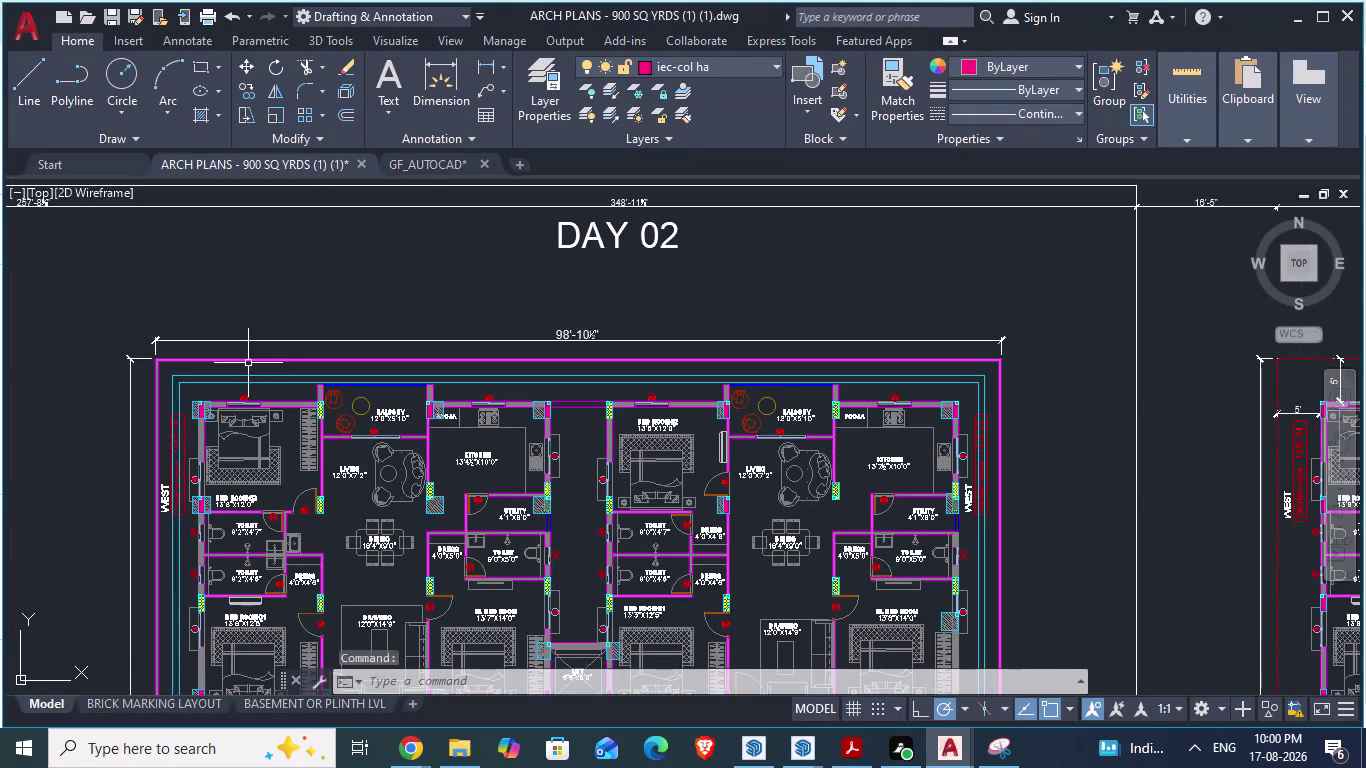
Zoom in and out to frame the floor plan's top-left outer corner.
scroll(up, 3)
scroll(down, 3)
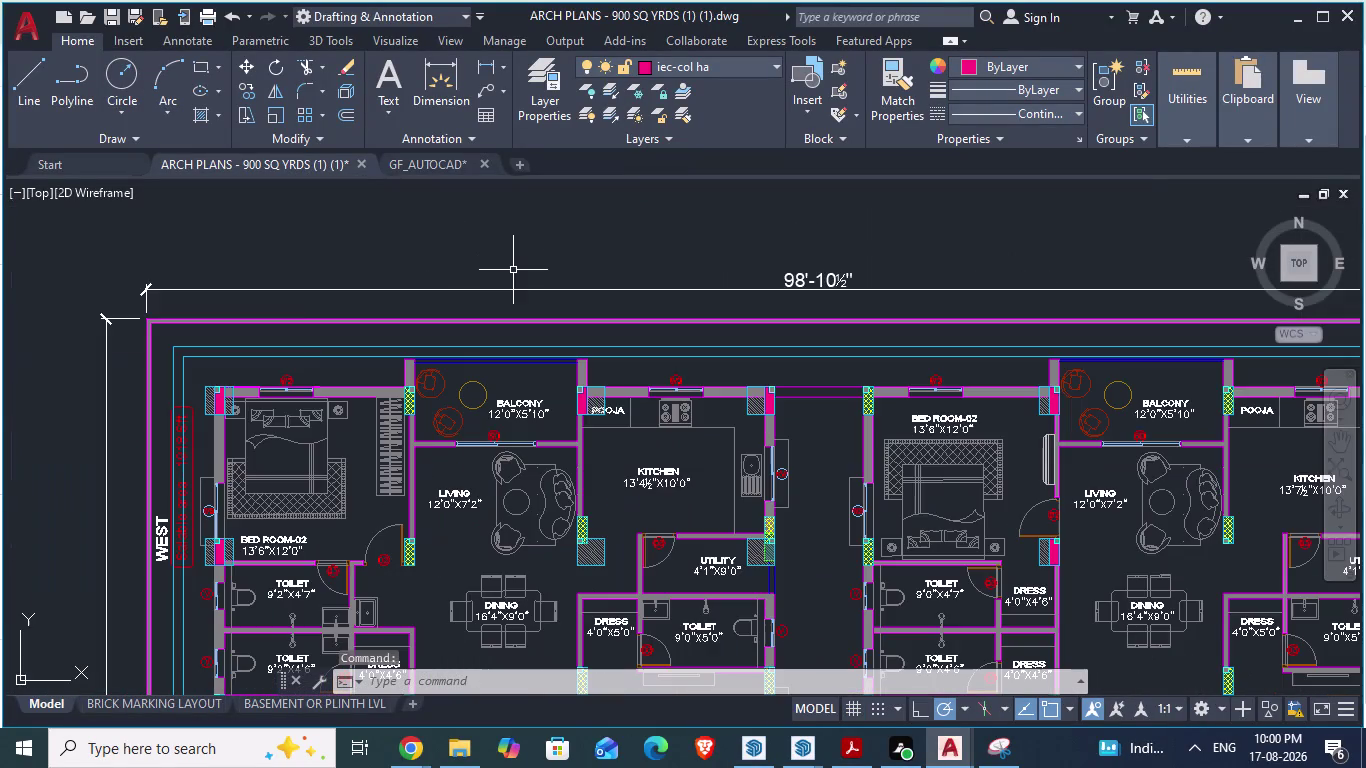
scroll(down, 3)
scroll(up, 3)
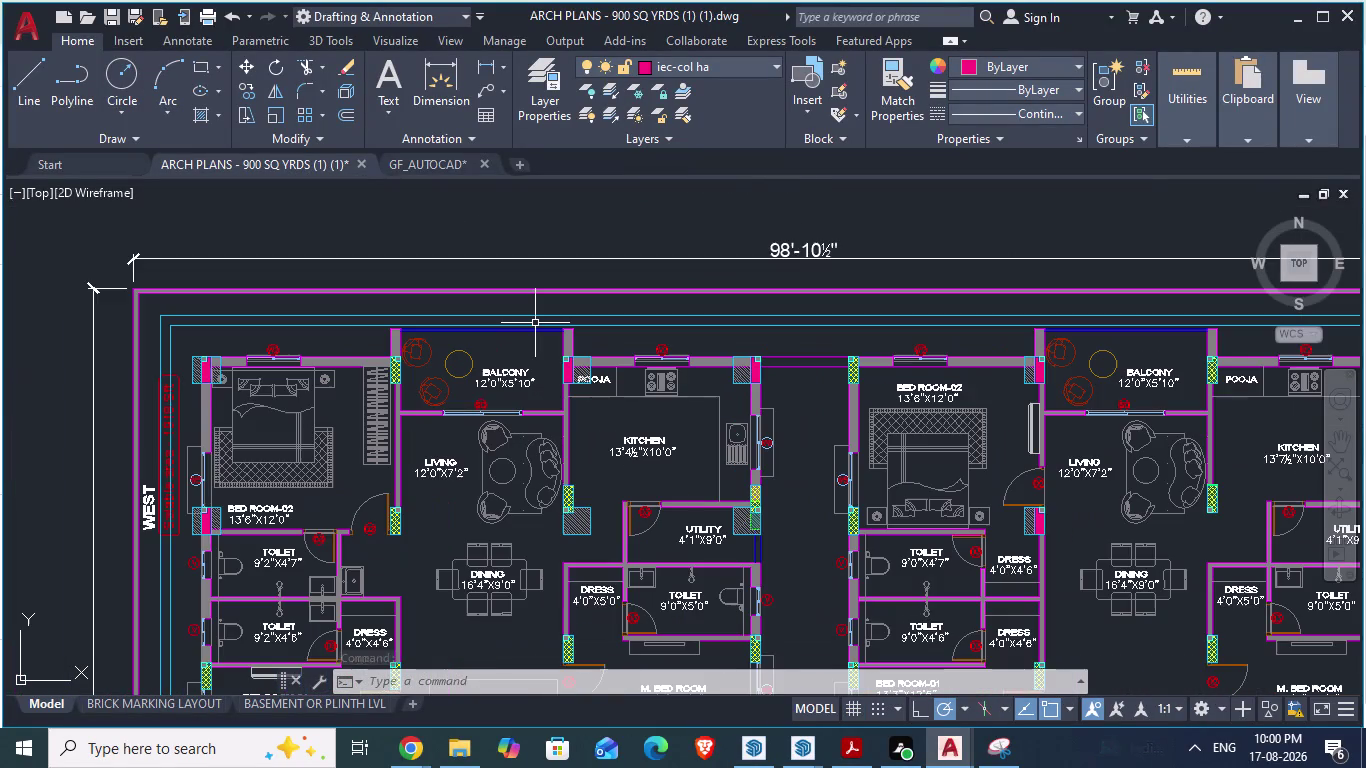
scroll(up, 3)
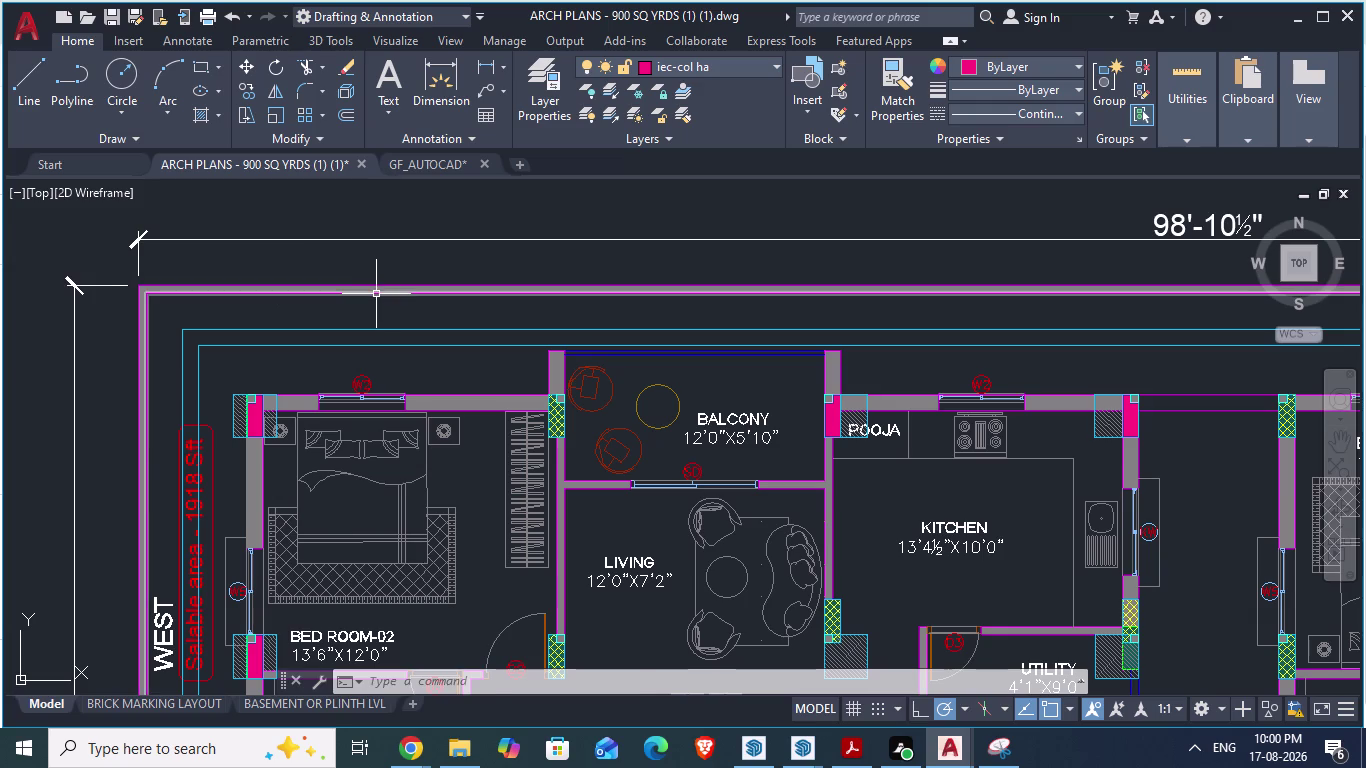
scroll(up, 3)
scroll(down, 3)
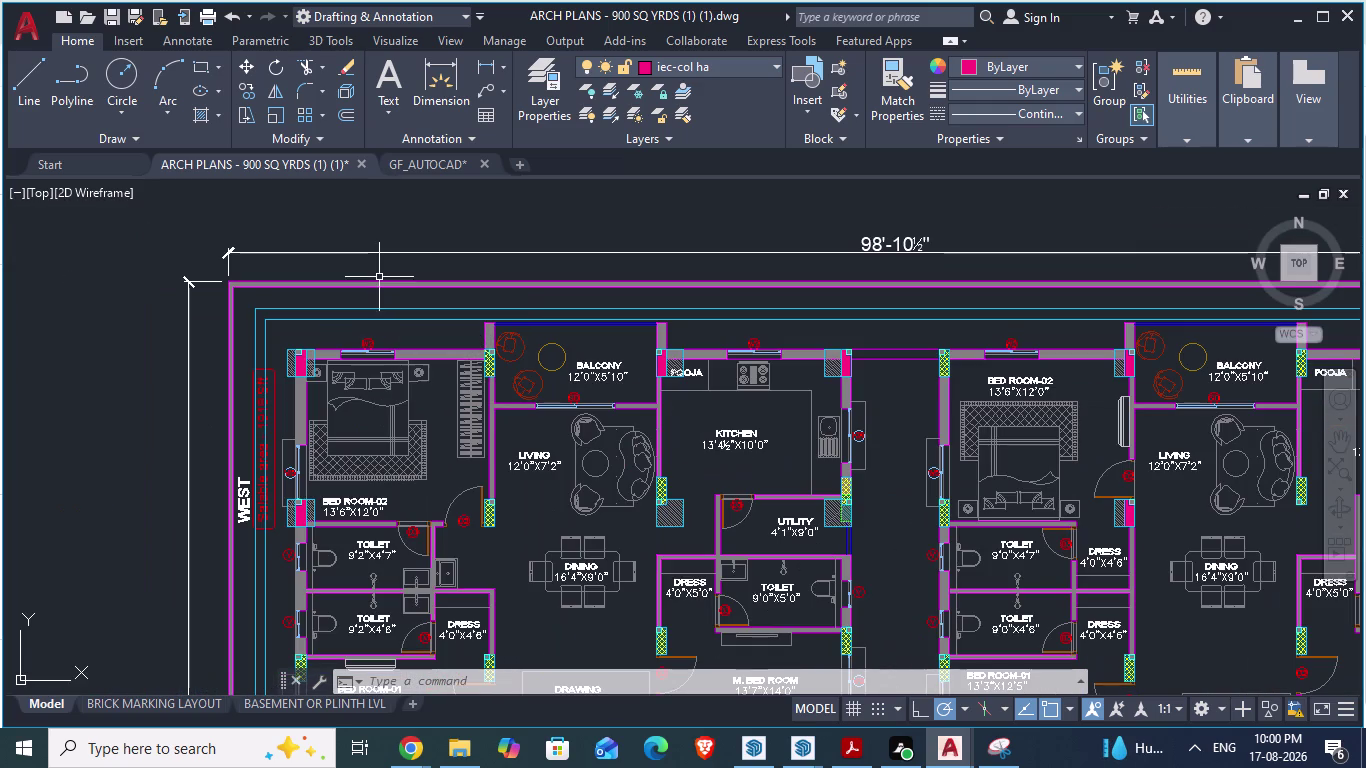
scroll(up, 3)
Start a DA aligned dimension from the plan's top-left corner, then cancel it.
text(d)
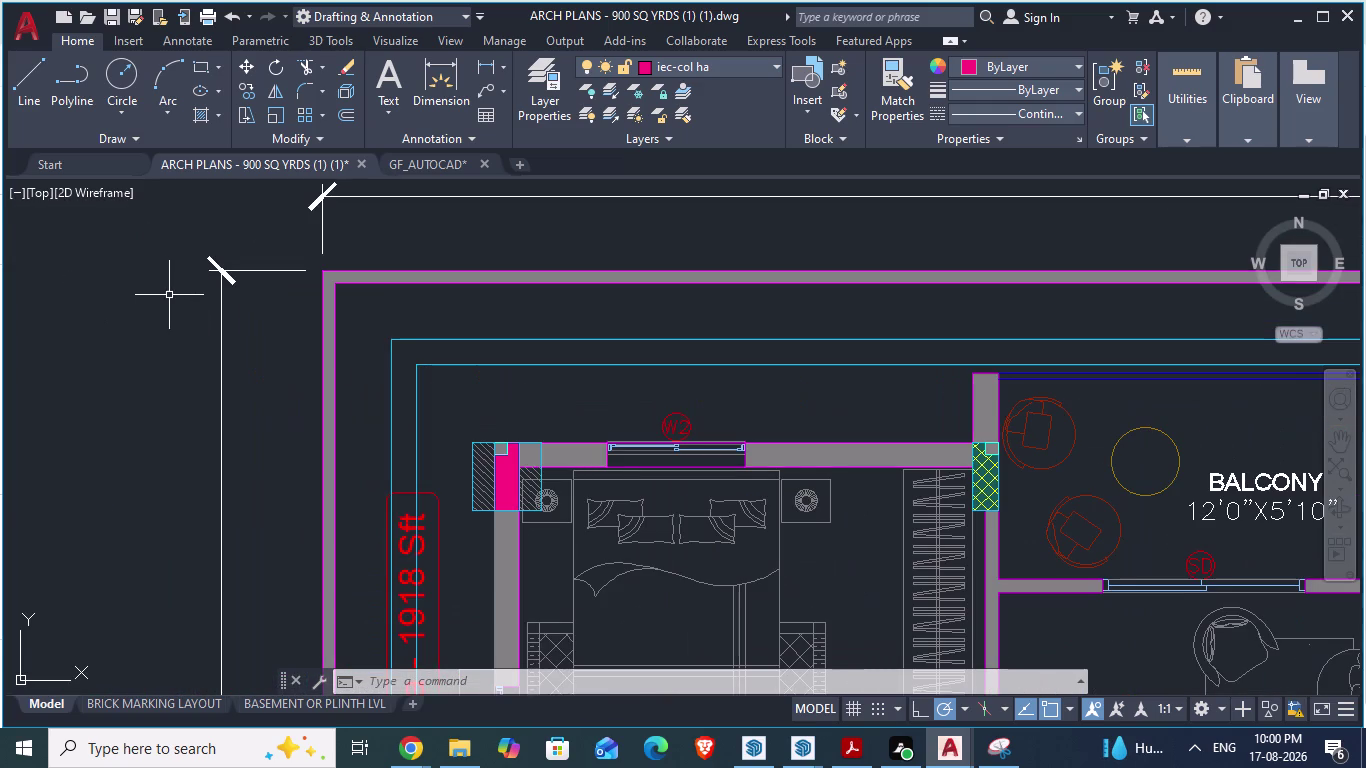
text(a)
key(Return)
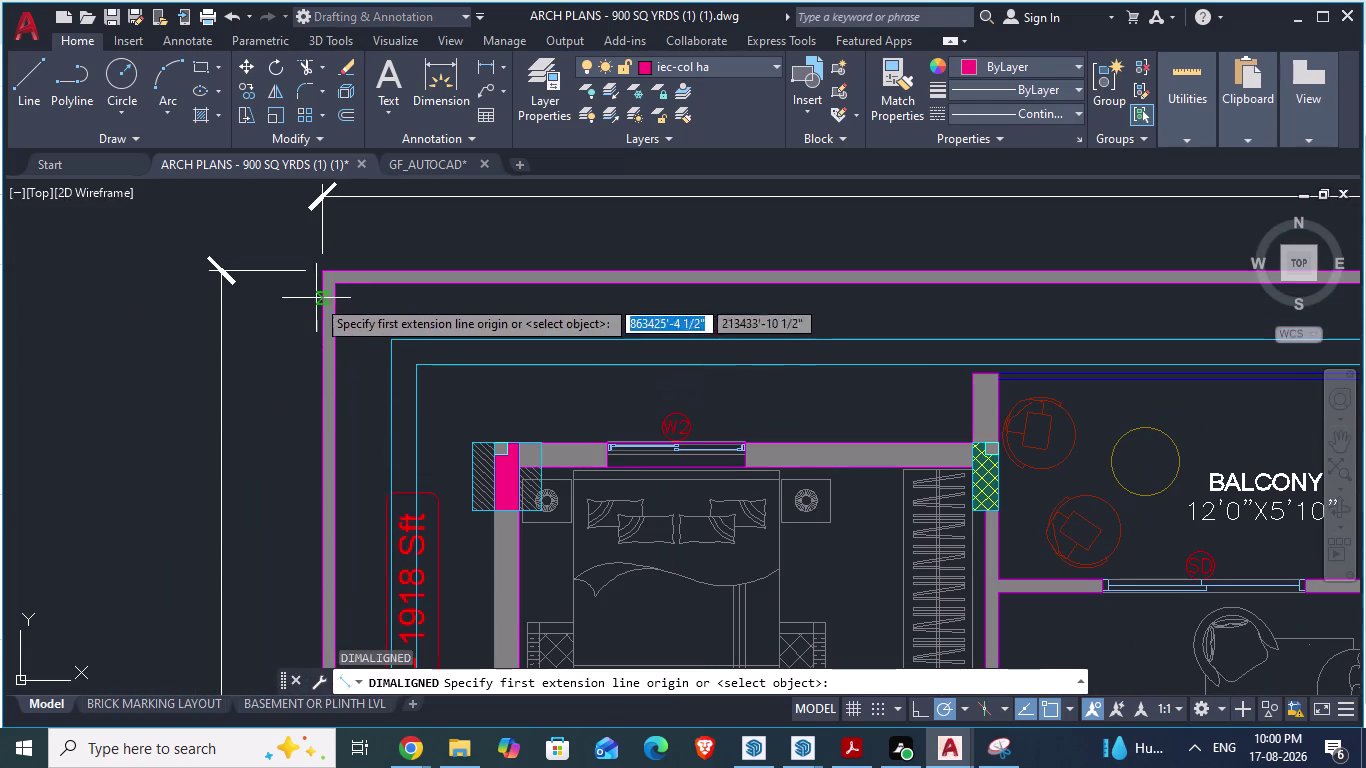
click(320, 275)
scroll(down, 3)
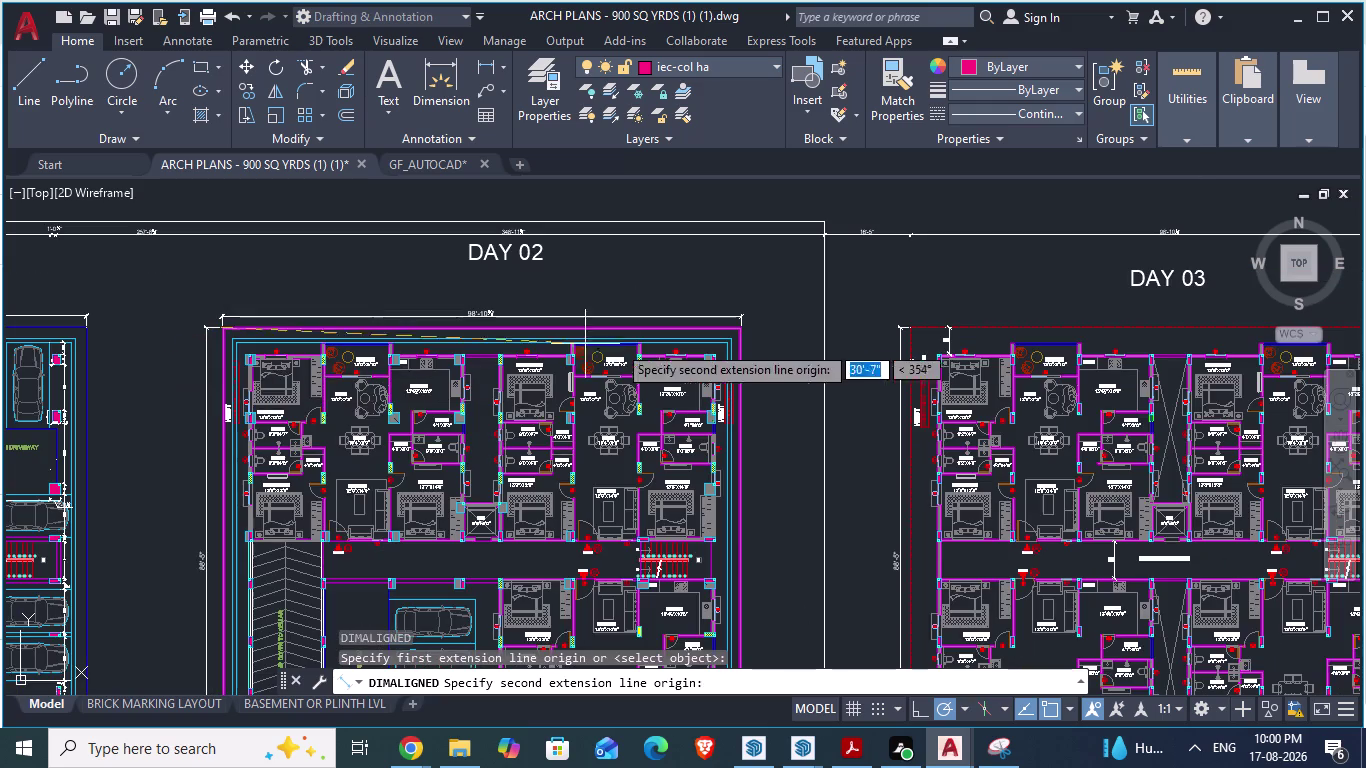
scroll(up, 3)
scroll(up, 3)
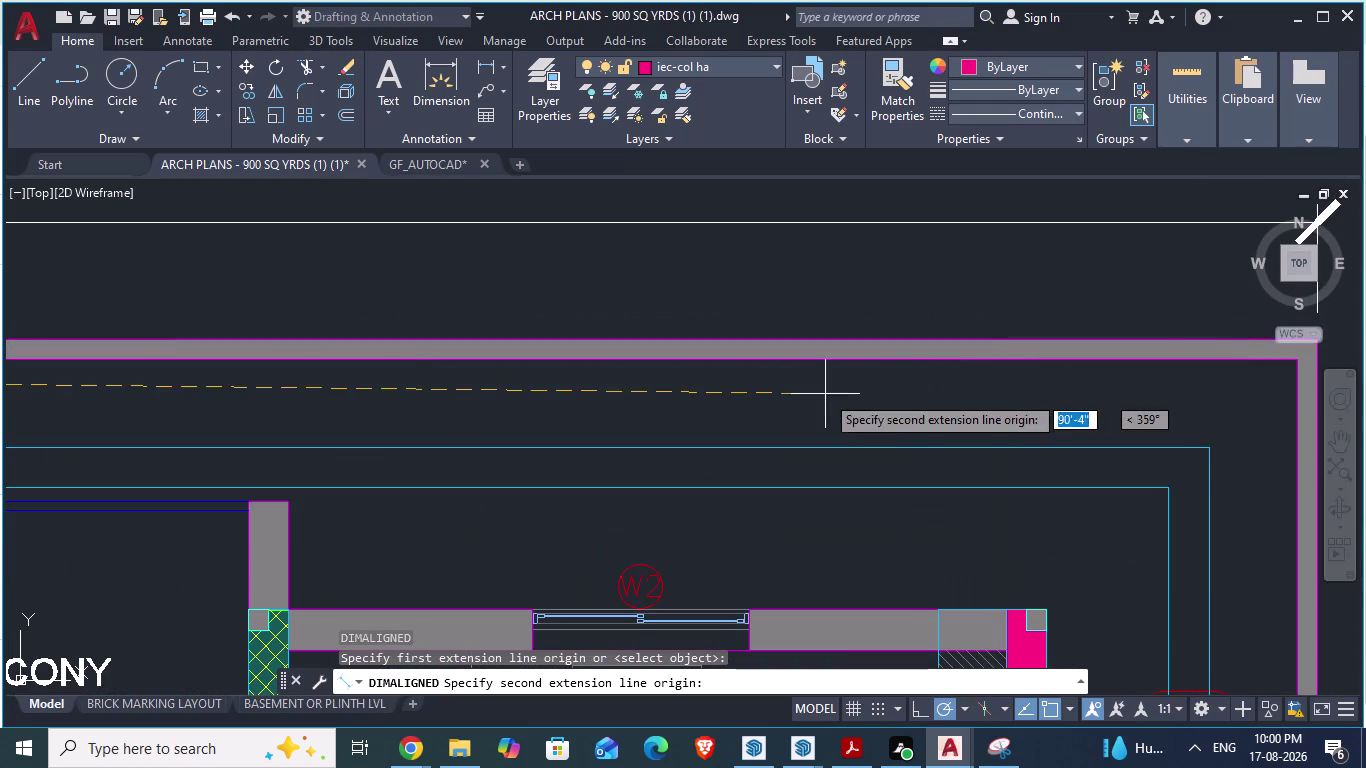
scroll(down, 3)
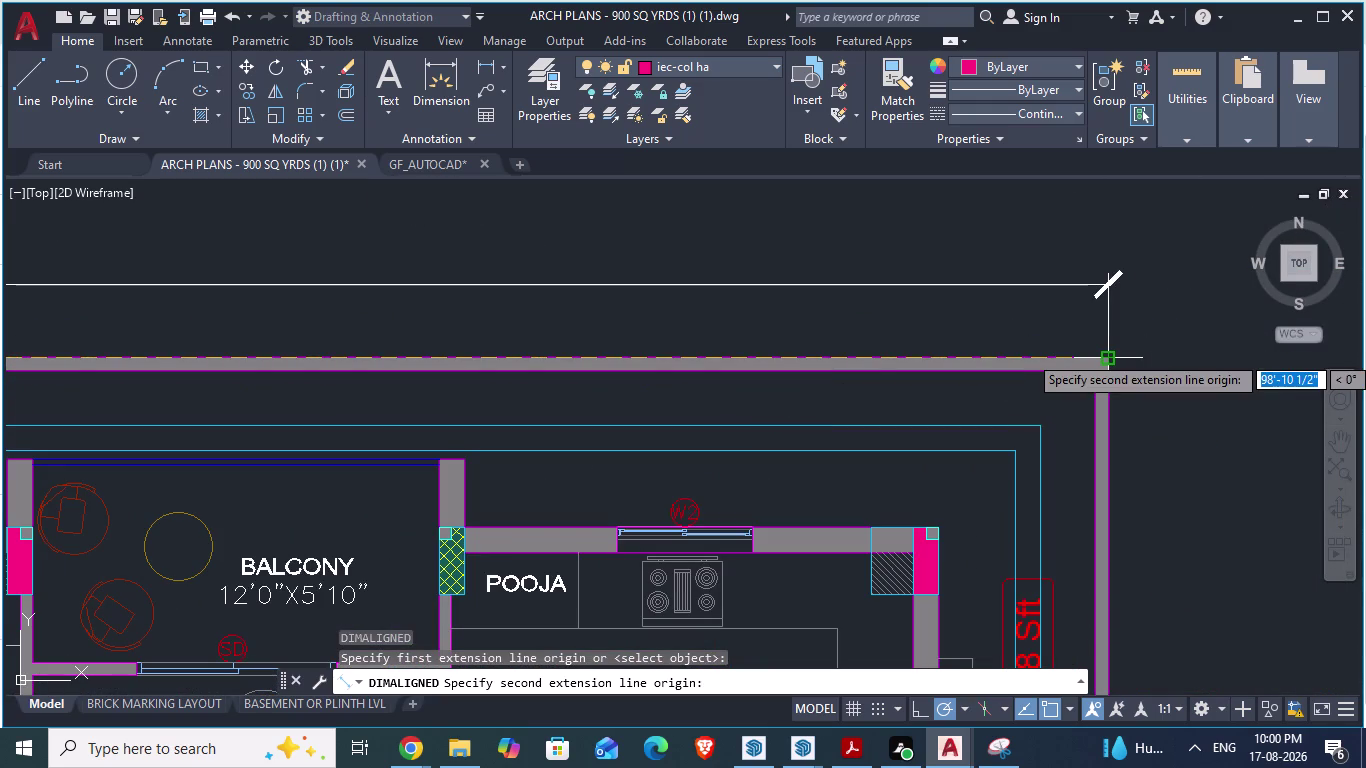
key(Escape)
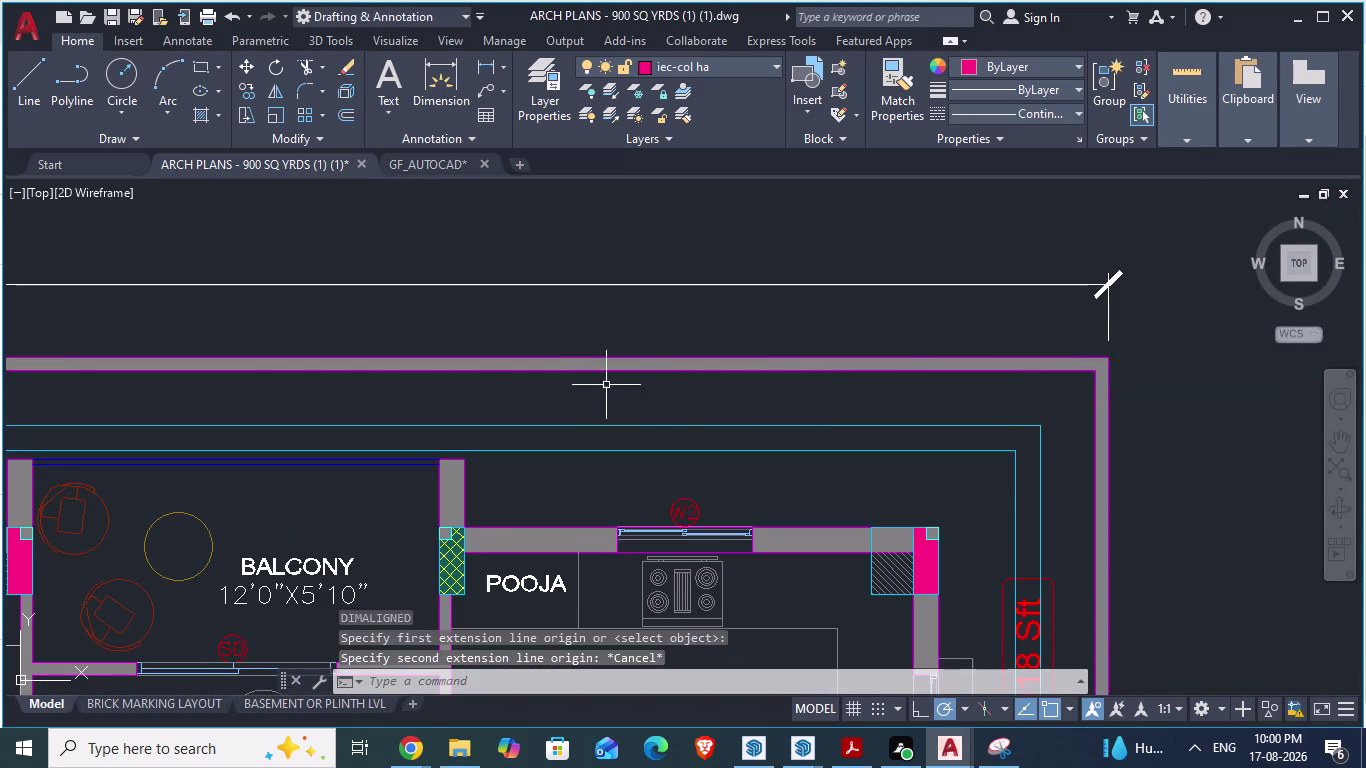
Retry the aligned dimension on the top edge, cancel again, and begin the D dimension style command.
key(space)
click(578, 354)
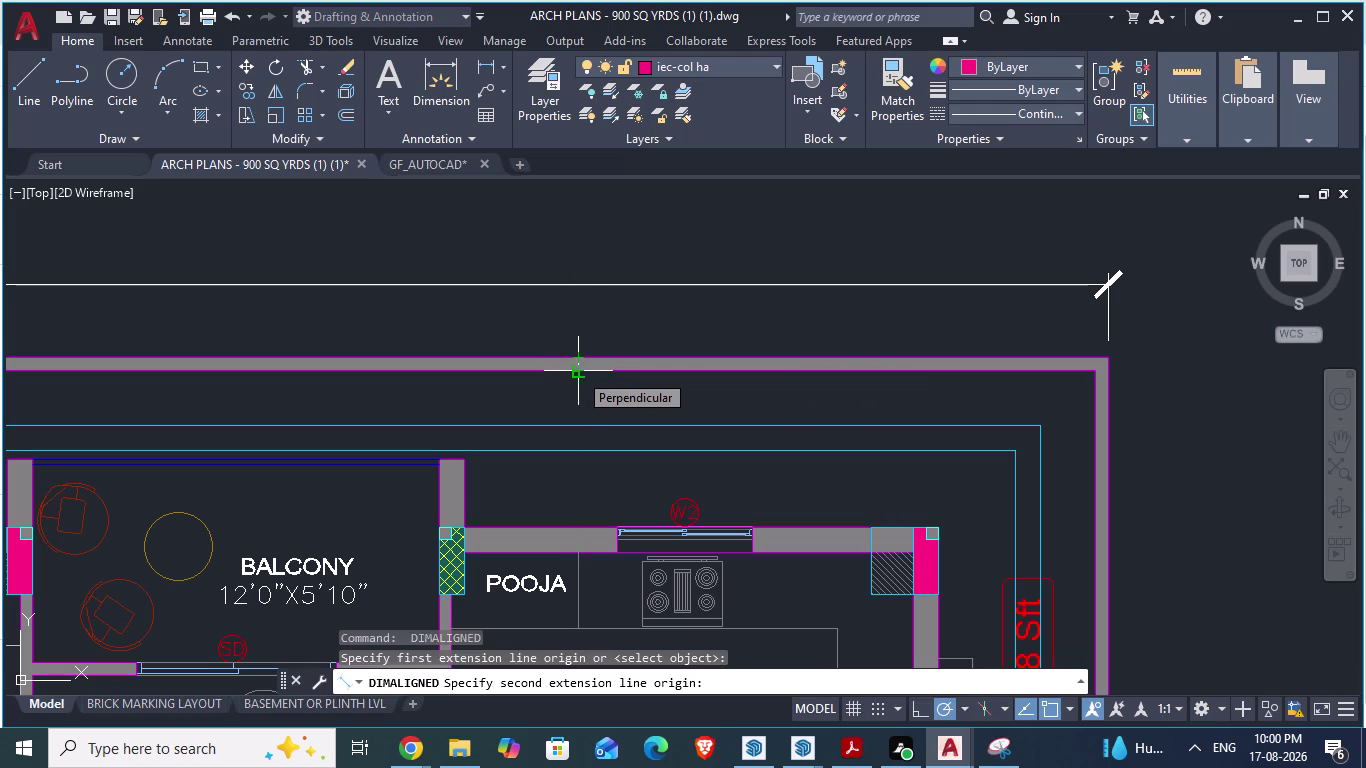
key(Escape)
scroll(down, 3)
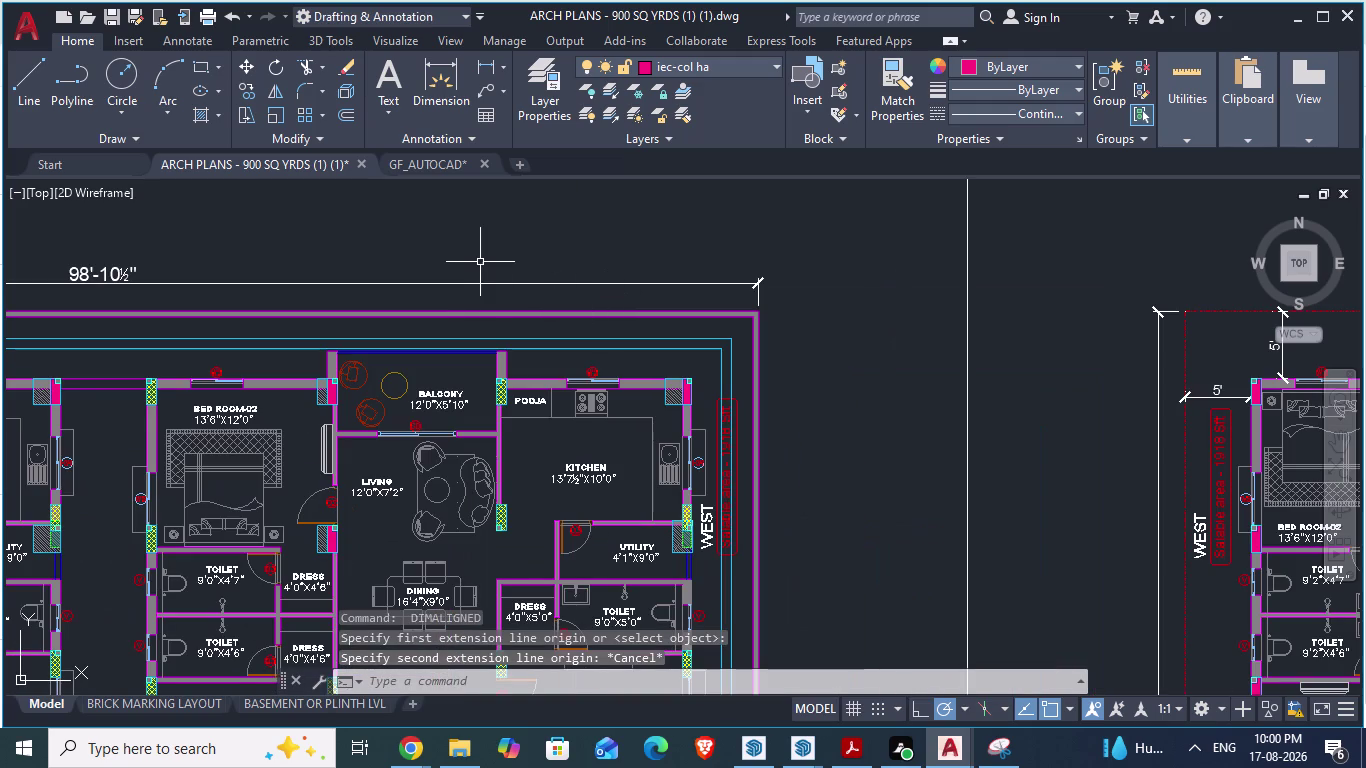
key(d)
key(Return)
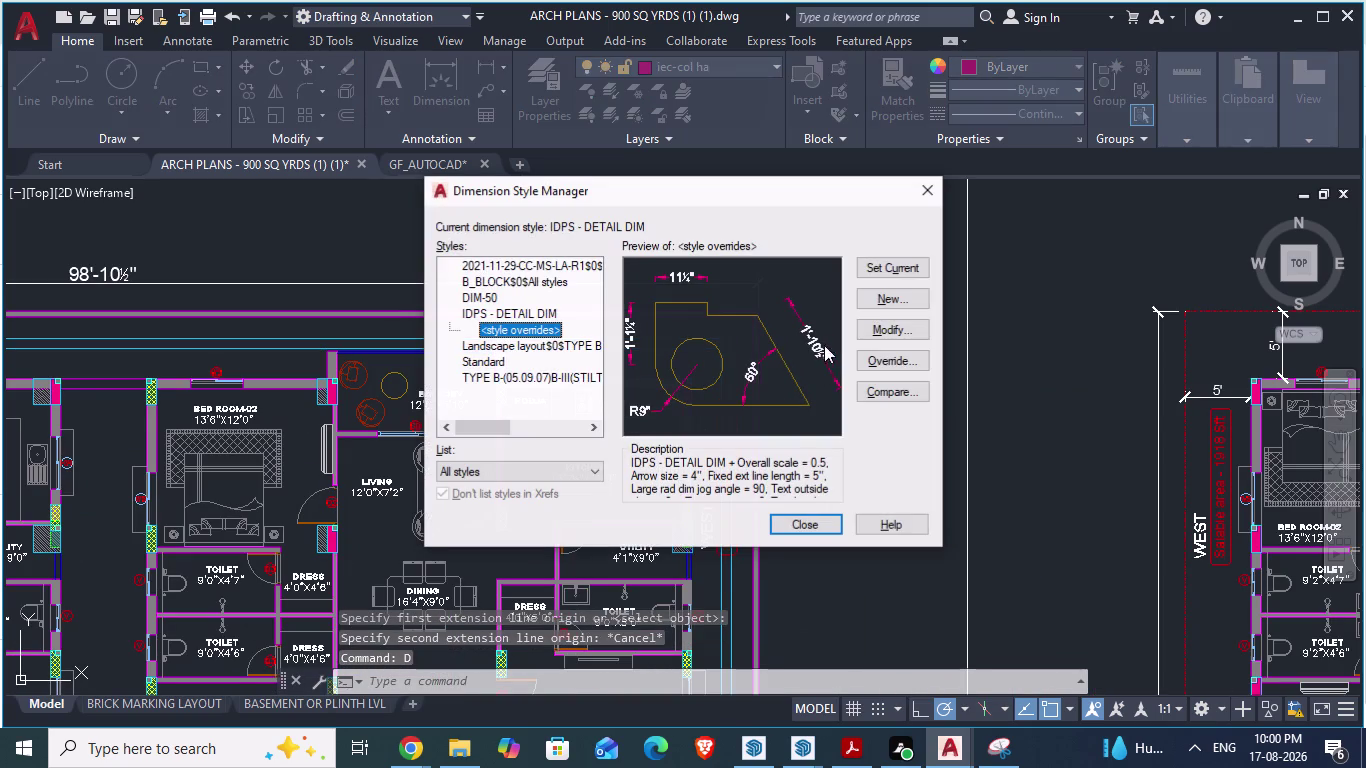
click(879, 331)
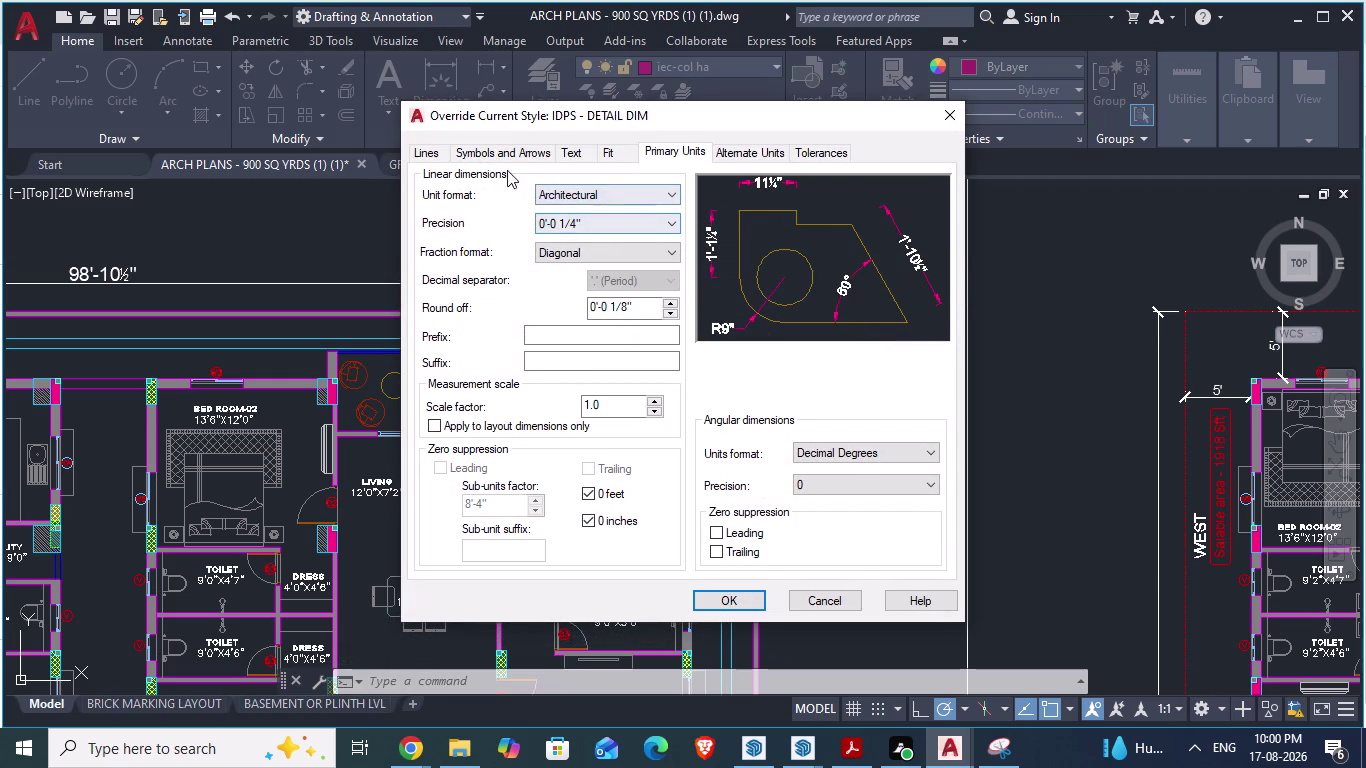
click(498, 151)
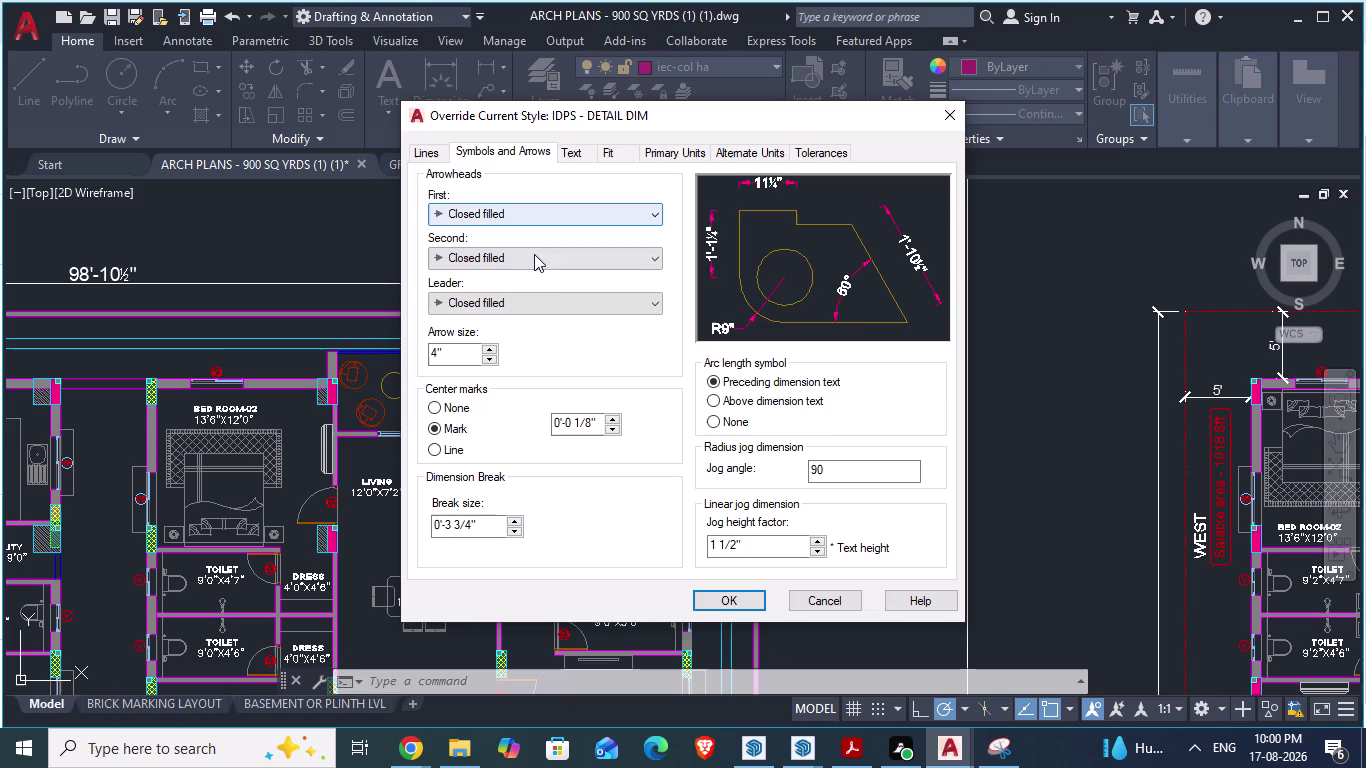
click(534, 219)
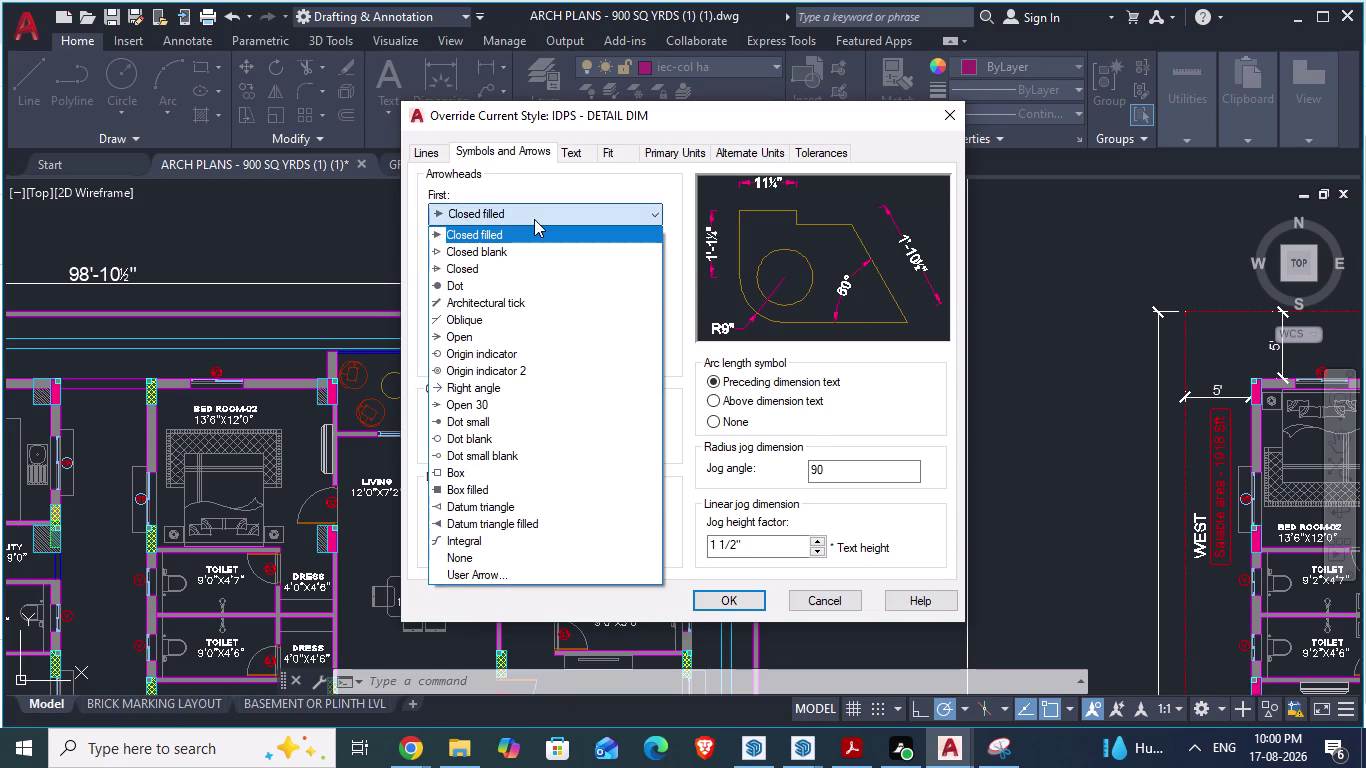
click(534, 219)
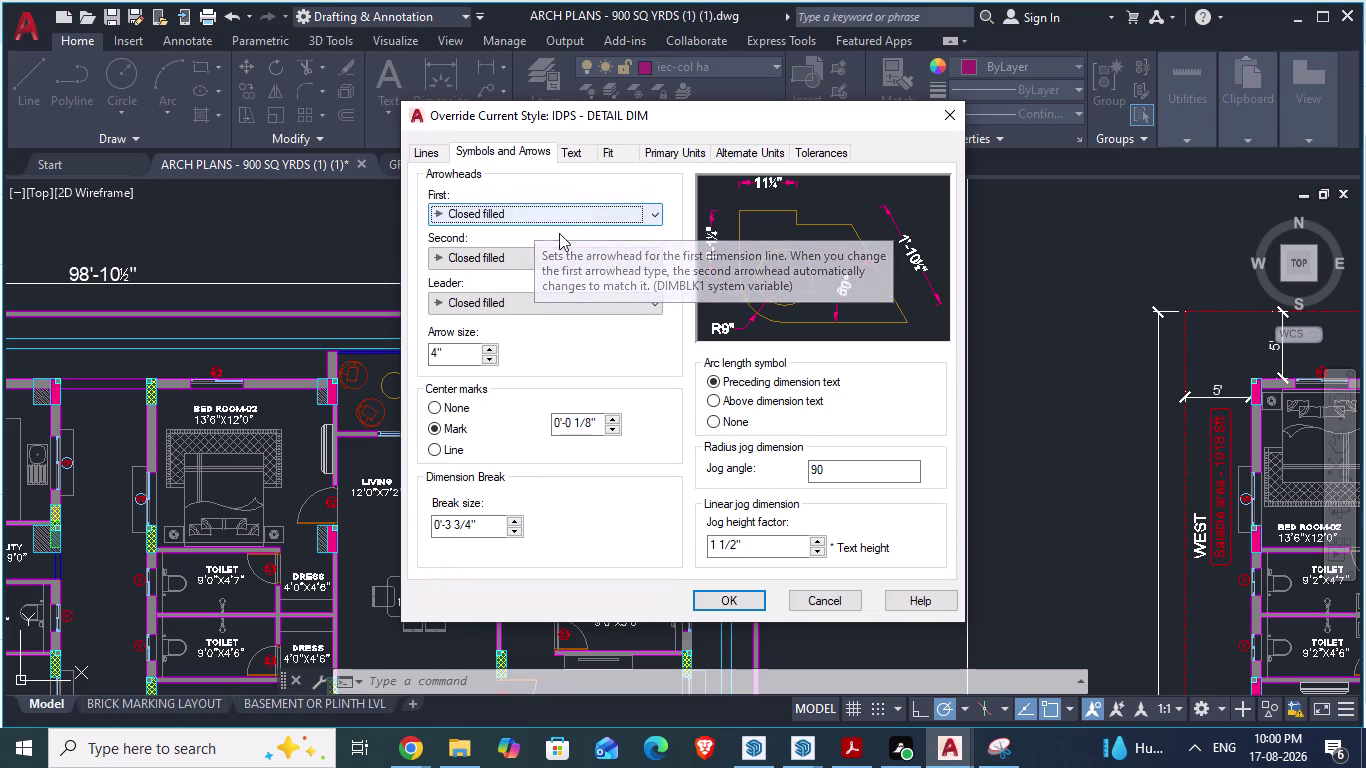
click(730, 597)
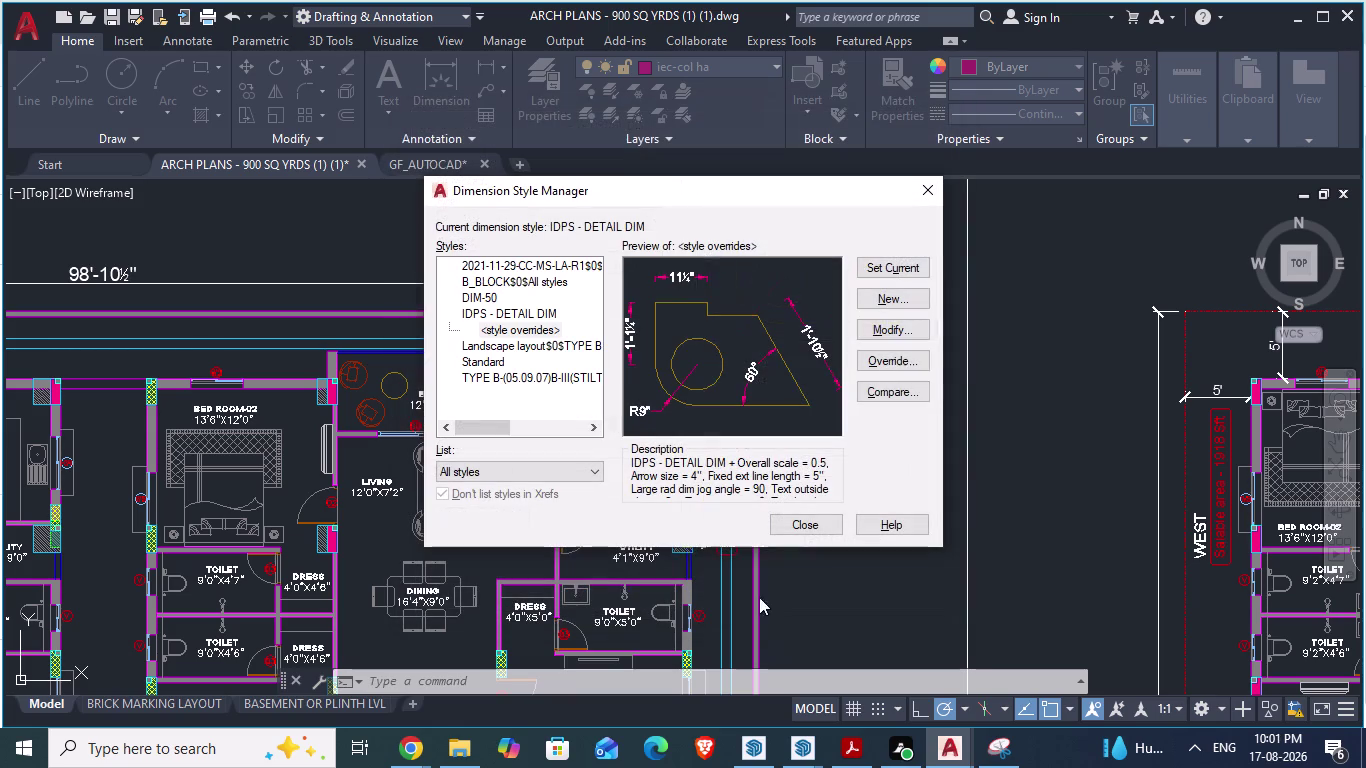
click(800, 524)
click(517, 285)
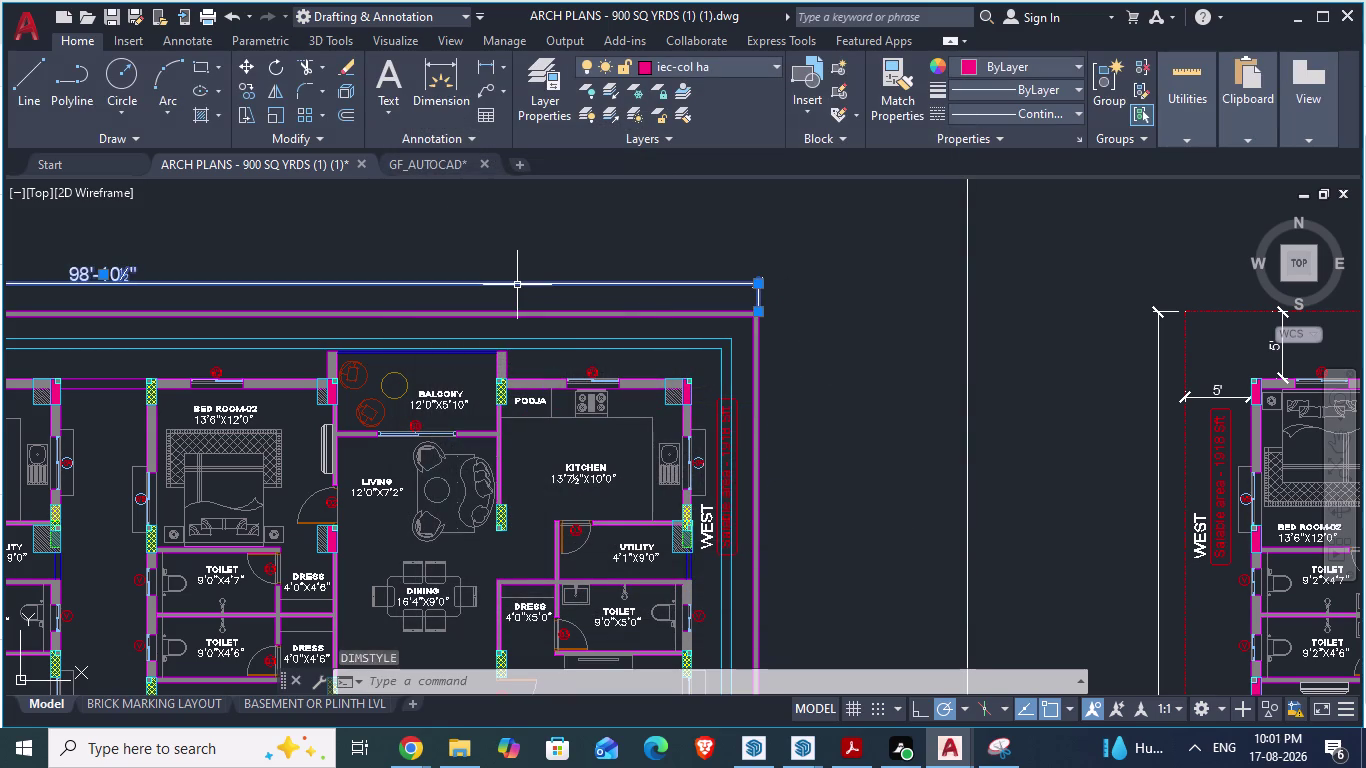
key(Escape)
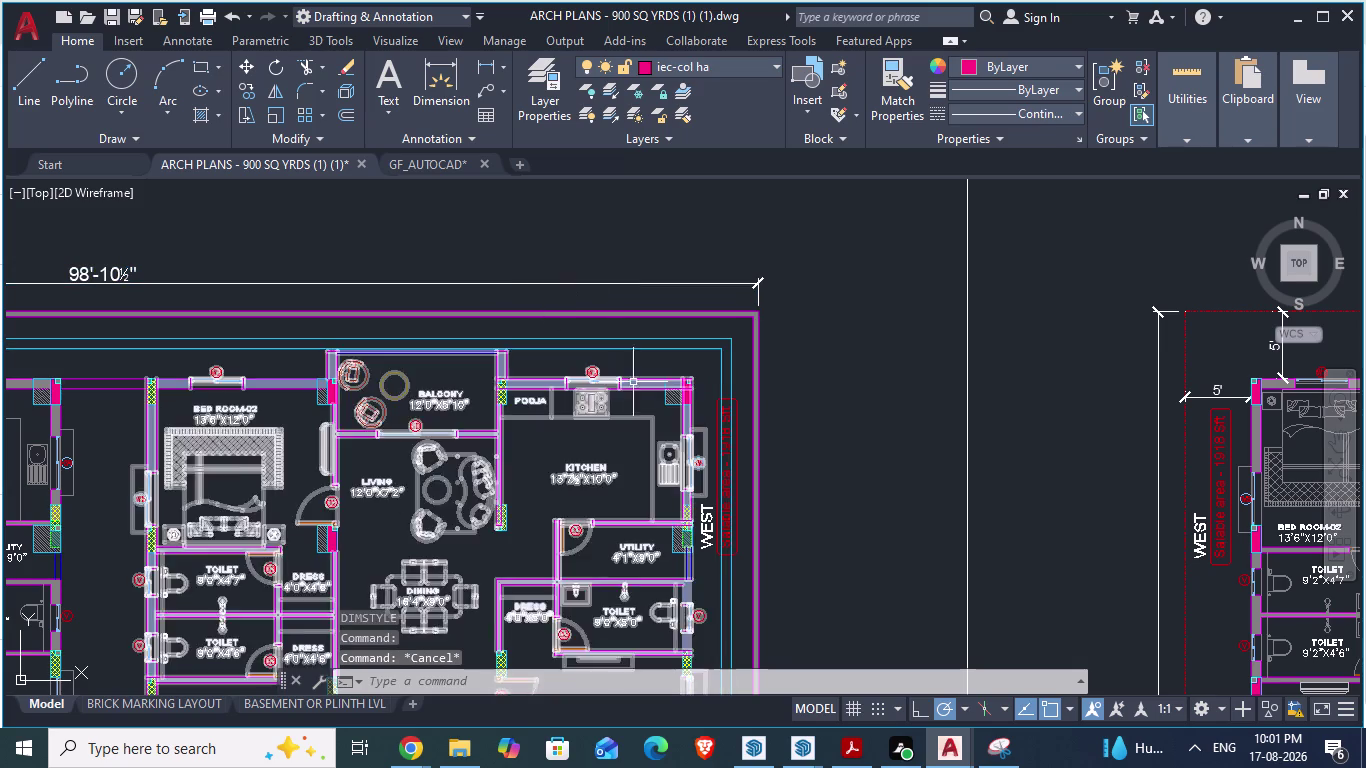
key(space)
scroll(up, 3)
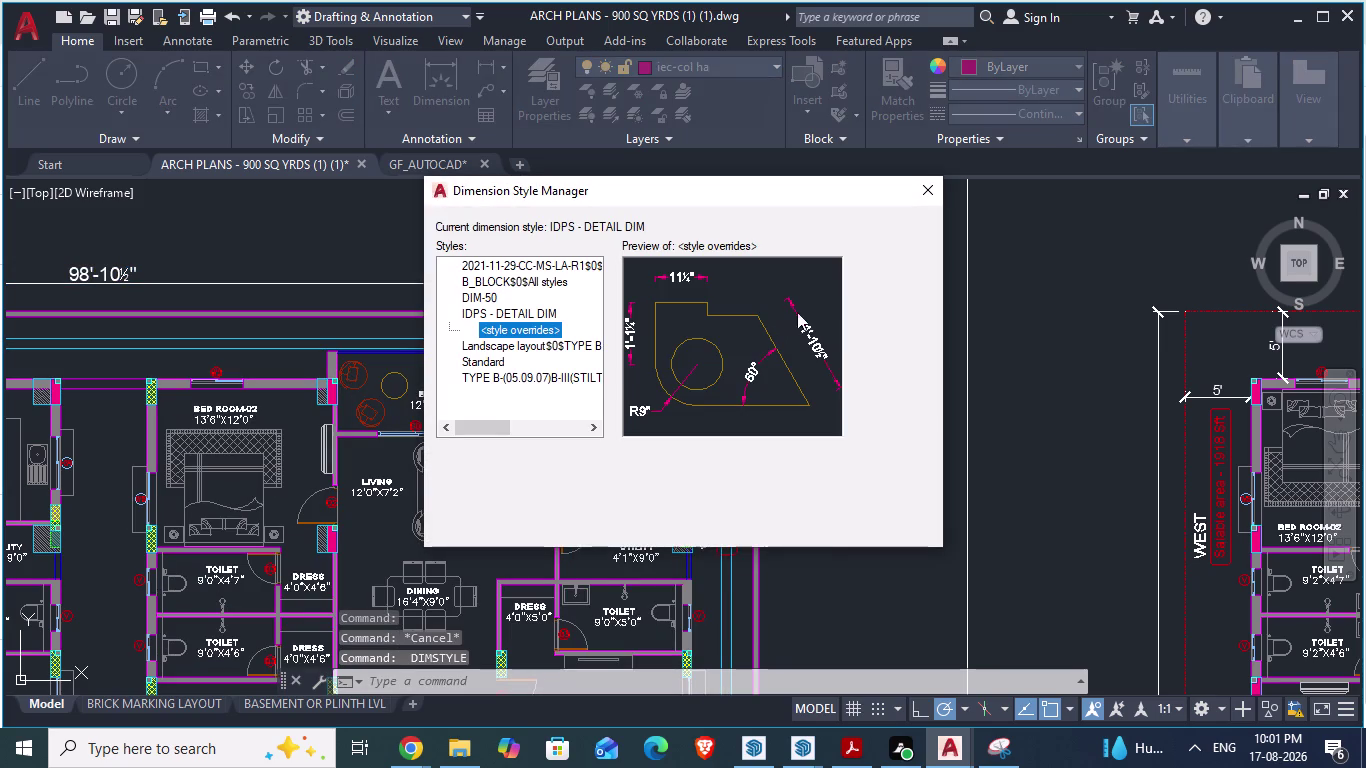
click(818, 519)
scroll(up, 3)
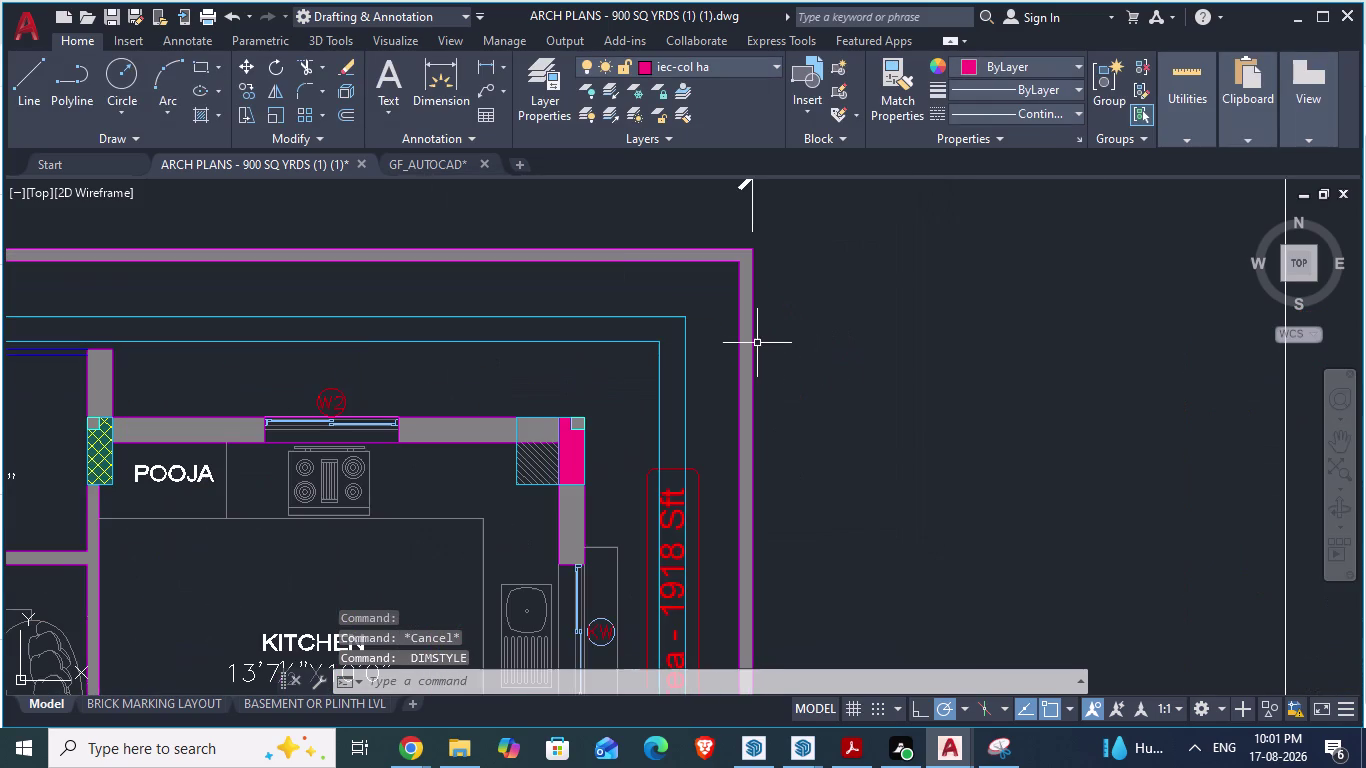
Dimension the top wall's 4½" thickness at the plan's top-right corner with DA.
text(da)
key(Return)
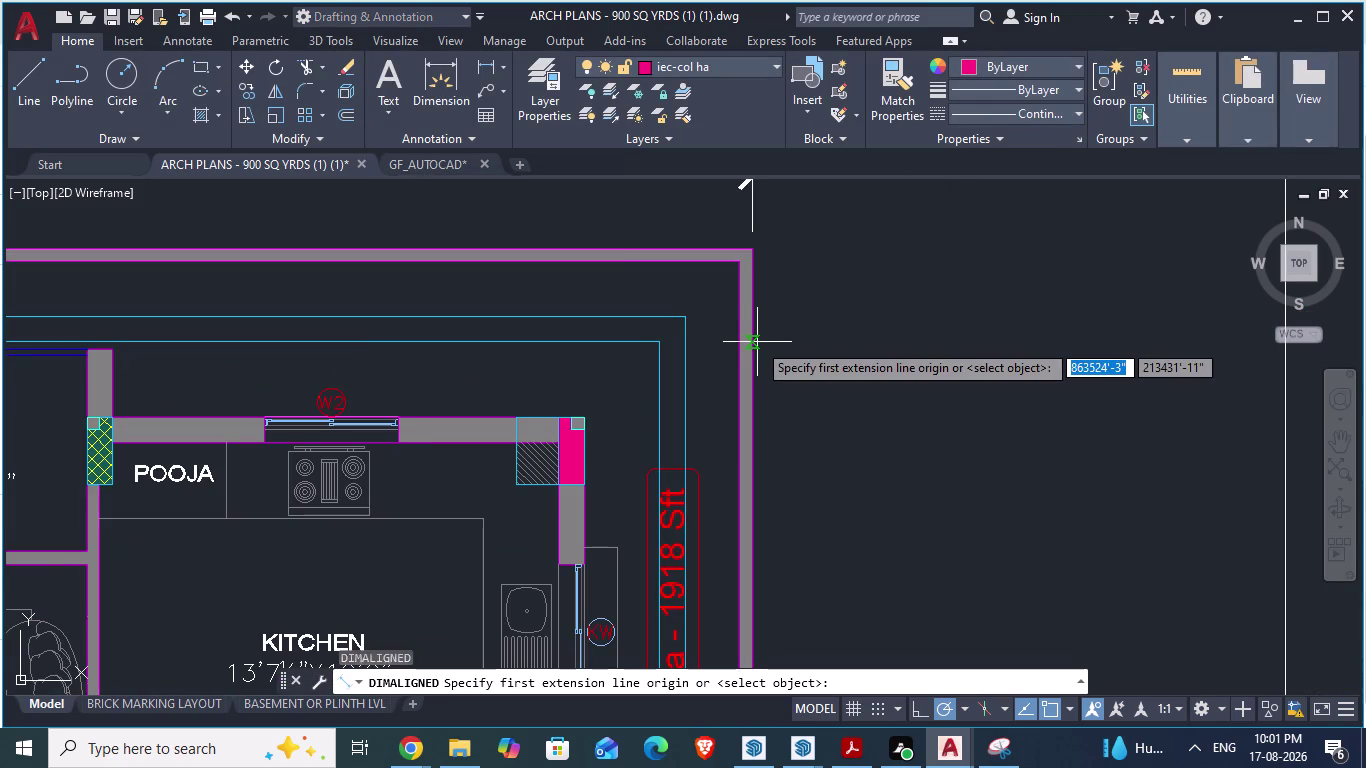
click(713, 250)
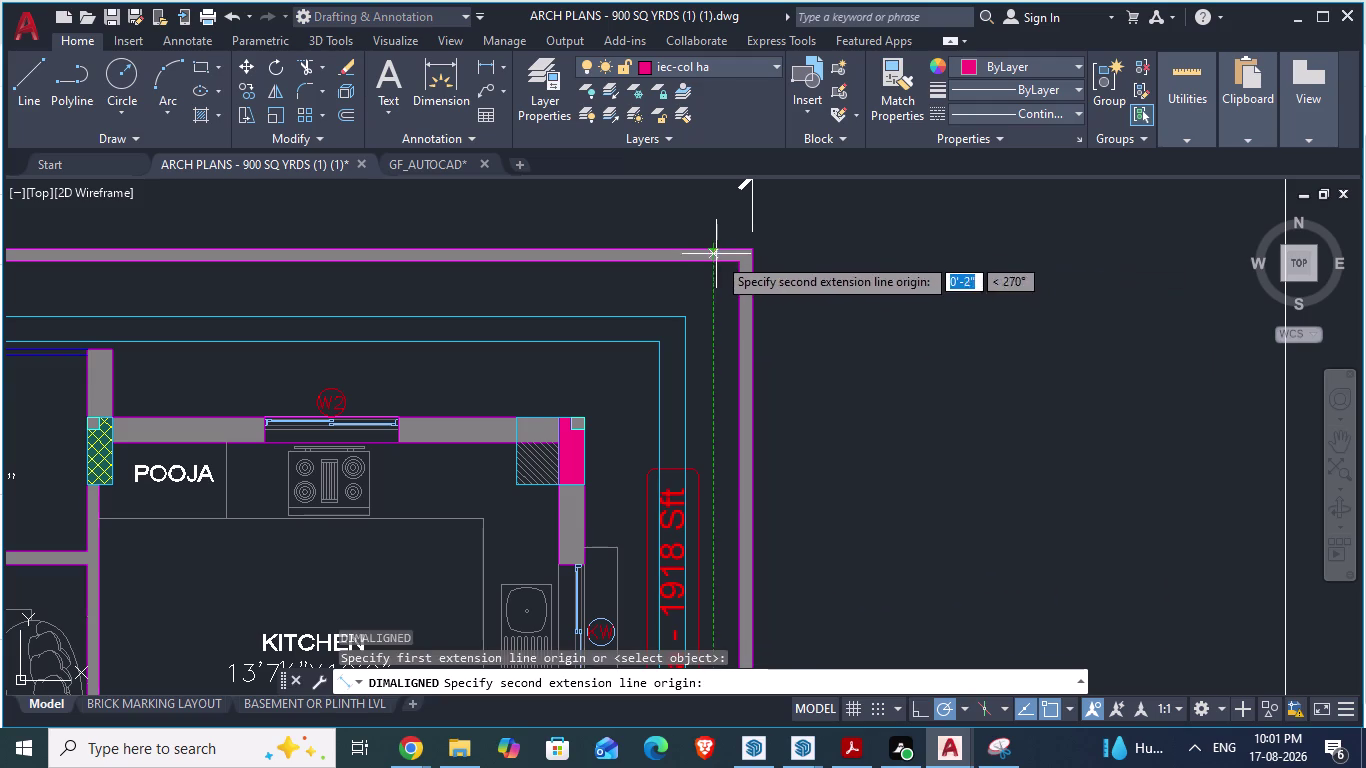
click(717, 260)
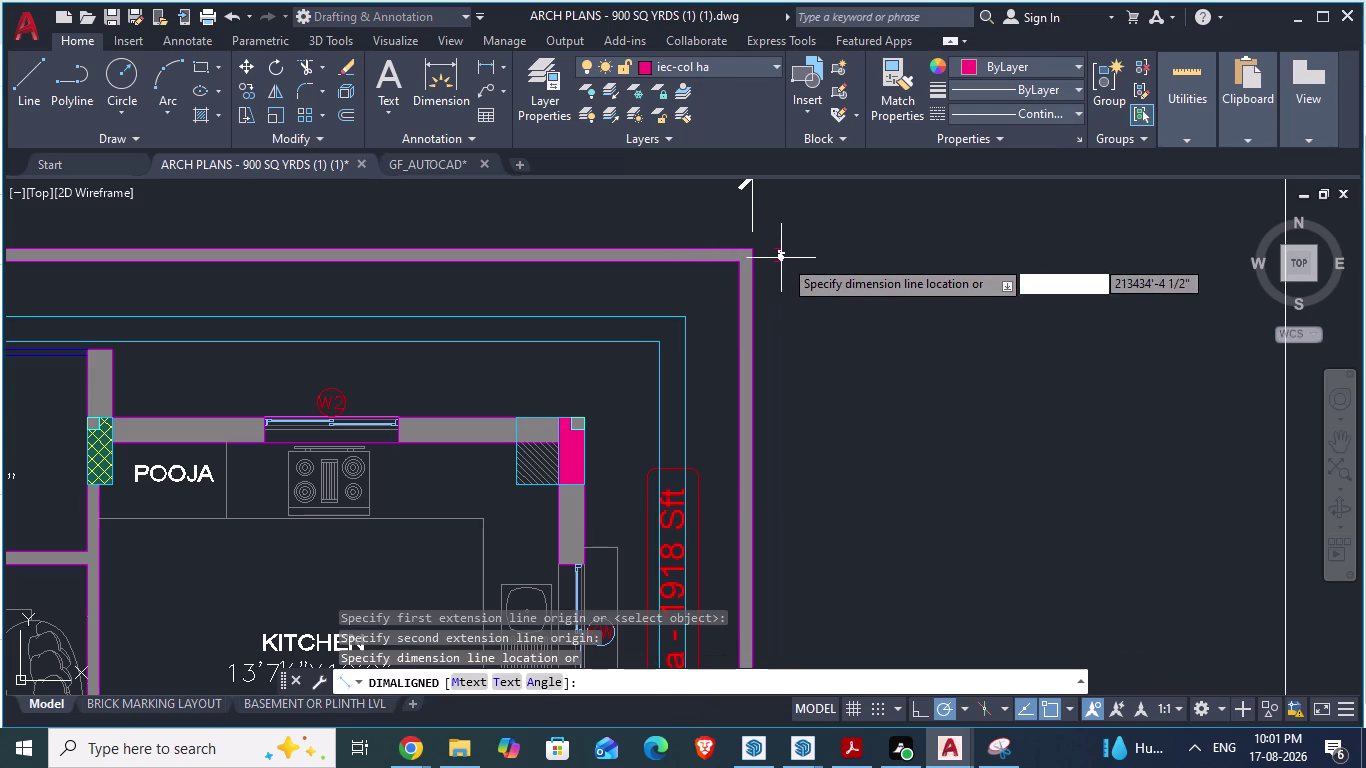
click(786, 258)
scroll(up, 3)
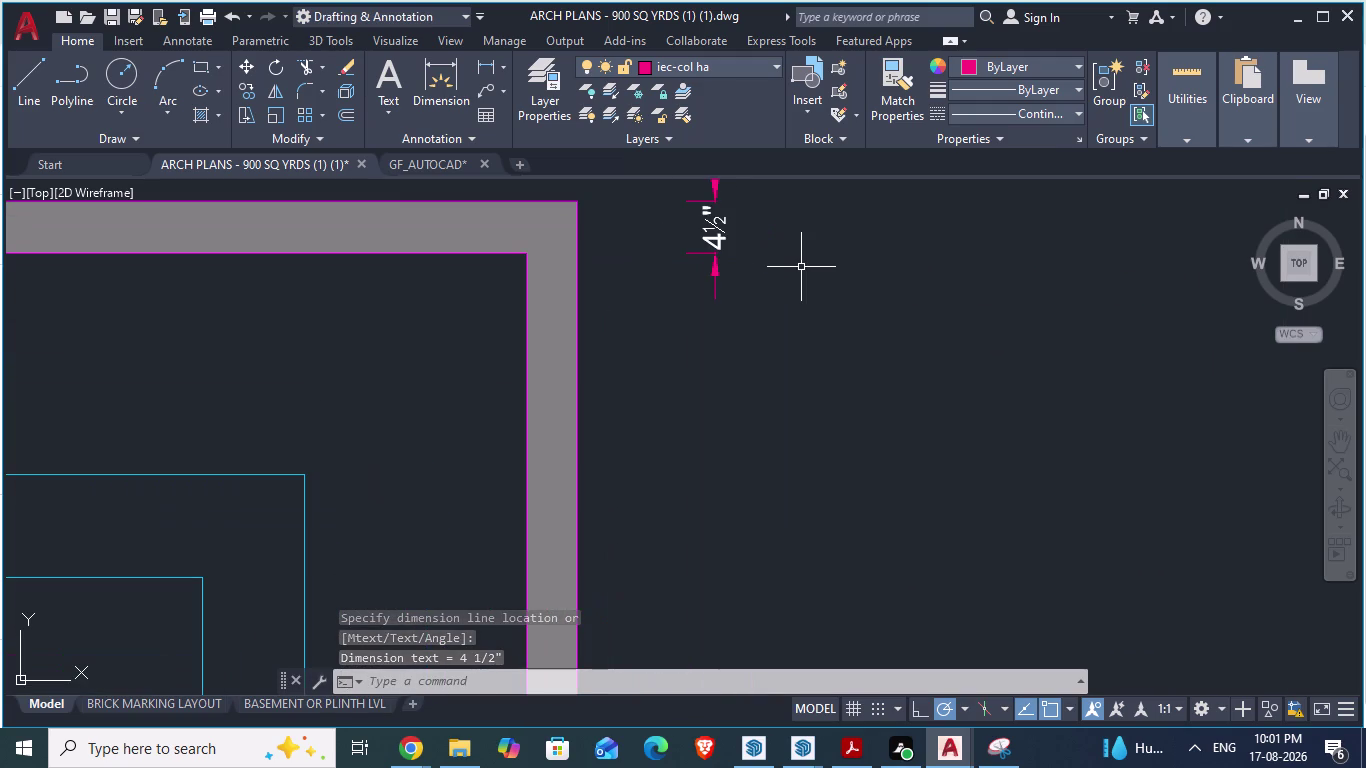
scroll(down, 3)
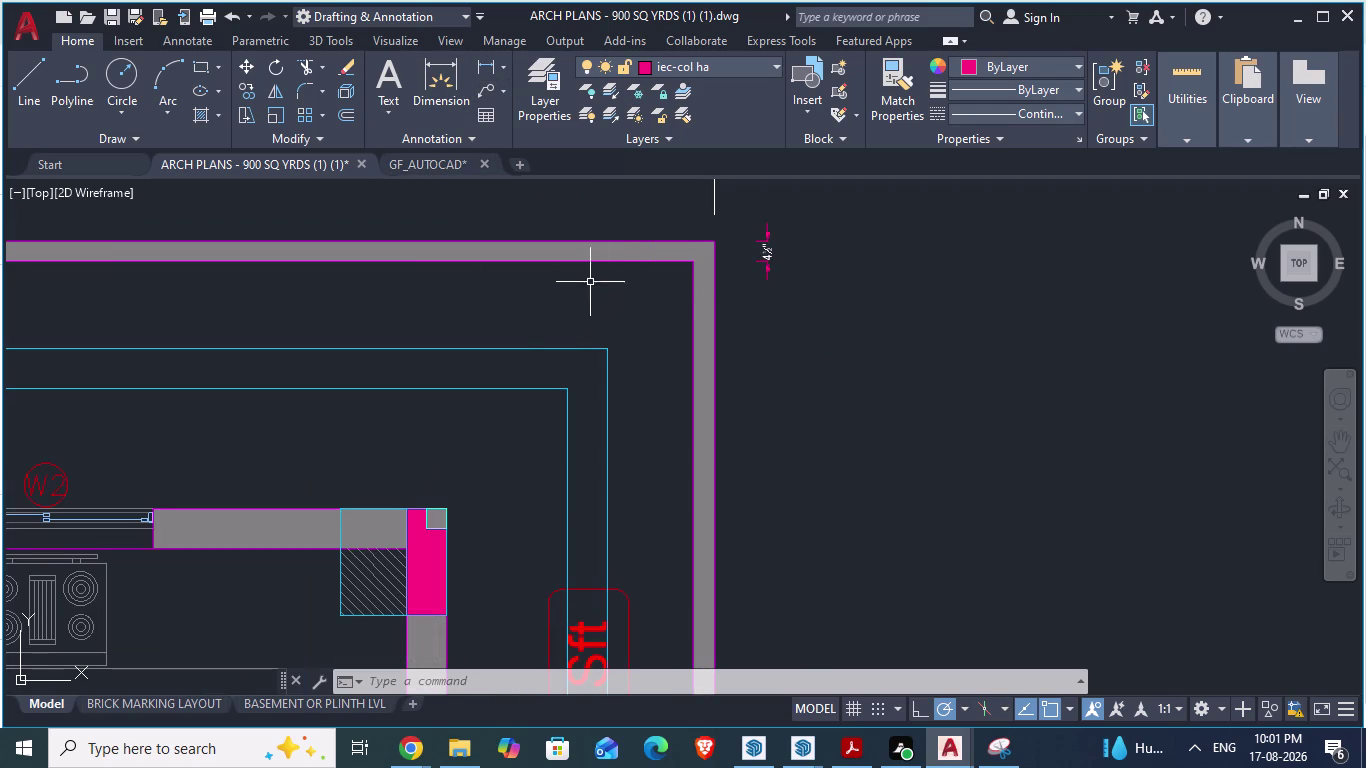
click(469, 144)
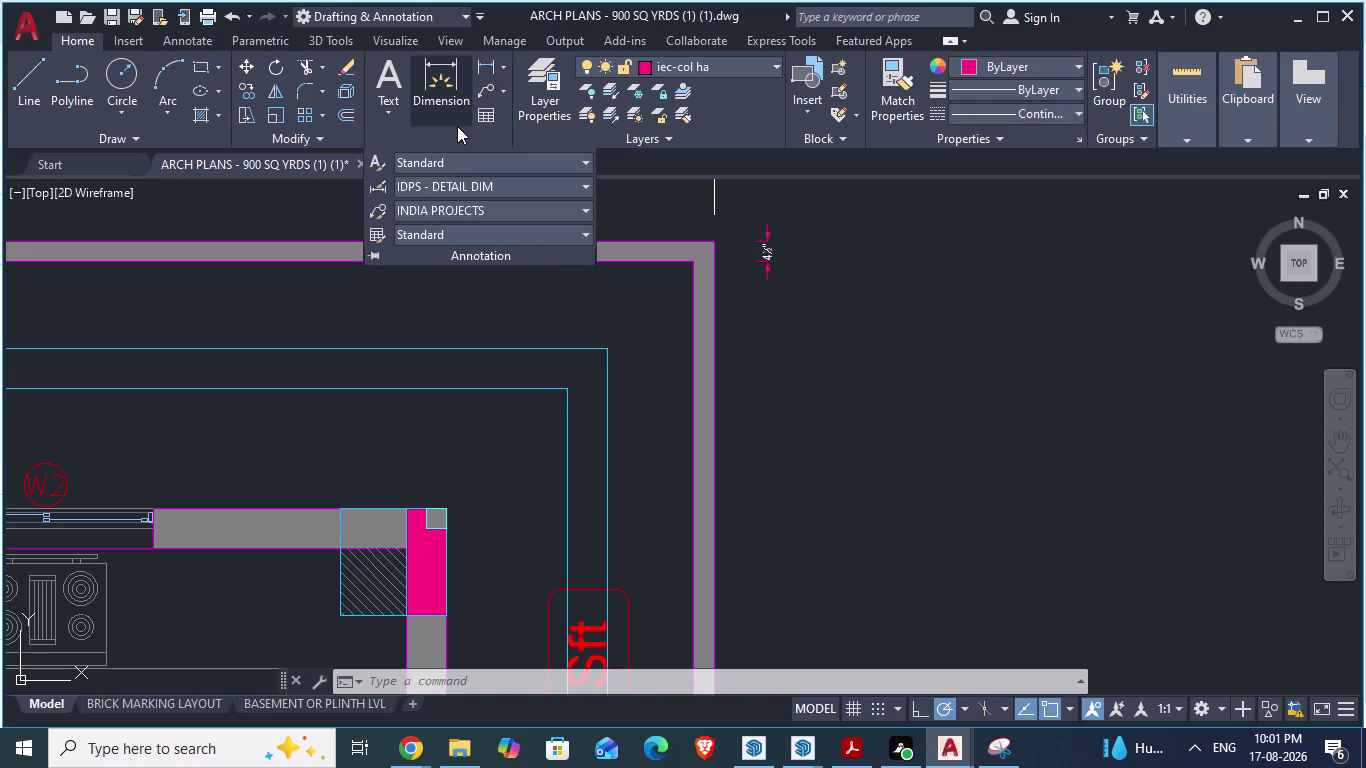
Chain a continued dimension from the 4½" dimension at the wall corner, then end it.
click(451, 126)
click(184, 50)
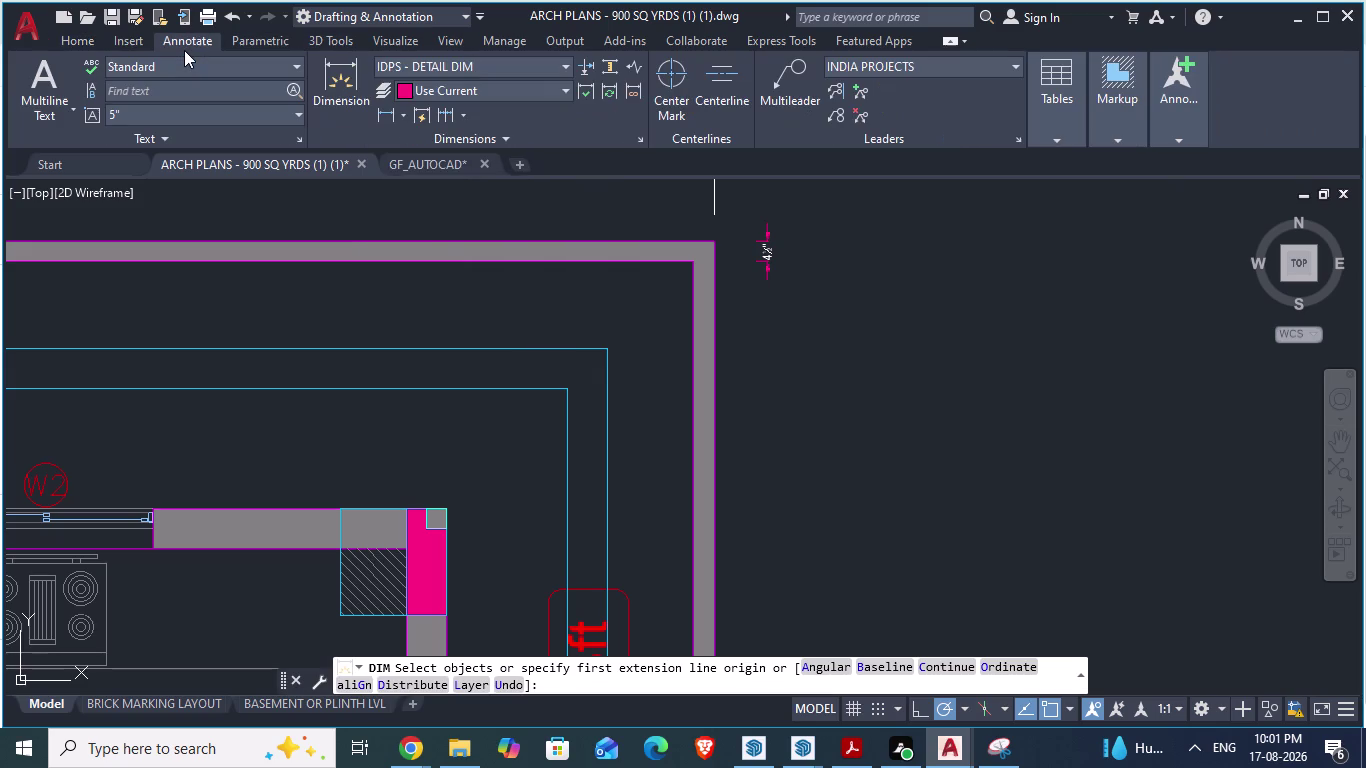
click(457, 118)
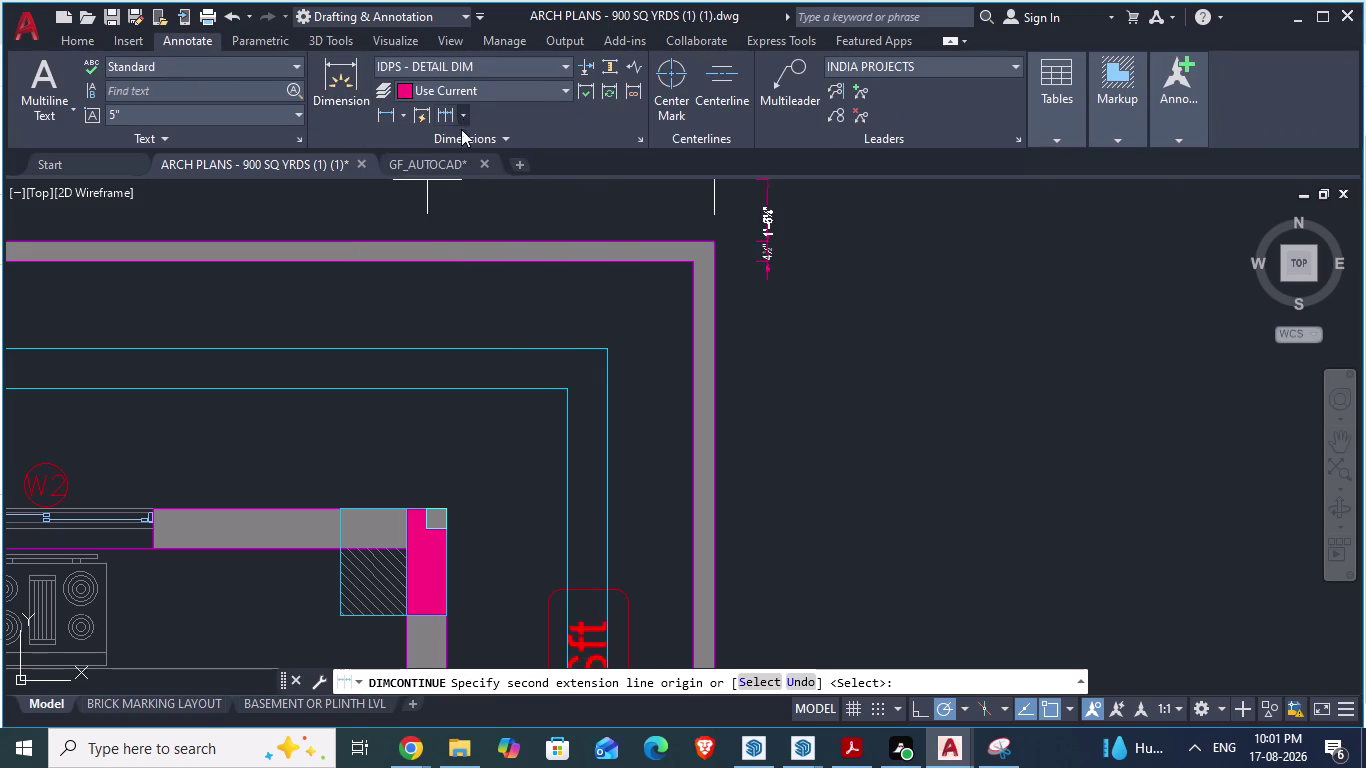
click(466, 113)
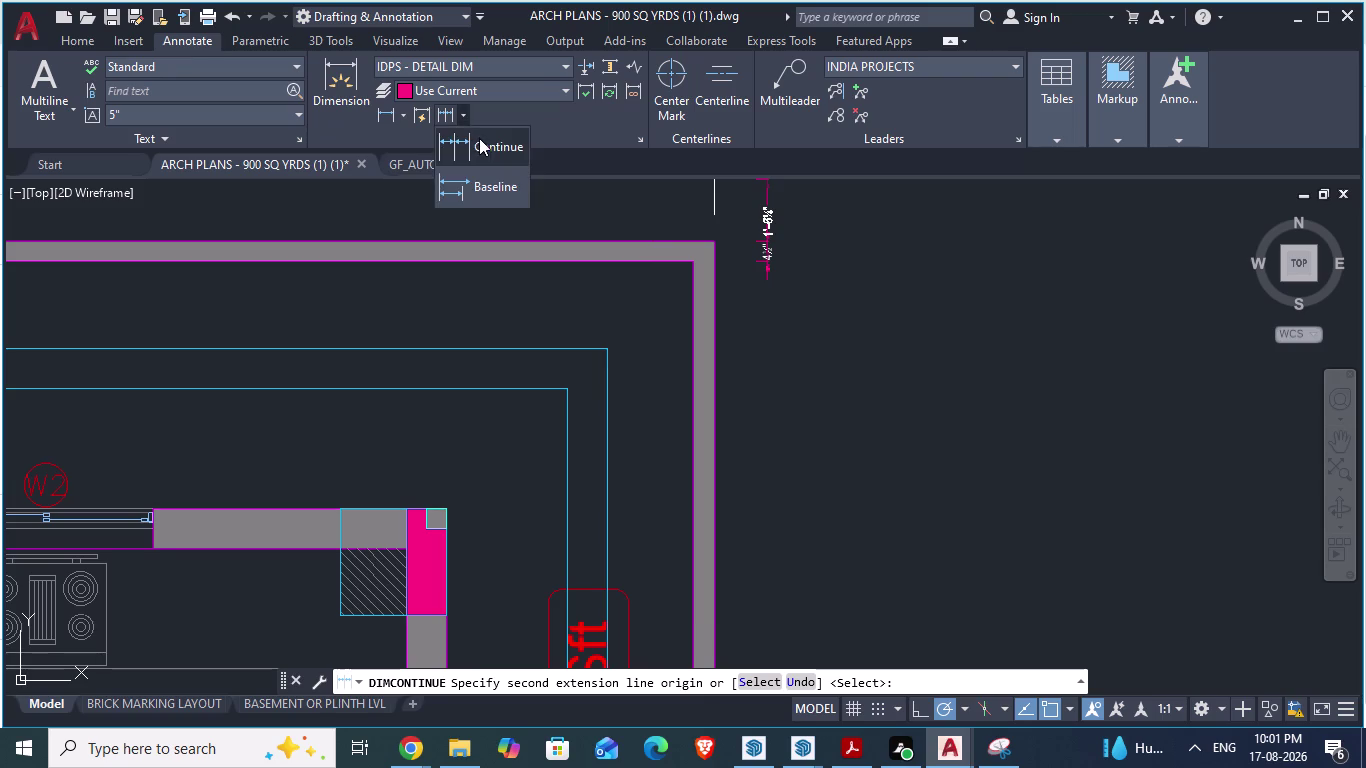
click(479, 138)
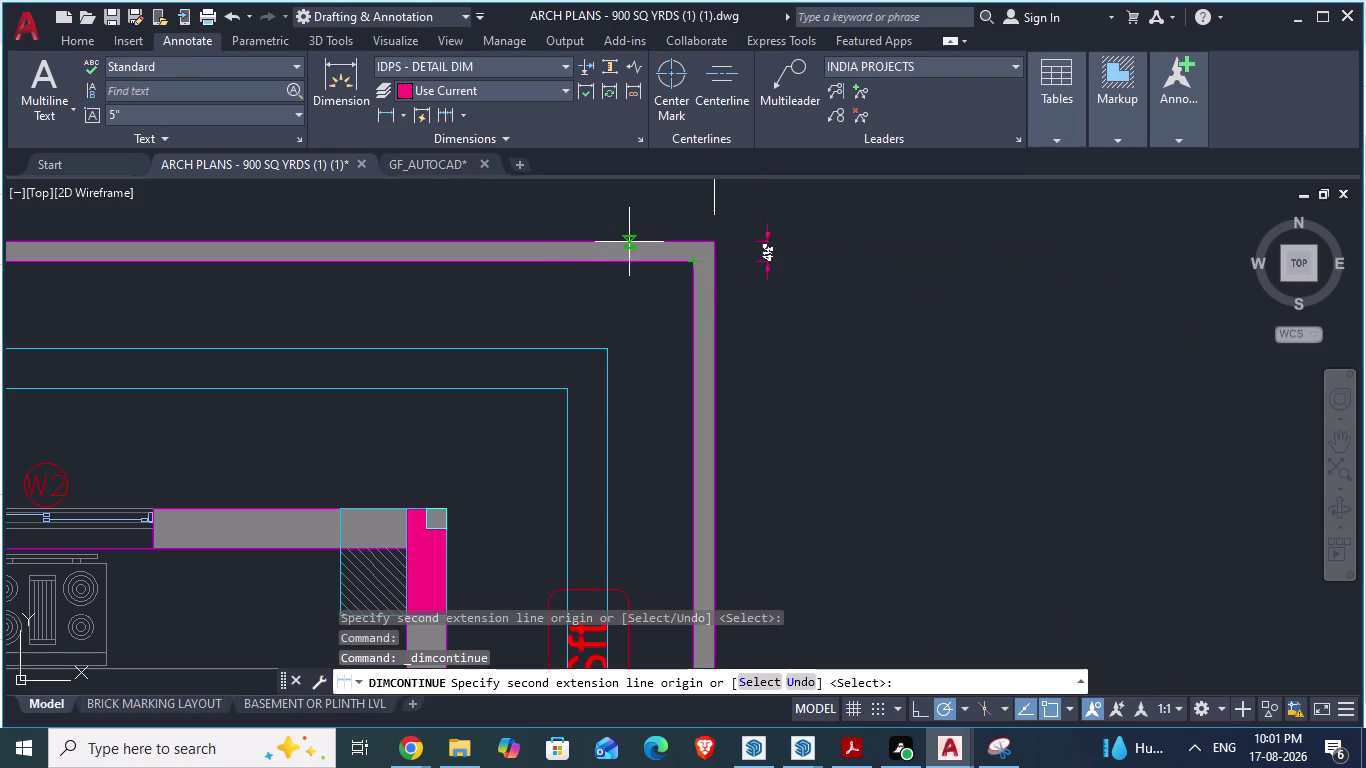
click(629, 242)
click(631, 265)
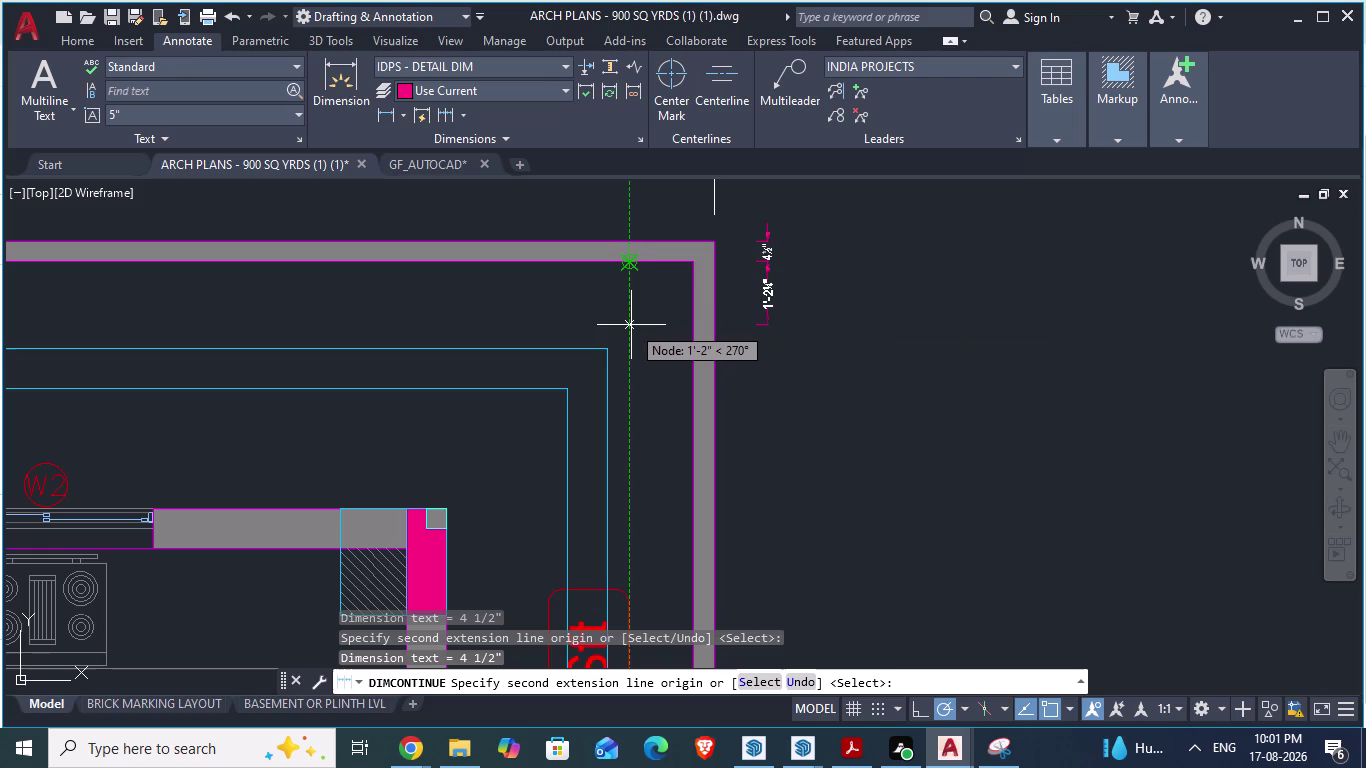
key(Escape)
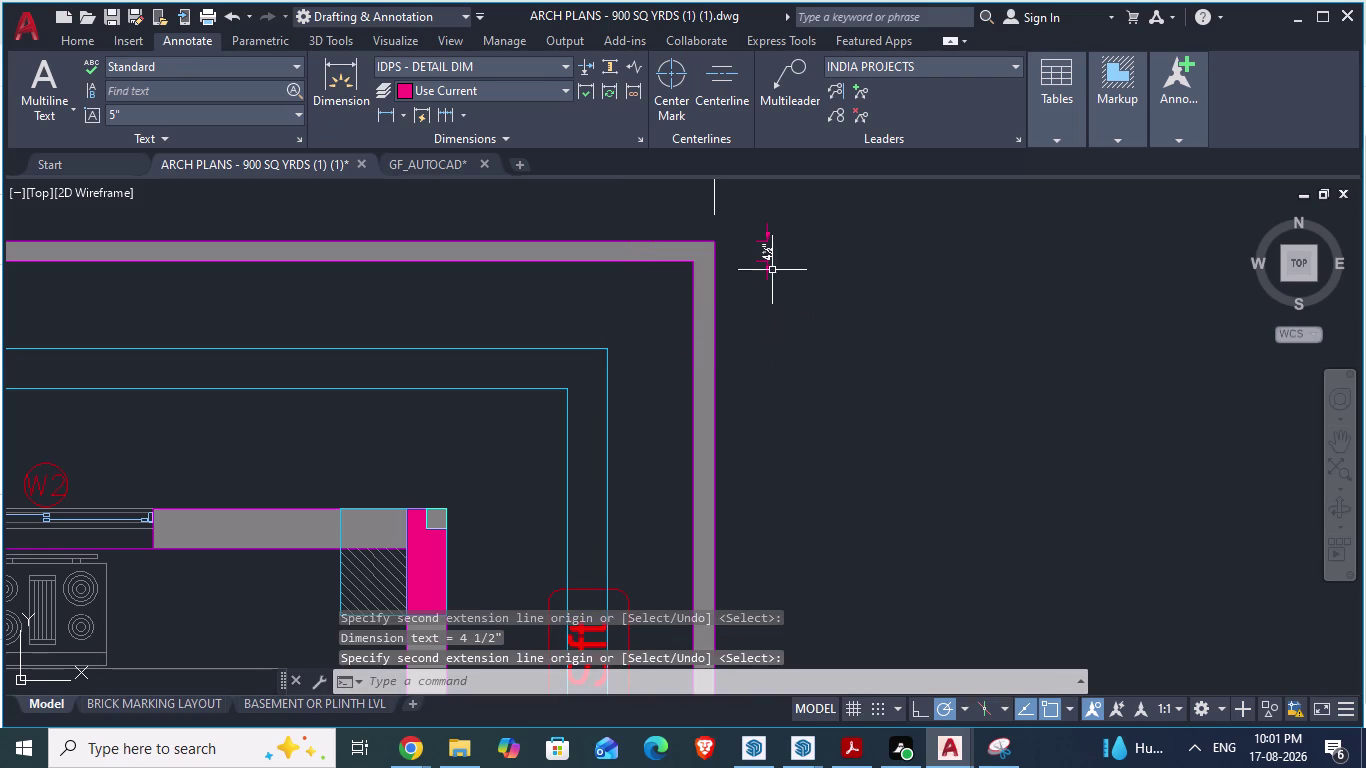
Erase the short leftover dimensions beside the upper-right wall corner.
click(767, 264)
key(Delete)
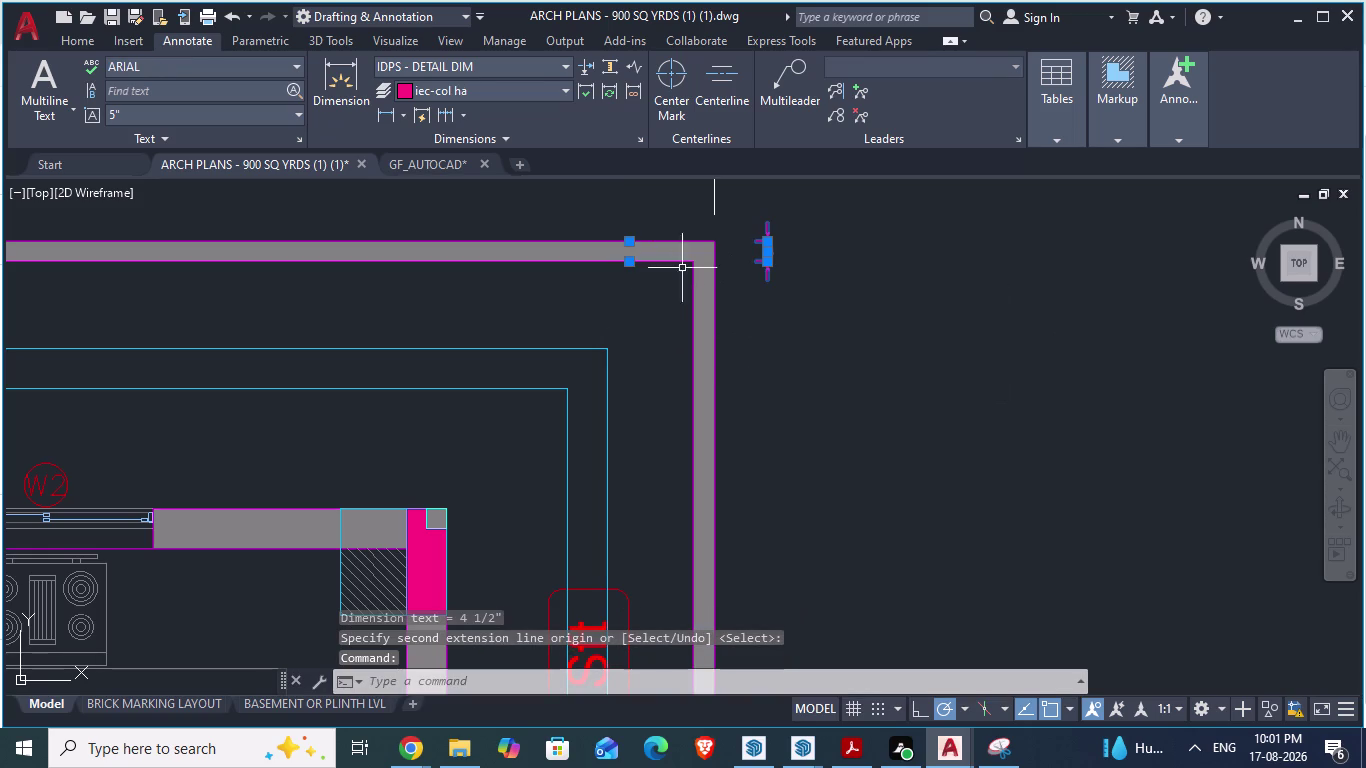
key(Delete)
click(764, 257)
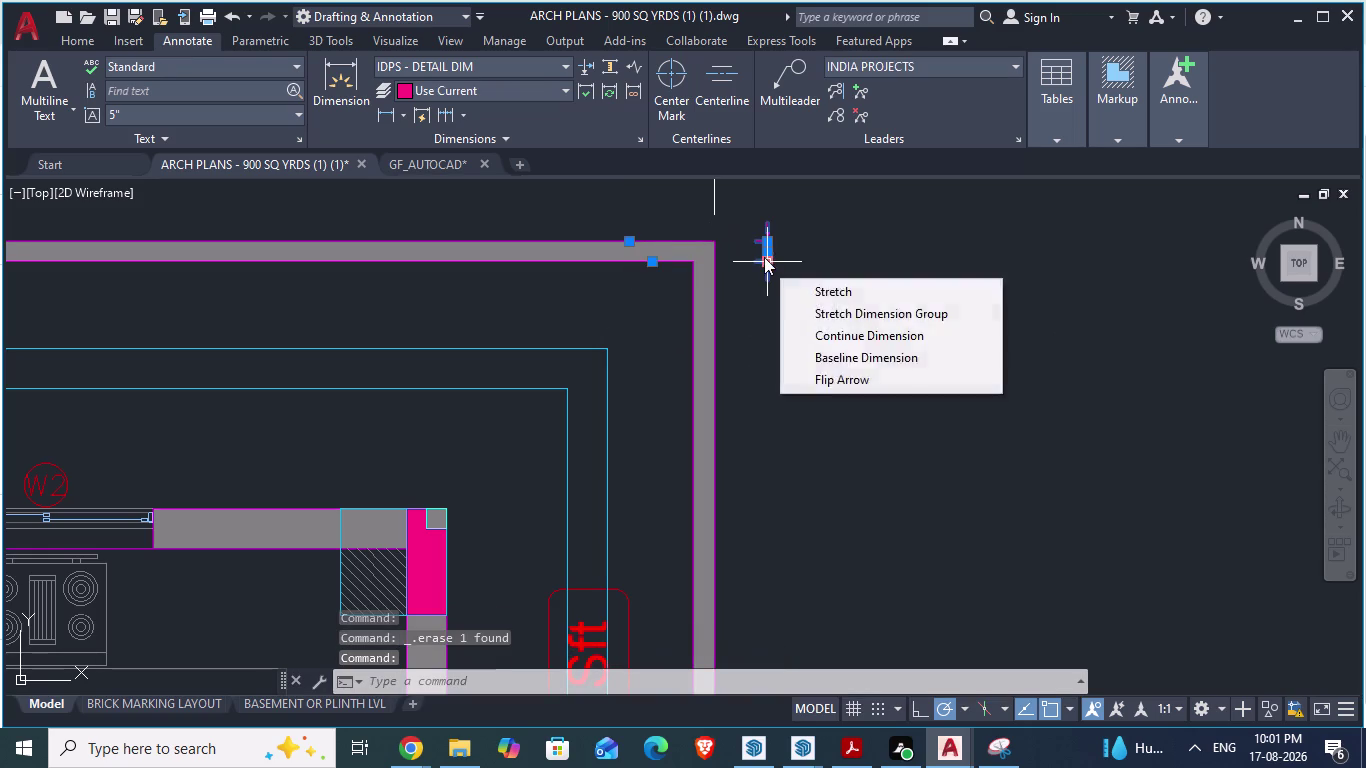
key(Delete)
scroll(down, 3)
click(698, 254)
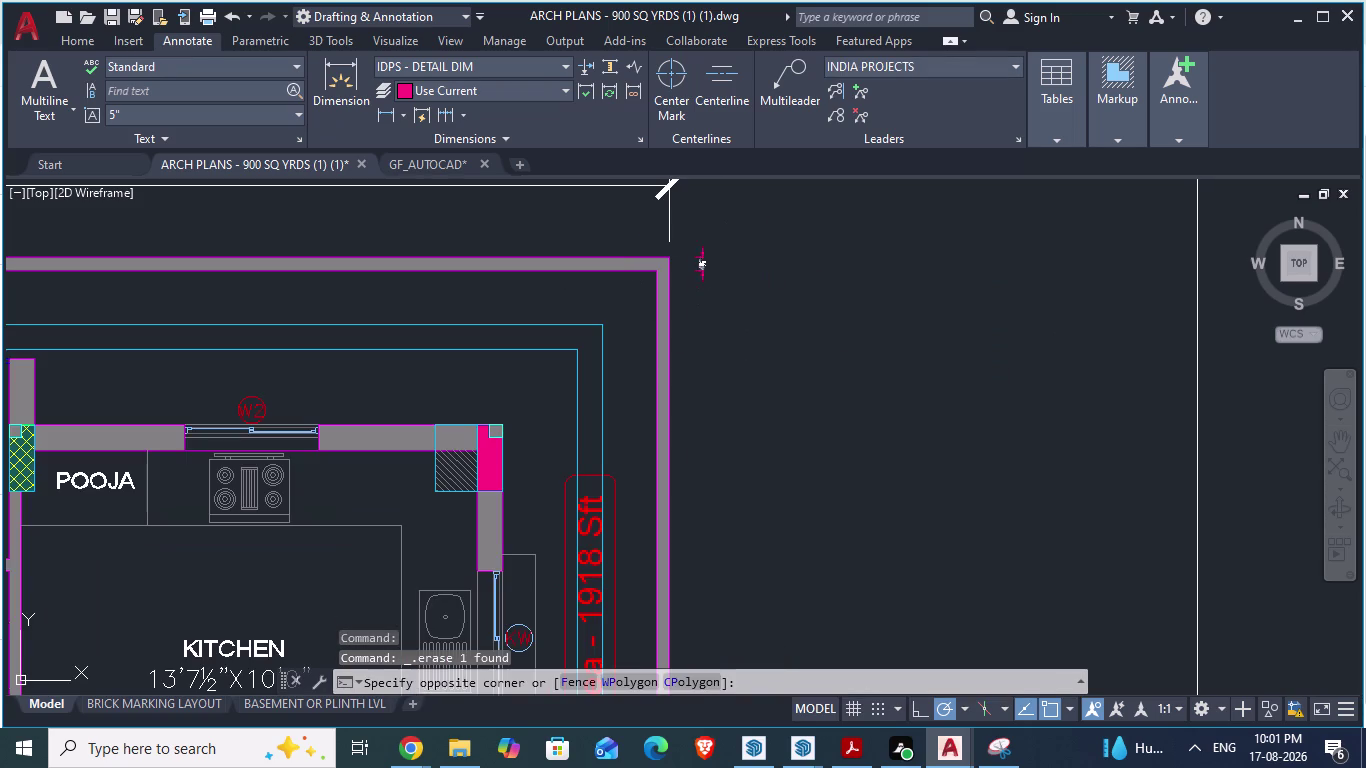
click(696, 268)
key(Delete)
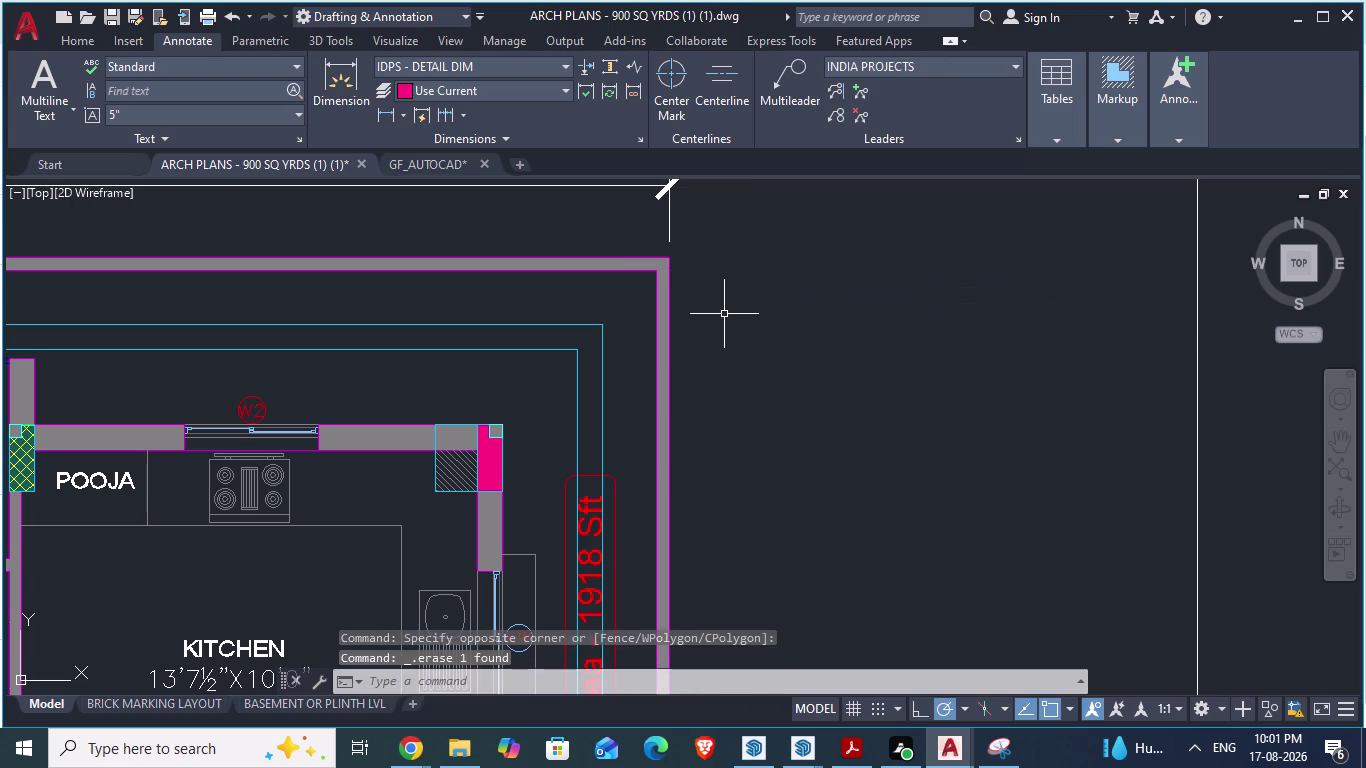
scroll(up, 3)
scroll(down, 3)
Navigate to the outer wall's top edge and start an erase.
scroll(down, 3)
scroll(down, 3)
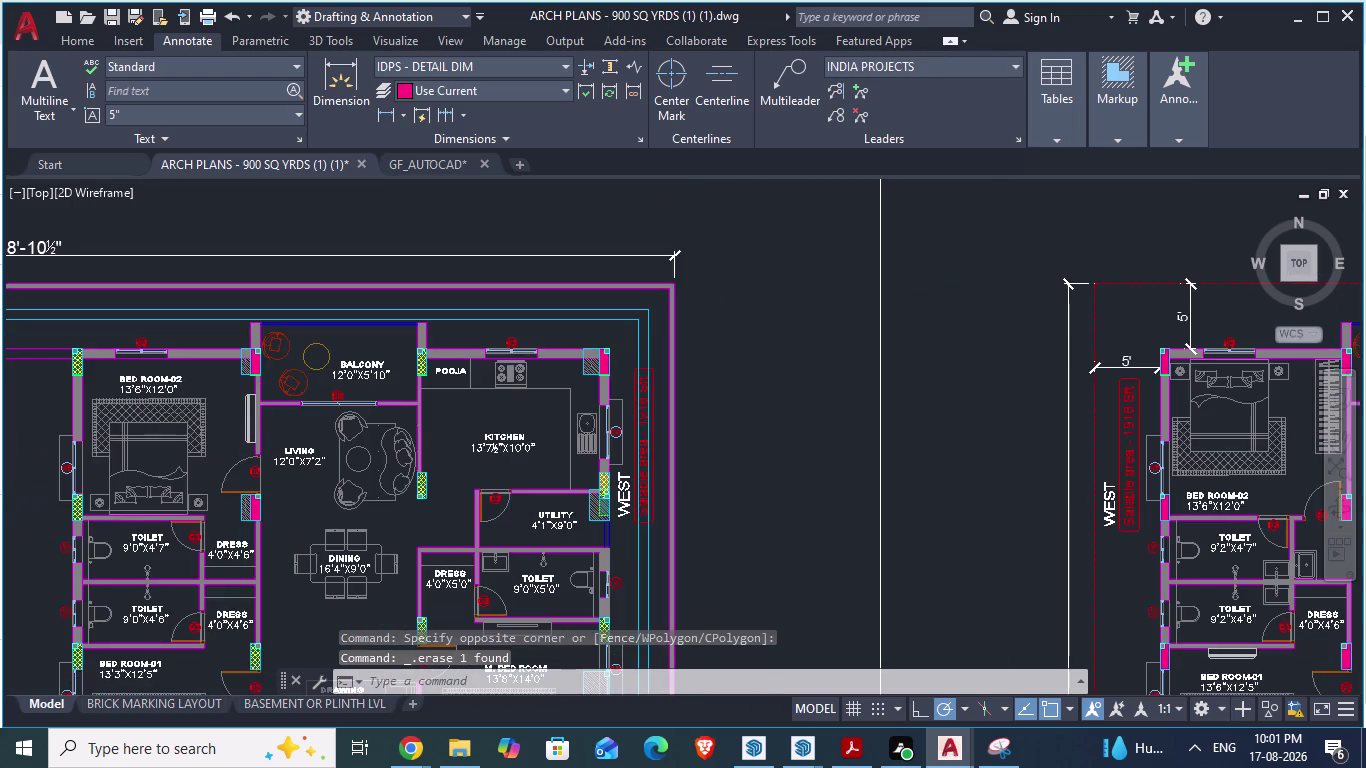
scroll(up, 3)
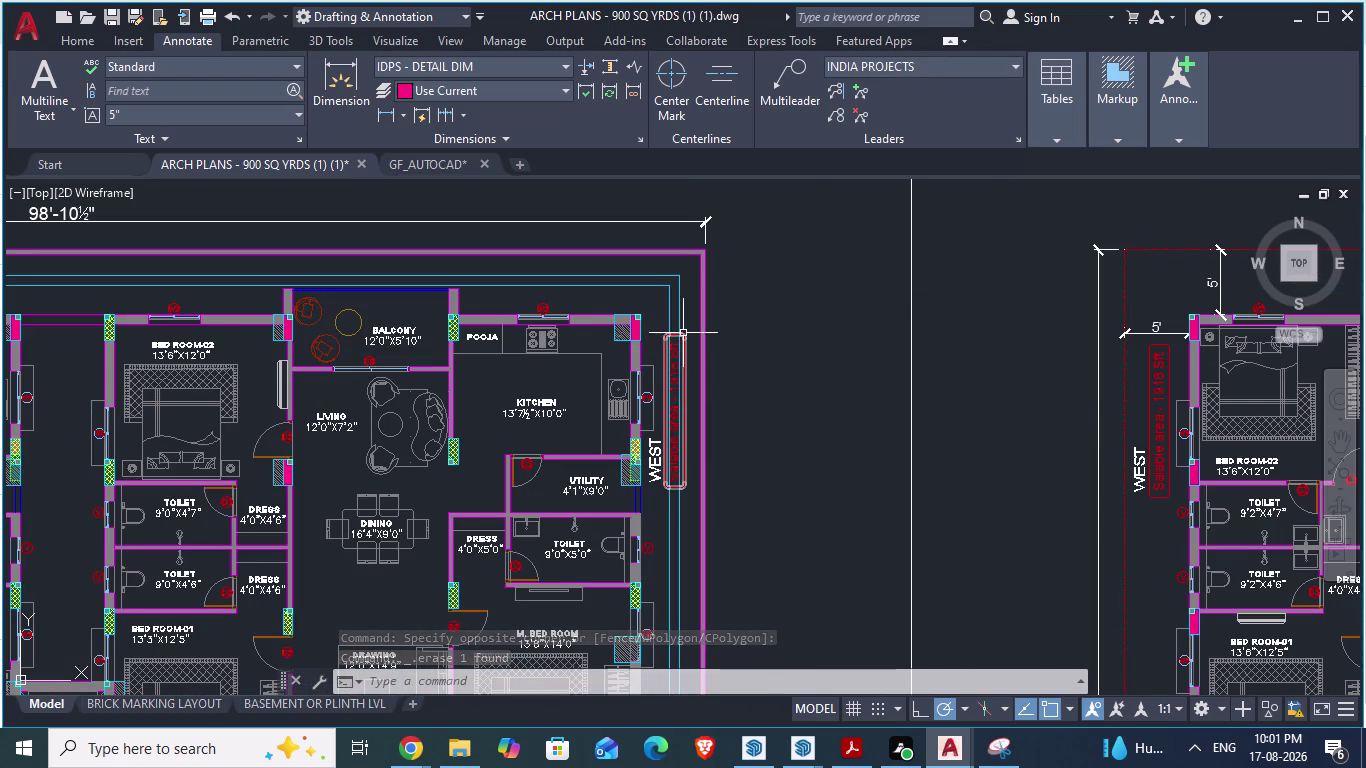
scroll(up, 3)
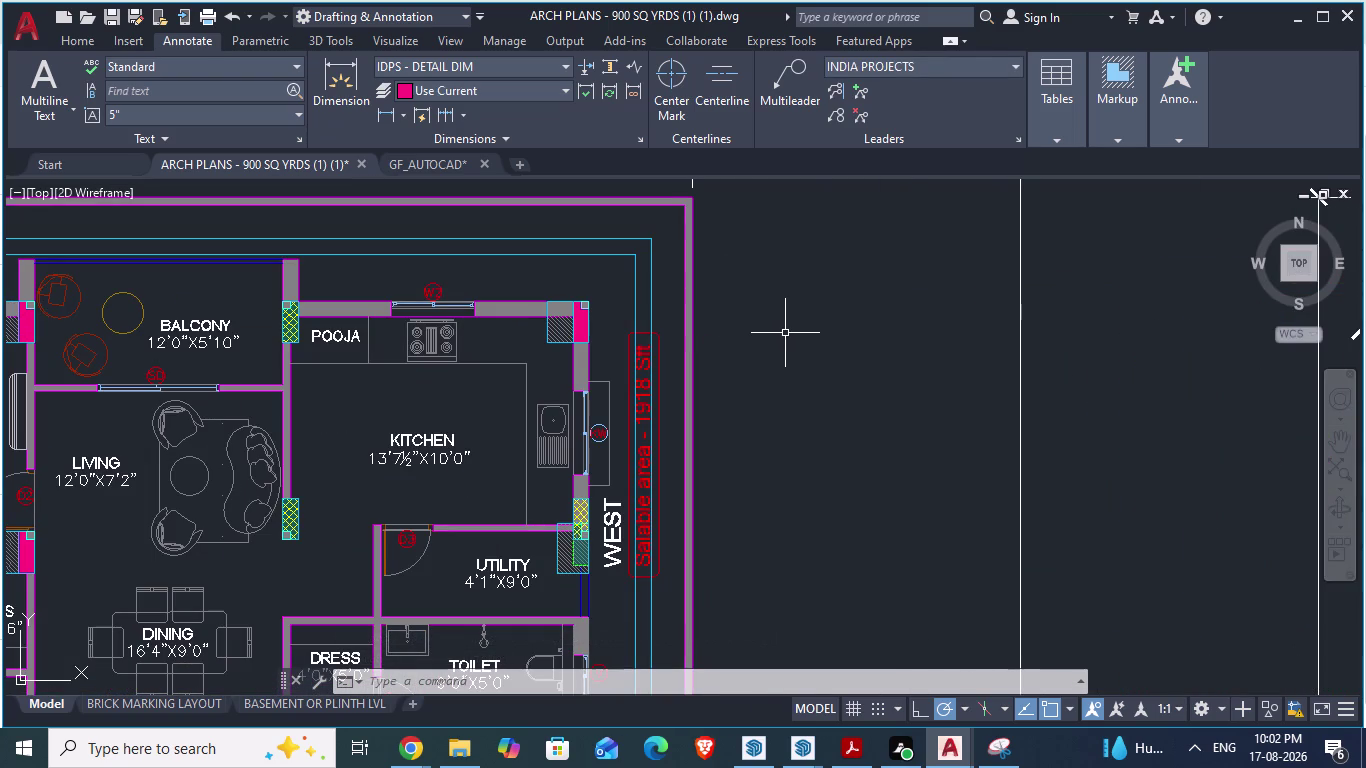
scroll(up, 3)
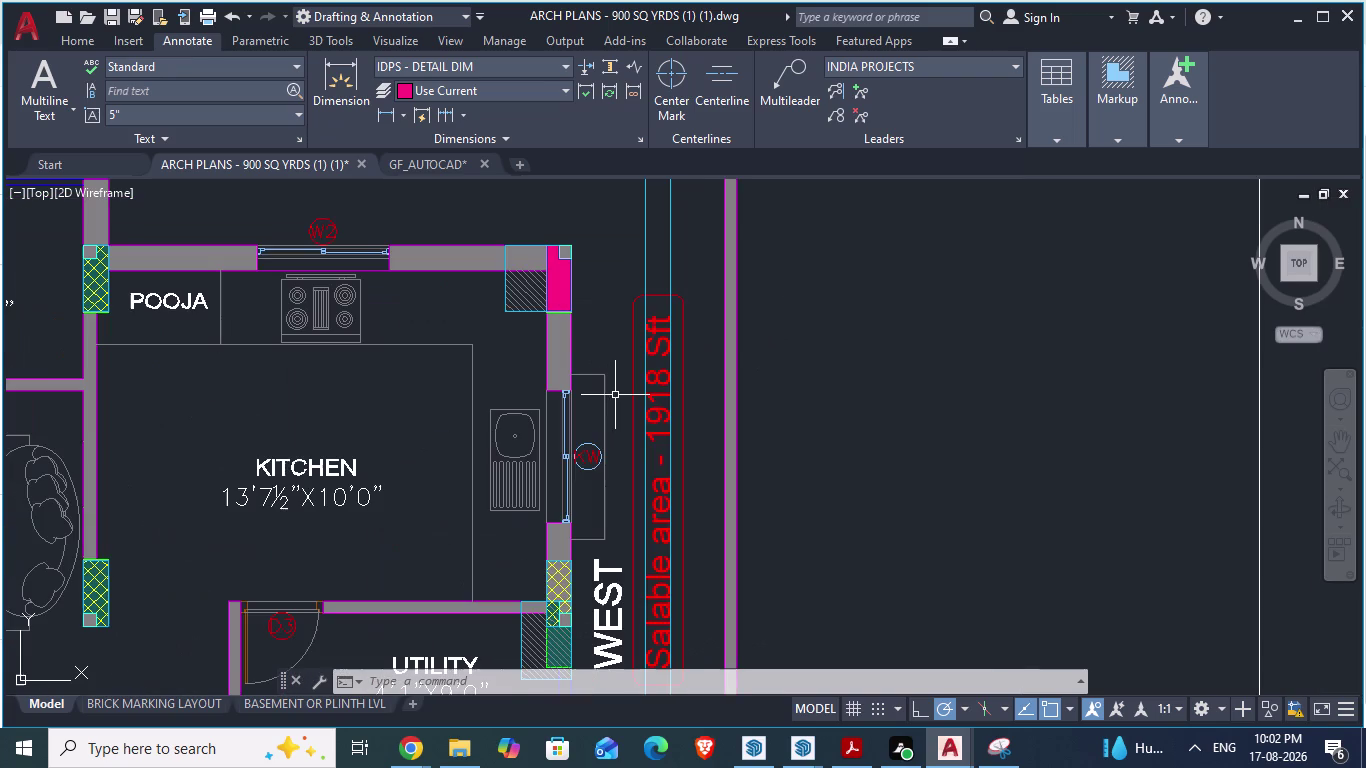
scroll(down, 3)
scroll(down, 3)
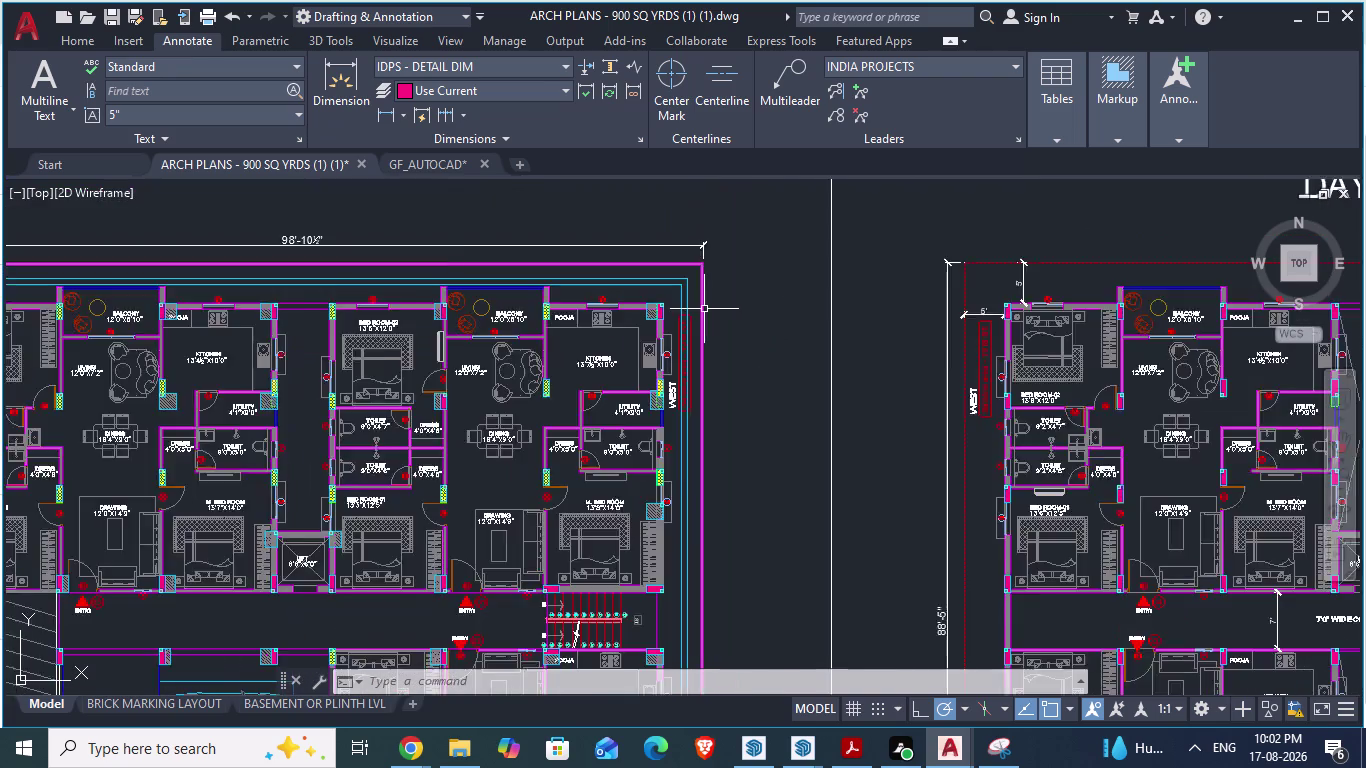
scroll(down, 3)
scroll(up, 3)
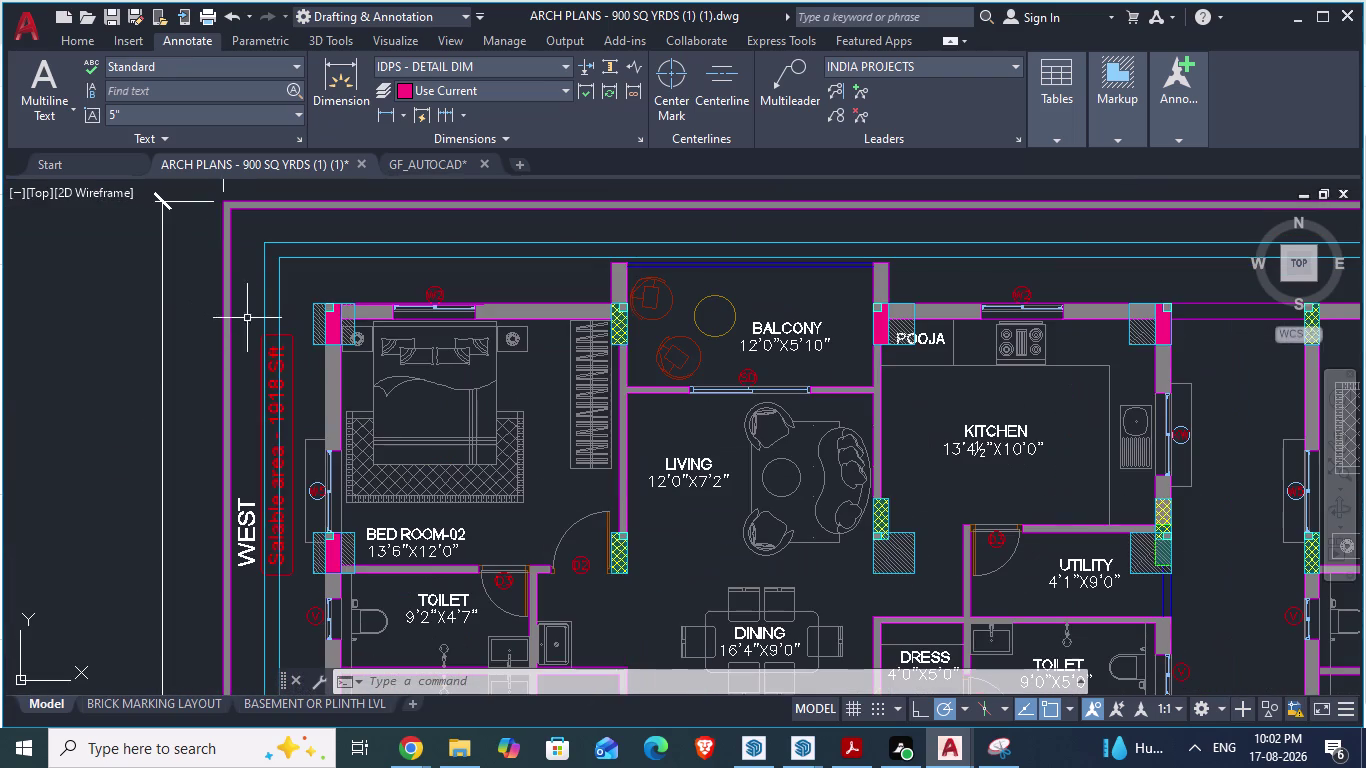
scroll(up, 3)
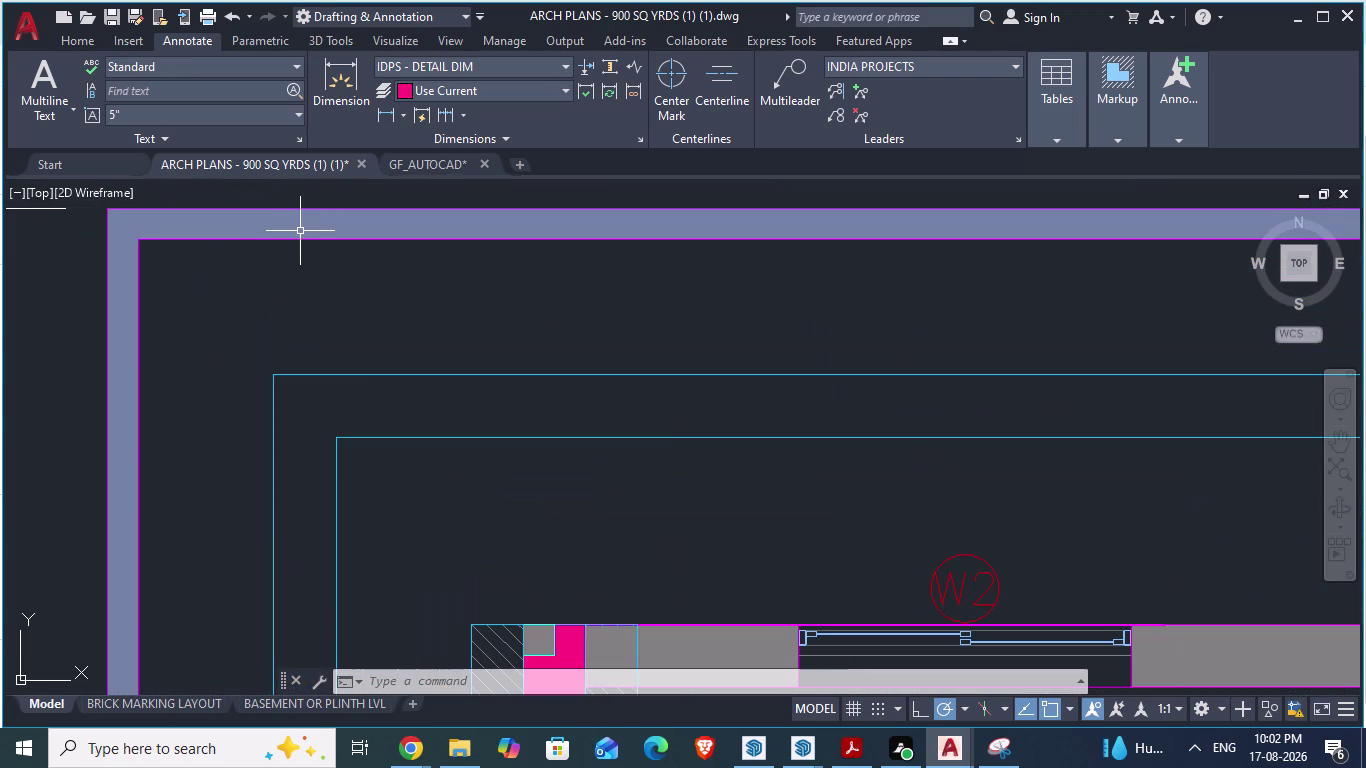
key(space)
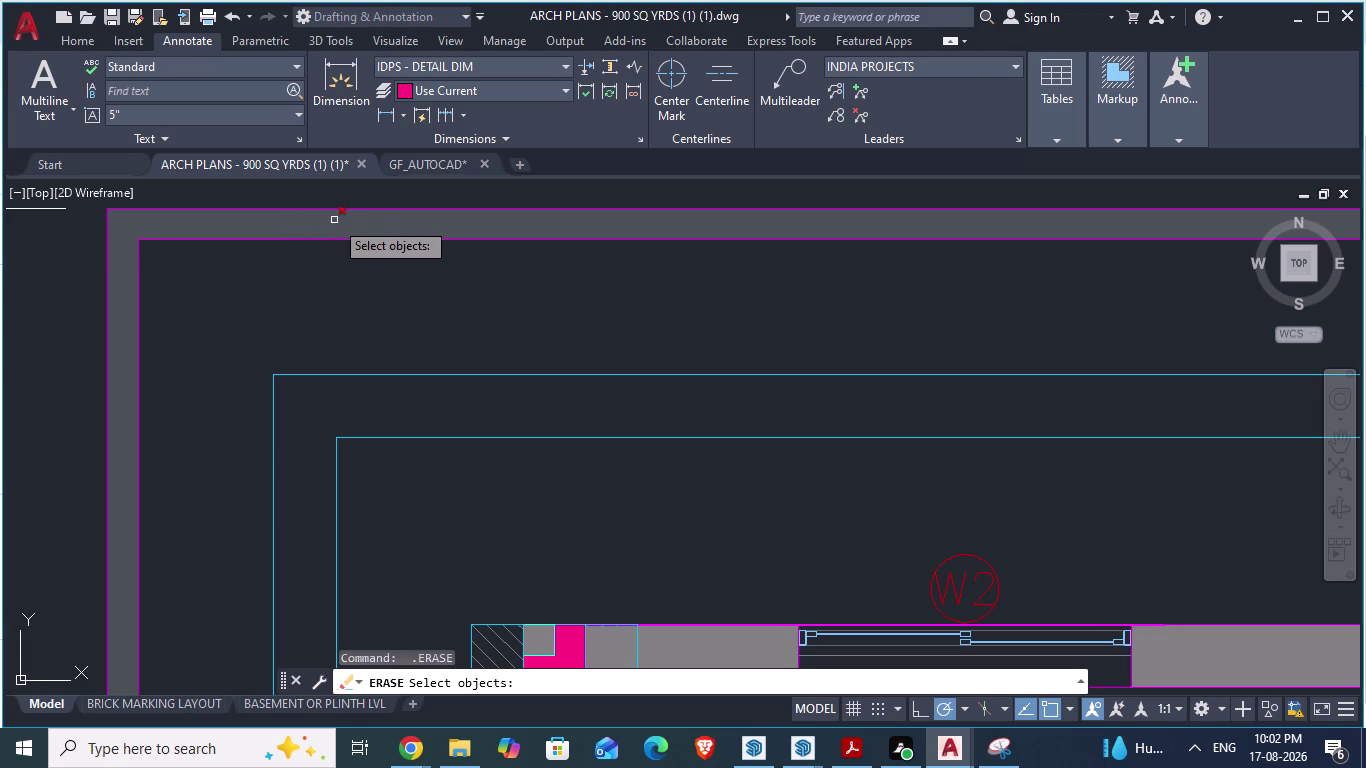
Cancel the erase and start an aligned dimension with DA.
key(Escape)
text(da)
key(Return)
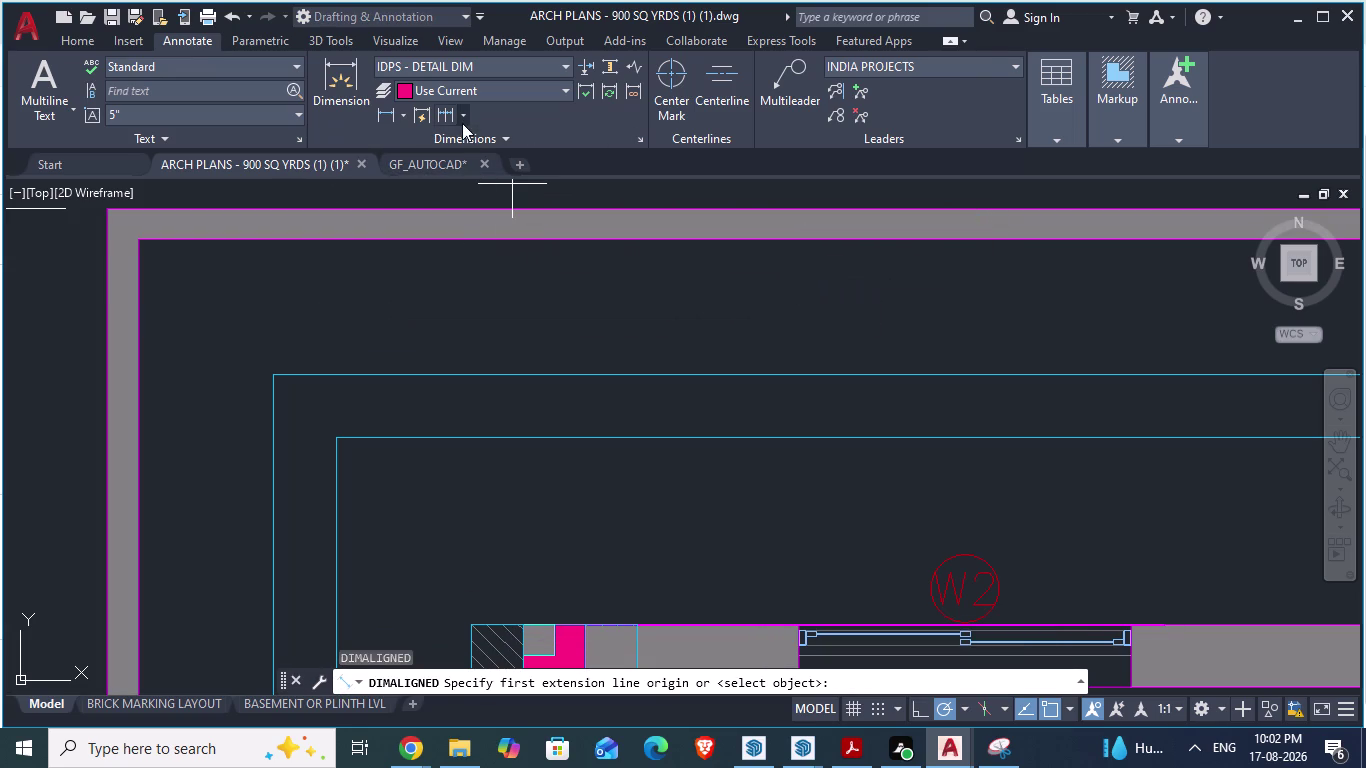
text(da)
key(Return)
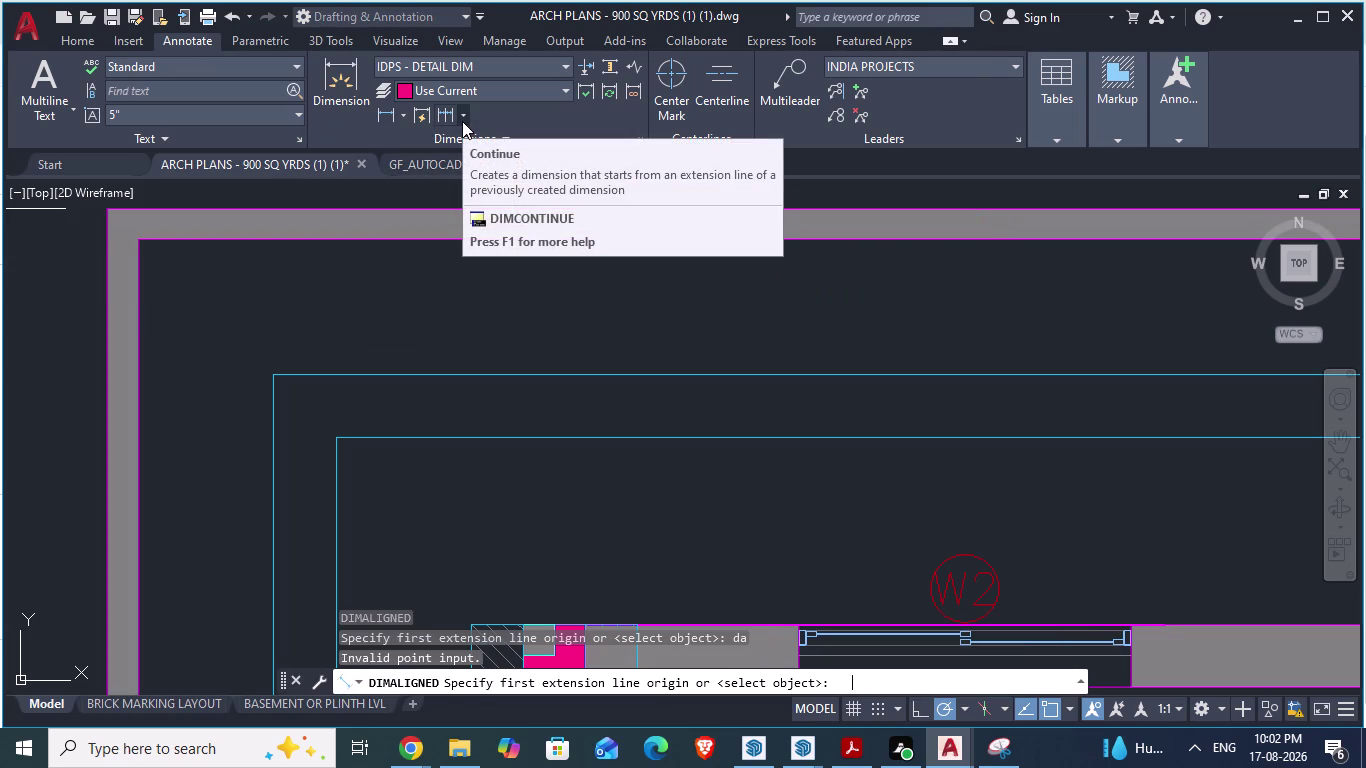
Try Continue from the Dimensions panel, cancel it, and restart DA.
click(464, 109)
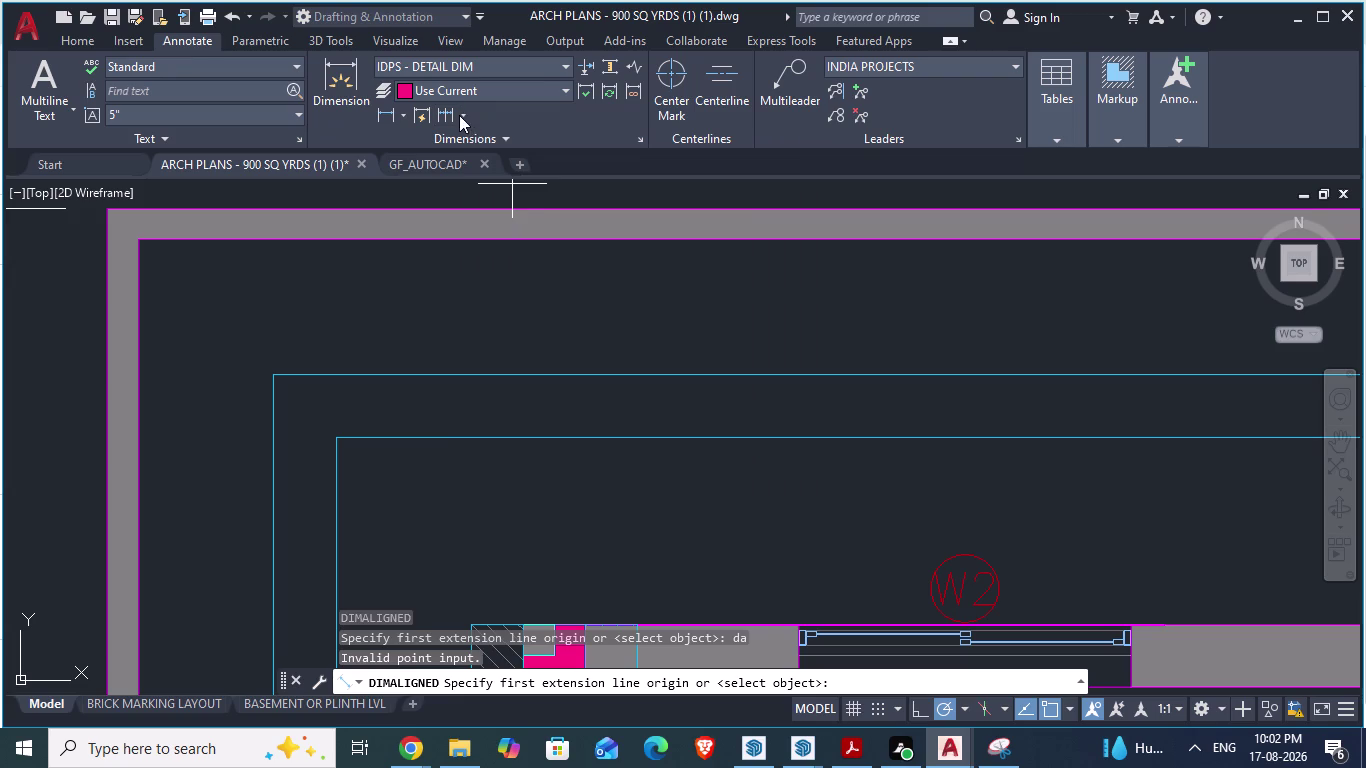
click(459, 115)
click(469, 145)
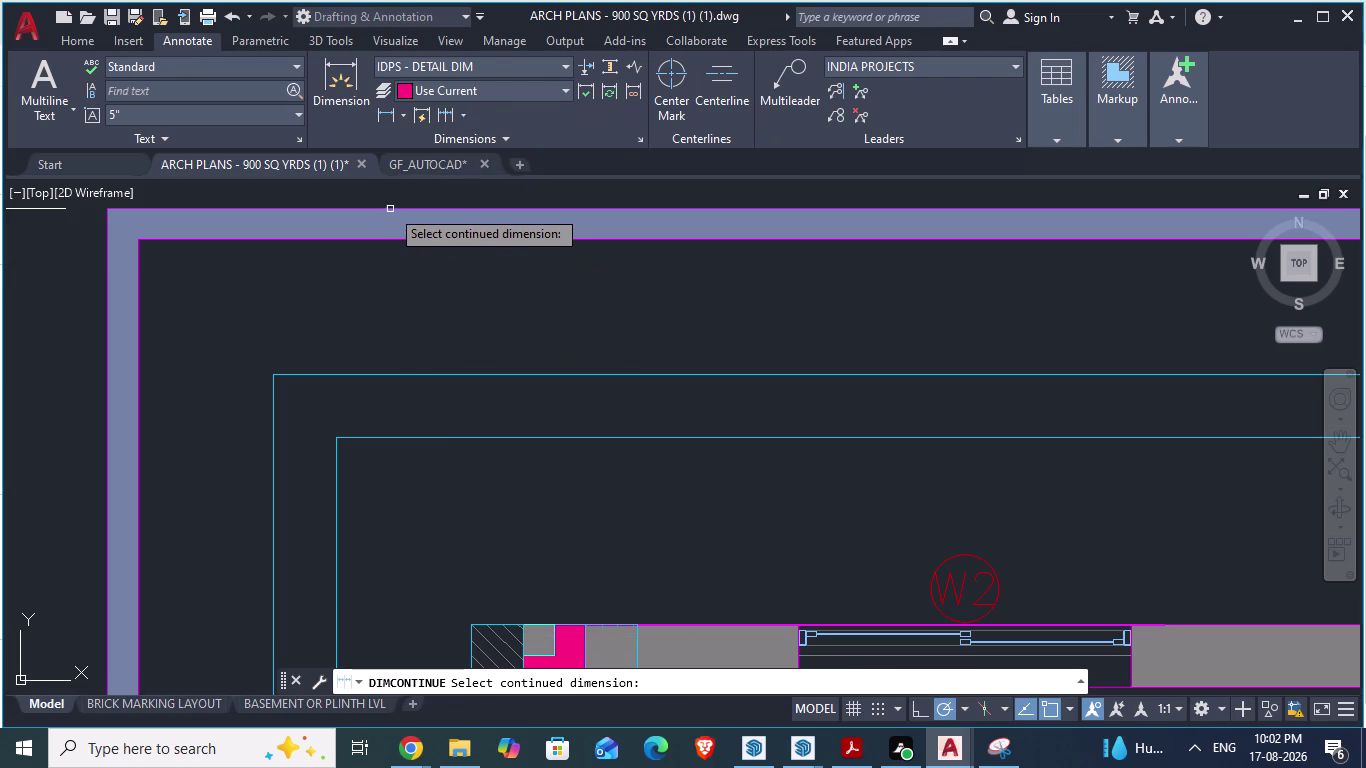
key(Escape)
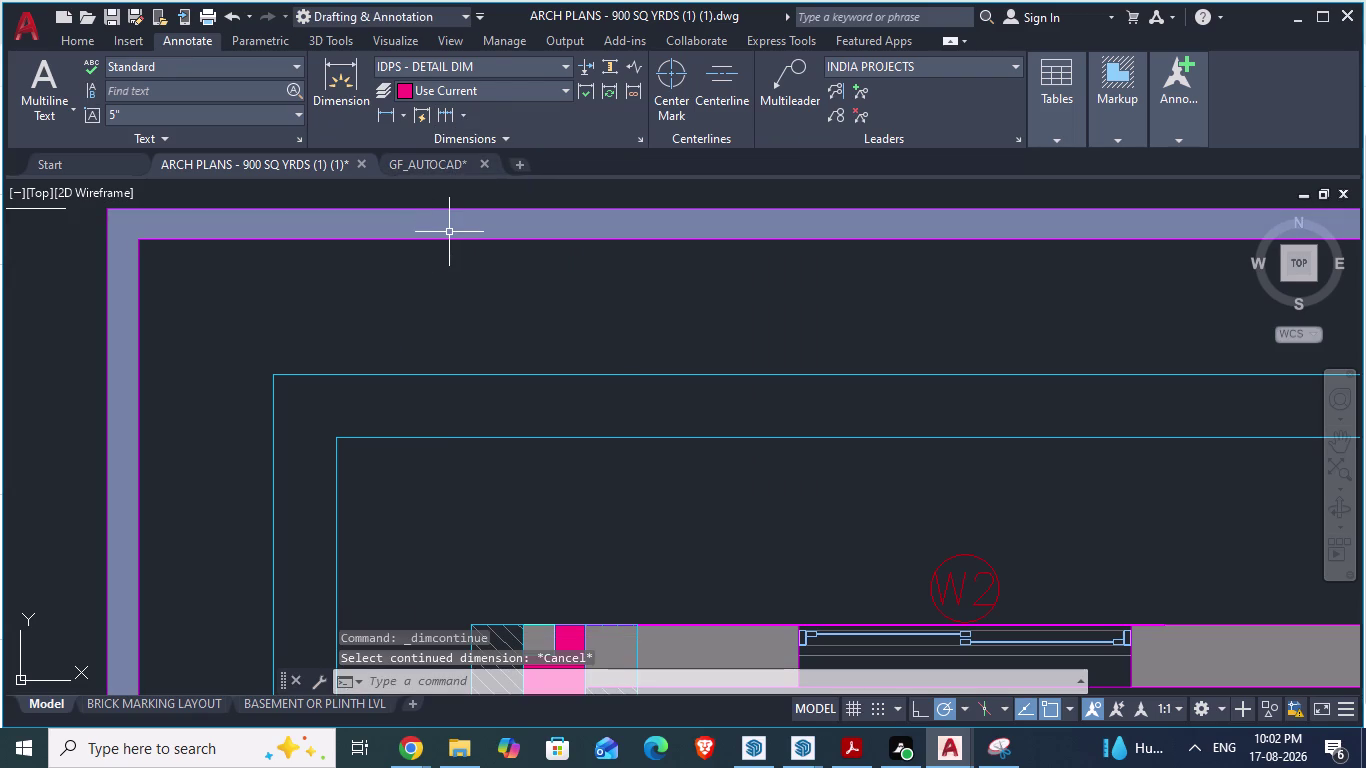
text(da)
key(Return)
Dimension the top wall's 4½" thickness between its outer and inner edges near the left corner.
scroll(down, 3)
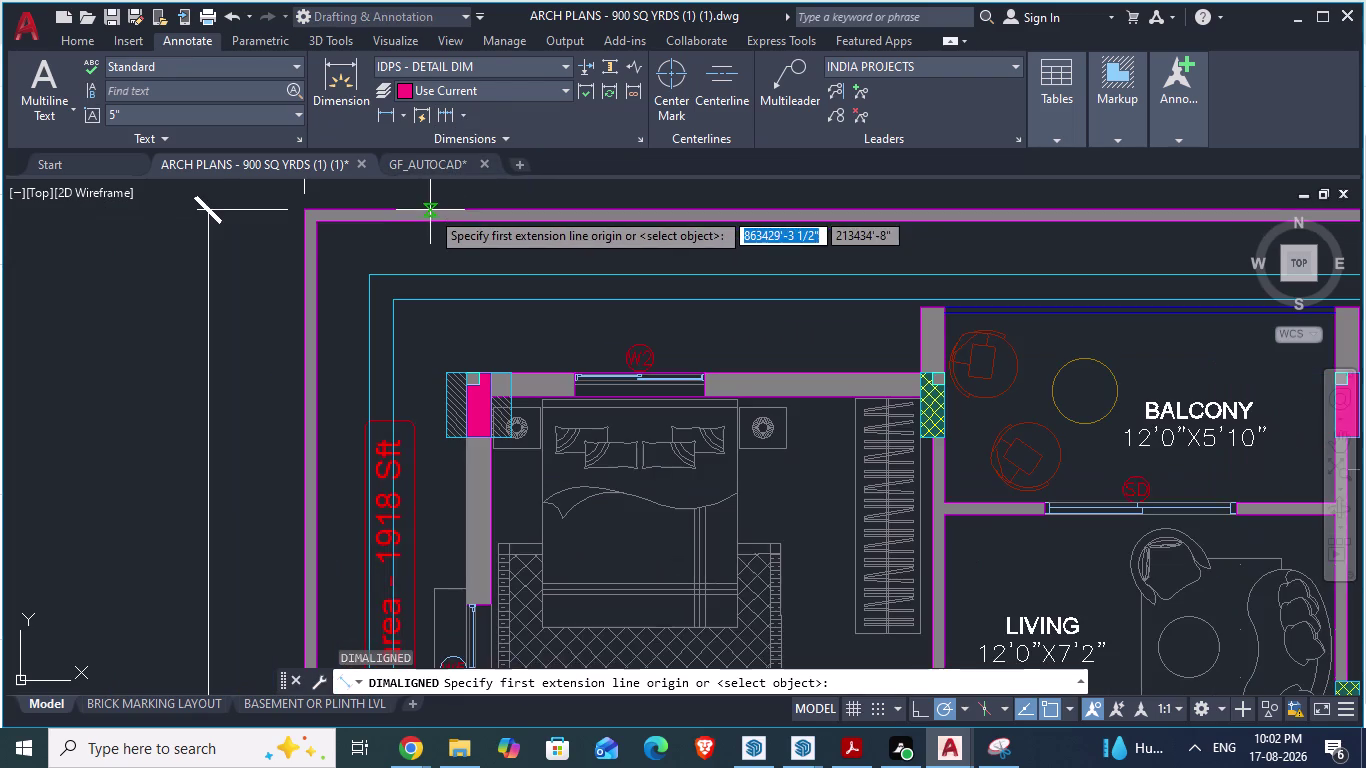
scroll(up, 3)
scroll(down, 3)
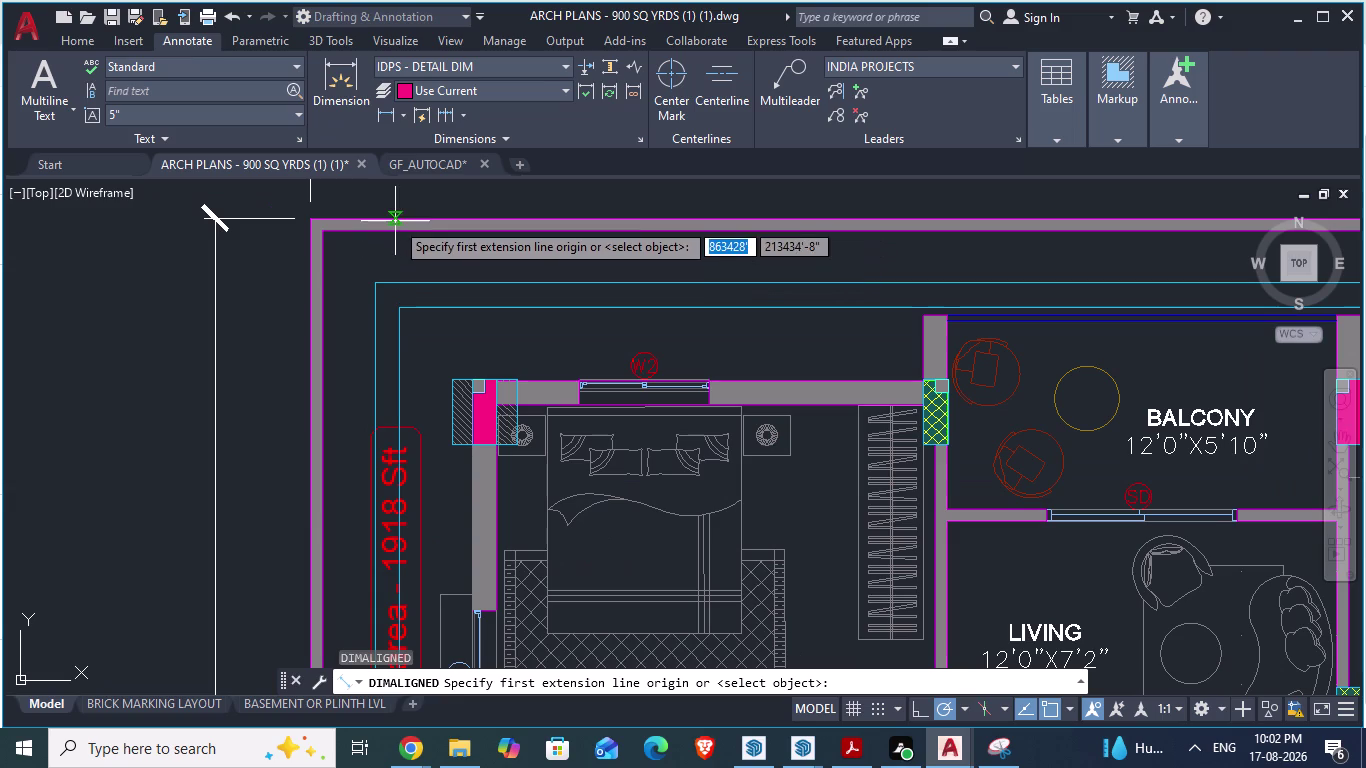
click(395, 221)
click(391, 233)
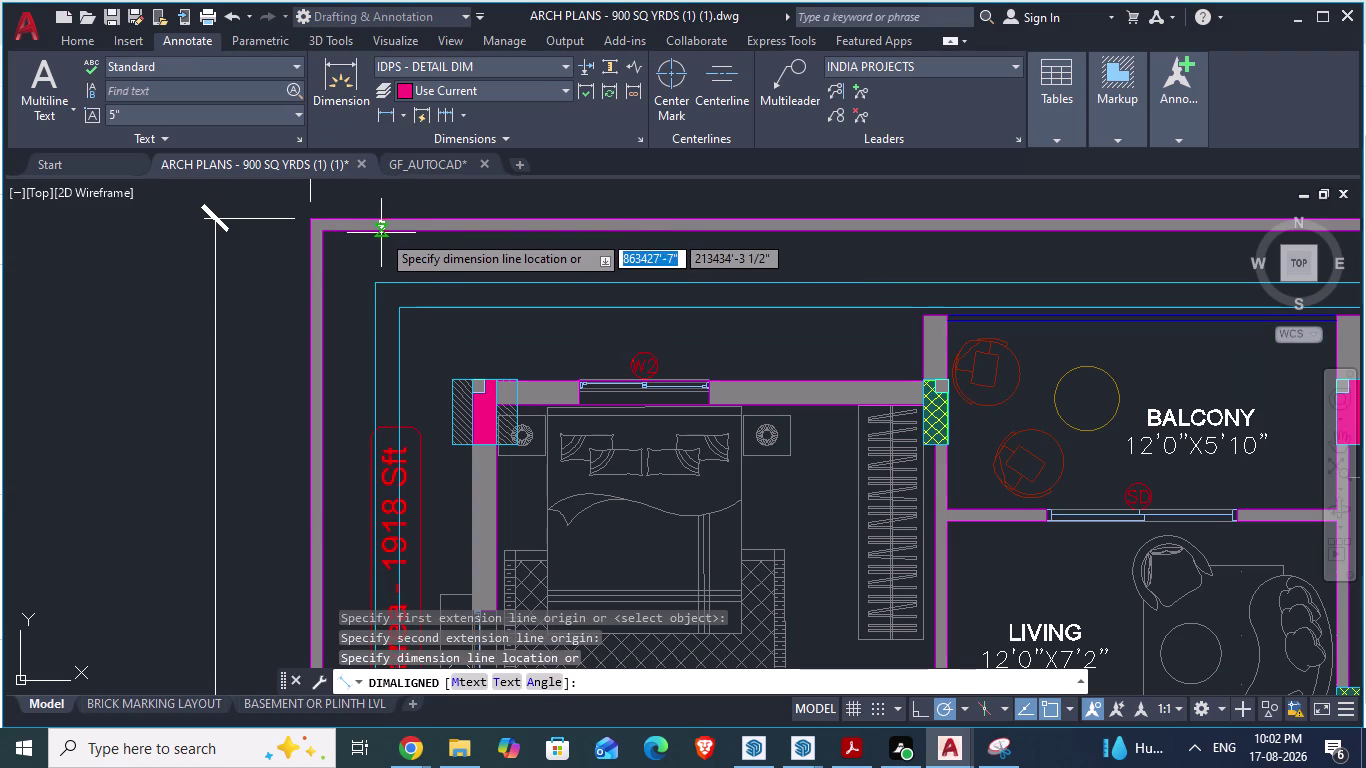
click(381, 233)
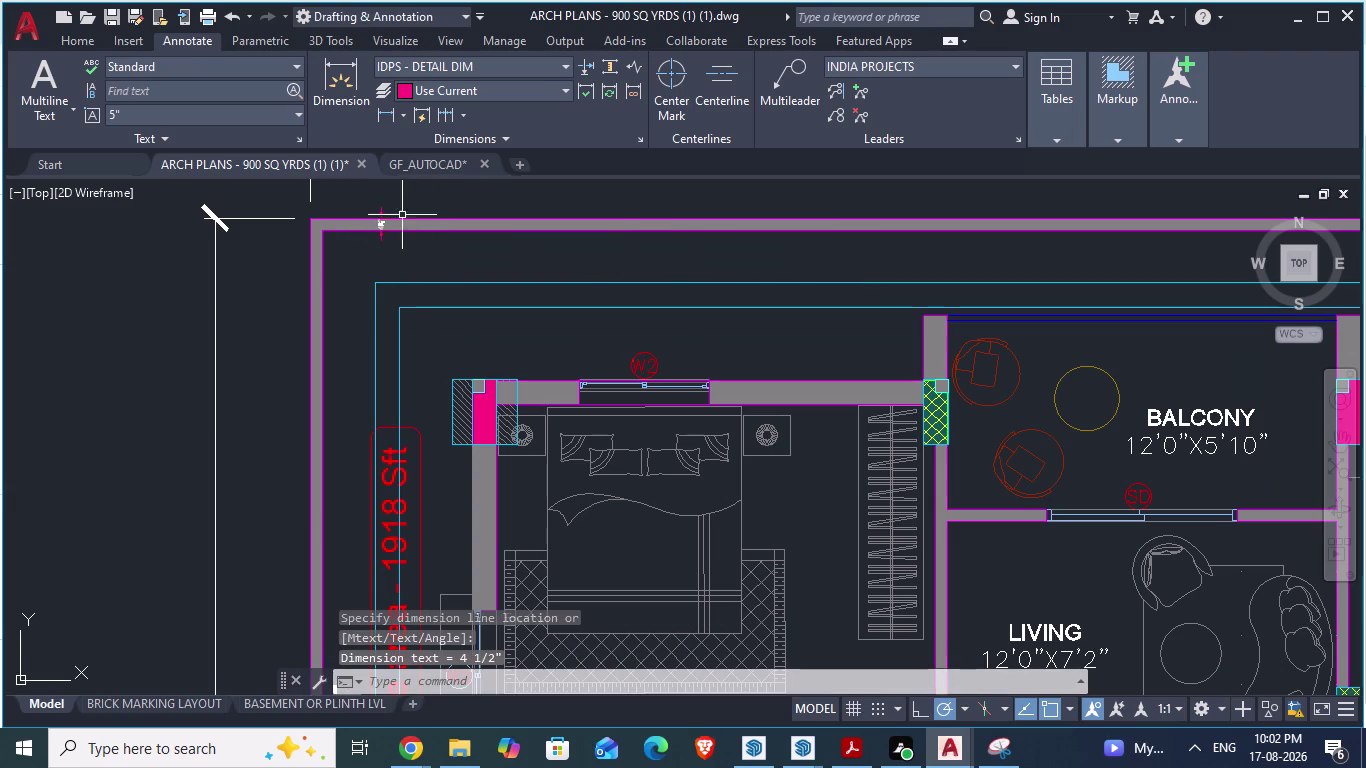
click(458, 116)
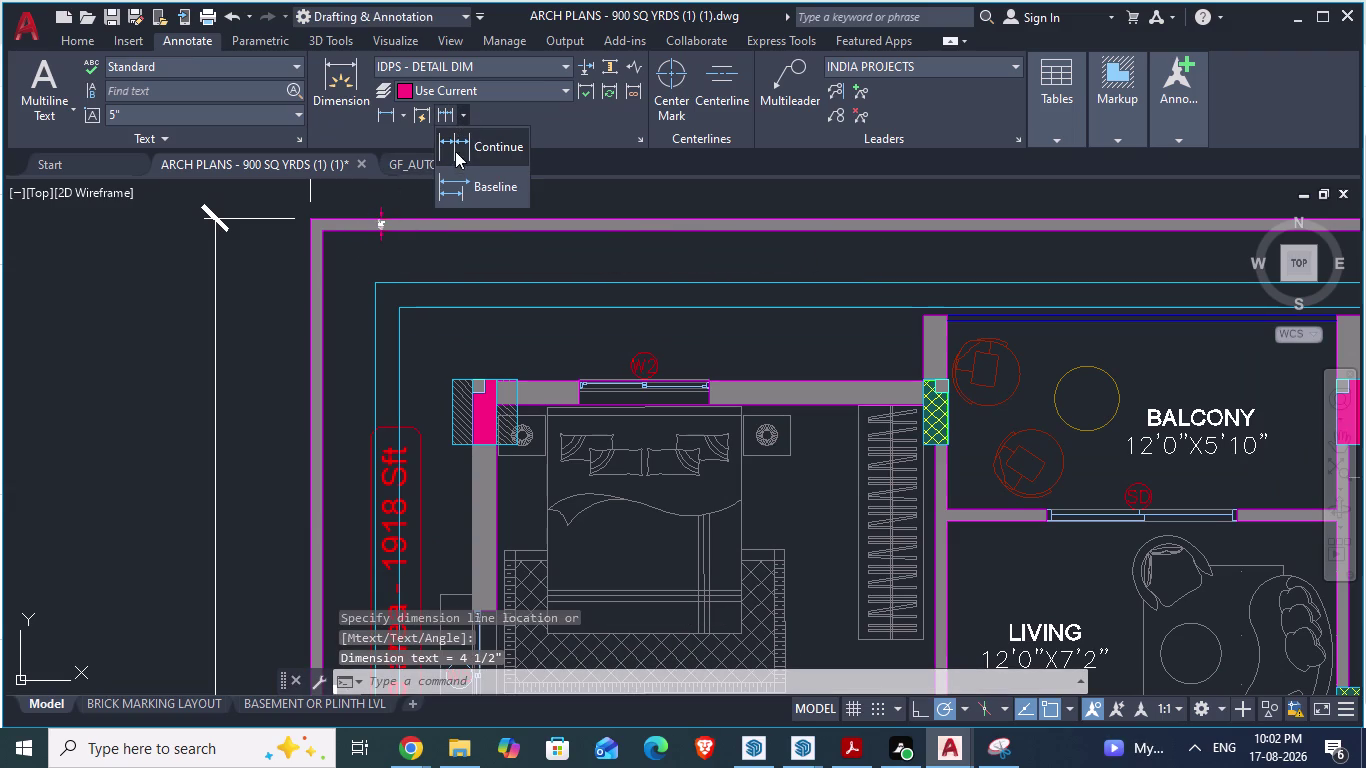
Continue the chain down the west wall with 1'-7½", 9", 2'-3" and 2" segments.
click(495, 143)
scroll(up, 3)
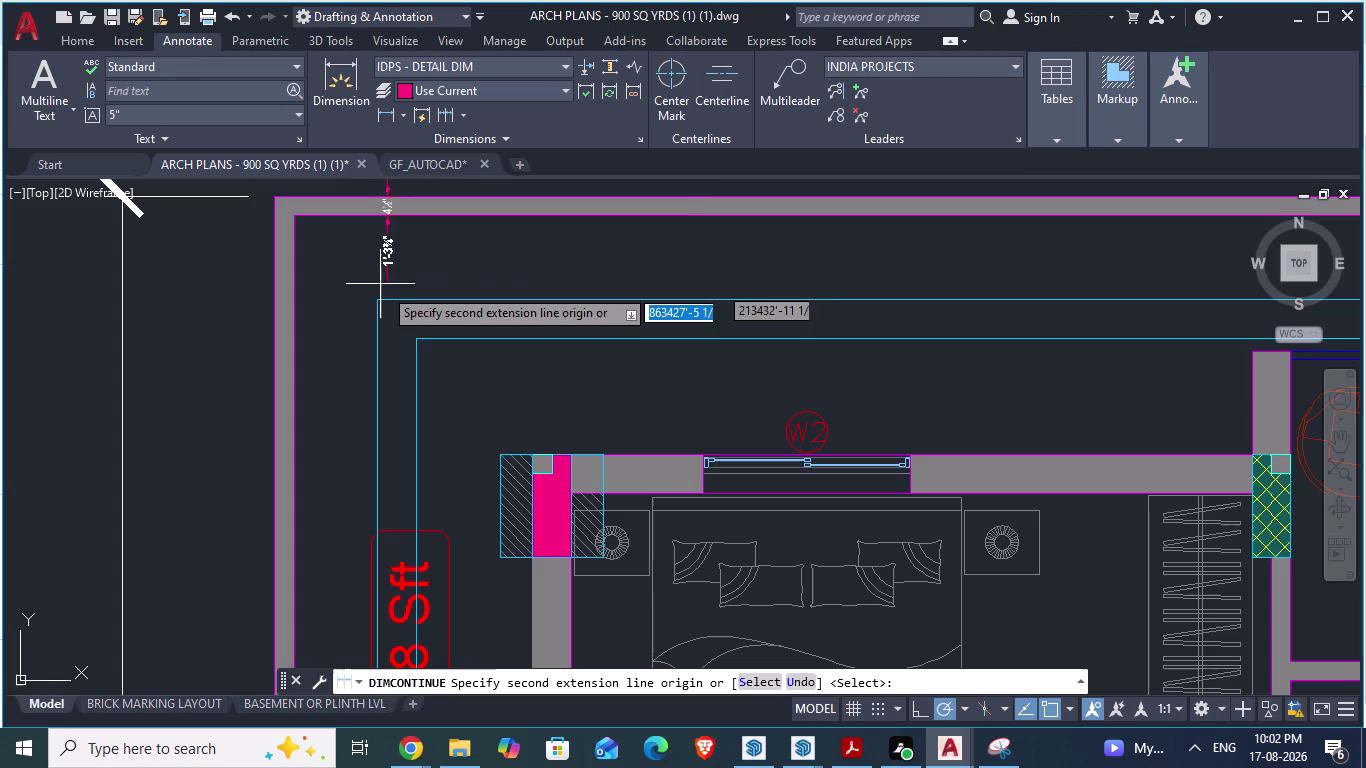
click(389, 298)
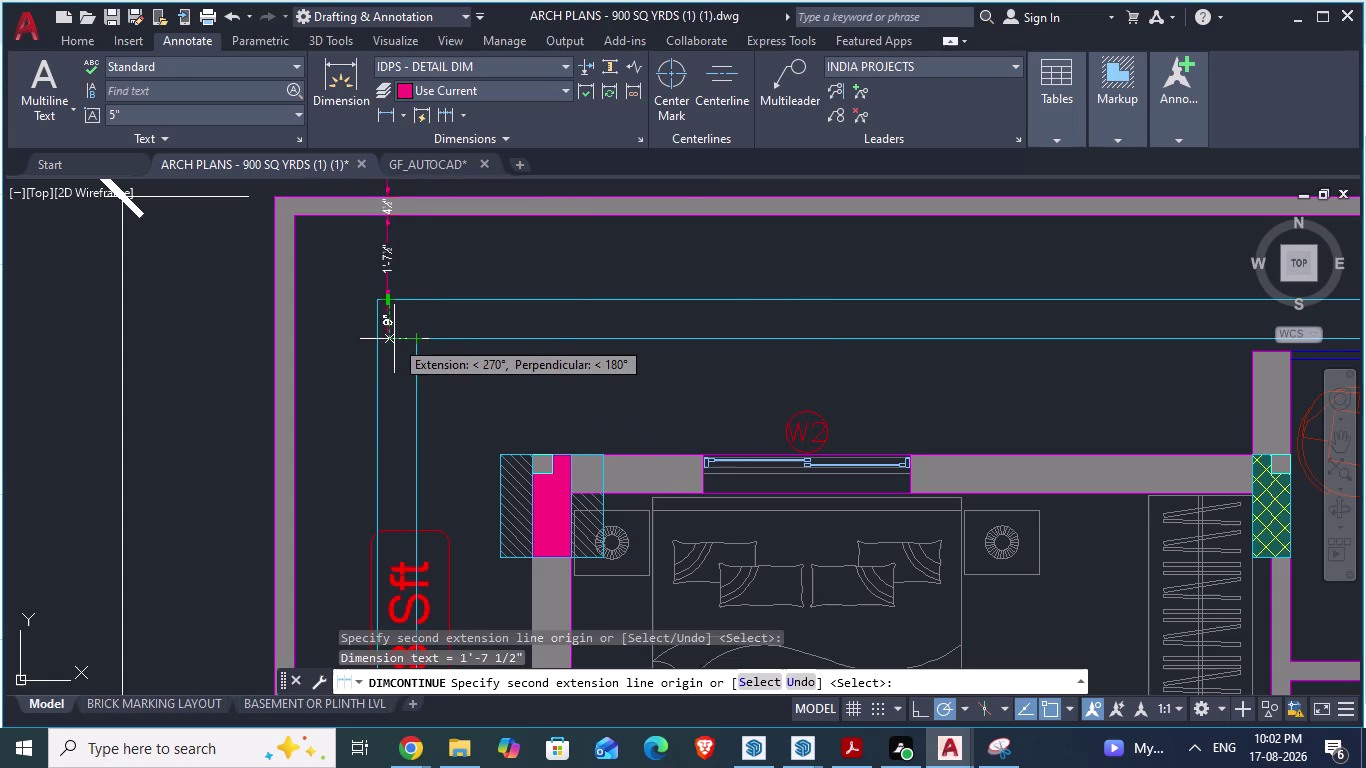
click(394, 339)
scroll(down, 3)
scroll(down, 3)
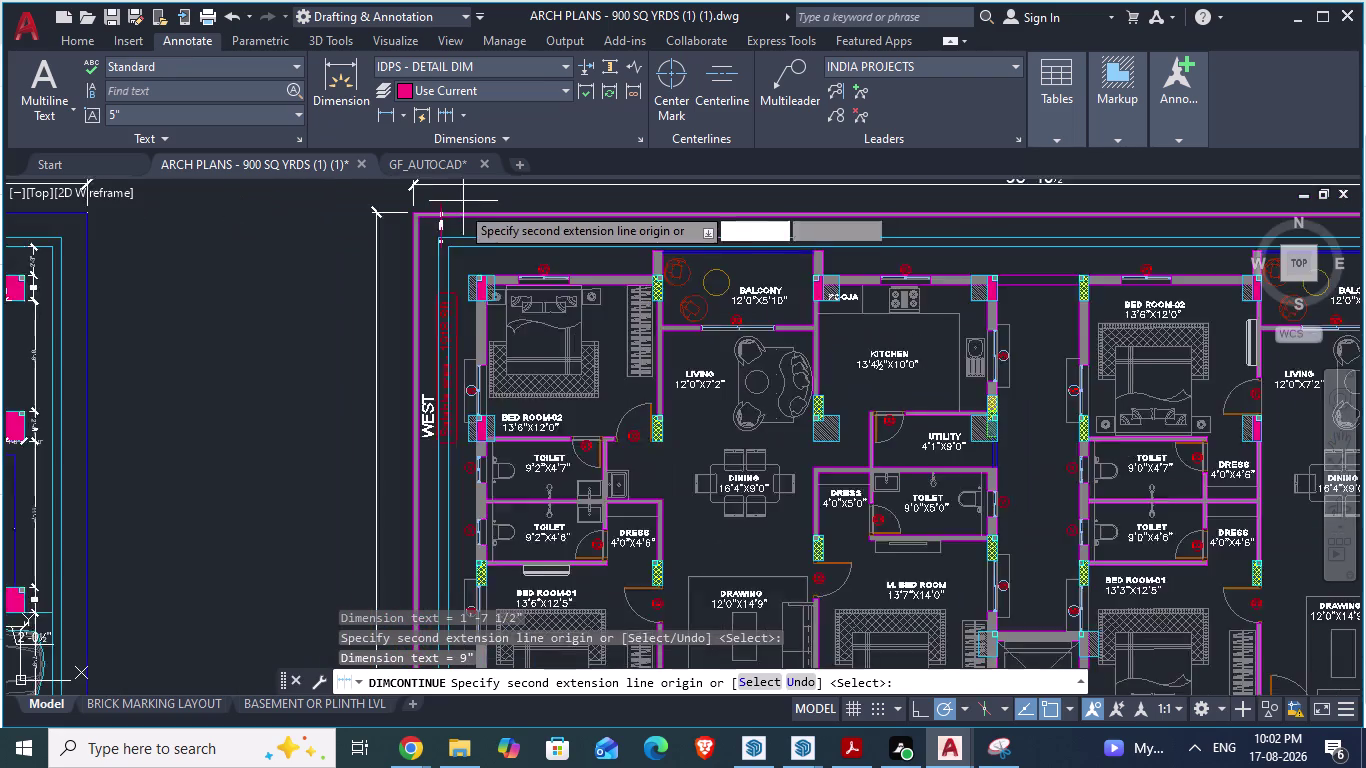
scroll(up, 3)
scroll(up, 3)
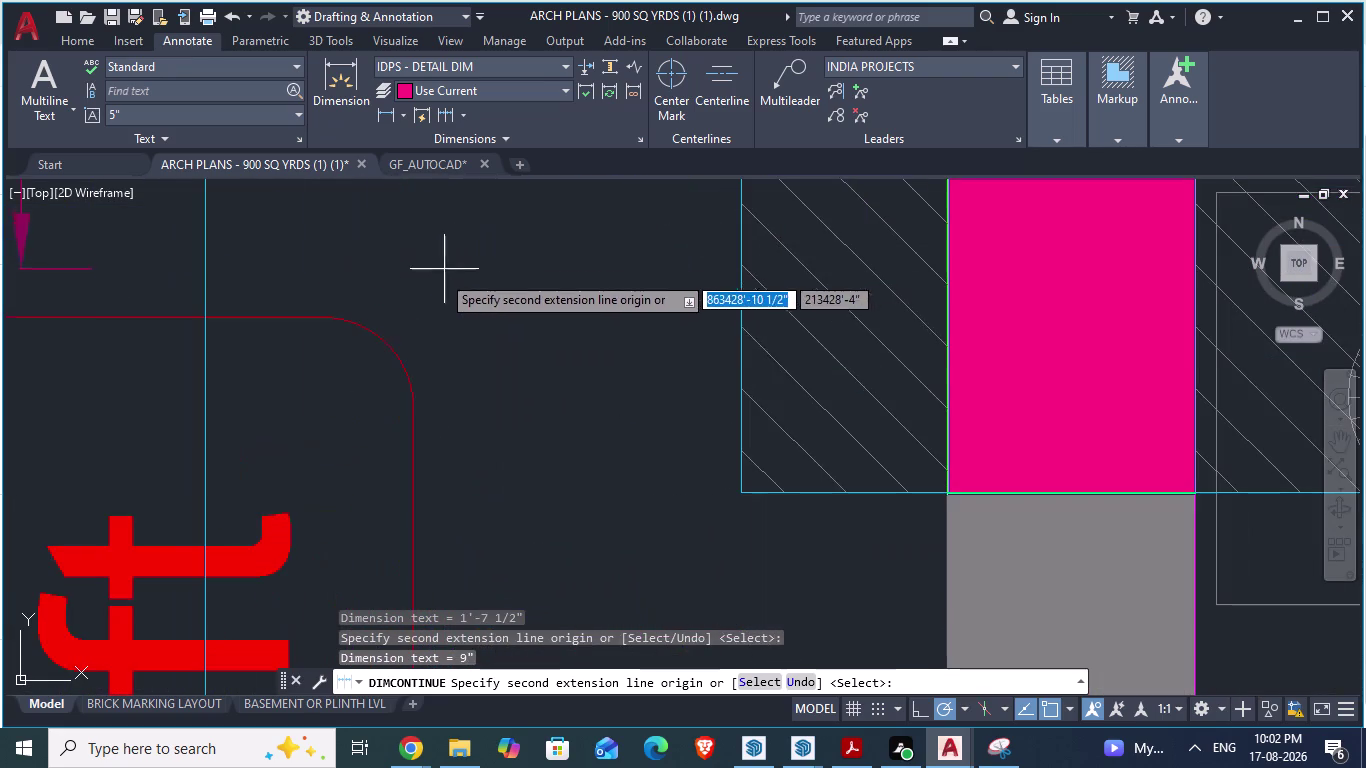
scroll(down, 3)
scroll(down, 3)
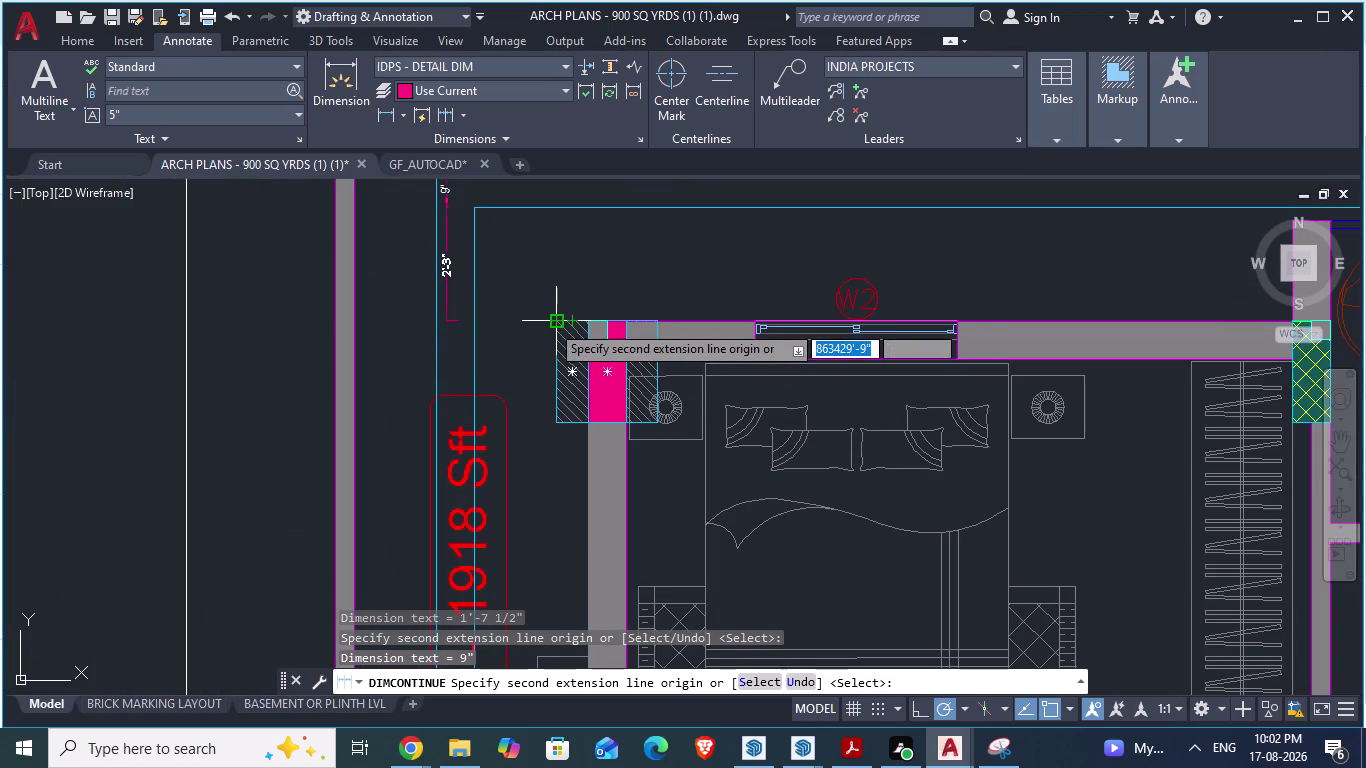
click(550, 323)
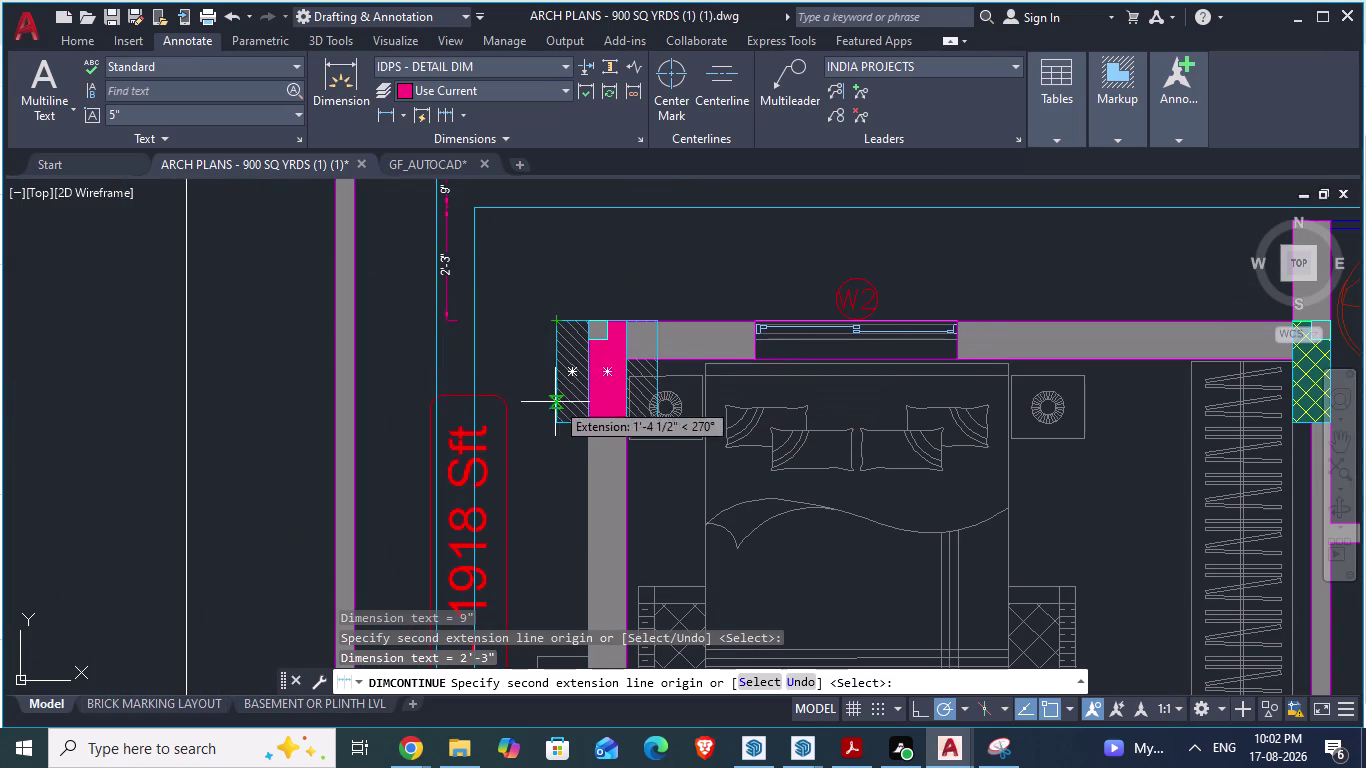
click(557, 420)
Pick the last west-wall points, ending with a 4'-6" segment, and cancel dimensioning.
scroll(down, 3)
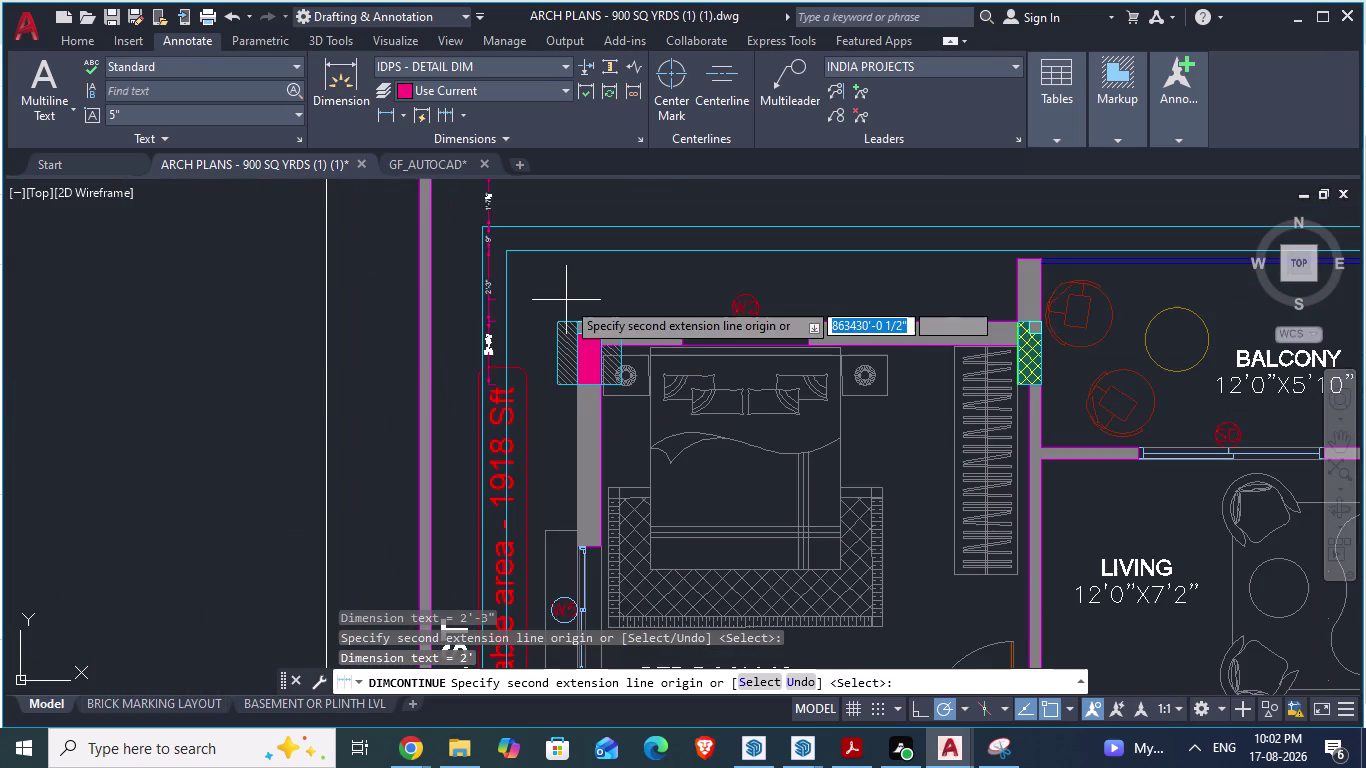
scroll(down, 3)
scroll(up, 3)
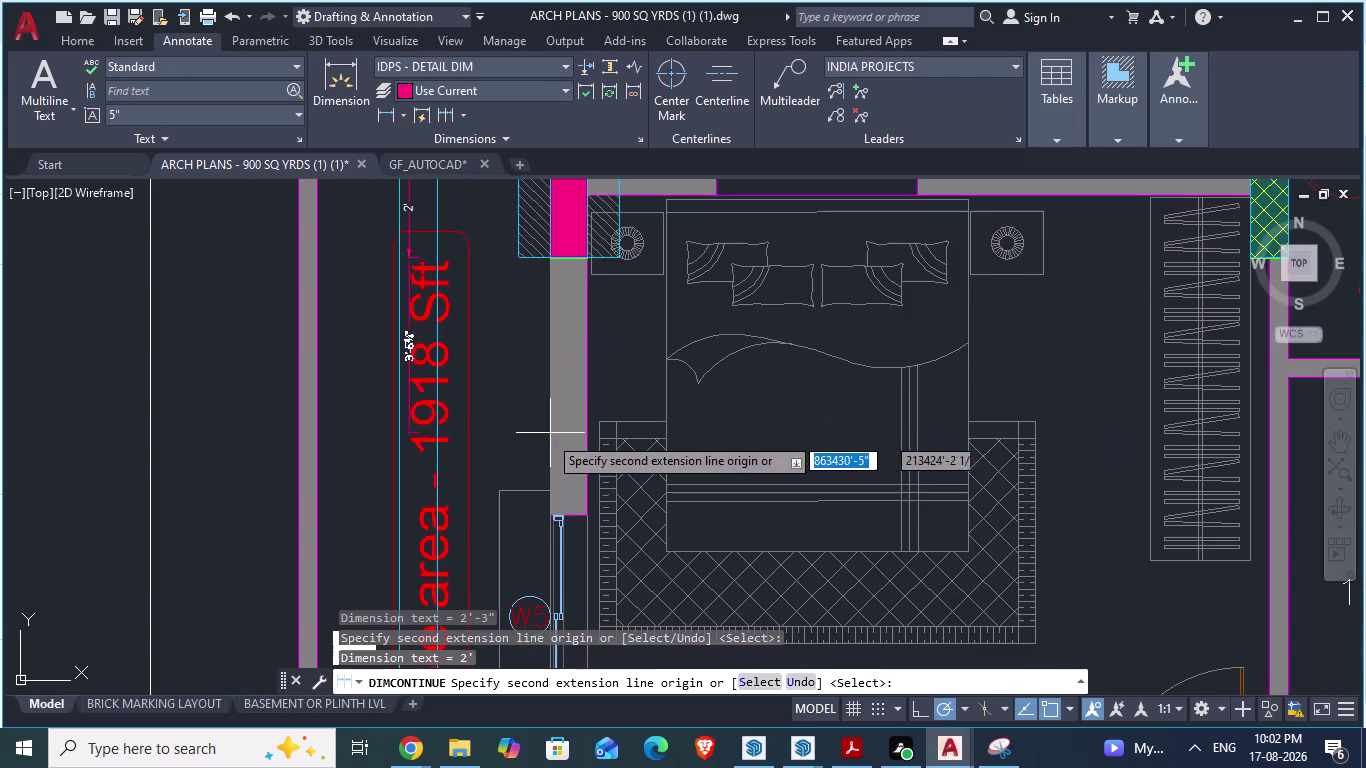
click(525, 489)
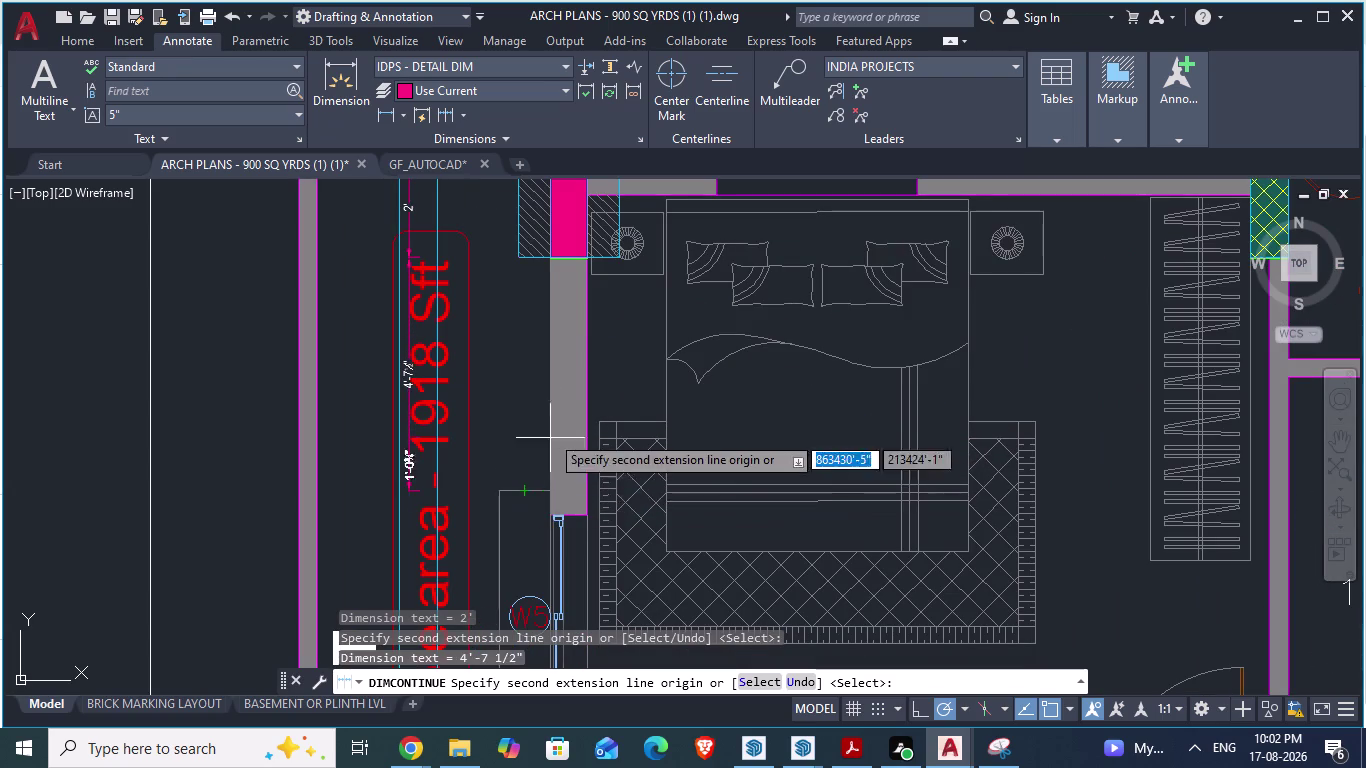
scroll(down, 3)
scroll(up, 3)
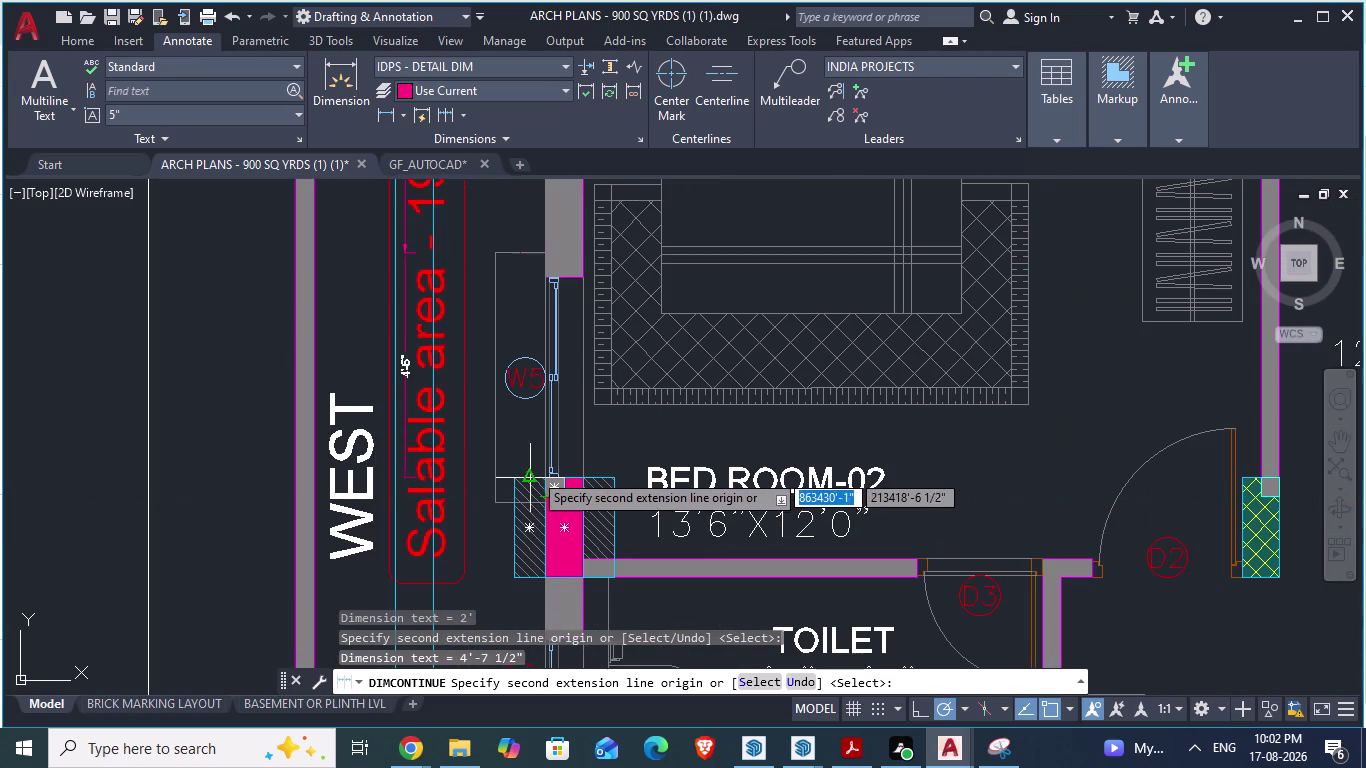
click(533, 470)
key(Escape)
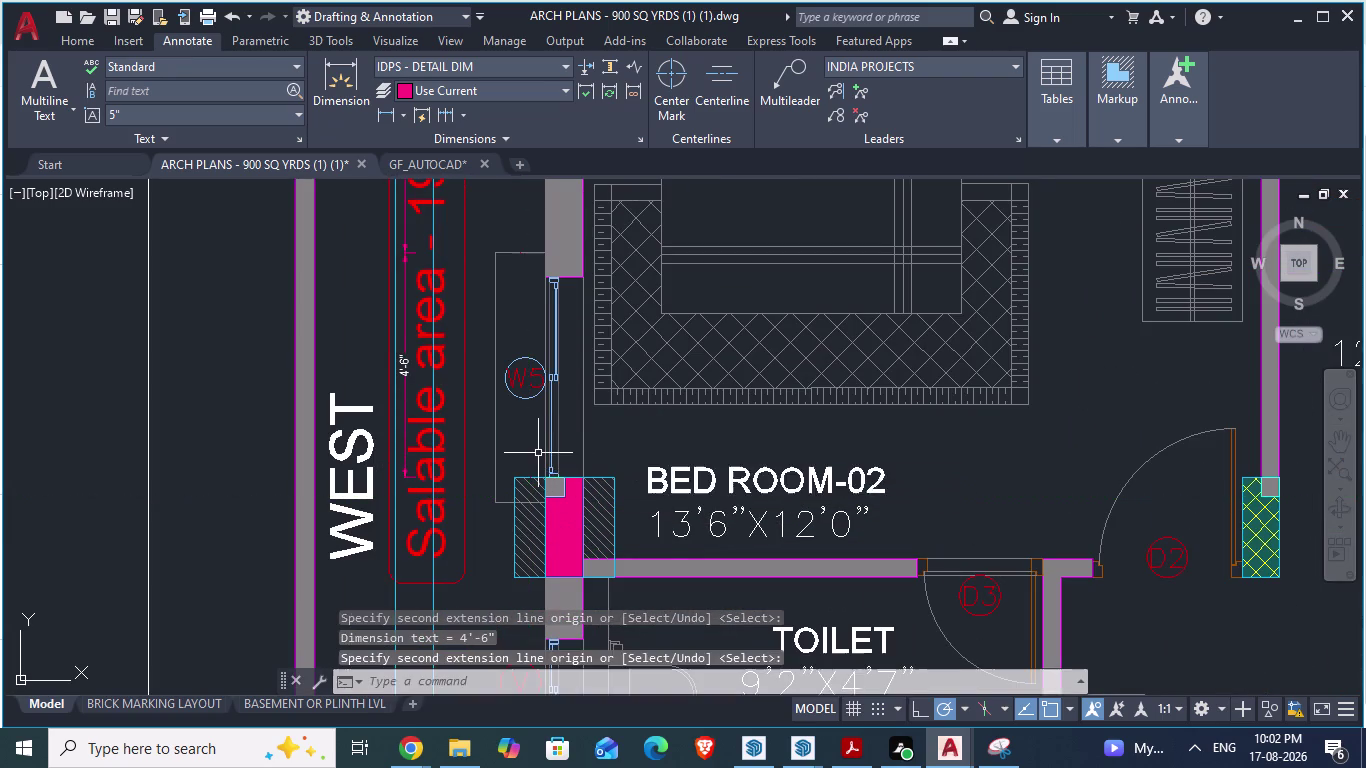
key(space)
key(Escape)
key(Escape)
Review the dimensioned west wall and switch to the PDF viewer.
scroll(down, 3)
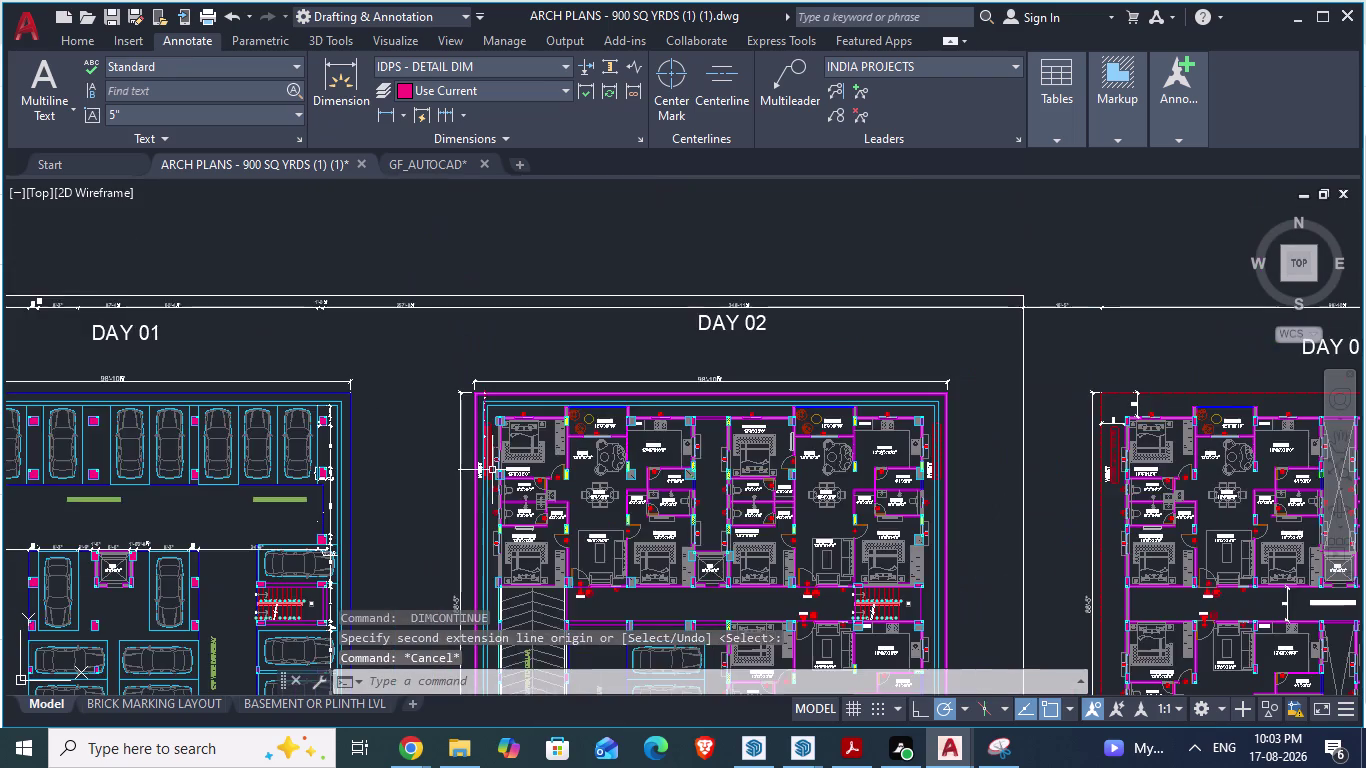
scroll(up, 3)
scroll(up, 3)
scroll(down, 3)
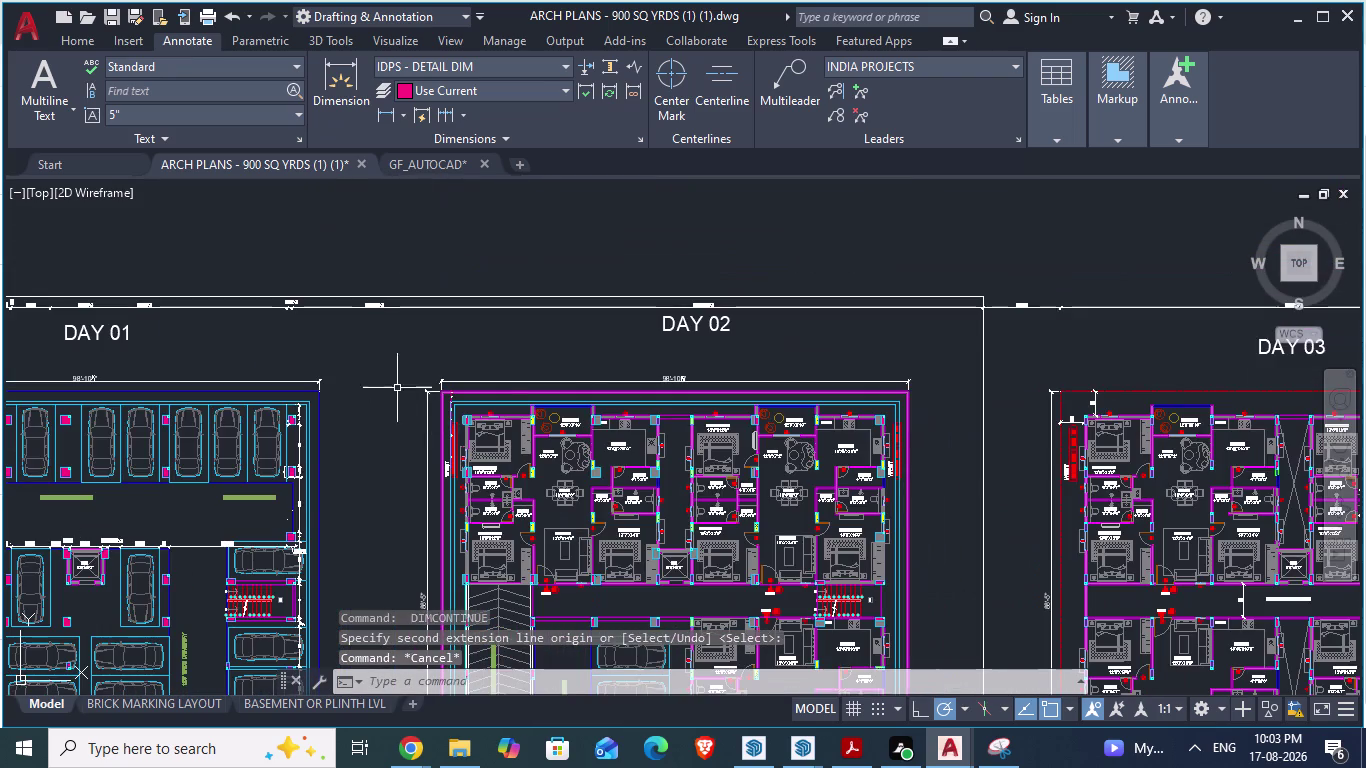
scroll(down, 3)
scroll(up, 3)
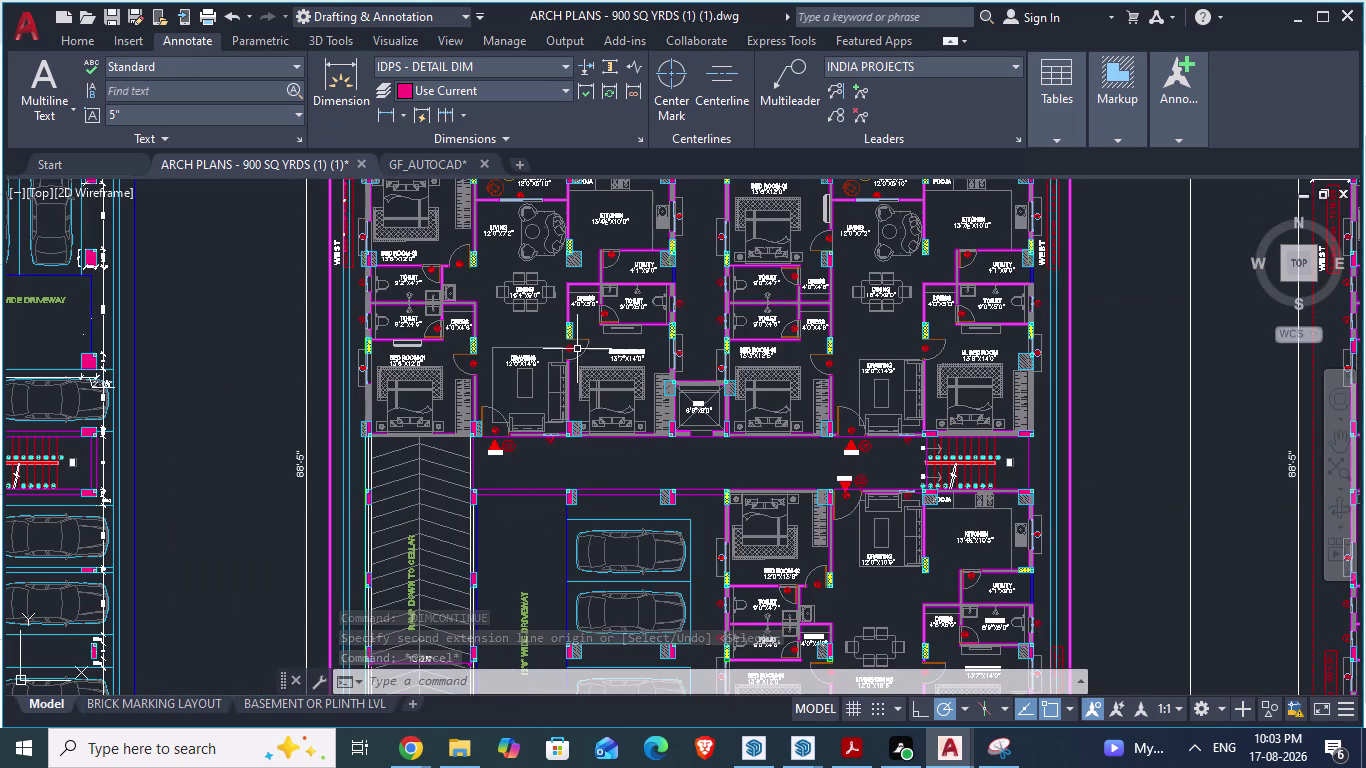
click(858, 743)
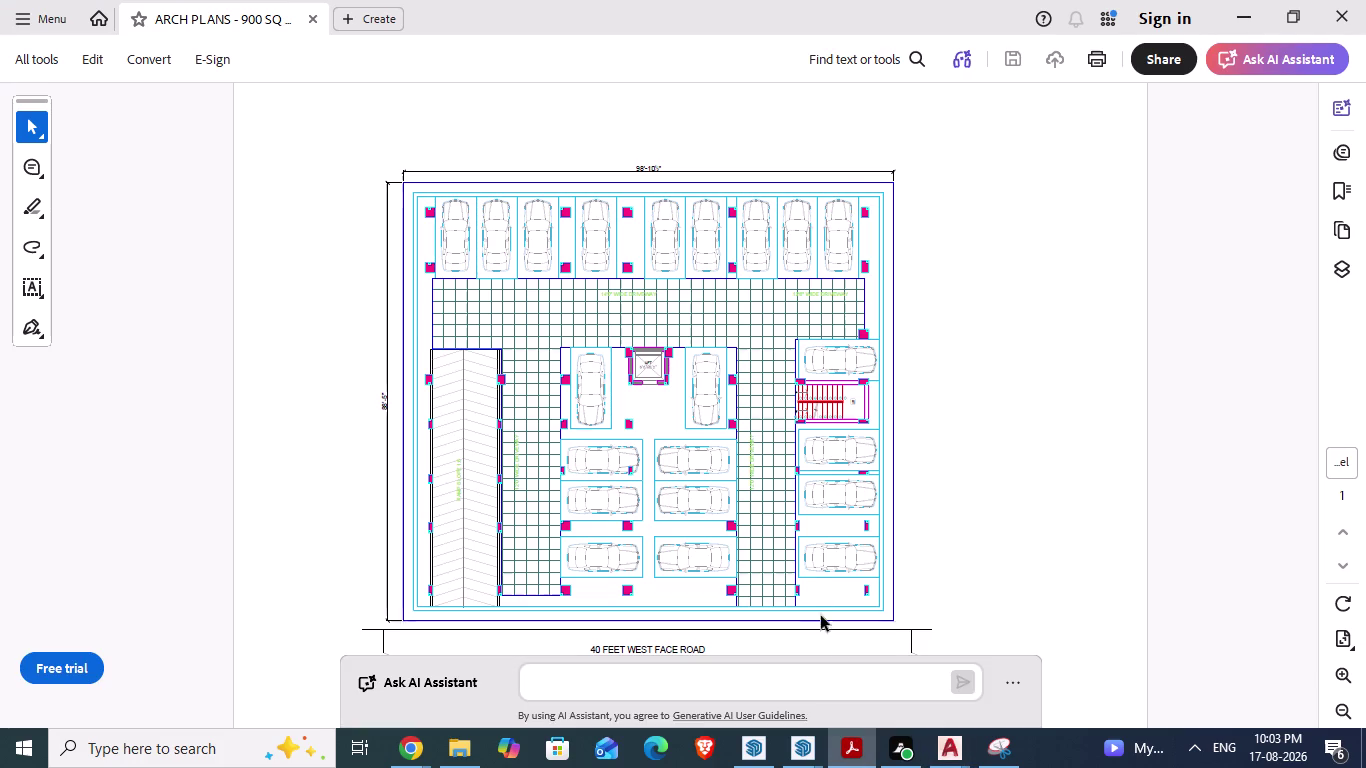
Add two Create a PDF tabs in Acrobat and browse Downloads for the plan PDFs.
click(384, 7)
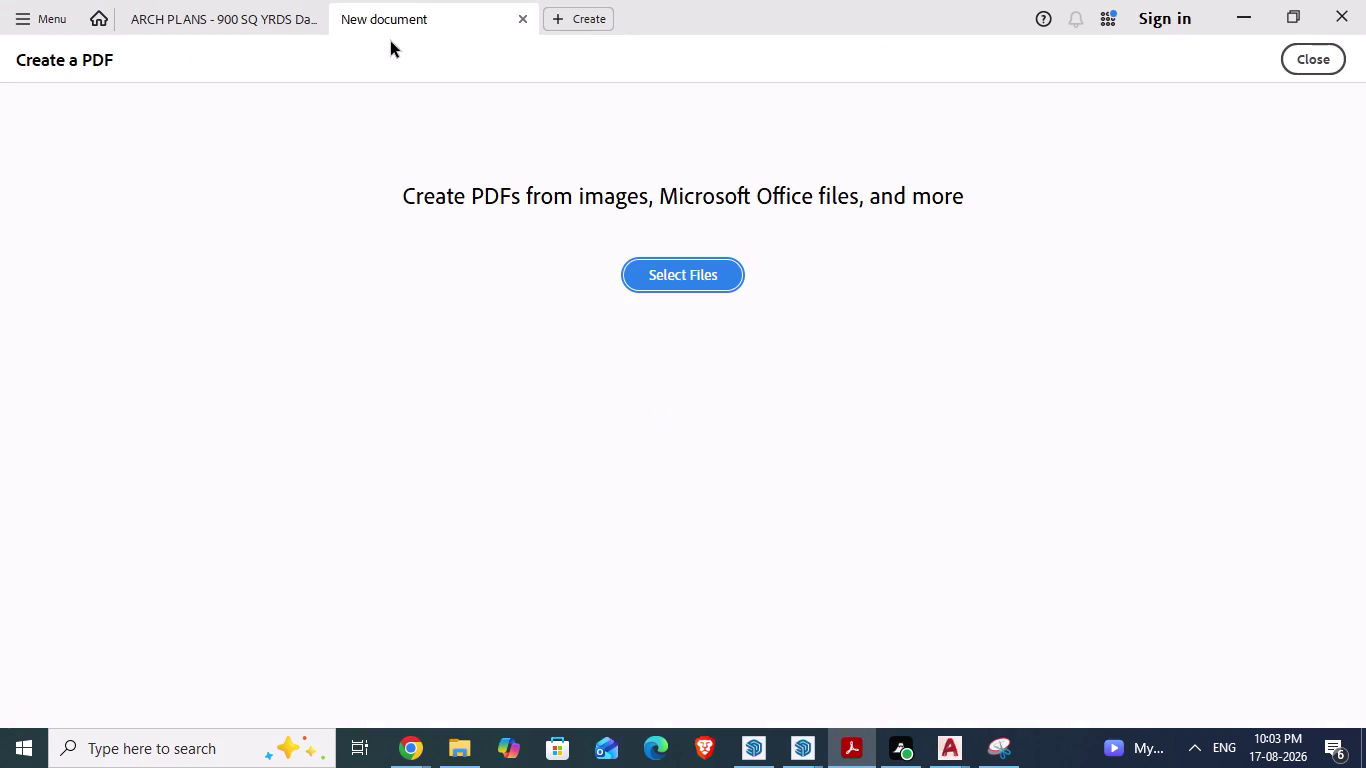
click(279, 29)
click(392, 25)
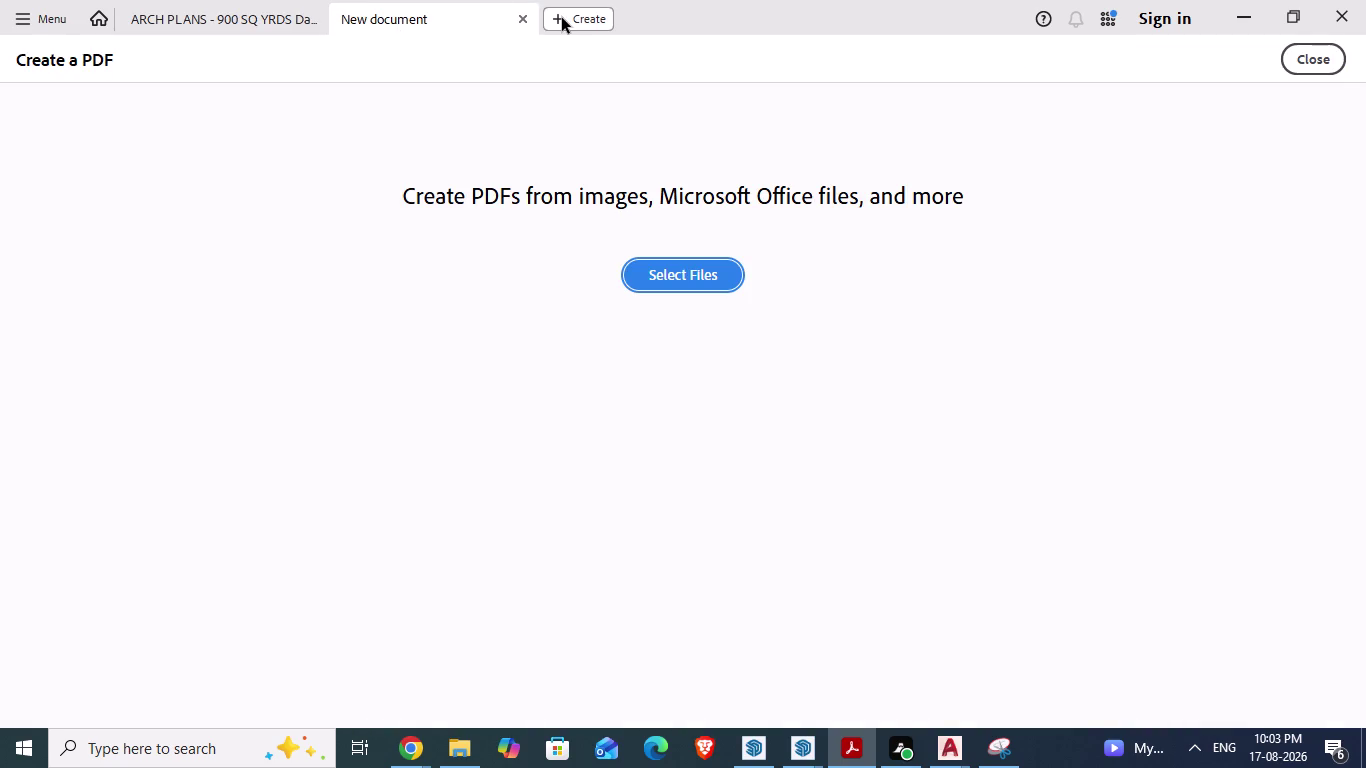
click(566, 18)
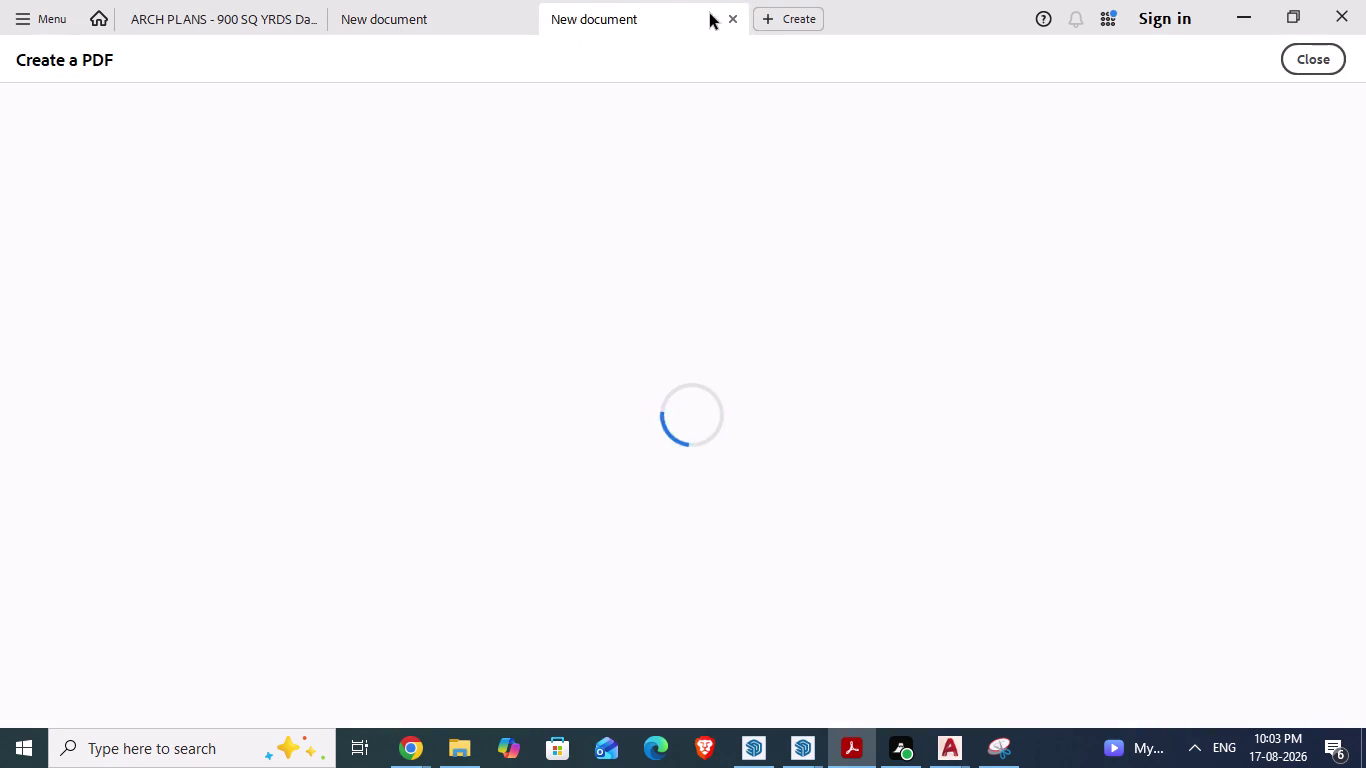
click(727, 18)
click(584, 19)
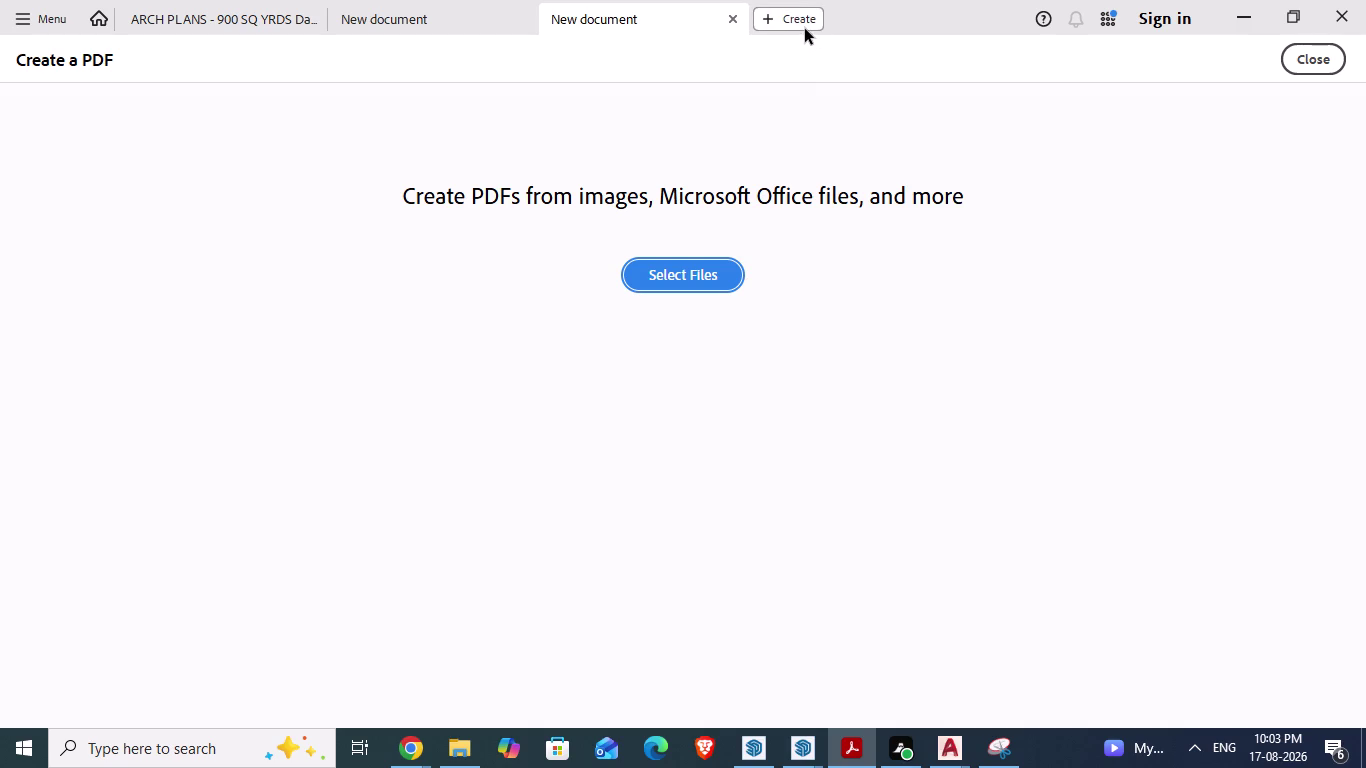
click(807, 75)
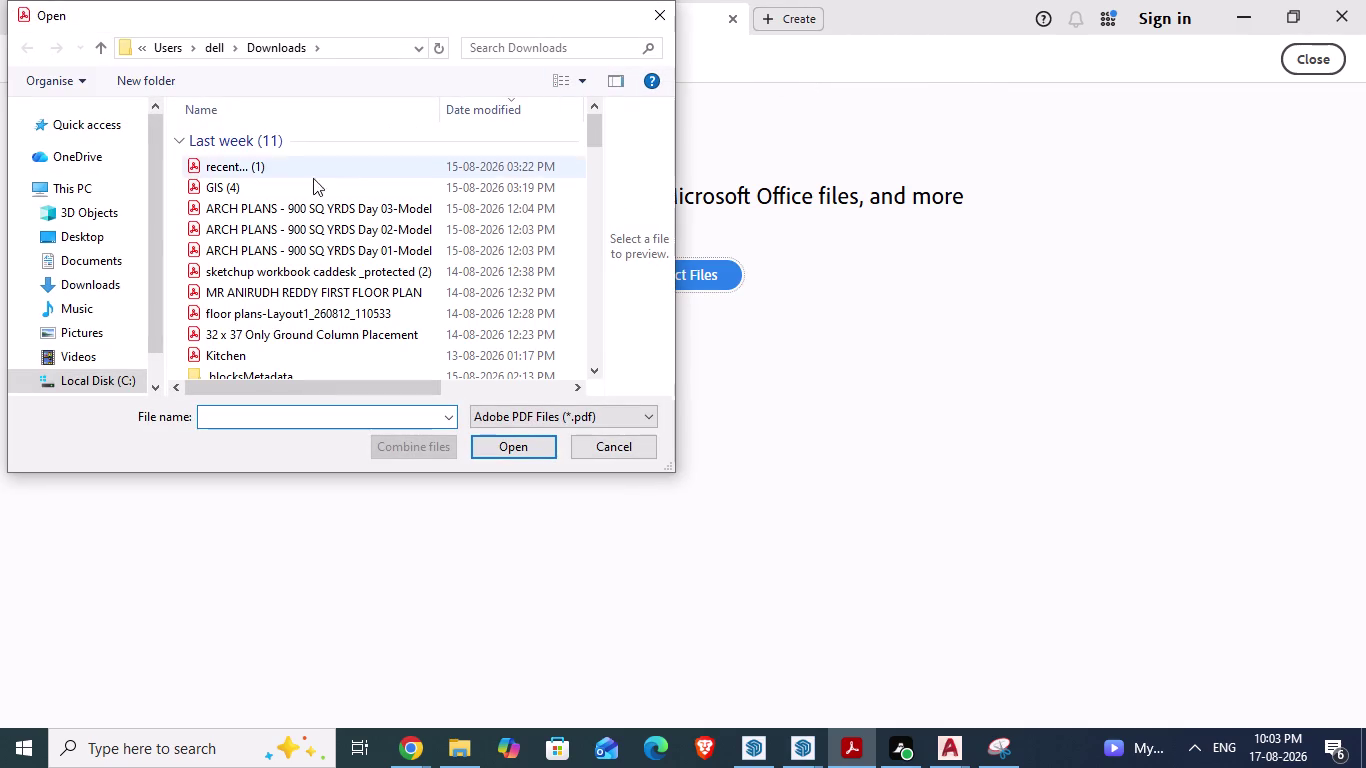
Open the ARCH PLANS 900 SQ YRDS ground floor PDF, hiding the tools and comments panels.
double_click(394, 231)
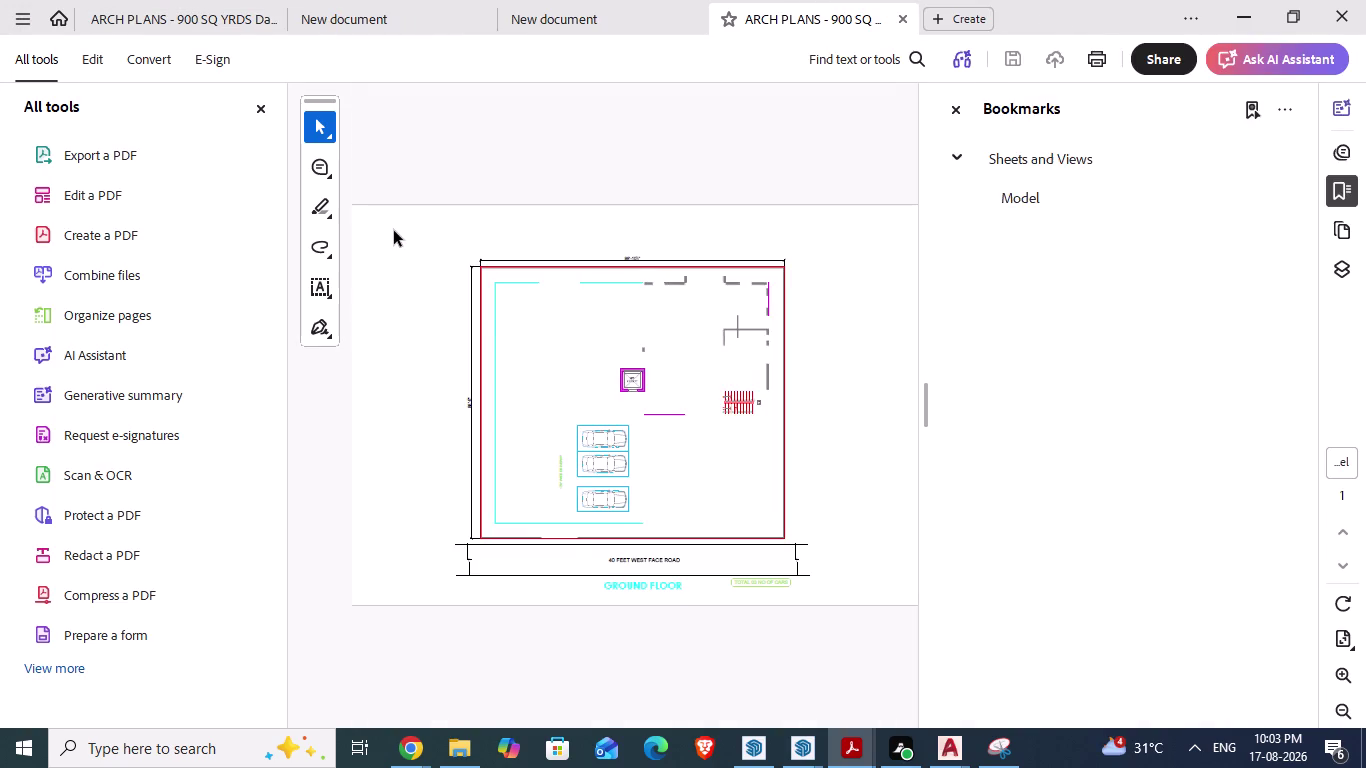
scroll(up, 3)
click(488, 287)
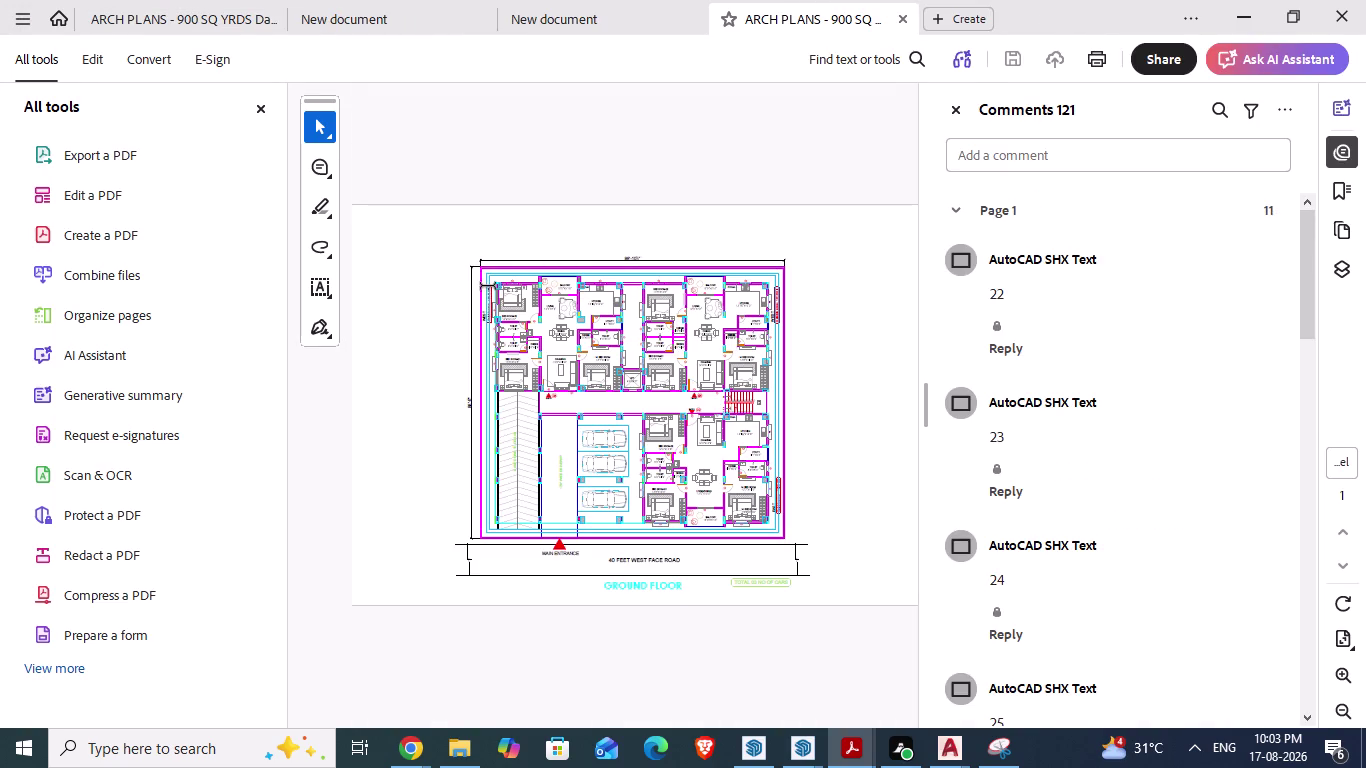
click(269, 106)
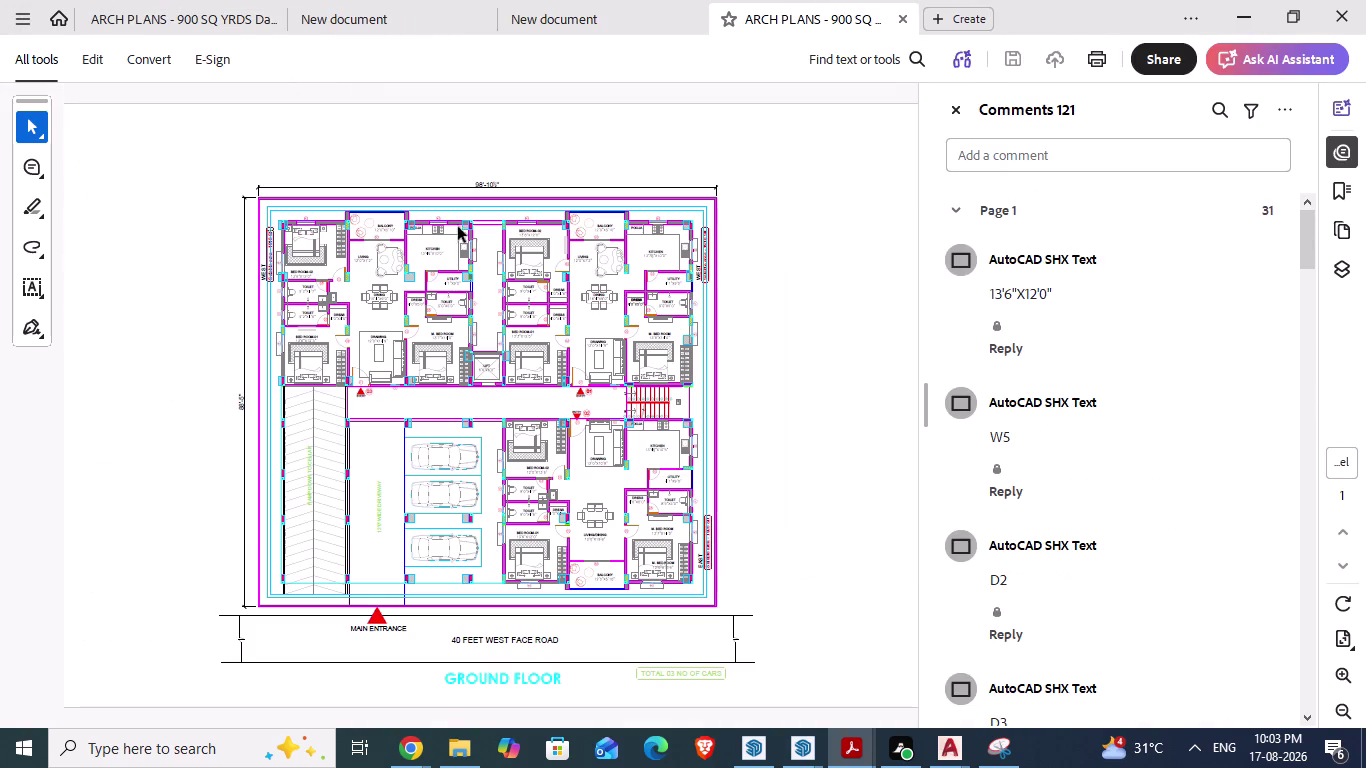
click(962, 106)
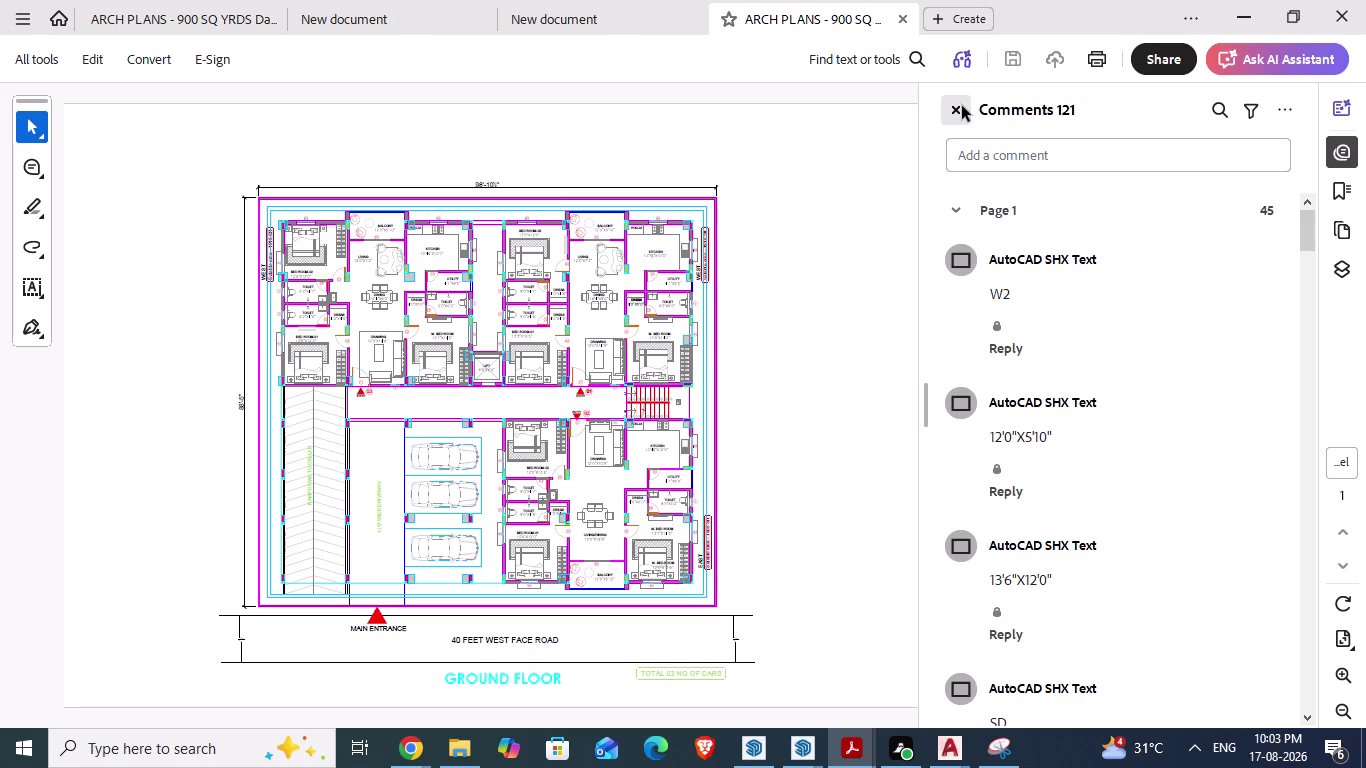
Zoom into the ground floor plan around Bed Room-02, the living room and the balcony.
scroll(up, 3)
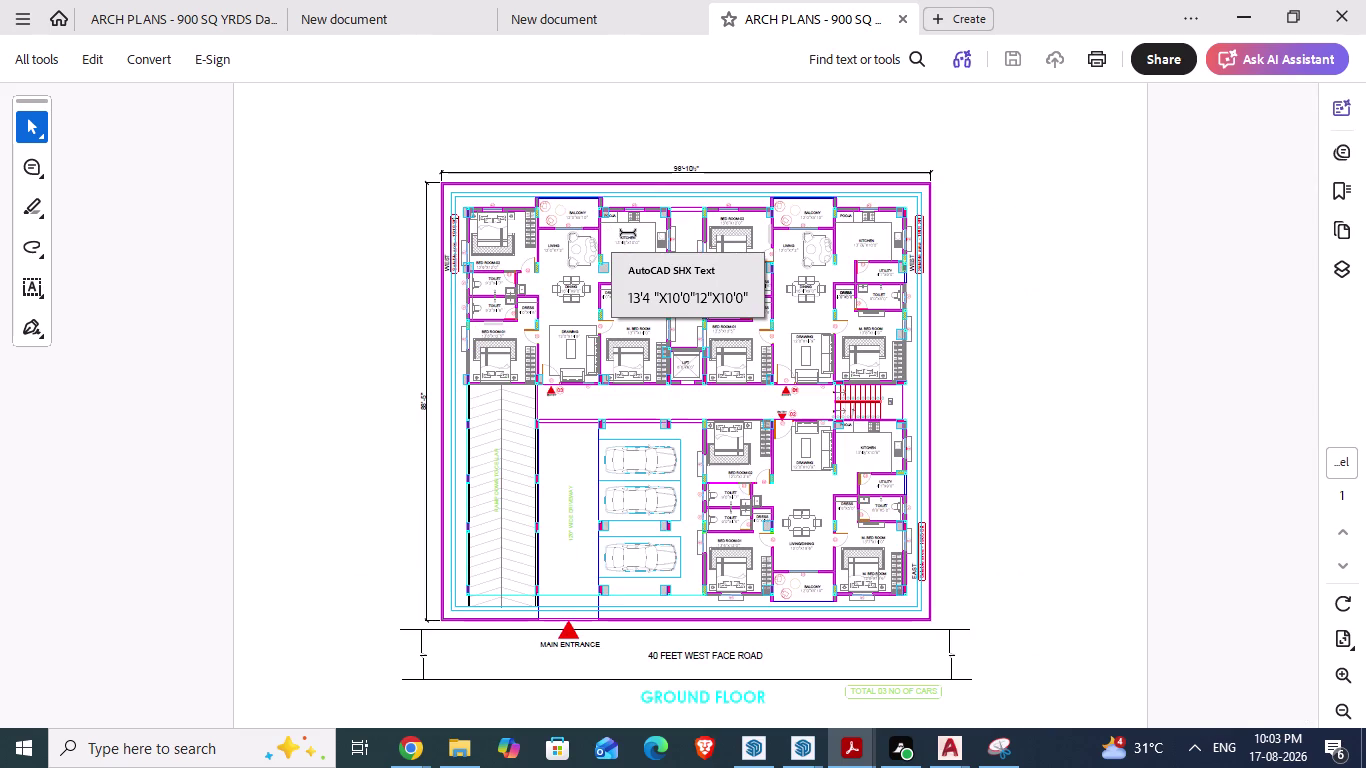
scroll(up, 3)
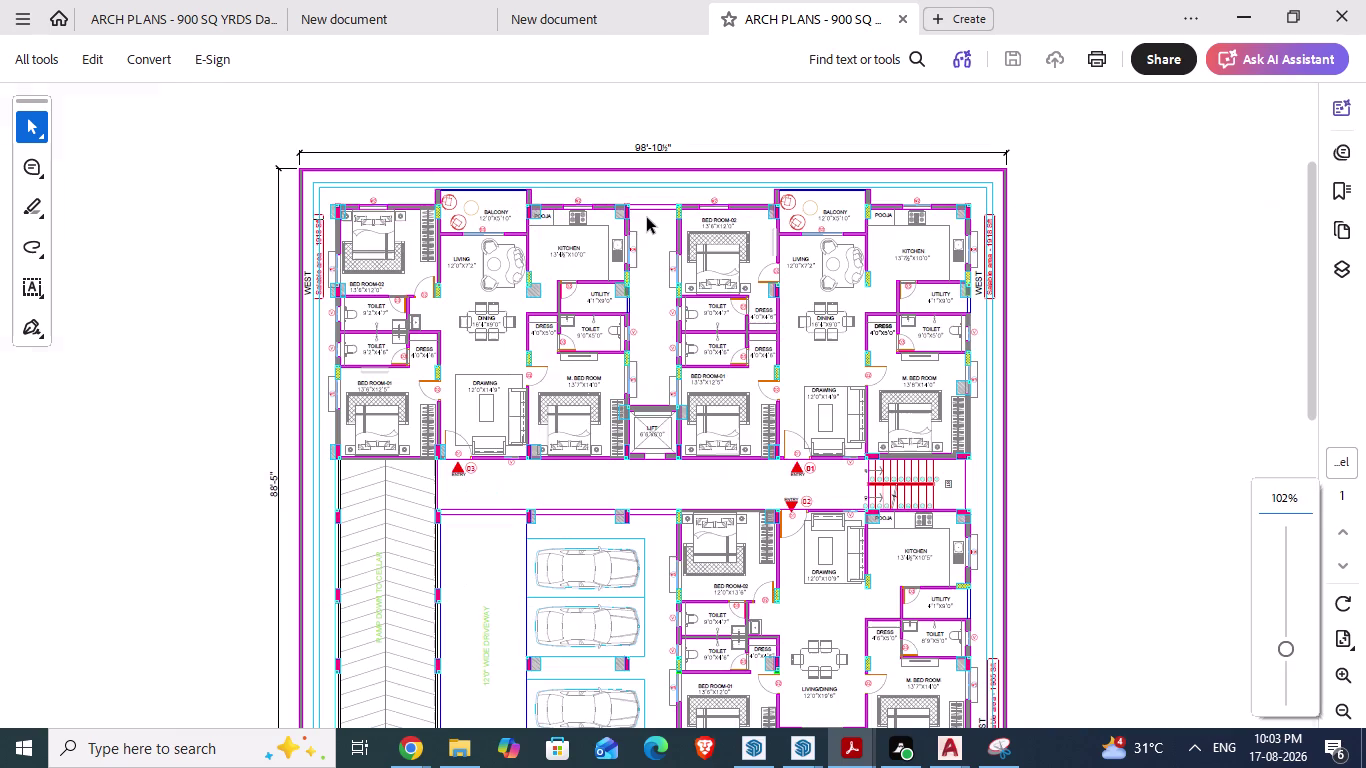
scroll(up, 3)
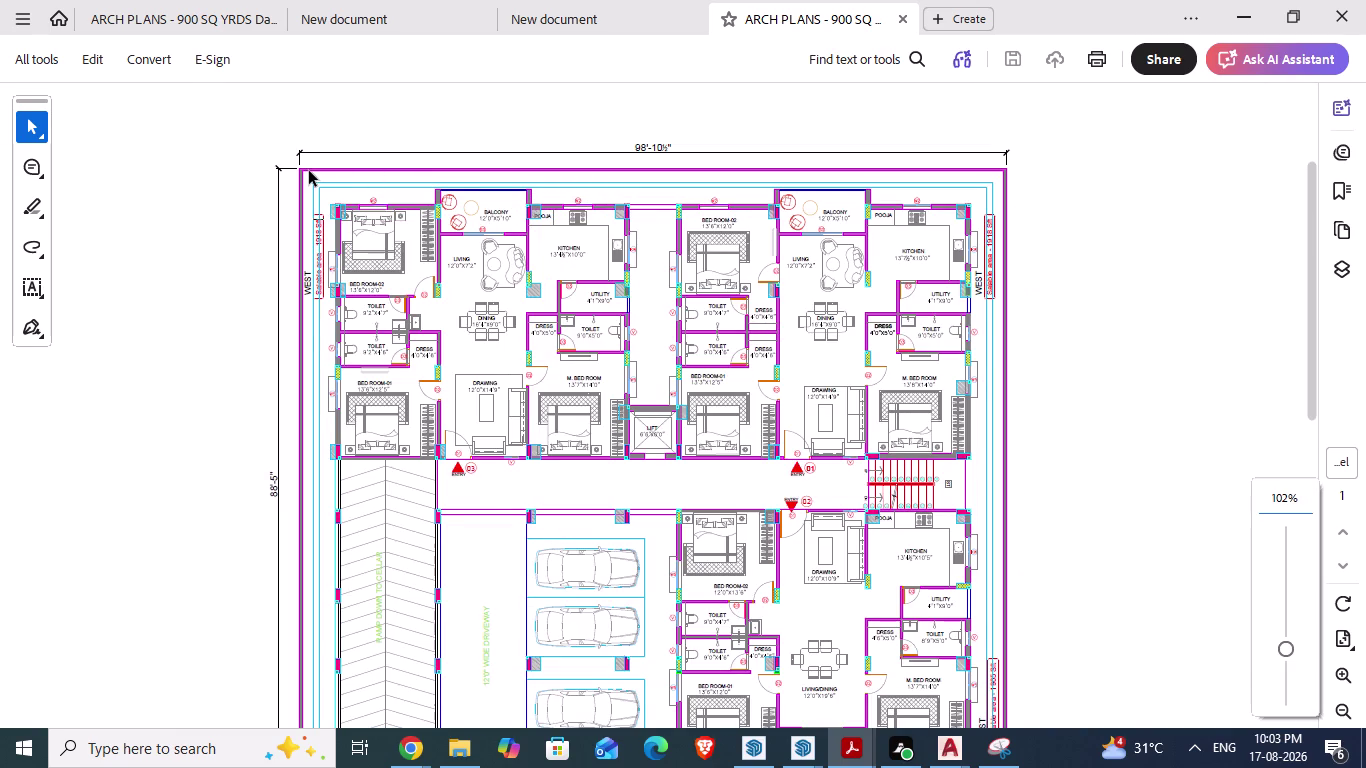
scroll(up, 3)
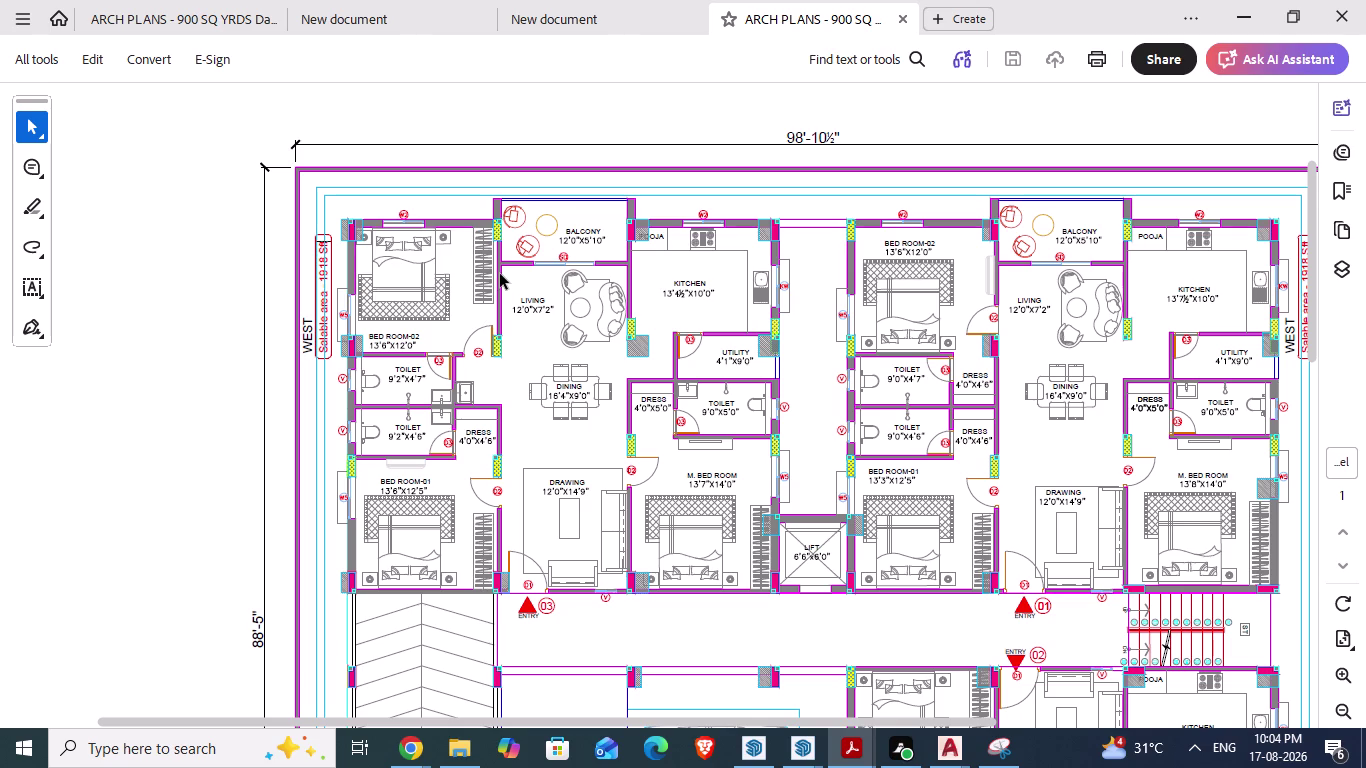
Zoom out toward the west-face road, back in on Bed Room-02, then bring up AutoCAD.
scroll(down, 3)
scroll(down, 3)
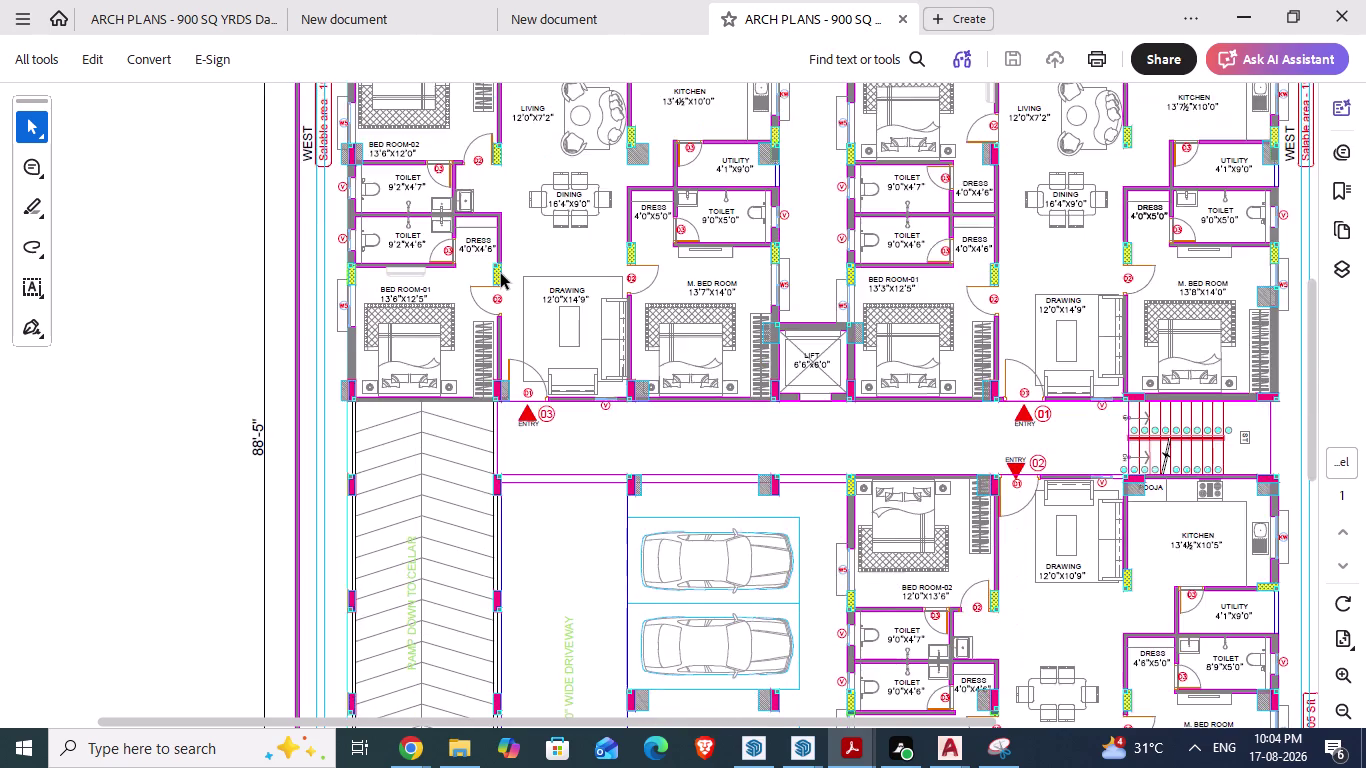
scroll(down, 3)
scroll(down, 3)
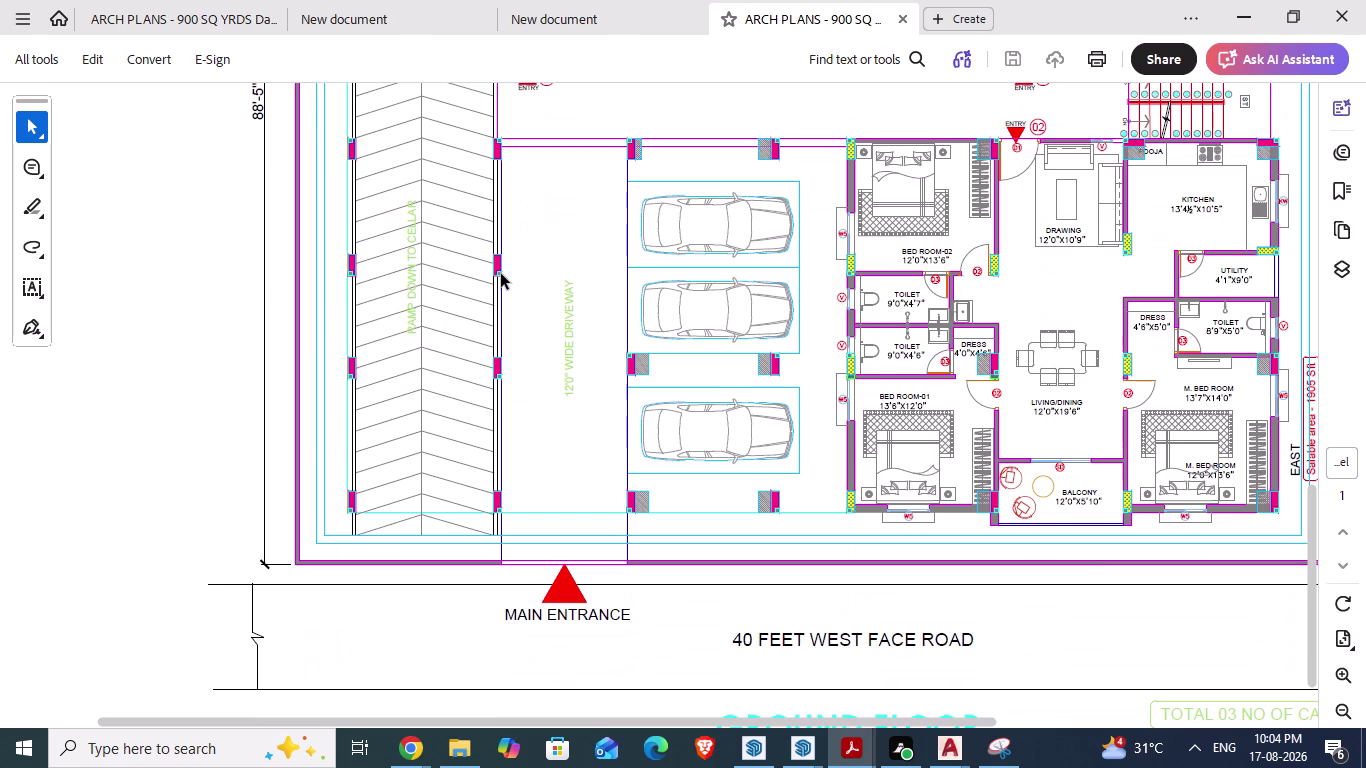
scroll(down, 3)
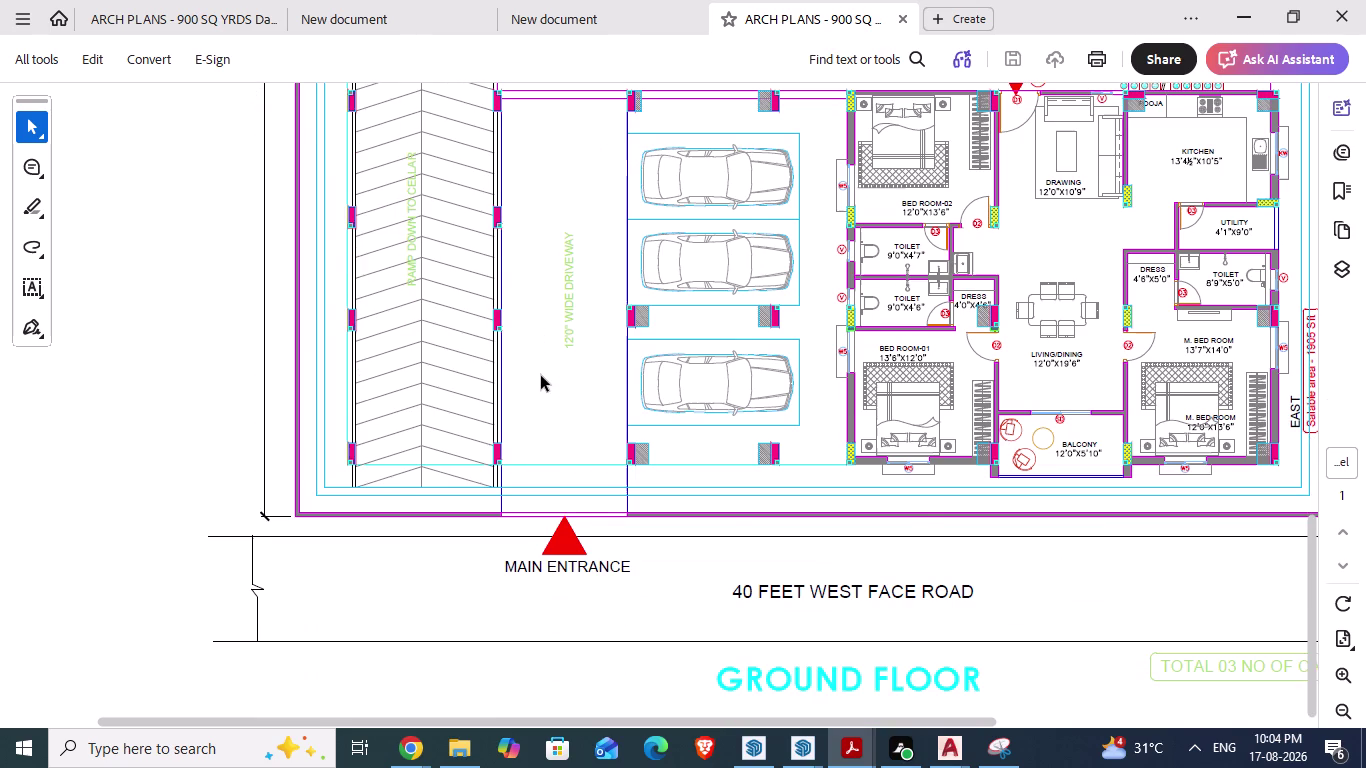
scroll(down, 3)
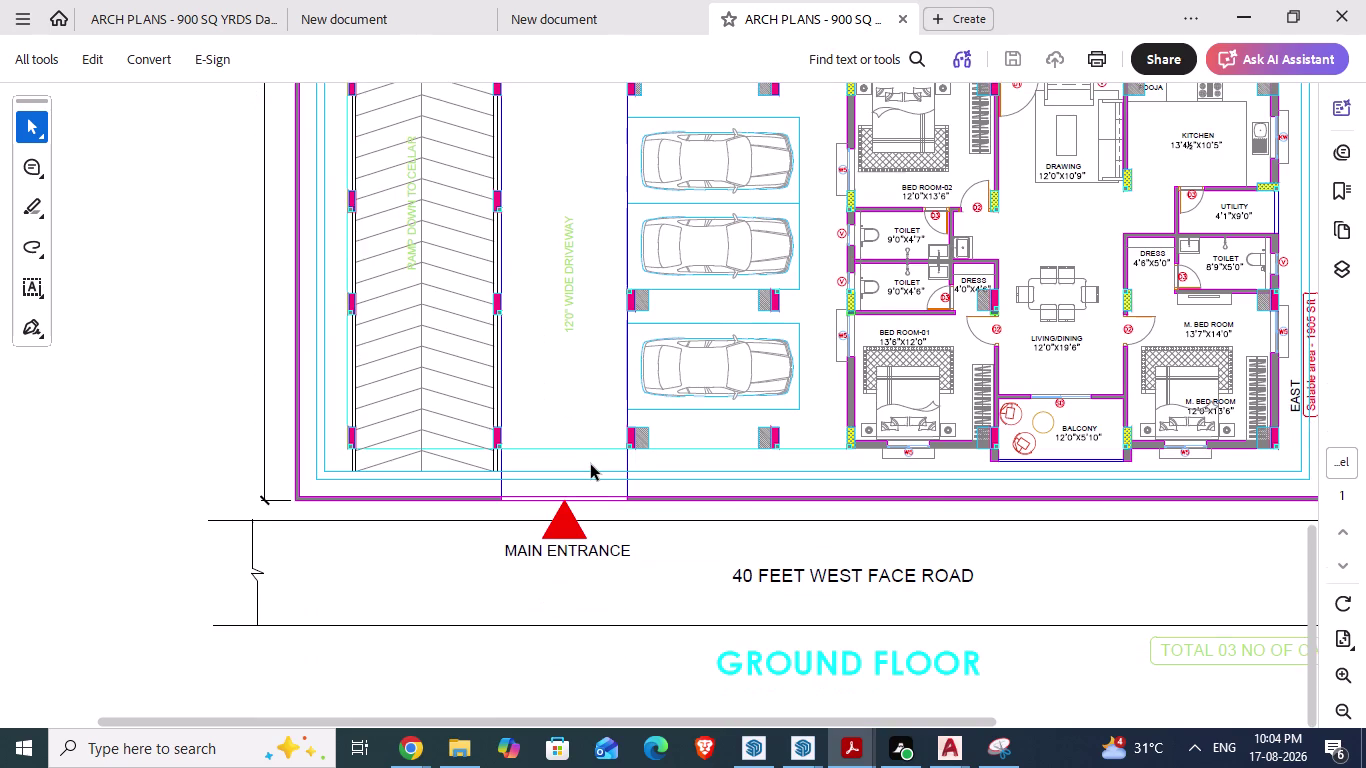
scroll(up, 3)
scroll(up, 3)
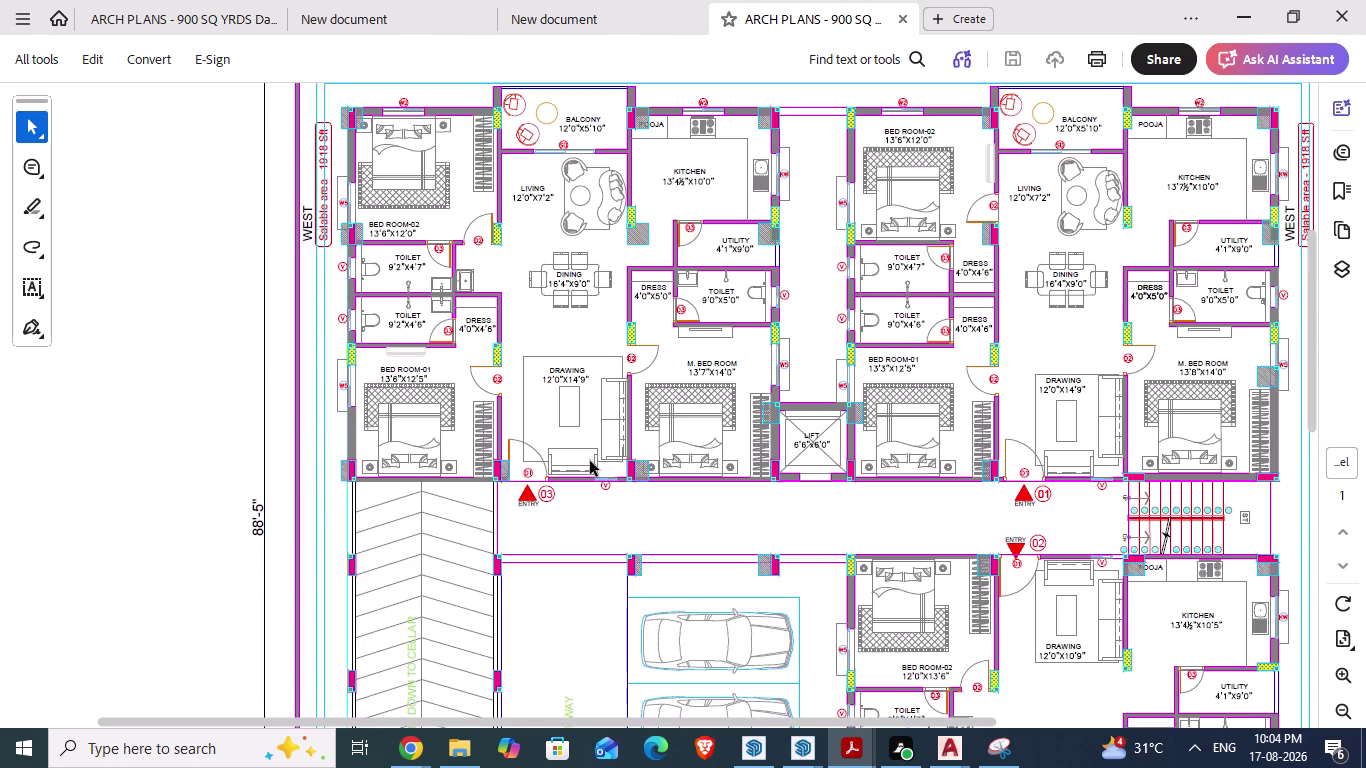
scroll(up, 3)
scroll(up, 3)
scroll(up, 3)
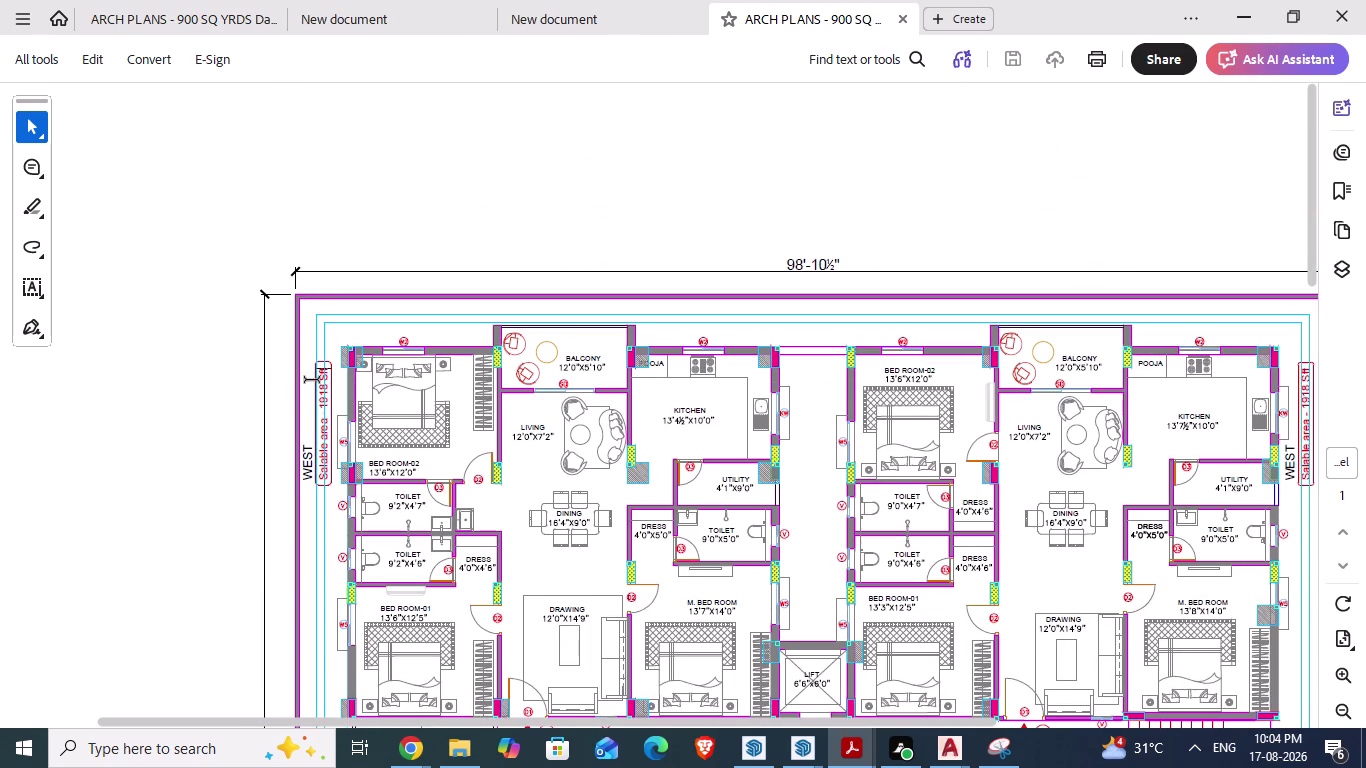
scroll(up, 3)
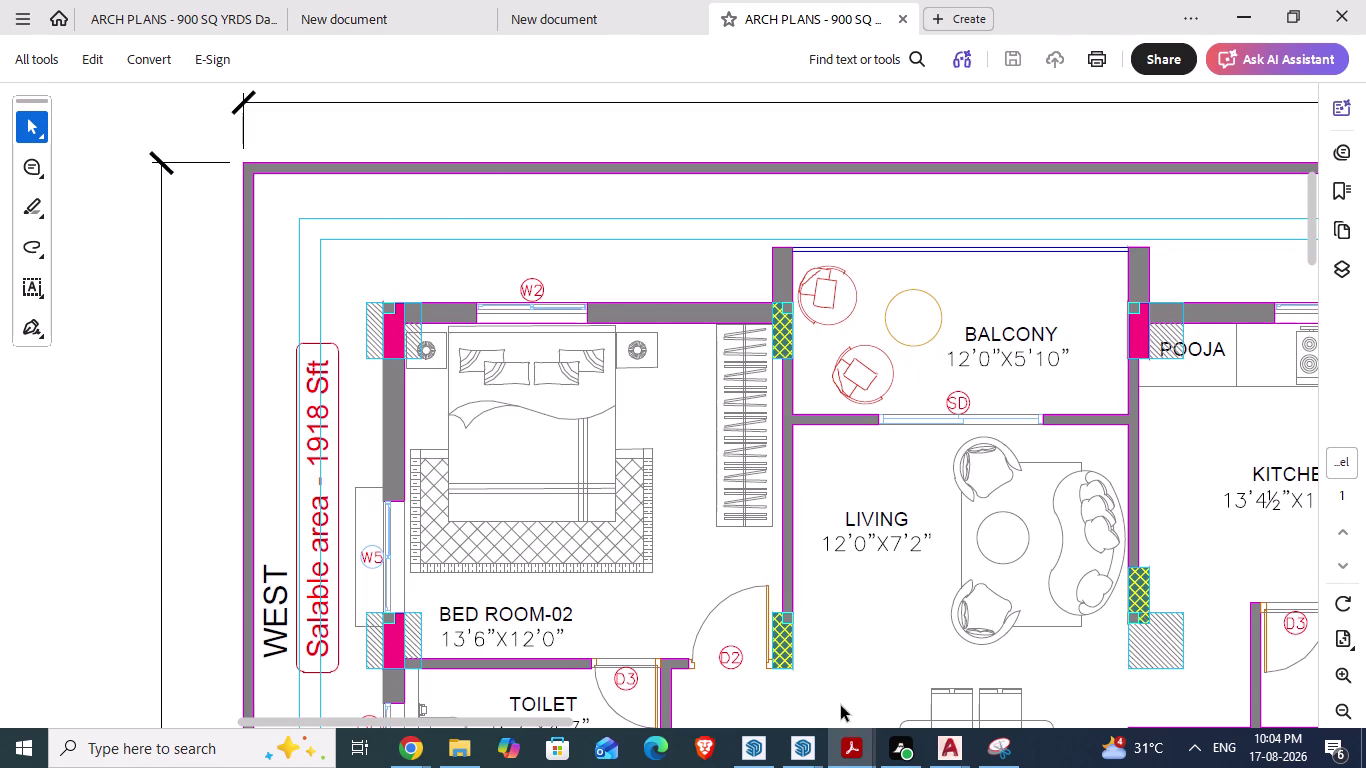
click(940, 742)
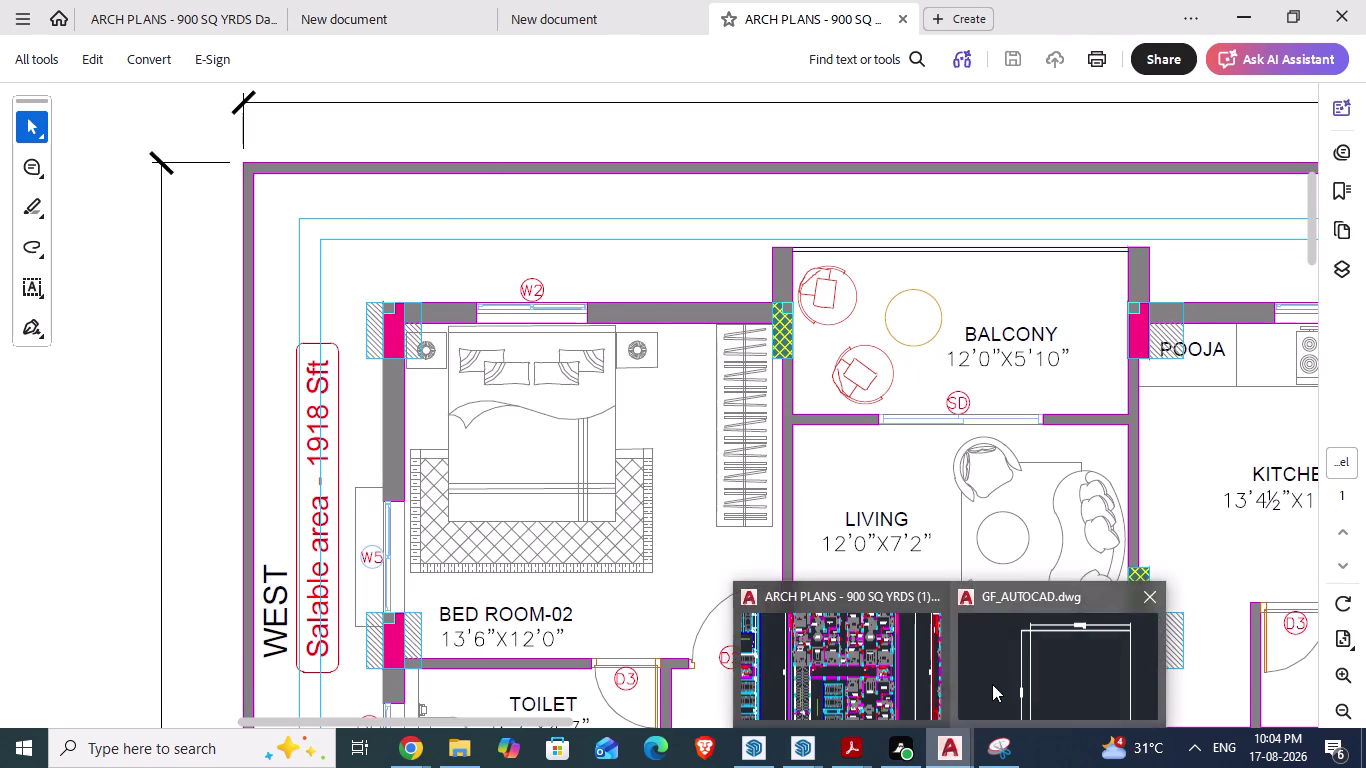
Glance over ARCH PLANS, then switch to GF_AUTOCAD with its 98'-10½" × 88'-5" outline.
click(992, 684)
click(262, 157)
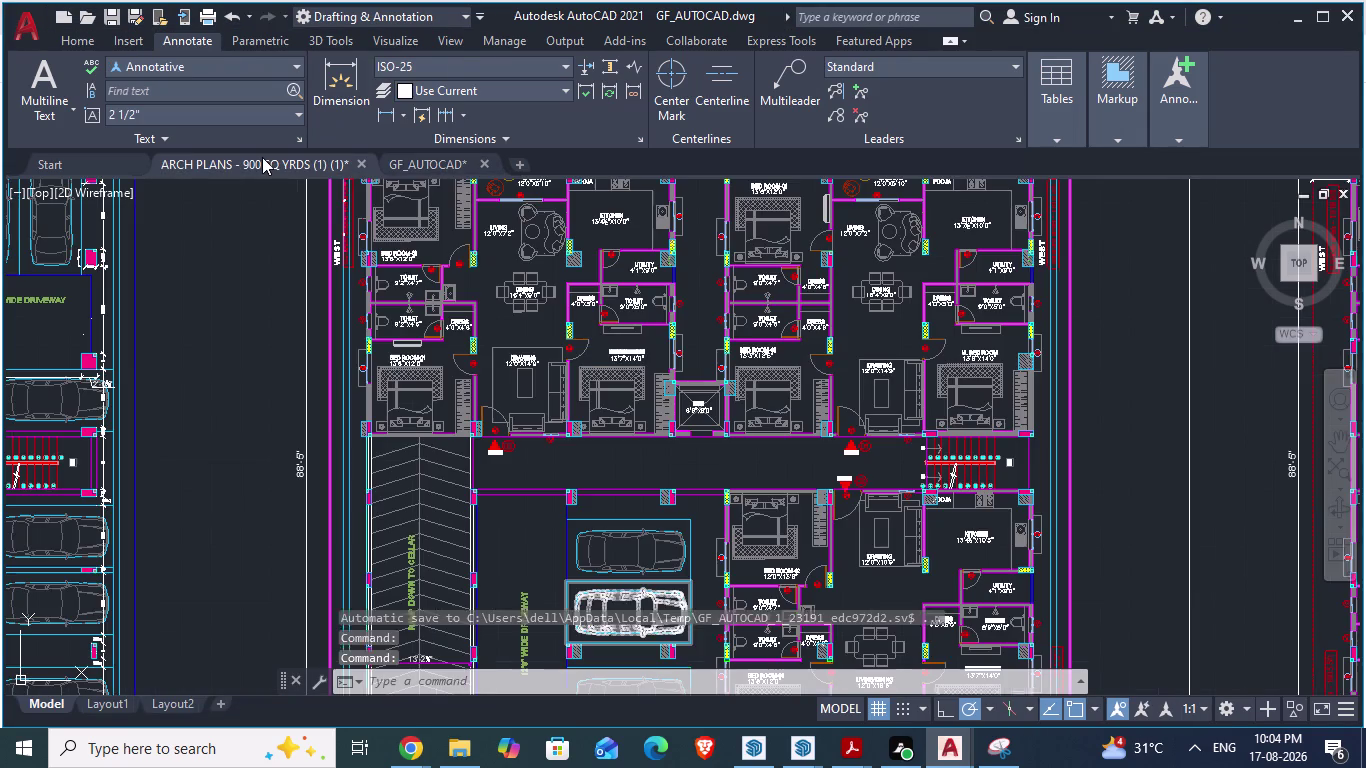
scroll(up, 3)
scroll(down, 3)
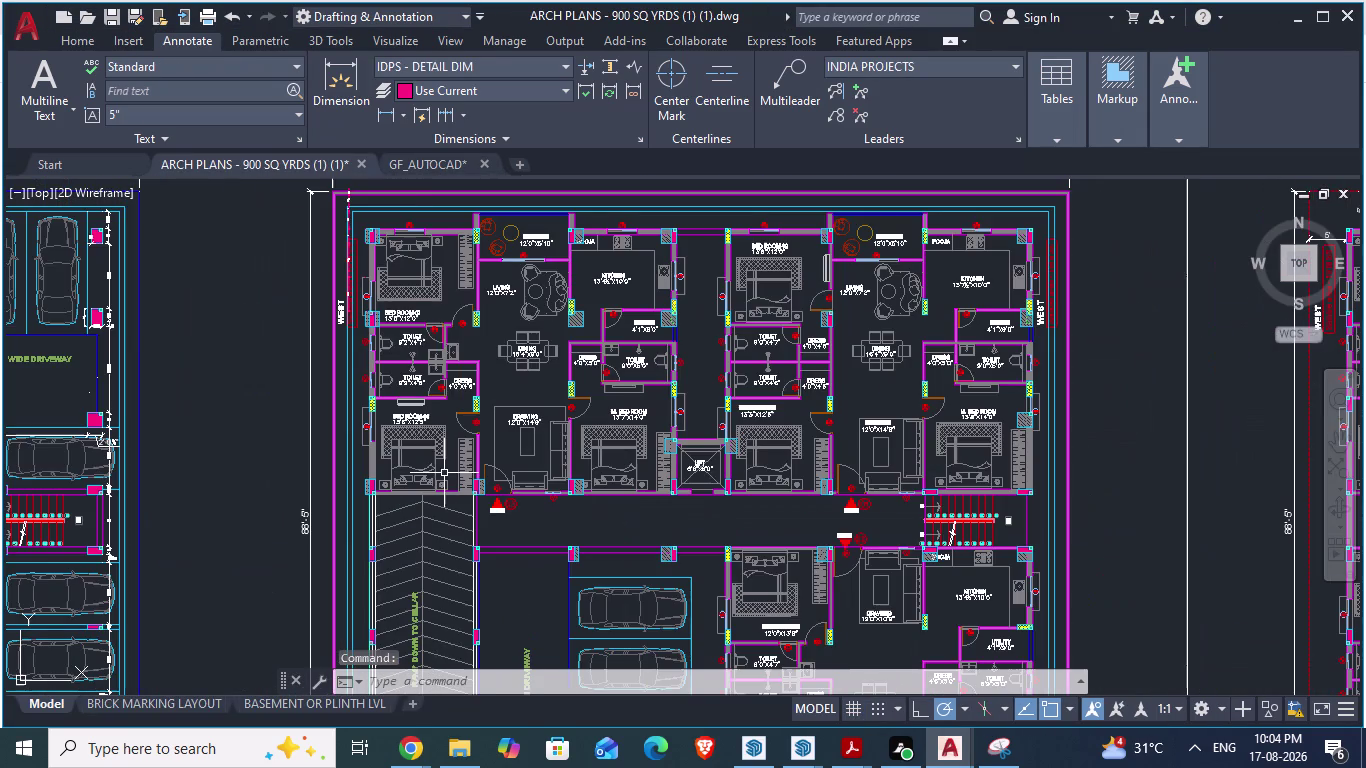
scroll(up, 3)
scroll(up, 3)
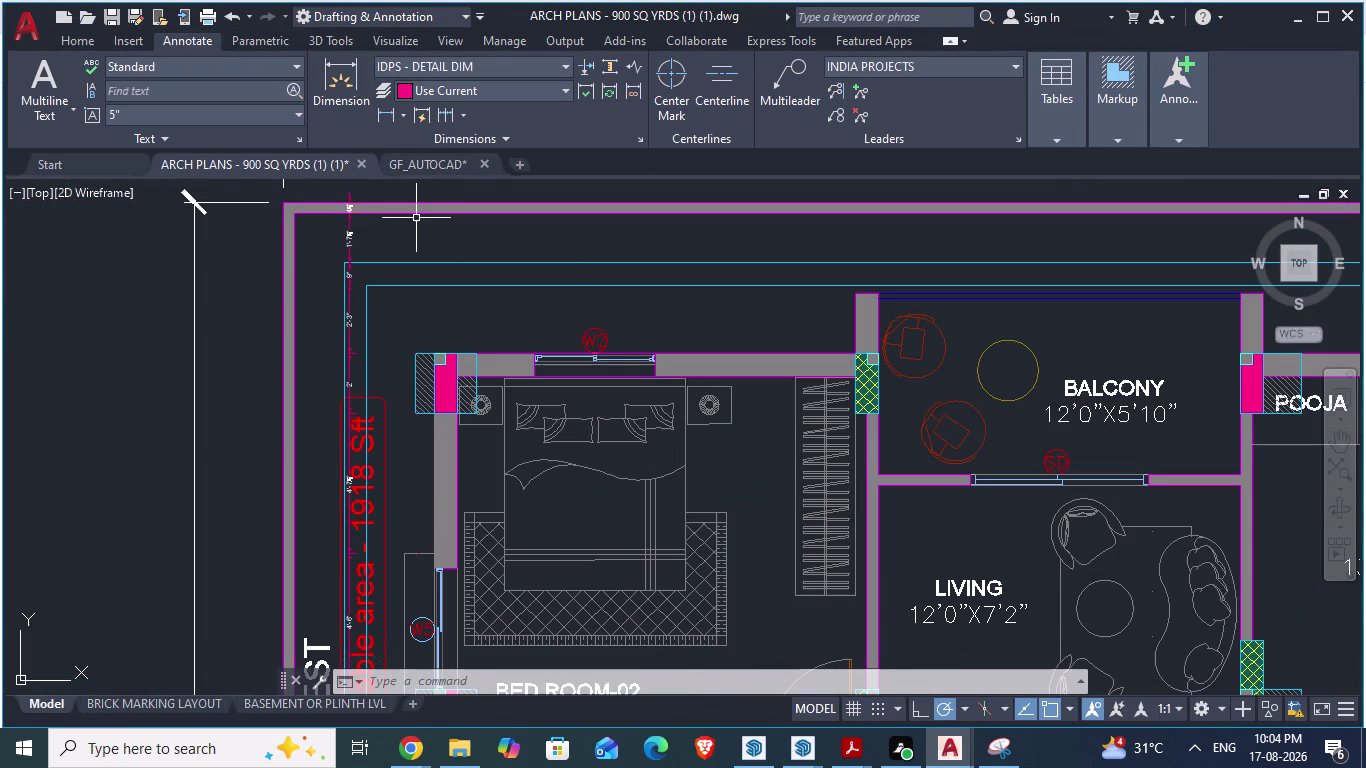
scroll(down, 3)
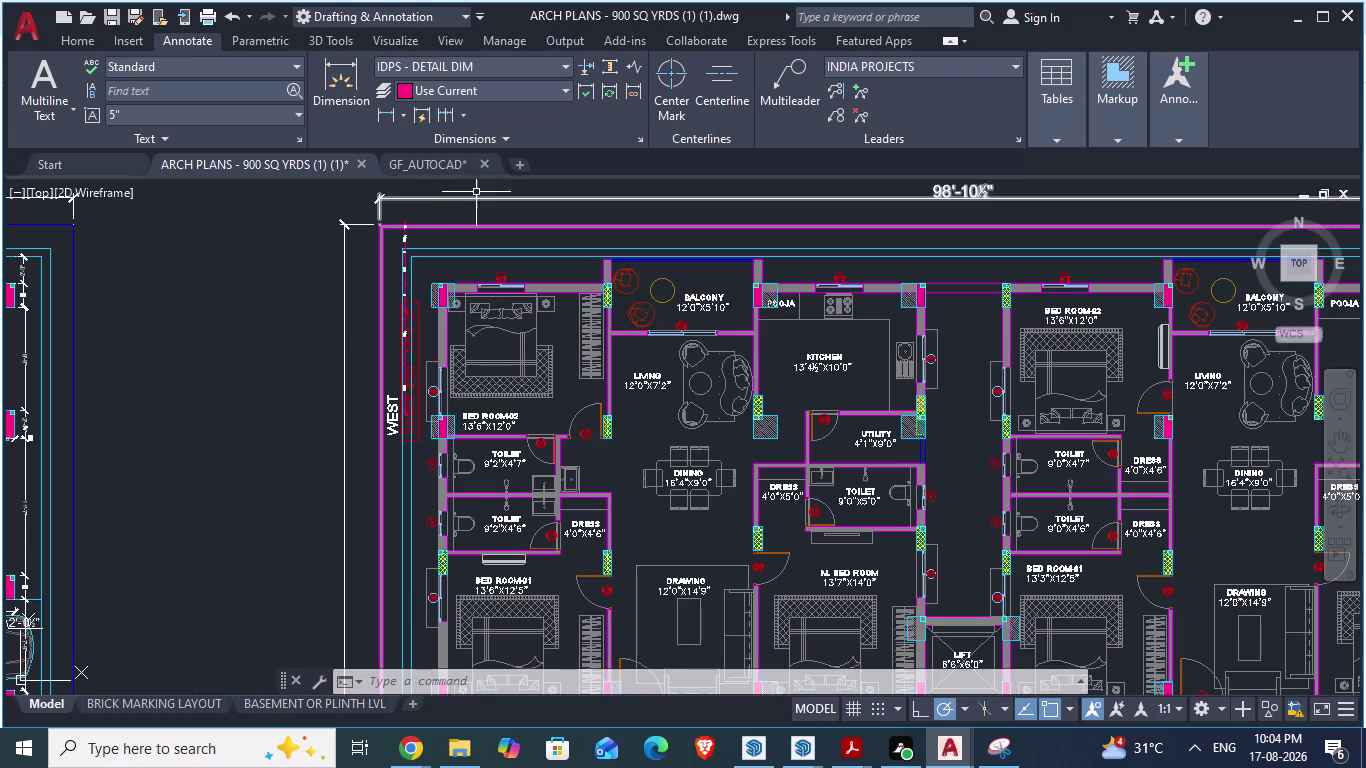
scroll(up, 3)
scroll(up, 3)
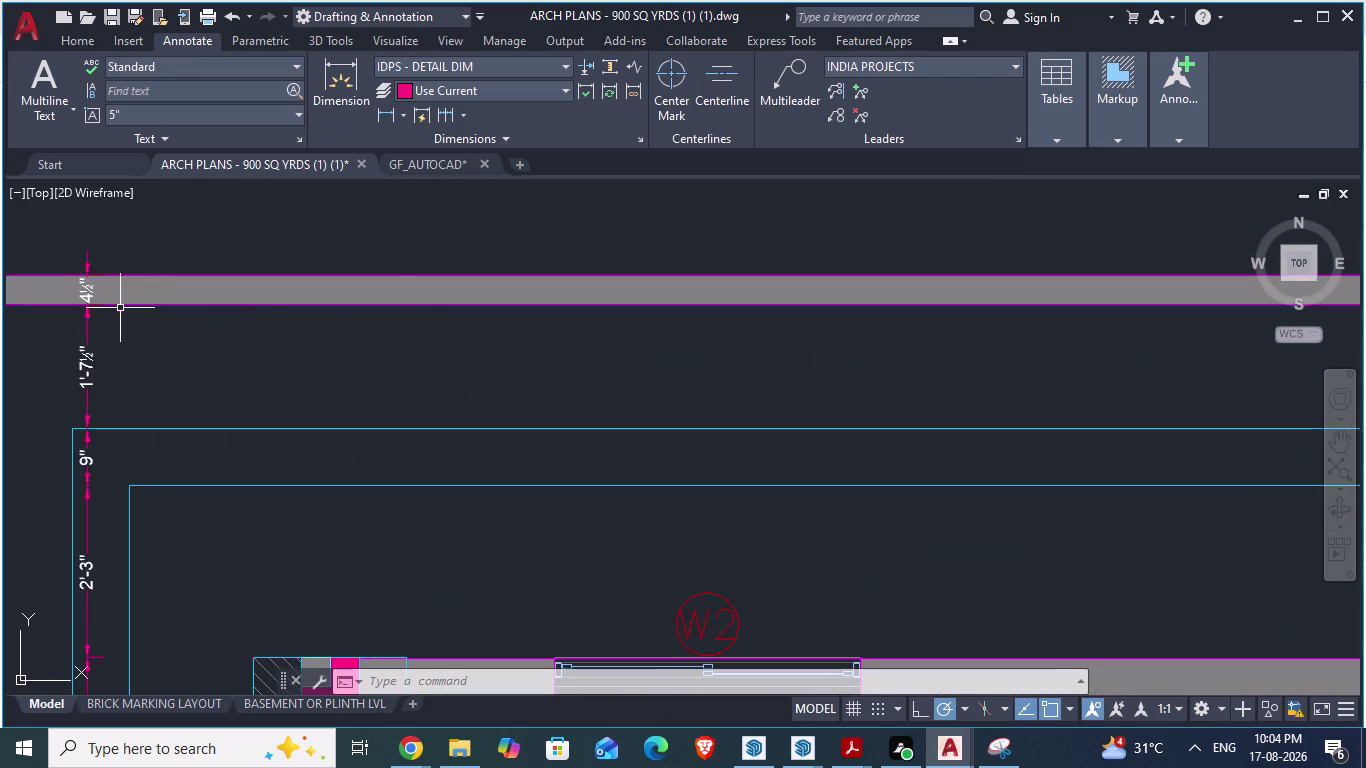
scroll(down, 3)
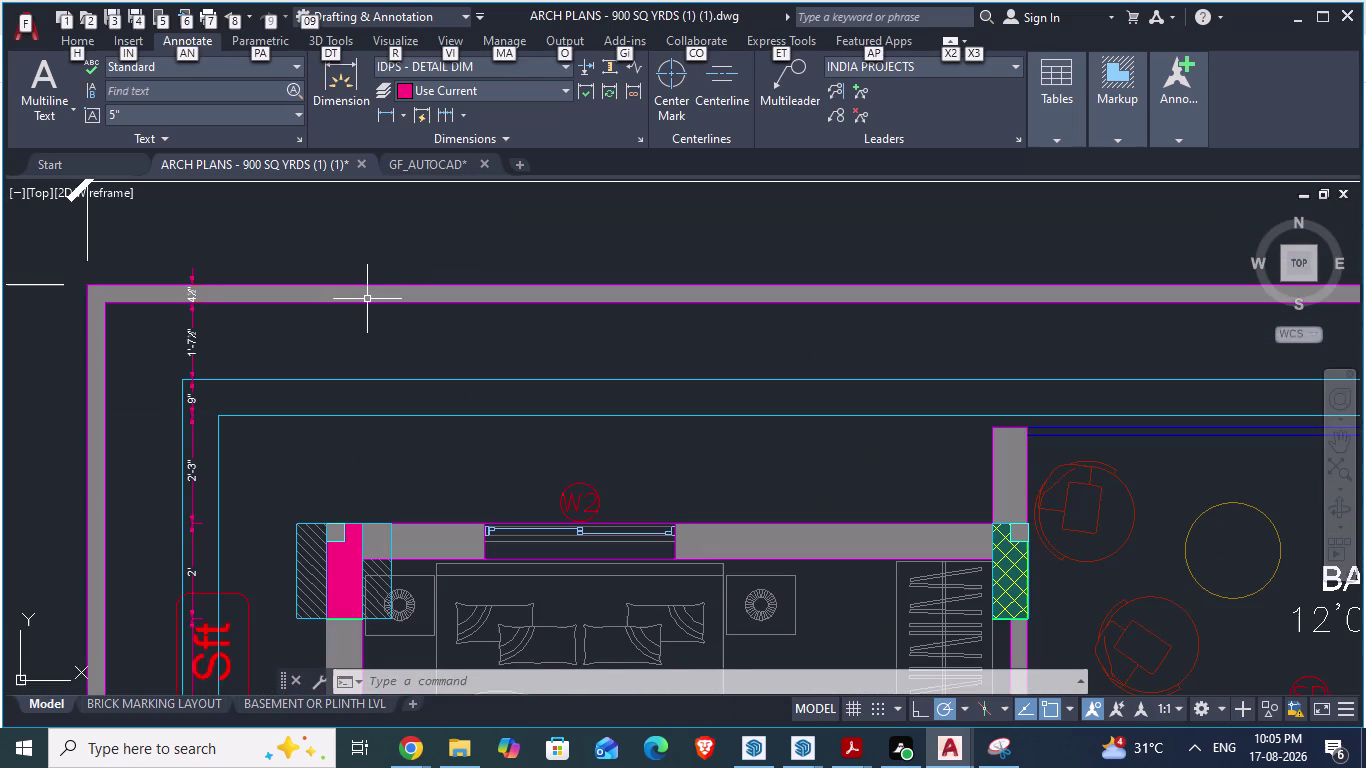
click(419, 164)
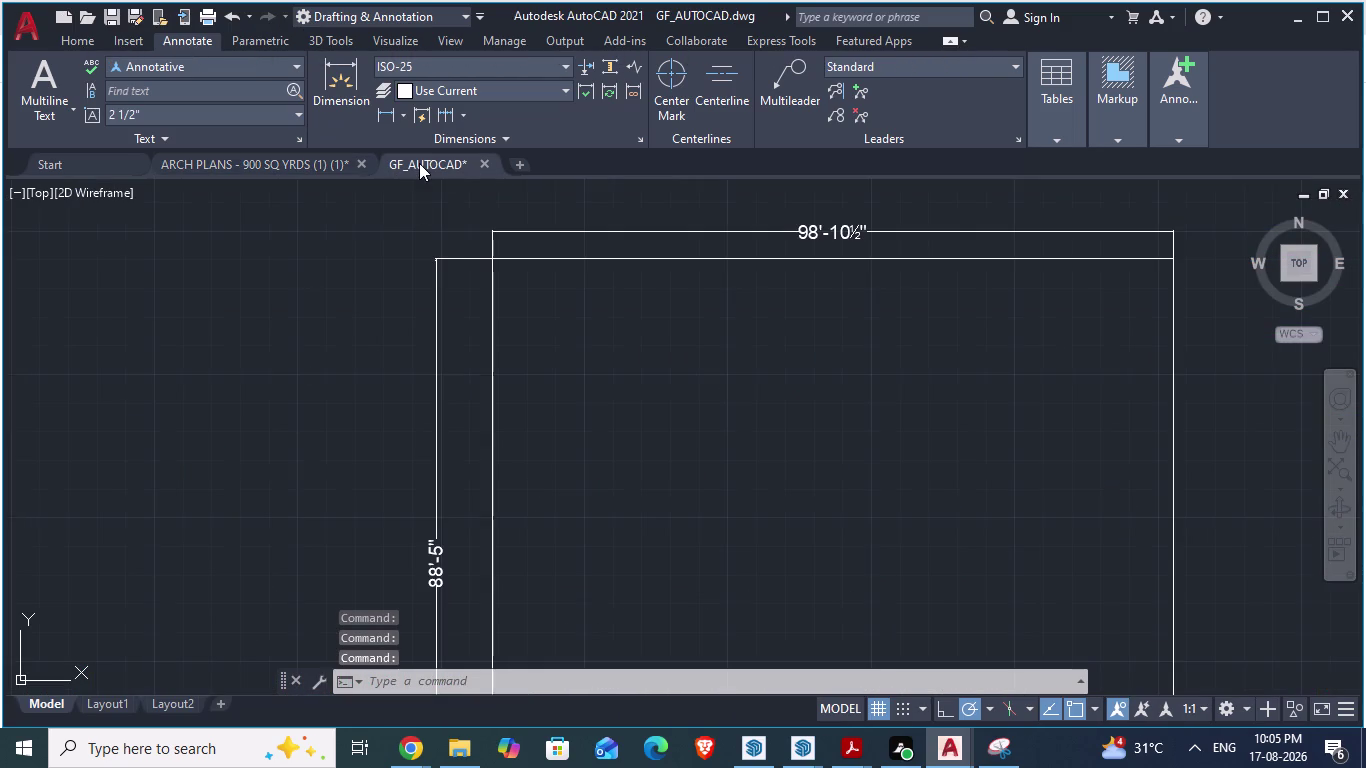
Offset the plot outline 4.5" inward with the O command.
scroll(up, 3)
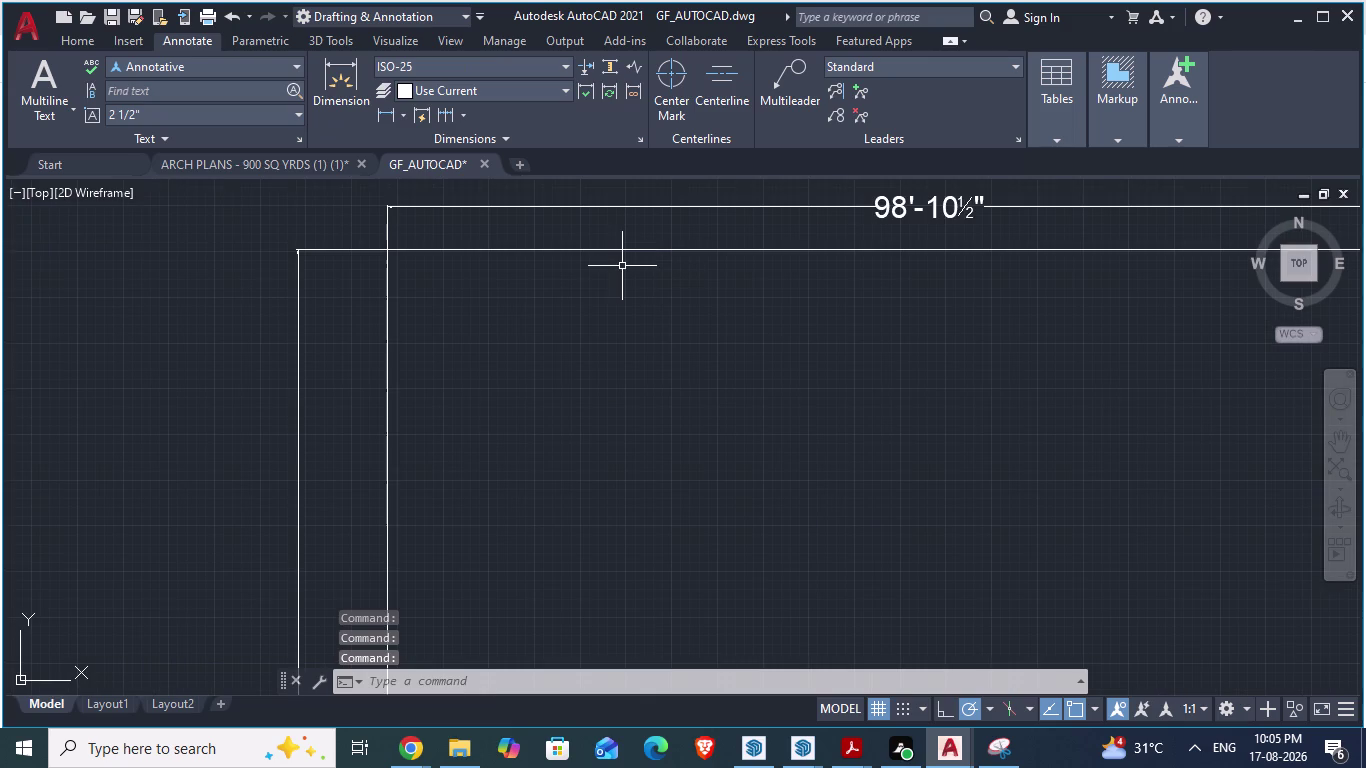
key(o)
key(Return)
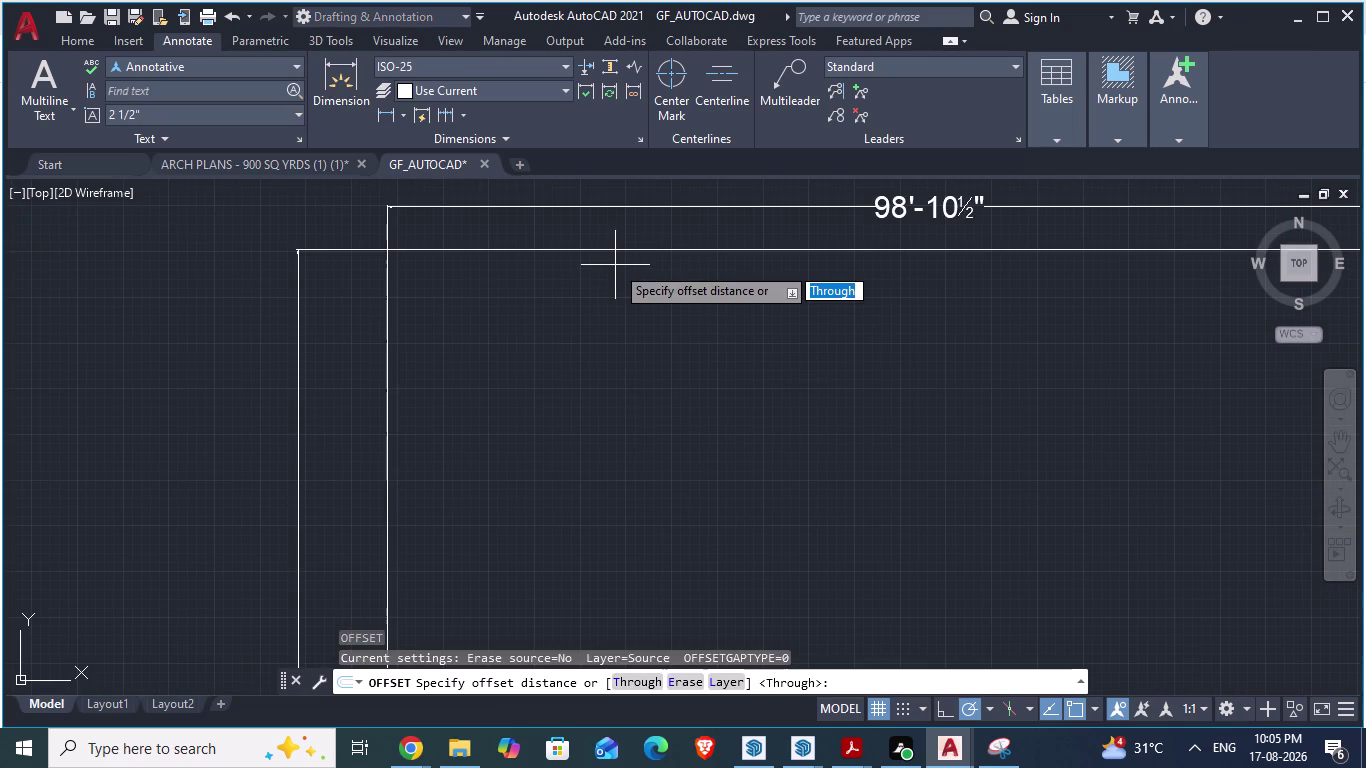
text(4.)
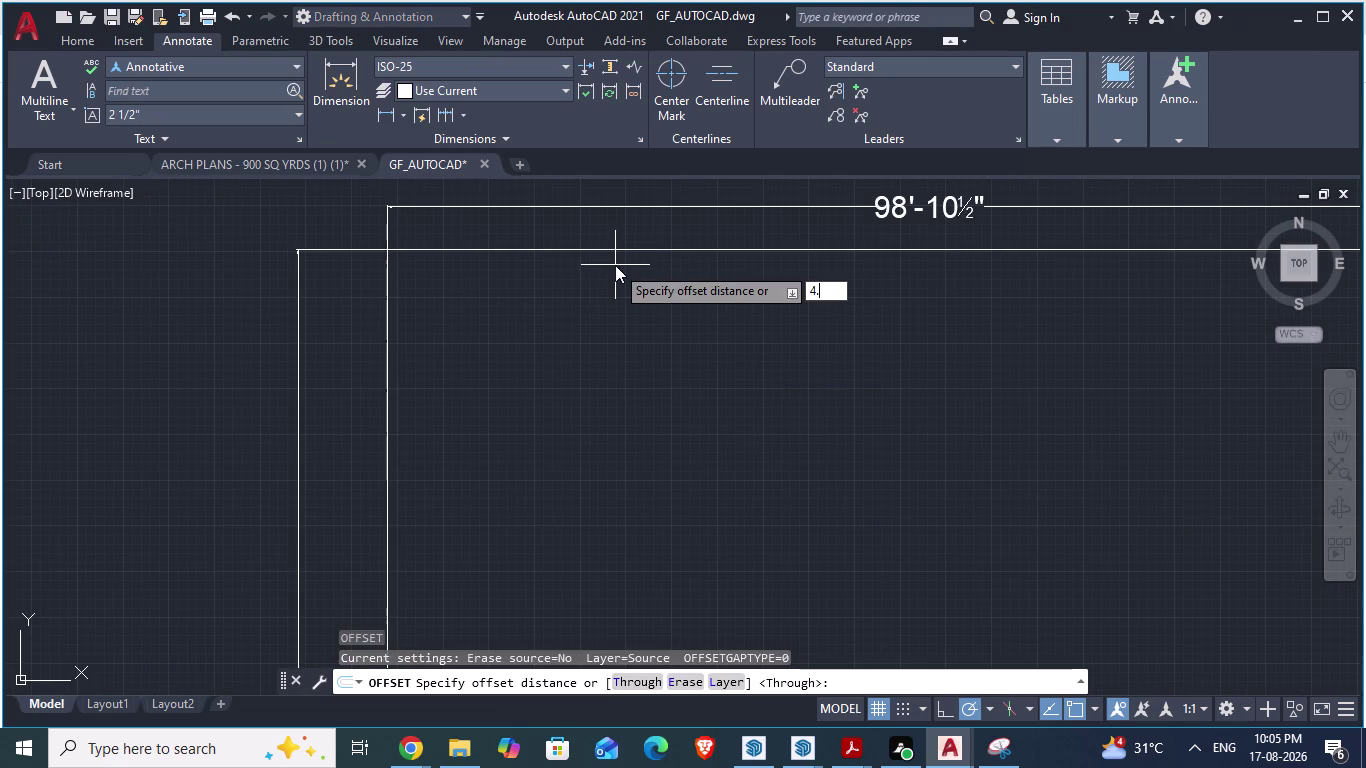
text(5")
key(Return)
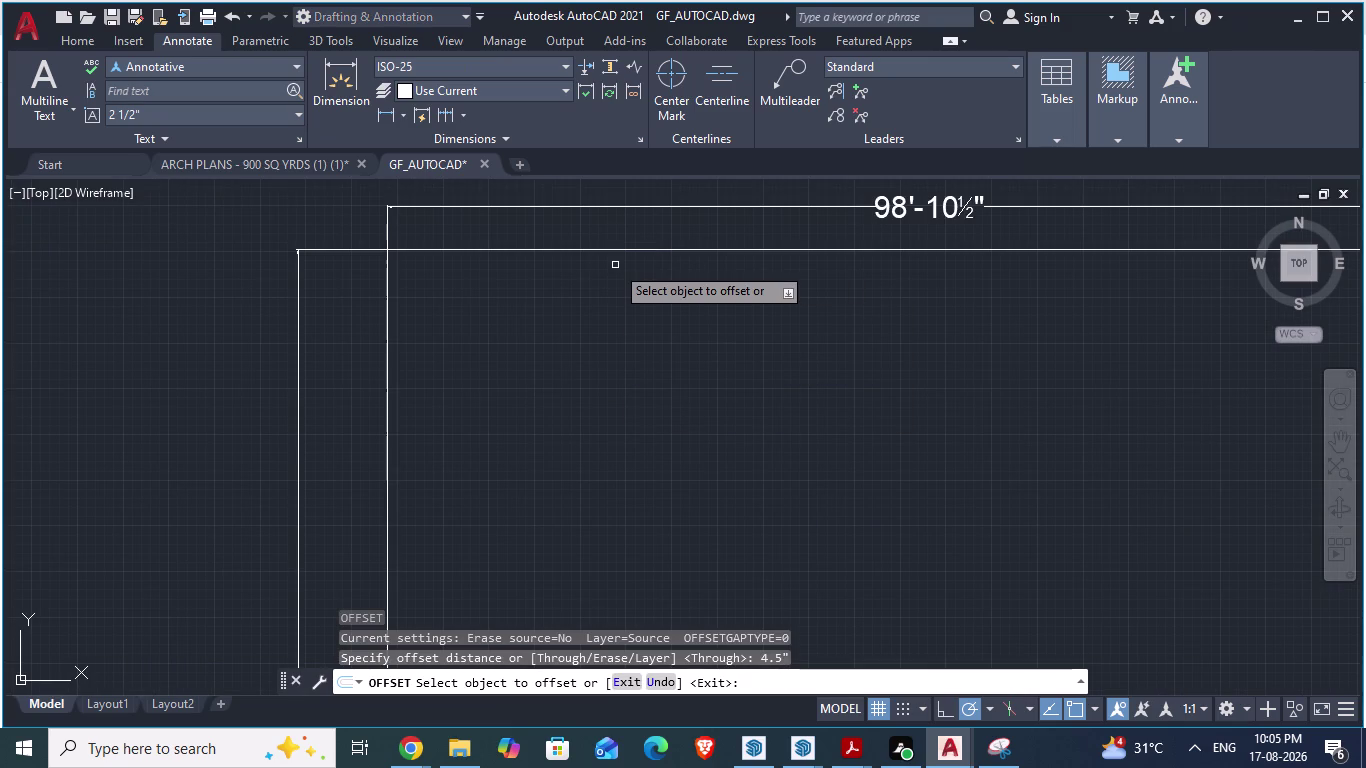
click(614, 253)
click(604, 284)
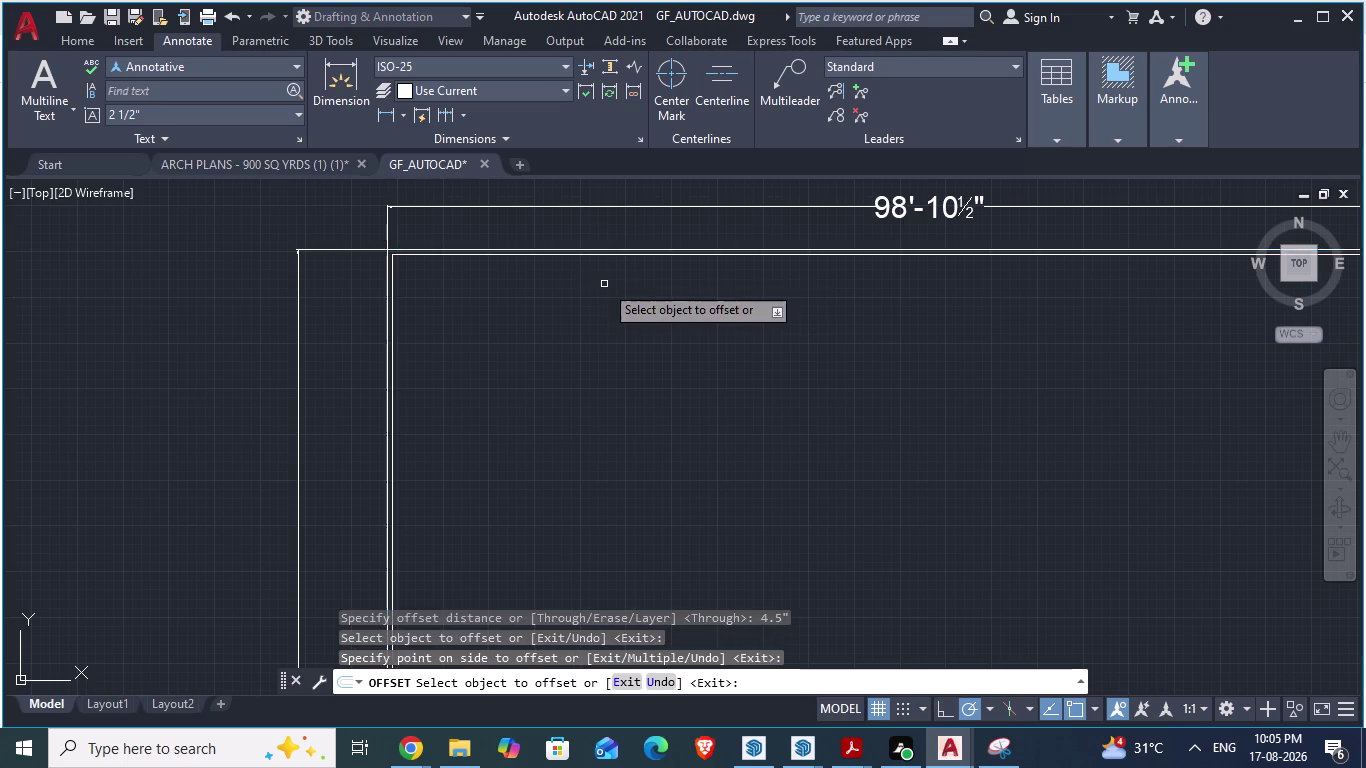
End the offset command and switch to the ARCH PLANS drawing.
scroll(down, 3)
scroll(up, 3)
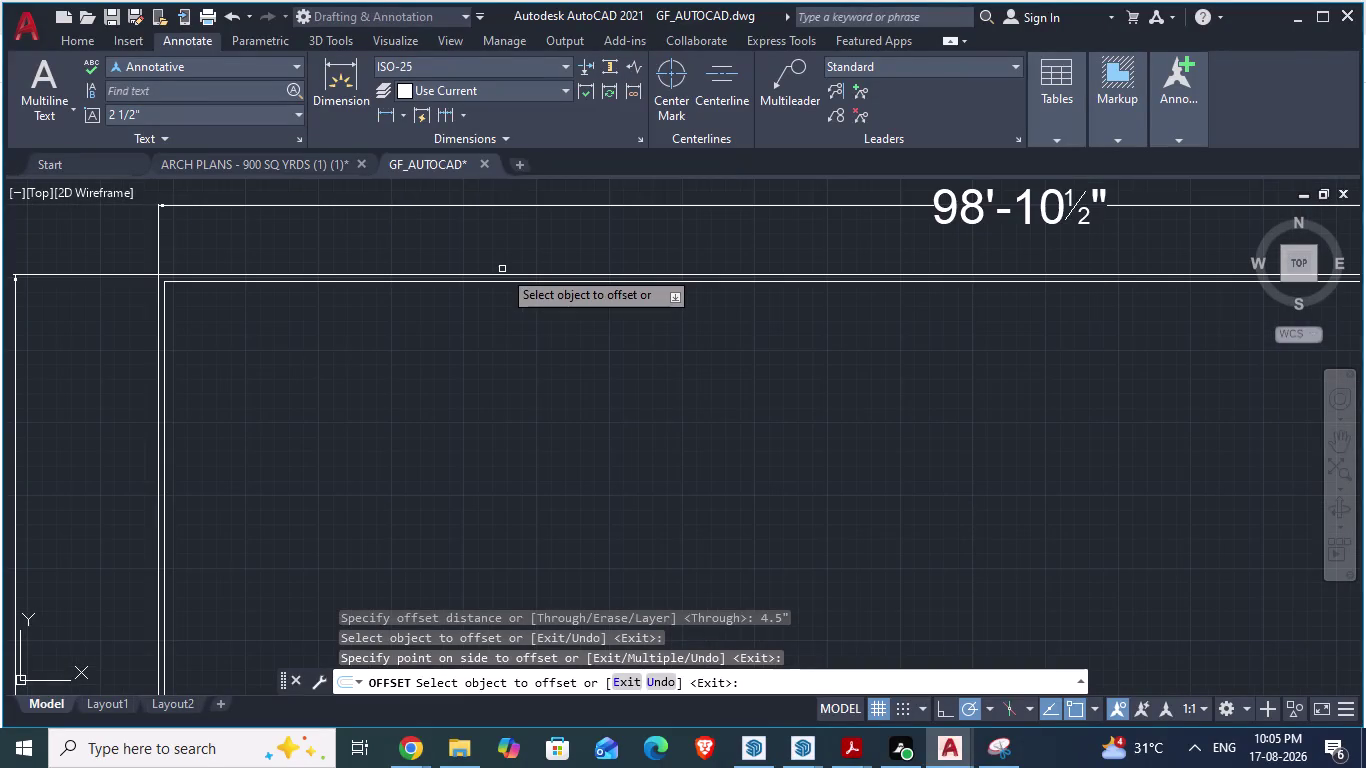
key(Escape)
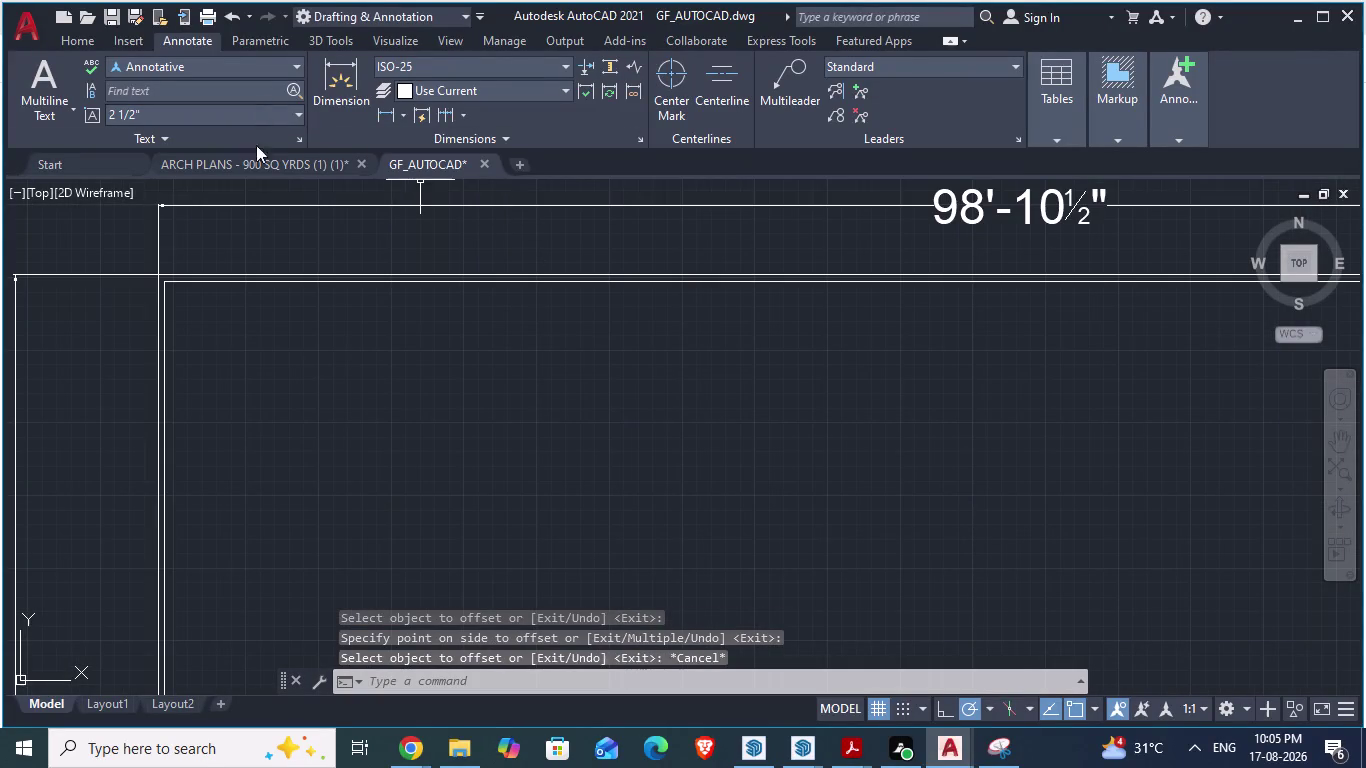
click(274, 173)
Erase the boundary-wall hatch in ARCH PLANS, then restore it with undo.
scroll(up, 3)
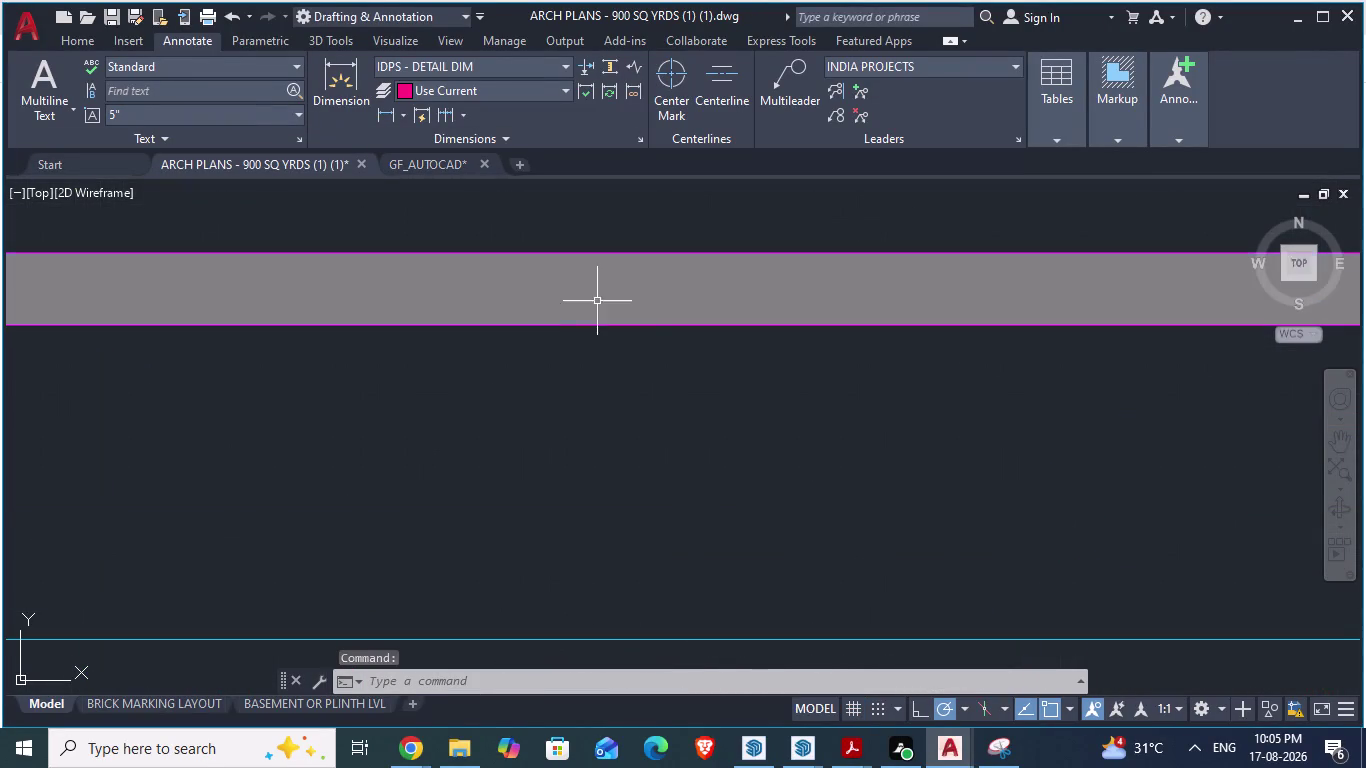
click(704, 299)
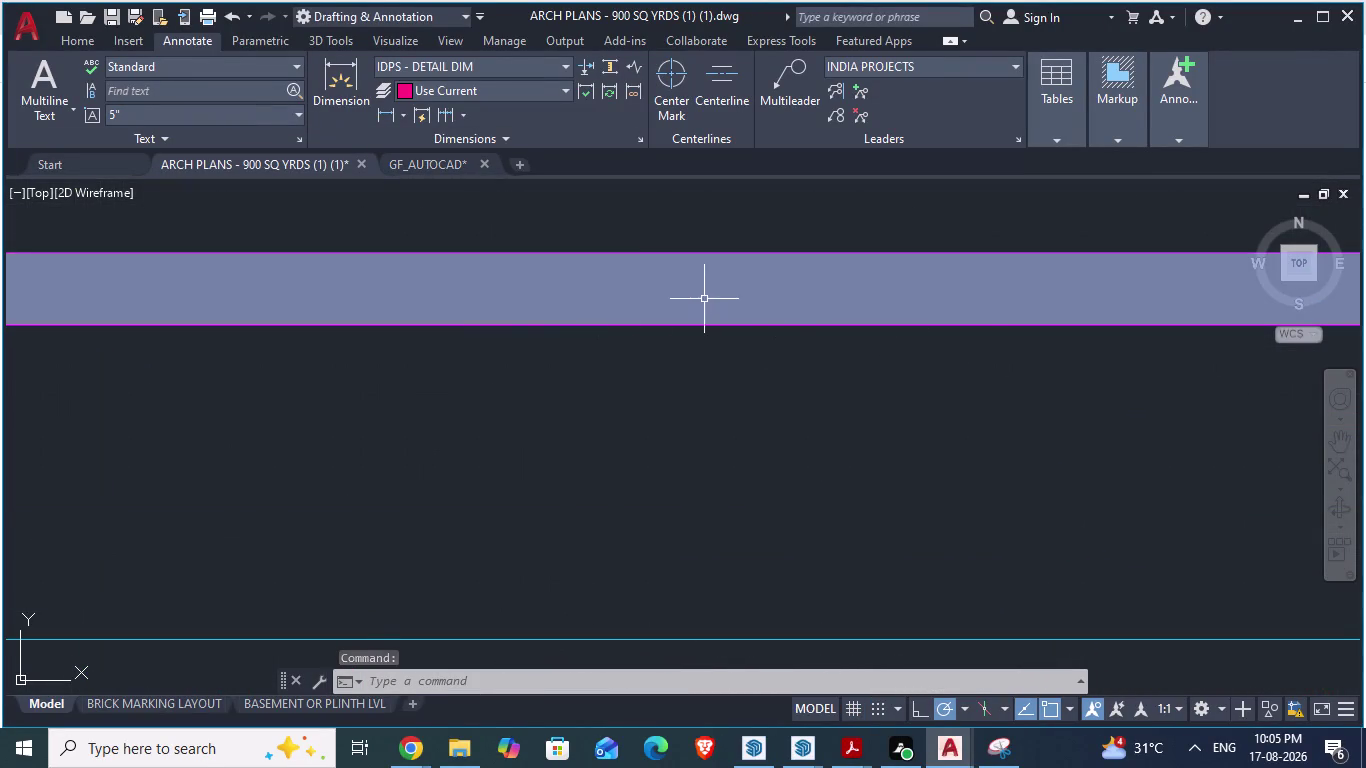
scroll(down, 3)
scroll(down, 3)
scroll(down, 3)
scroll(up, 3)
scroll(up, 3)
scroll(up, 3)
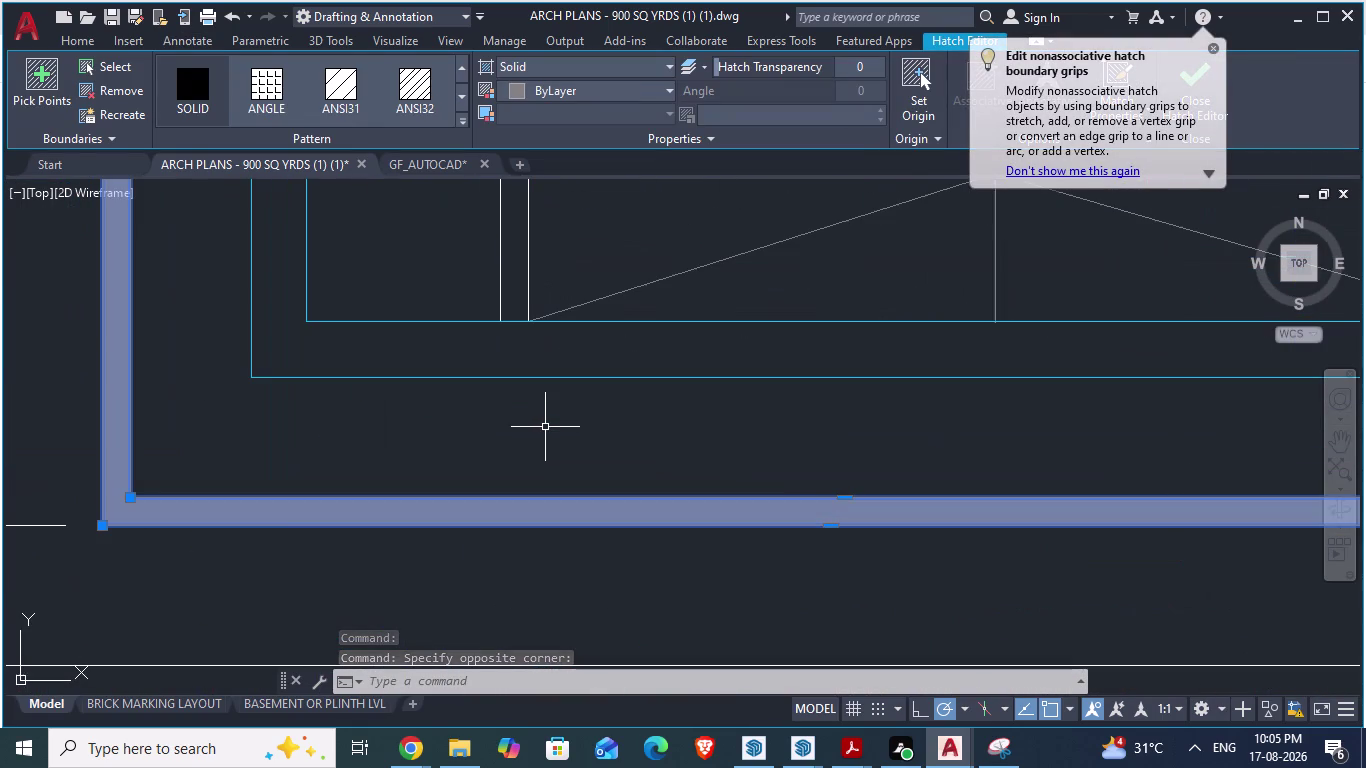
click(497, 515)
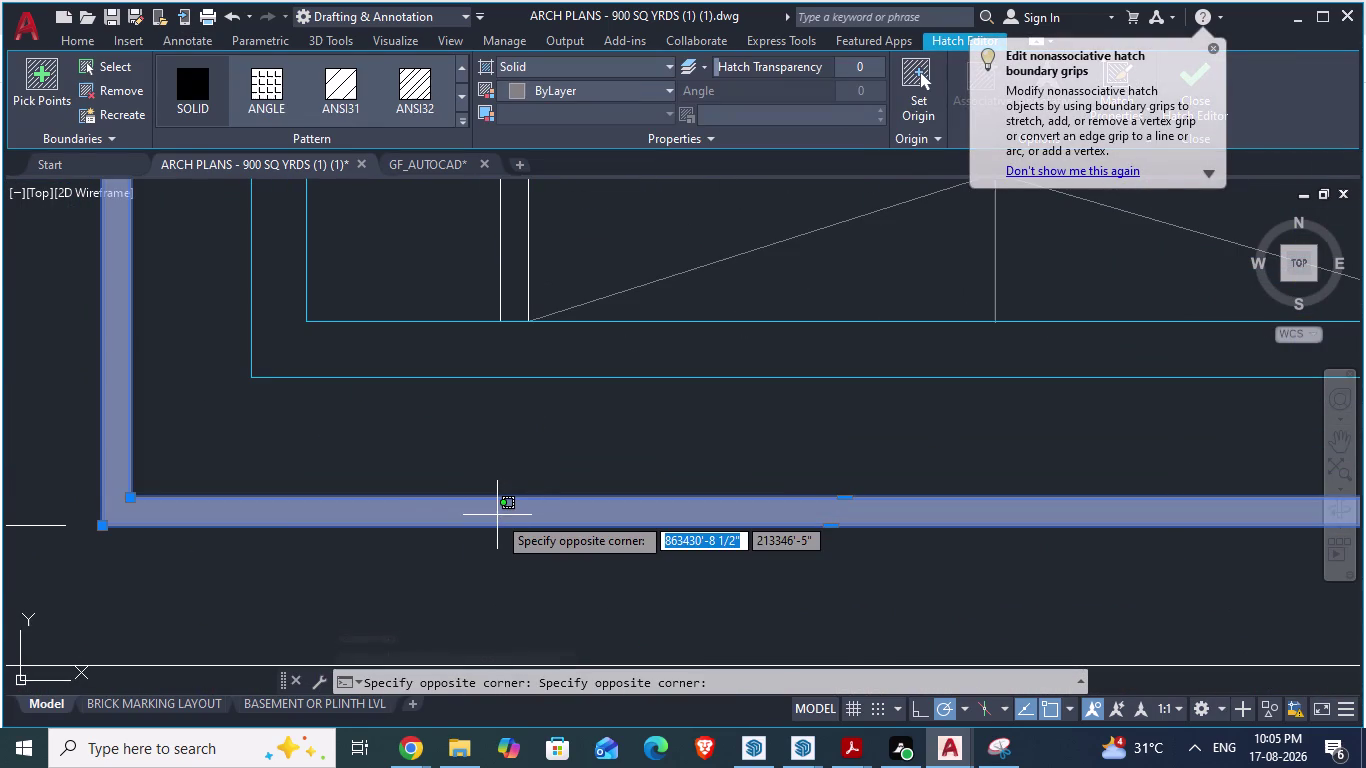
key(Delete)
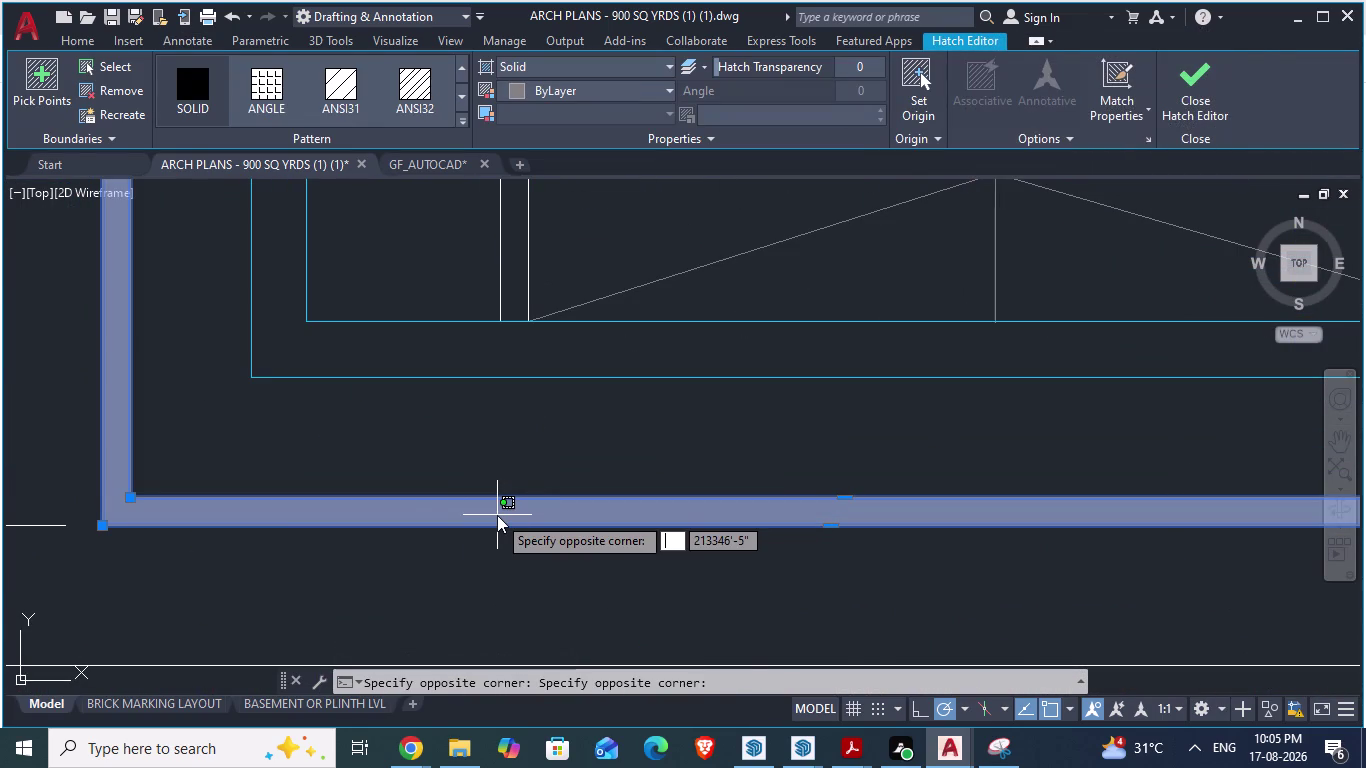
click(497, 515)
key(Delete)
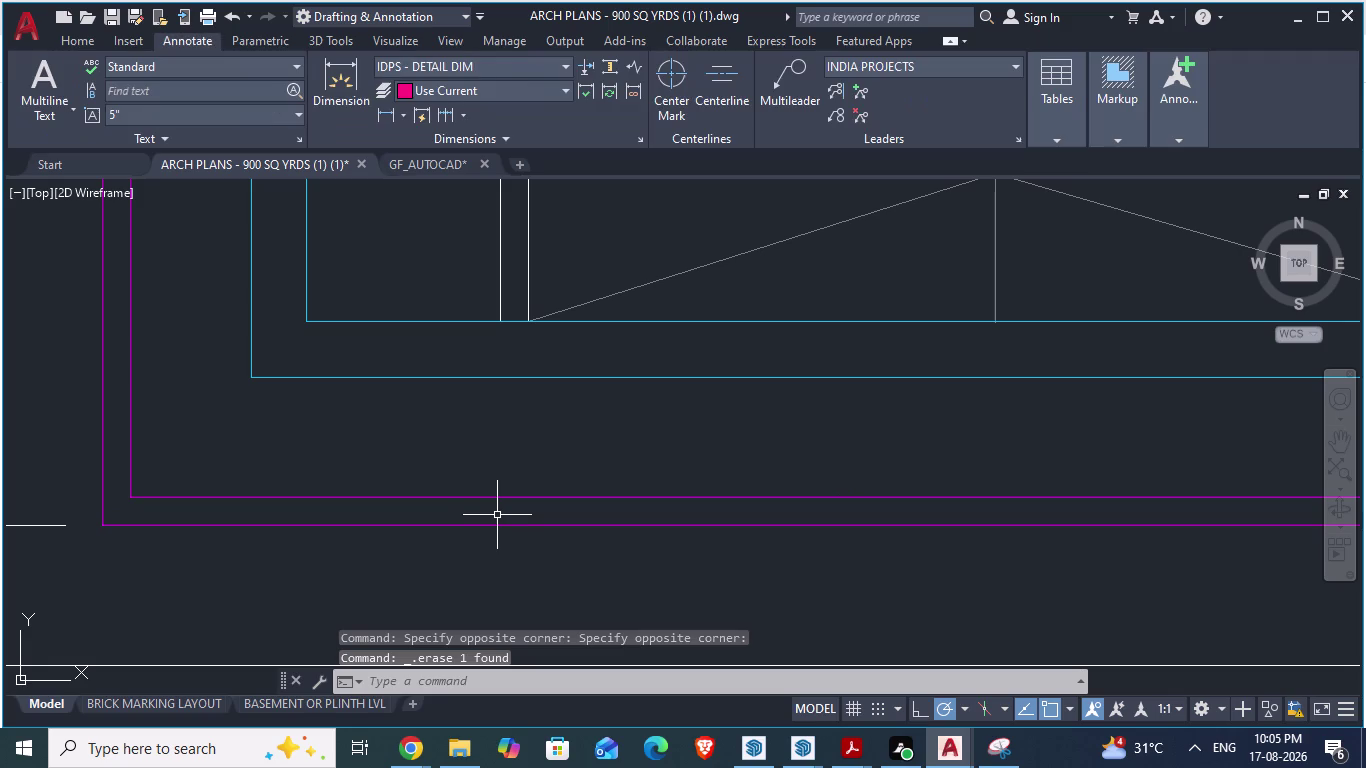
key(ctrl+z)
Return to the GF_AUTOCAD drawing.
key(alt+Tab)
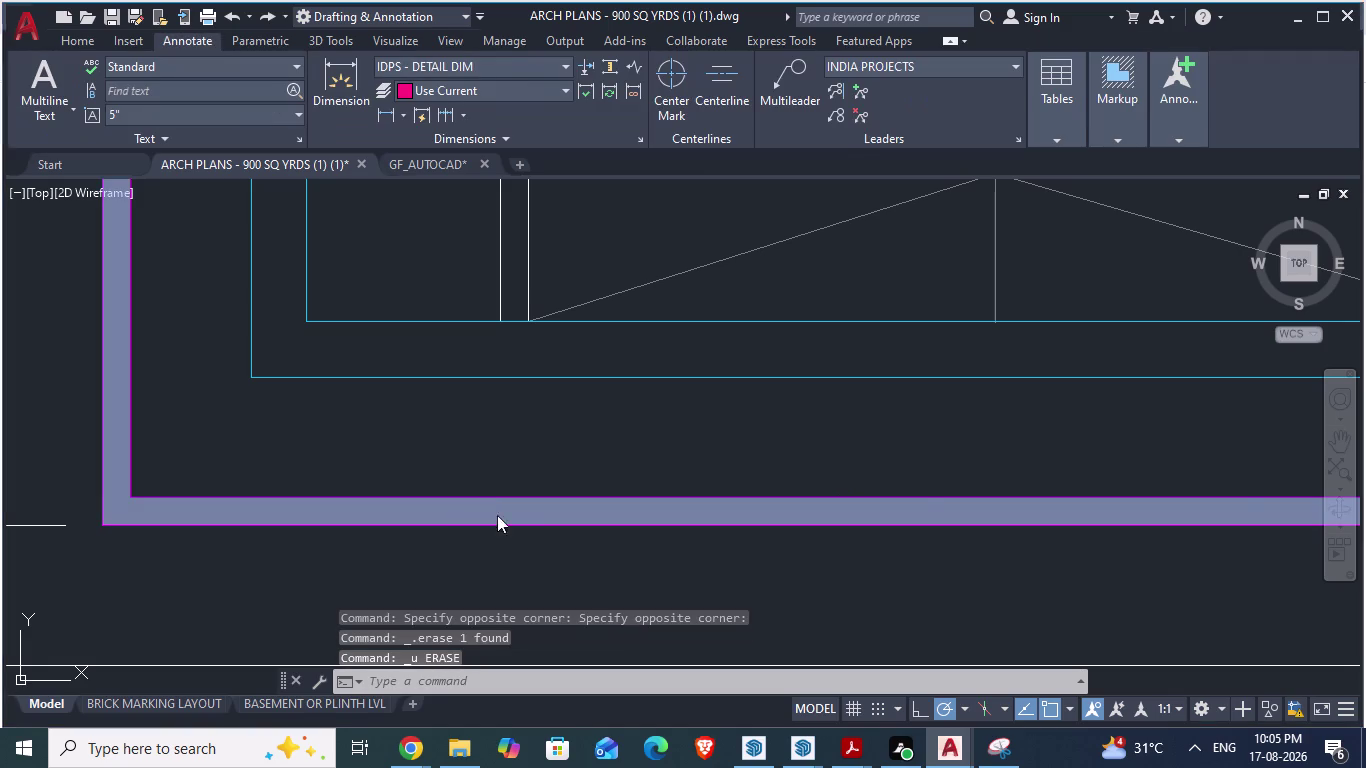
scroll(down, 3)
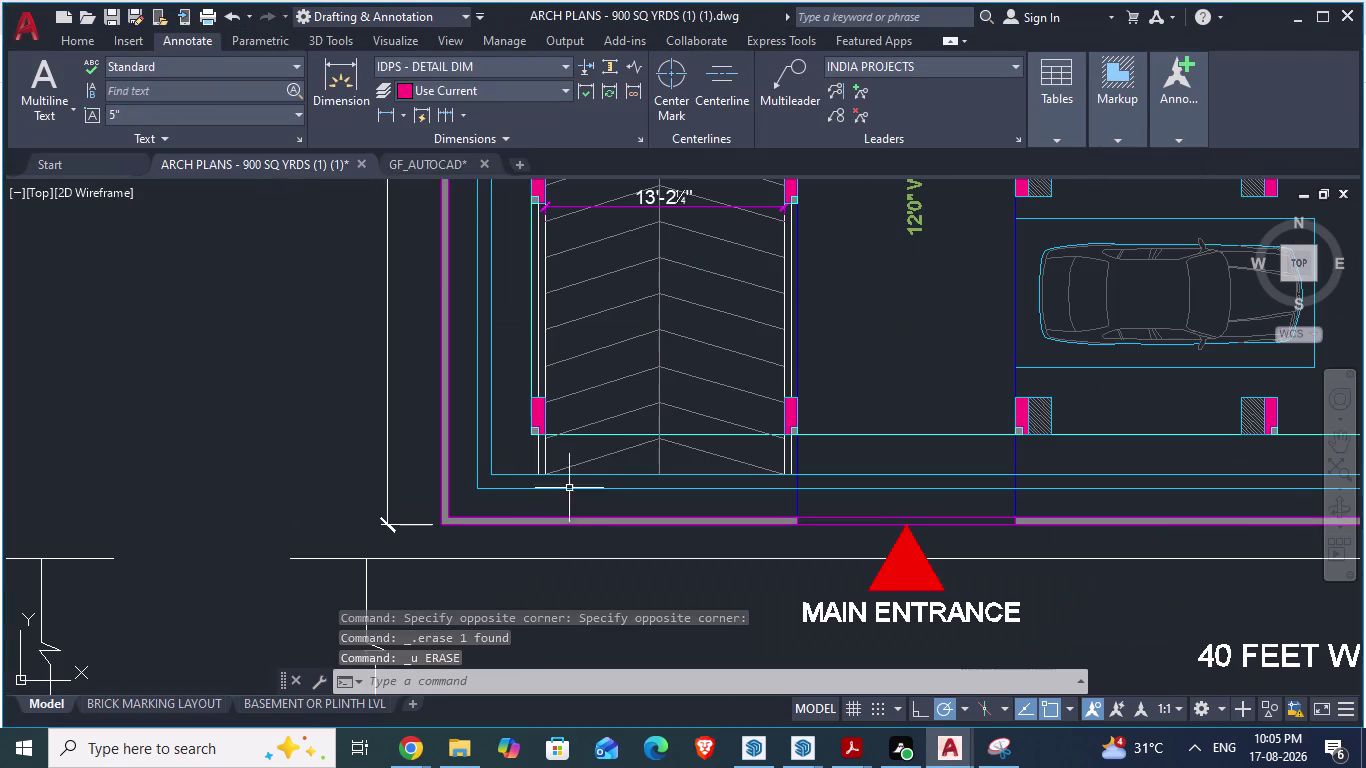
click(433, 167)
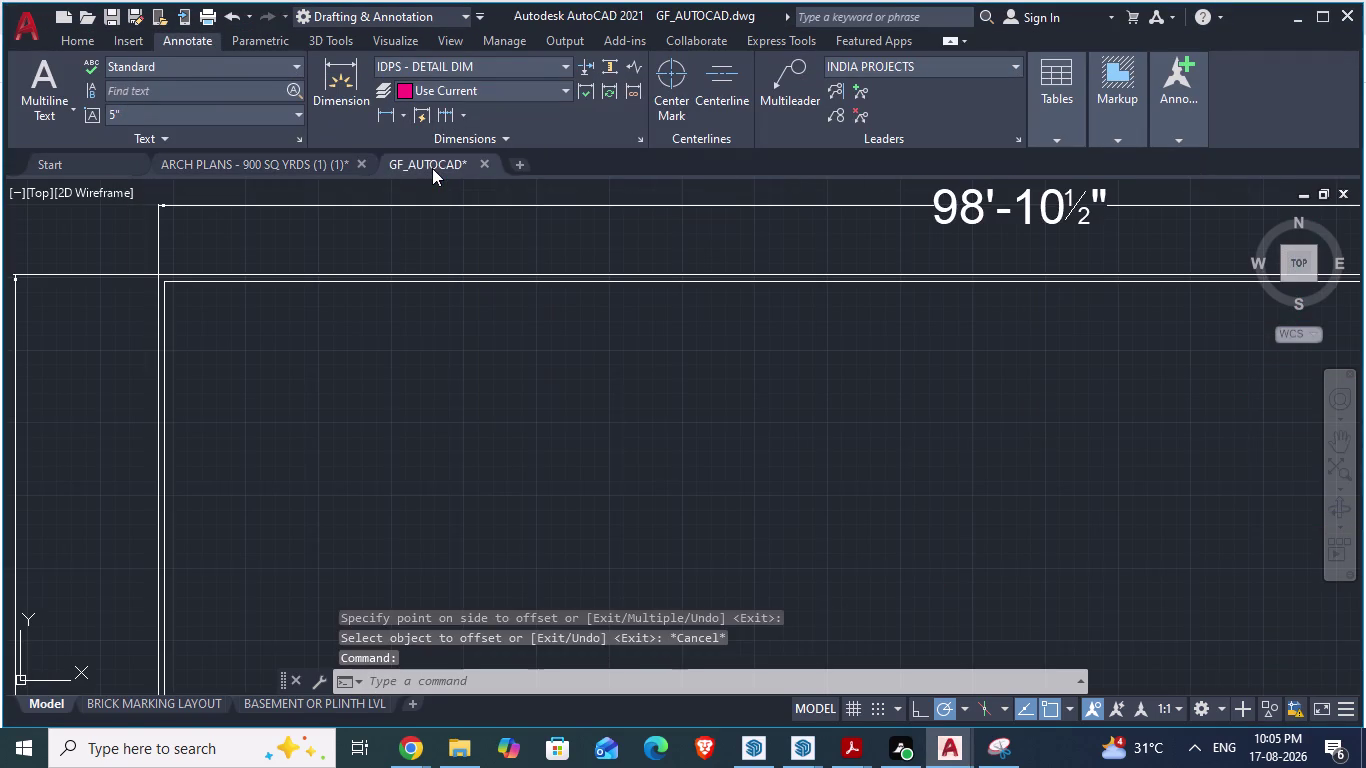
Select both outline polylines and view their properties, closing the palette unchanged.
scroll(up, 3)
scroll(up, 3)
scroll(down, 3)
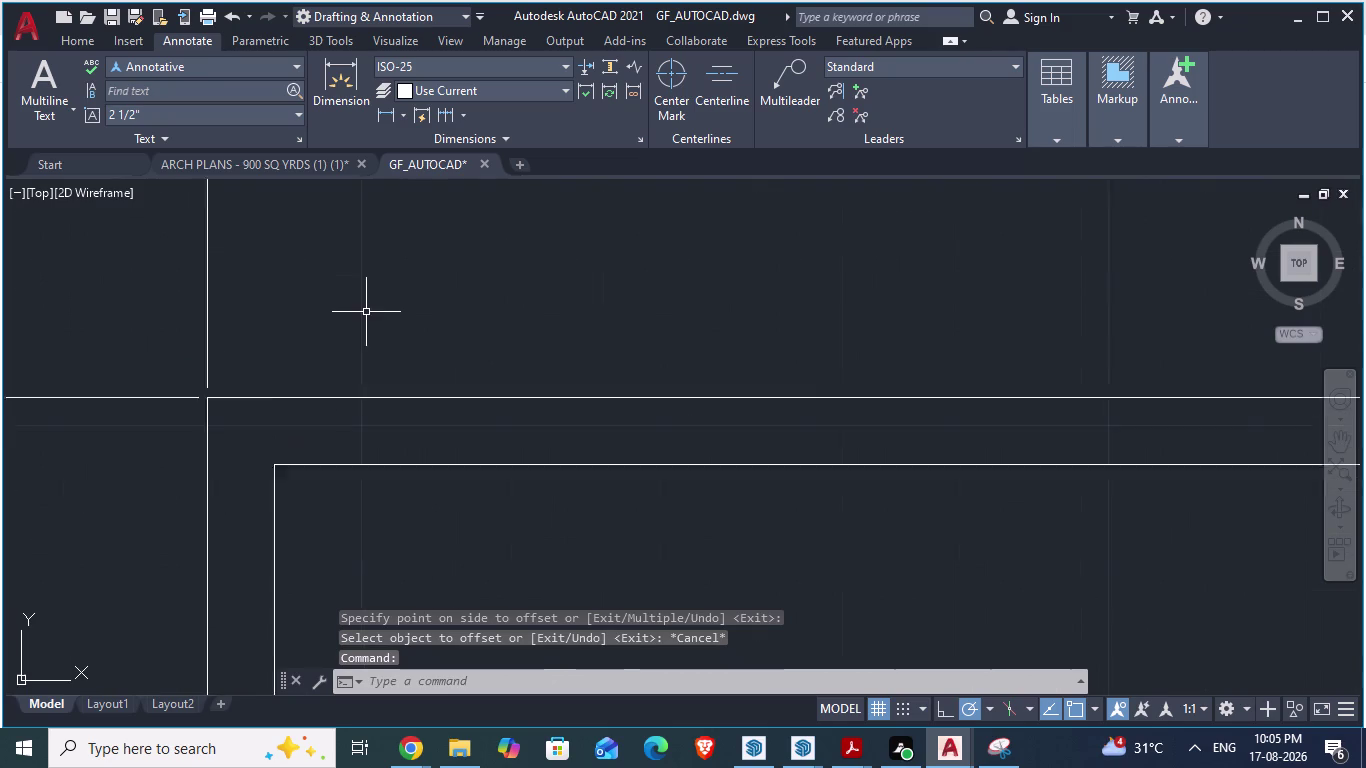
scroll(down, 3)
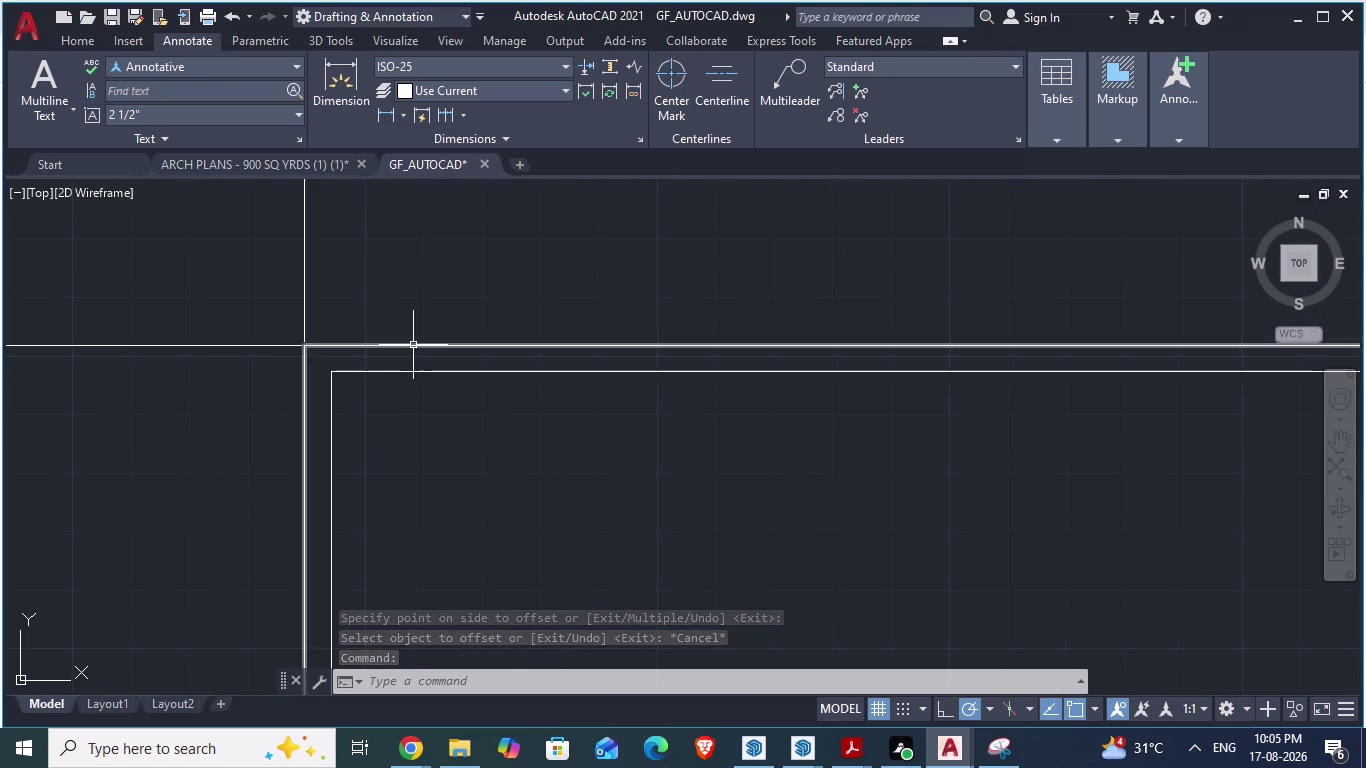
click(413, 345)
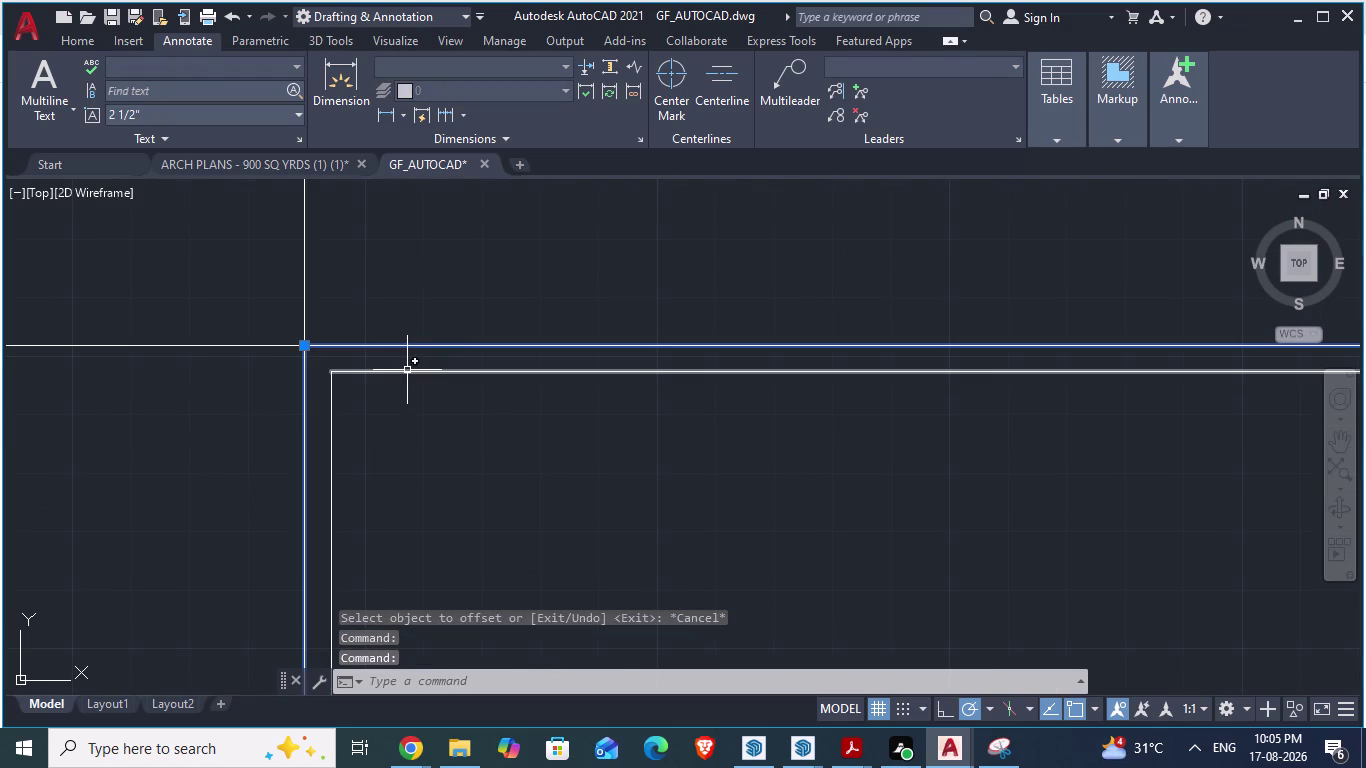
click(407, 374)
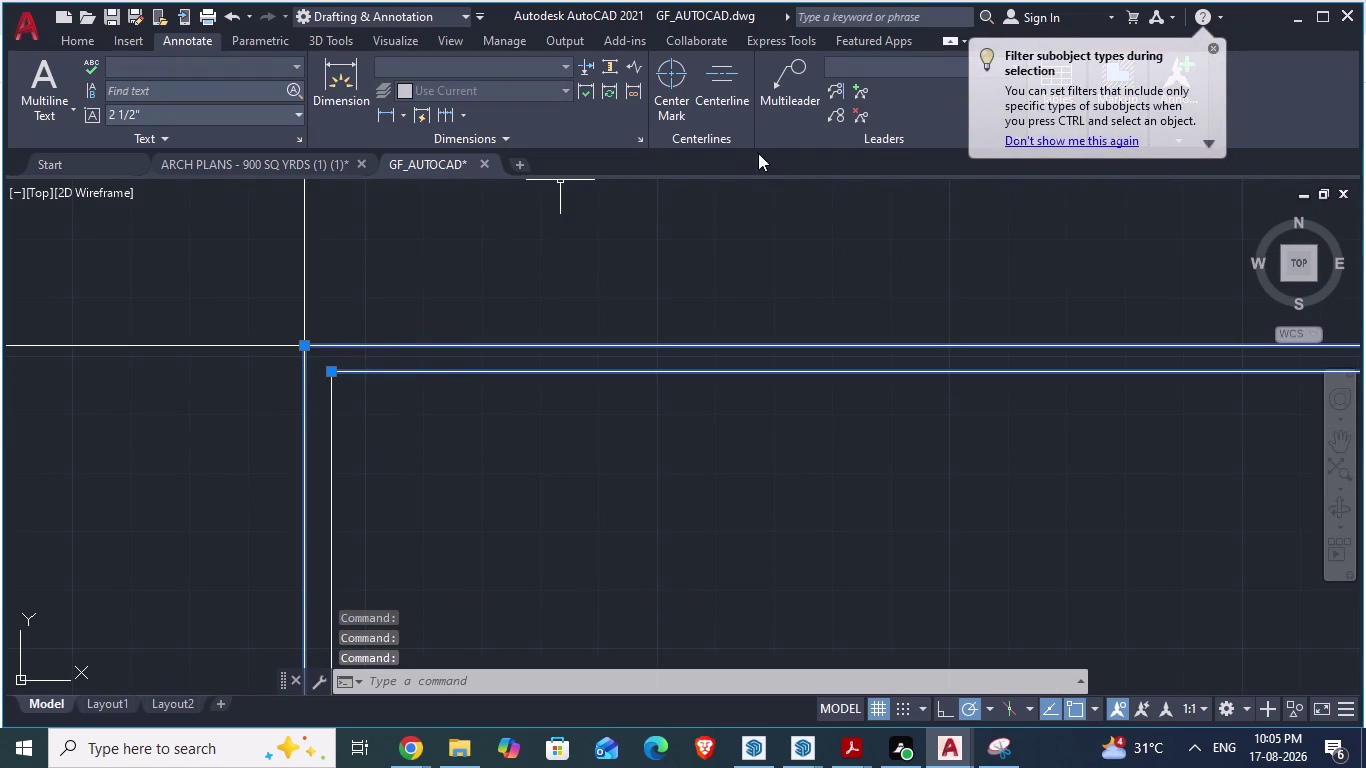
right_click(573, 345)
click(623, 690)
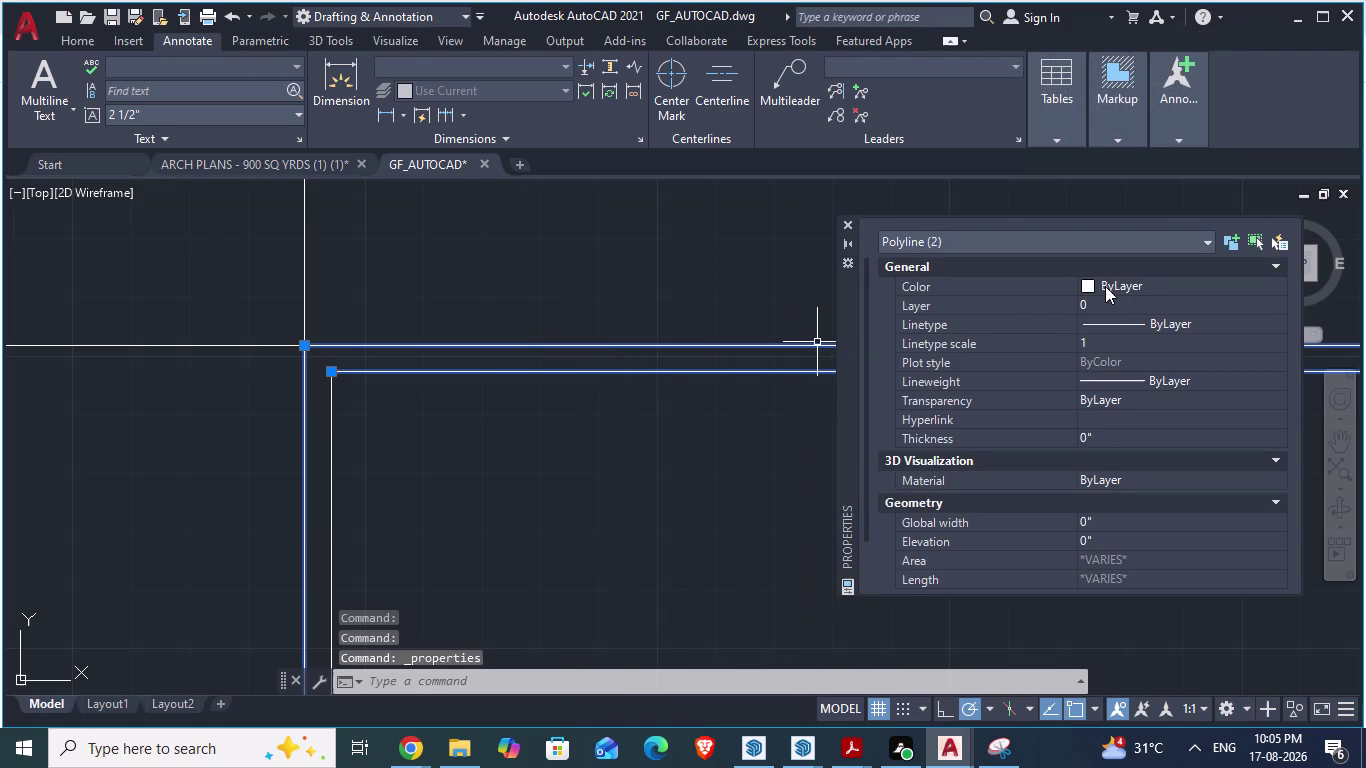
key(Escape)
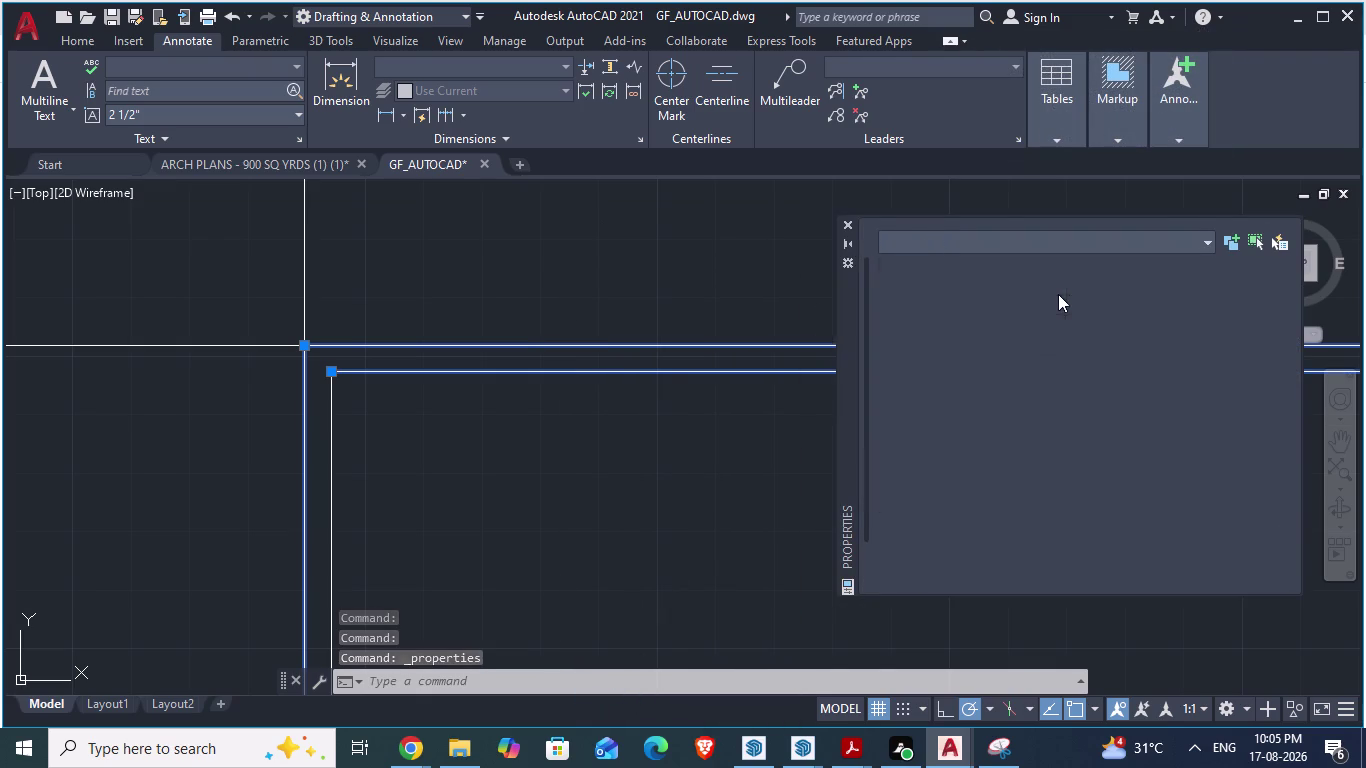
click(854, 225)
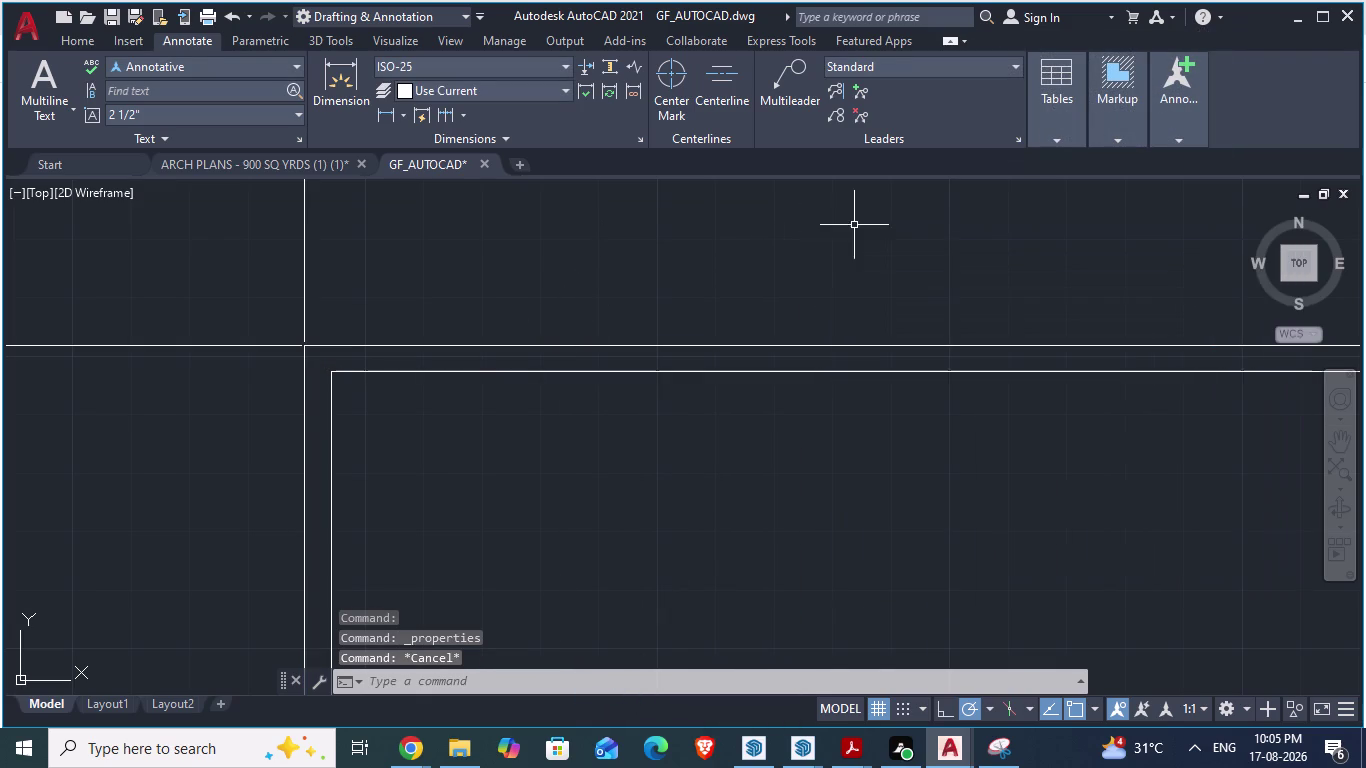
Reselect the outer and inner outlines and set their Color to Magenta in Properties.
scroll(down, 3)
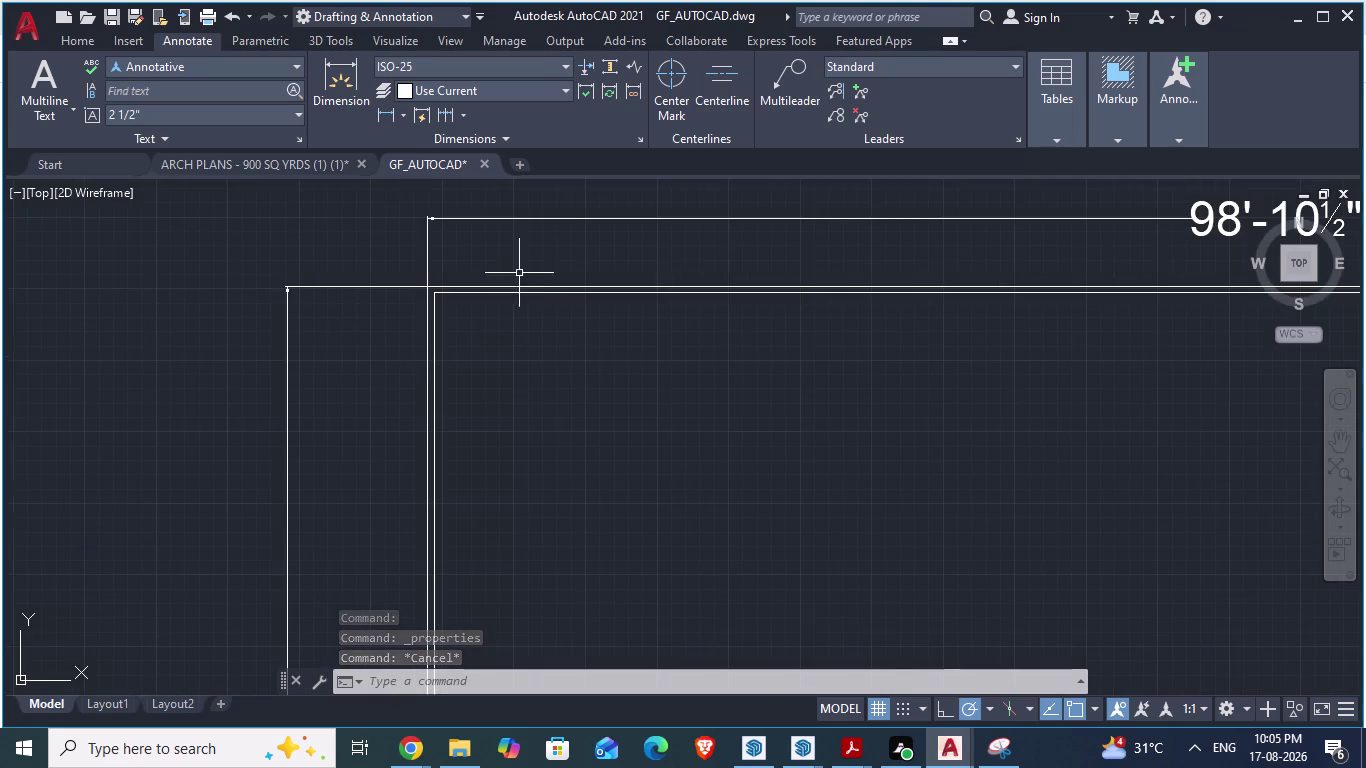
scroll(up, 3)
click(454, 311)
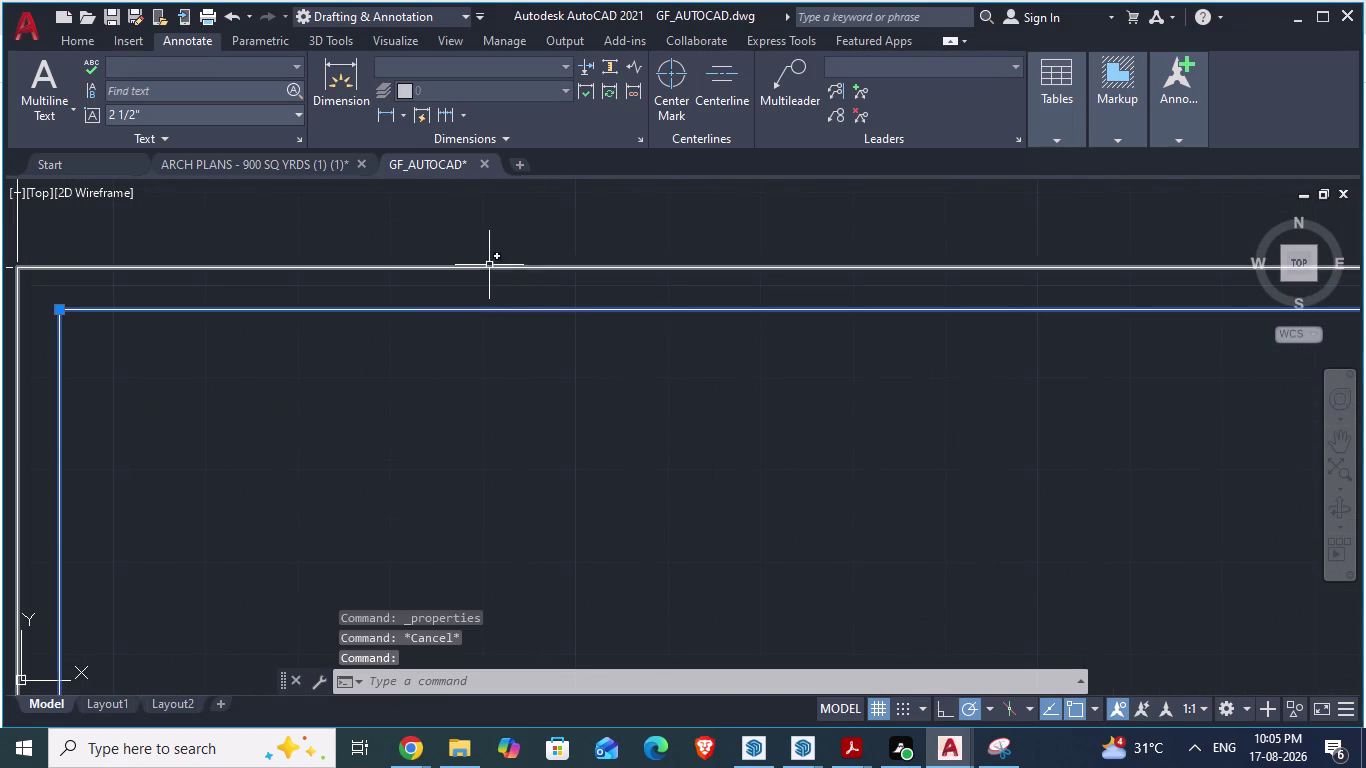
click(489, 267)
scroll(down, 3)
scroll(down, 3)
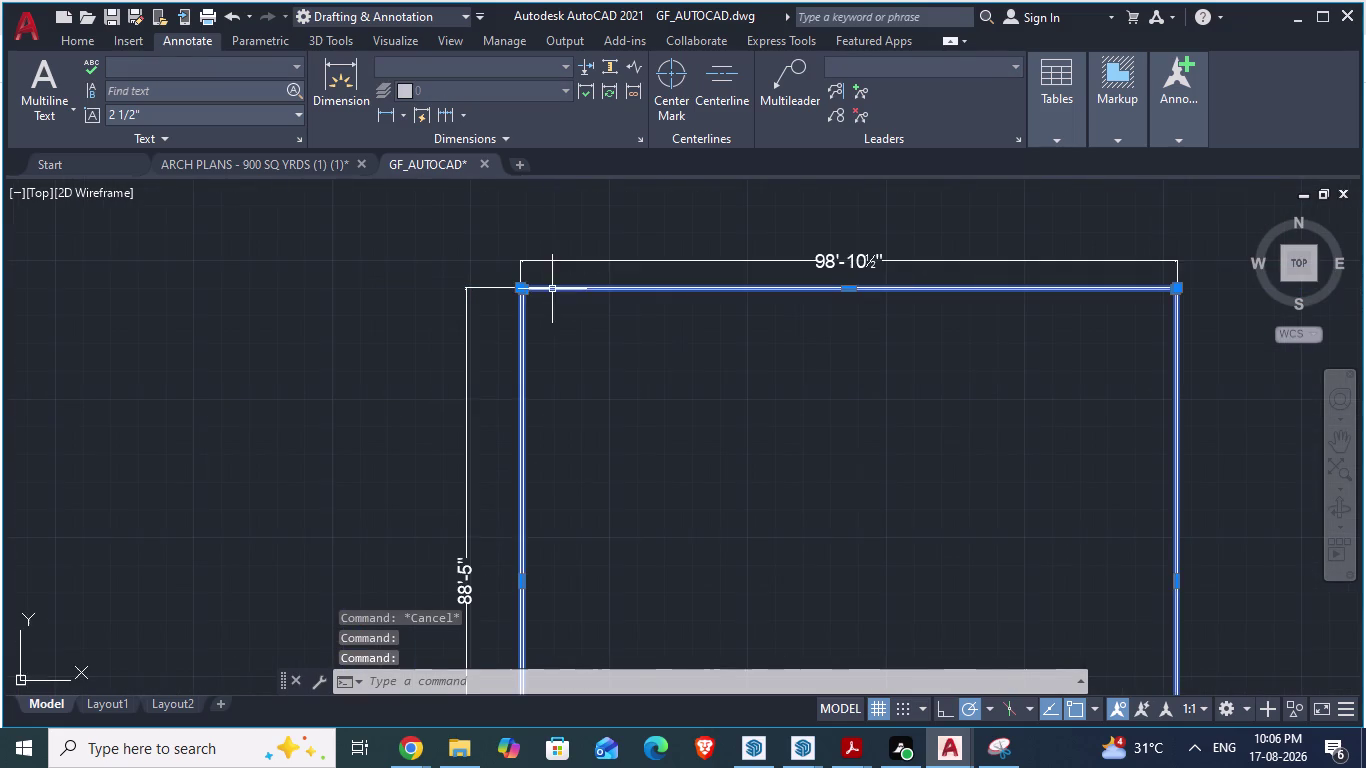
scroll(down, 3)
right_click(573, 289)
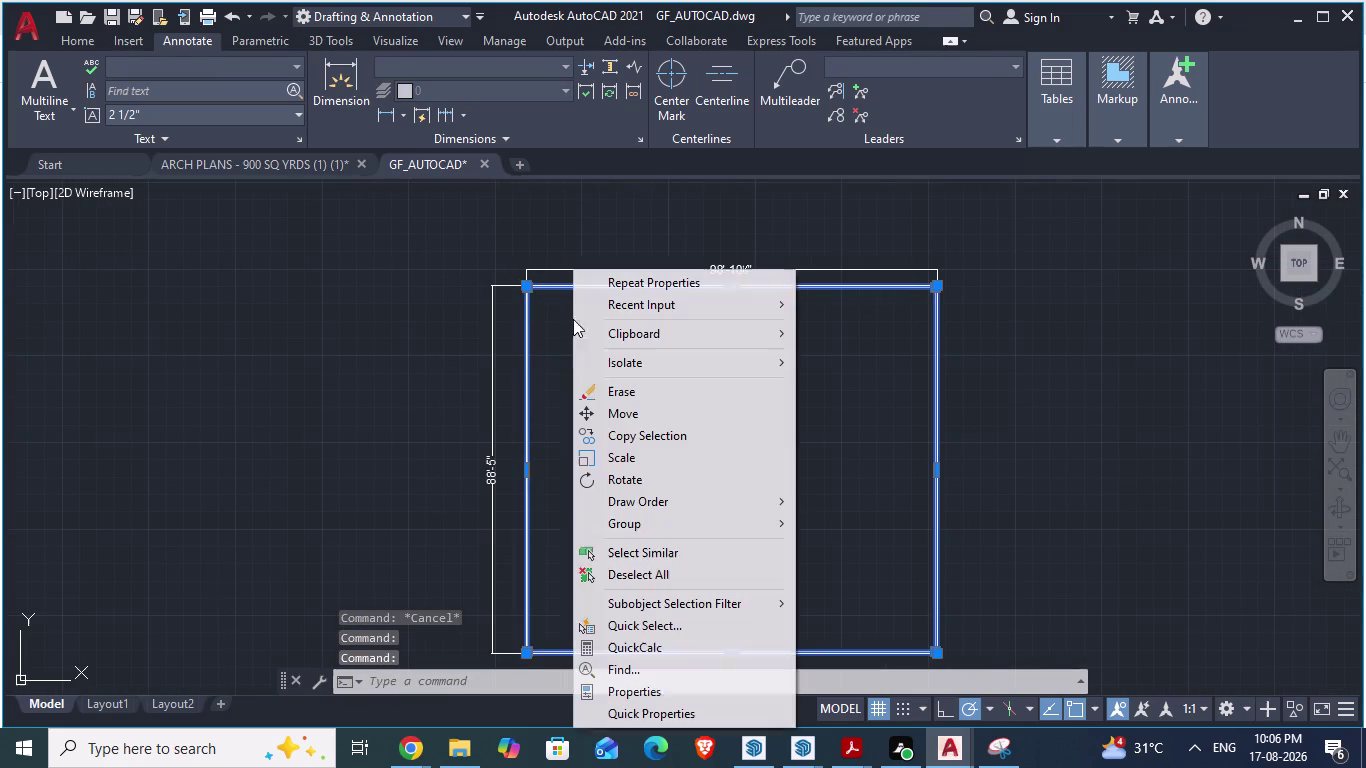
click(632, 689)
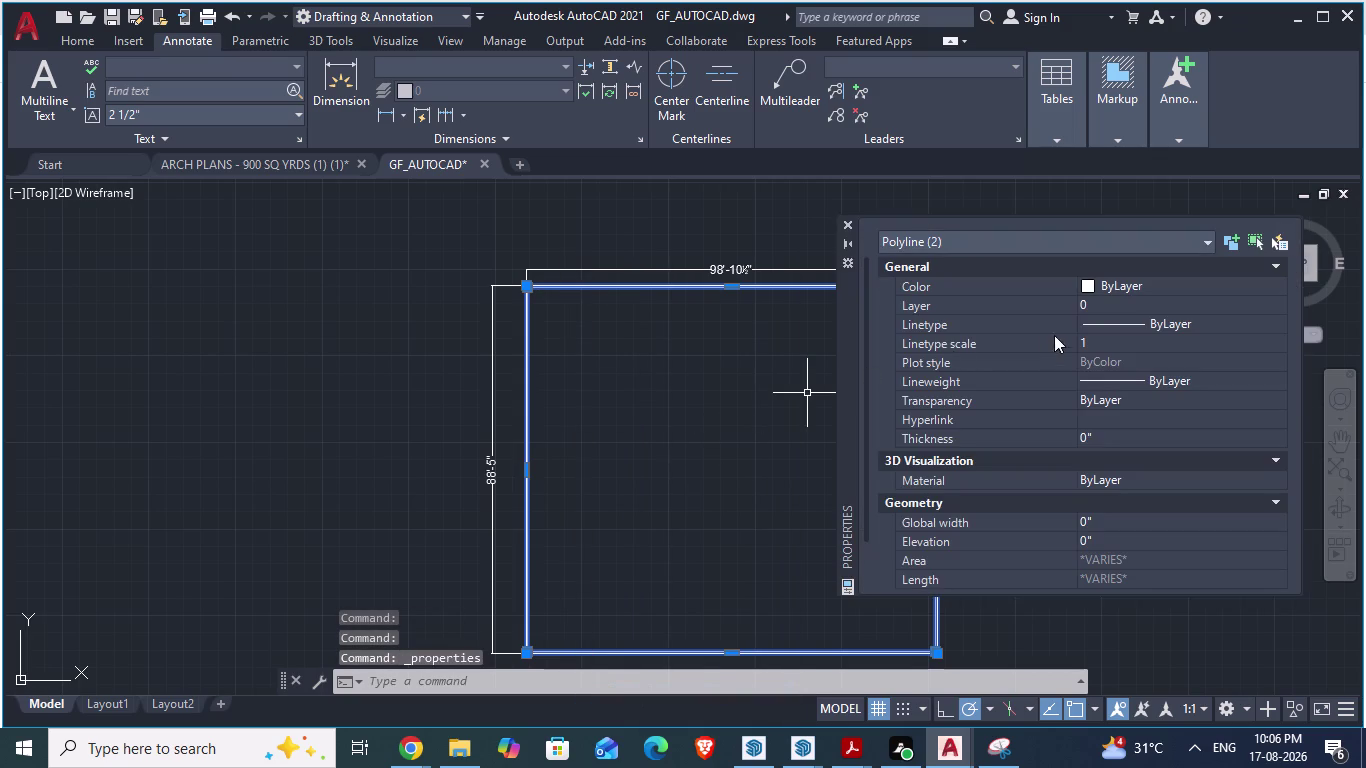
click(1085, 290)
click(1091, 284)
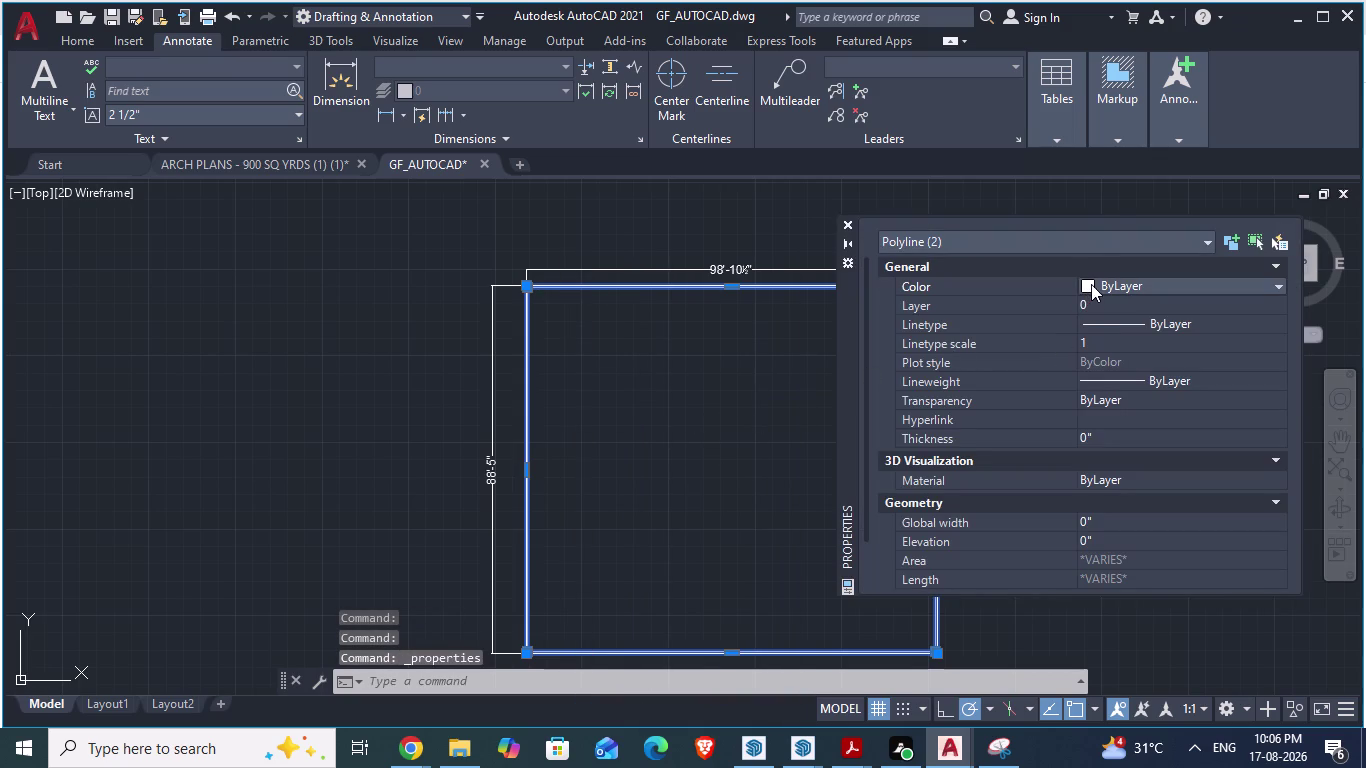
click(1120, 430)
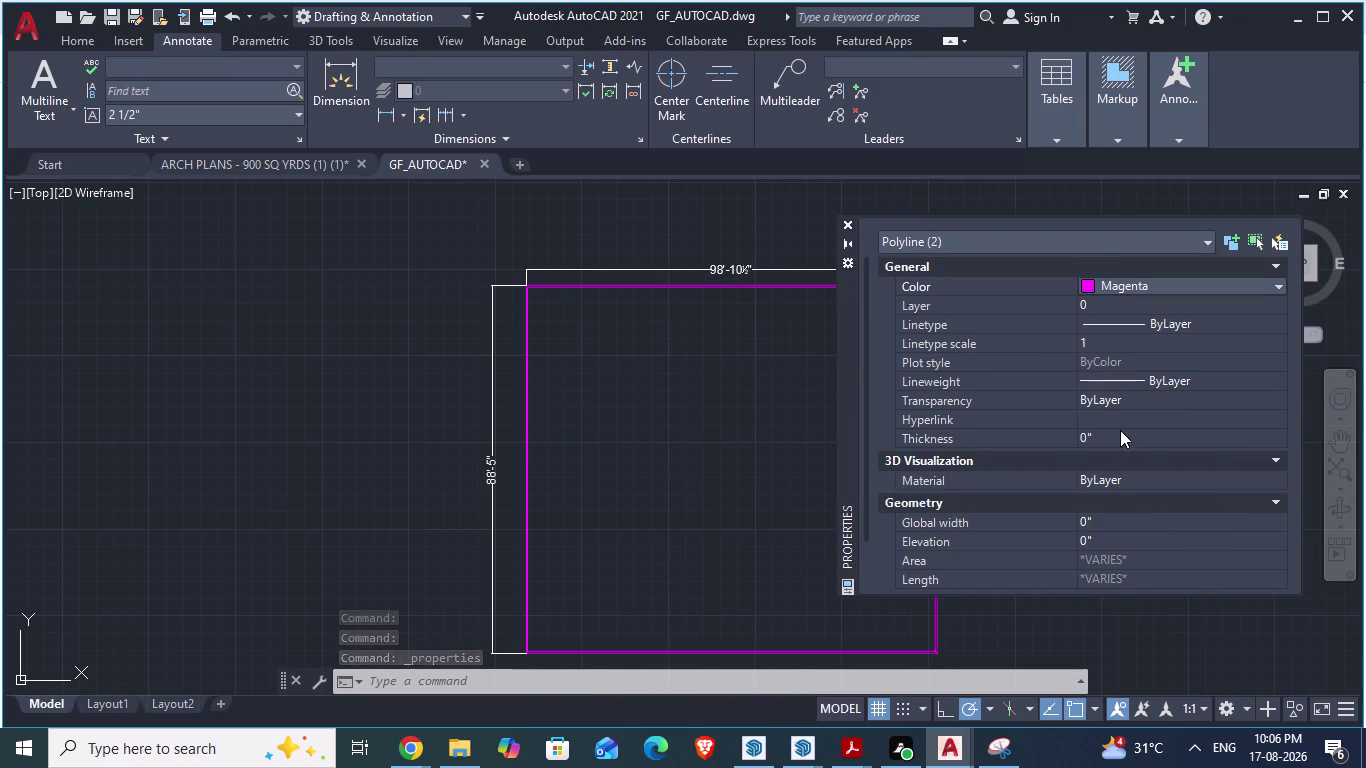
click(844, 222)
scroll(up, 3)
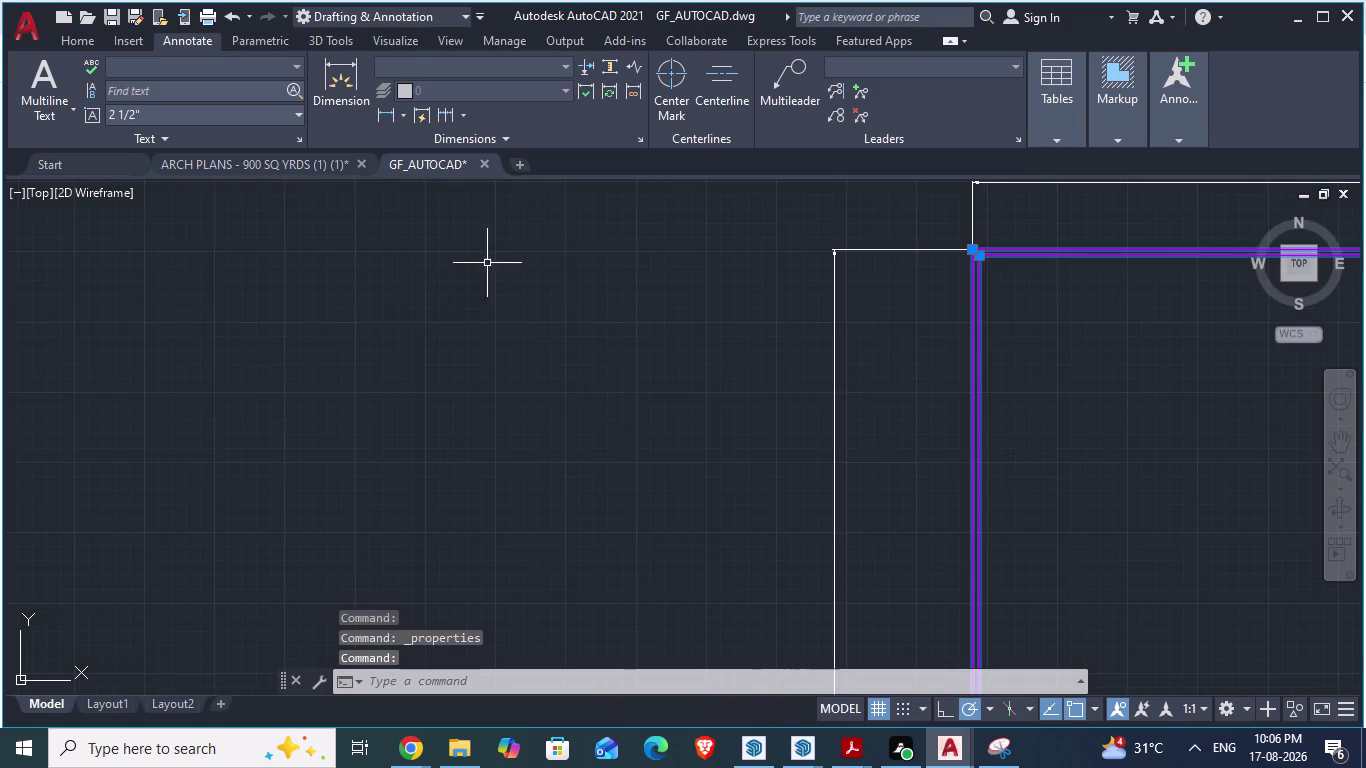
Start a SOLID hatch via H and pick inside the 4½-inch gap between outlines.
scroll(down, 3)
scroll(up, 3)
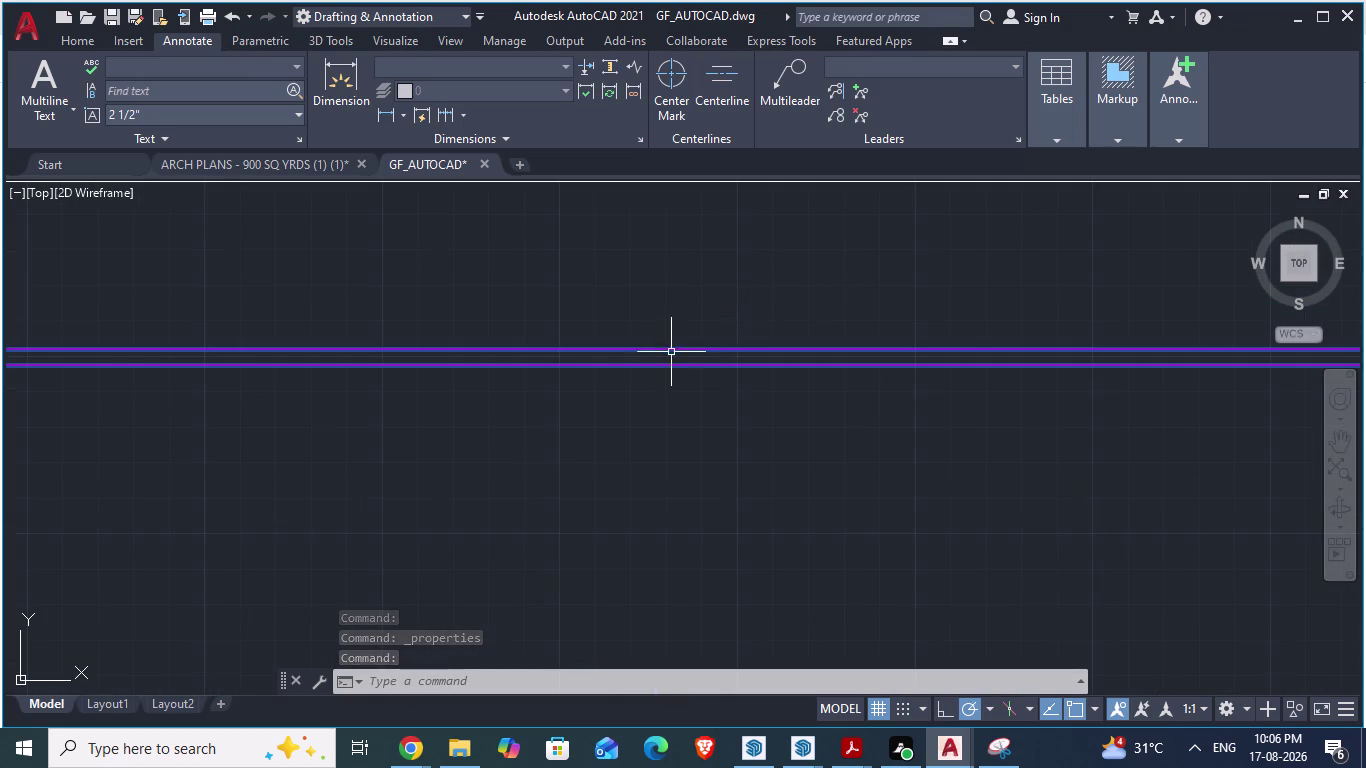
key(Escape)
scroll(up, 3)
click(600, 318)
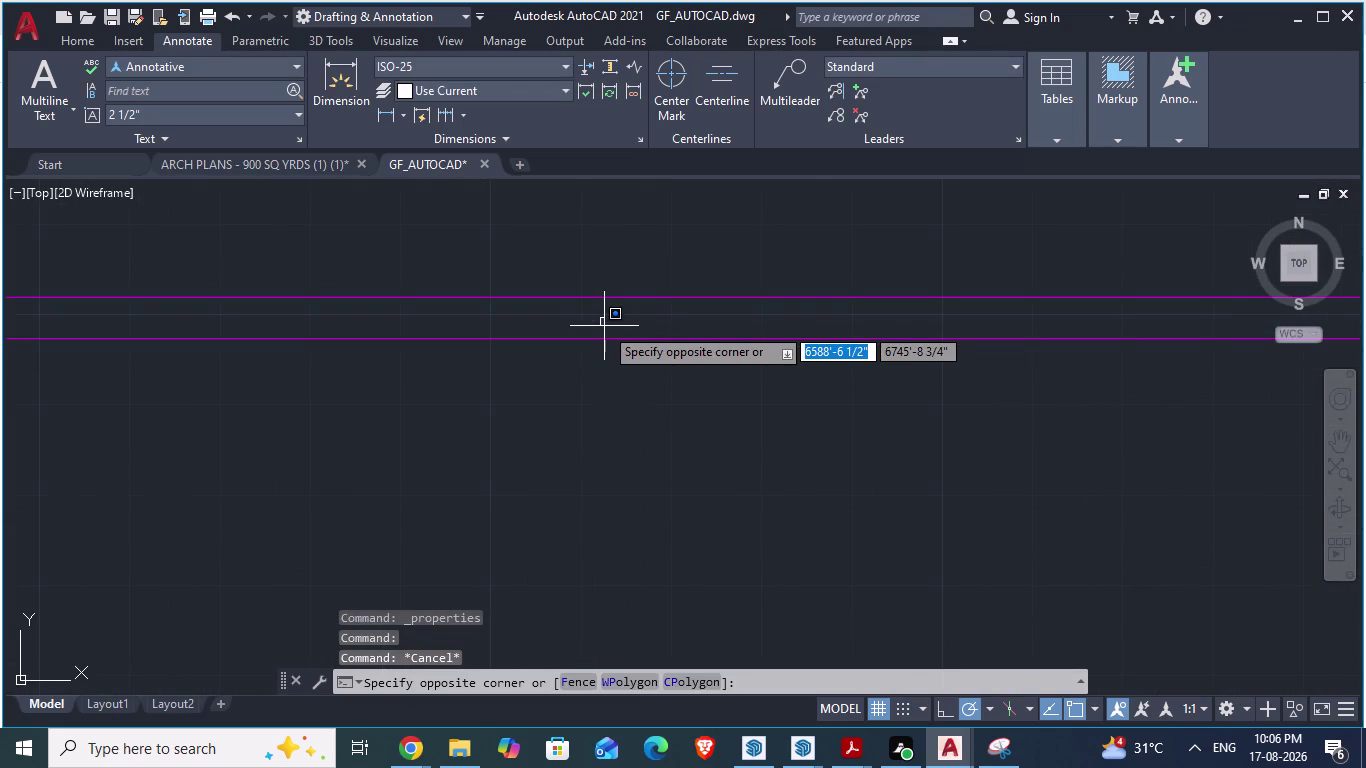
key(h)
key(Return)
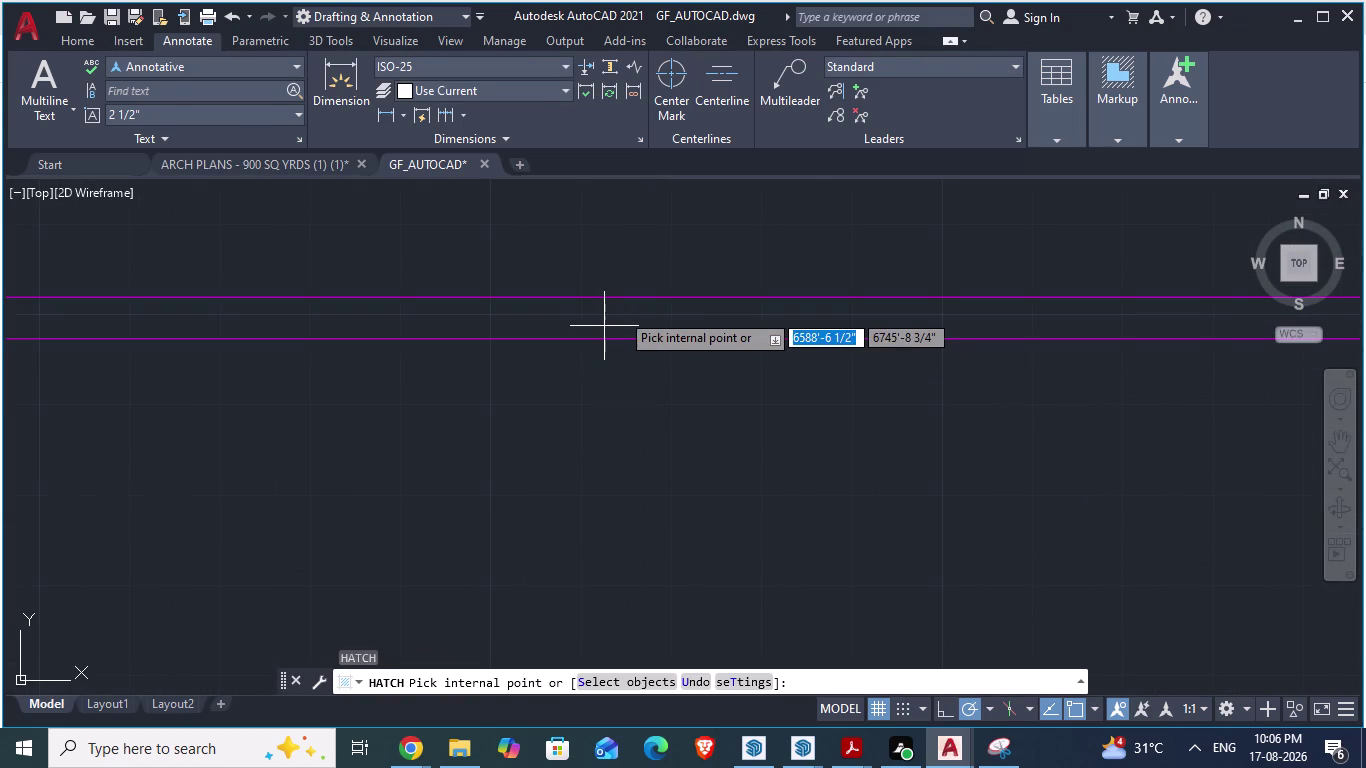
click(180, 94)
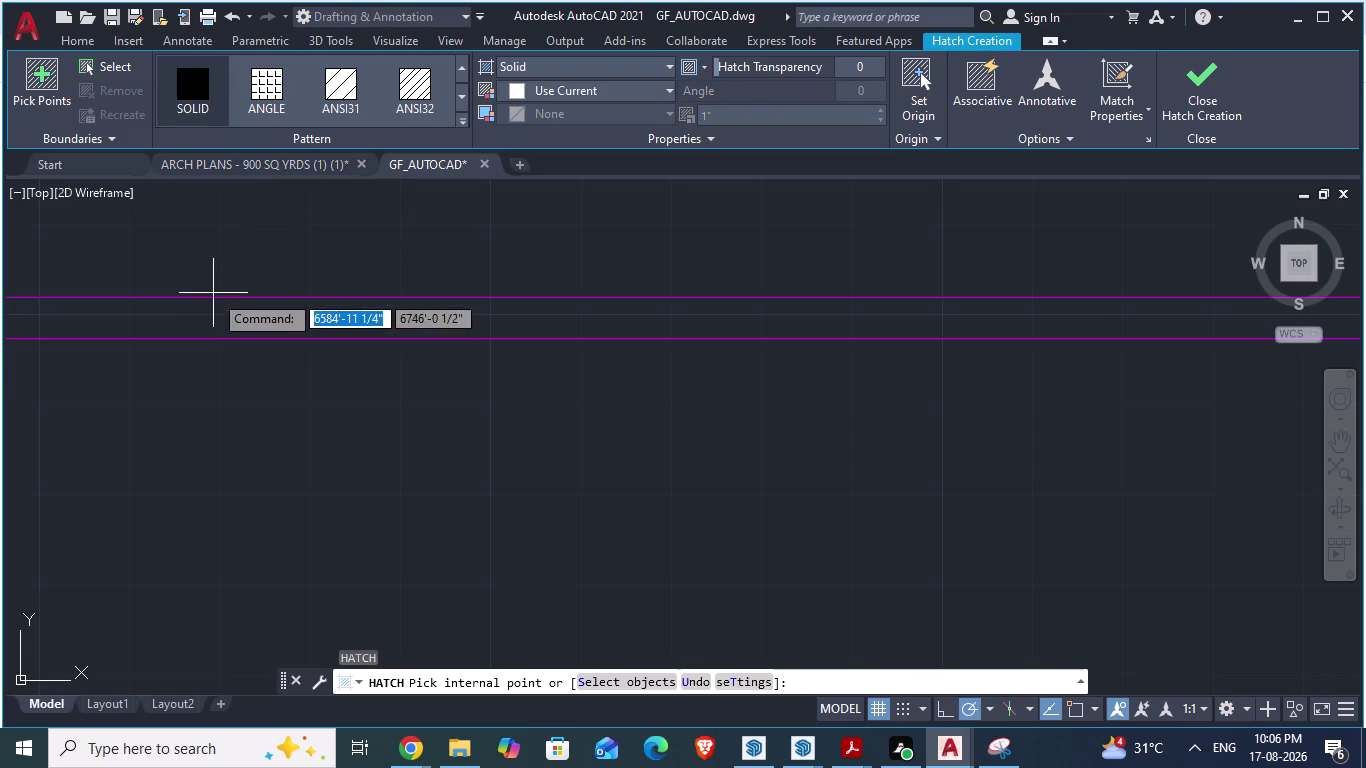
click(223, 325)
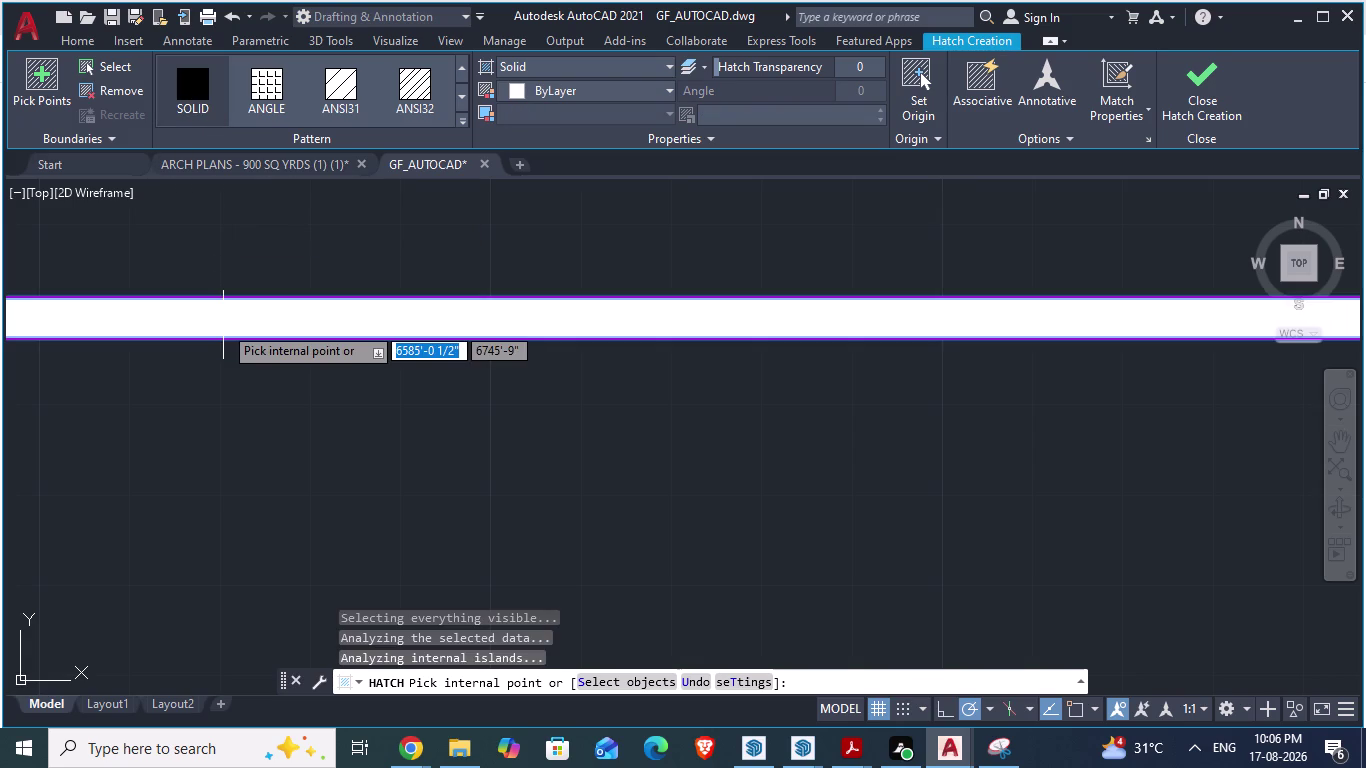
right_click(223, 325)
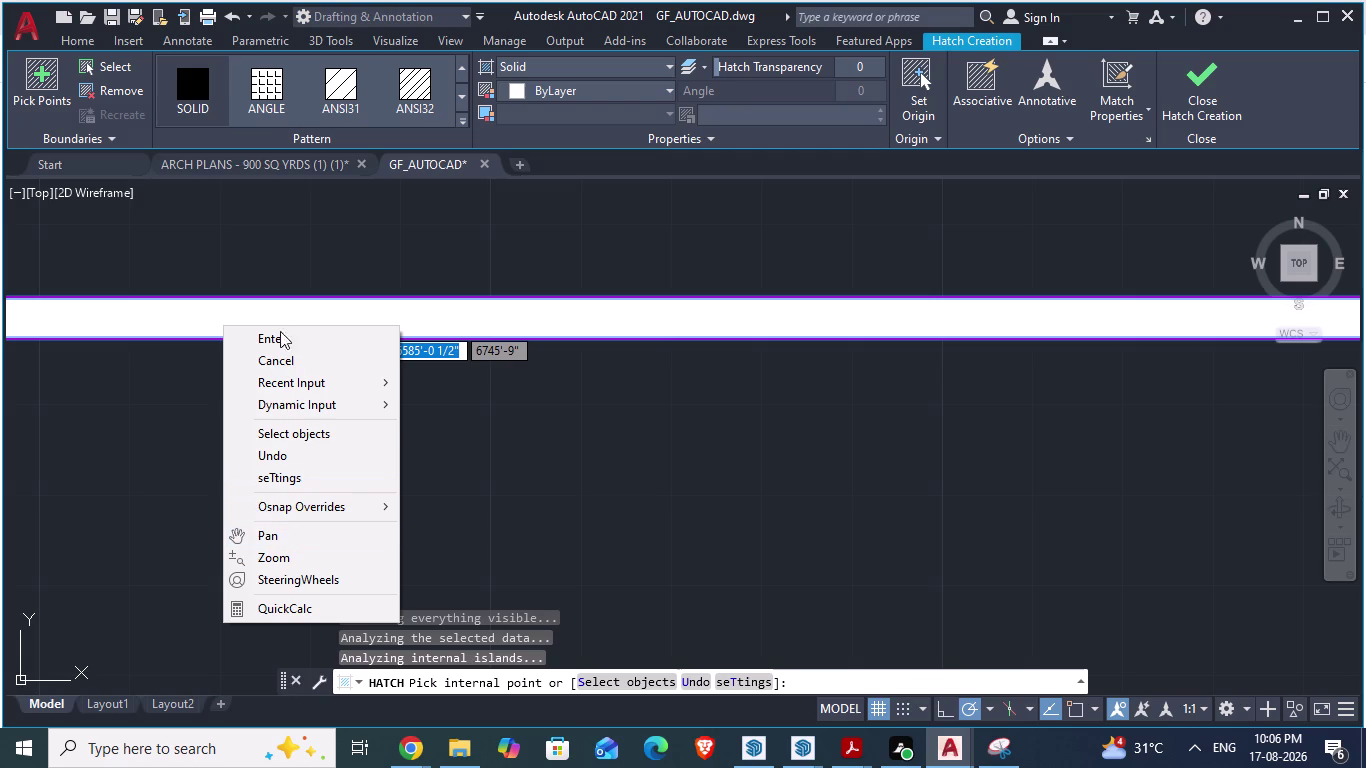
click(198, 319)
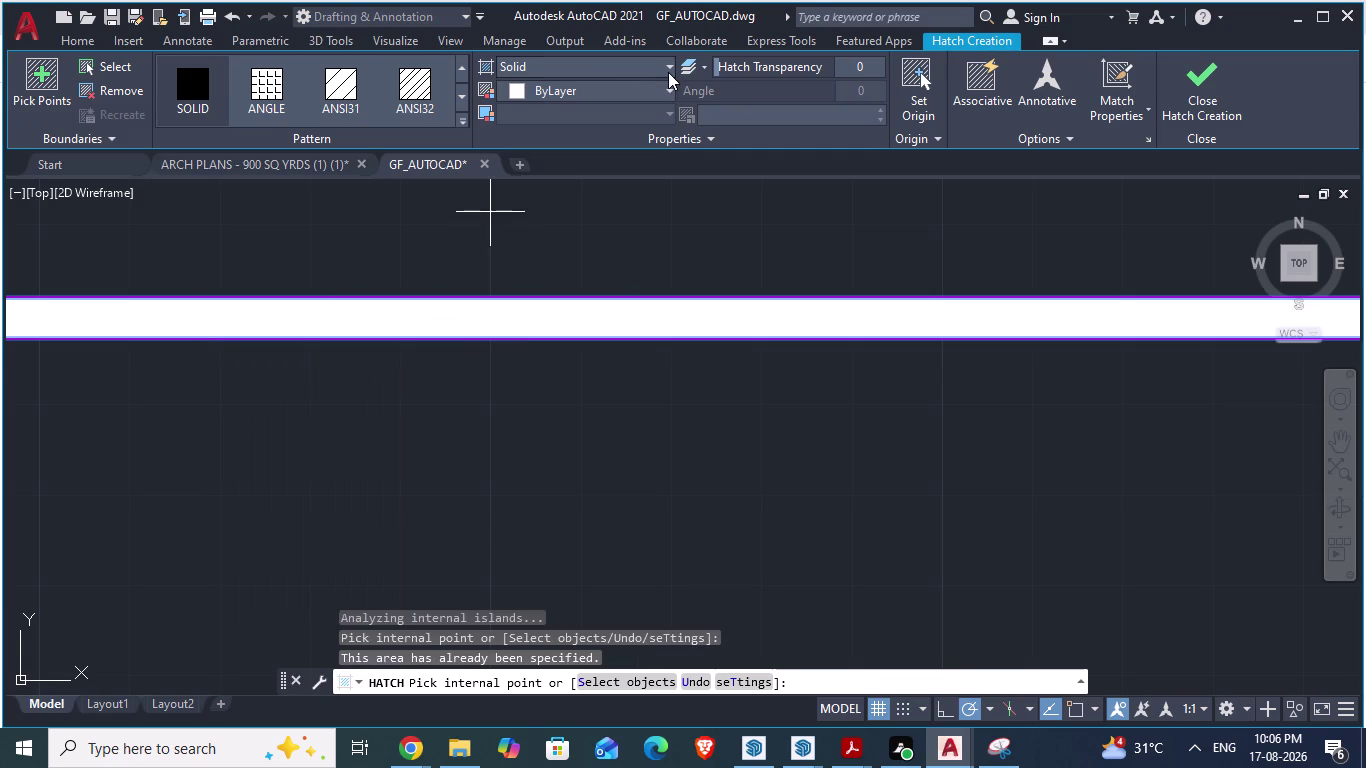
click(668, 72)
click(668, 72)
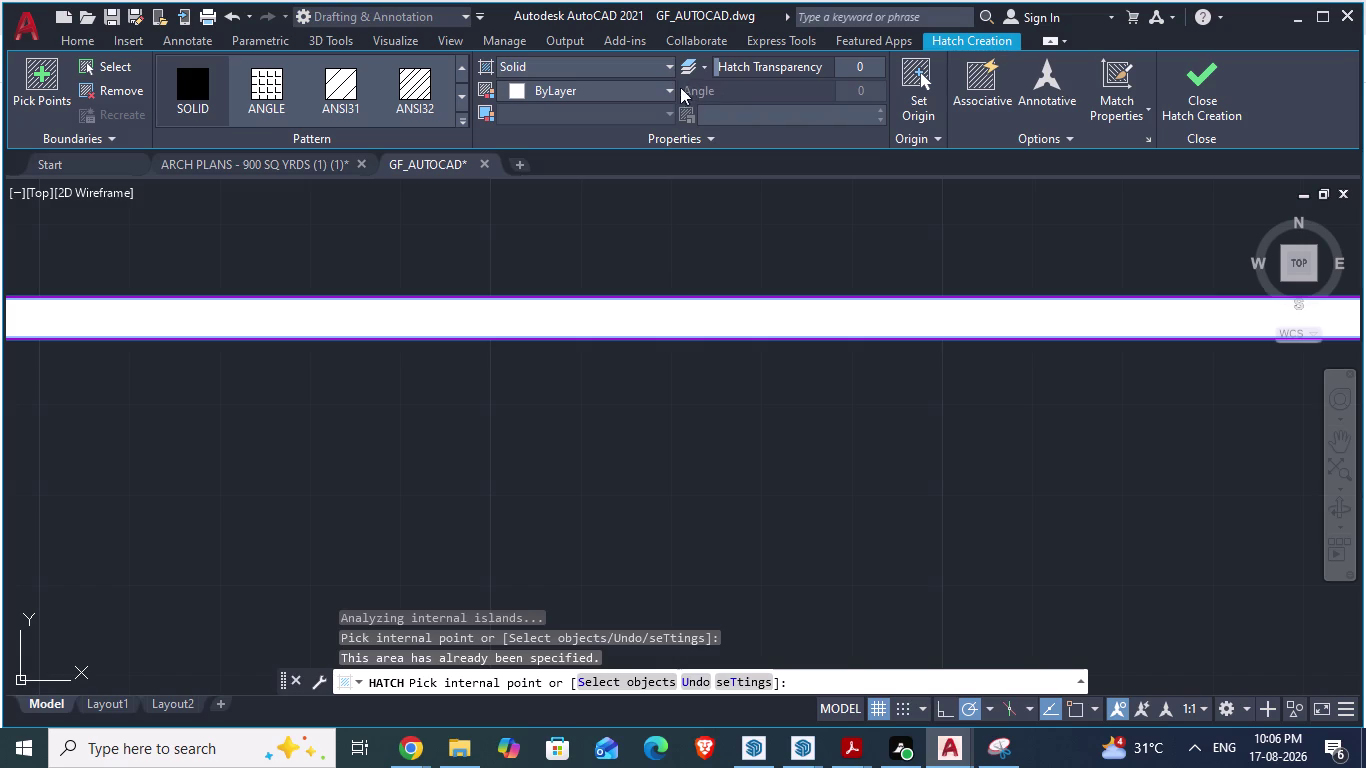
Change the hatch fill color to gray, finish the hatch, and save the drawing.
click(672, 91)
click(613, 300)
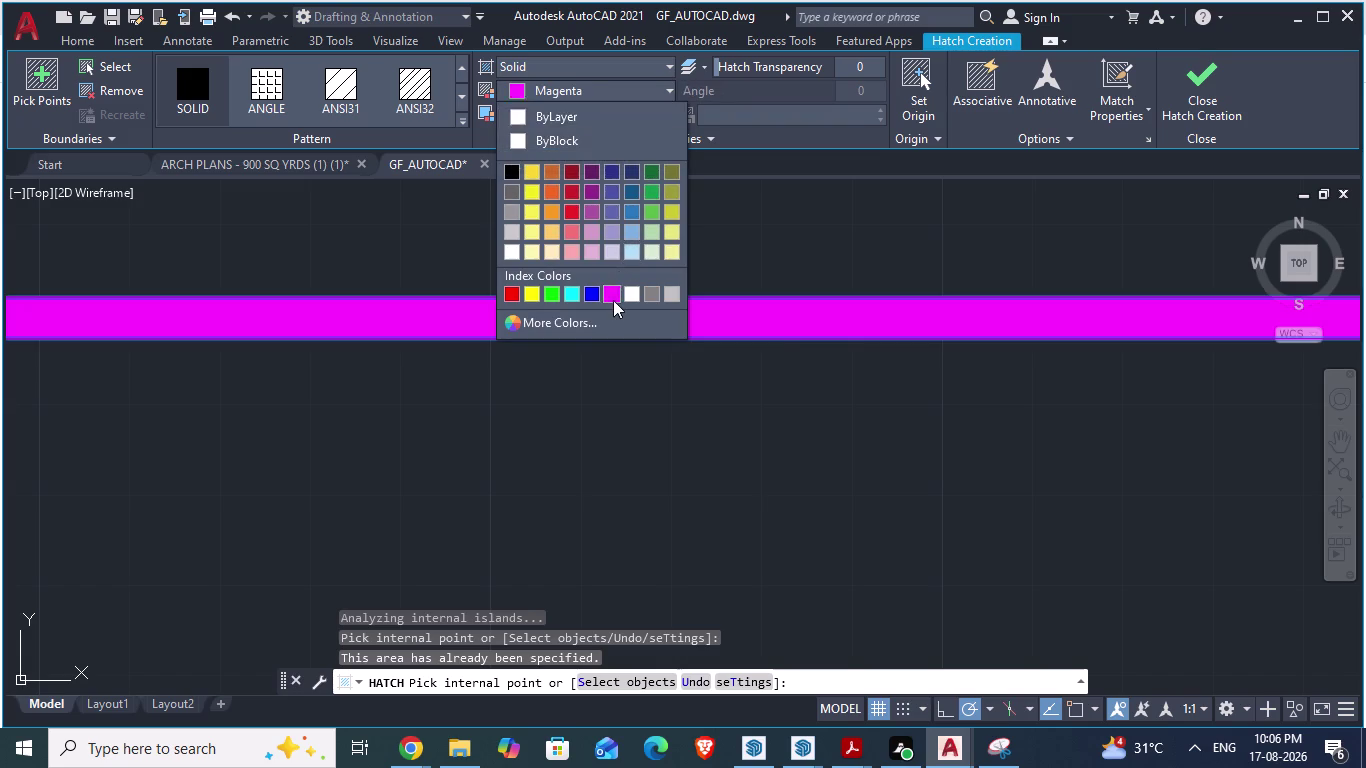
click(670, 90)
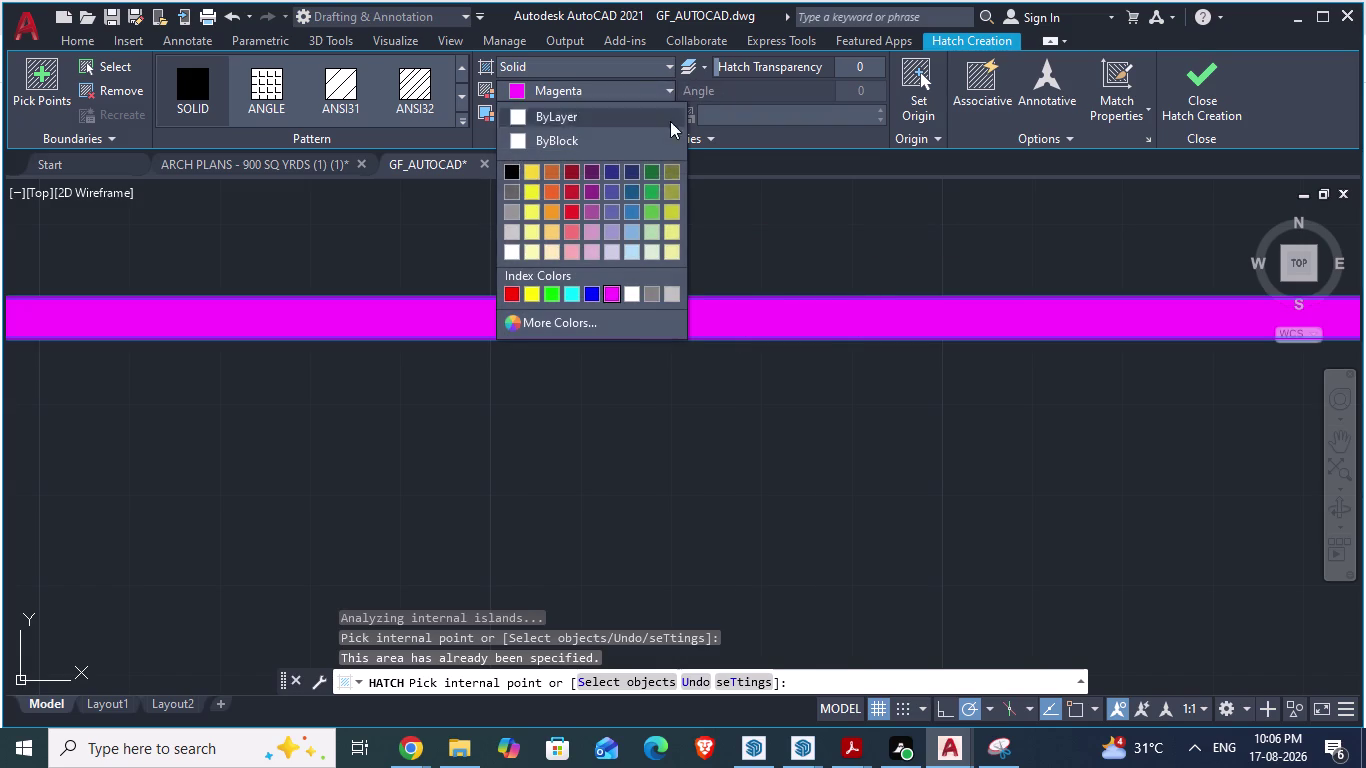
click(651, 299)
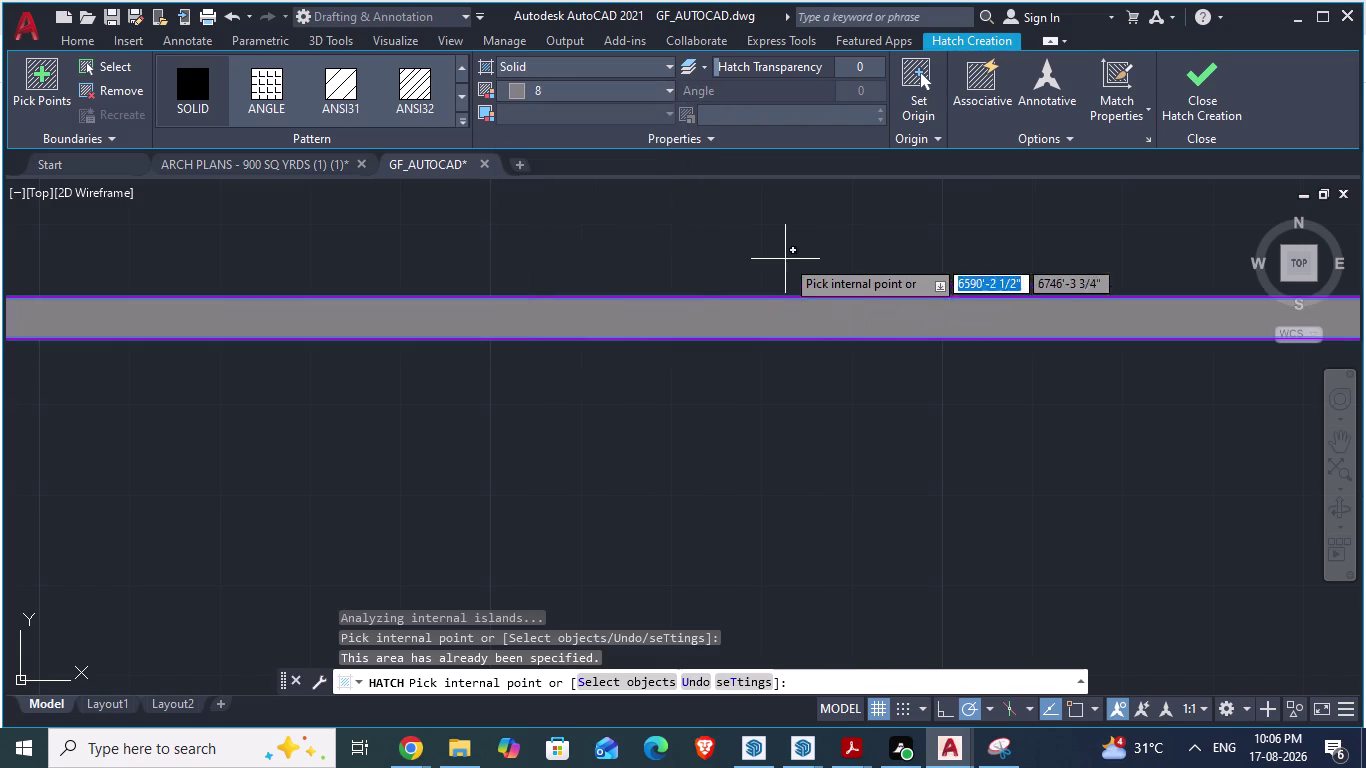
key(Escape)
key(ctrl+s)
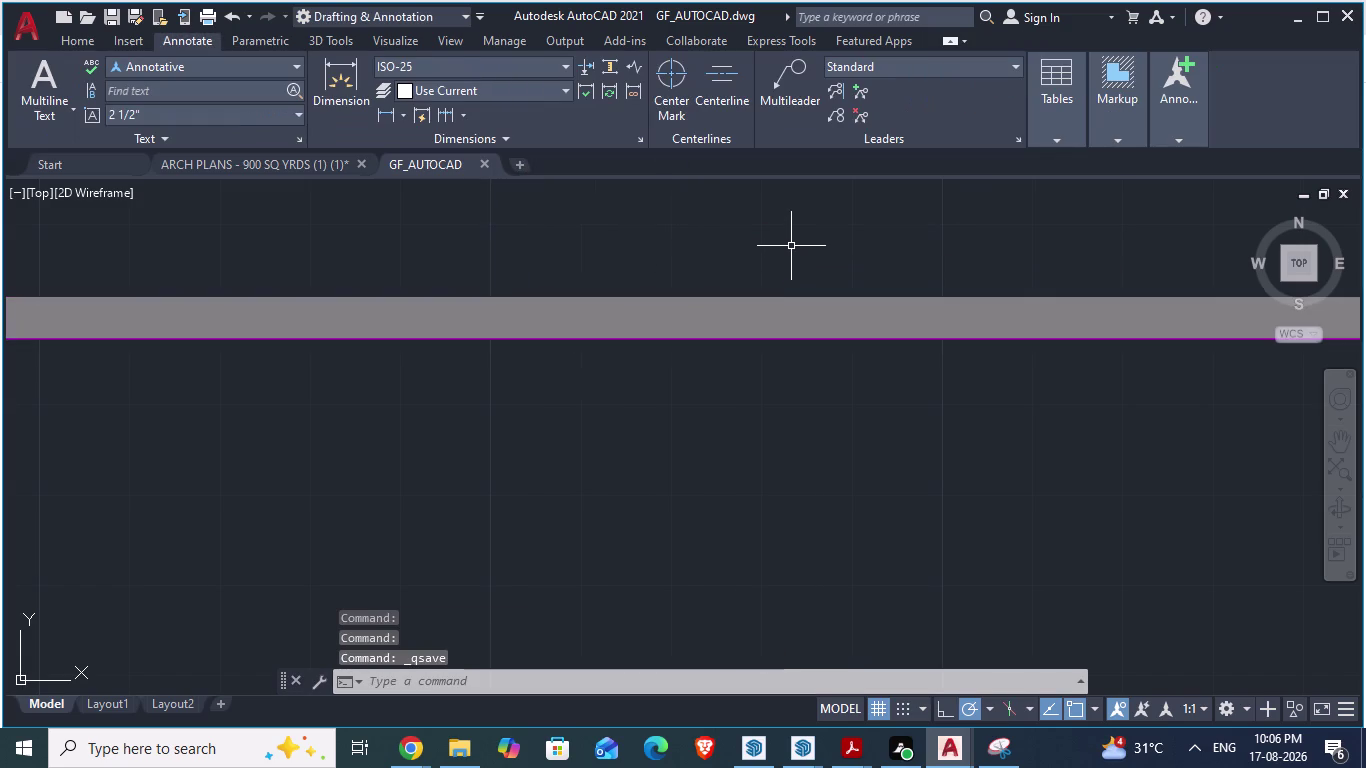
Inspect the band and select the gray solid fill.
scroll(down, 3)
scroll(down, 3)
scroll(up, 3)
scroll(down, 3)
scroll(up, 3)
scroll(down, 3)
scroll(up, 3)
scroll(up, 3)
scroll(down, 3)
scroll(down, 3)
scroll(up, 3)
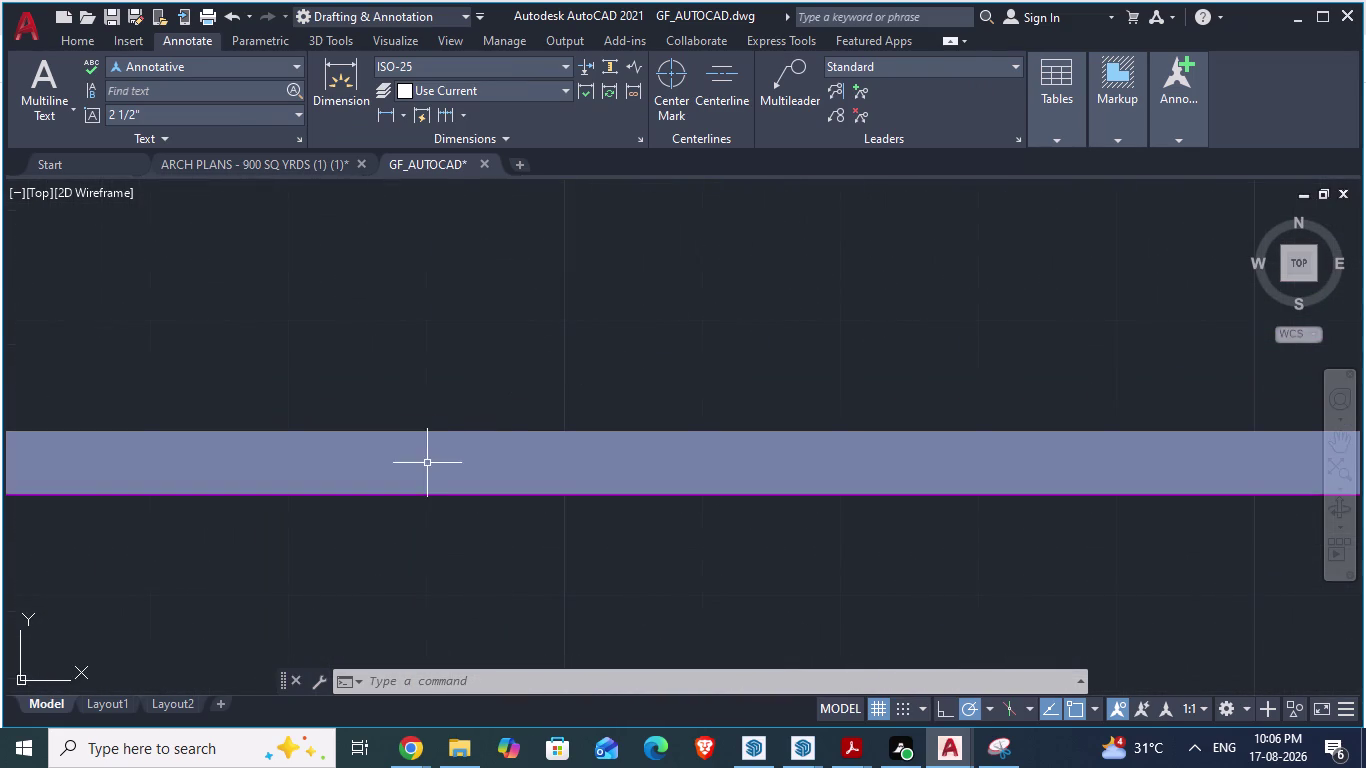
scroll(up, 3)
click(465, 471)
scroll(down, 3)
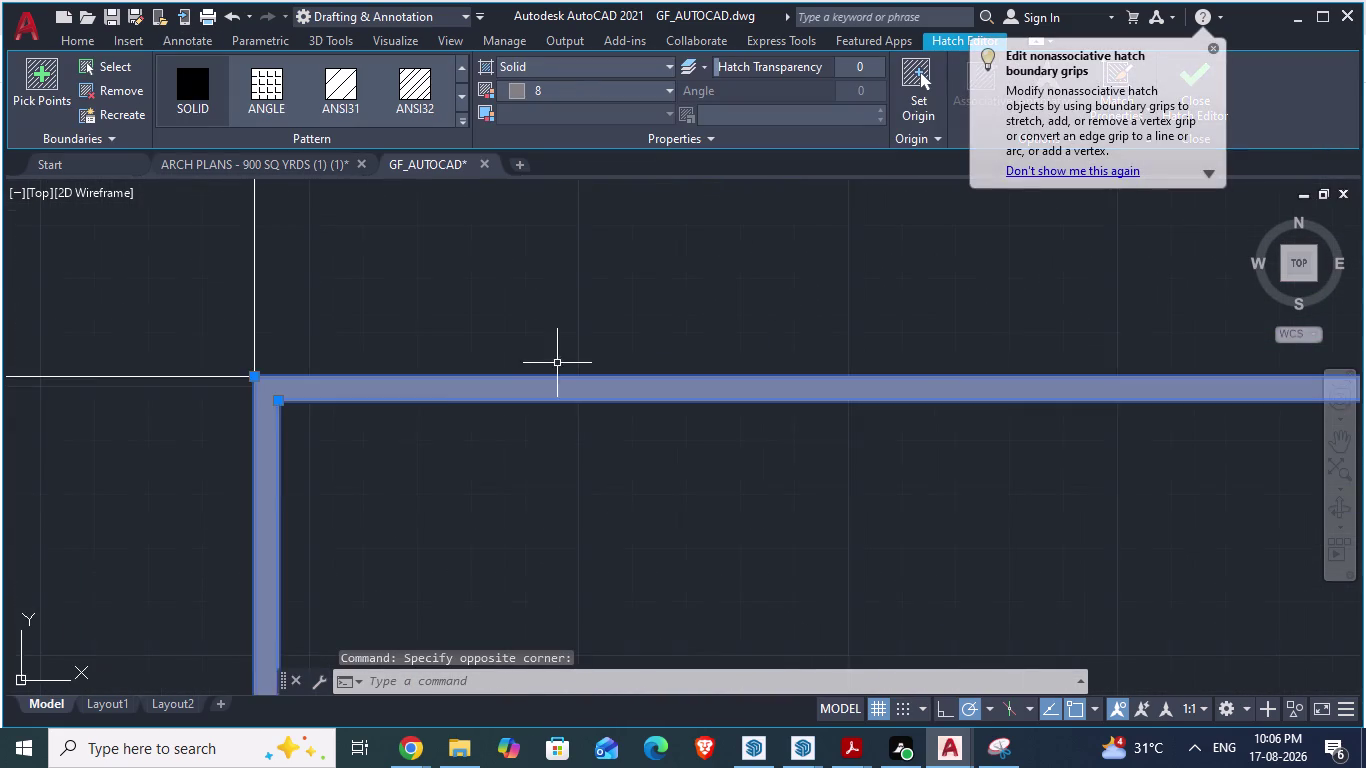
scroll(down, 3)
key(alt+Tab)
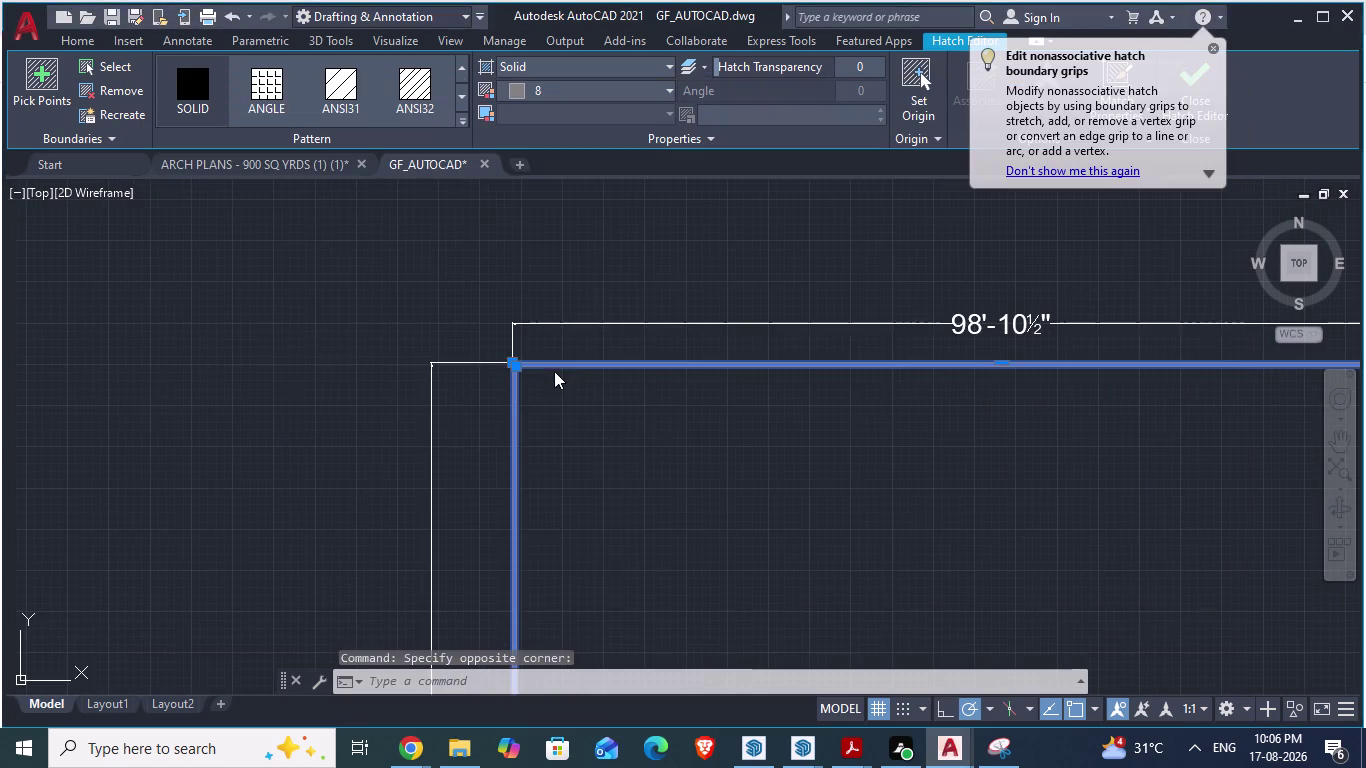
key(alt+Tab)
Check the ARCH PLANS drawing, return to GF_AUTOCAD, and reselect the gray fill.
click(295, 164)
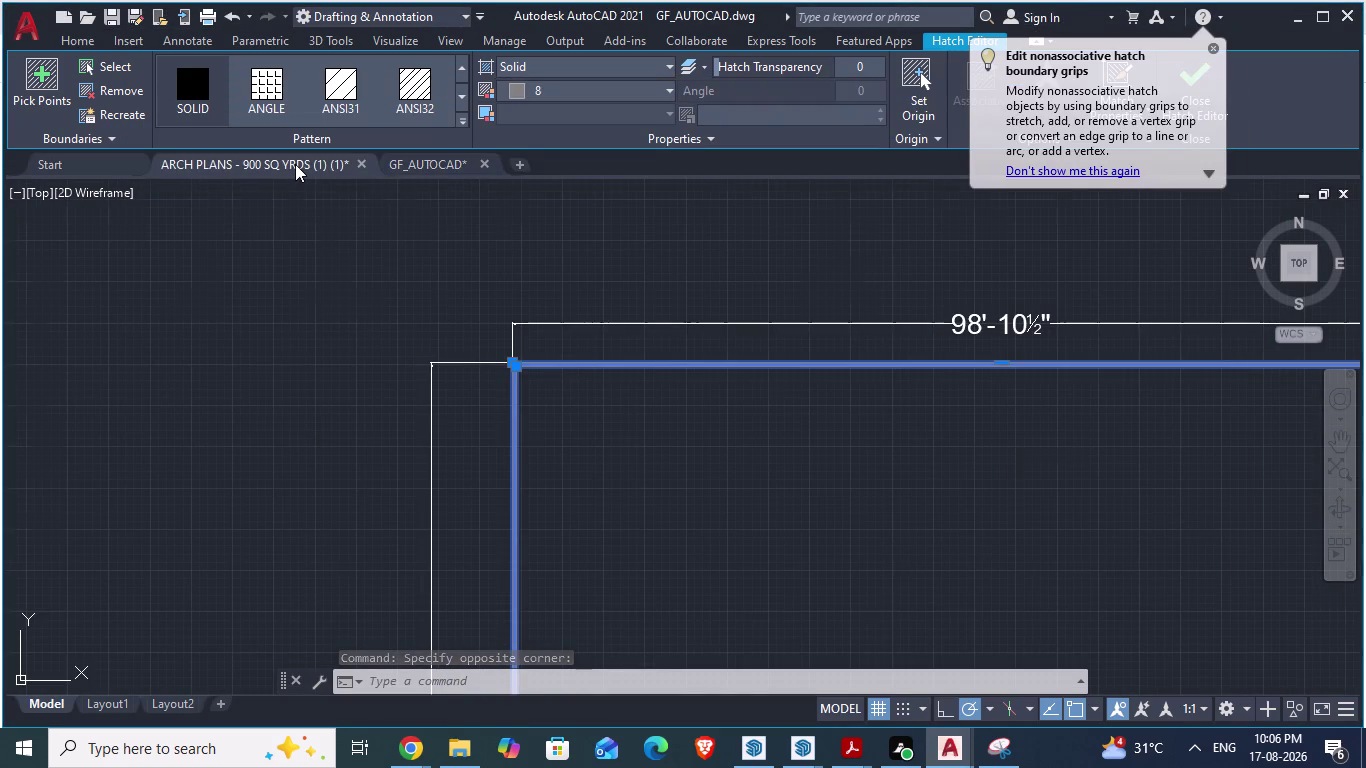
scroll(up, 3)
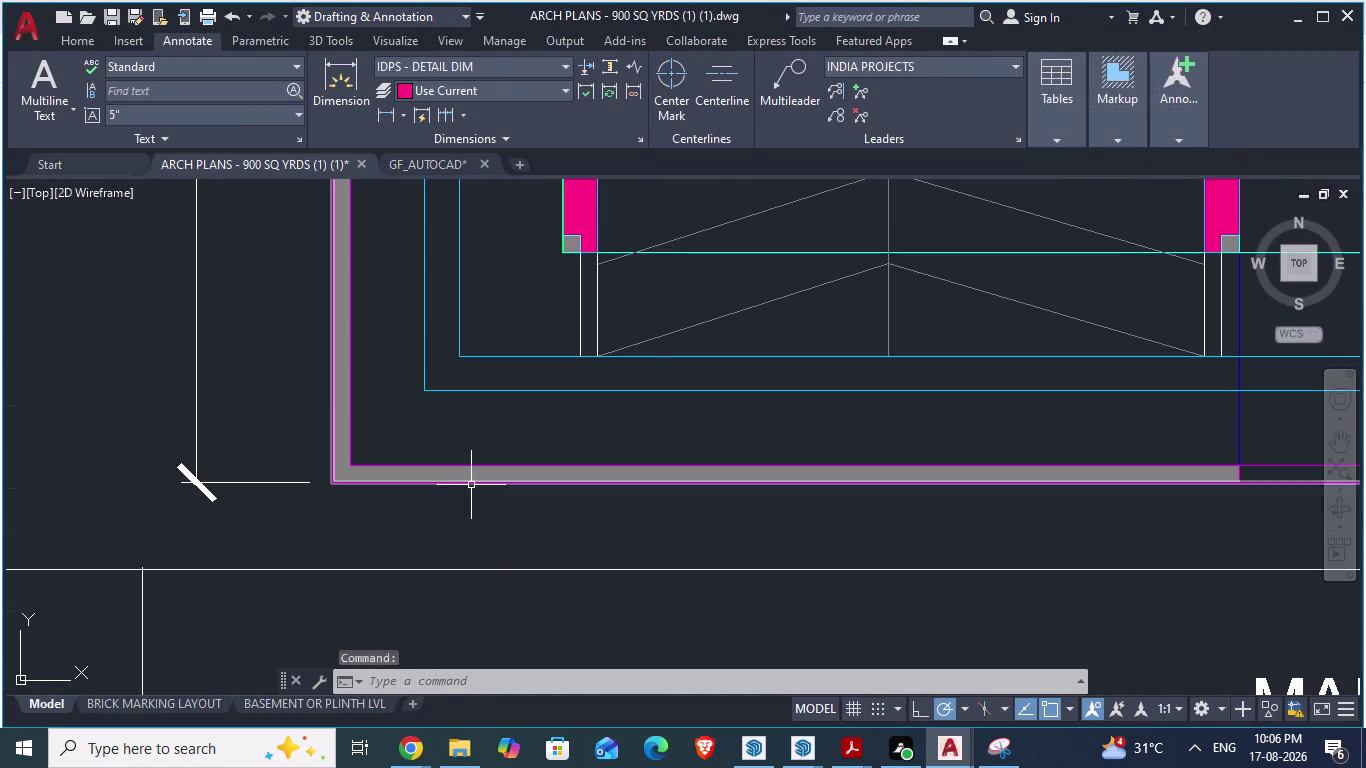
scroll(down, 3)
scroll(up, 3)
scroll(down, 3)
scroll(down, 3)
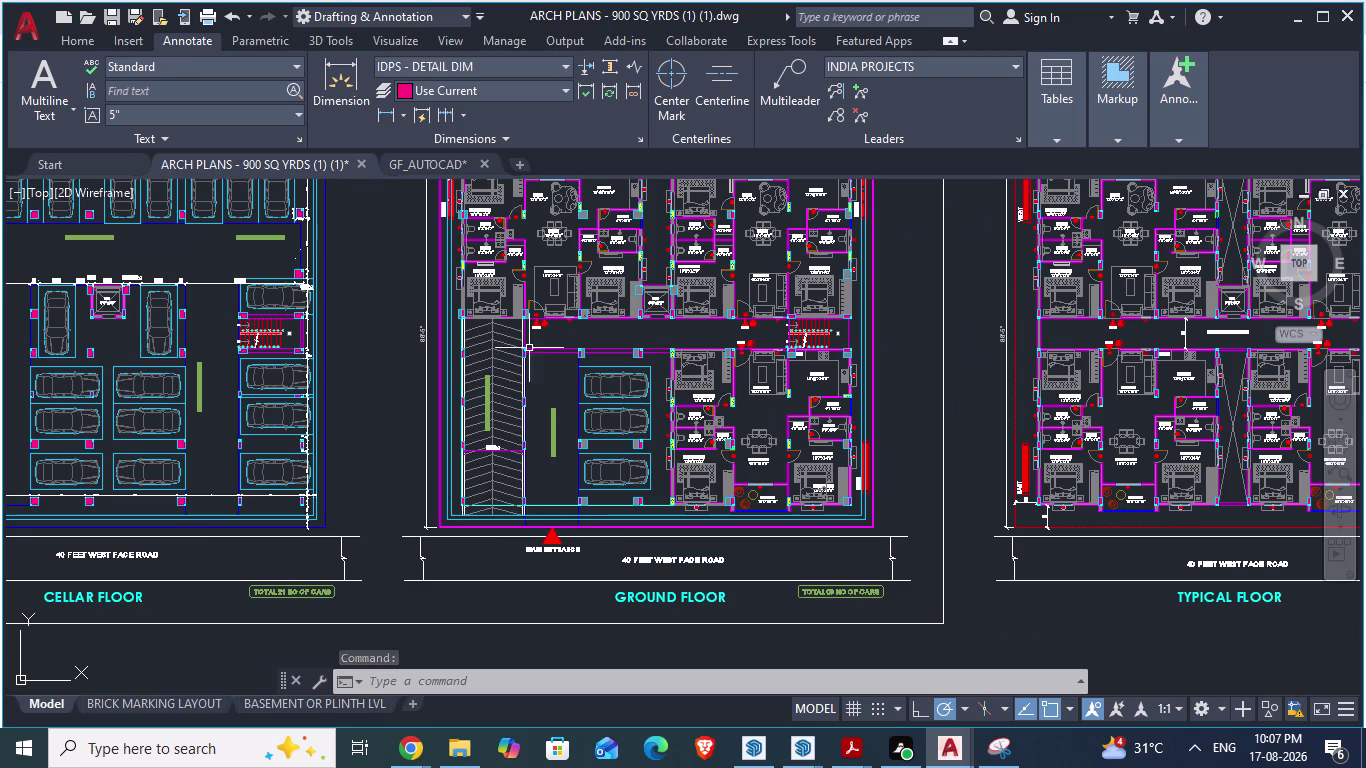
click(419, 161)
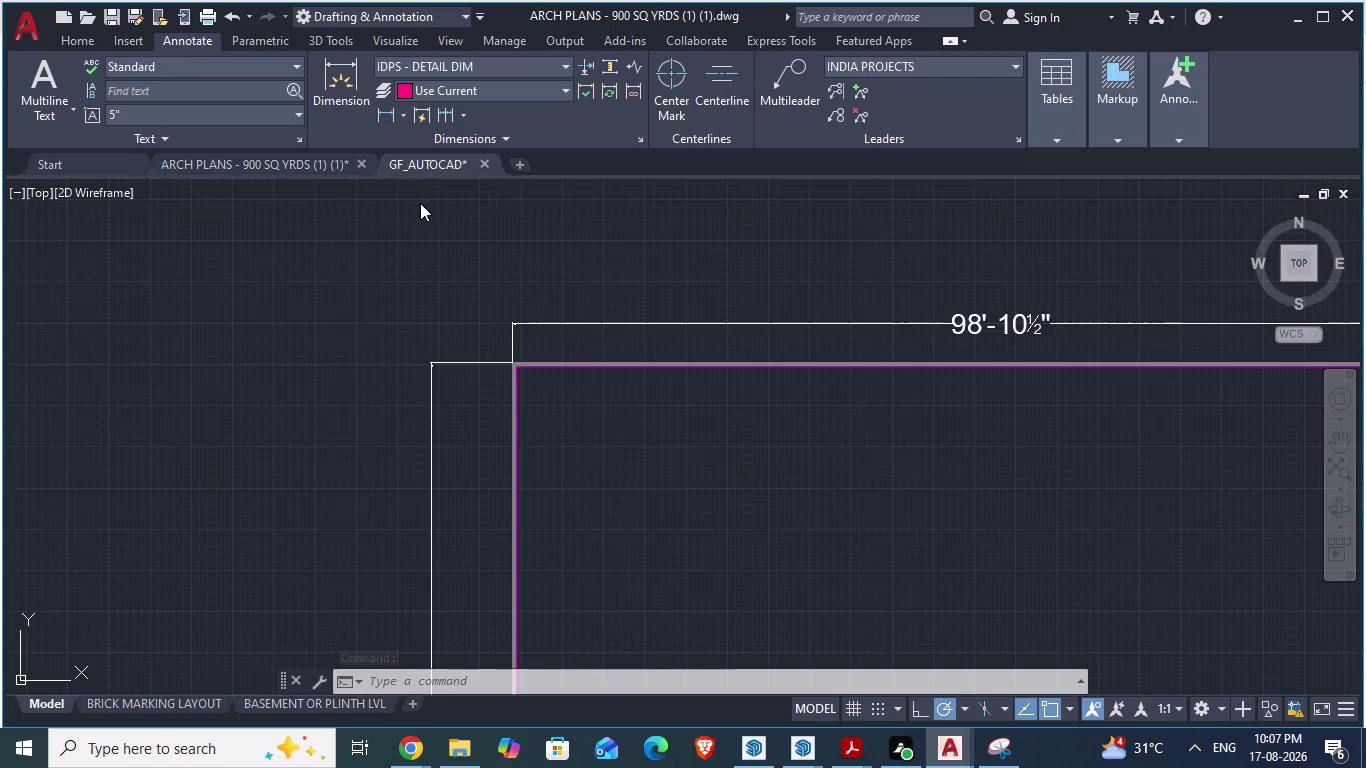
scroll(up, 3)
scroll(up, 3)
click(555, 344)
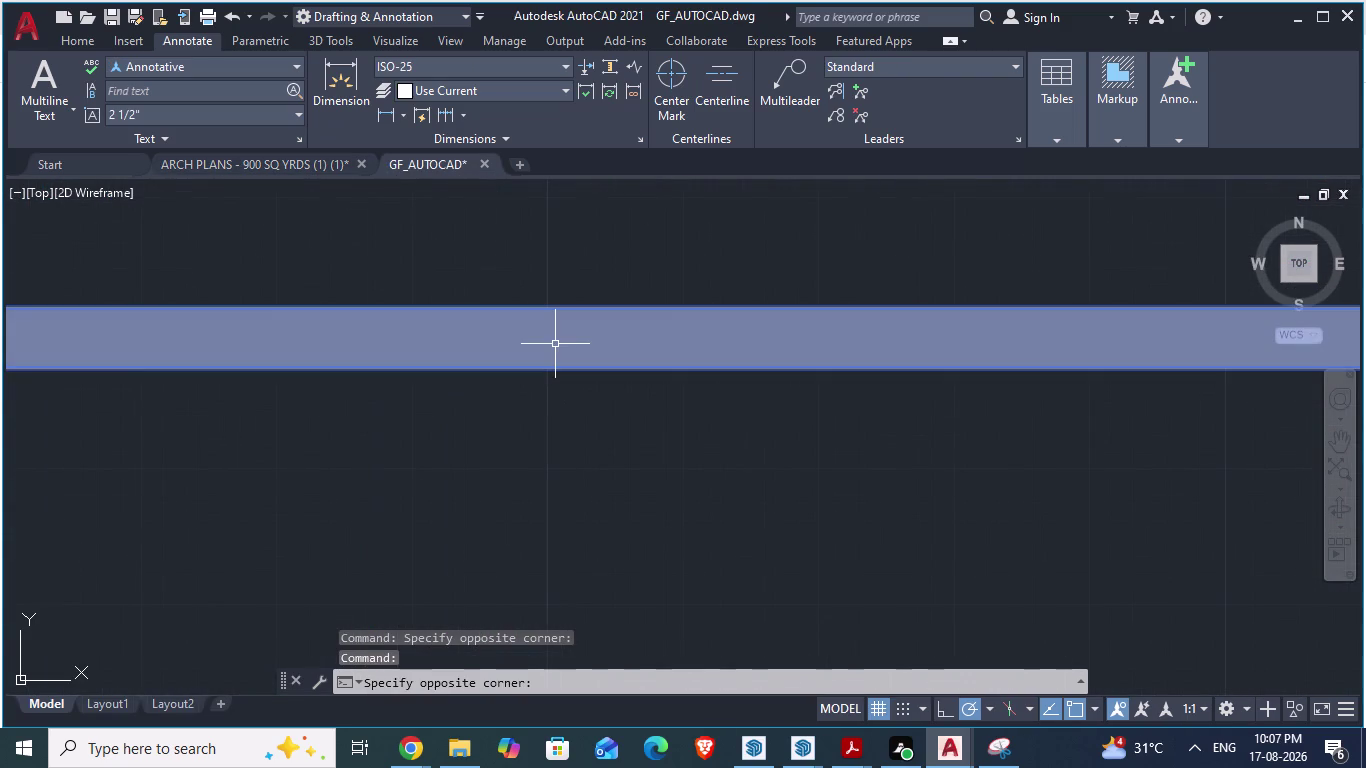
Erase the existing gray fill from the outline band.
key(Delete)
scroll(down, 3)
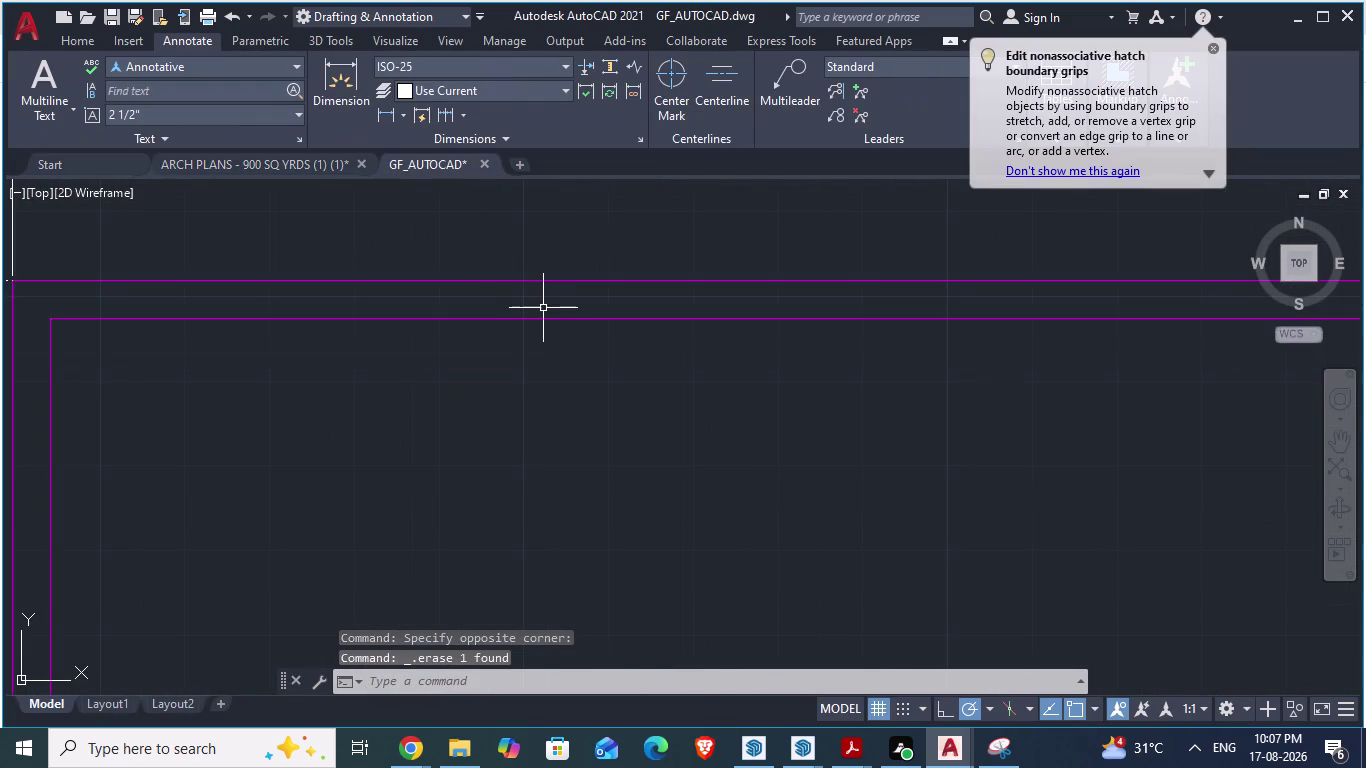
click(543, 308)
key(Escape)
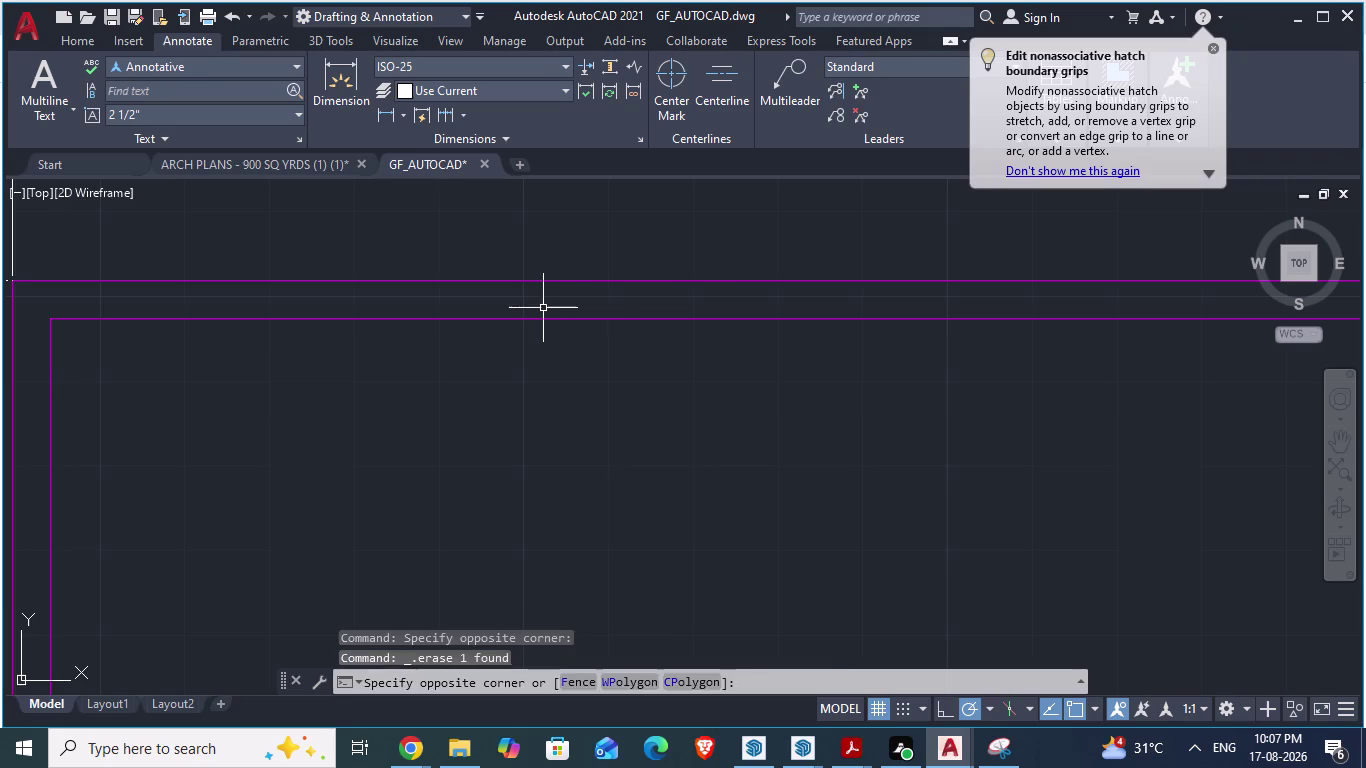
Re-hatch the strip between the outlines around its corner and save with Ctrl+S.
key(h)
key(Return)
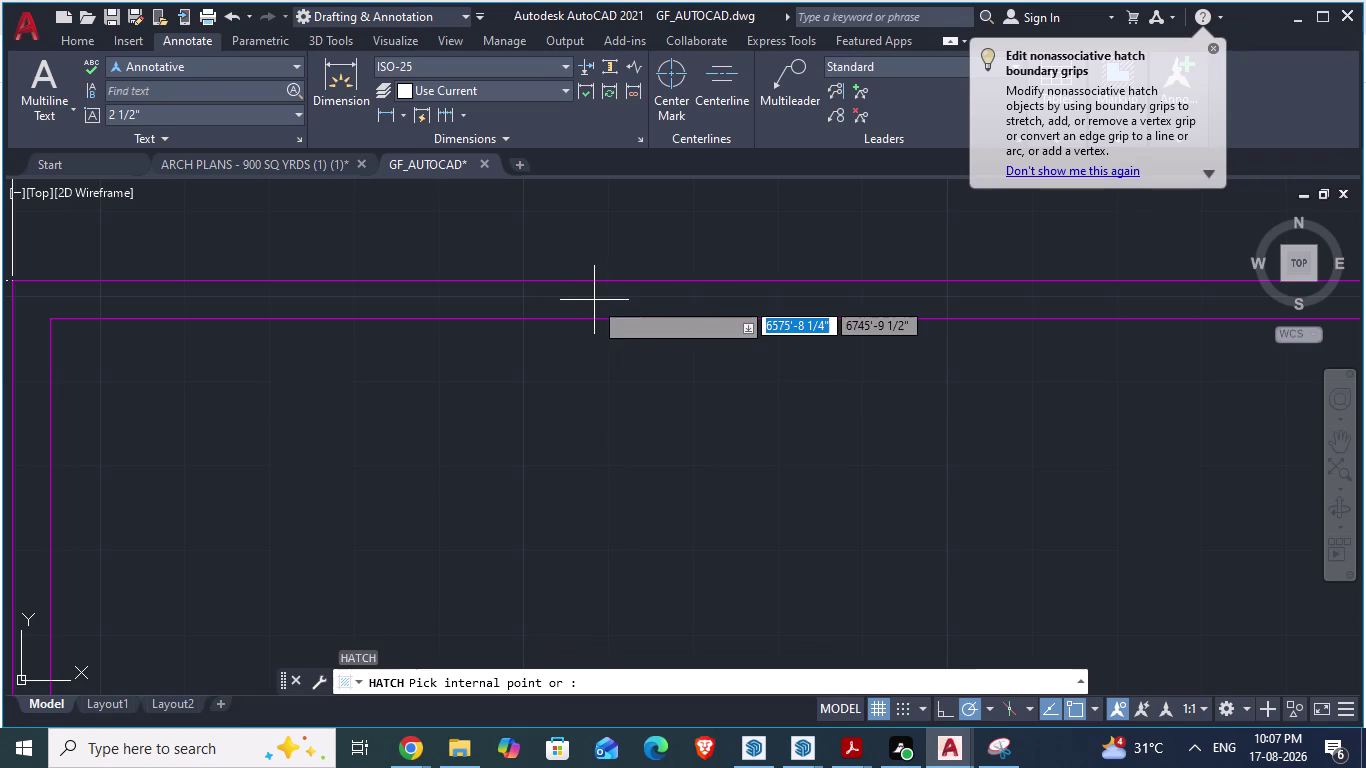
click(592, 310)
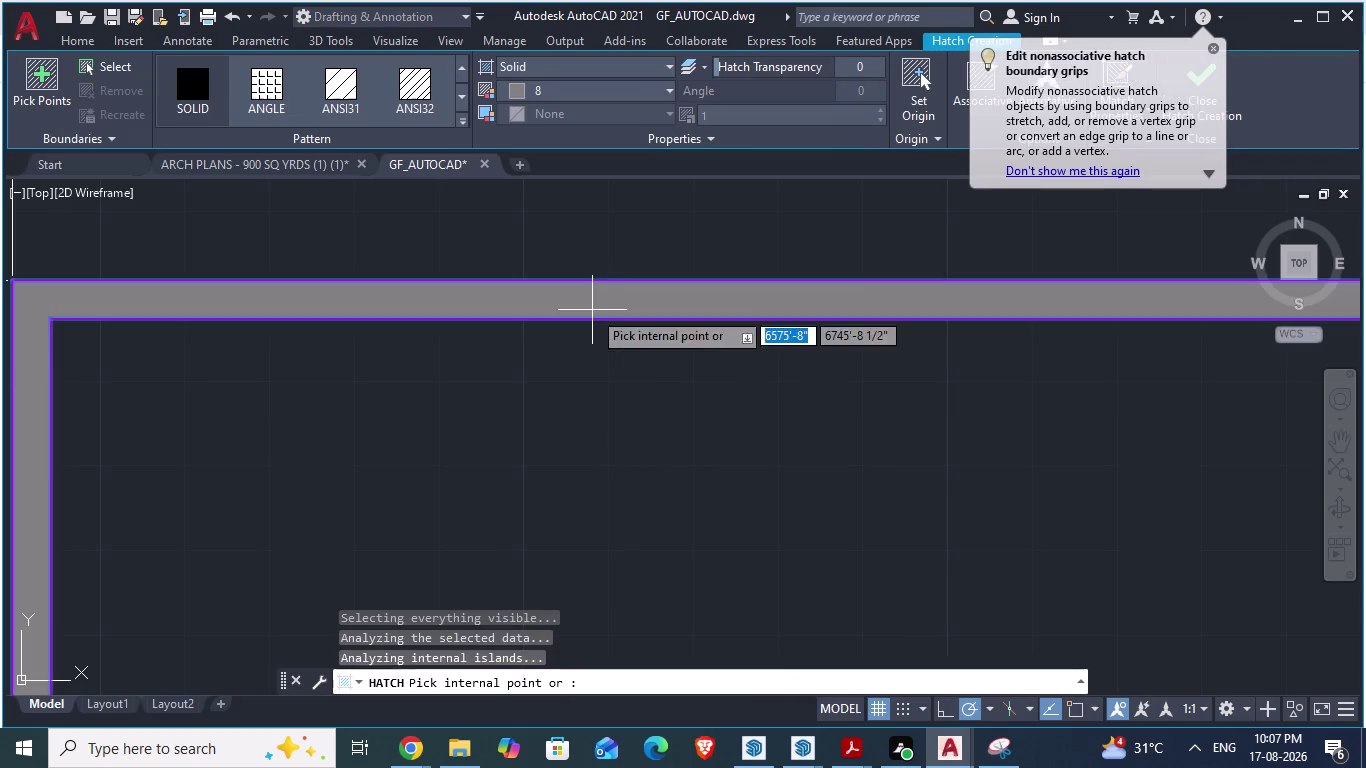
scroll(down, 3)
scroll(up, 3)
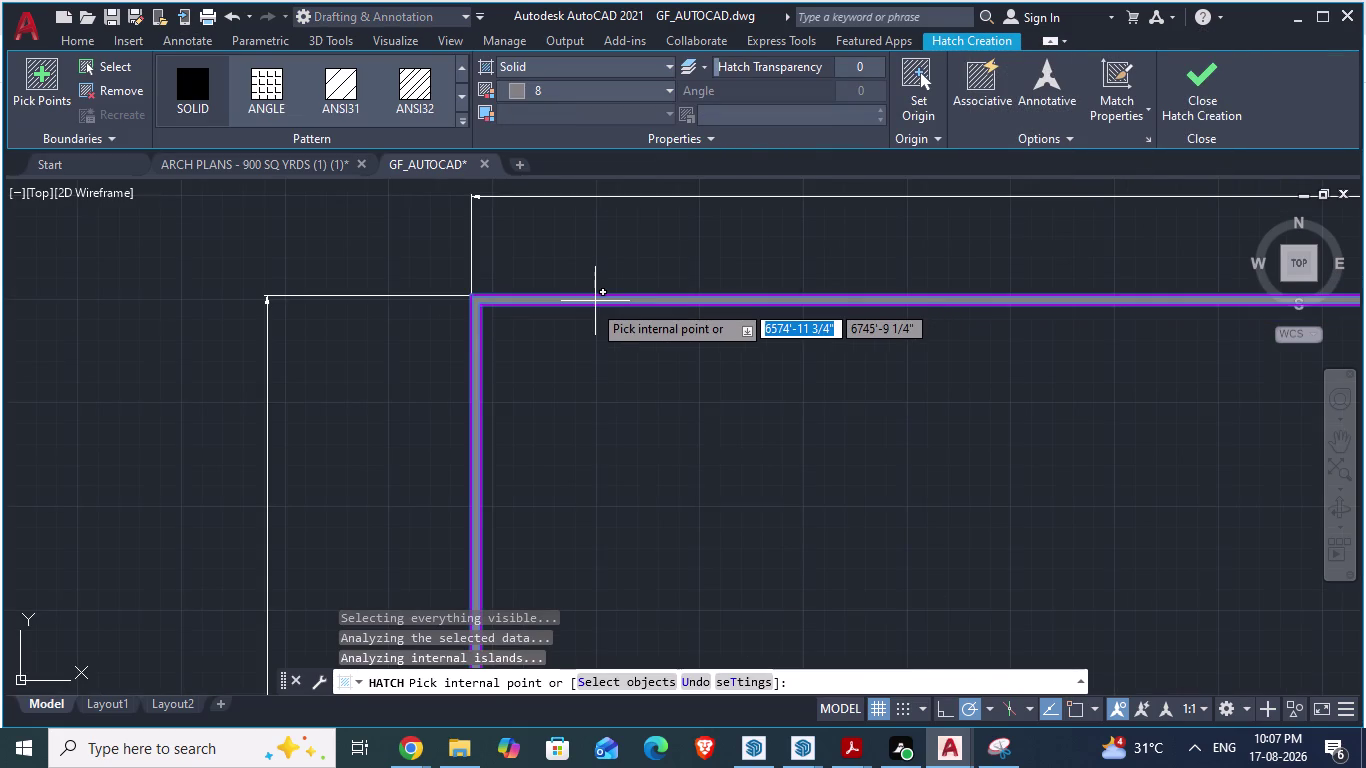
scroll(up, 3)
scroll(up, 3)
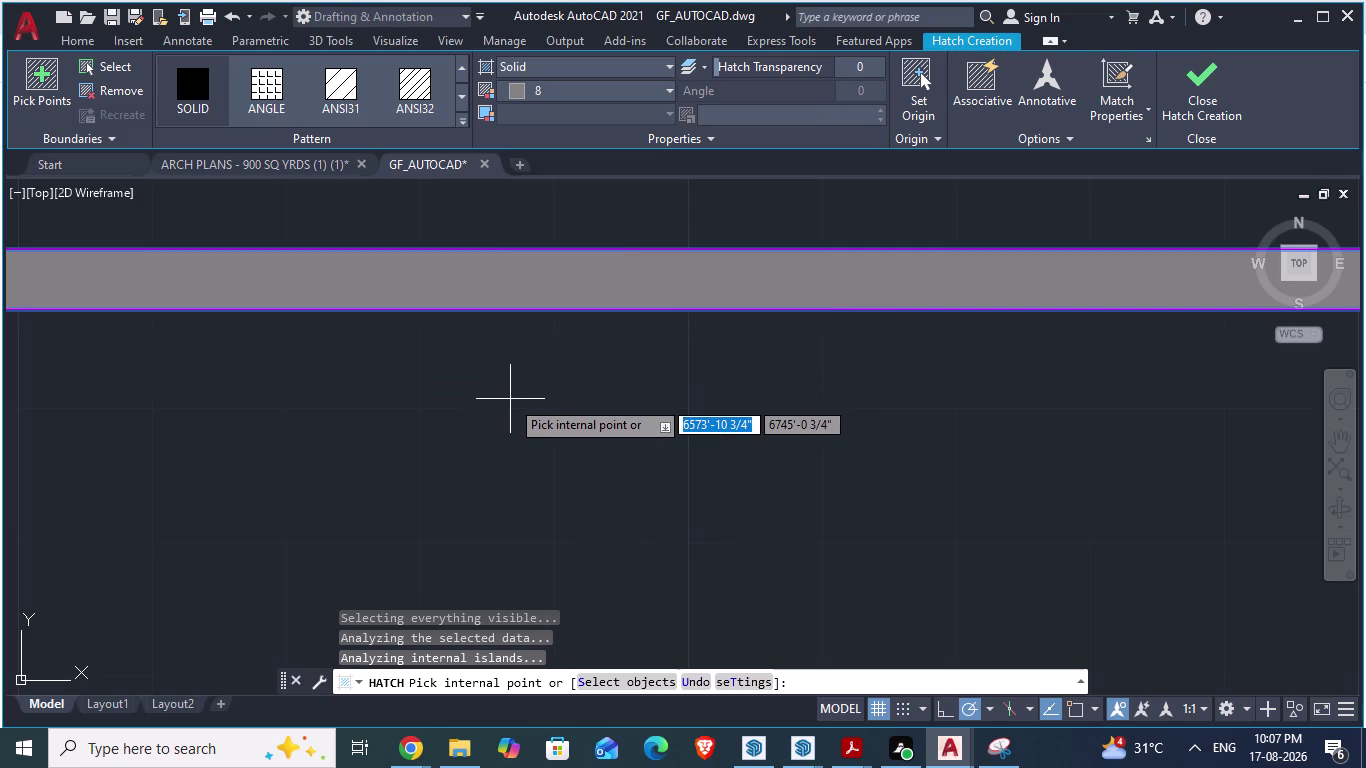
key(ctrl+s)
scroll(down, 3)
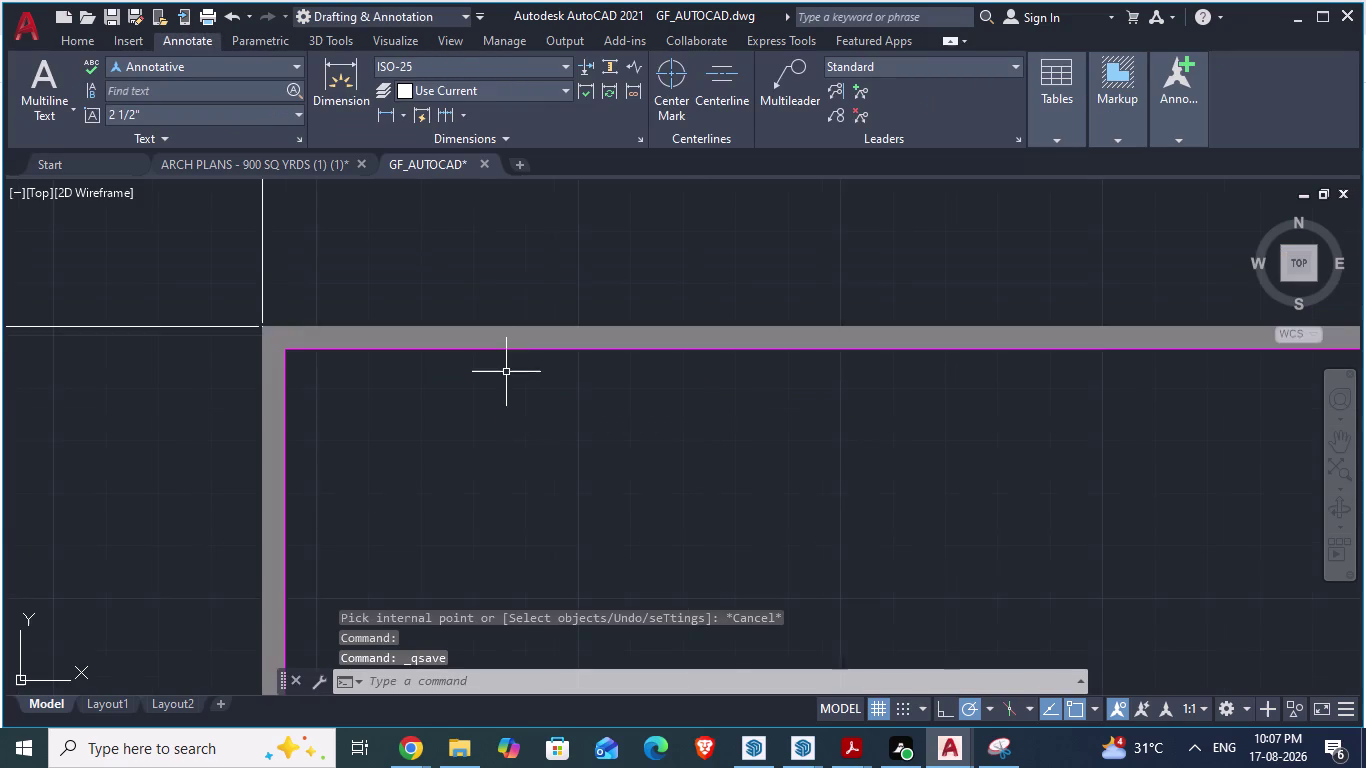
scroll(up, 3)
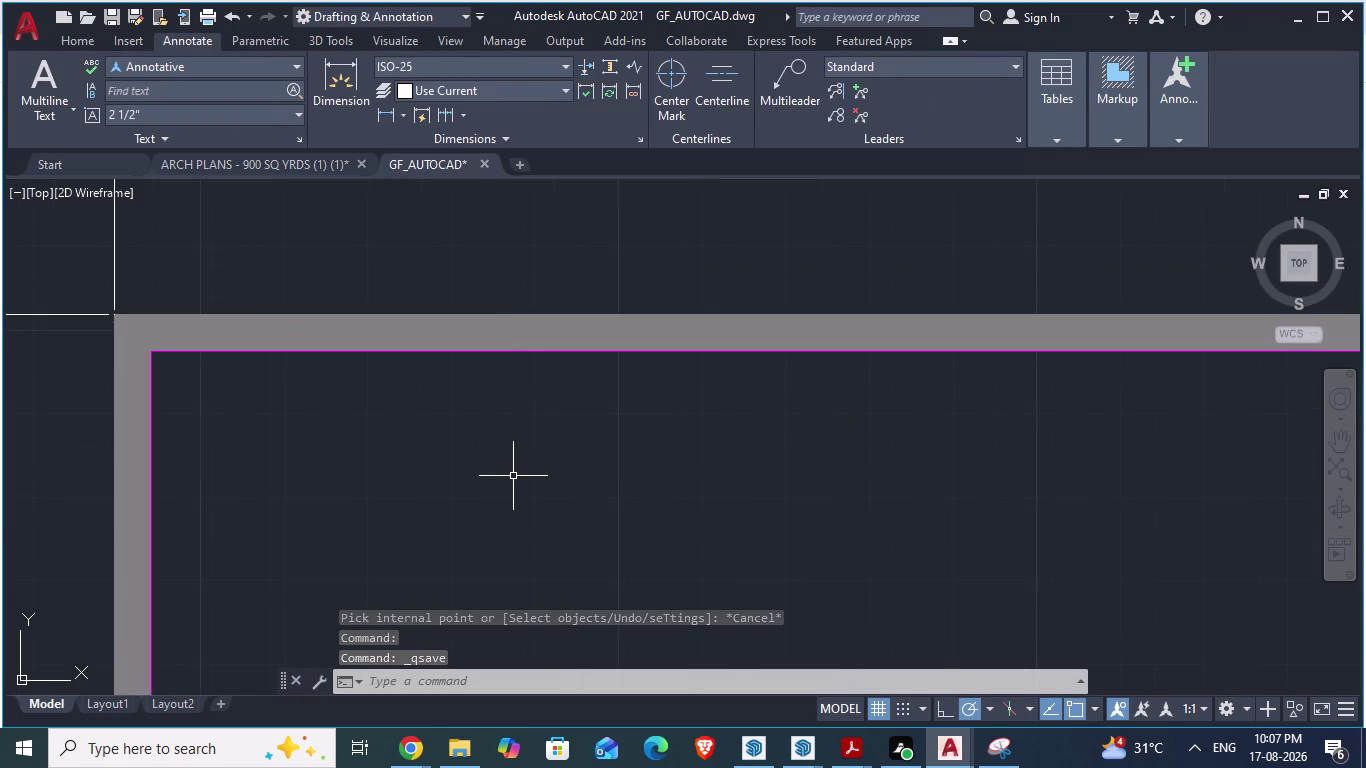
Cancel the active command and clear any selection in GF_AUTOCAD.
key(Escape)
click(513, 476)
key(Escape)
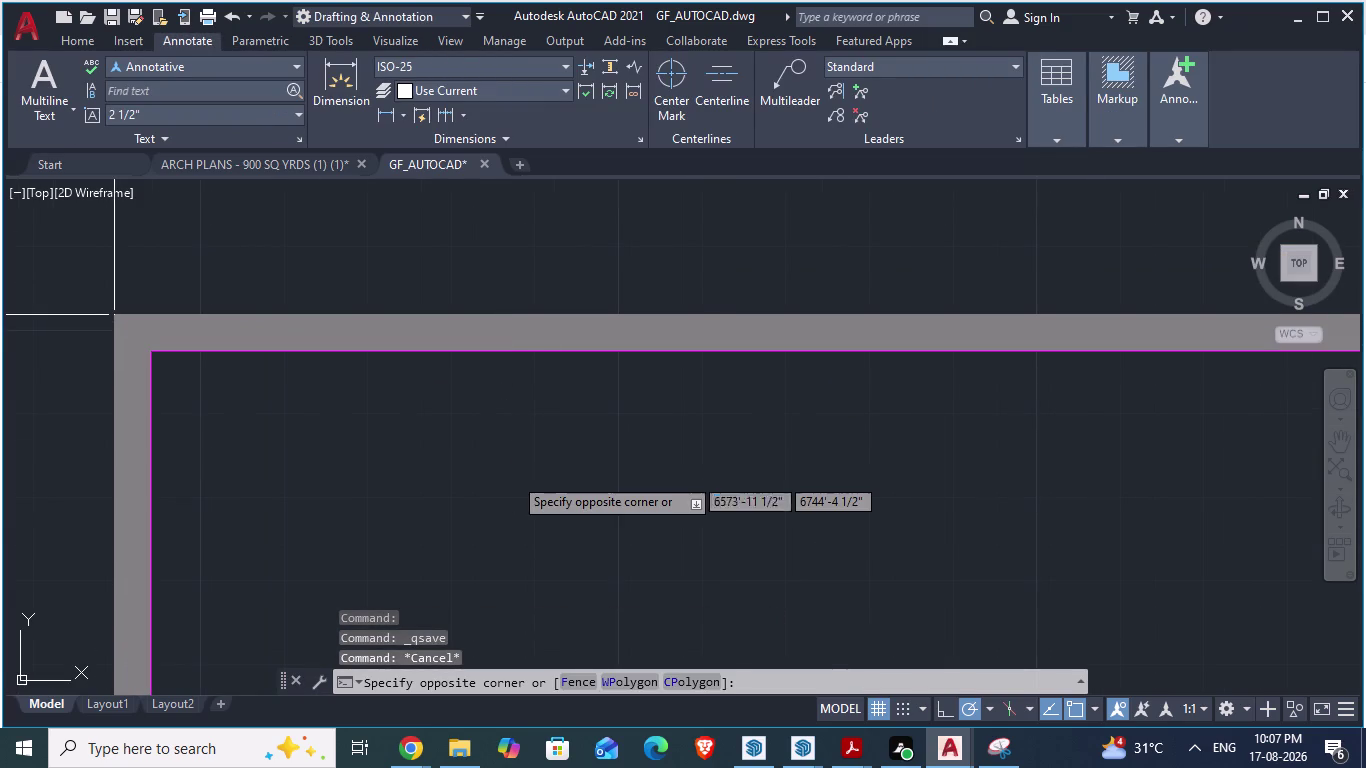
key(space)
click(513, 476)
scroll(down, 3)
scroll(up, 3)
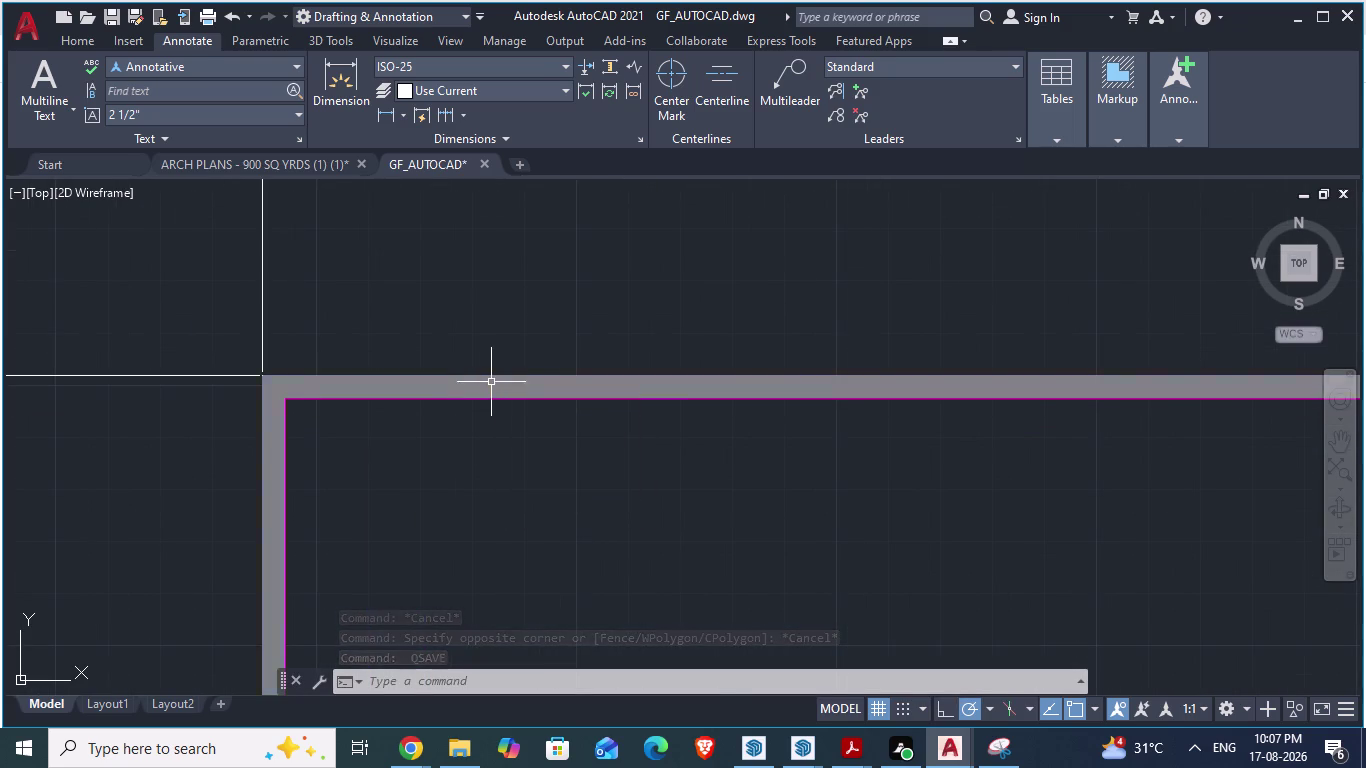
Select the grey wall hatch and check its colour list, keeping colour 8.
click(494, 387)
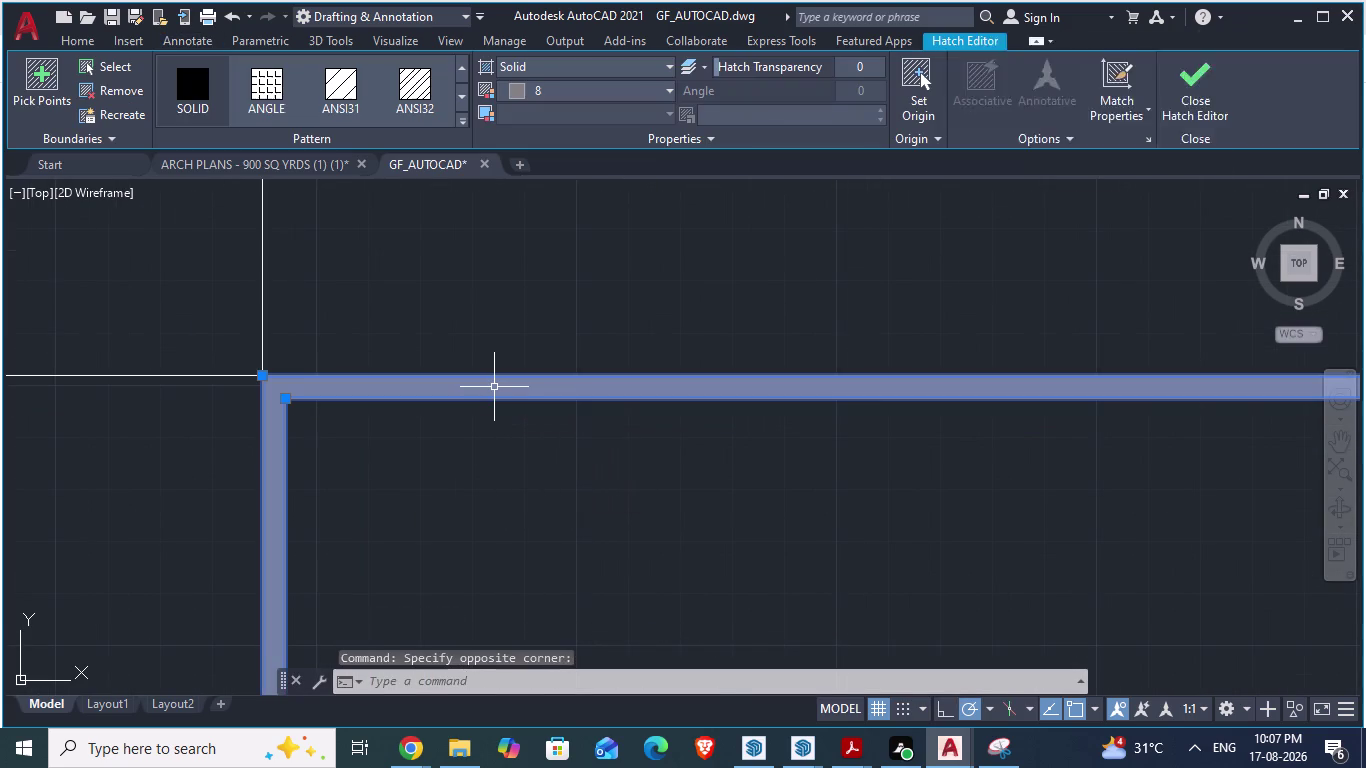
click(666, 86)
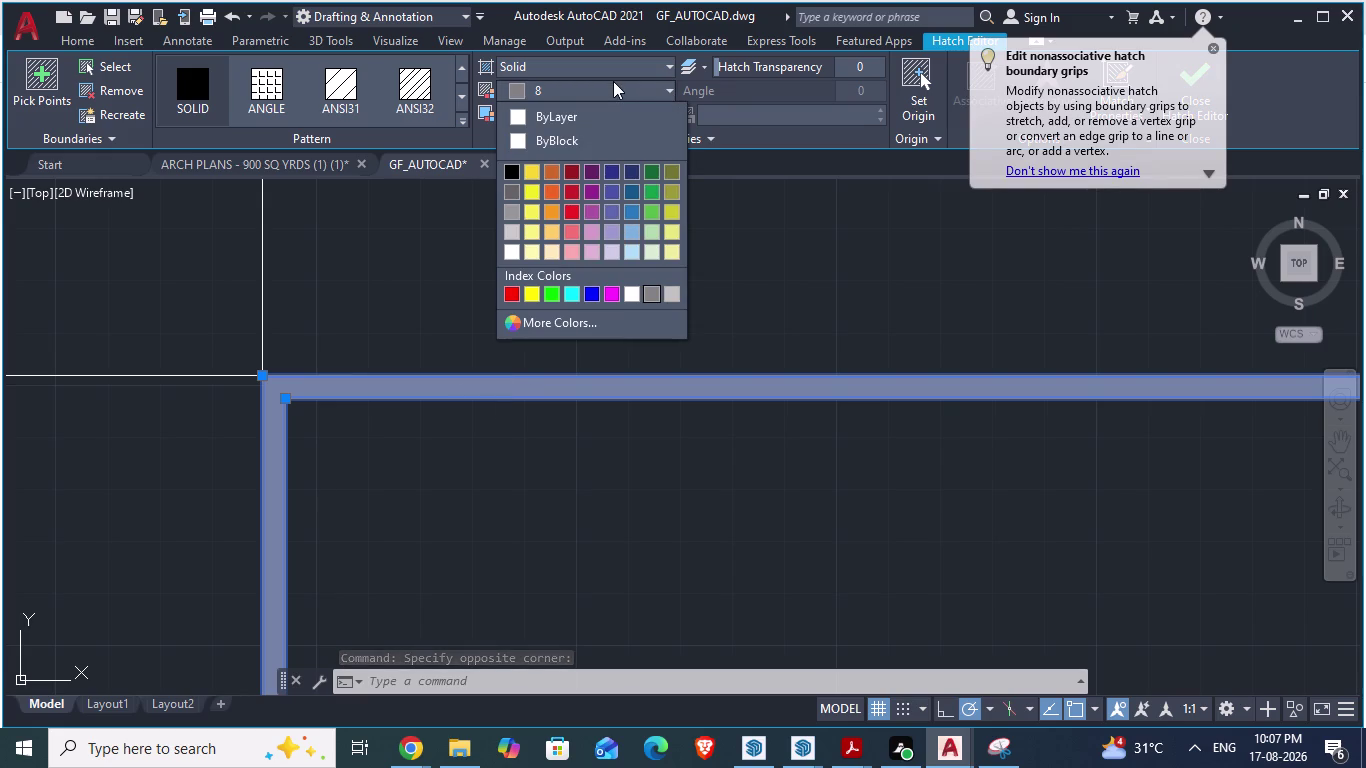
click(613, 81)
click(602, 90)
click(569, 87)
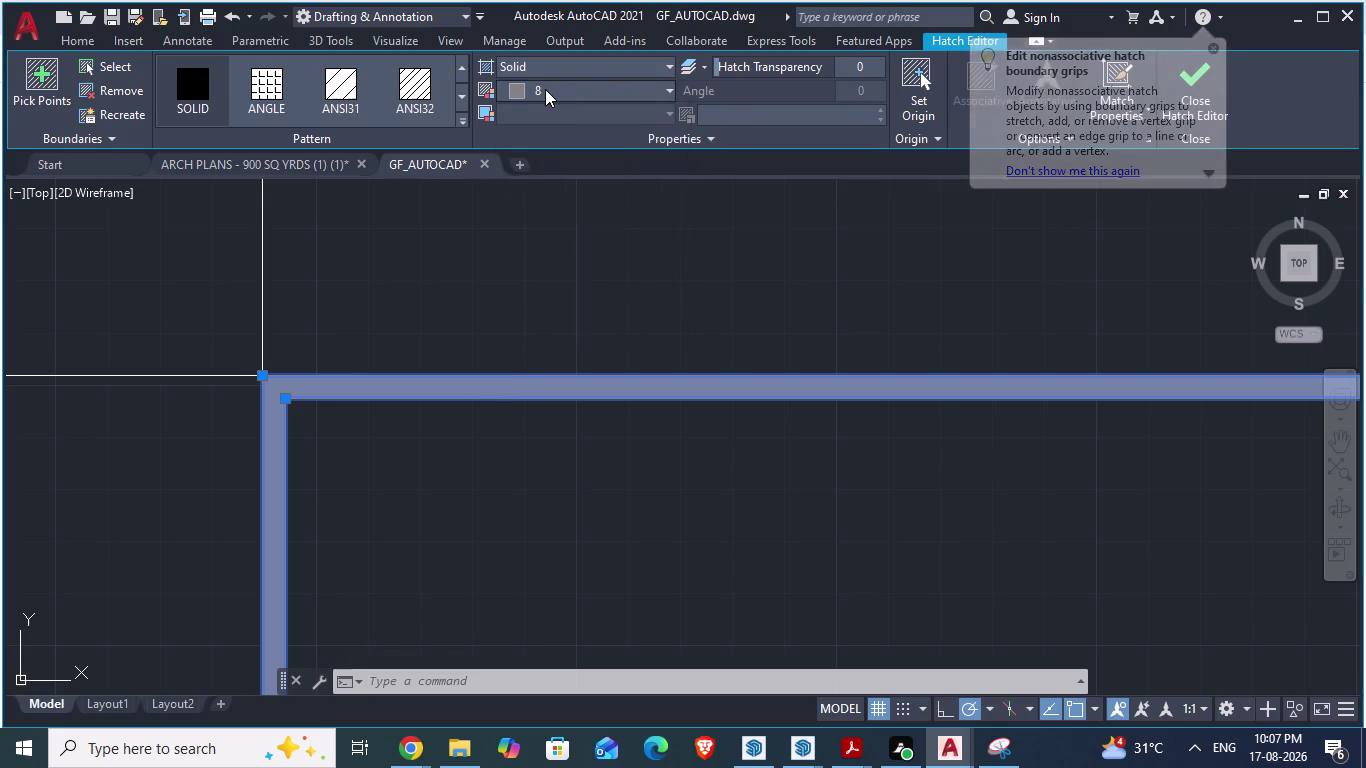
triple_click(543, 89)
click(539, 89)
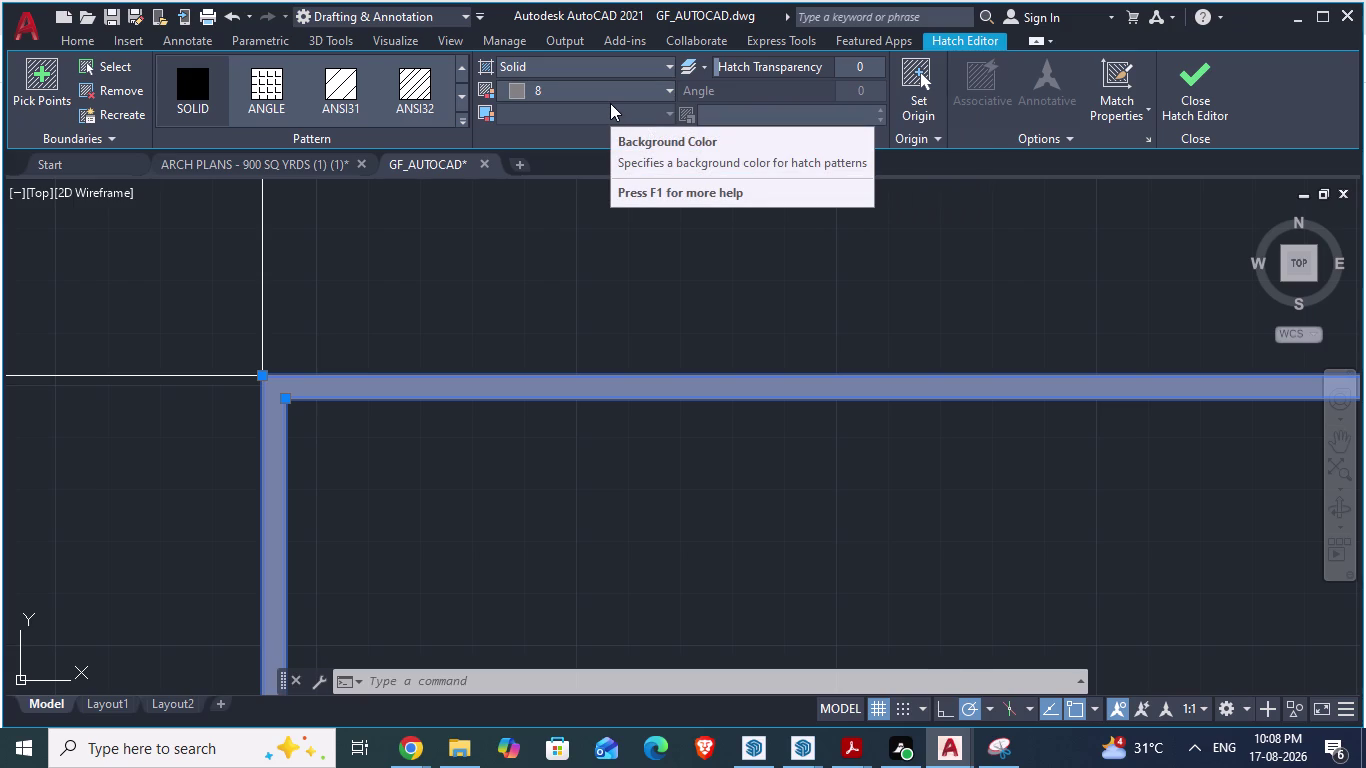
scroll(down, 3)
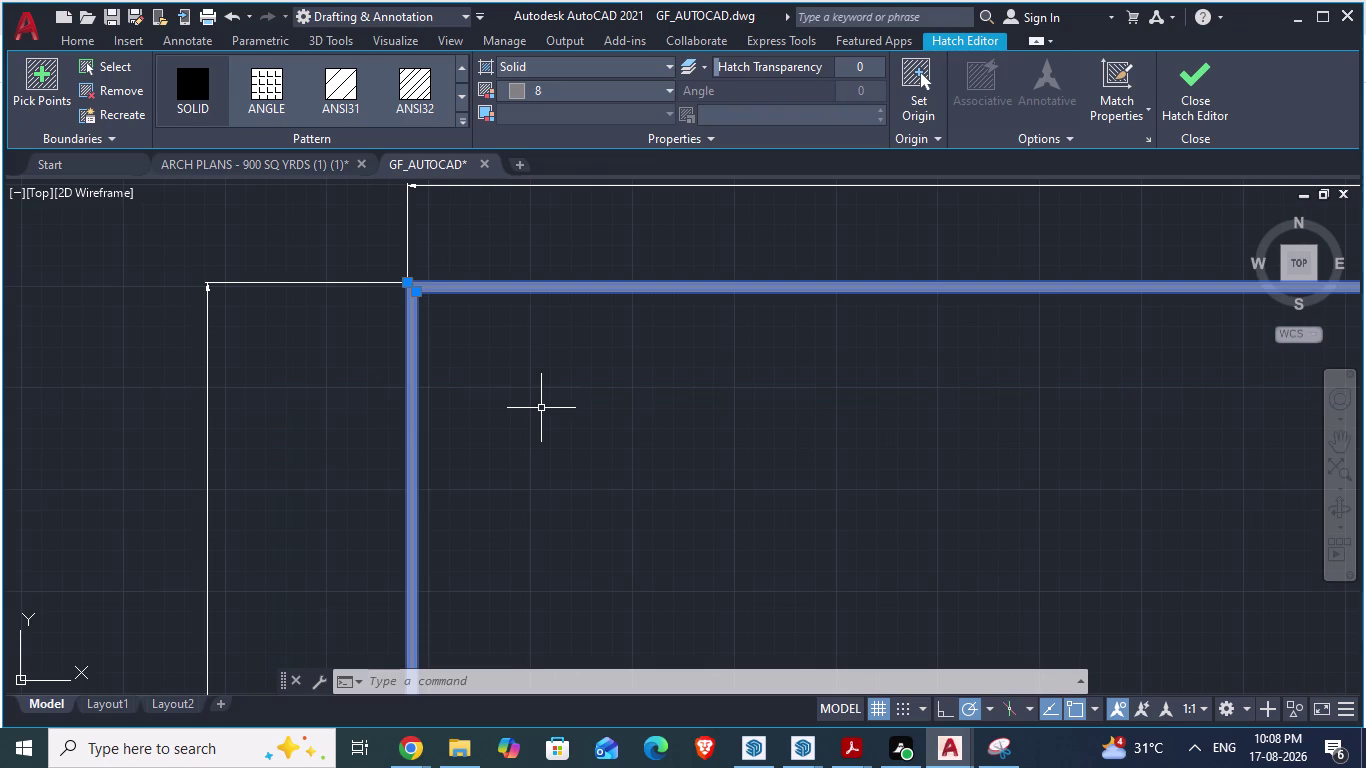
Deselect the wall hatch to finish editing it.
key(Escape)
key(space)
scroll(down, 3)
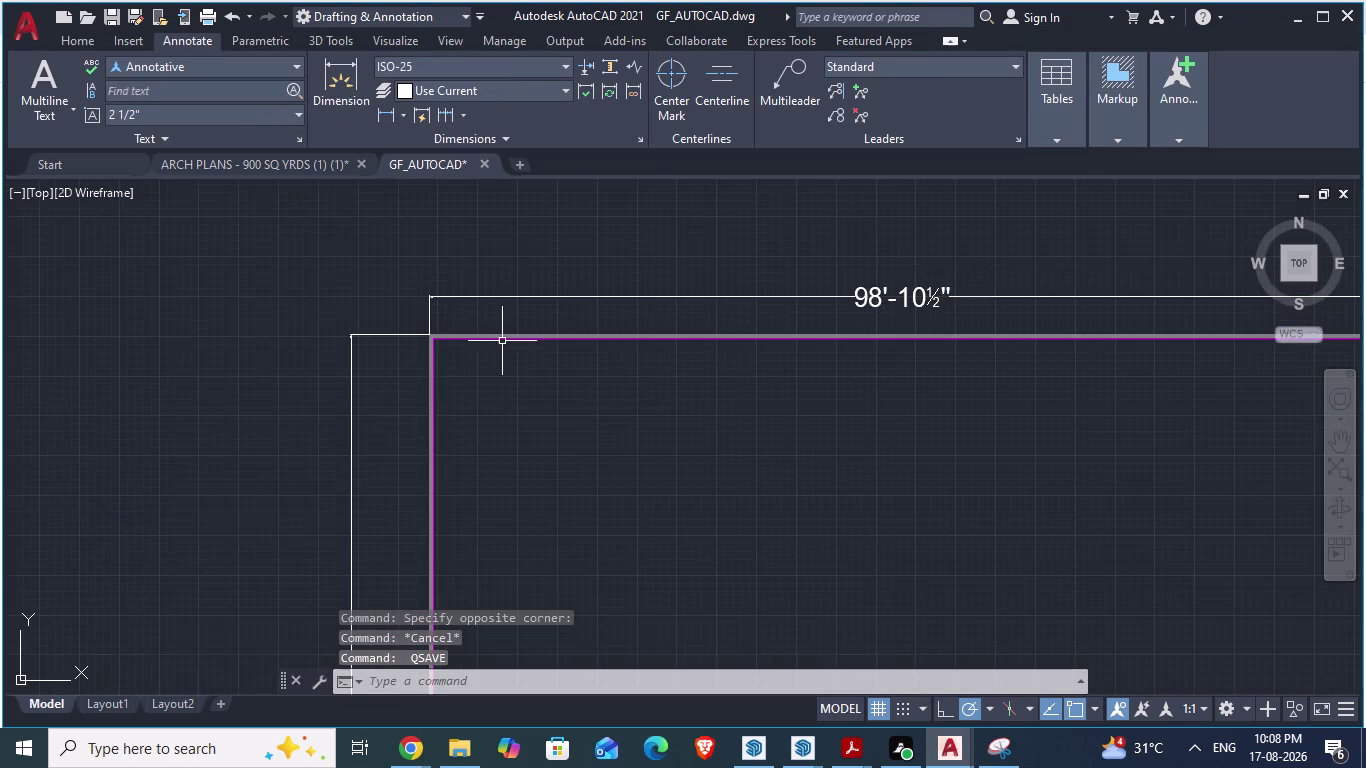
scroll(down, 3)
scroll(up, 3)
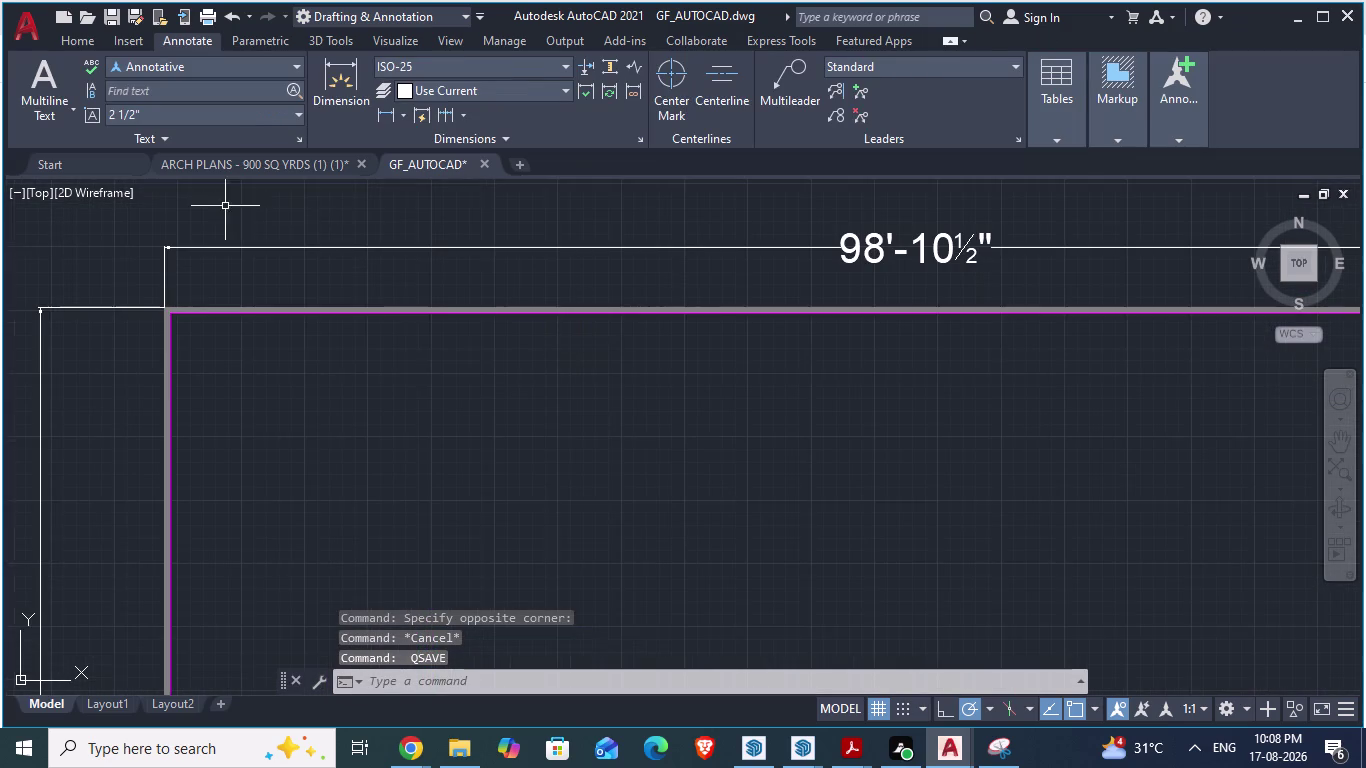
Switch to ARCH PLANS and zoom in on the west-wall dimension chain.
click(243, 157)
scroll(down, 3)
scroll(up, 3)
scroll(up, 3)
scroll(up, 3)
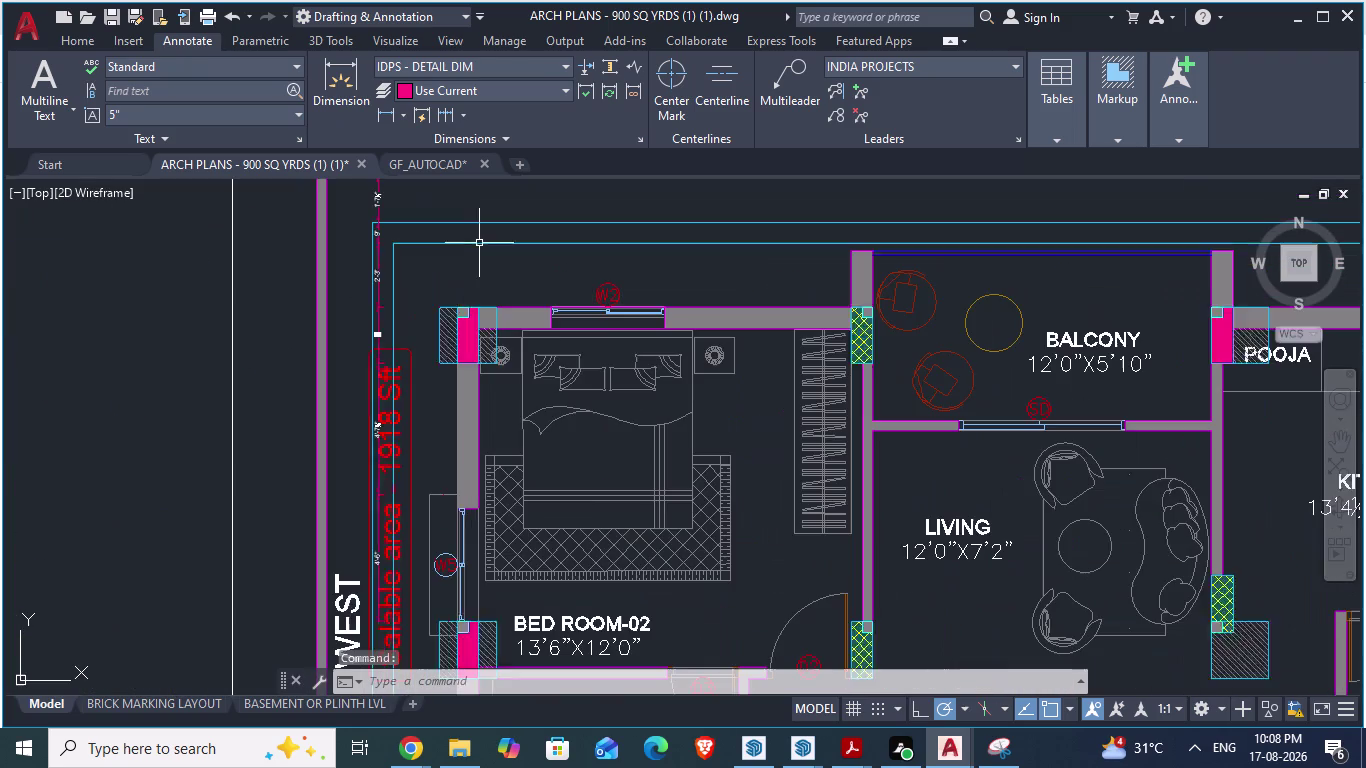
scroll(down, 3)
scroll(up, 3)
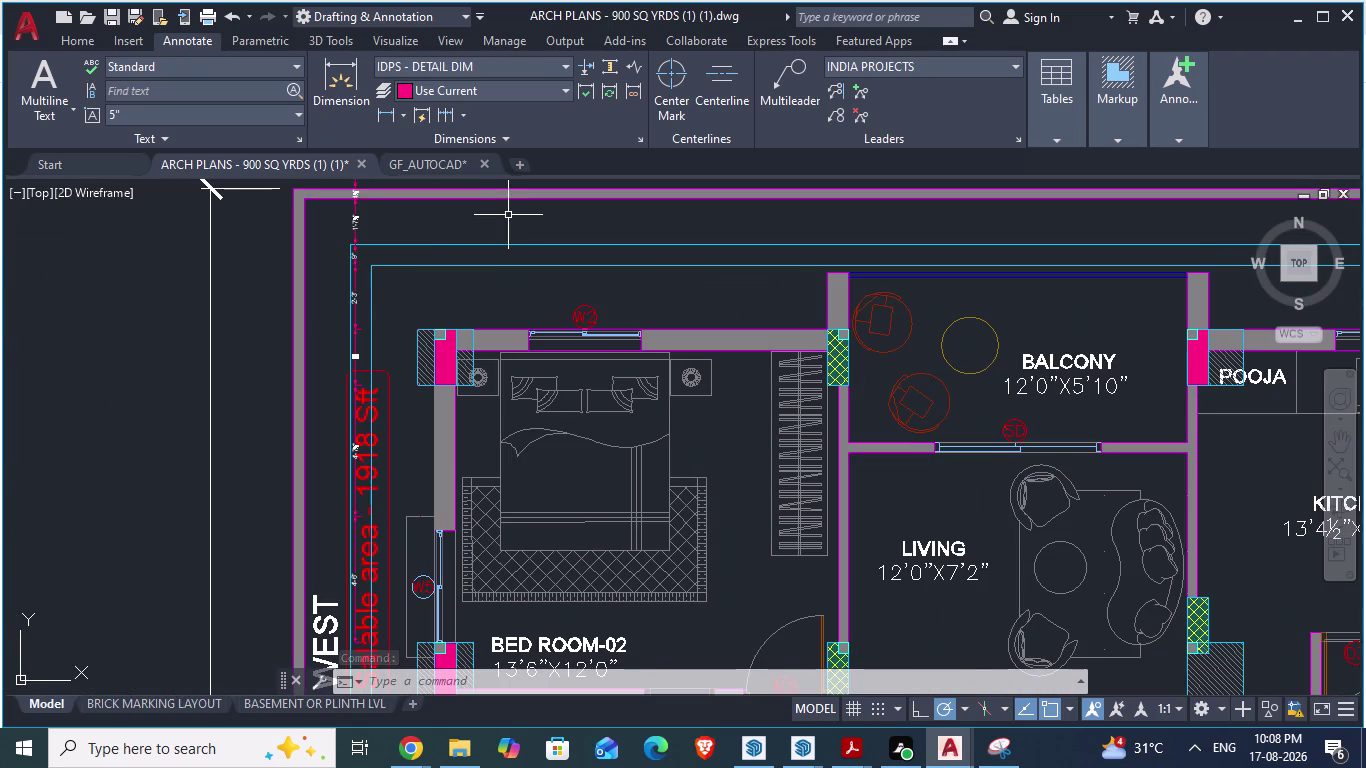
scroll(up, 3)
scroll(down, 3)
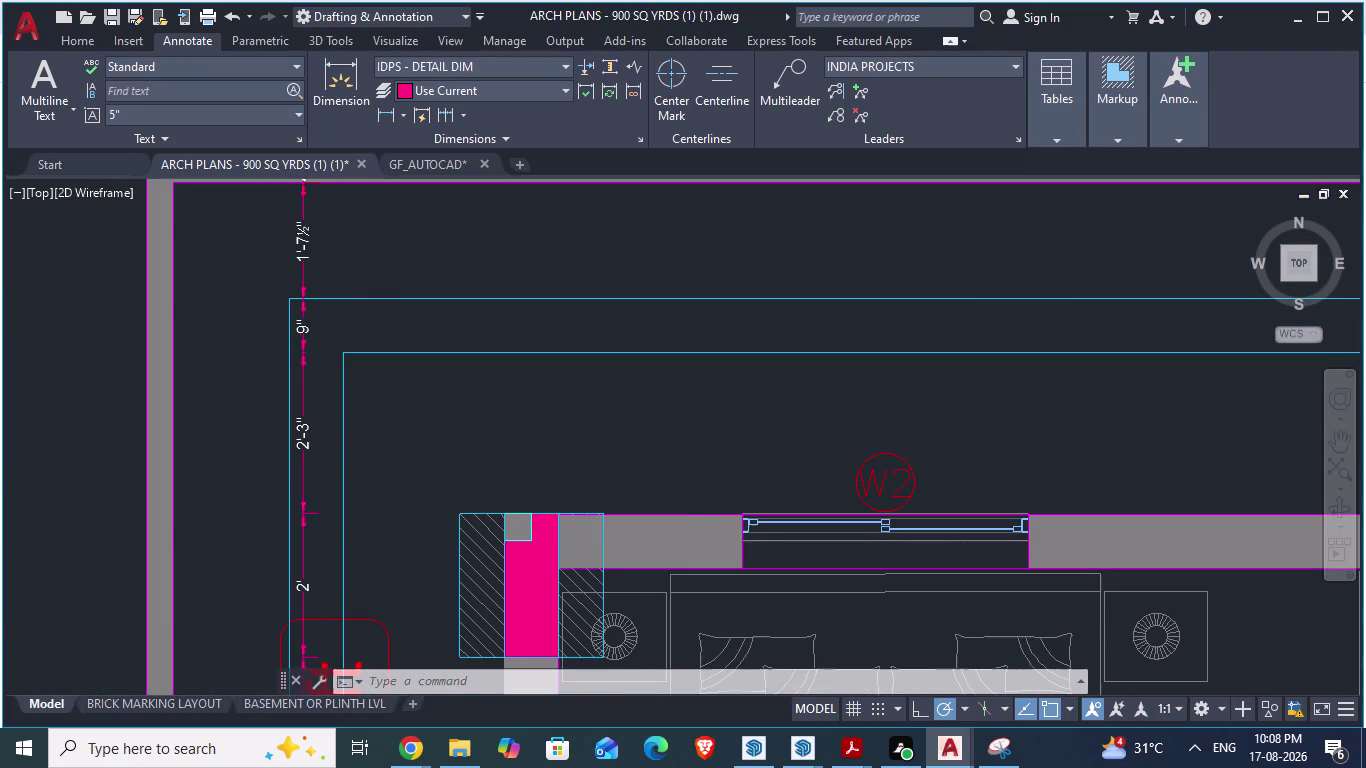
scroll(up, 3)
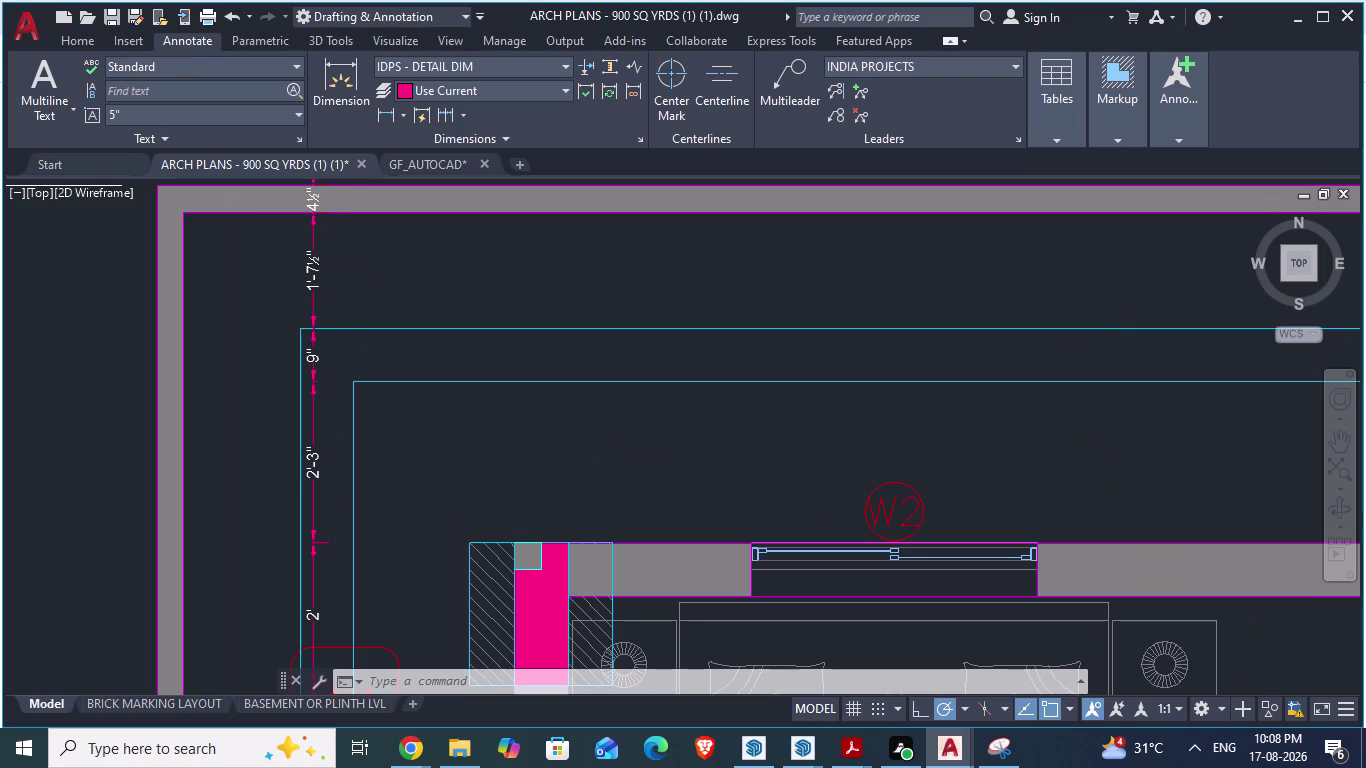
Return to the GF_AUTOCAD drawing.
key(alt+Tab)
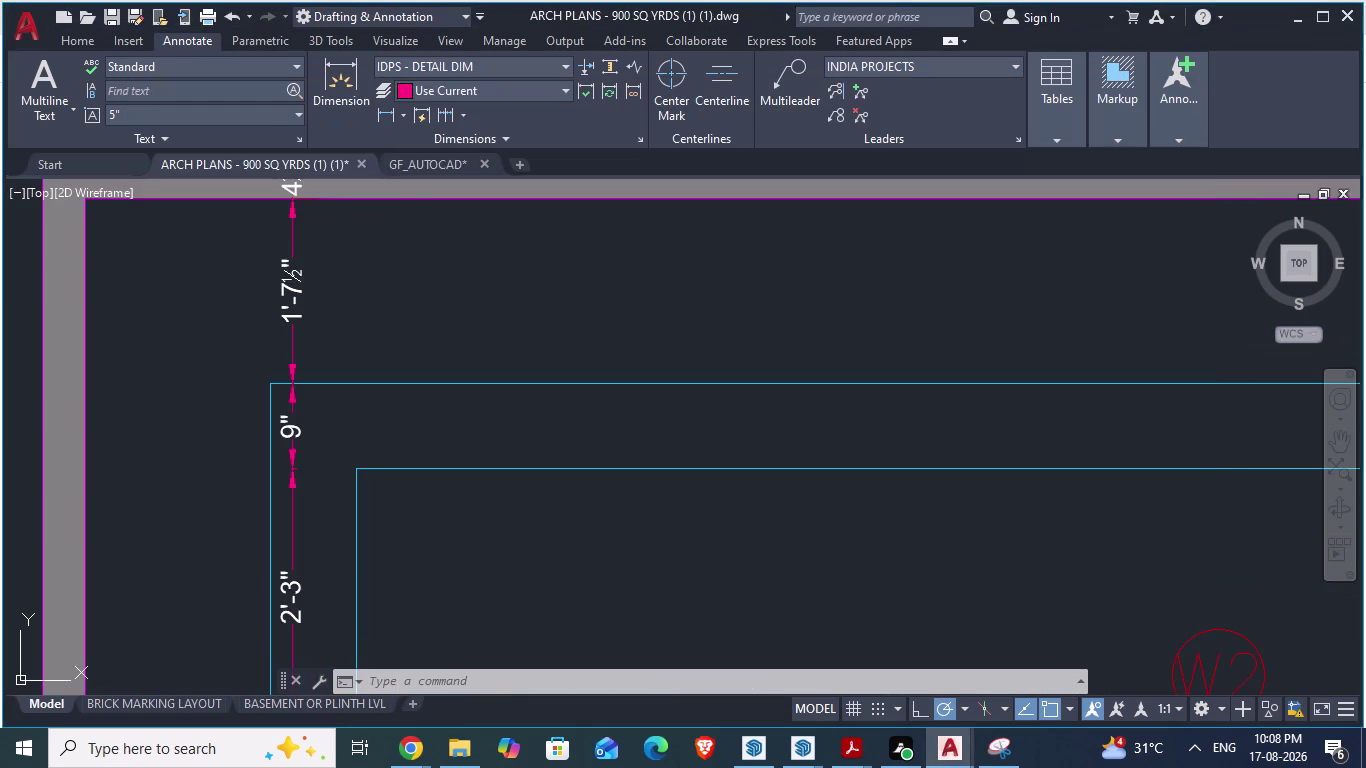
key(alt+Tab)
click(457, 159)
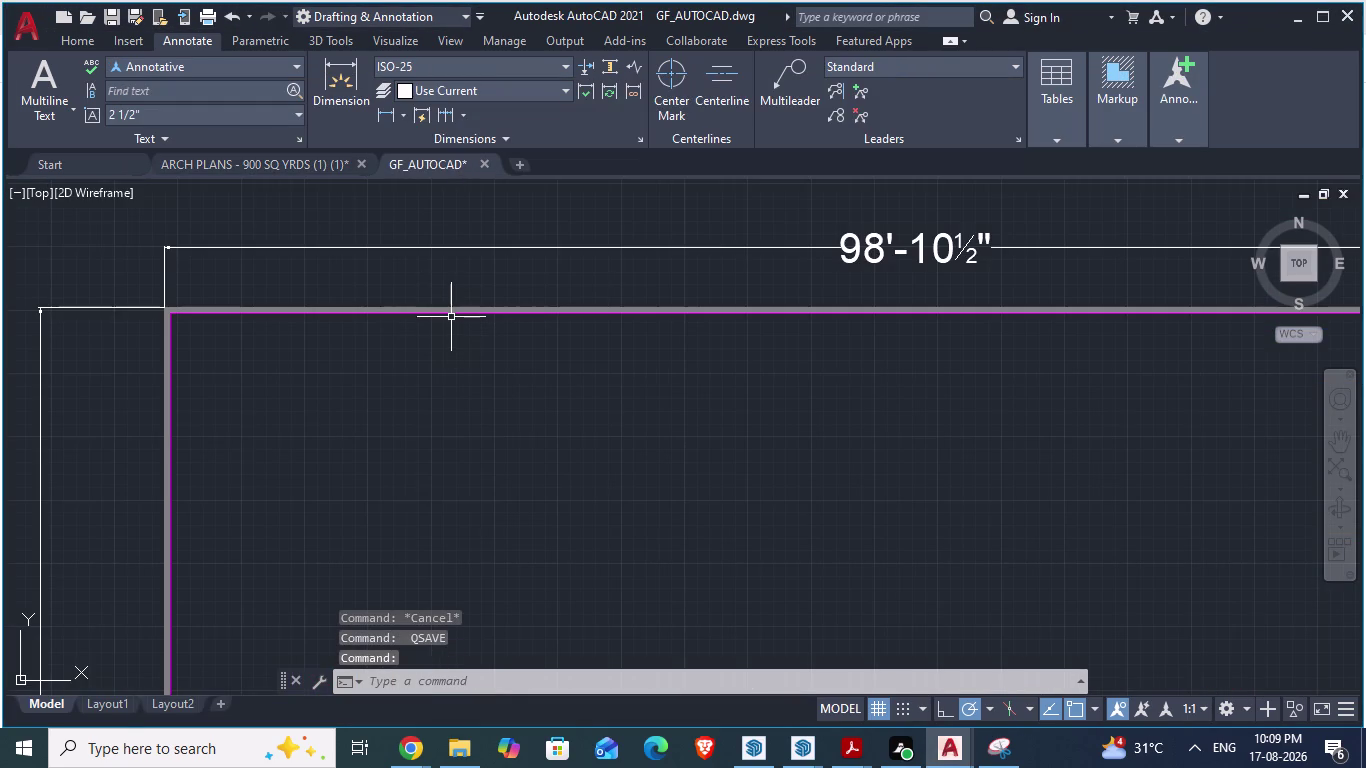
scroll(up, 3)
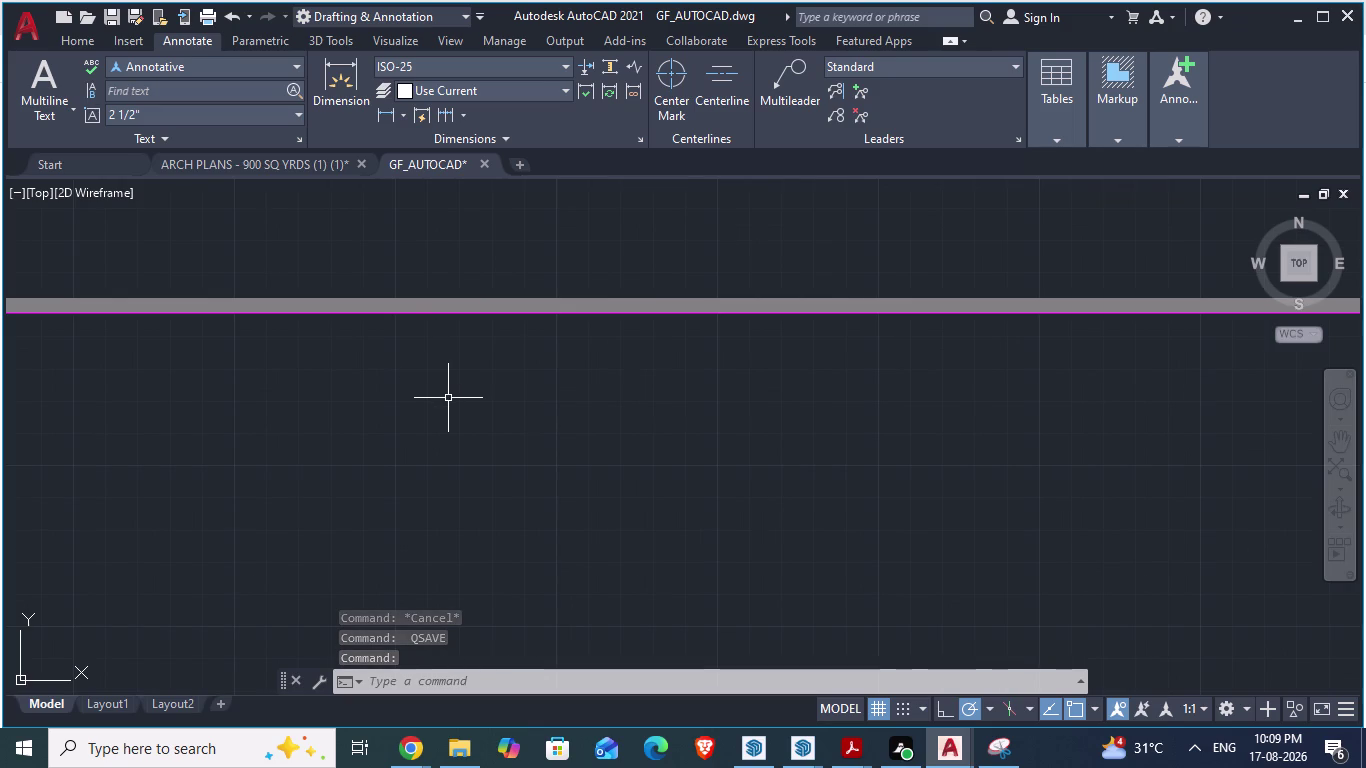
Offset the plan outline 1'-7½" inward.
key(o)
key(Return)
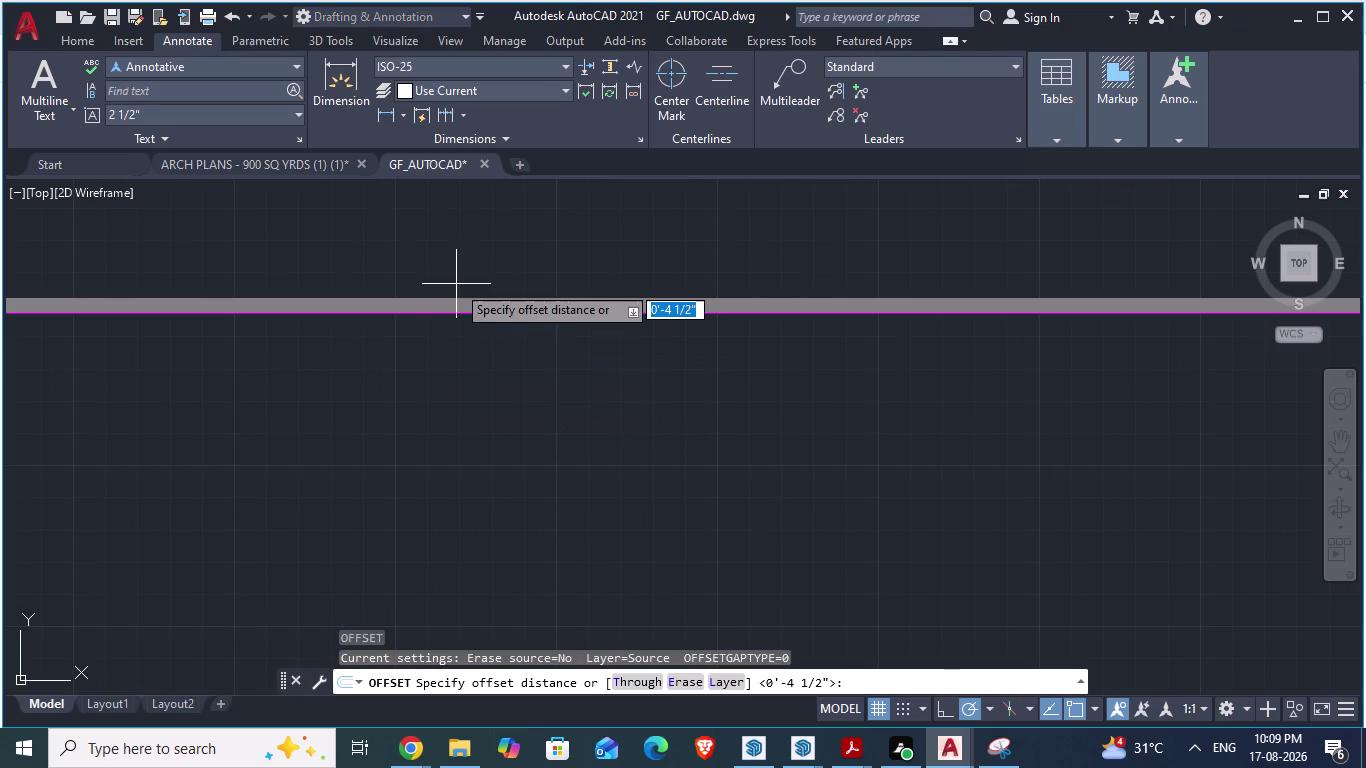
click(451, 317)
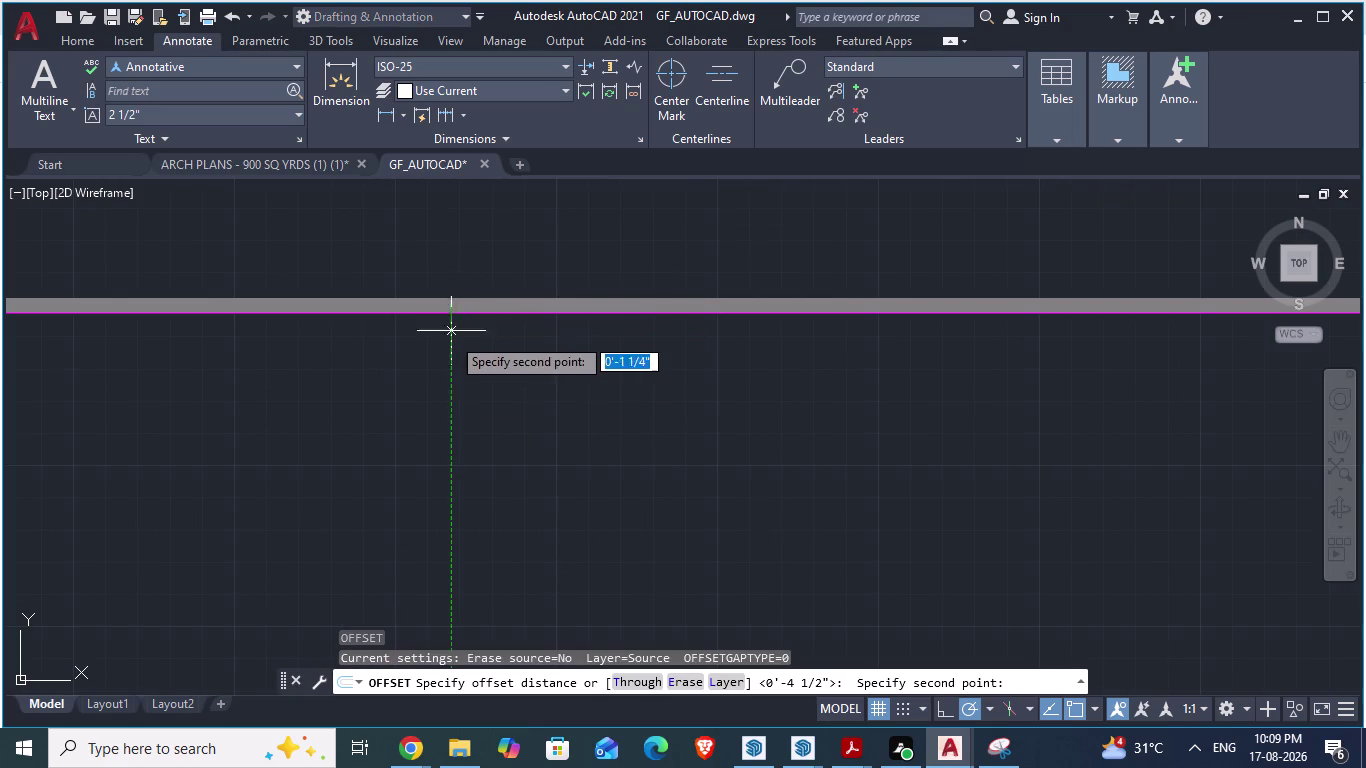
text(1)
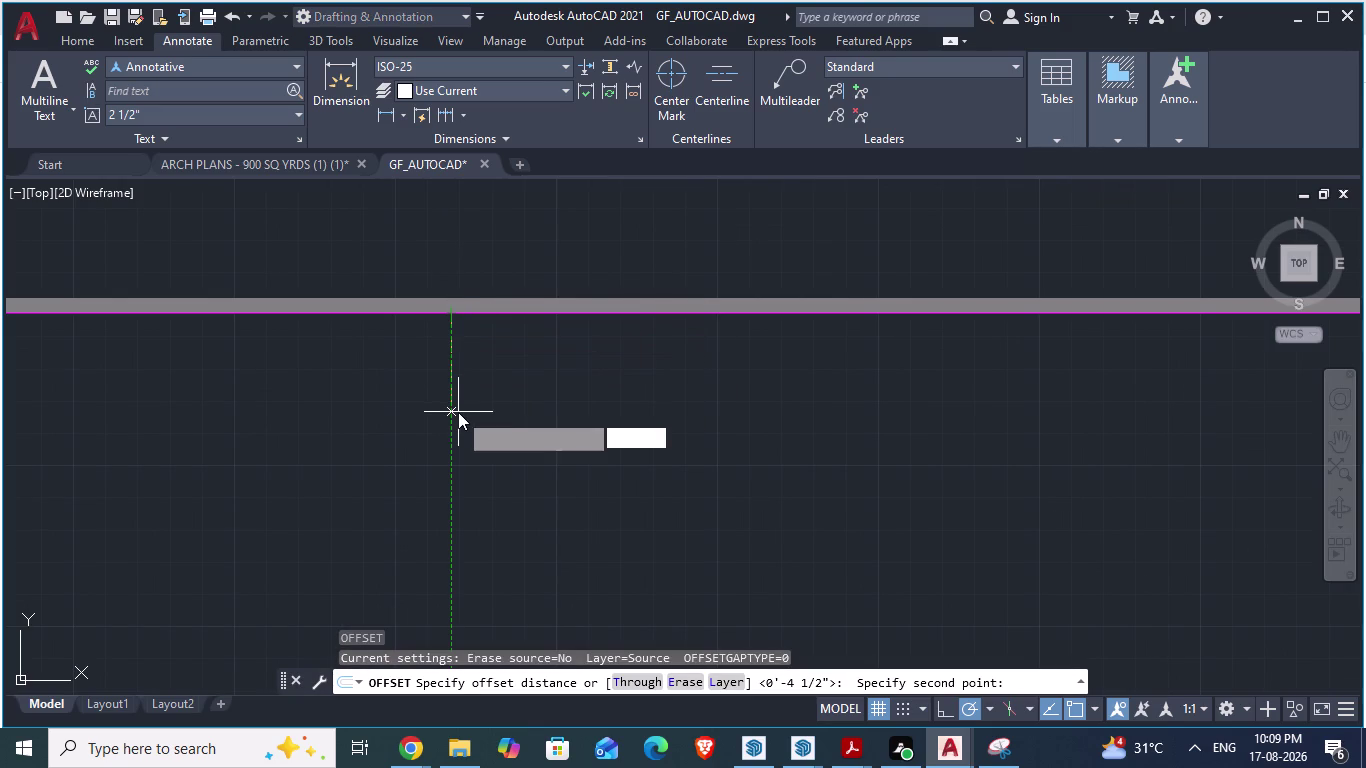
text('7.)
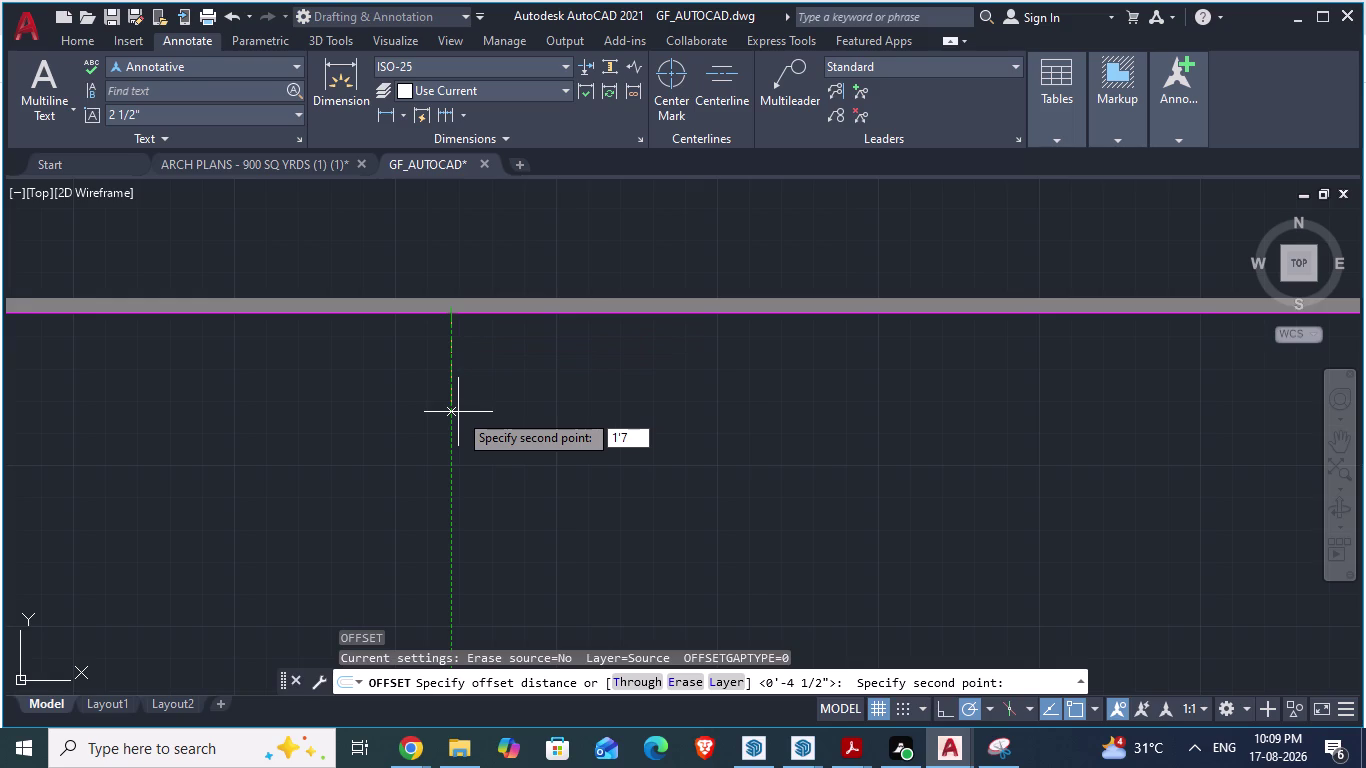
text(5")
key(Return)
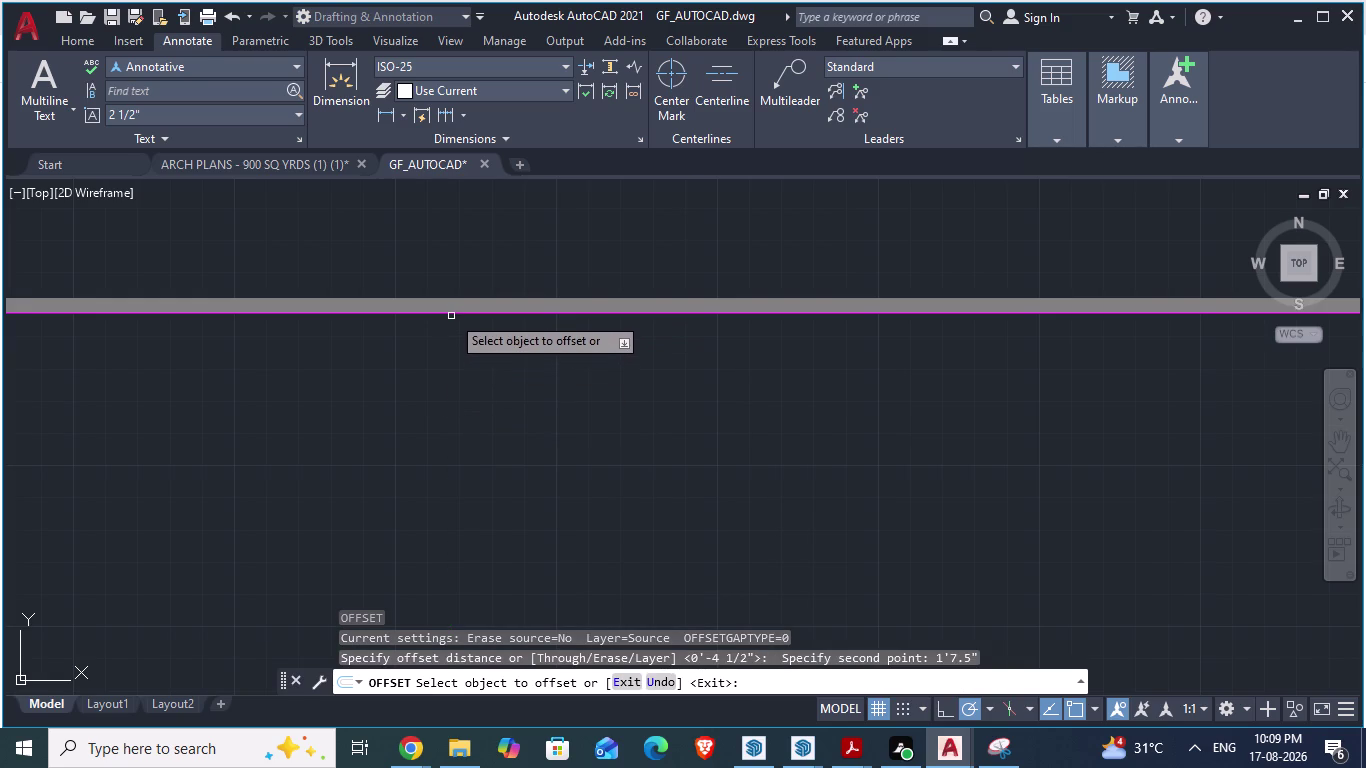
click(446, 313)
click(436, 364)
scroll(down, 3)
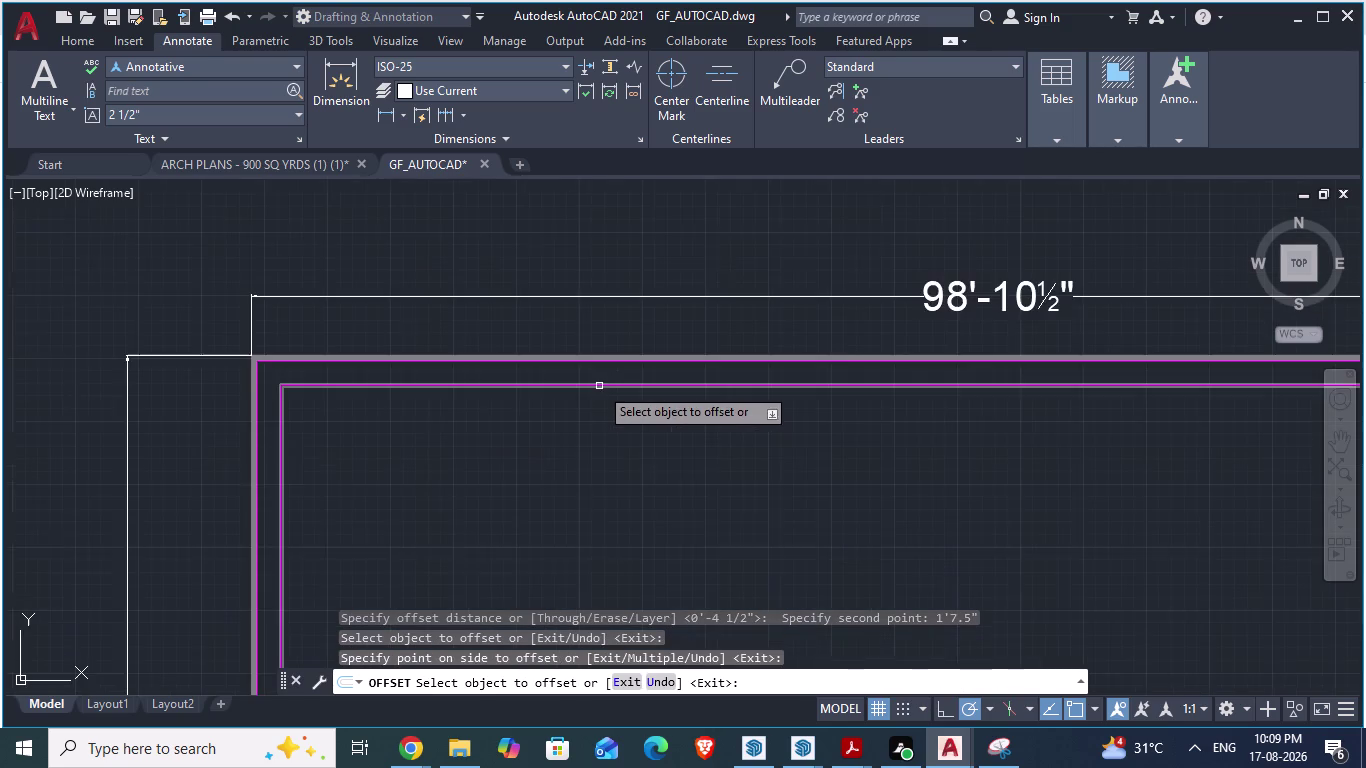
scroll(down, 3)
key(Escape)
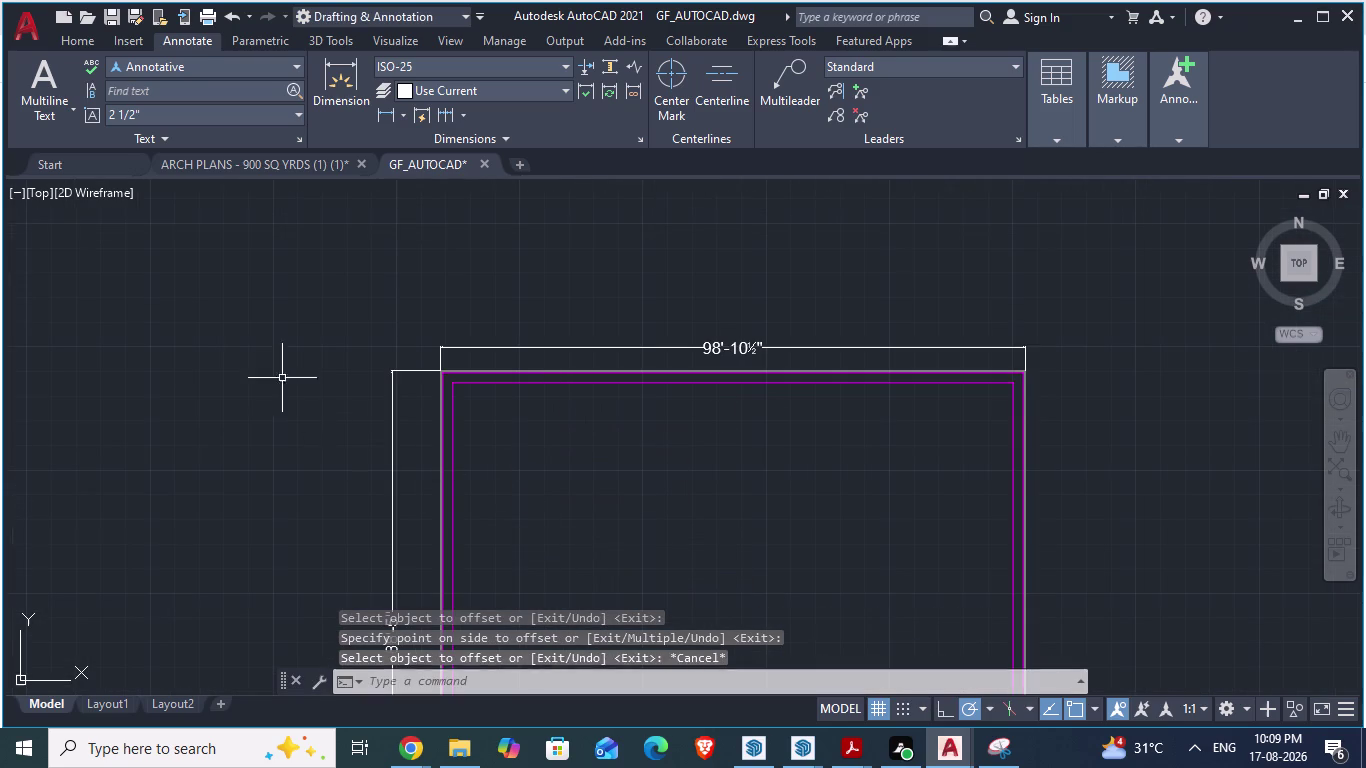
Switch to ARCH PLANS to view the west-wall dimensions.
click(294, 161)
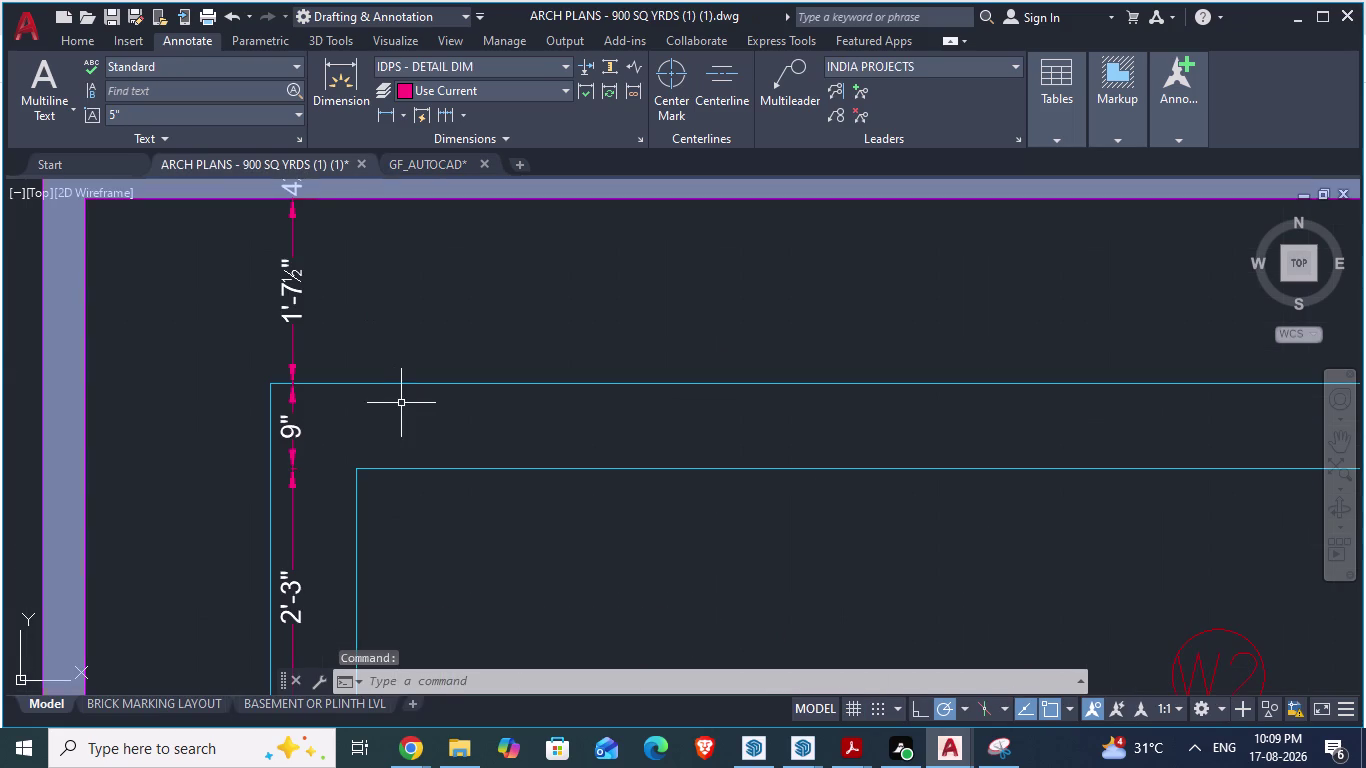
scroll(down, 3)
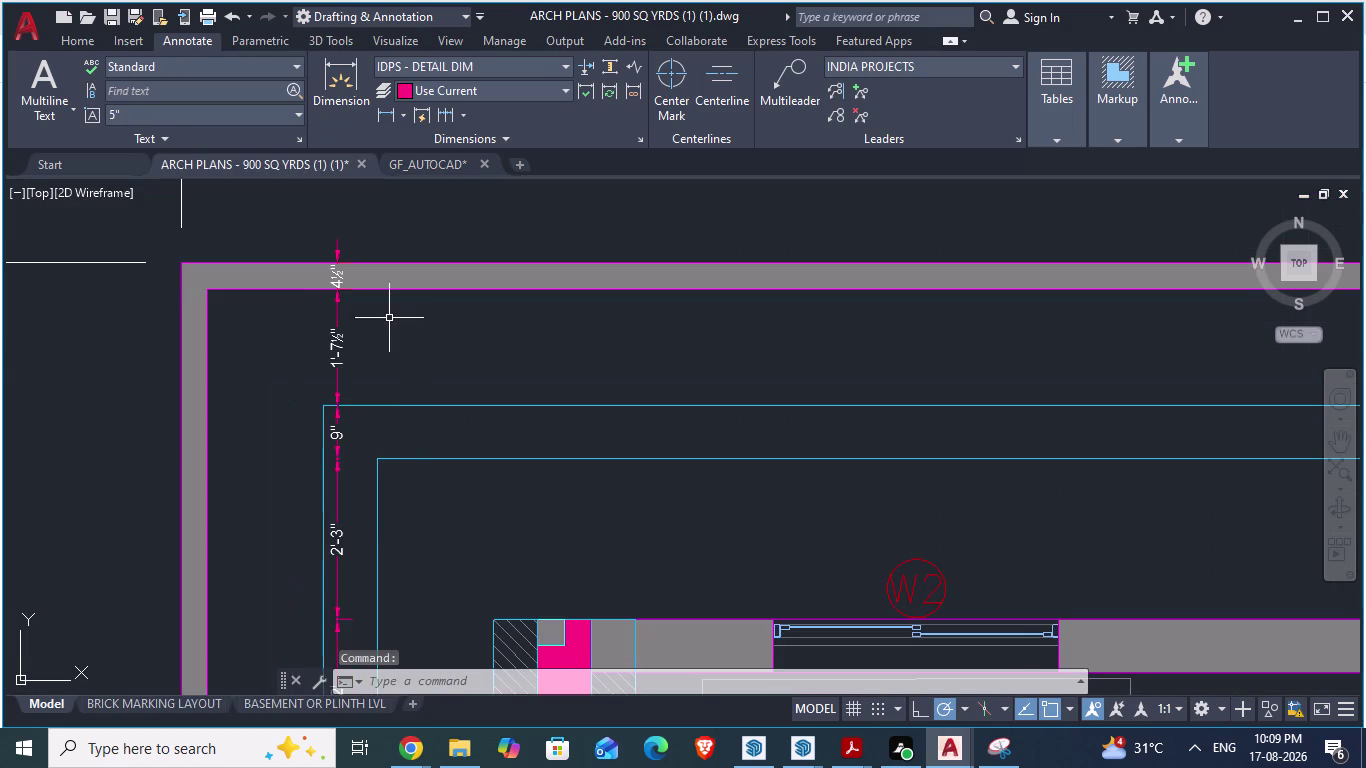
scroll(up, 3)
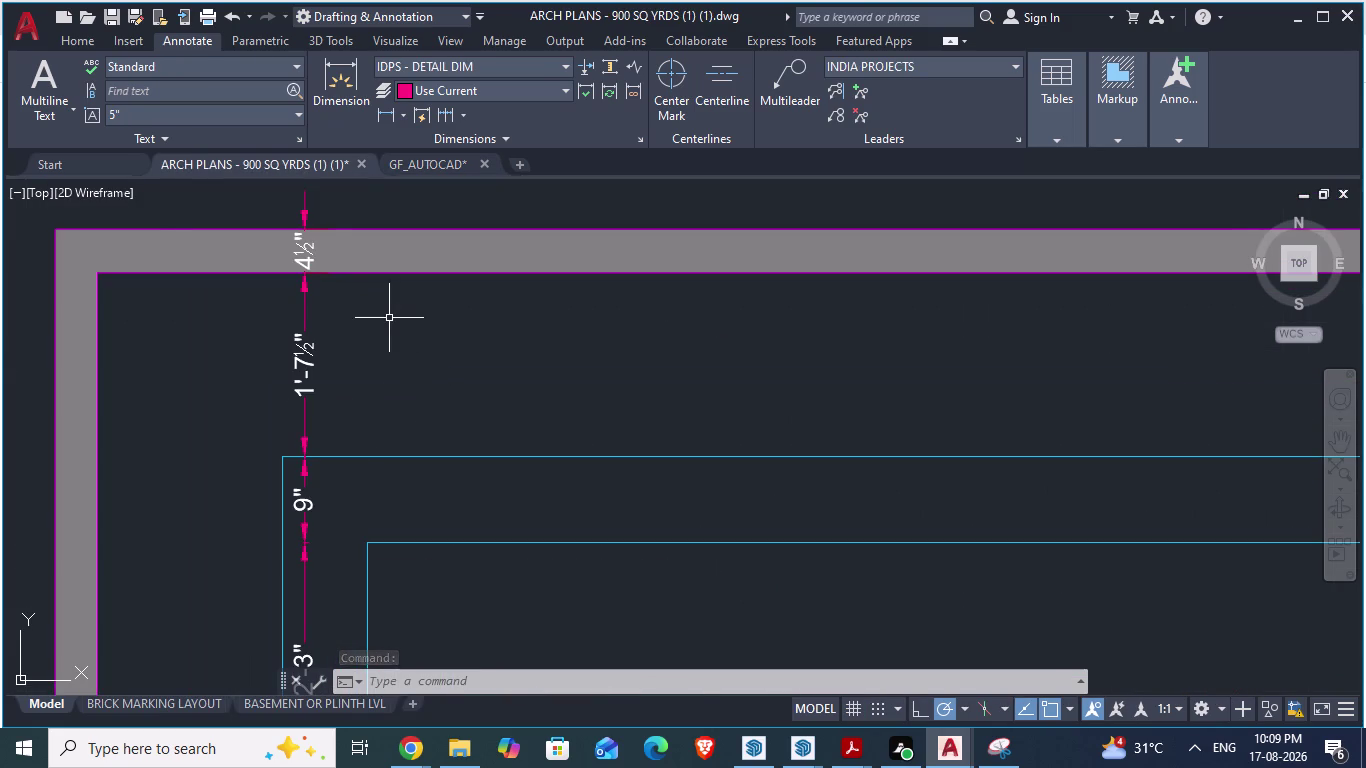
Return to GF_AUTOCAD and select the new 1'-7½" inner offset line.
scroll(down, 3)
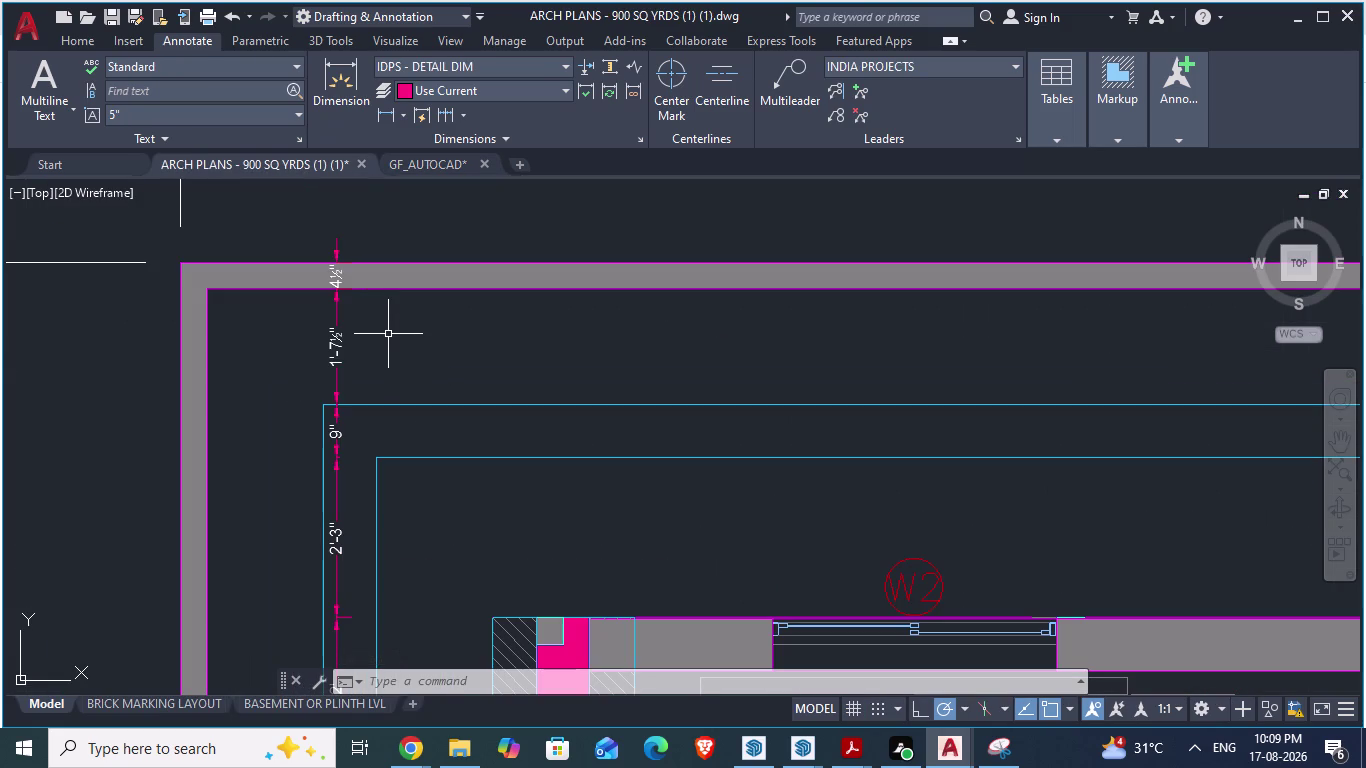
key(alt+Tab)
click(428, 156)
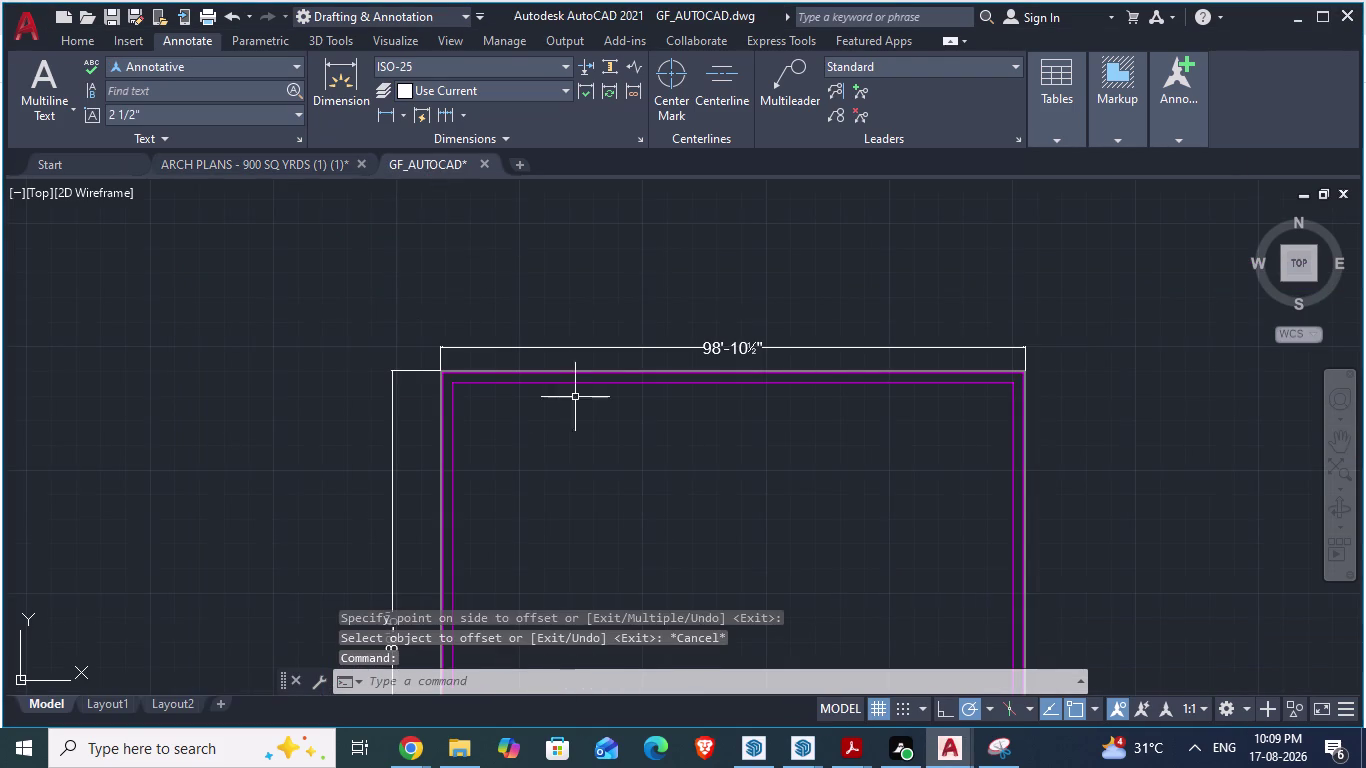
scroll(up, 3)
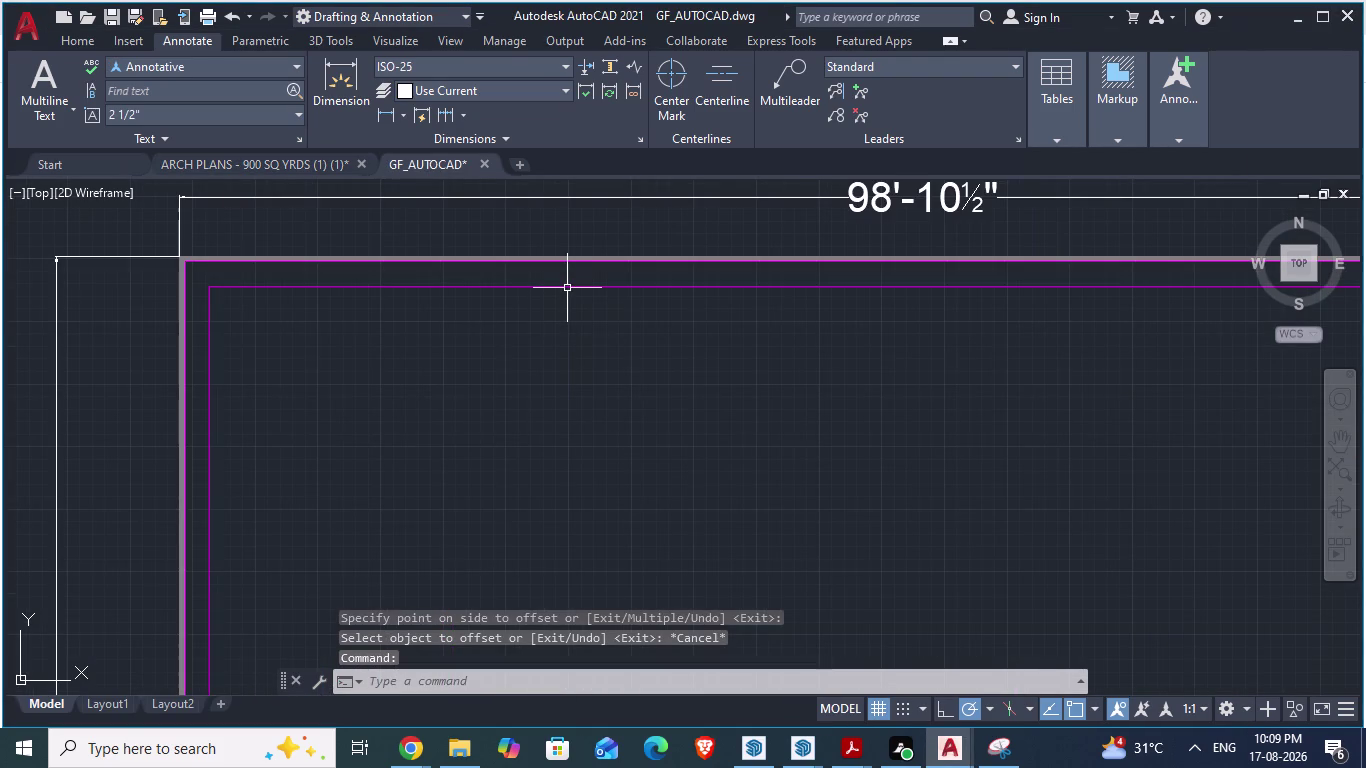
click(565, 287)
Change the 1'-7½" offset line's colour to Cyan in Properties.
right_click(565, 287)
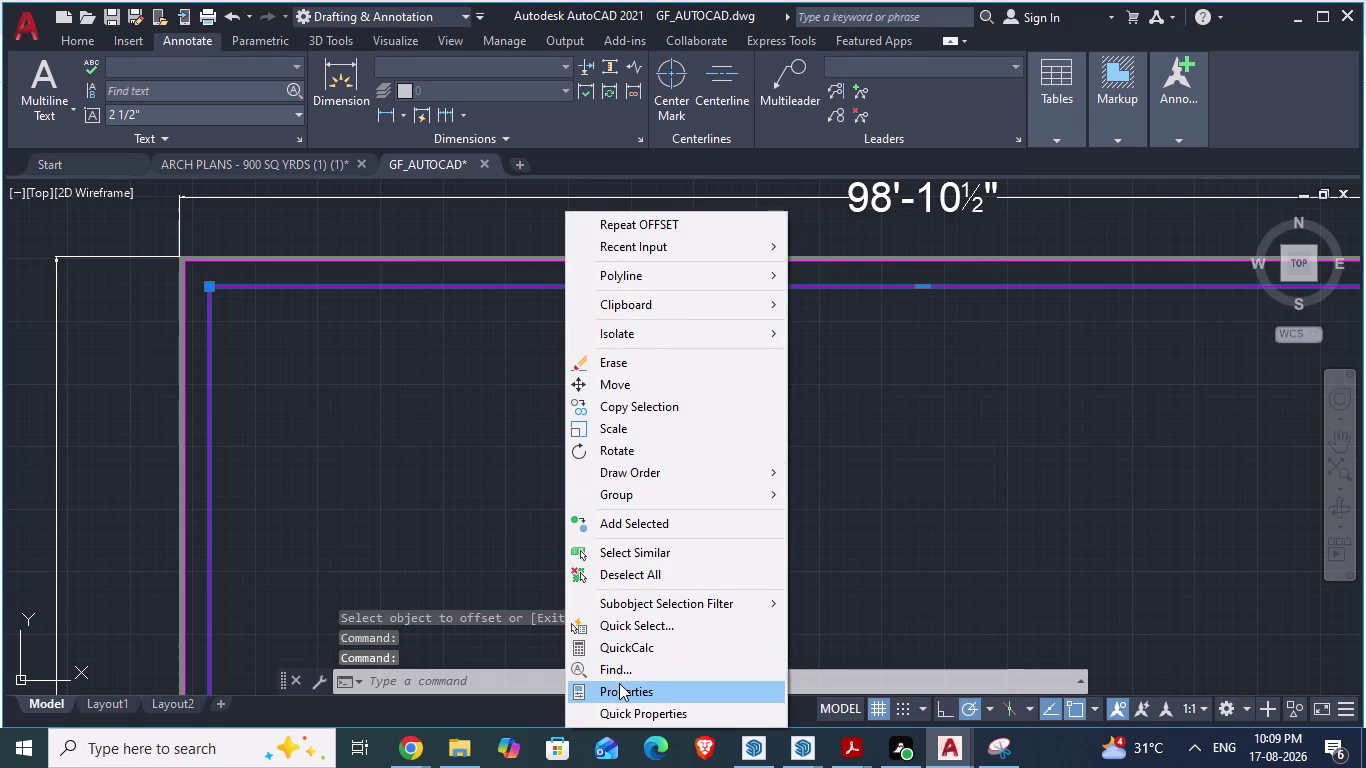
click(619, 683)
click(1118, 282)
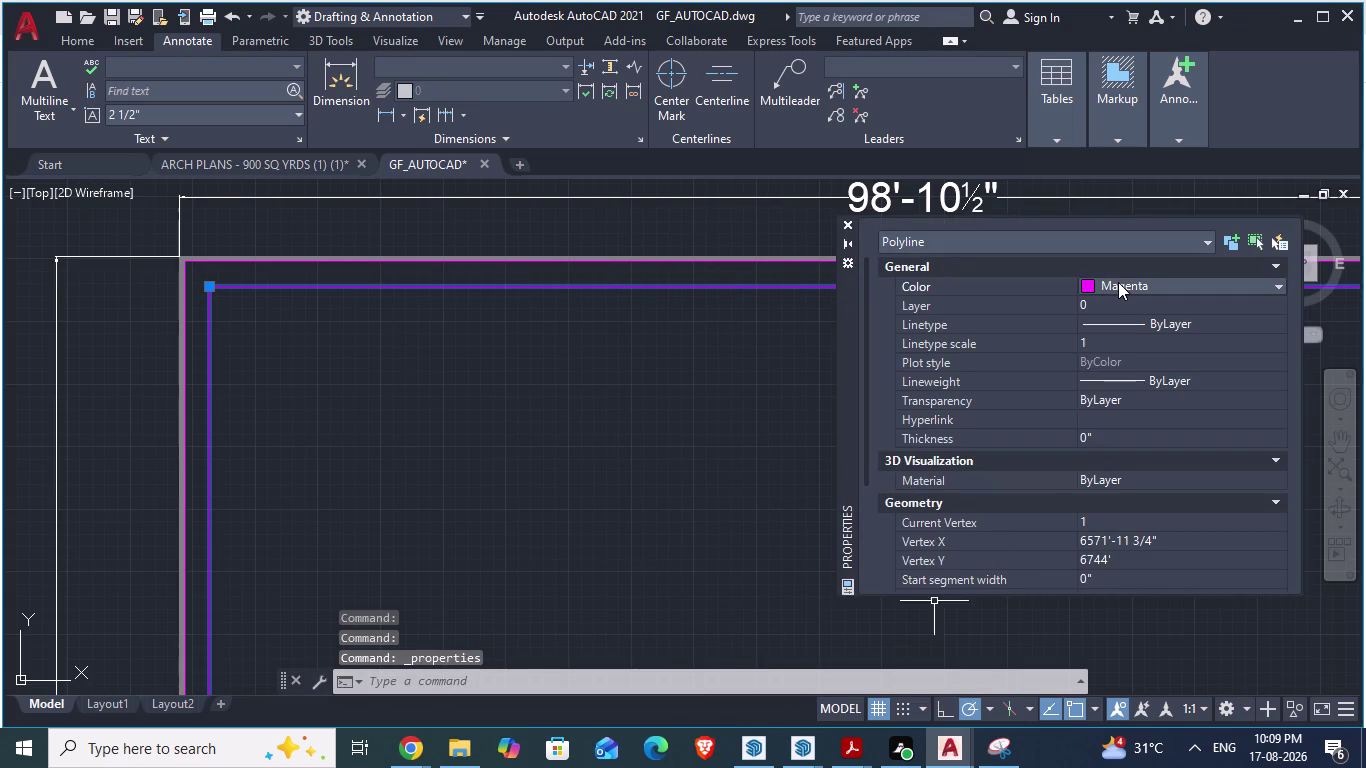
click(1091, 283)
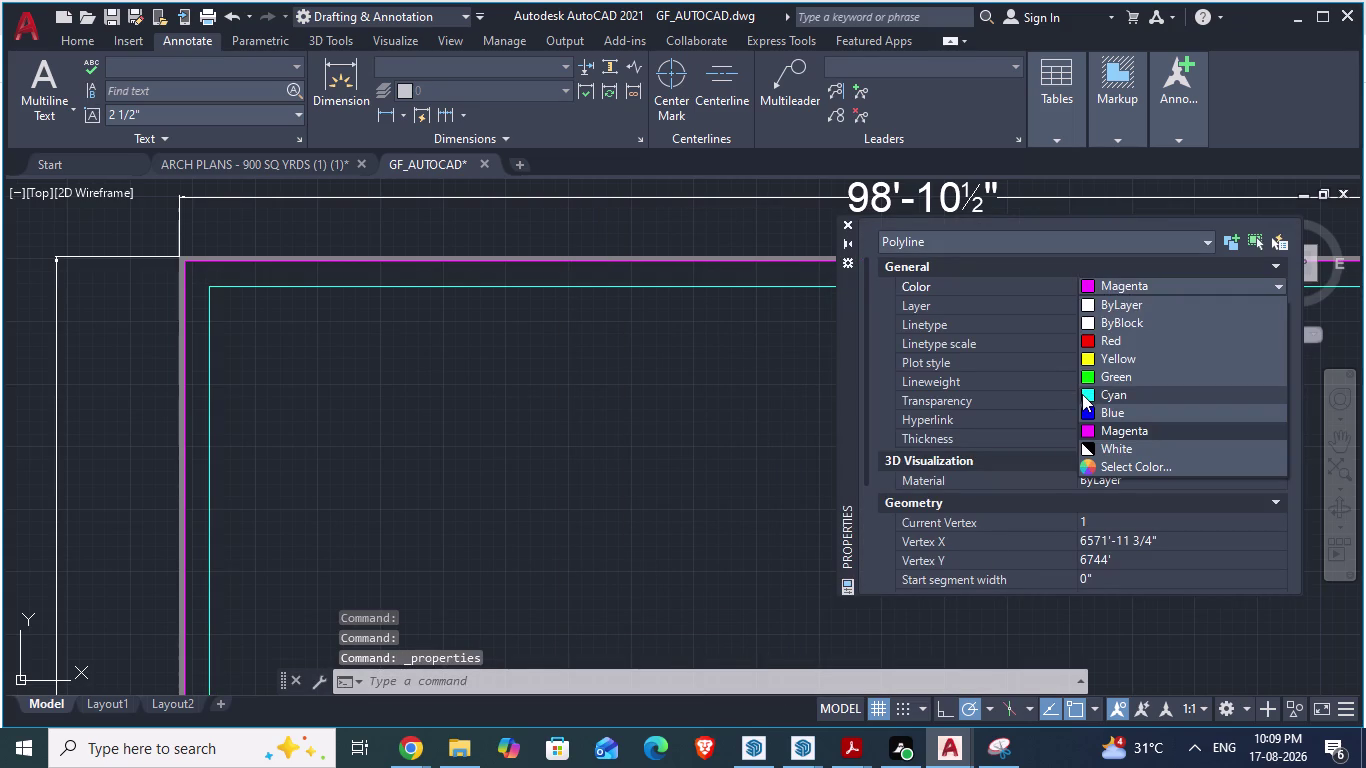
click(1087, 393)
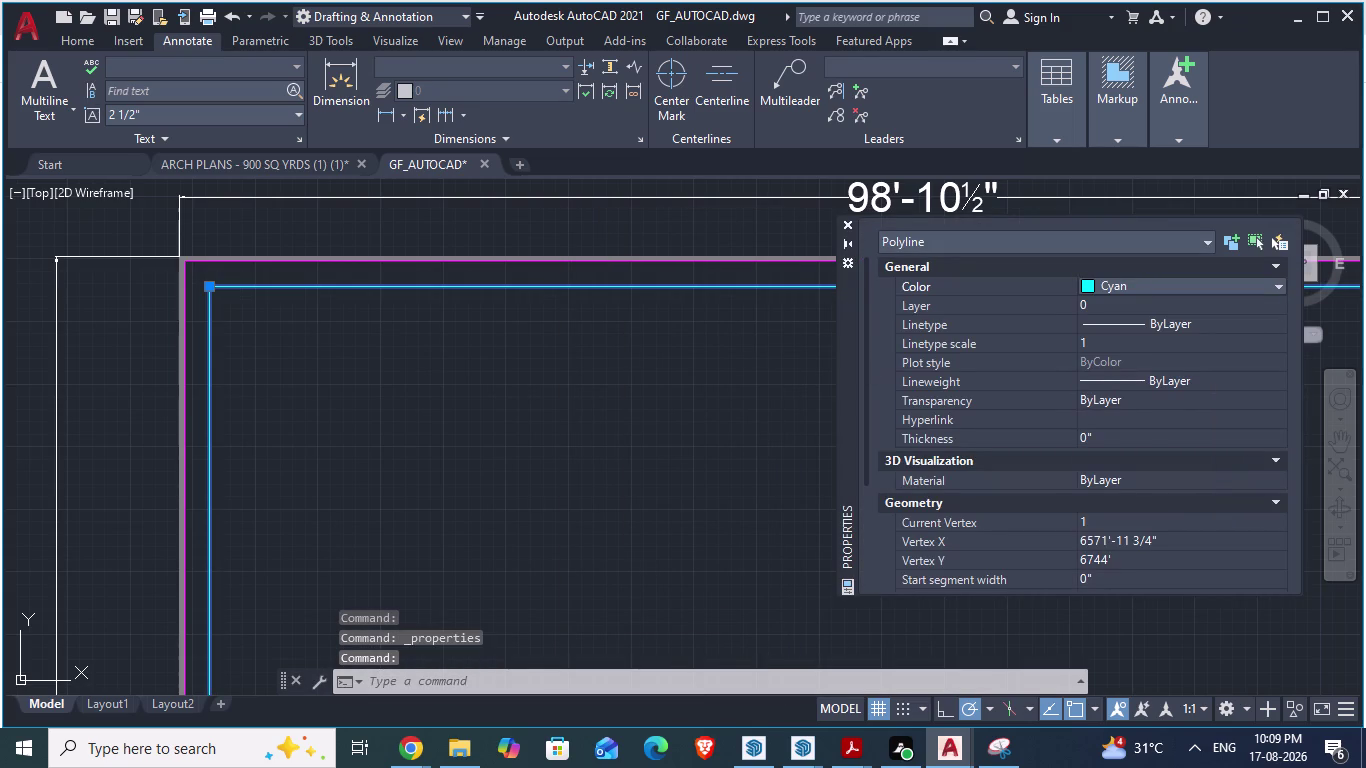
click(846, 222)
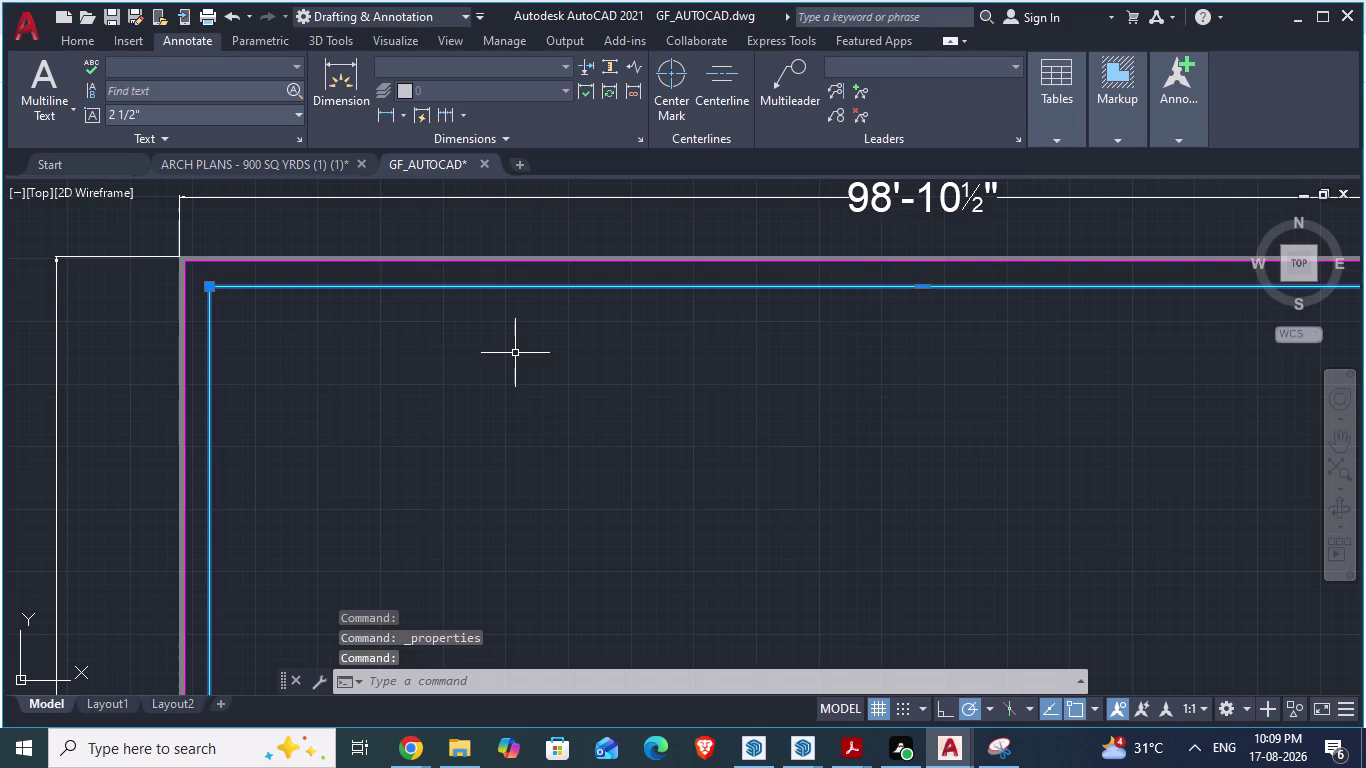
key(space)
key(Escape)
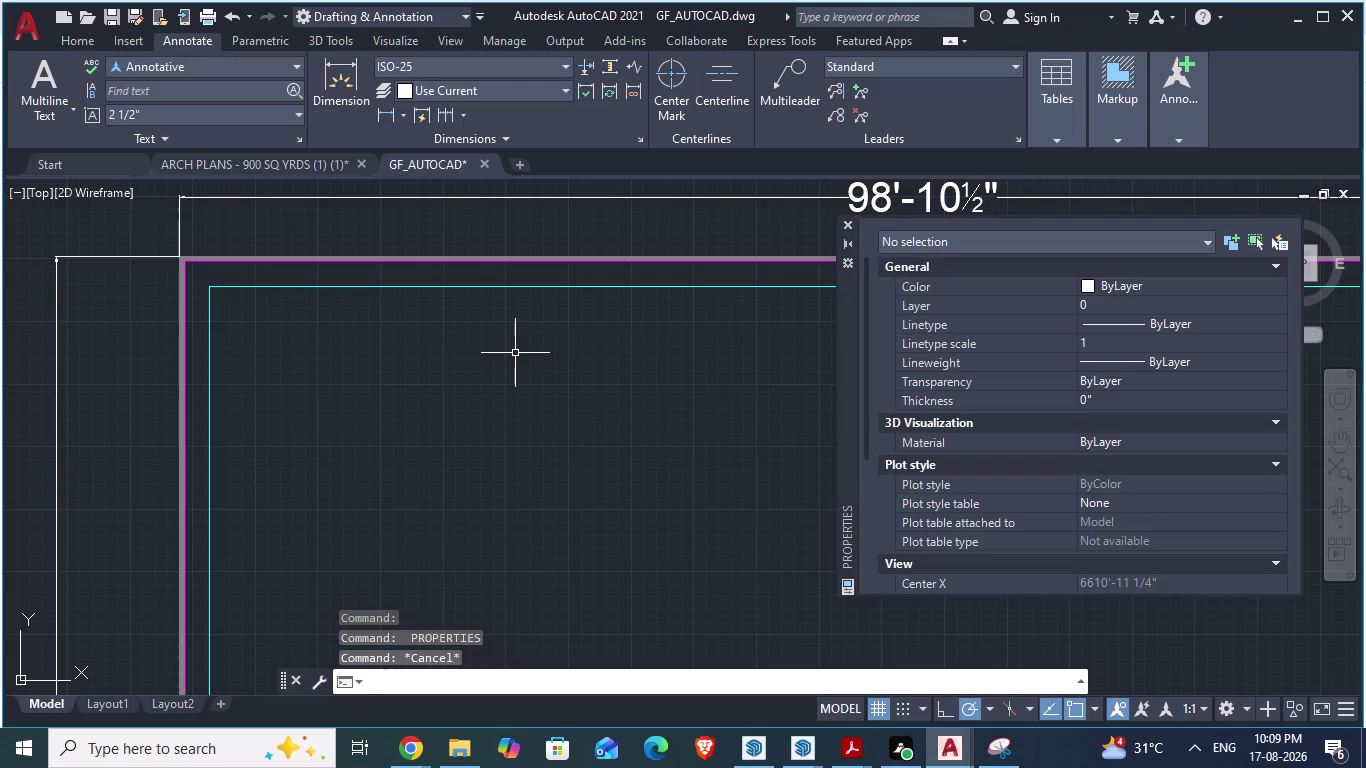
click(851, 227)
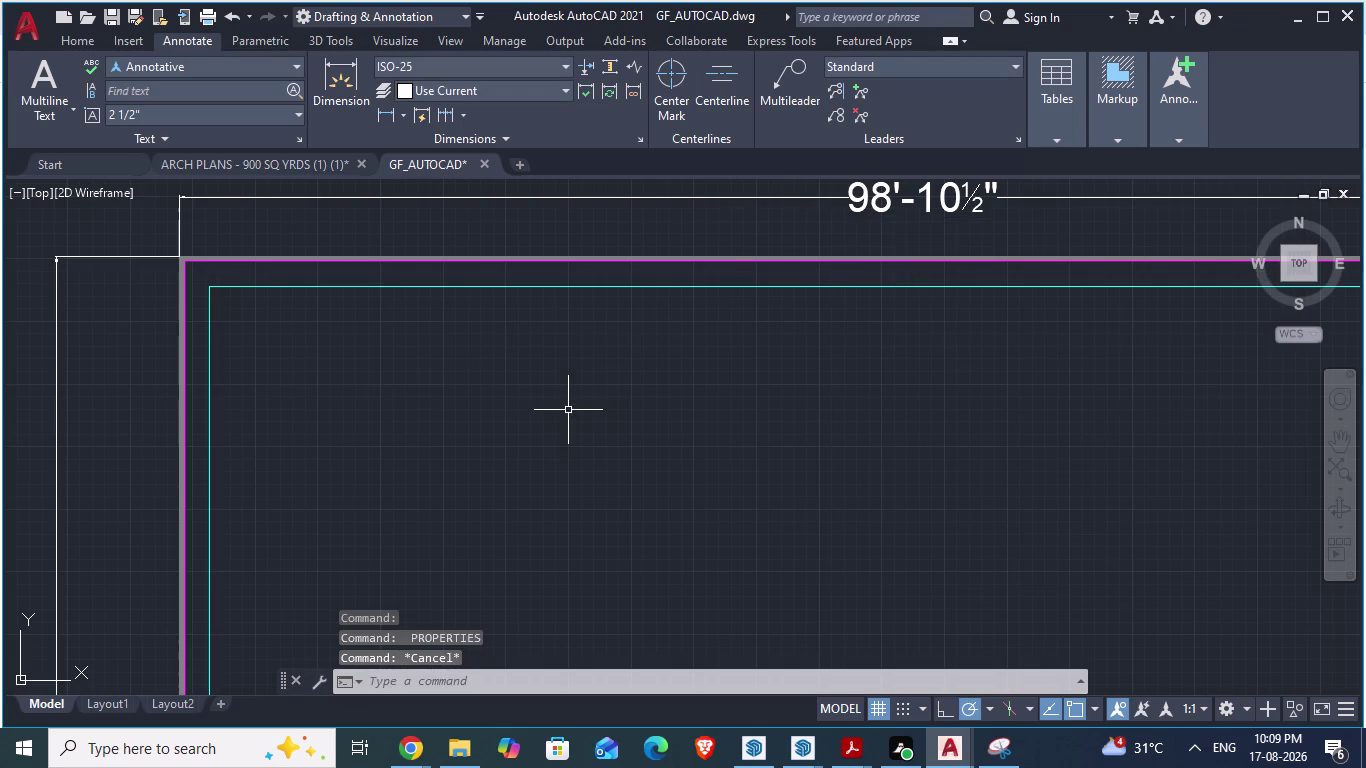
Offset the cyan outline 9" inward, save, and switch to ARCH PLANS.
key(o)
key(Return)
click(608, 285)
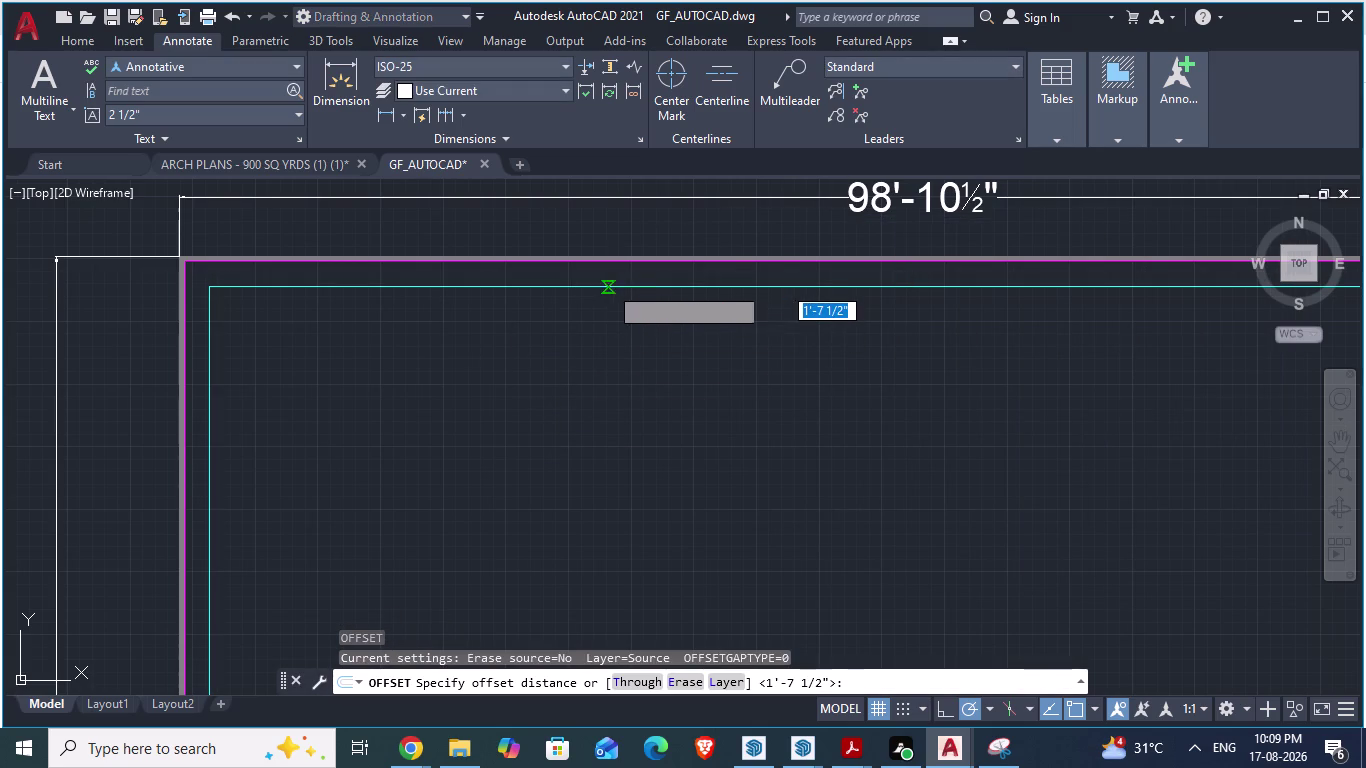
key(9)
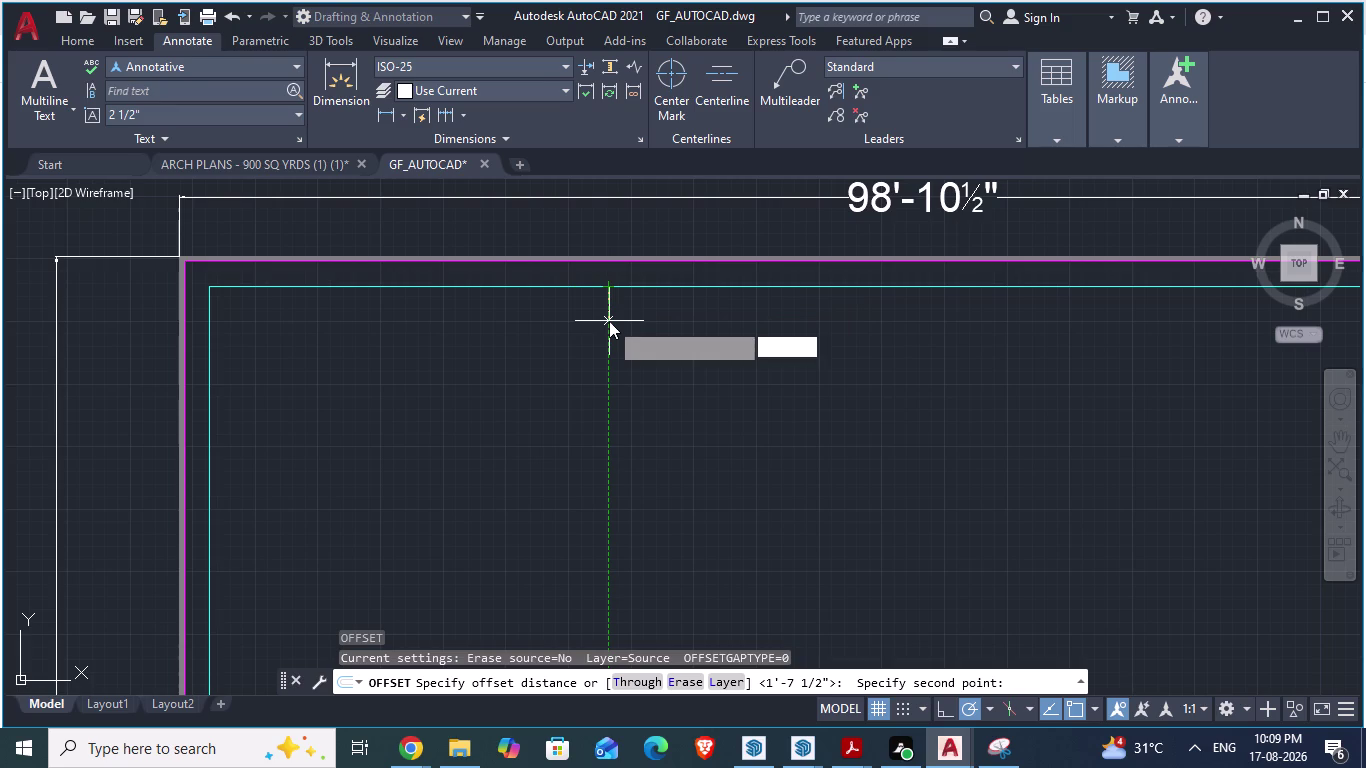
key(shift+quotedbl)
key(Return)
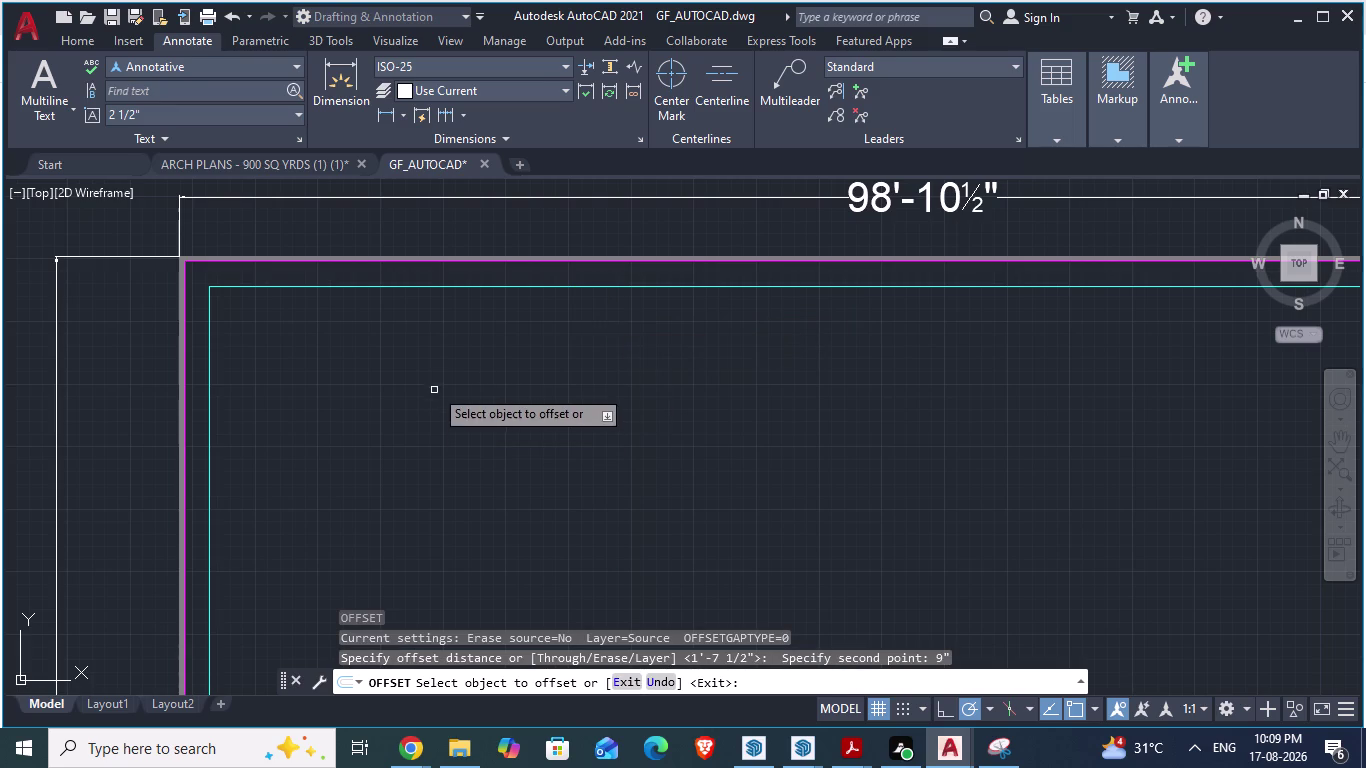
click(477, 284)
click(474, 378)
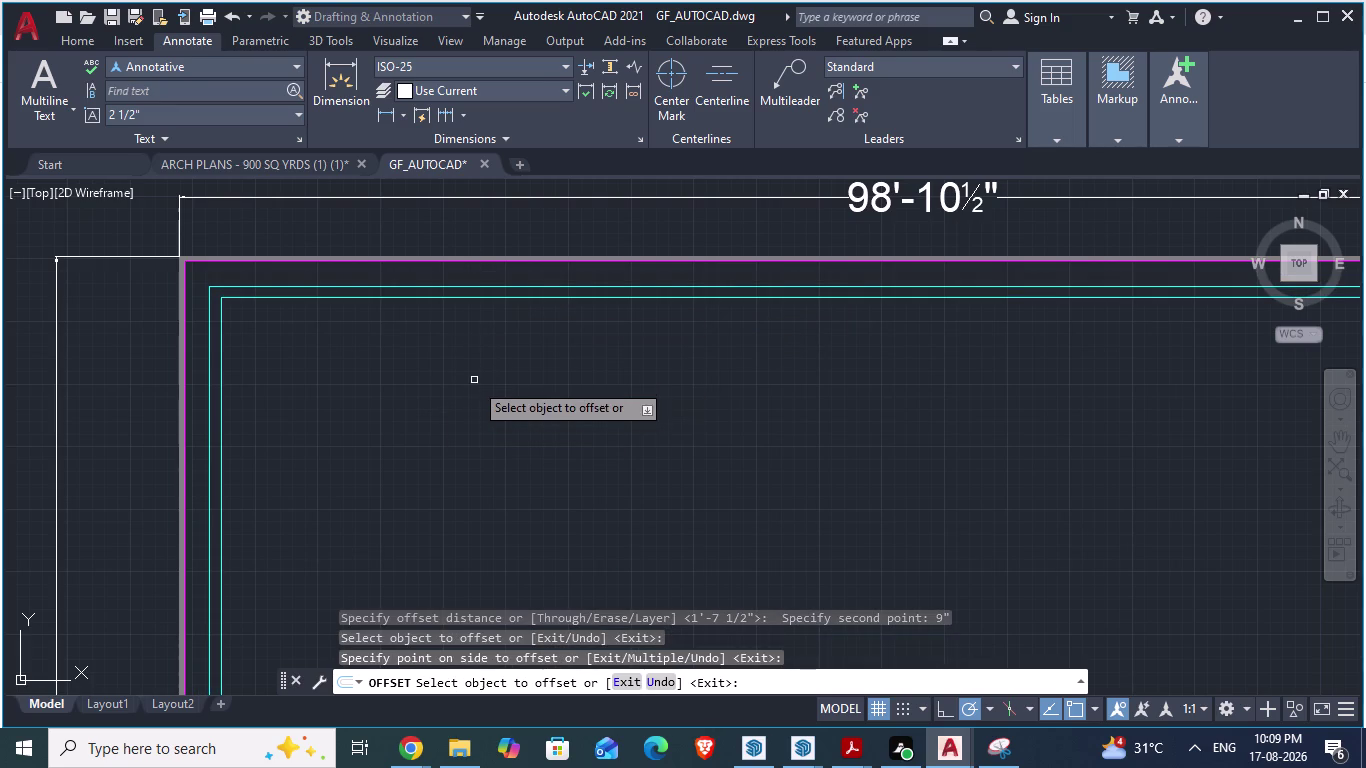
key(ctrl+s)
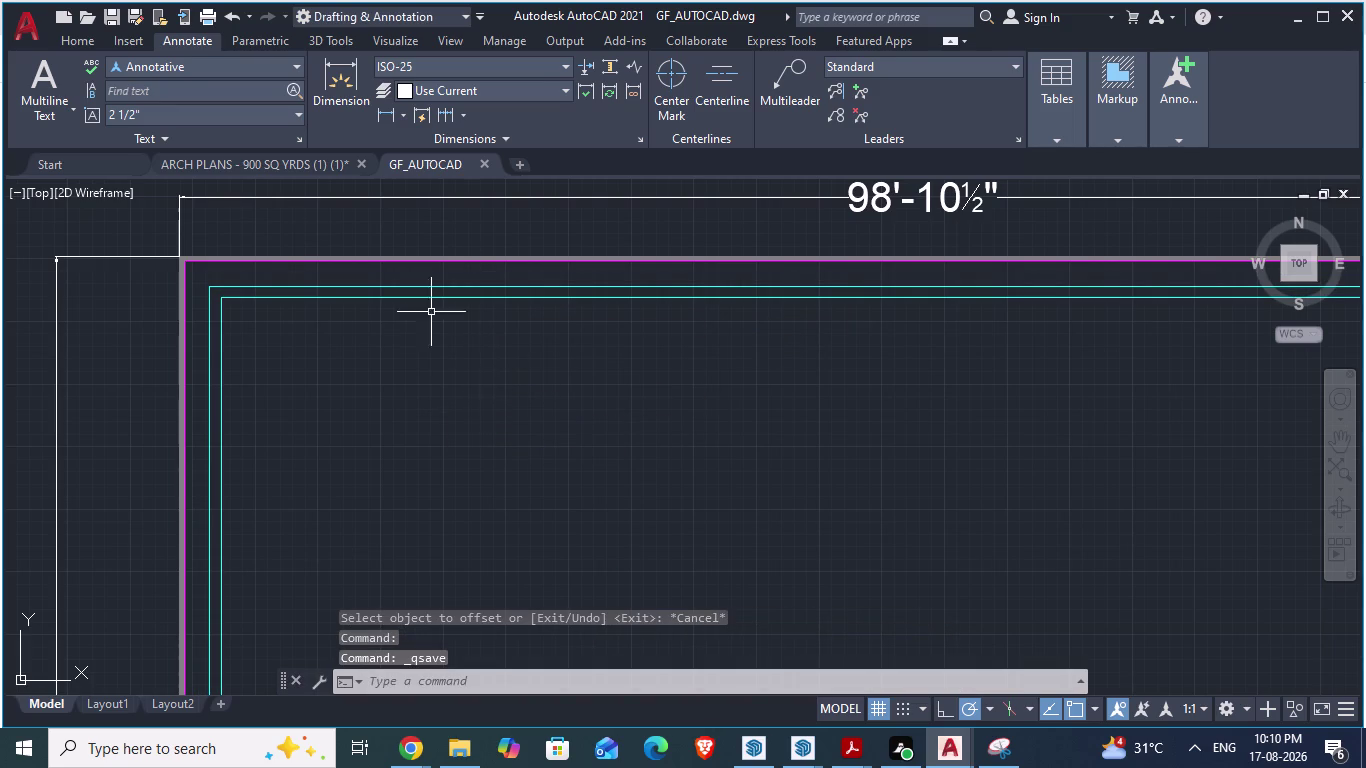
click(230, 155)
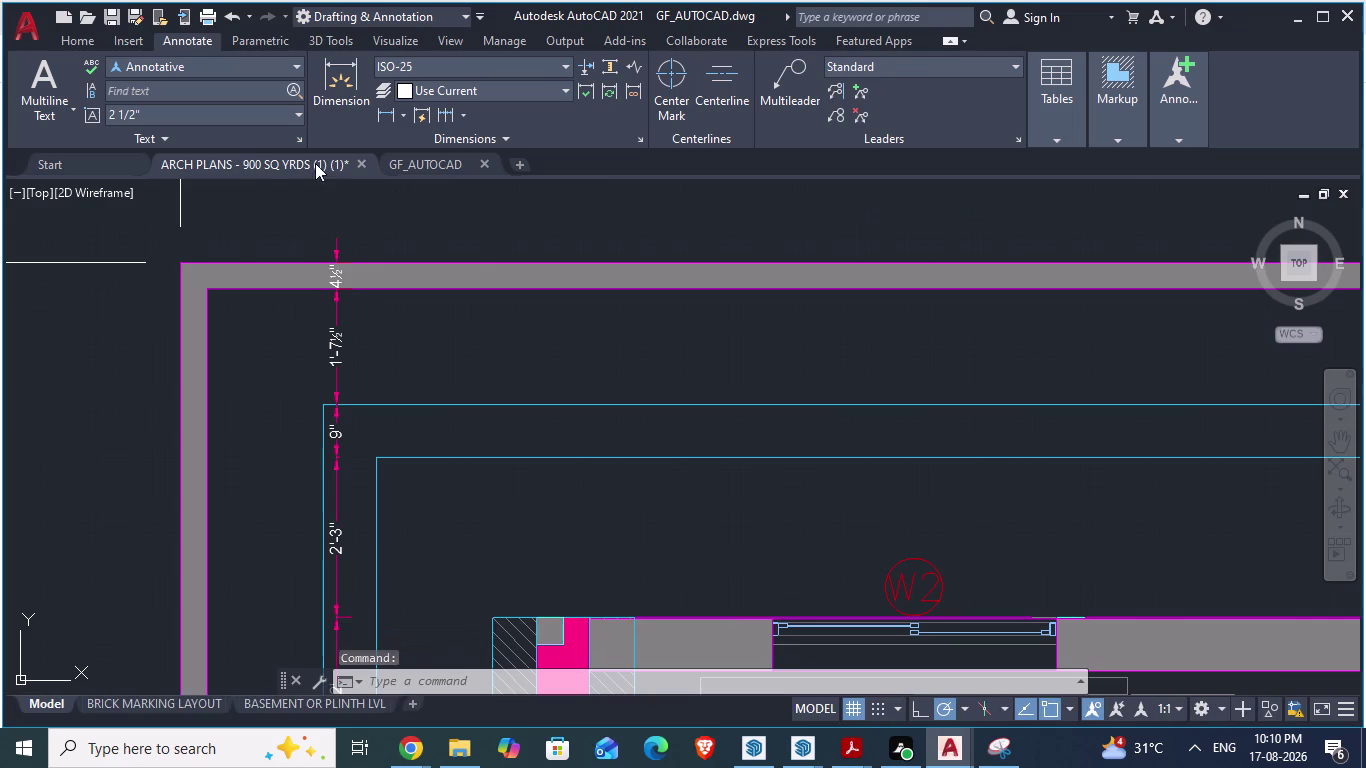
scroll(down, 3)
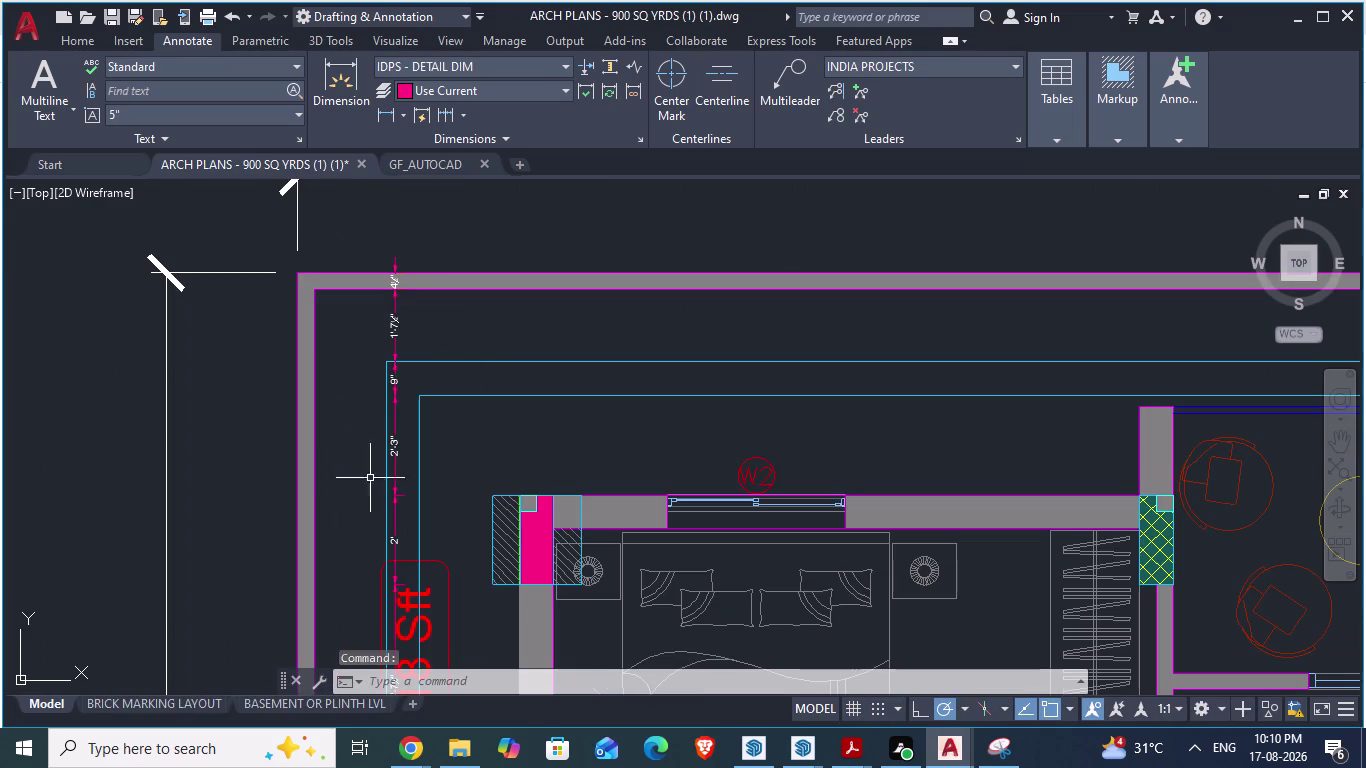
scroll(up, 3)
scroll(down, 3)
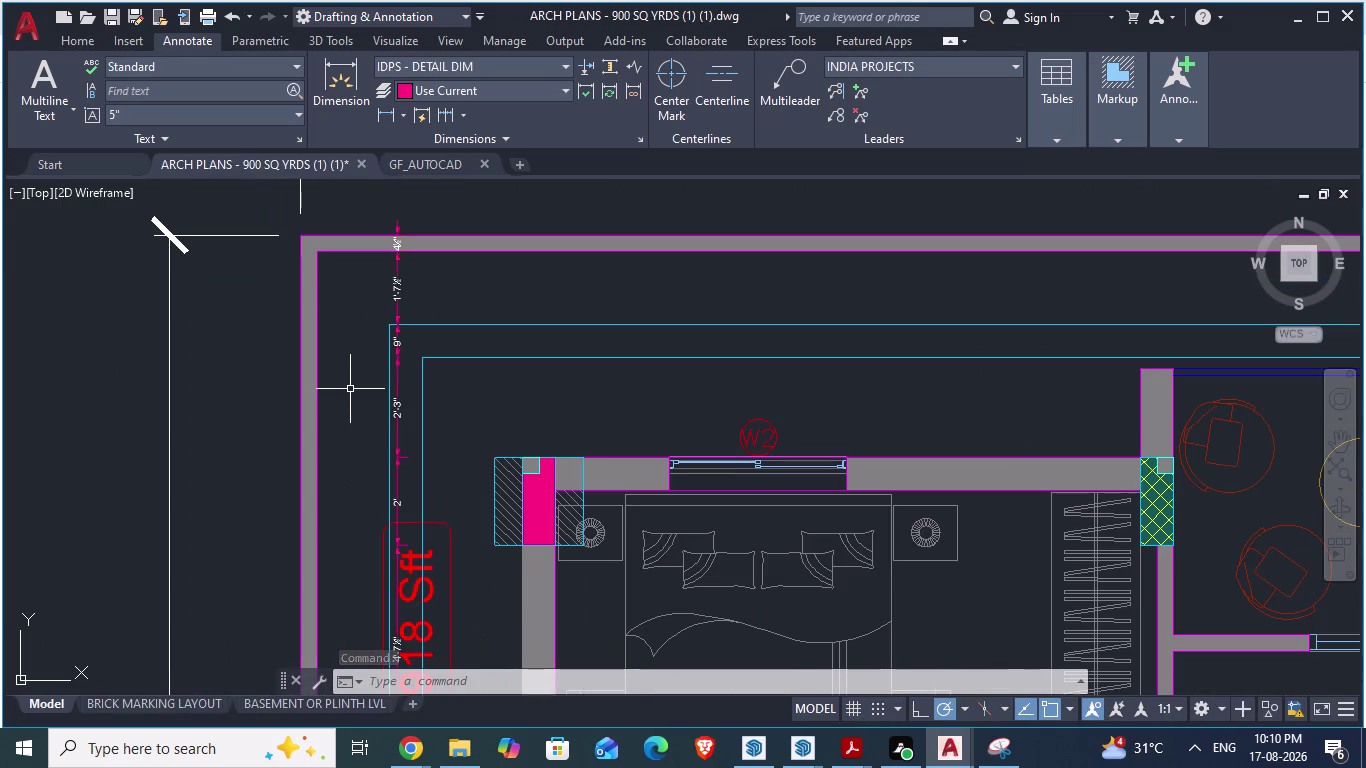
scroll(up, 3)
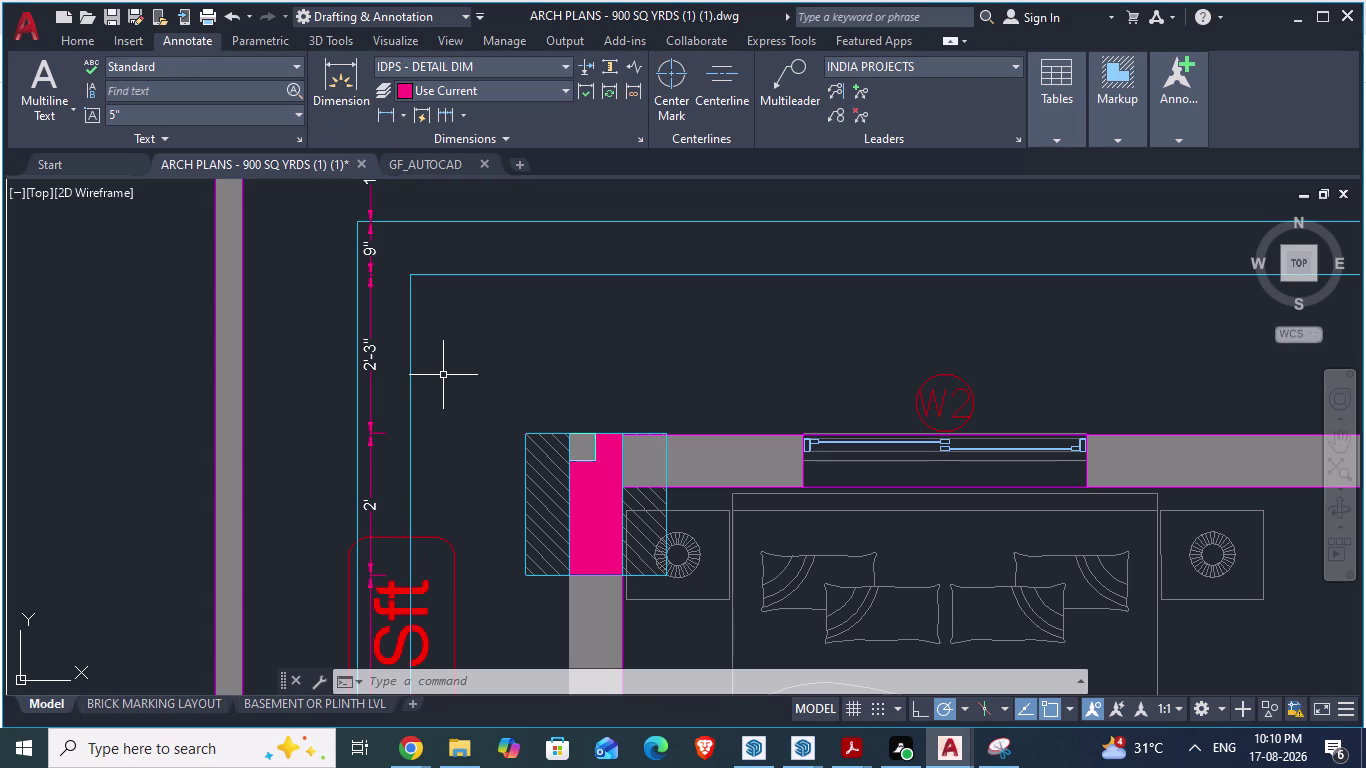
scroll(down, 3)
scroll(down, 3)
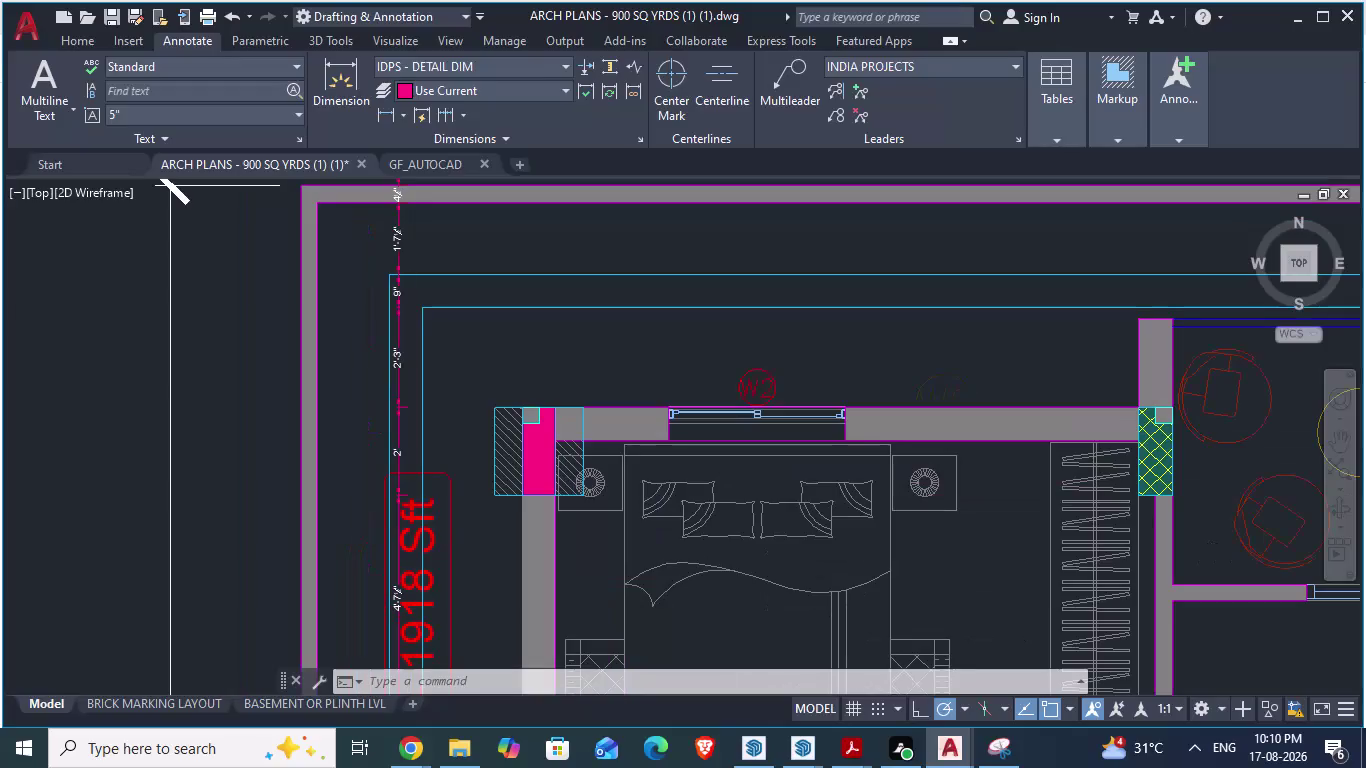
scroll(down, 3)
scroll(down, 3)
scroll(down, 3)
scroll(up, 3)
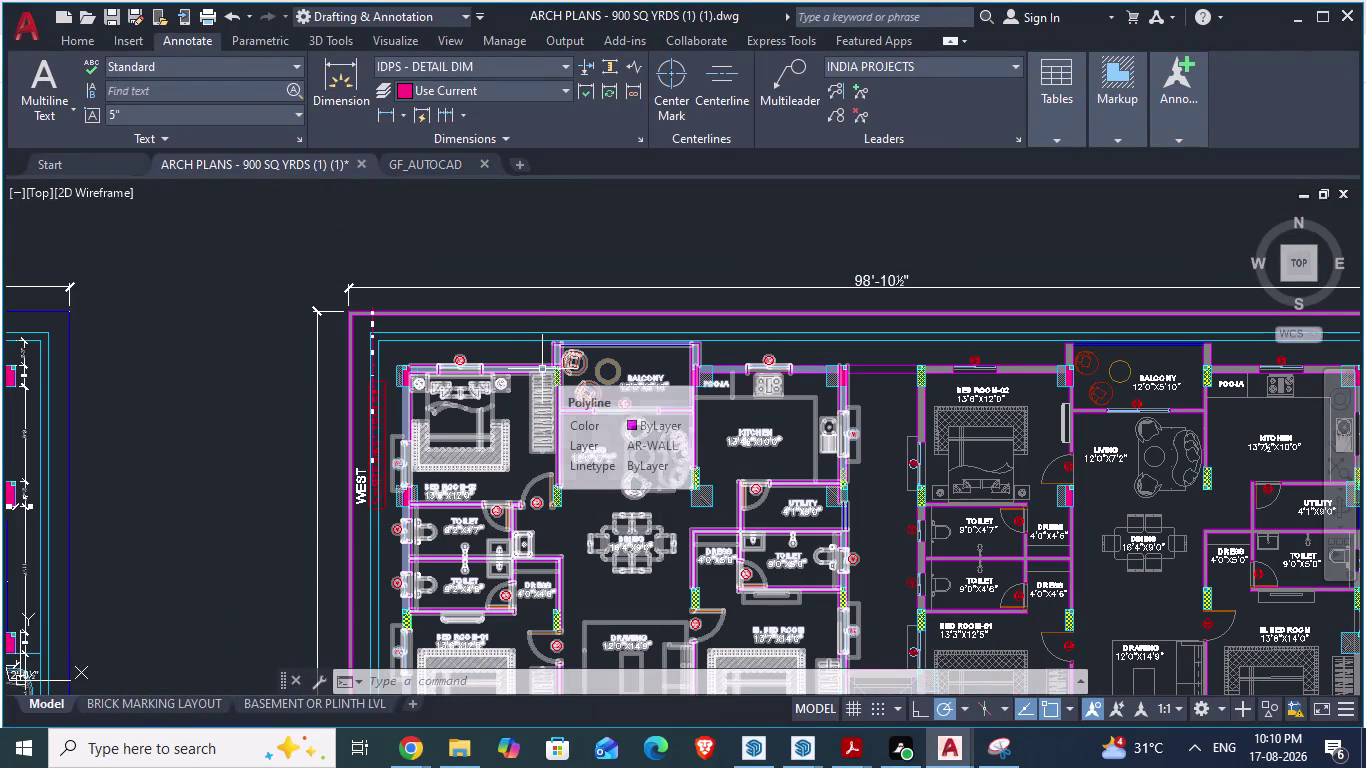
key(alt+Tab)
key(alt+Tab)
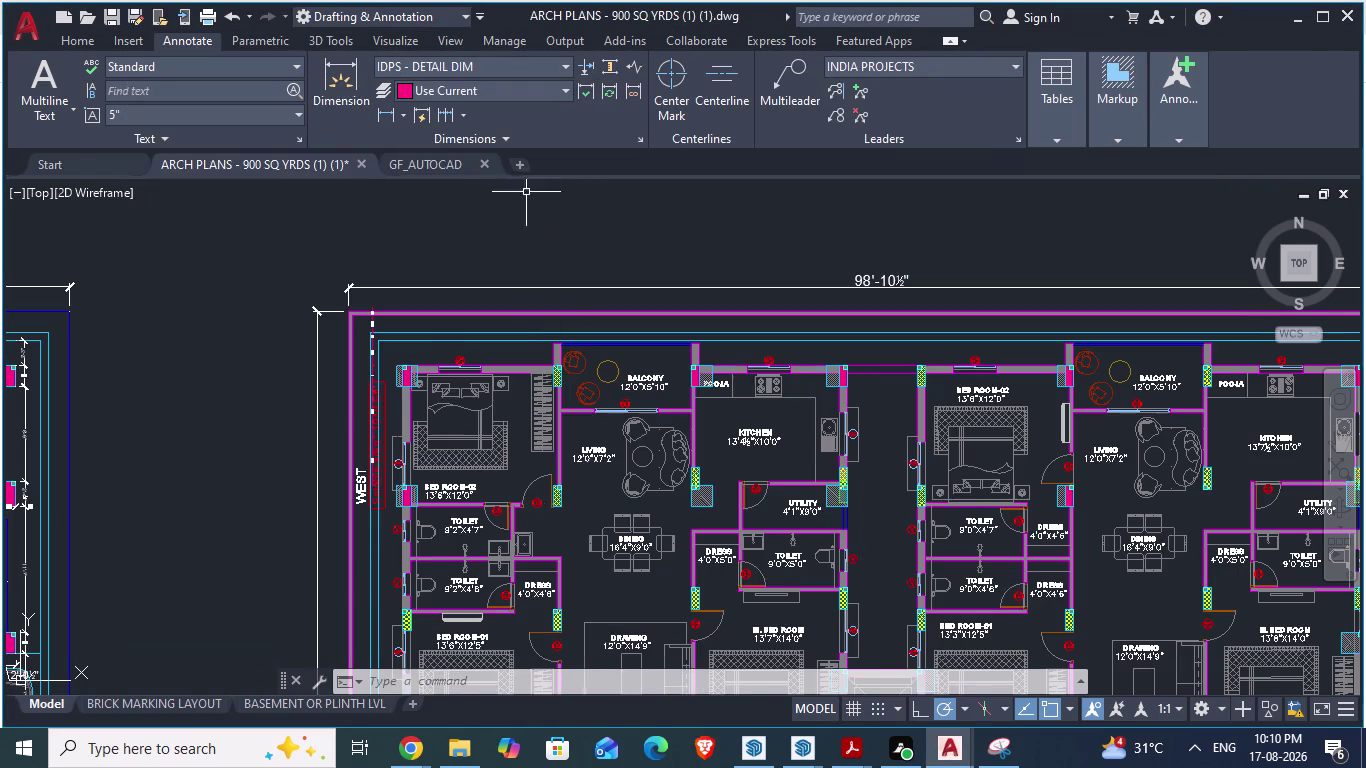
click(450, 165)
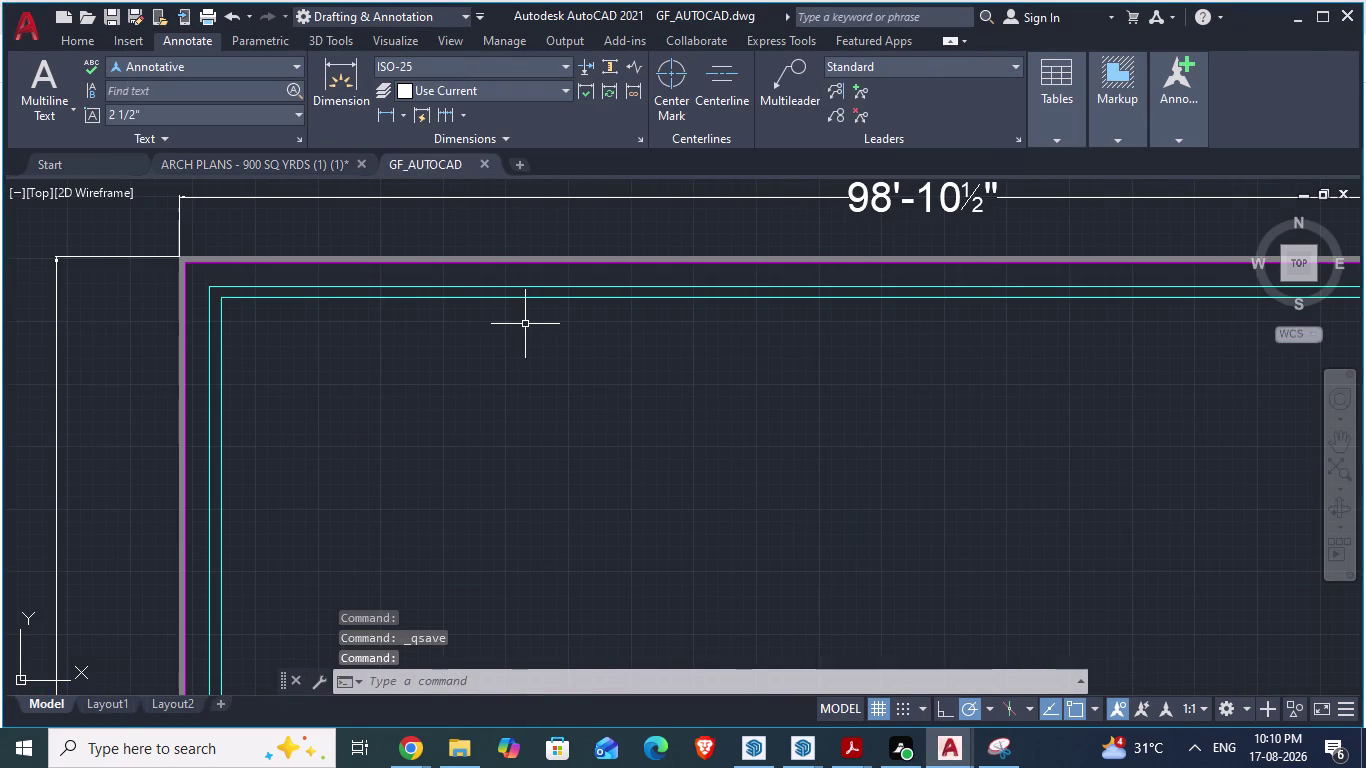
Offset the 9" cyan outline 2'-3" further inward.
key(o)
key(f)
key(Escape)
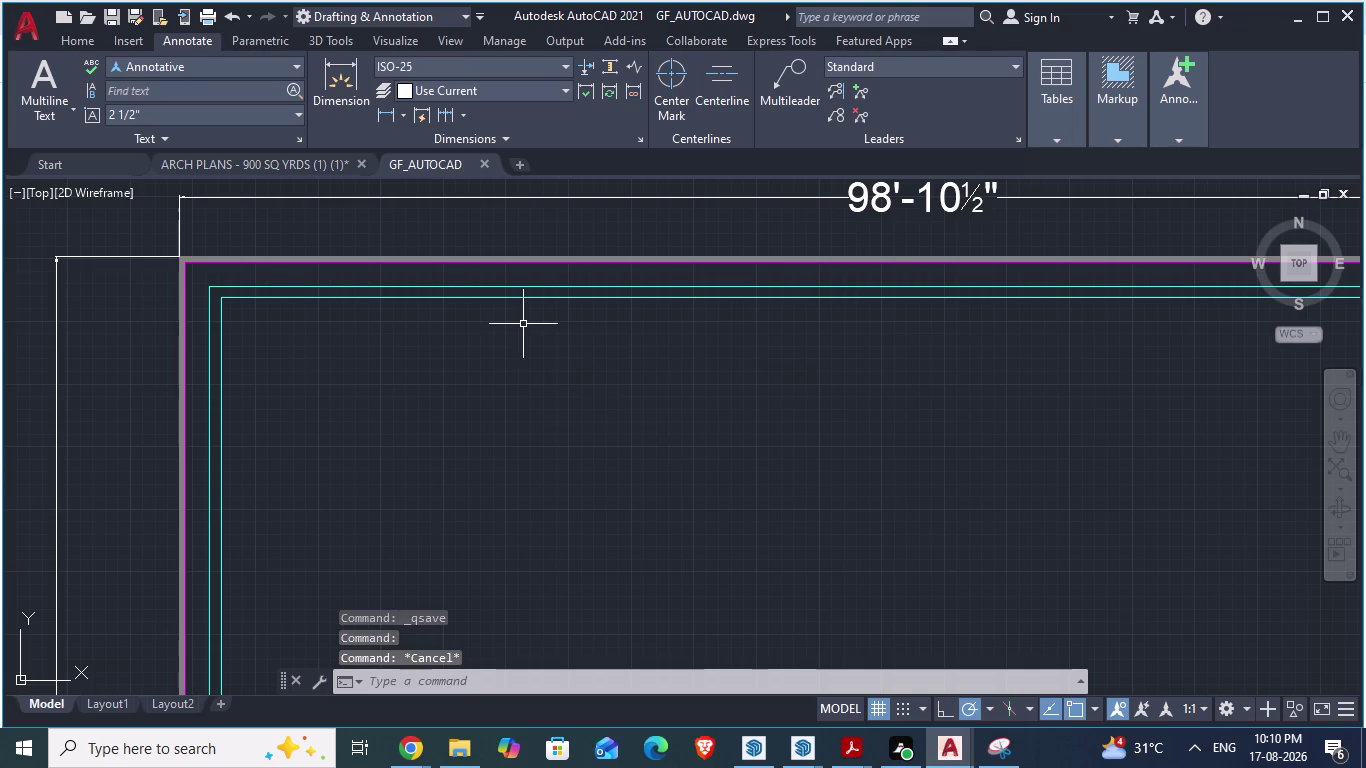
key(o)
key(Return)
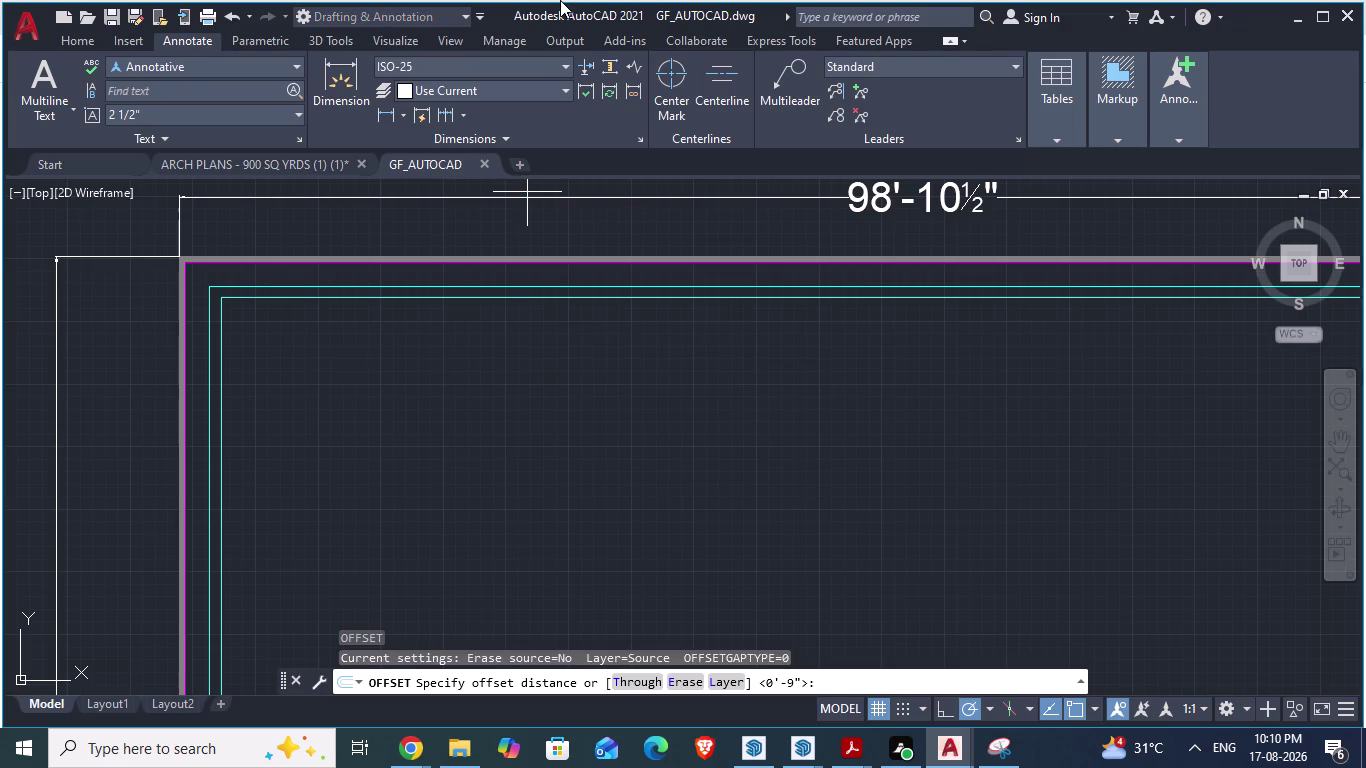
text(2'3)
key(shift+quotedbl)
key(Return)
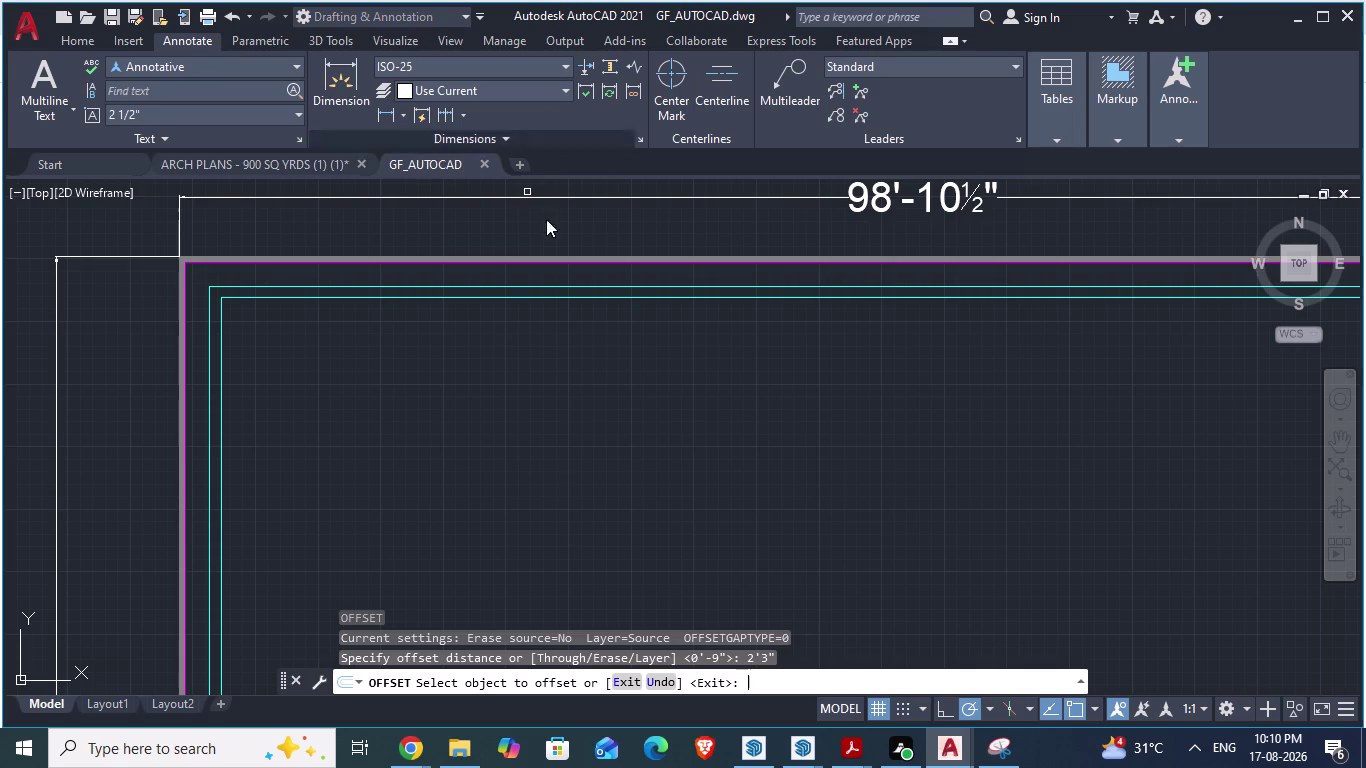
click(545, 297)
click(541, 374)
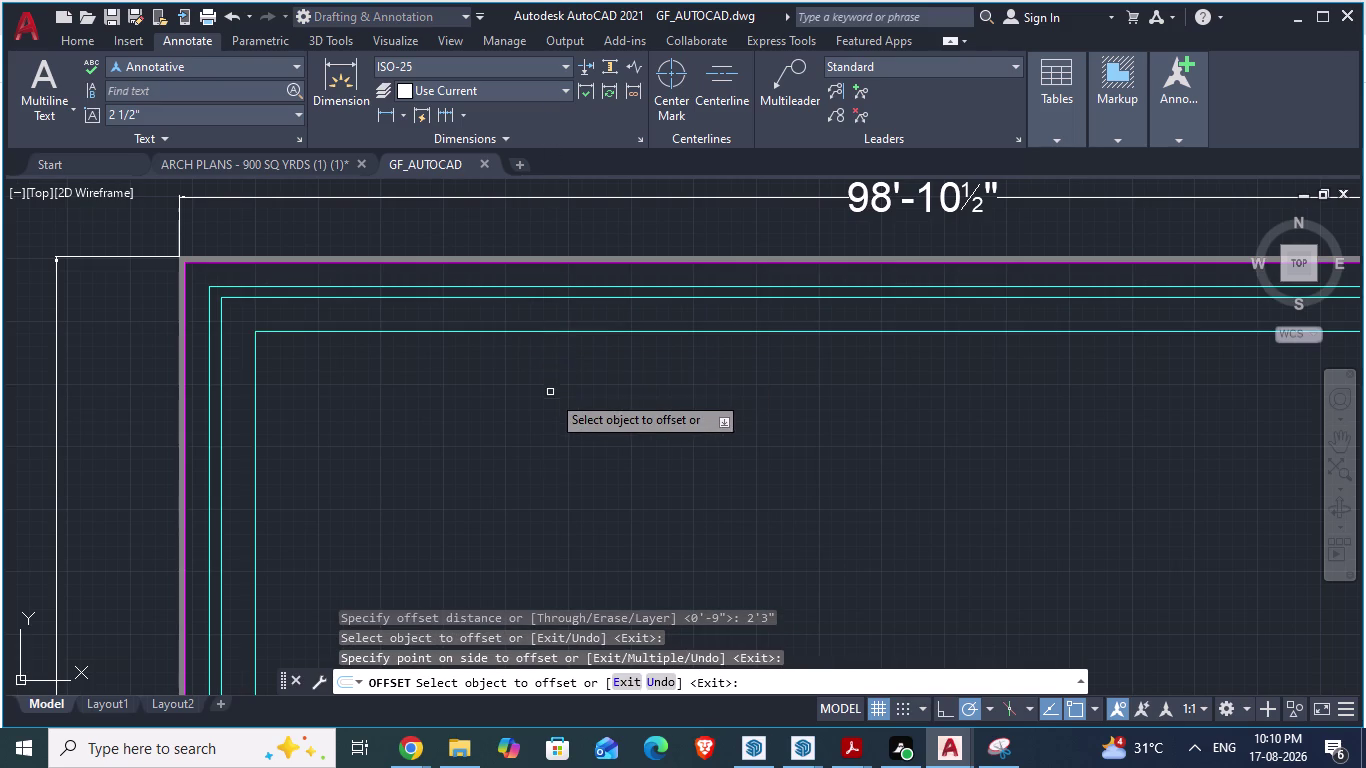
Switch to the ARCH PLANS - 900 SQ YRDS drawing.
key(alt+Tab)
key(alt+Tab)
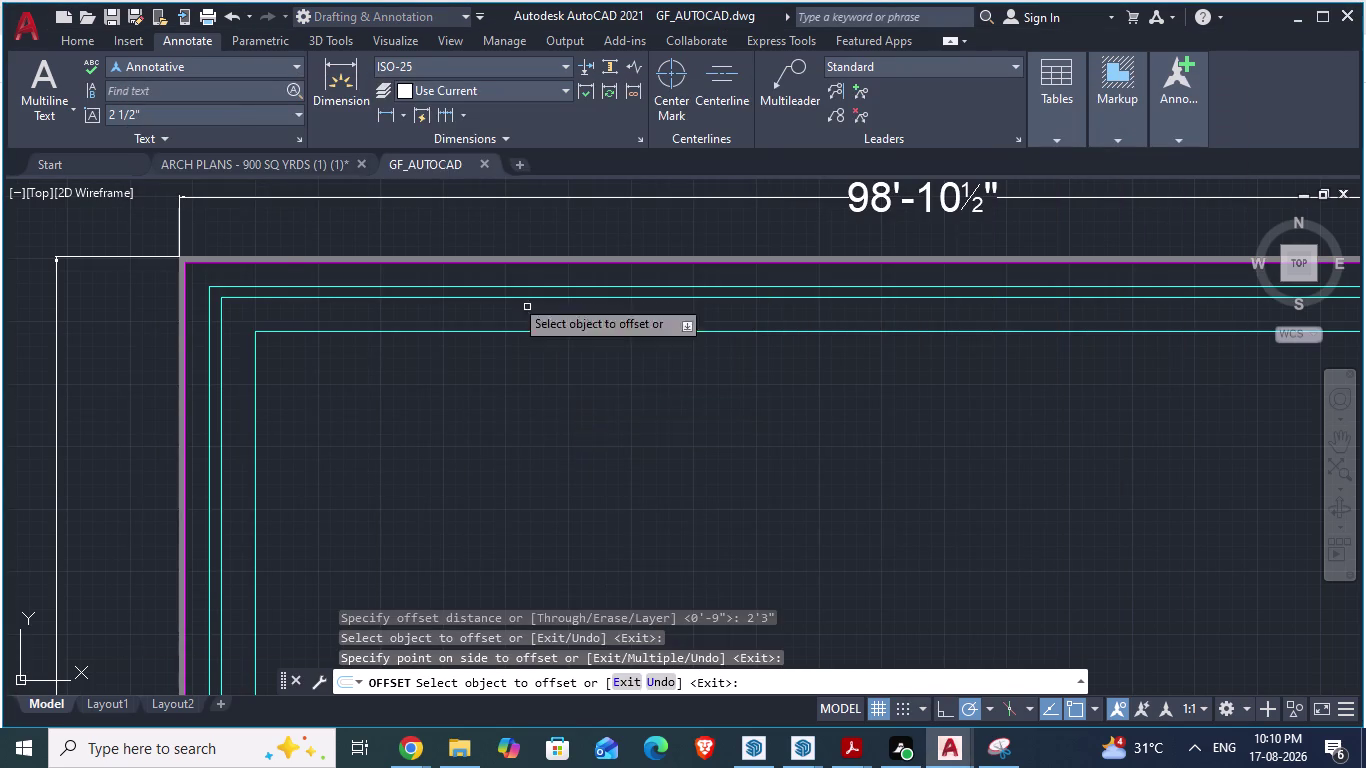
click(299, 164)
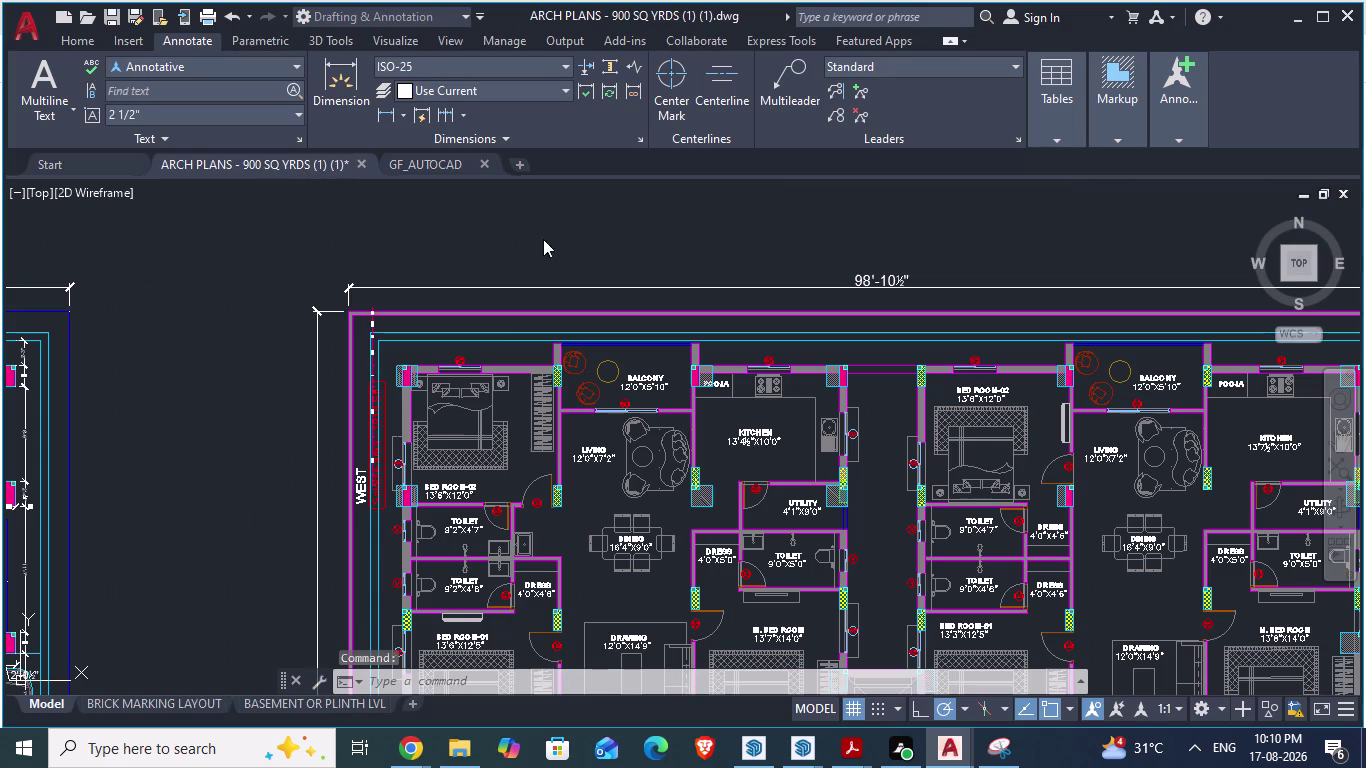
Add a 2'-3" aligned dimension from the cyan line to the wall with DA.
scroll(up, 3)
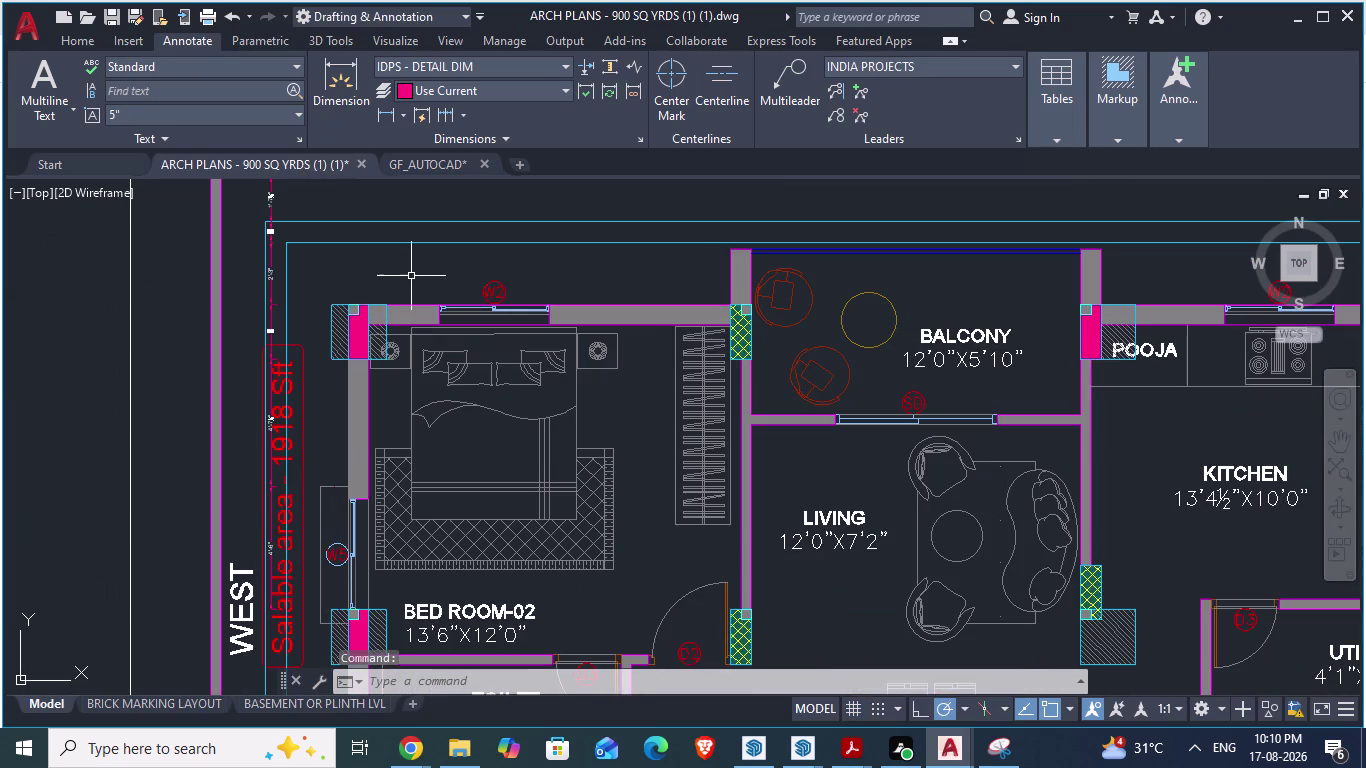
scroll(up, 3)
scroll(up, 3)
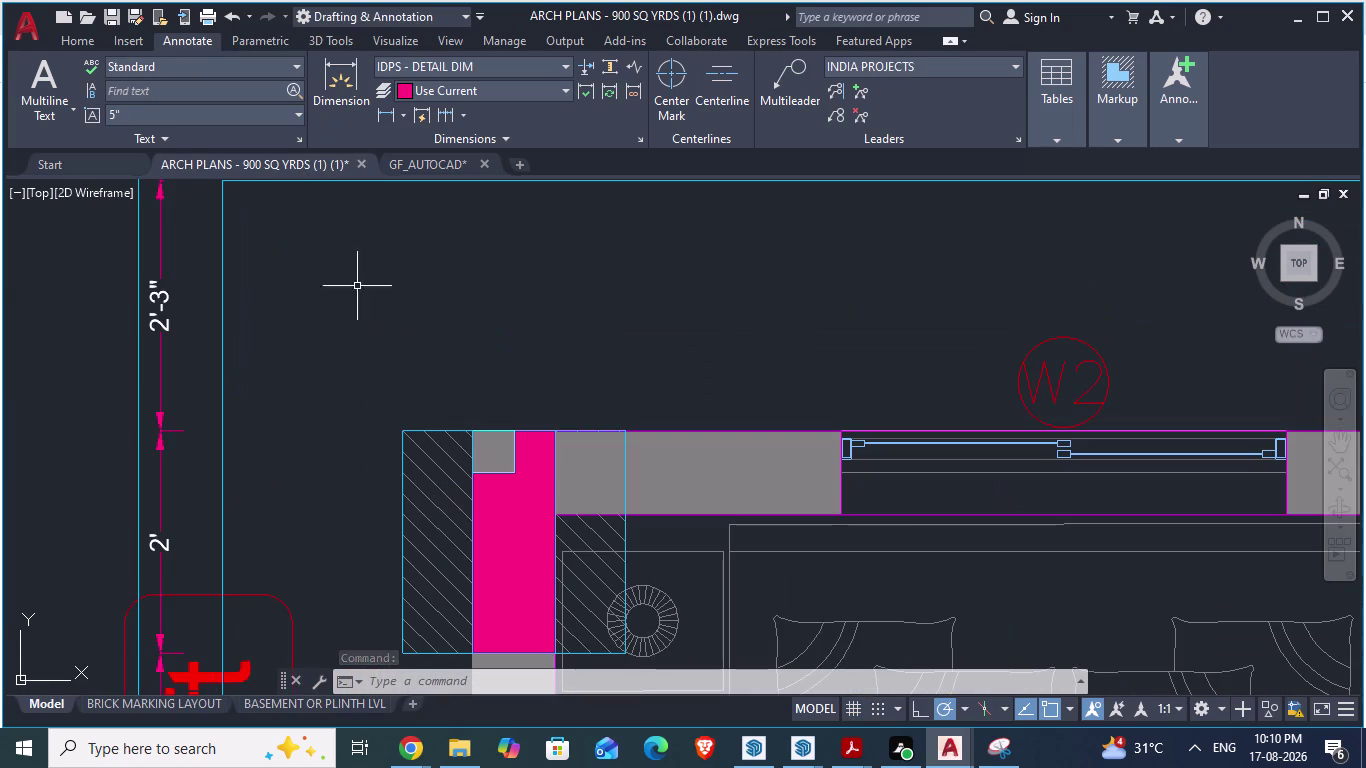
text(da)
key(Return)
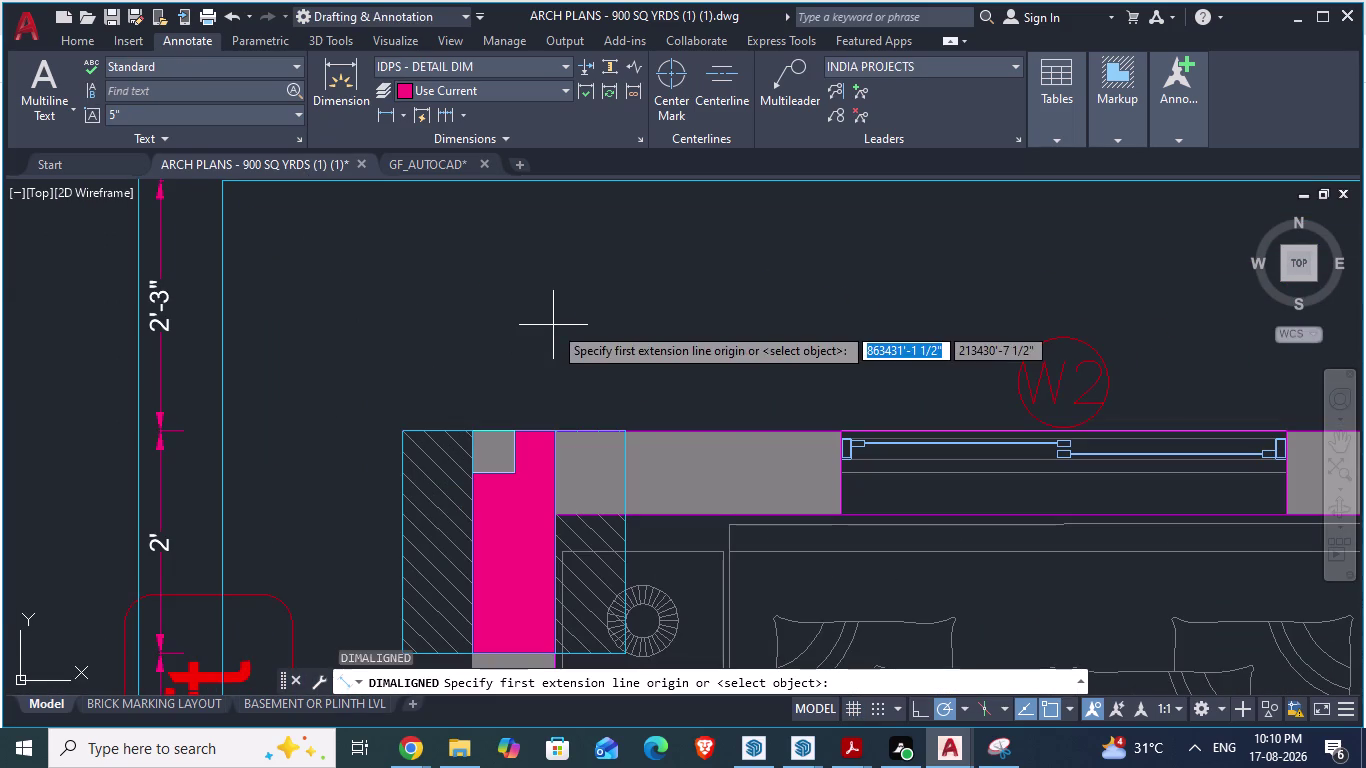
scroll(down, 3)
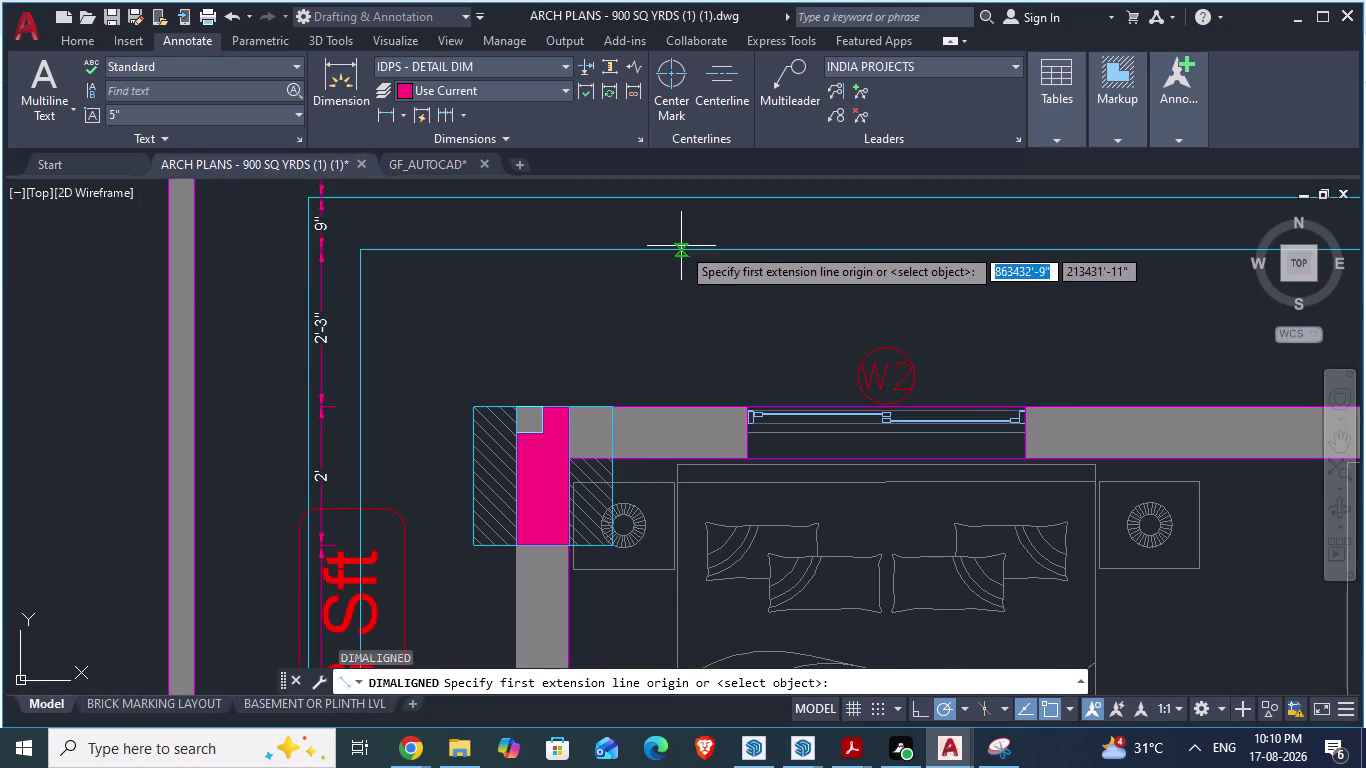
click(681, 245)
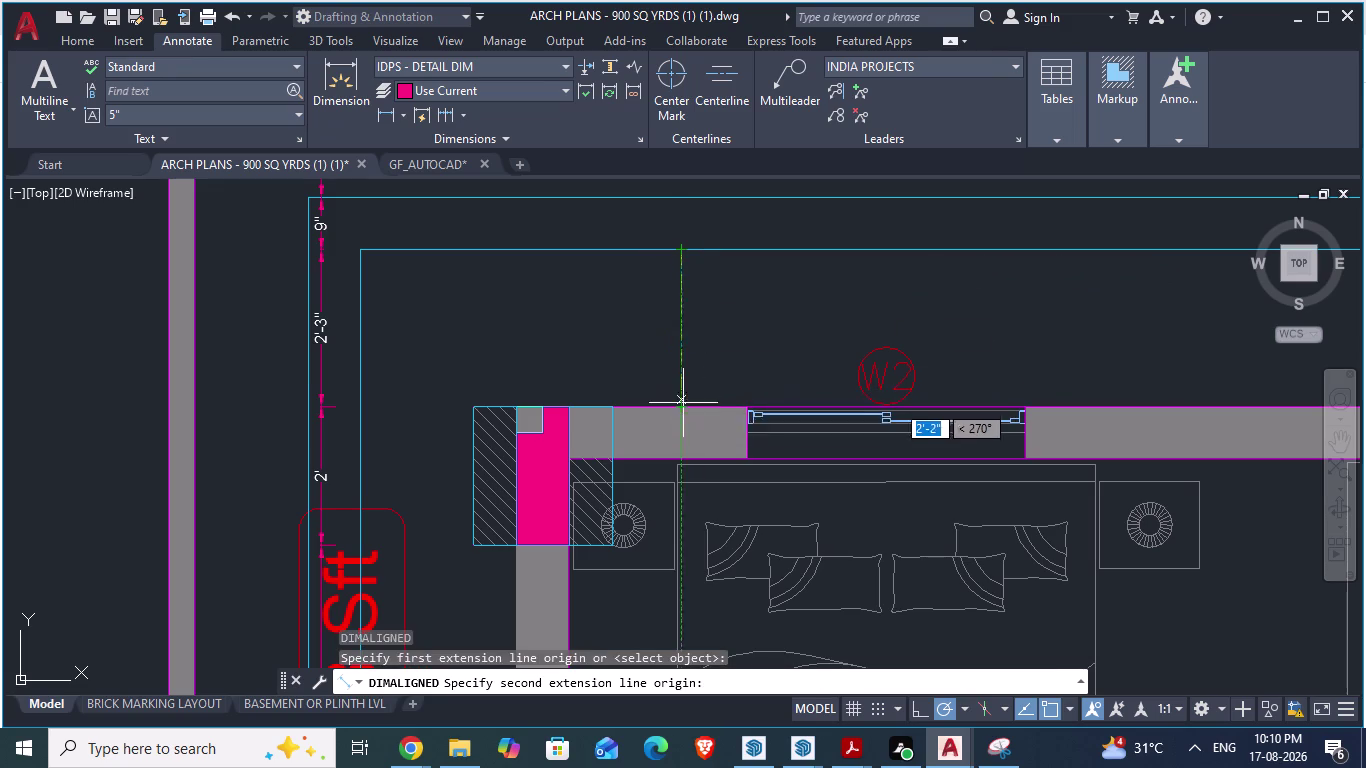
click(683, 403)
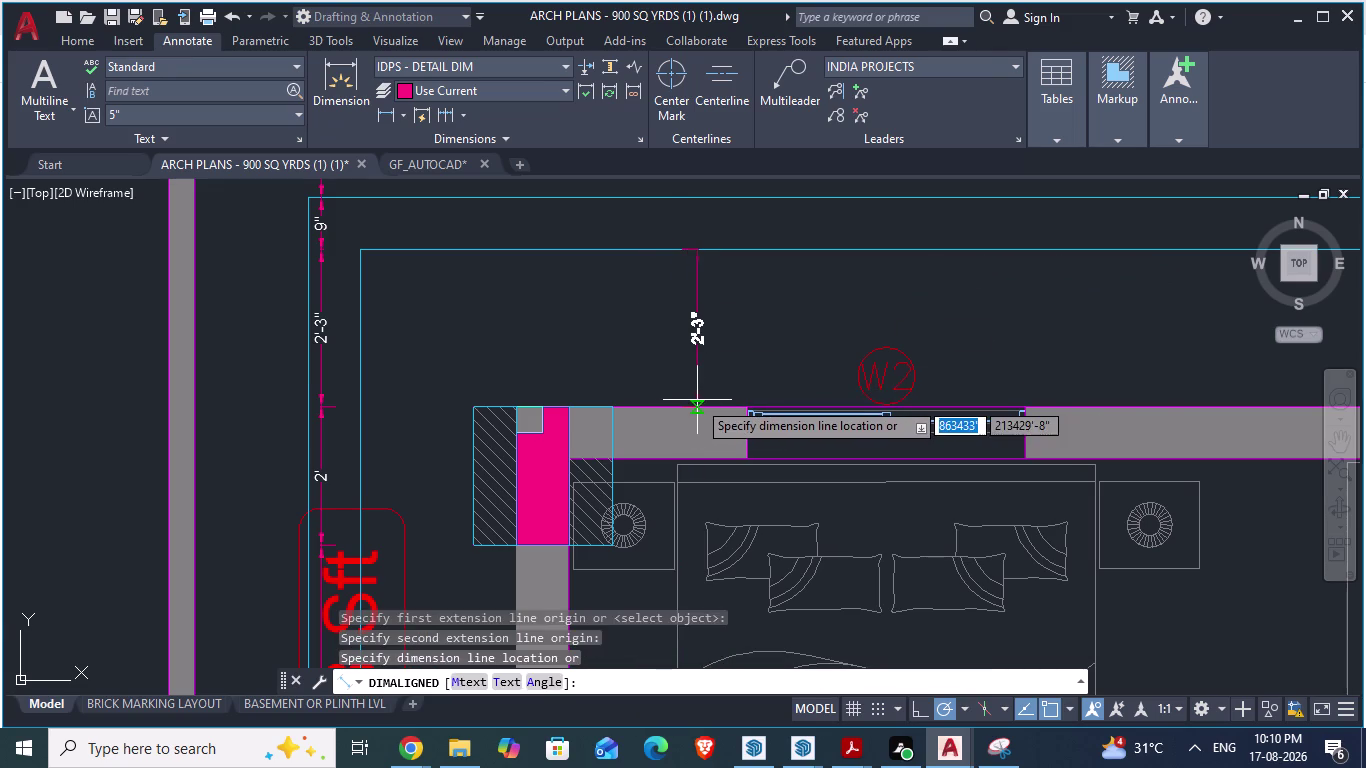
click(698, 400)
Add another aligned dimension between two points along the lower wall.
scroll(down, 3)
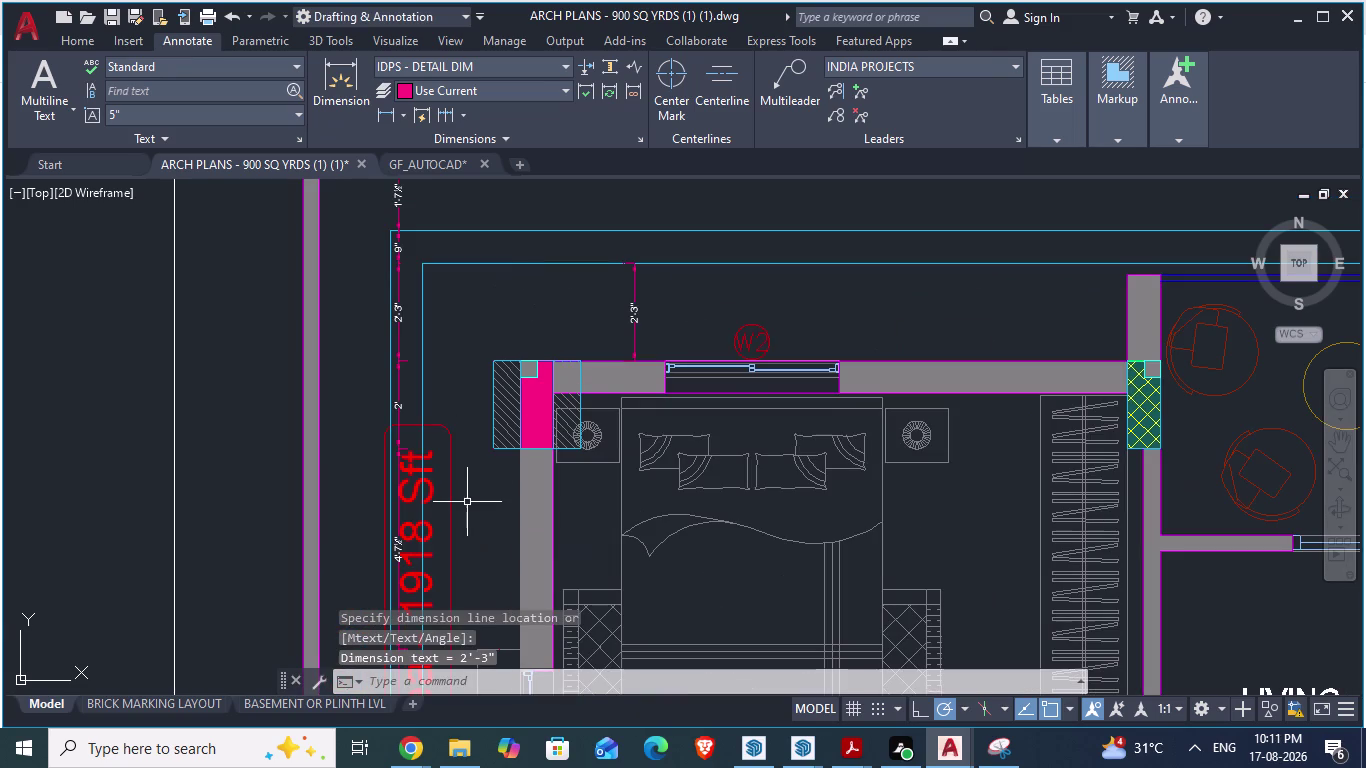
scroll(up, 3)
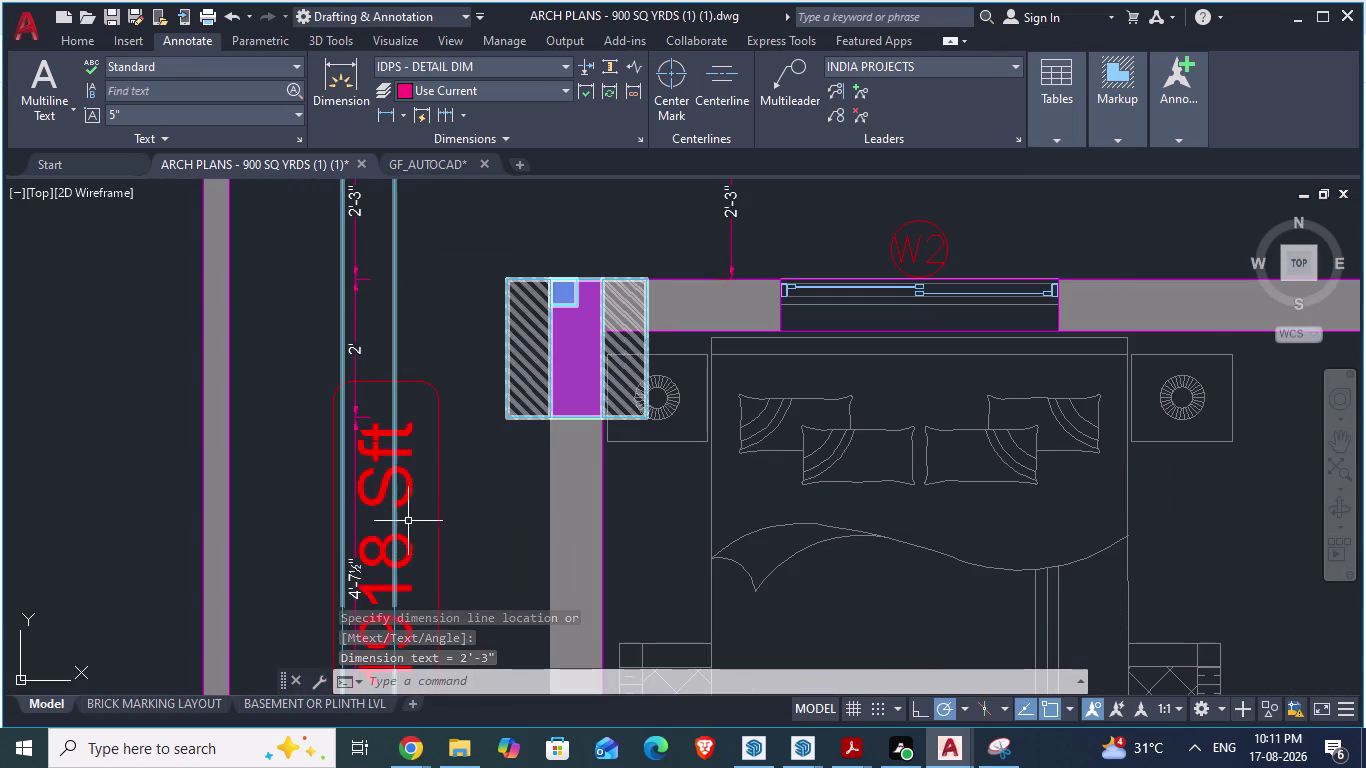
key(space)
click(394, 516)
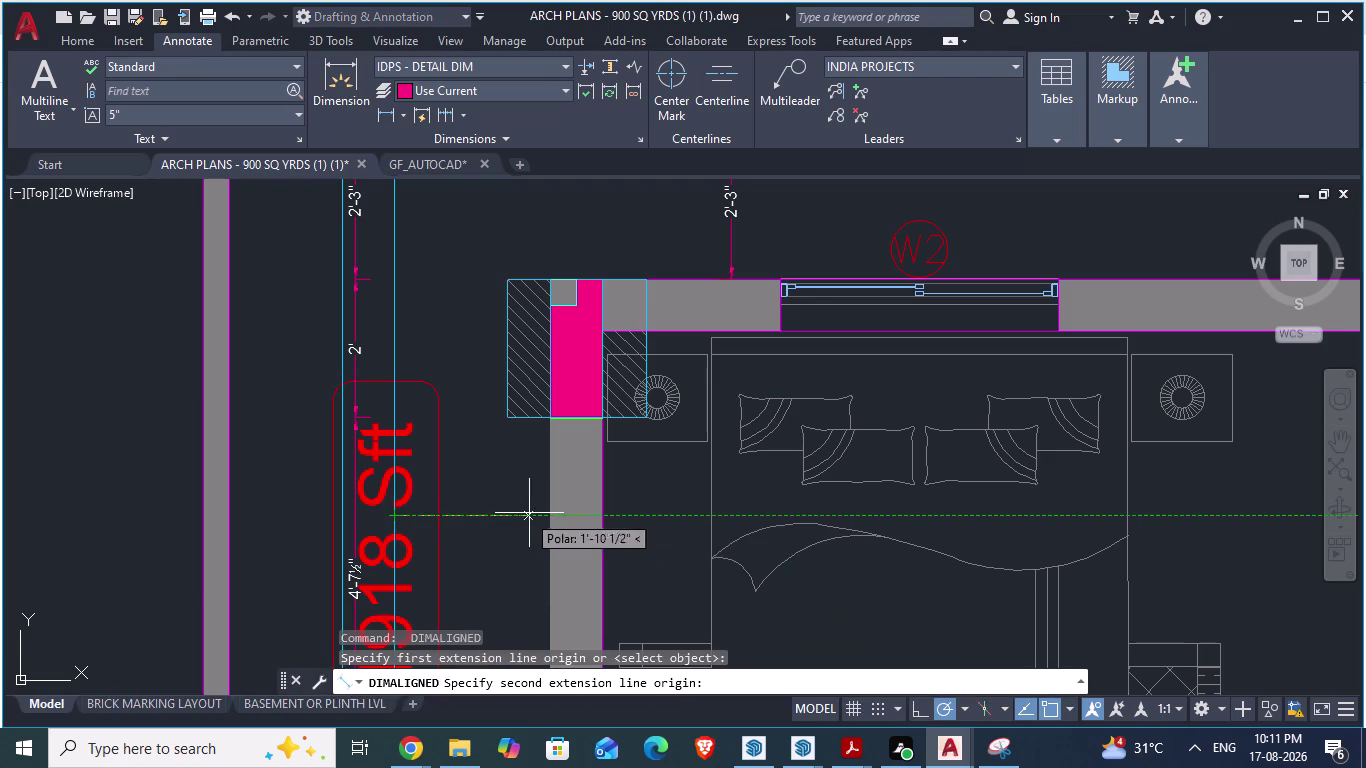
click(550, 513)
click(534, 539)
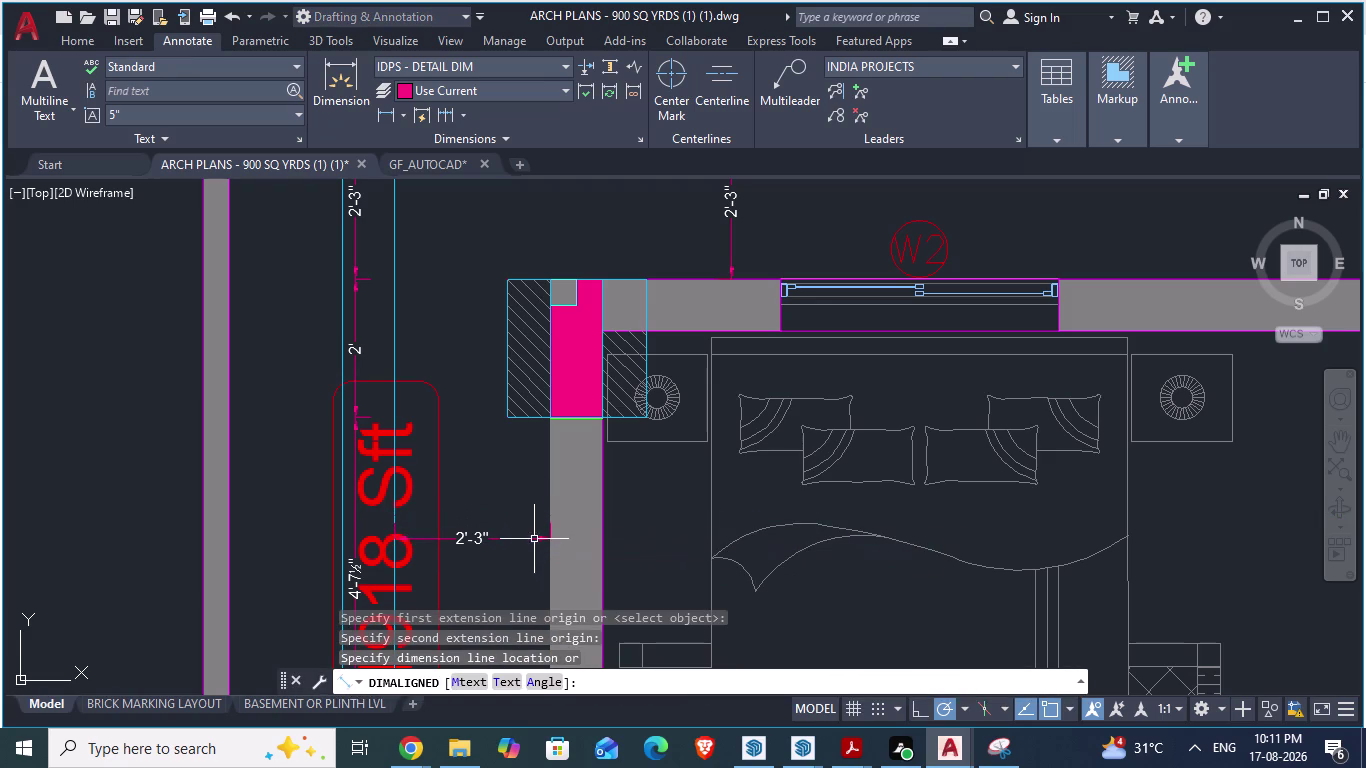
Dimension the bedroom wall's 9" thickness.
scroll(down, 3)
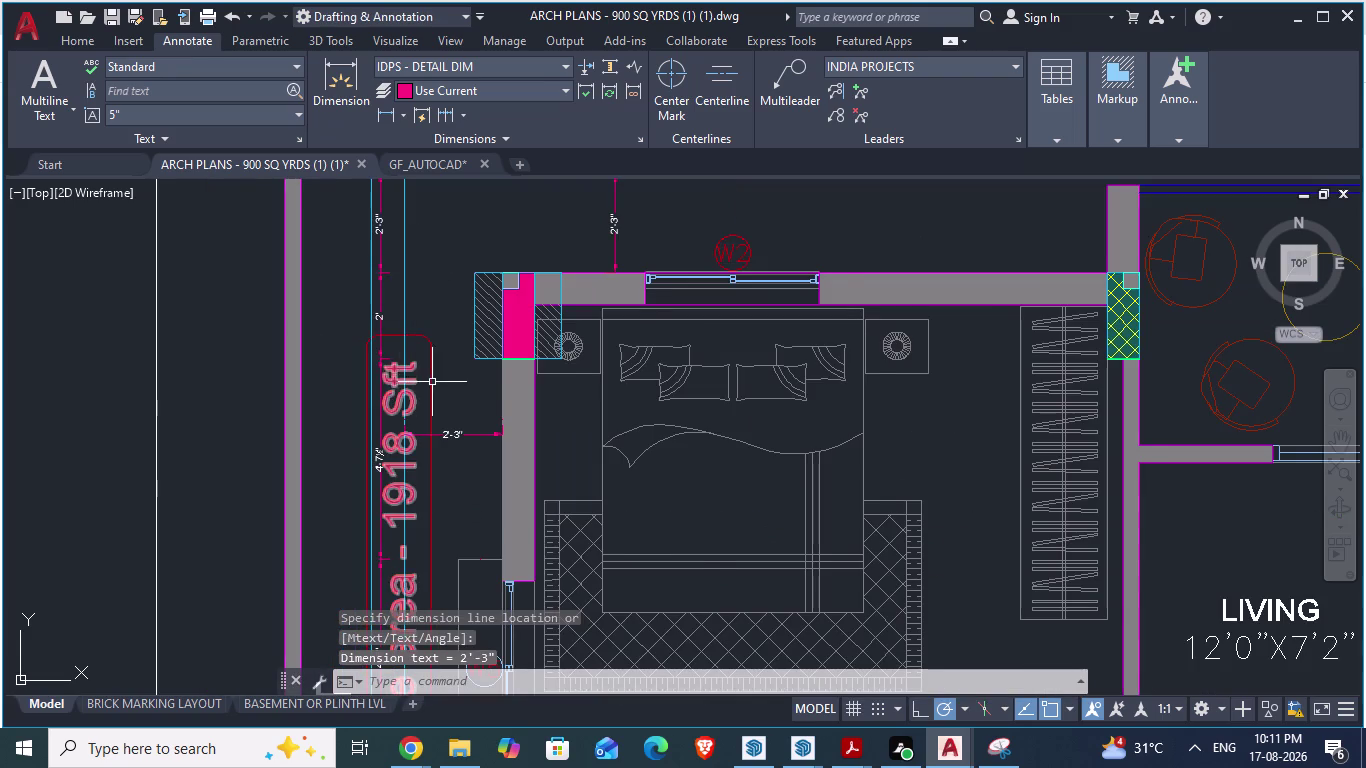
scroll(down, 3)
scroll(up, 3)
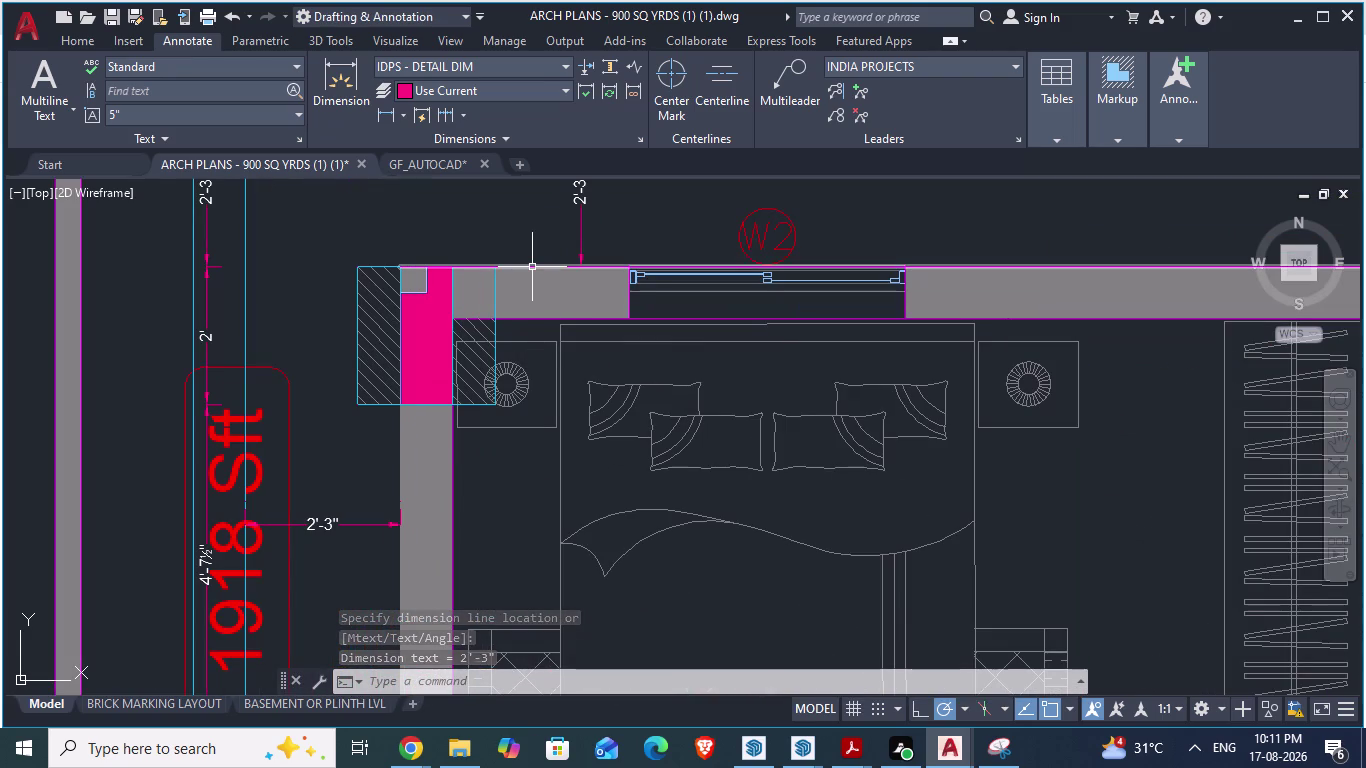
key(space)
click(532, 267)
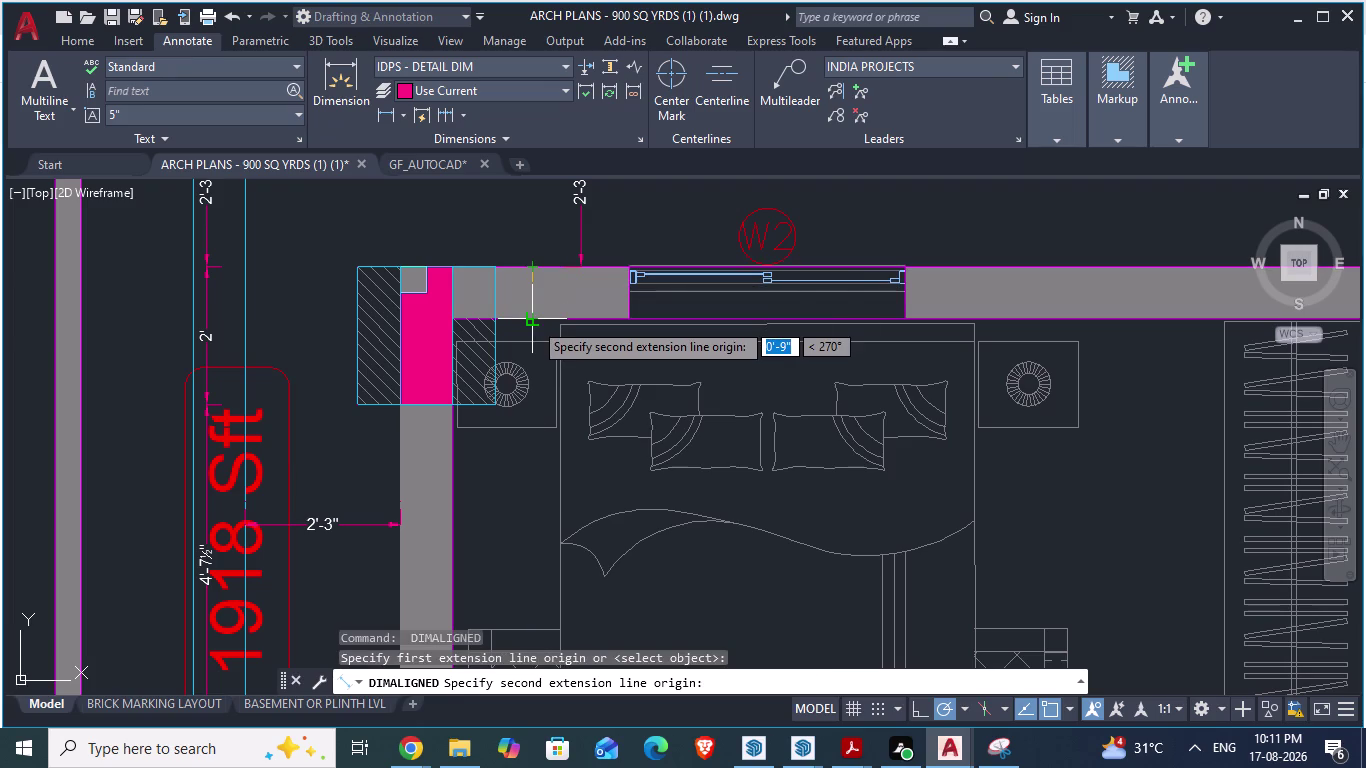
click(533, 321)
click(564, 349)
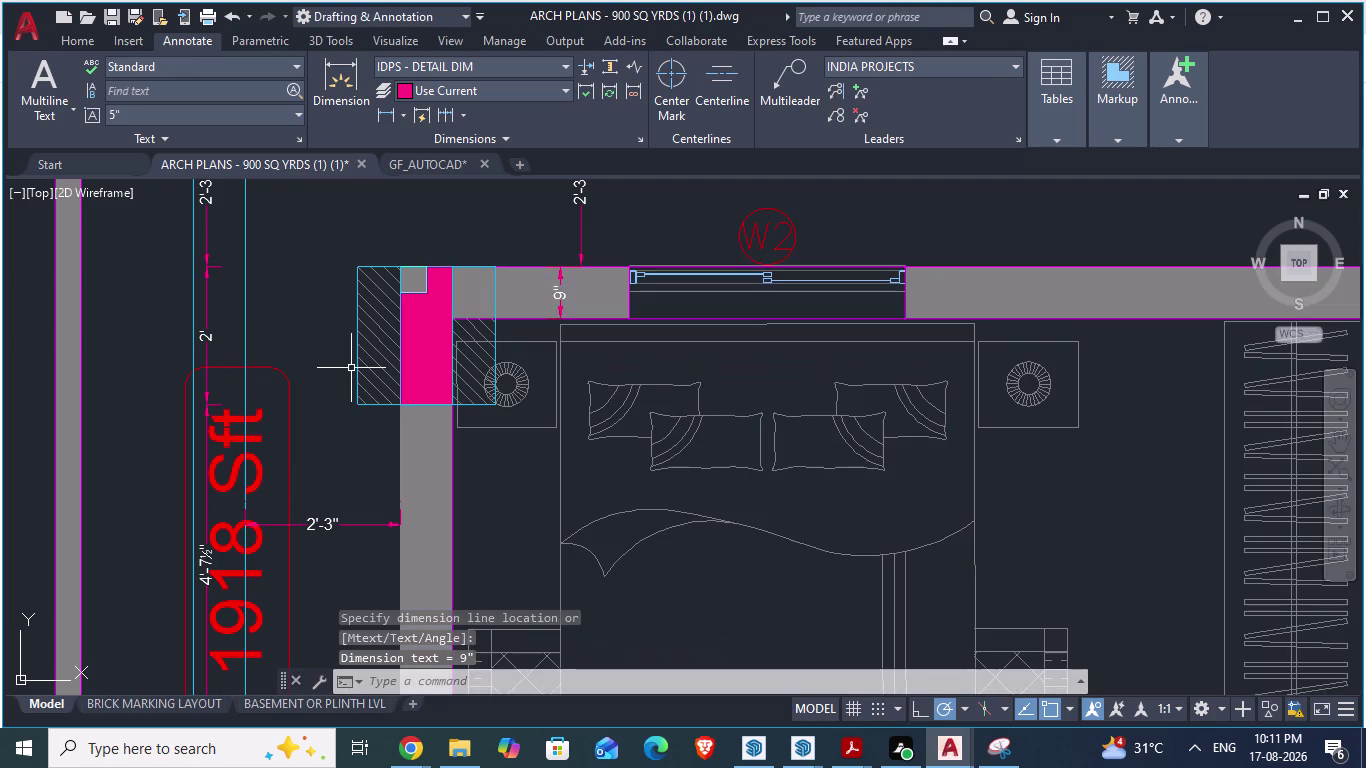
Start a dimension beside the ramp, then abandon it.
scroll(down, 3)
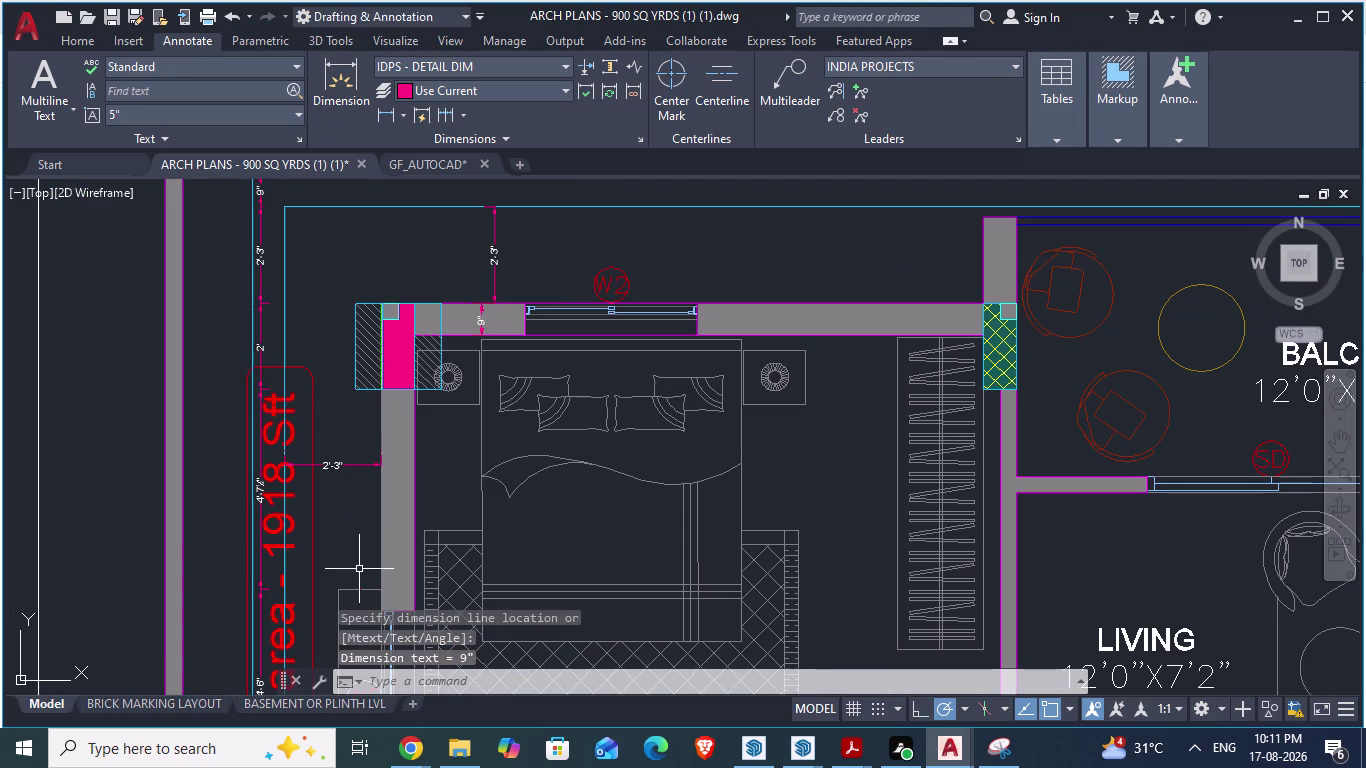
scroll(down, 3)
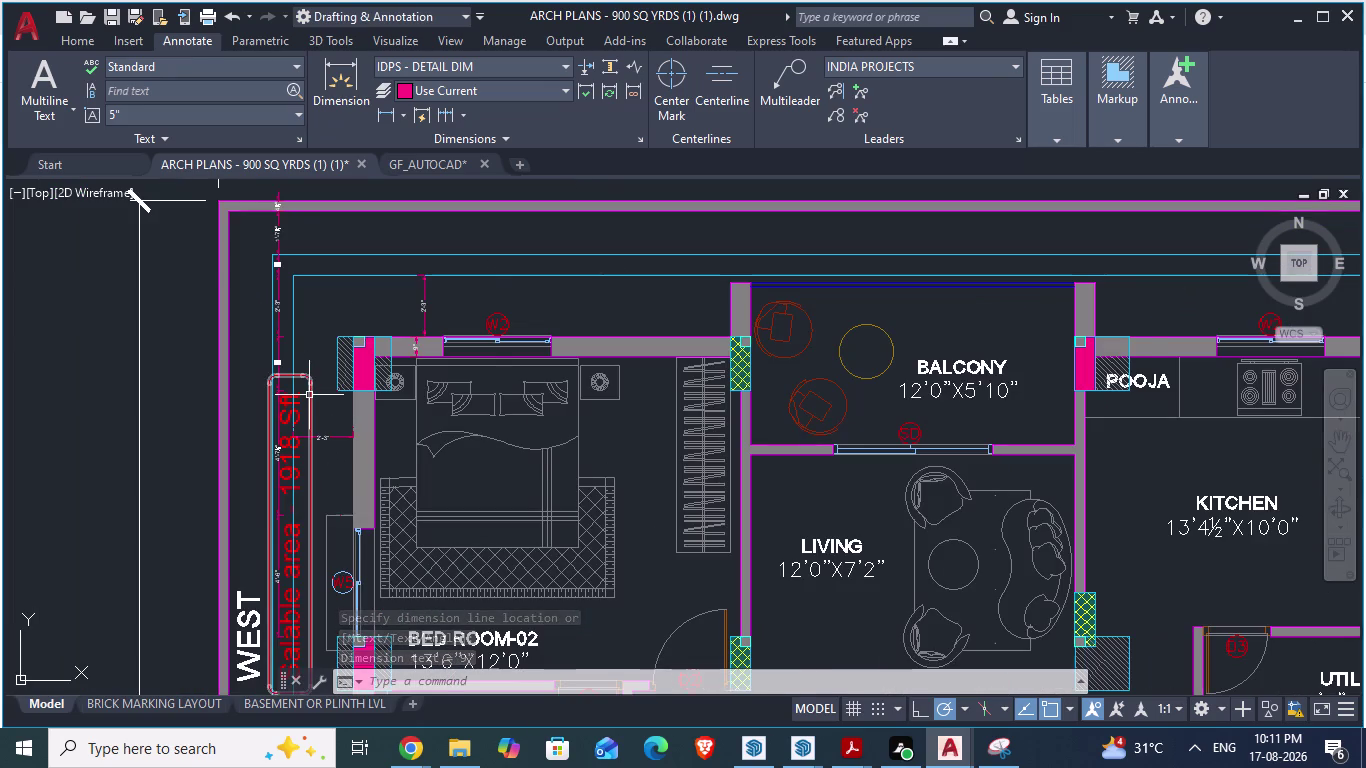
scroll(down, 3)
scroll(down, 3)
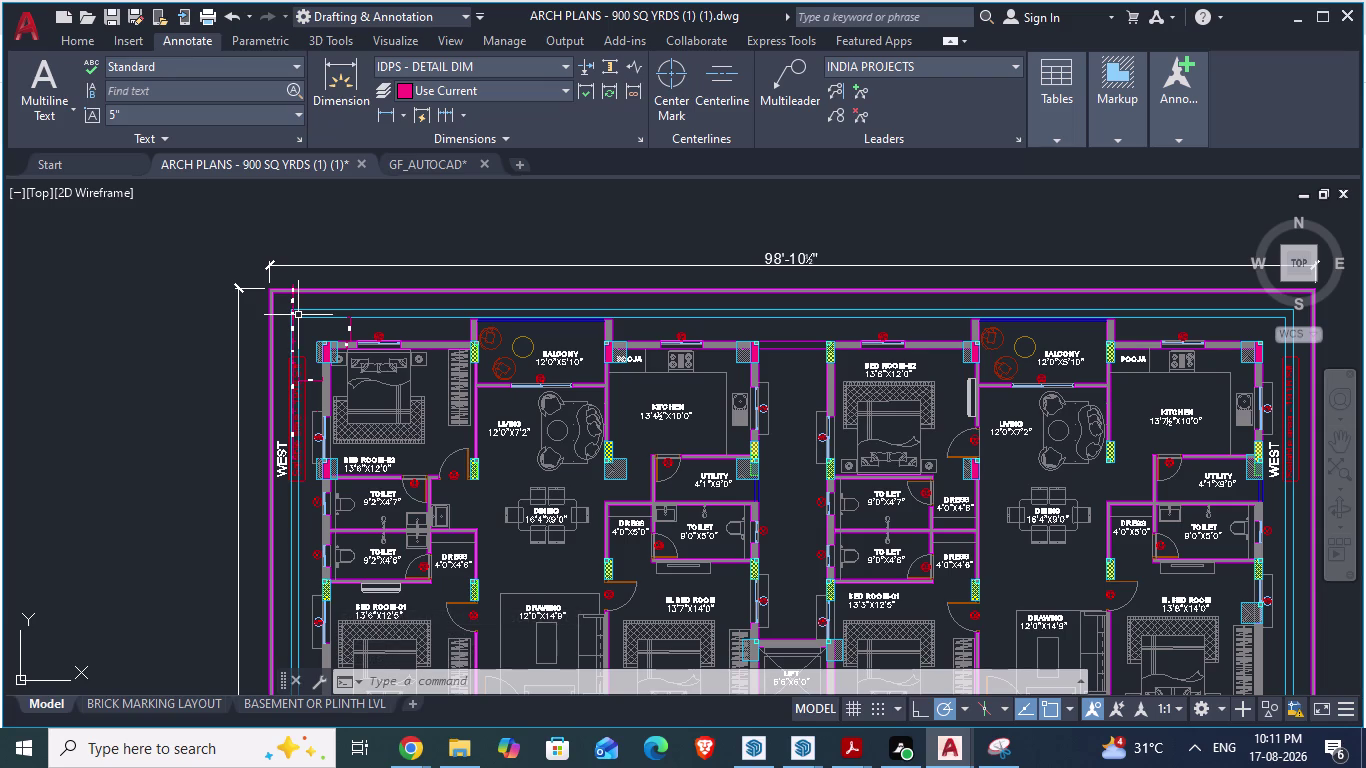
scroll(down, 3)
scroll(down, 3)
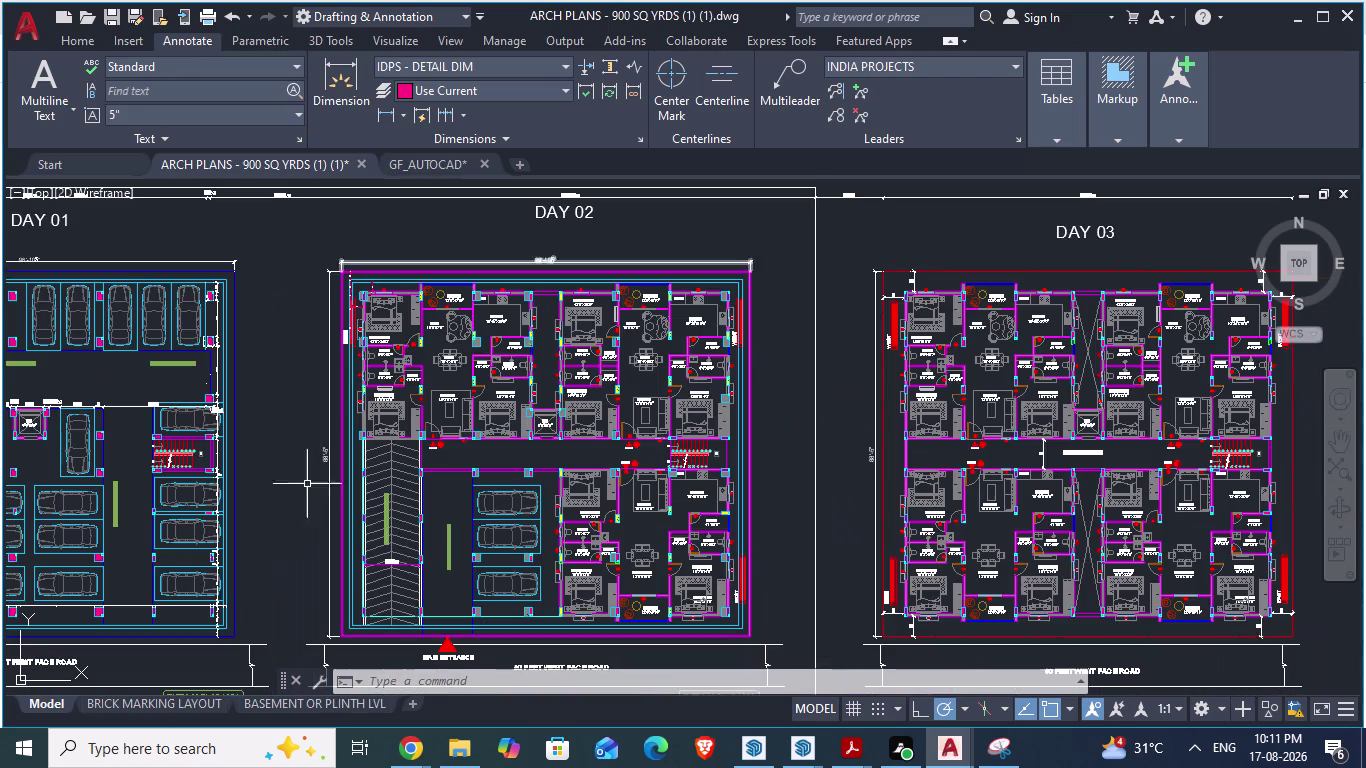
scroll(up, 3)
scroll(up, 3)
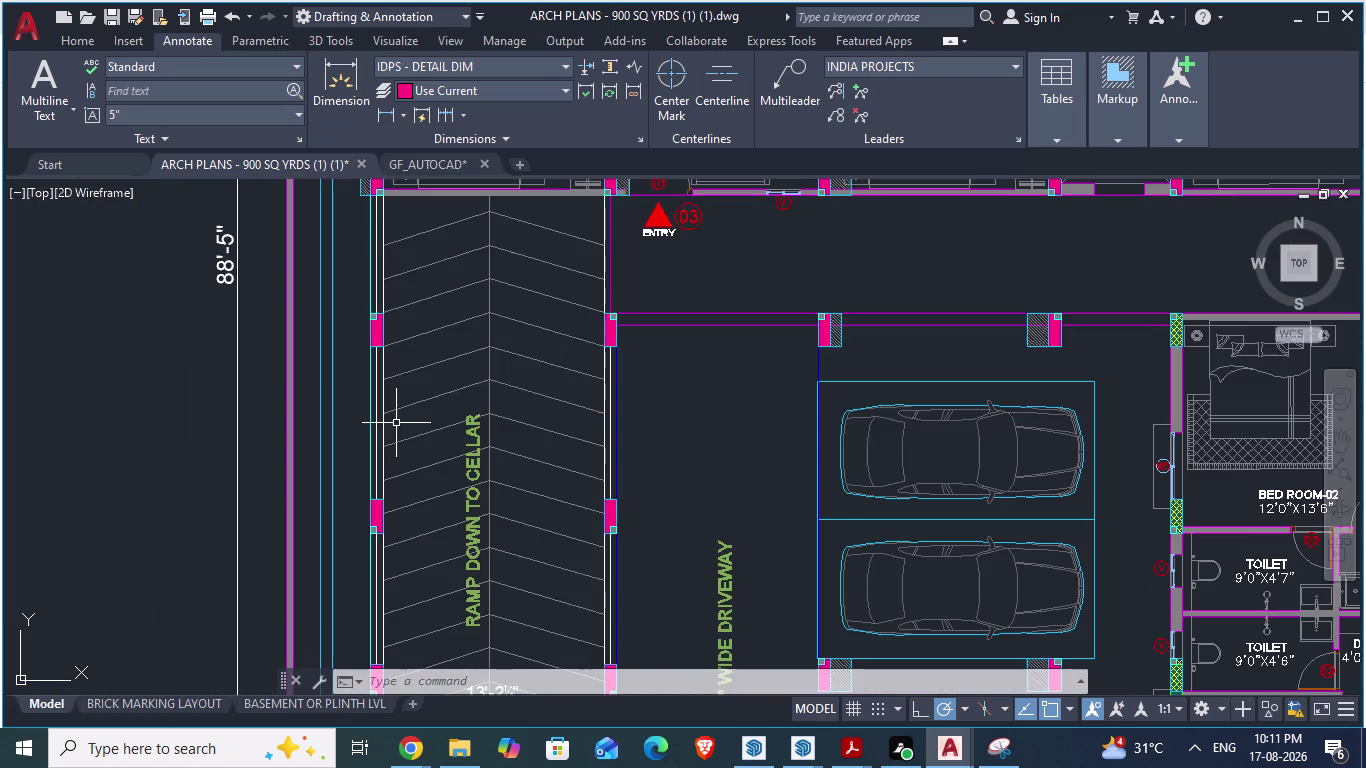
scroll(down, 3)
scroll(up, 3)
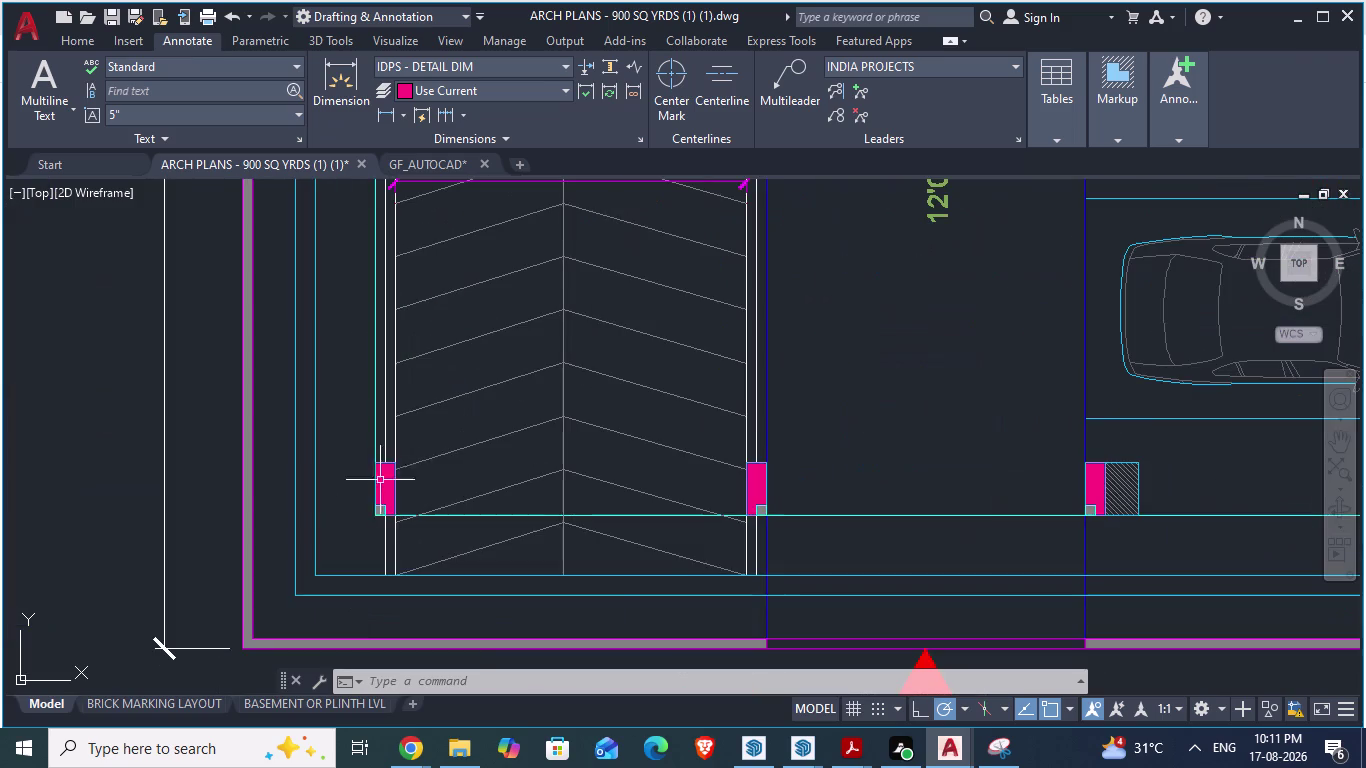
scroll(up, 3)
key(space)
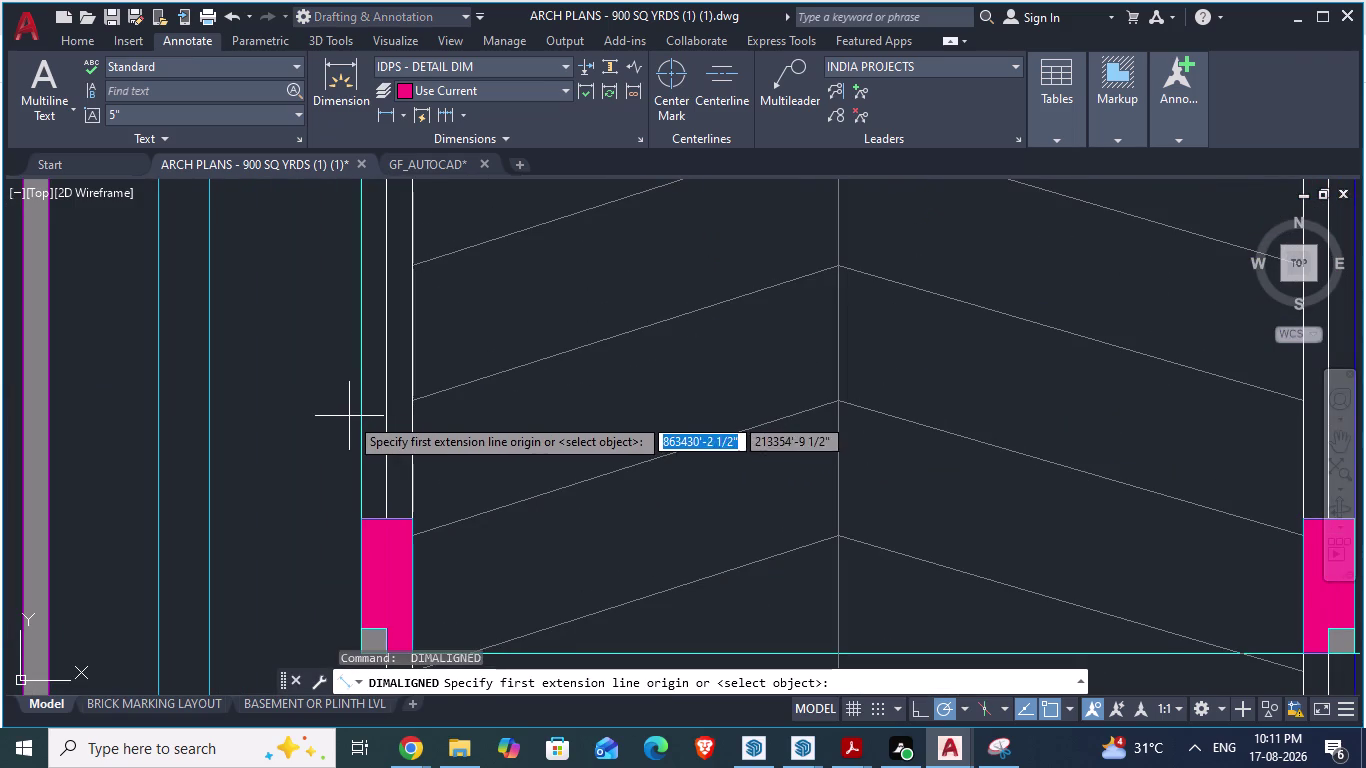
click(364, 420)
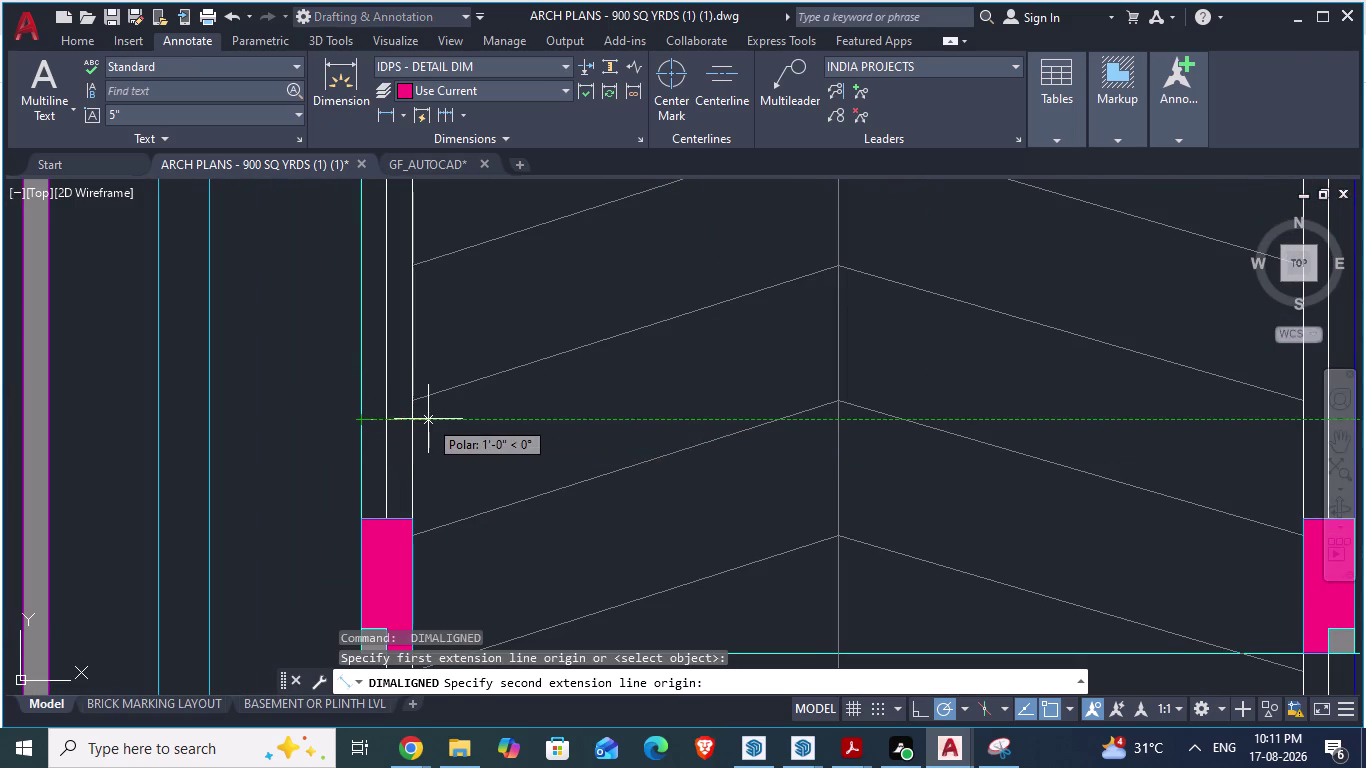
key(Escape)
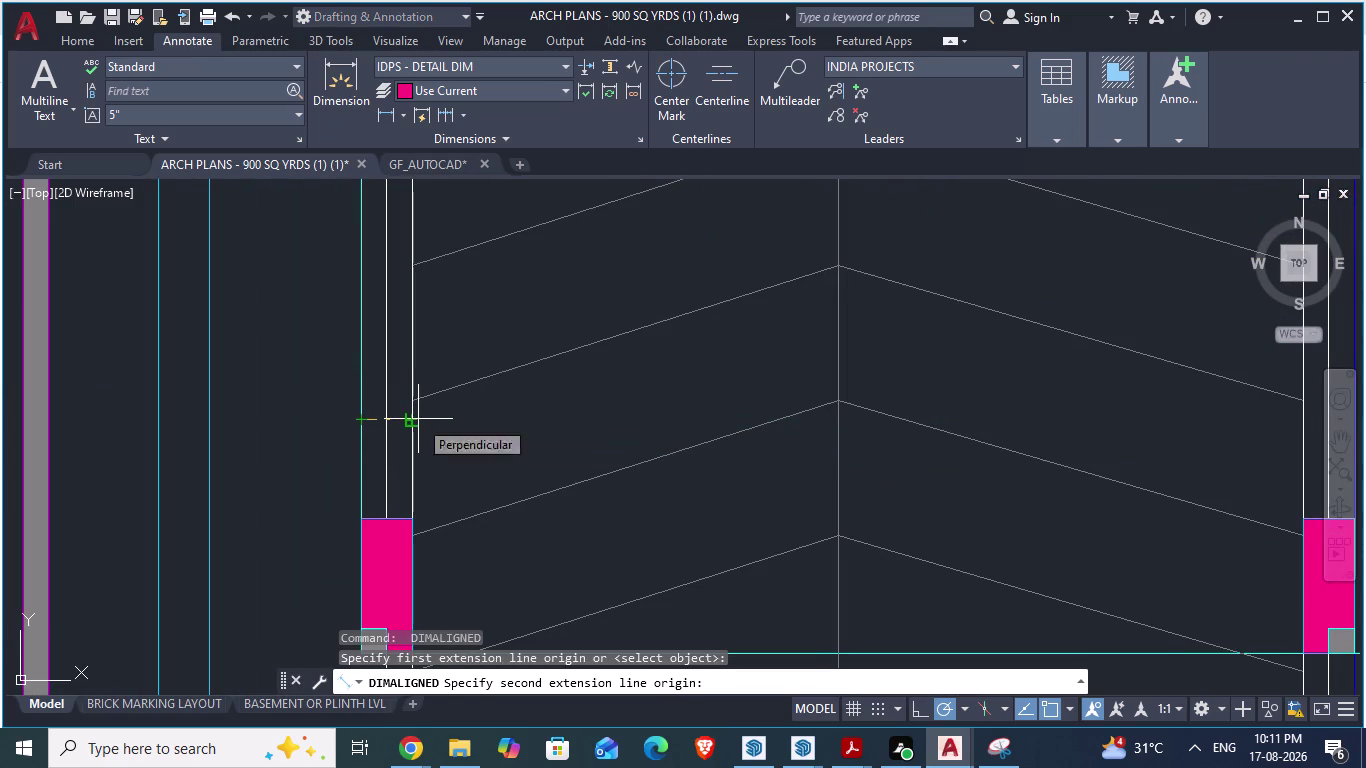
Dimension the 2'-3" offset between the entrance-side lines.
scroll(down, 3)
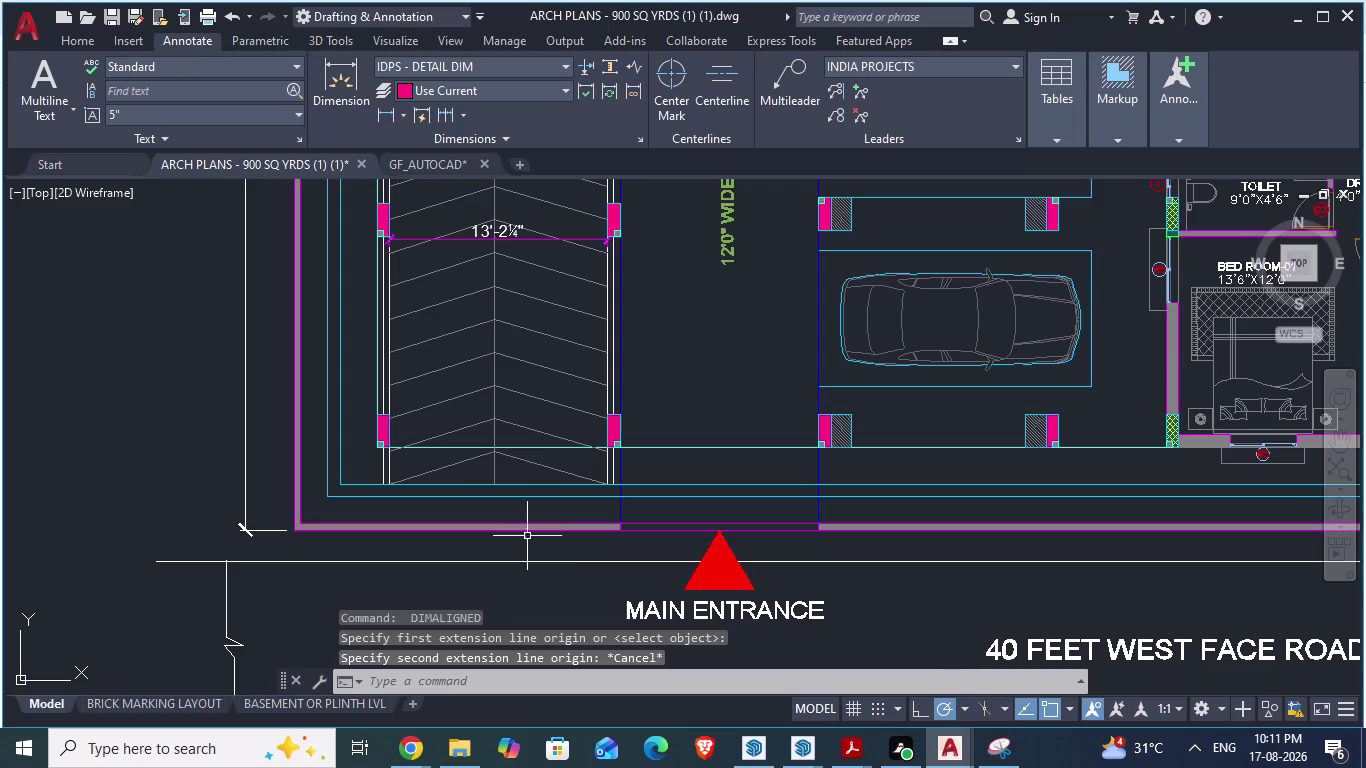
scroll(up, 3)
key(space)
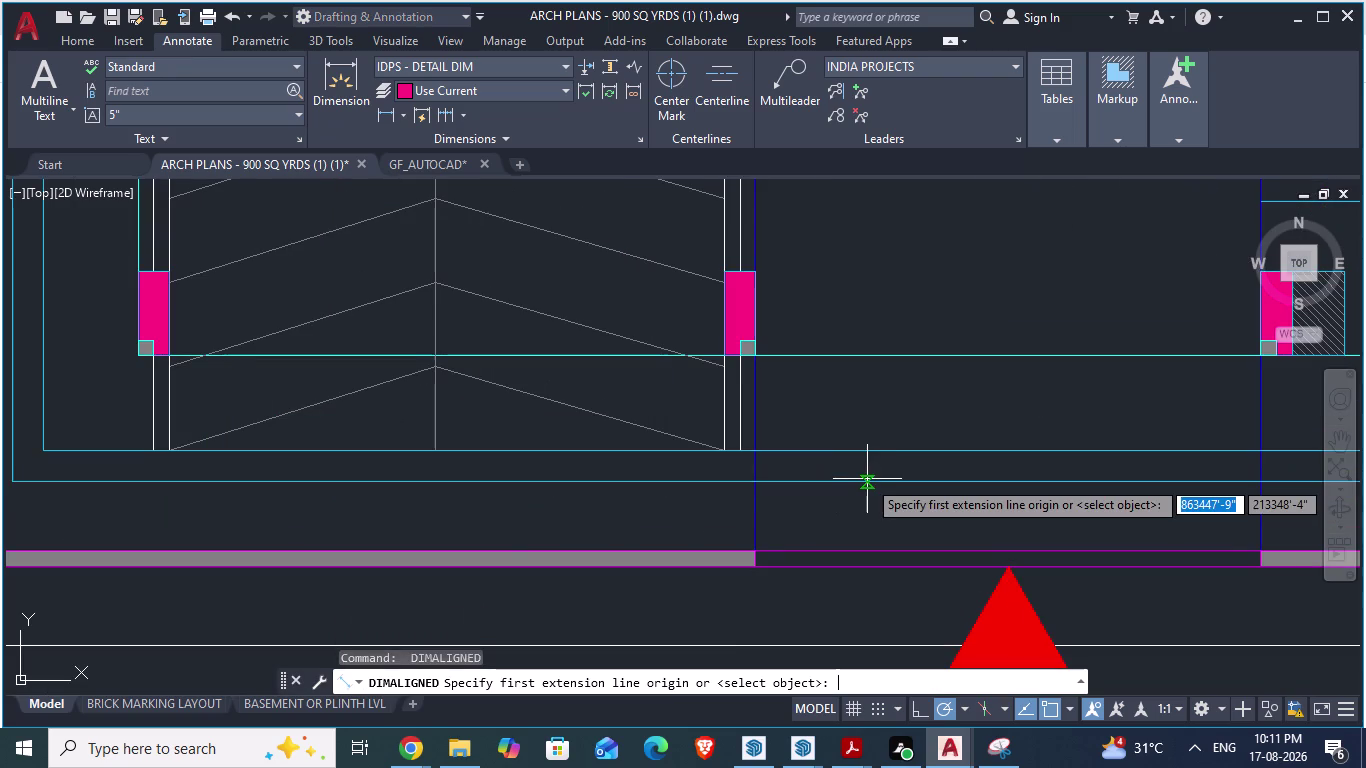
click(867, 448)
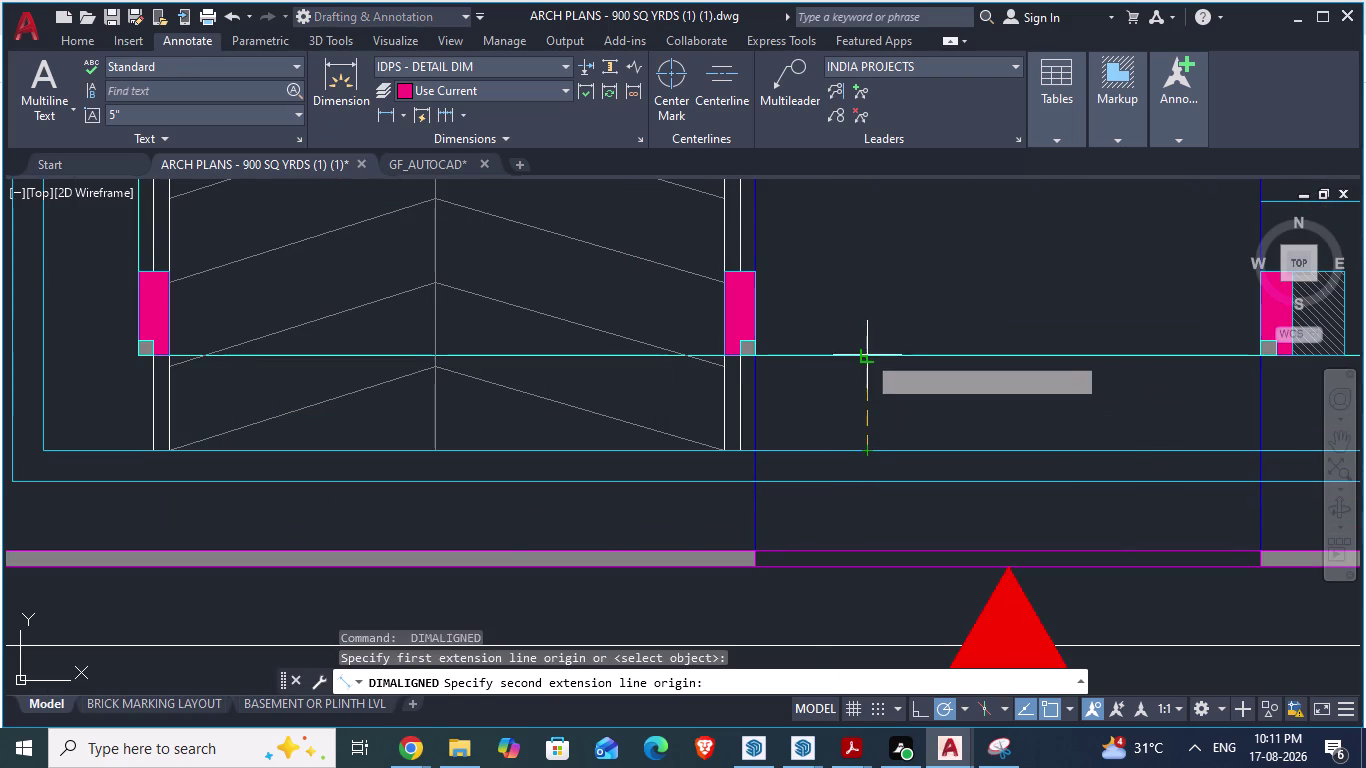
click(866, 354)
click(936, 385)
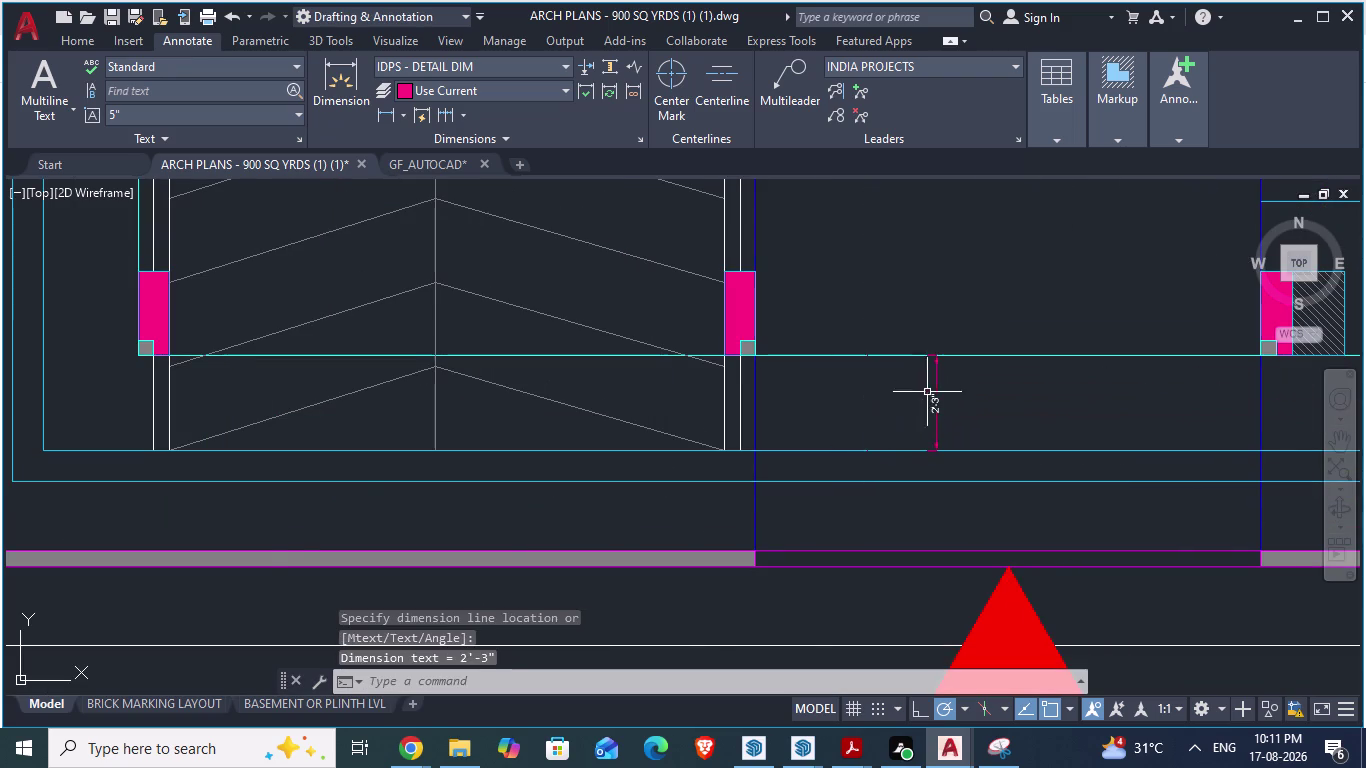
Attempt a toilet wall dimension and cancel the misplaced one.
scroll(down, 3)
scroll(down, 3)
scroll(up, 3)
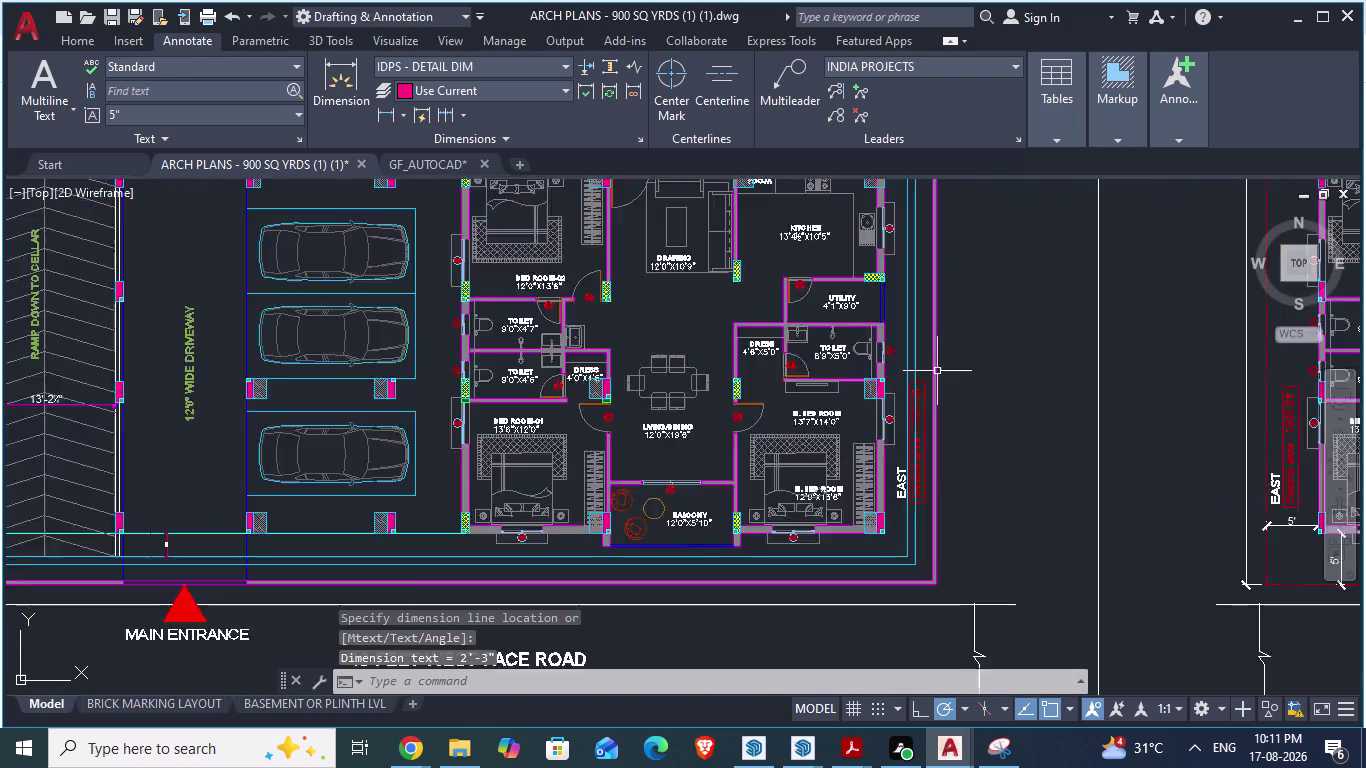
scroll(up, 3)
scroll(up, 3)
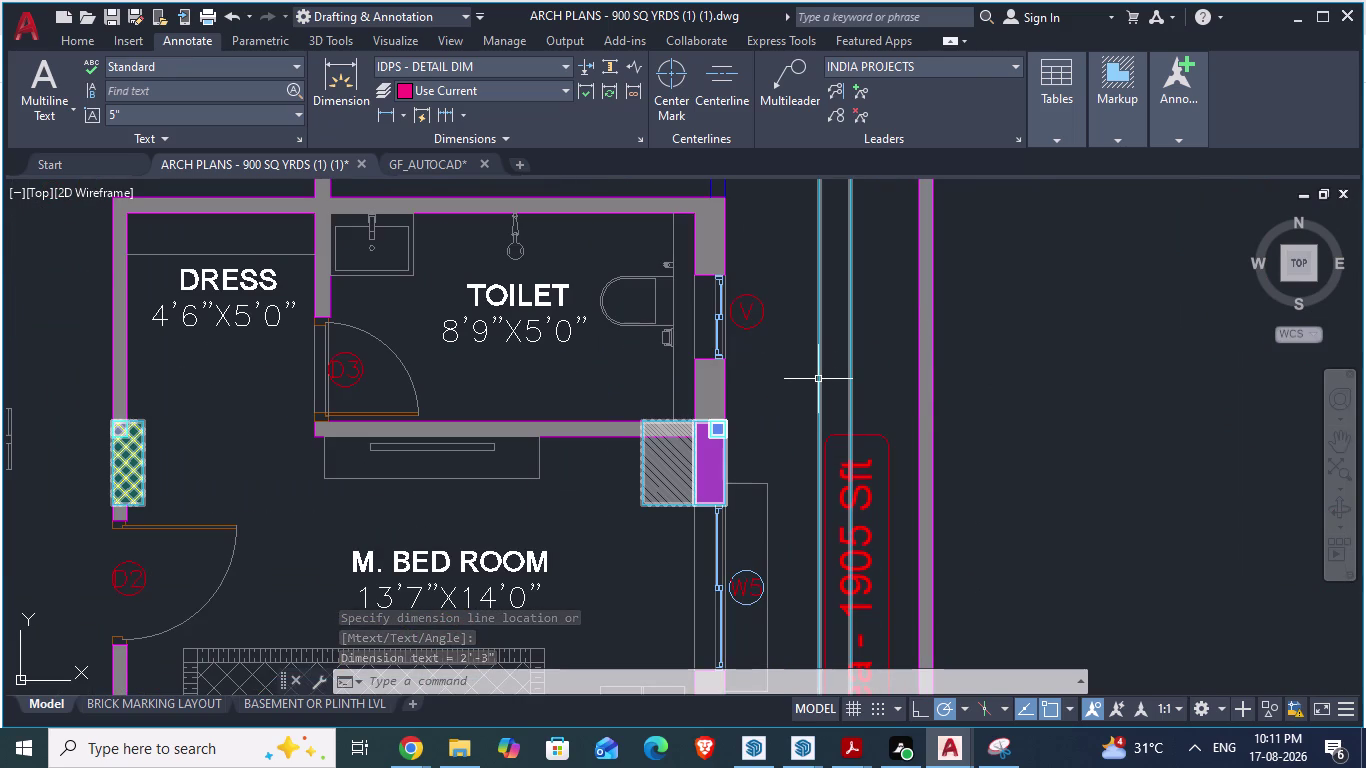
key(space)
click(818, 379)
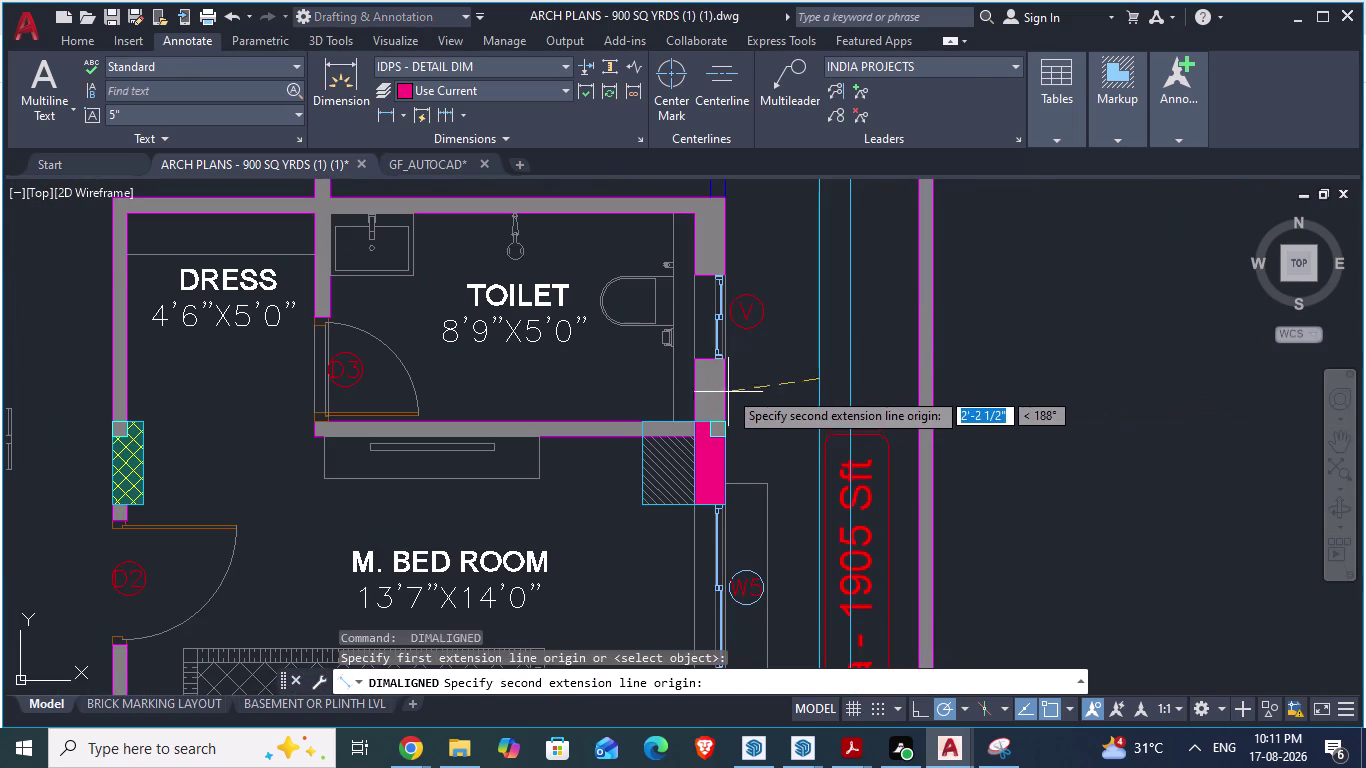
click(727, 380)
key(space)
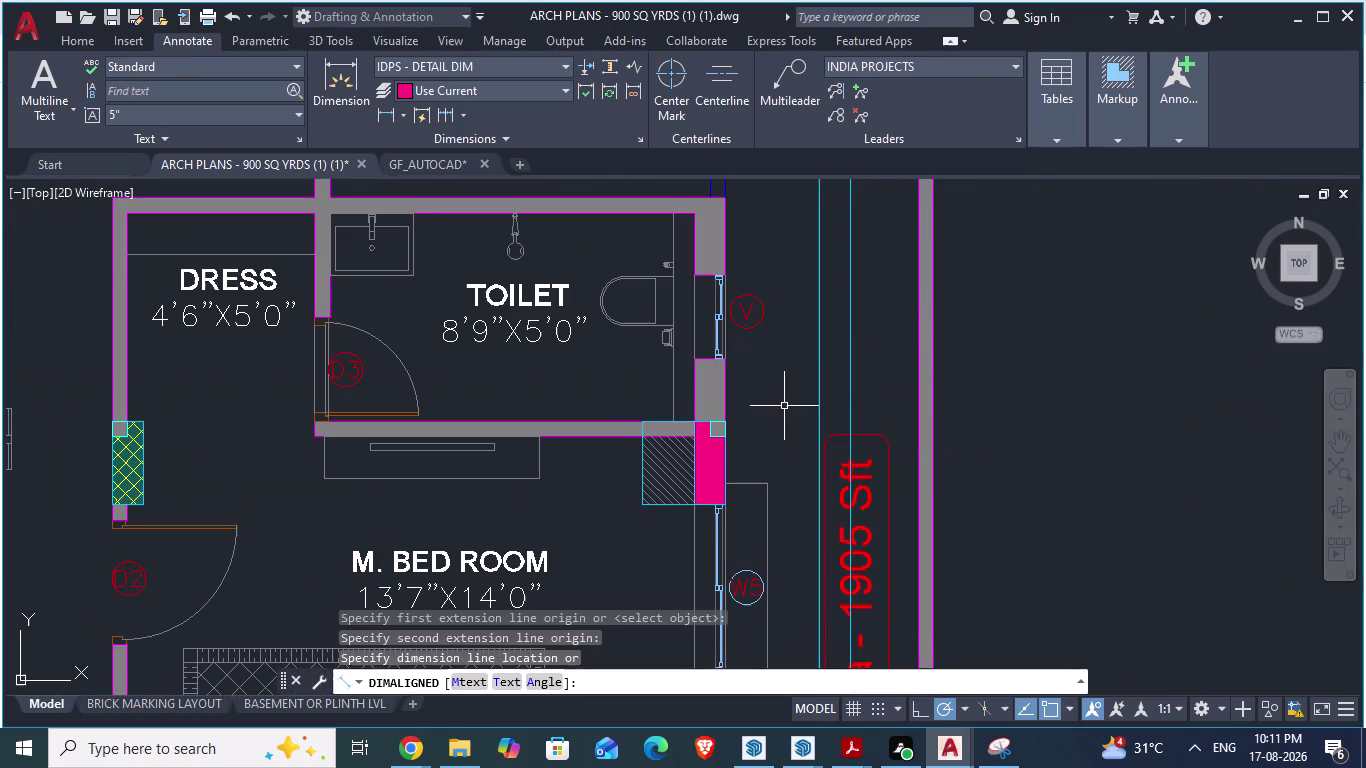
key(space)
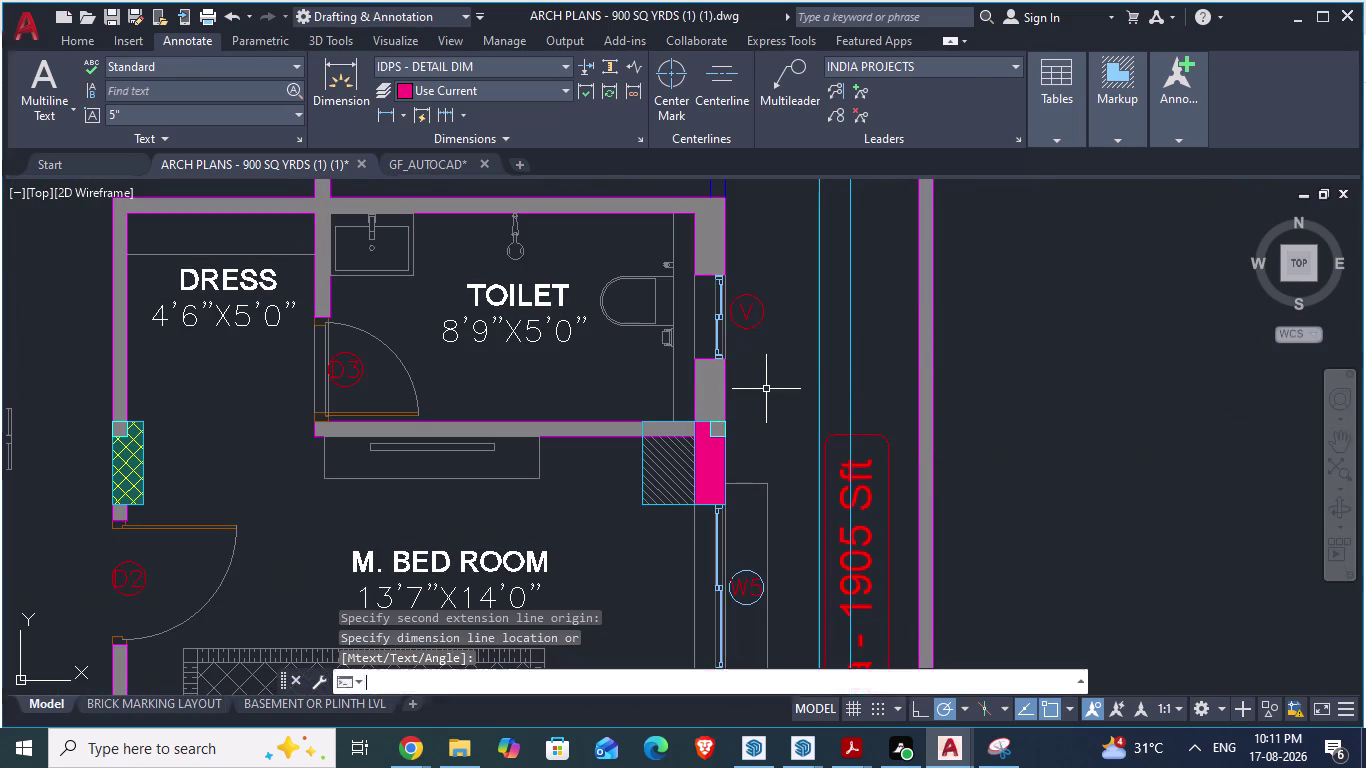
Dimension the toilet wall offset at 2'-3" and switch to GF_AUTOCAD.
click(725, 374)
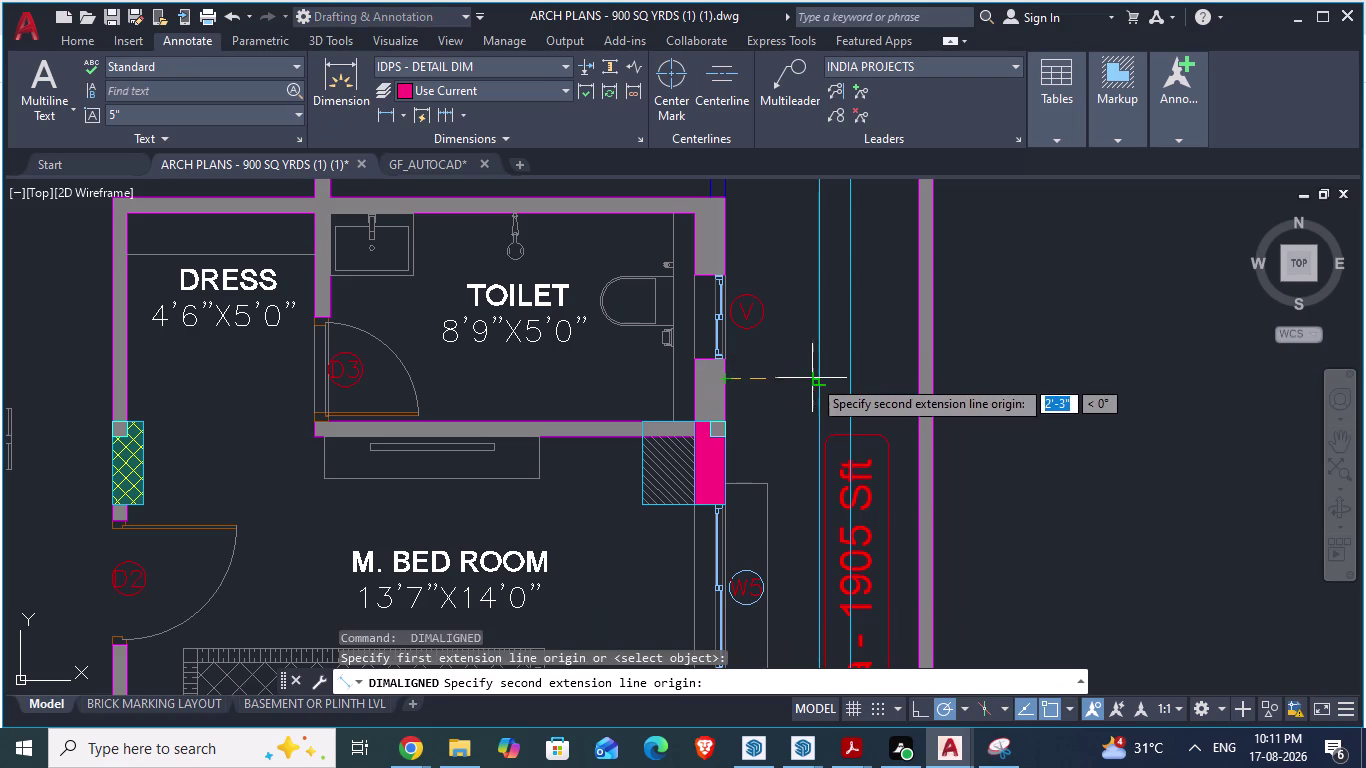
click(815, 380)
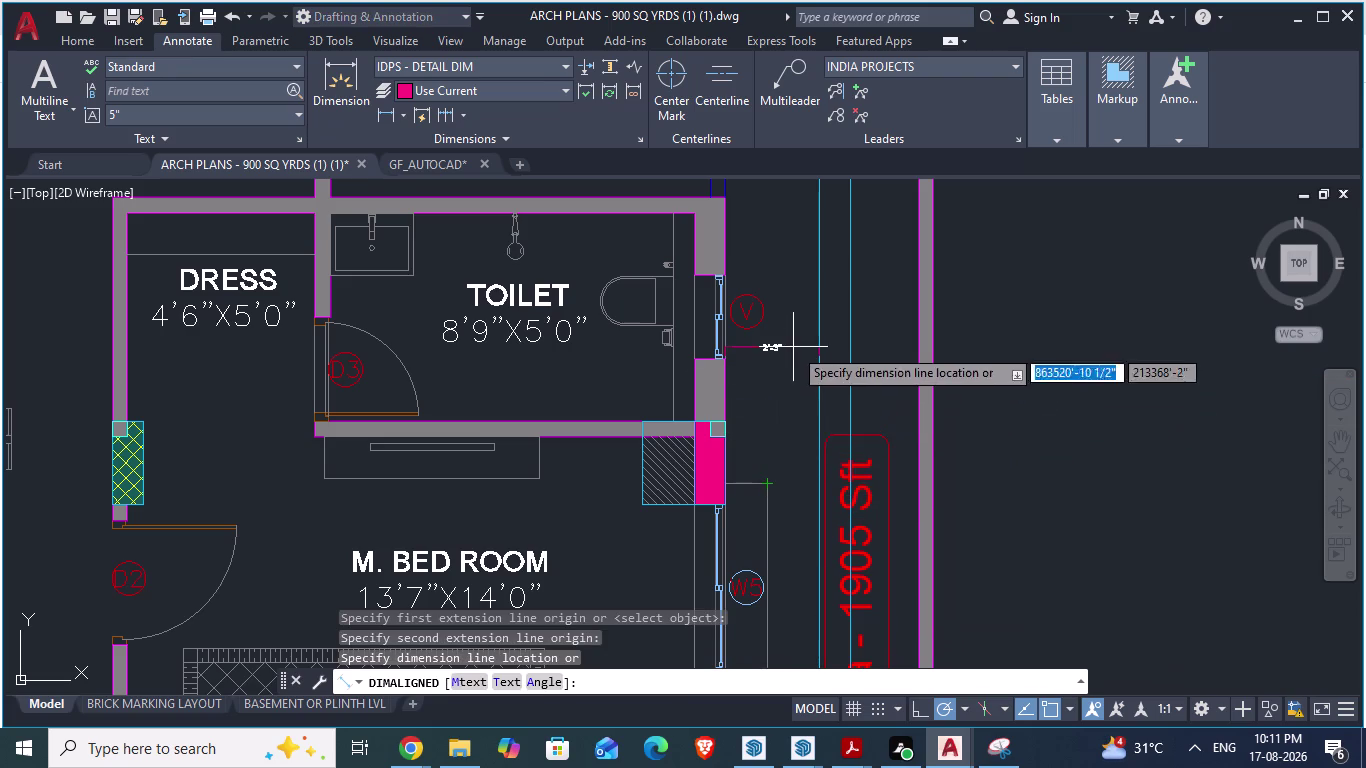
click(793, 347)
click(421, 156)
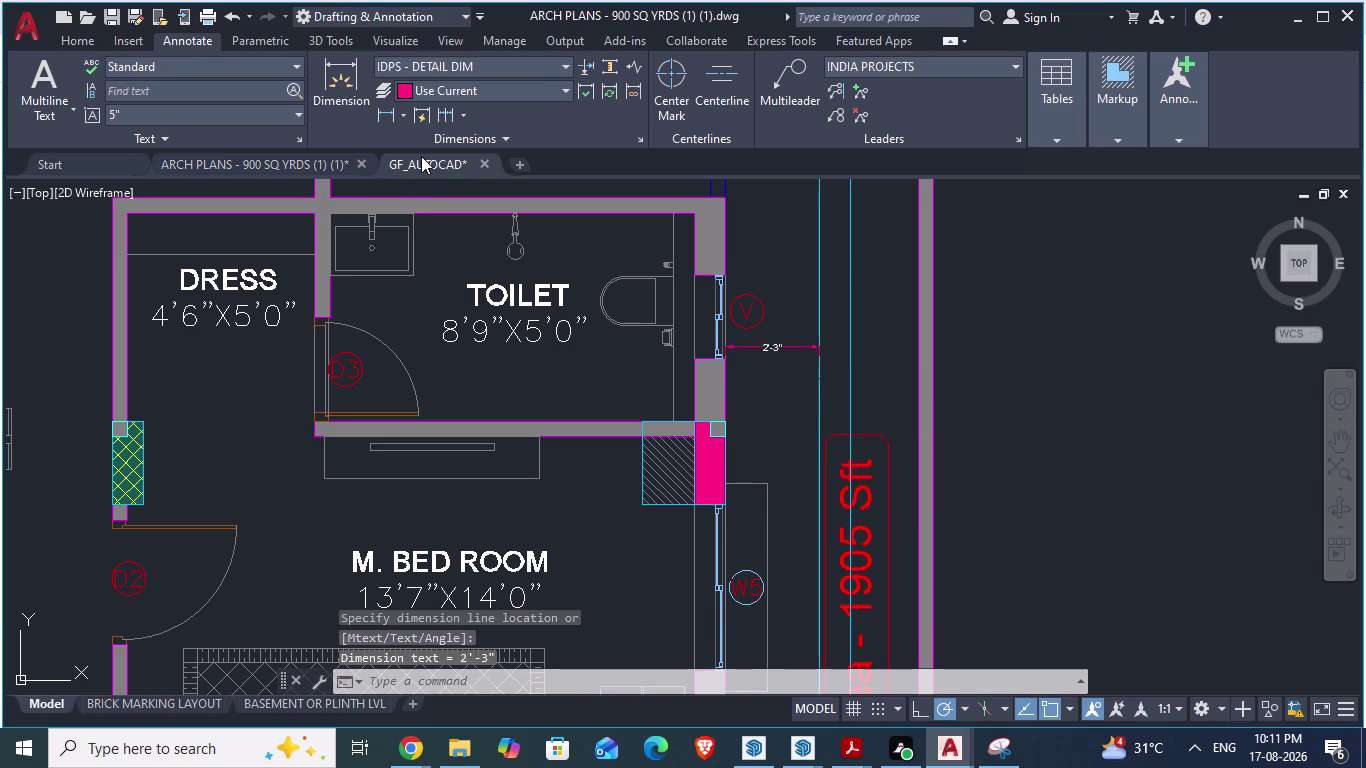
scroll(down, 3)
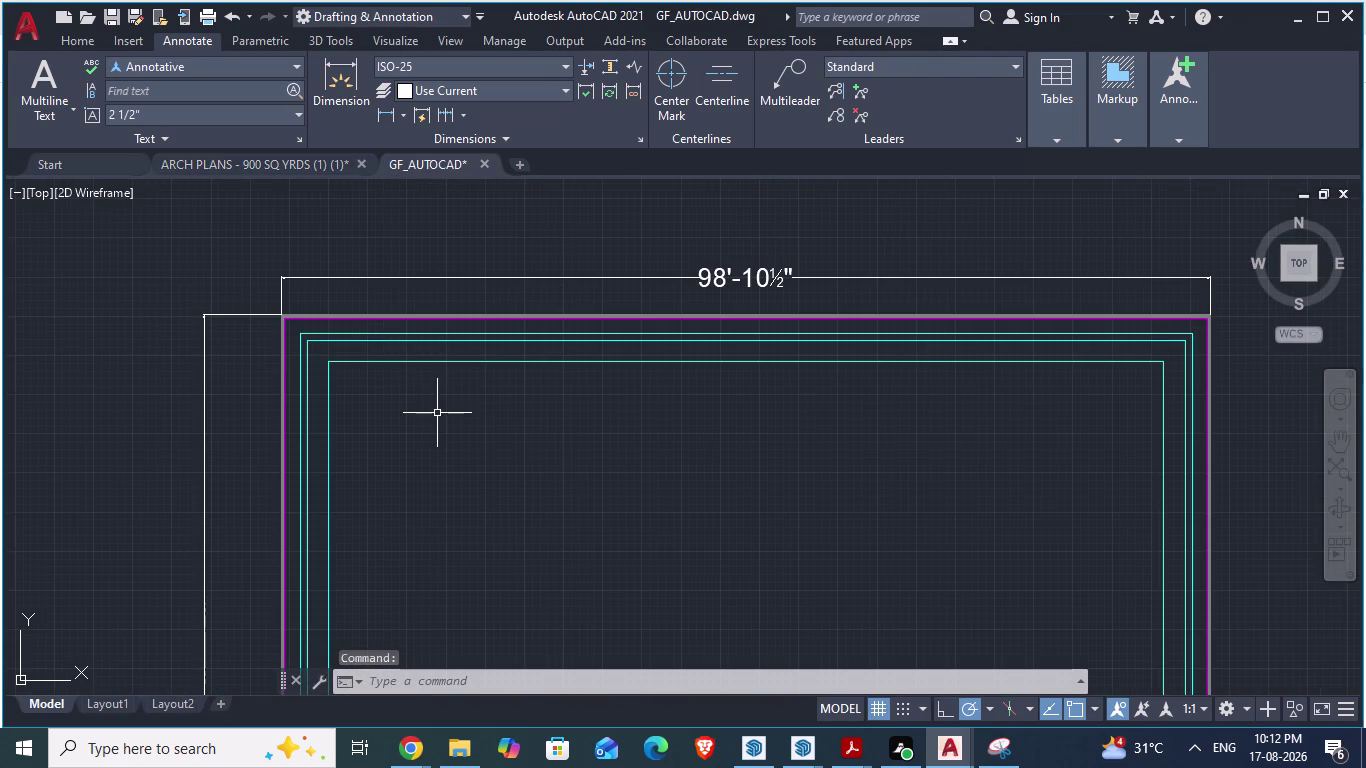
scroll(up, 3)
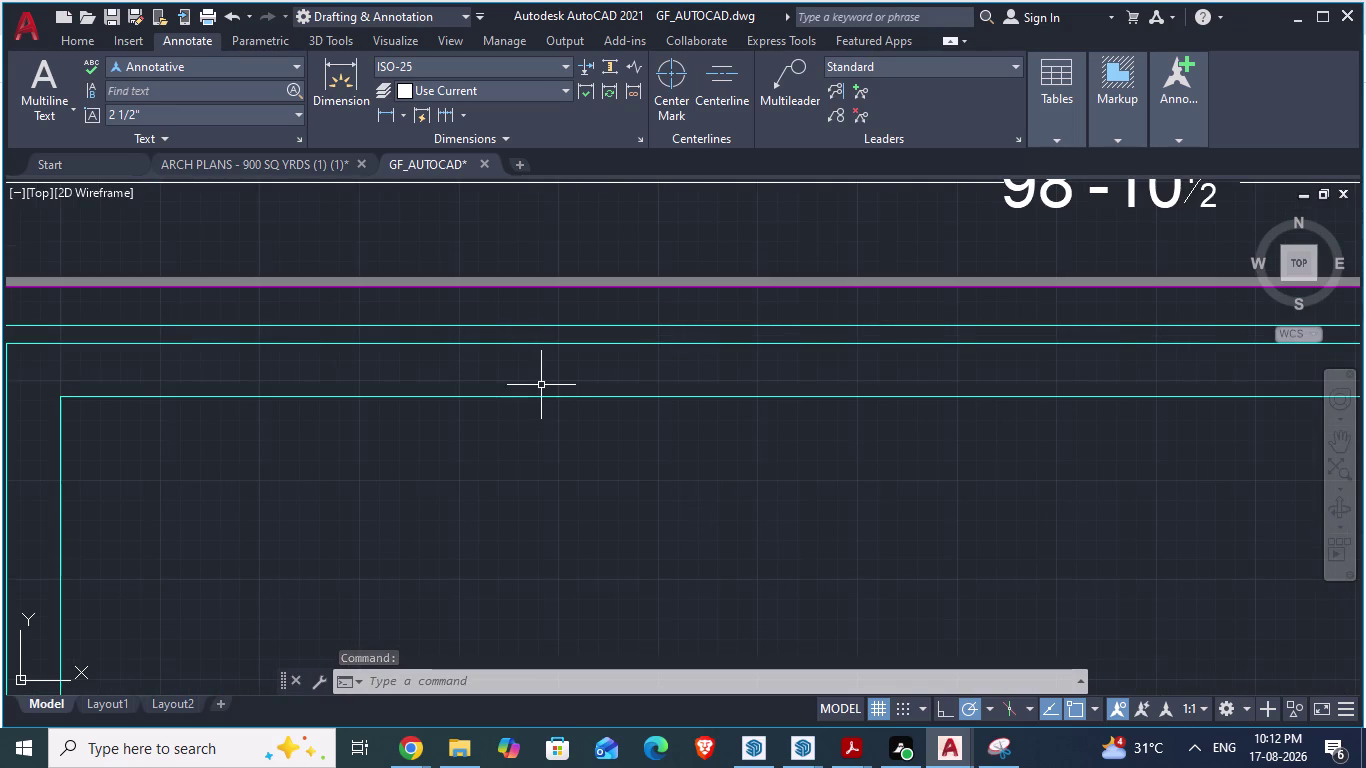
text(da)
key(space)
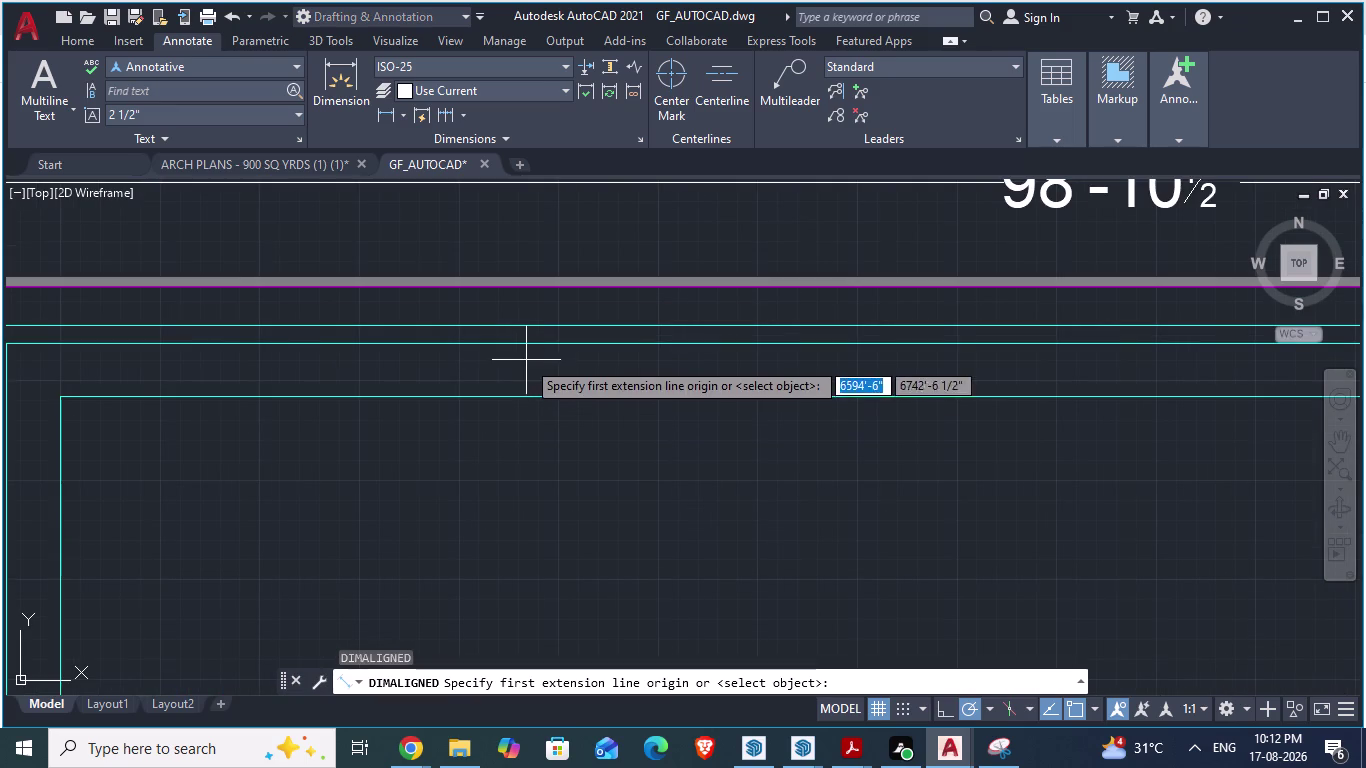
click(527, 343)
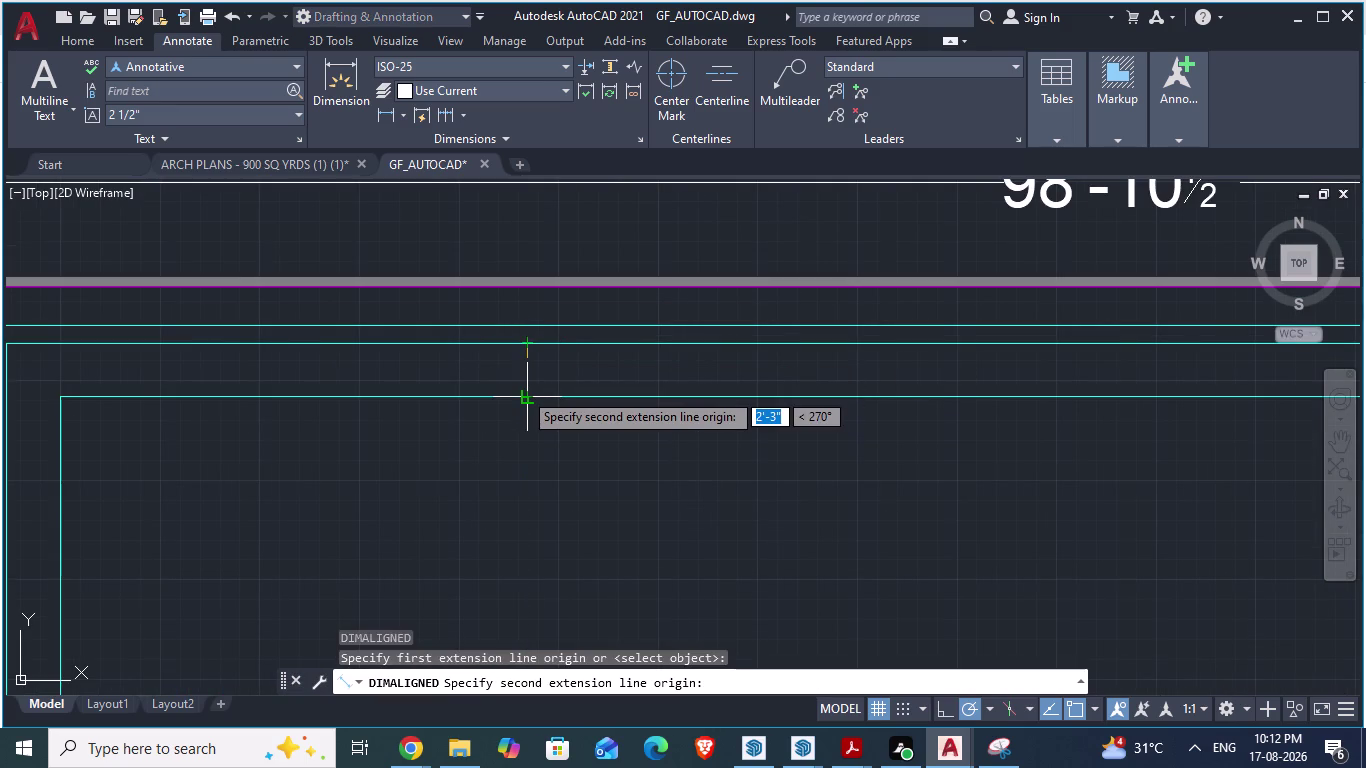
key(Escape)
scroll(down, 3)
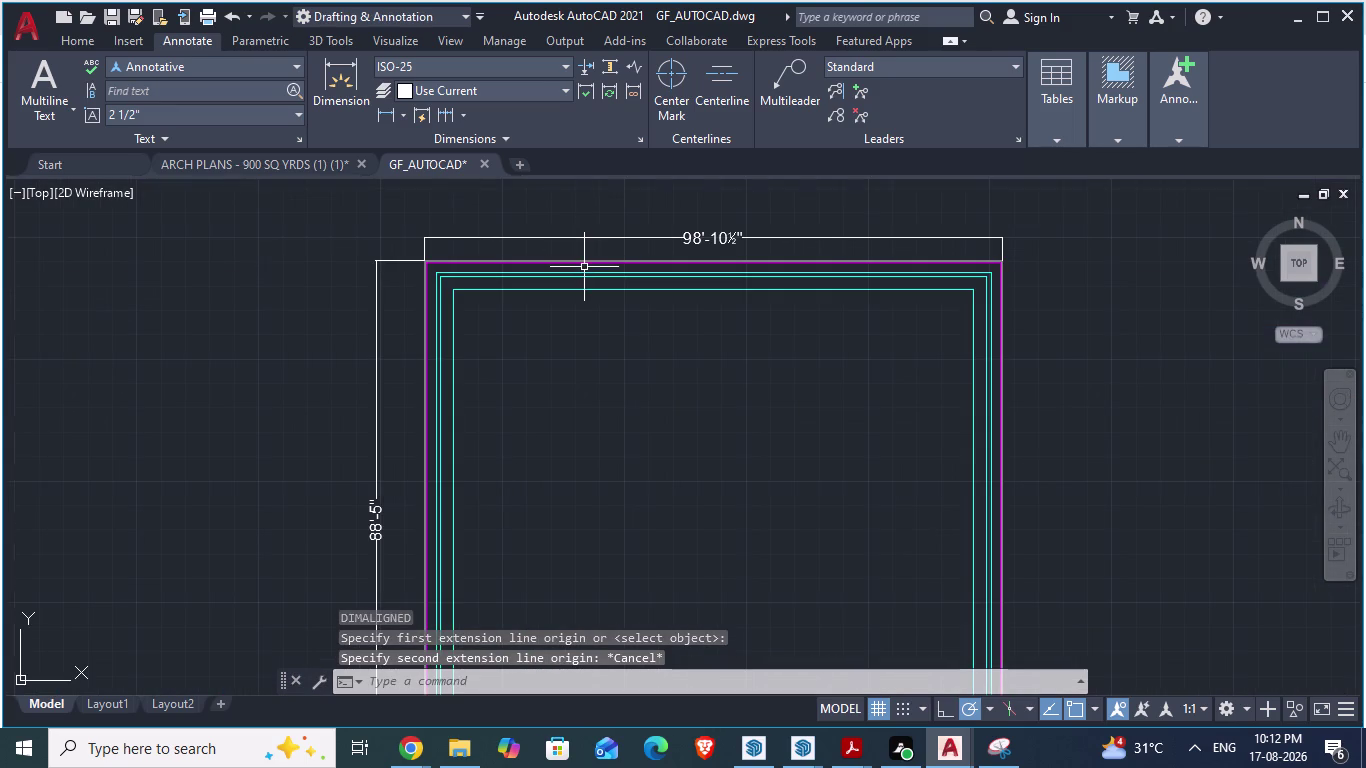
scroll(down, 3)
scroll(up, 3)
scroll(up, 3)
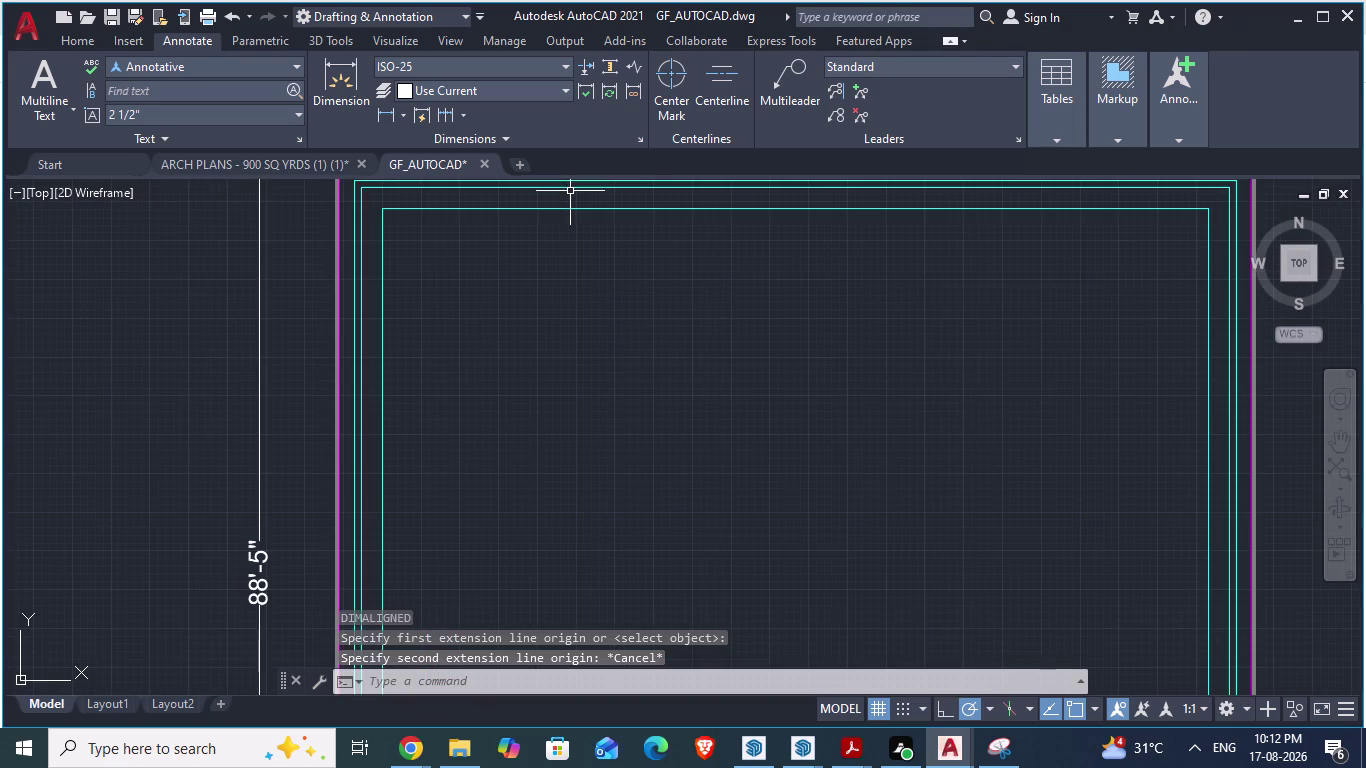
key(alt+Tab)
key(alt+Tab)
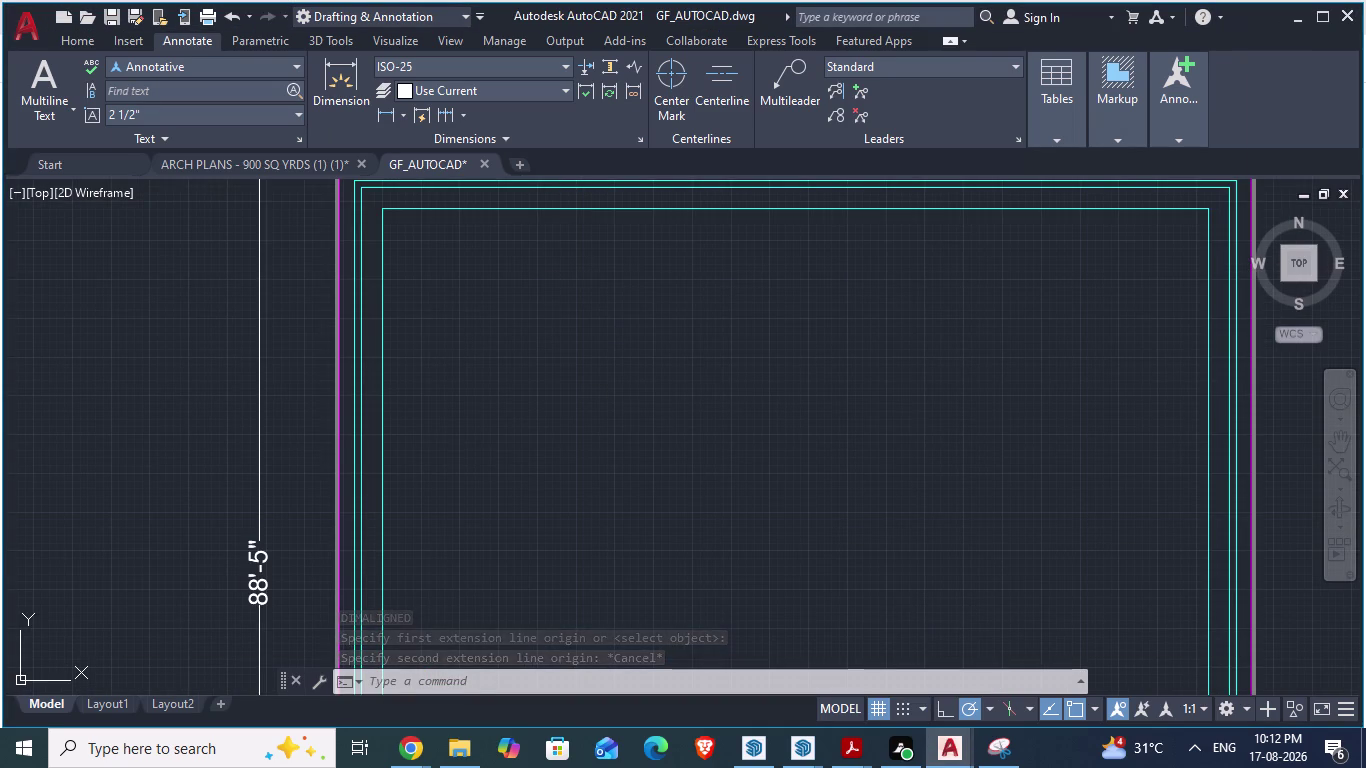
click(308, 162)
click(308, 166)
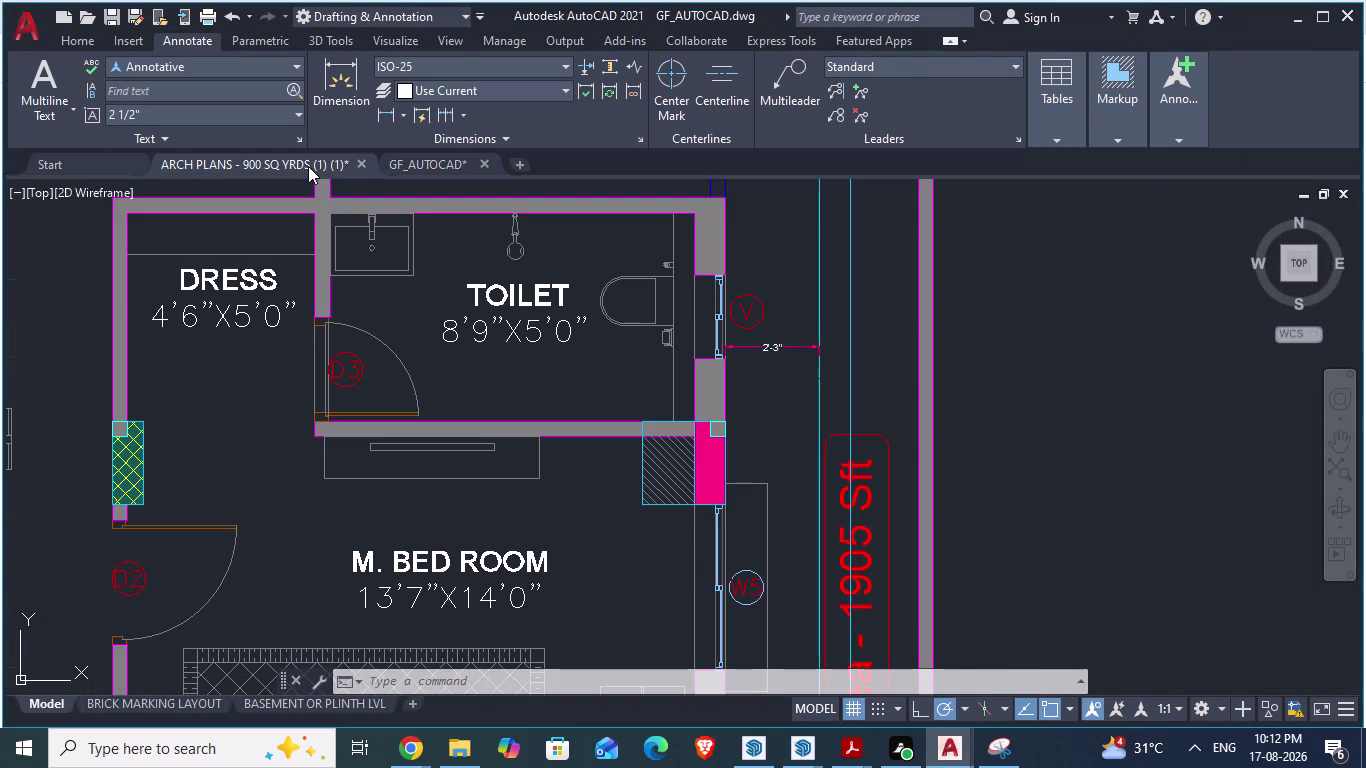
scroll(down, 3)
scroll(down, 3)
scroll(down, 3)
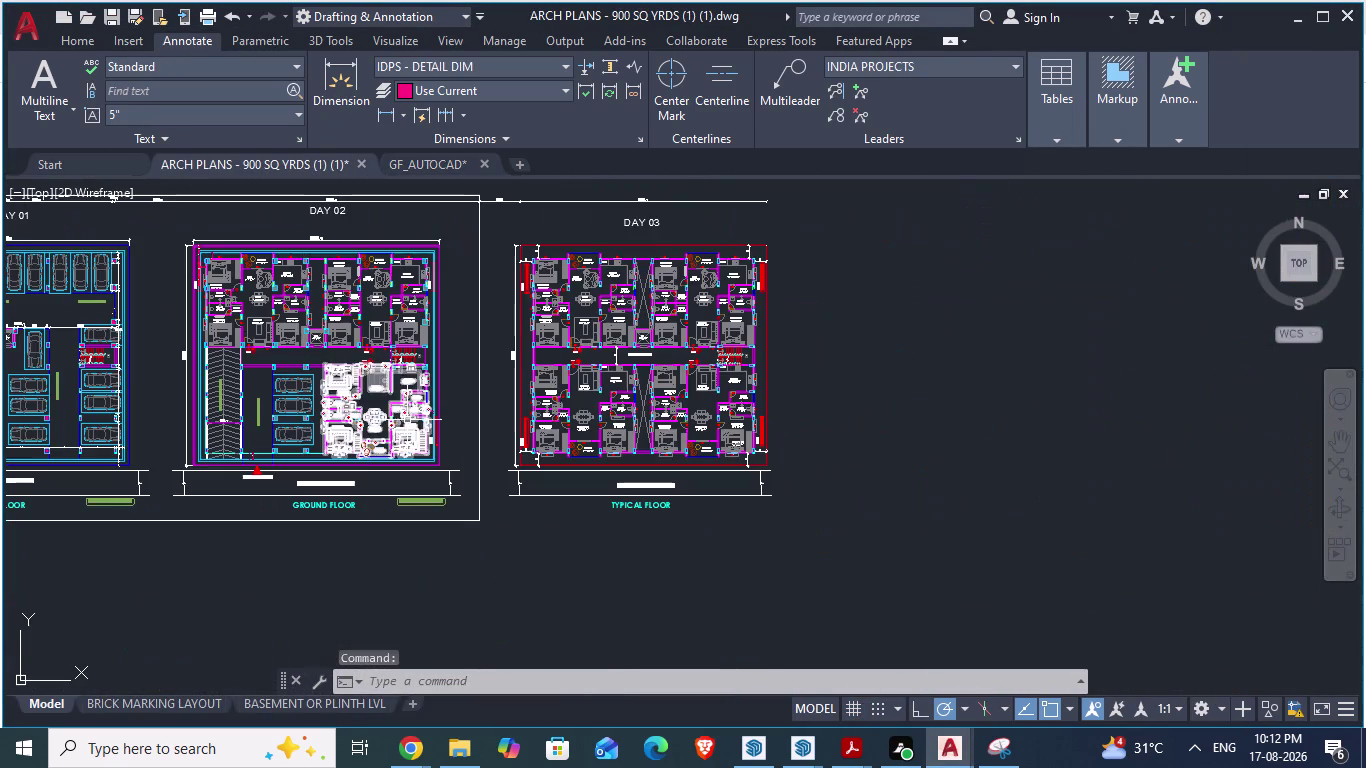
scroll(up, 3)
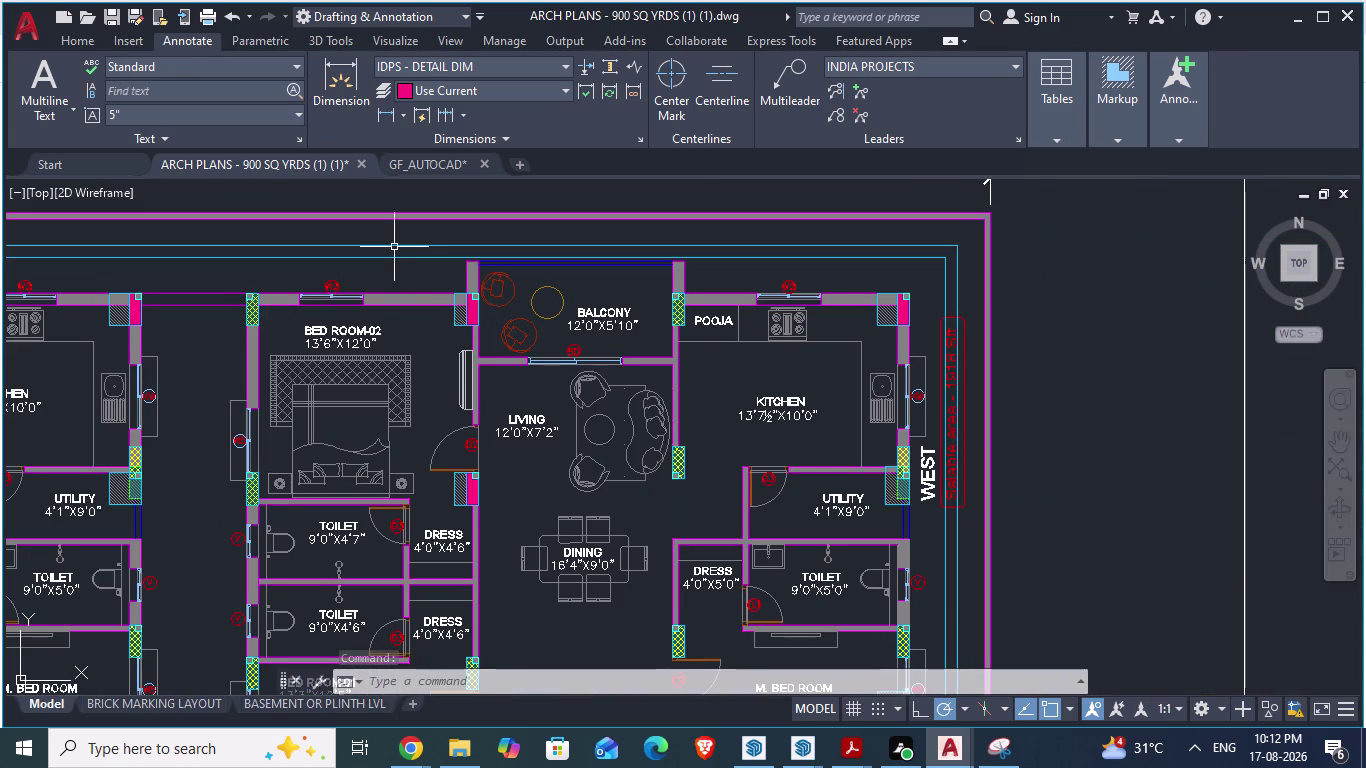
click(438, 158)
click(438, 158)
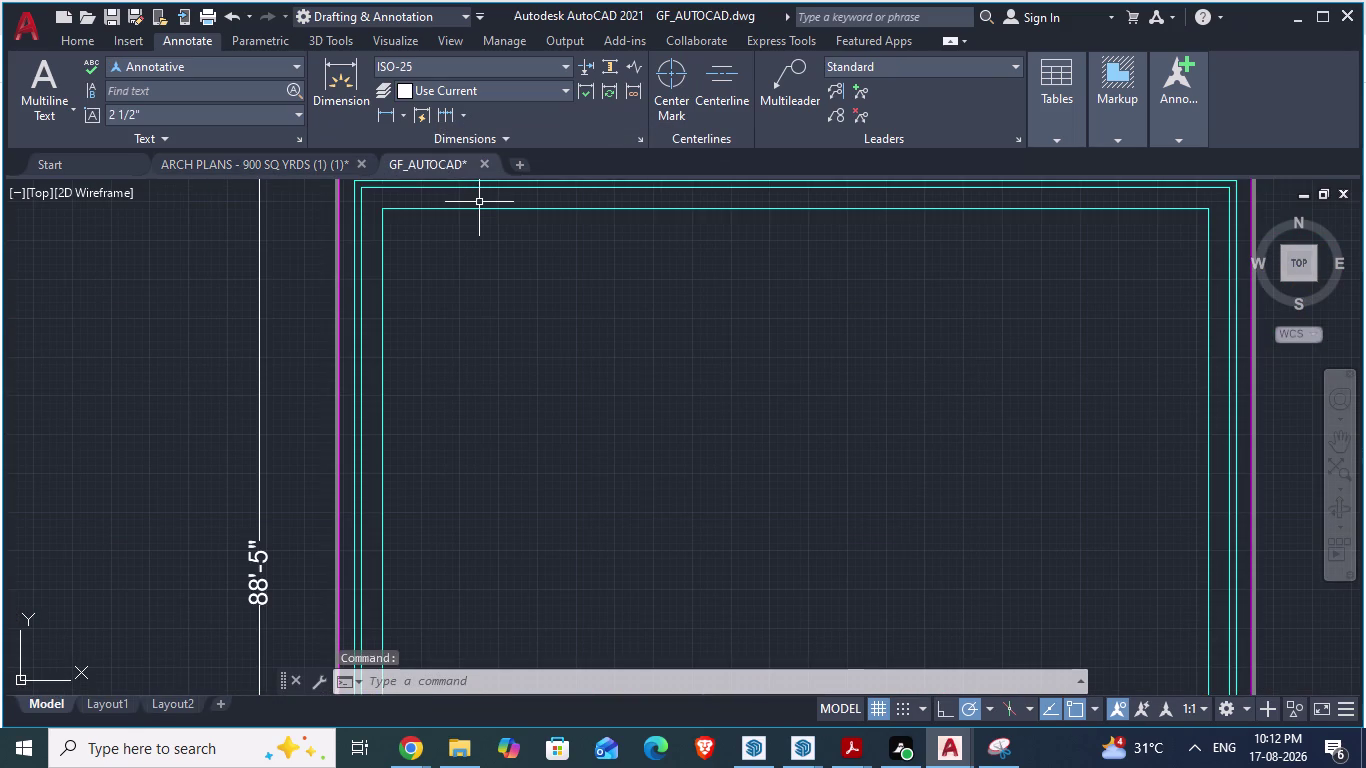
Recolour the selected inner cyan outline to Magenta through Properties, then deselect it.
click(484, 211)
right_click(484, 211)
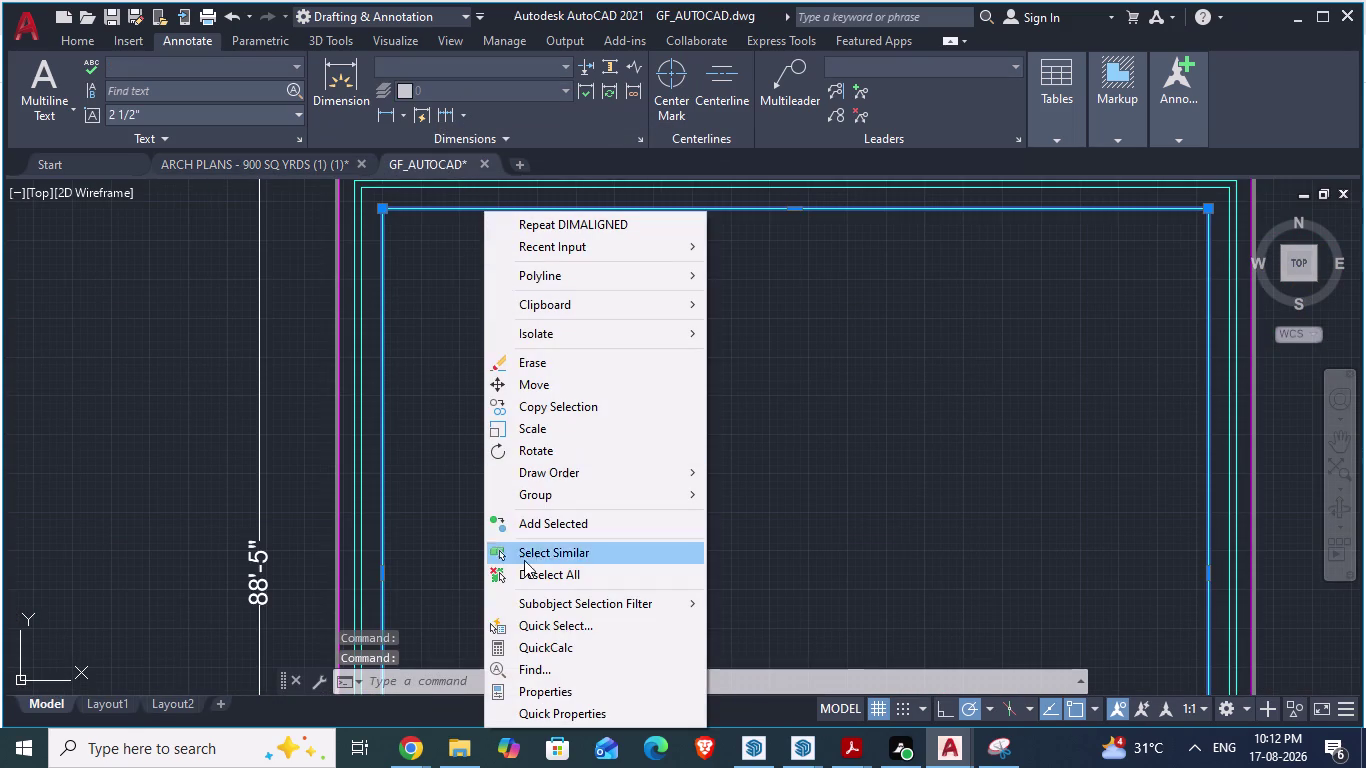
click(543, 684)
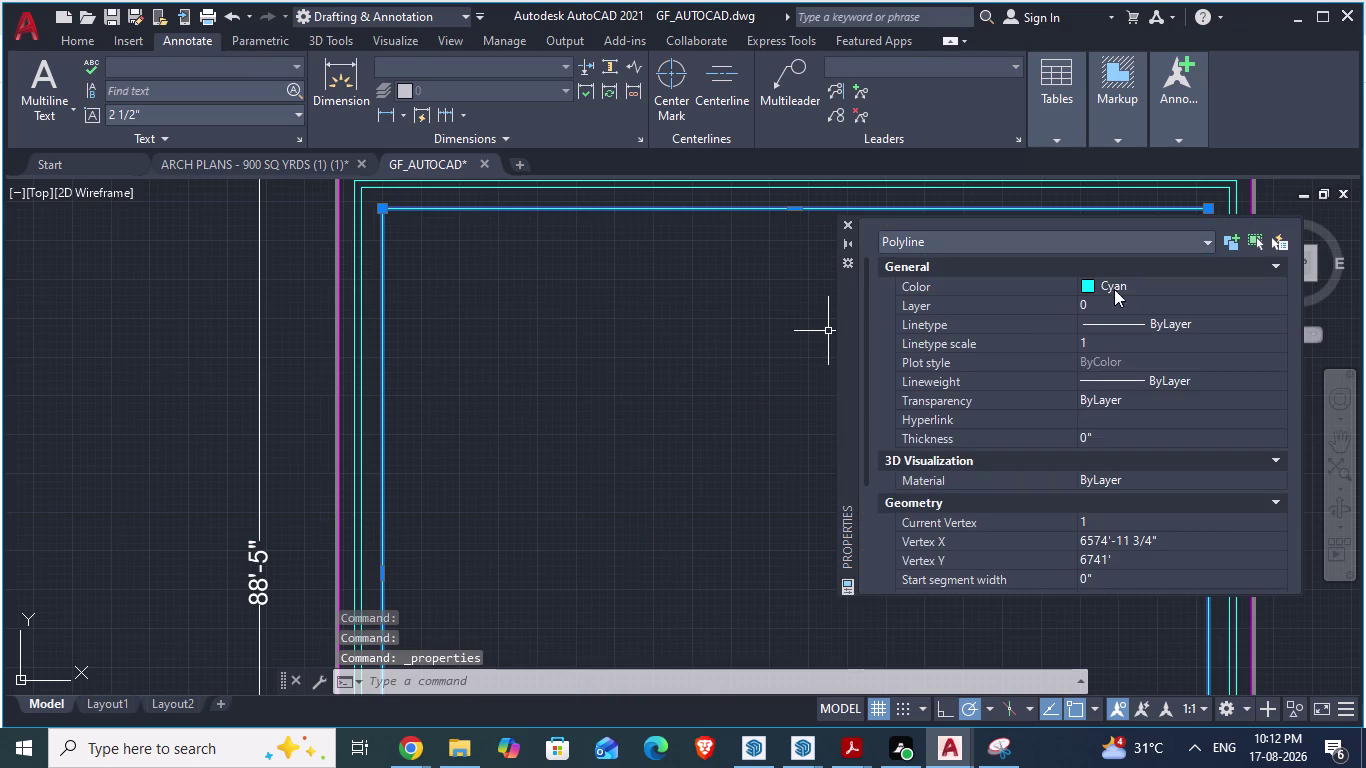
click(1094, 287)
click(1087, 286)
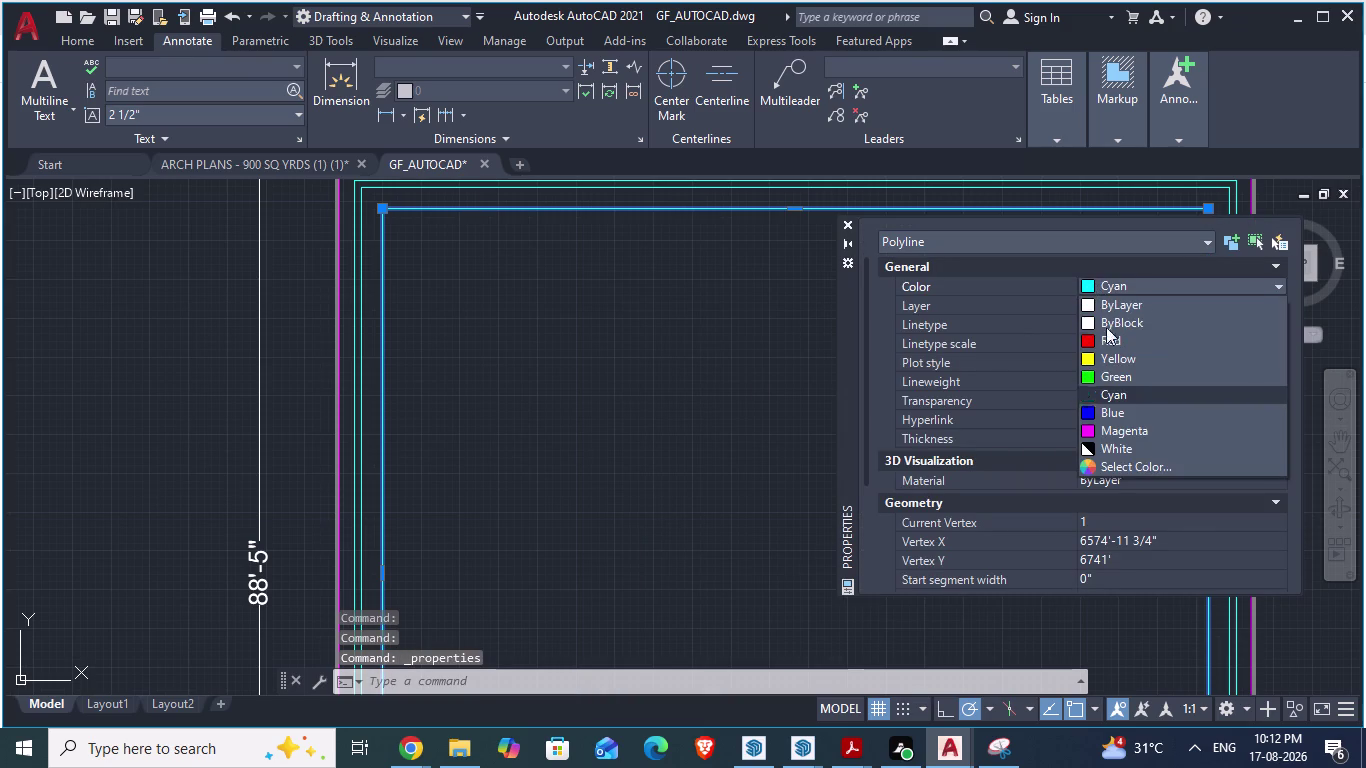
click(1119, 438)
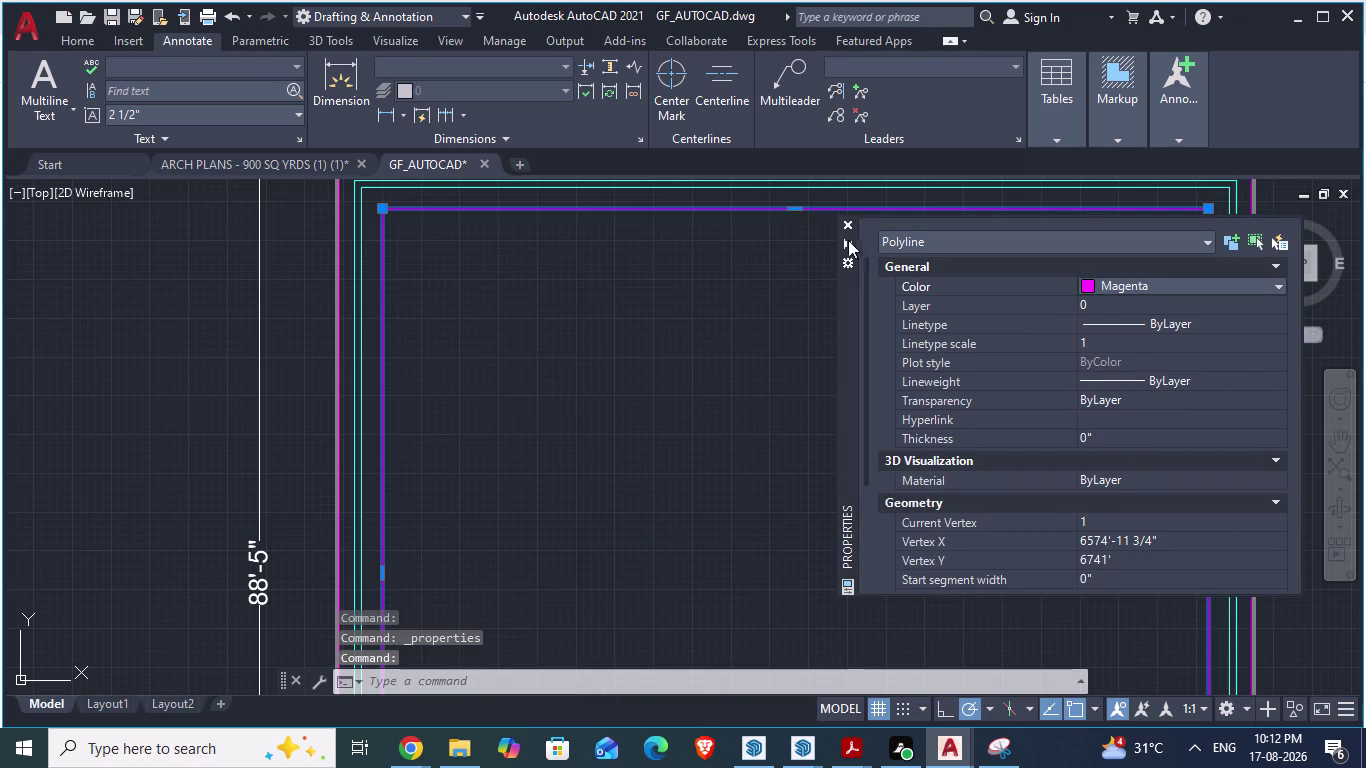
click(848, 223)
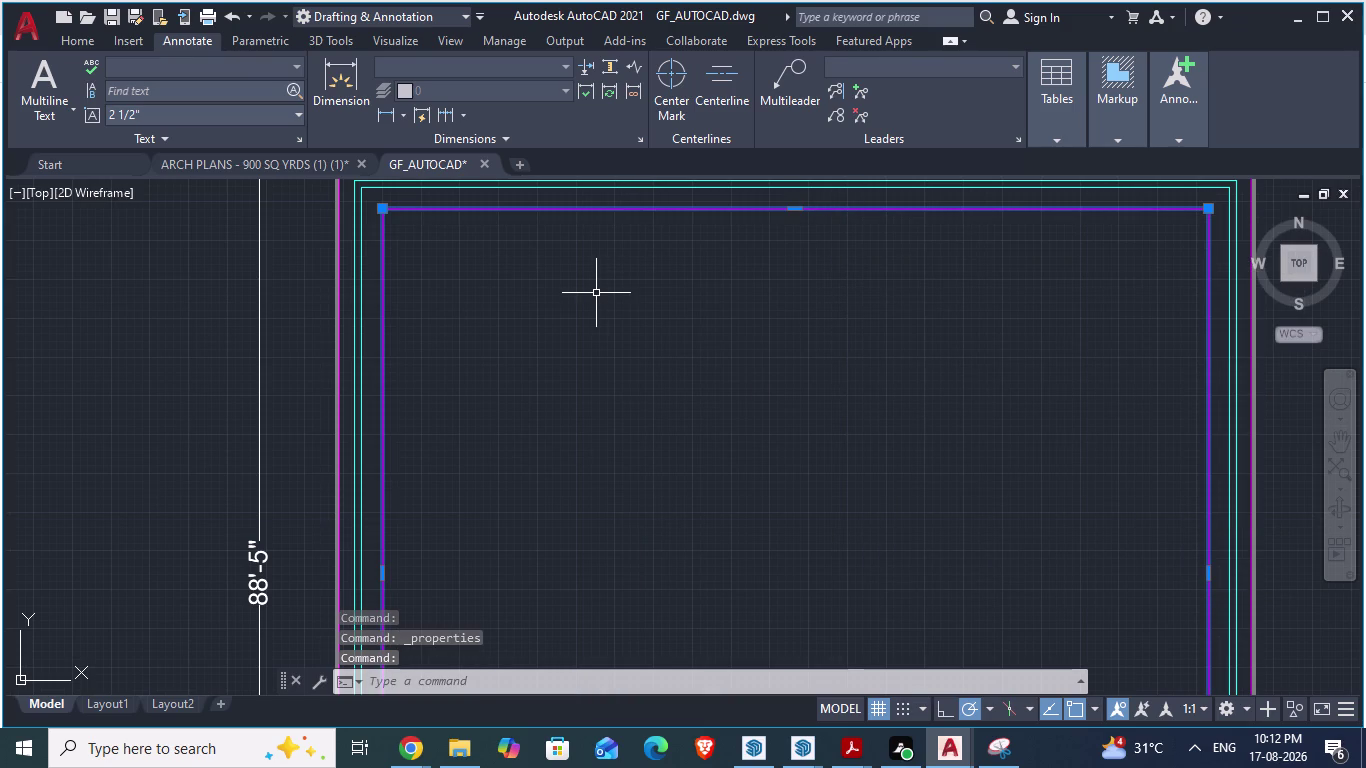
key(Escape)
key(space)
key(Escape)
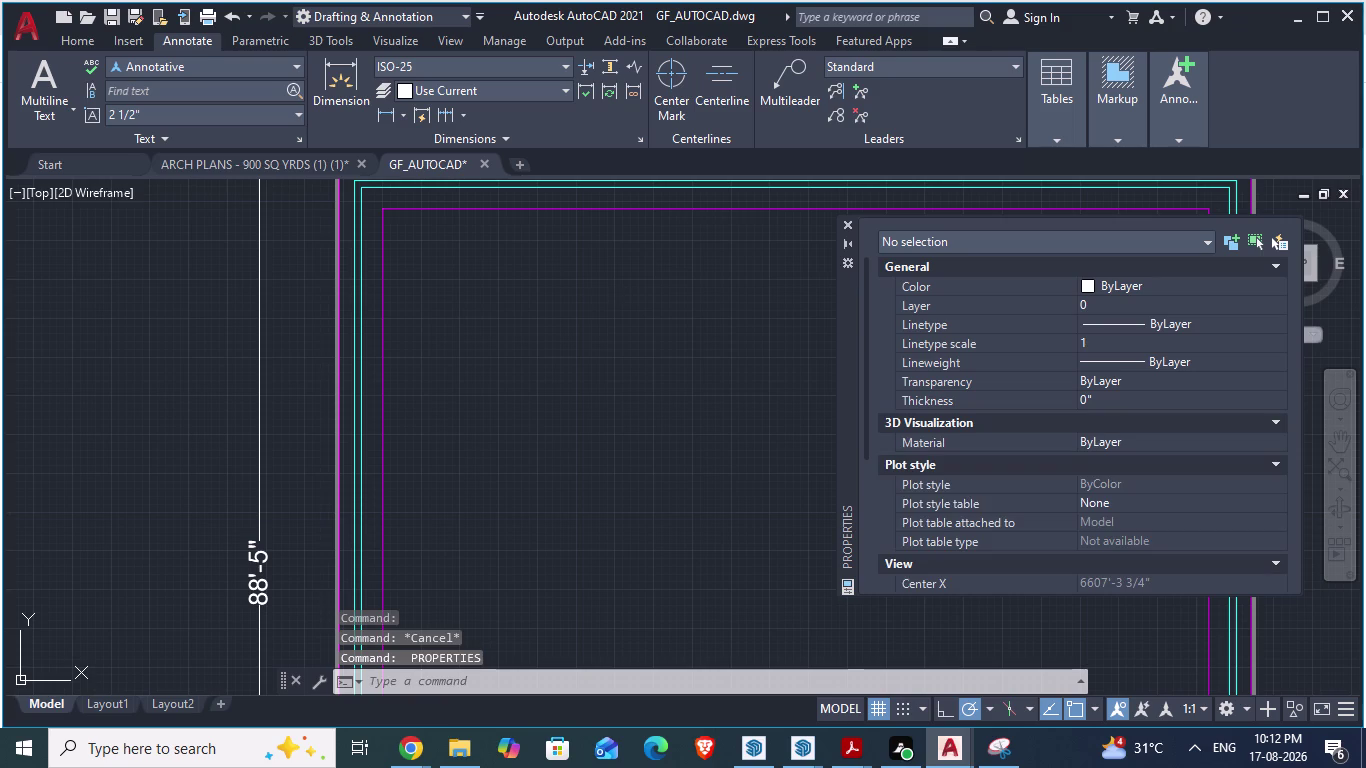
click(849, 224)
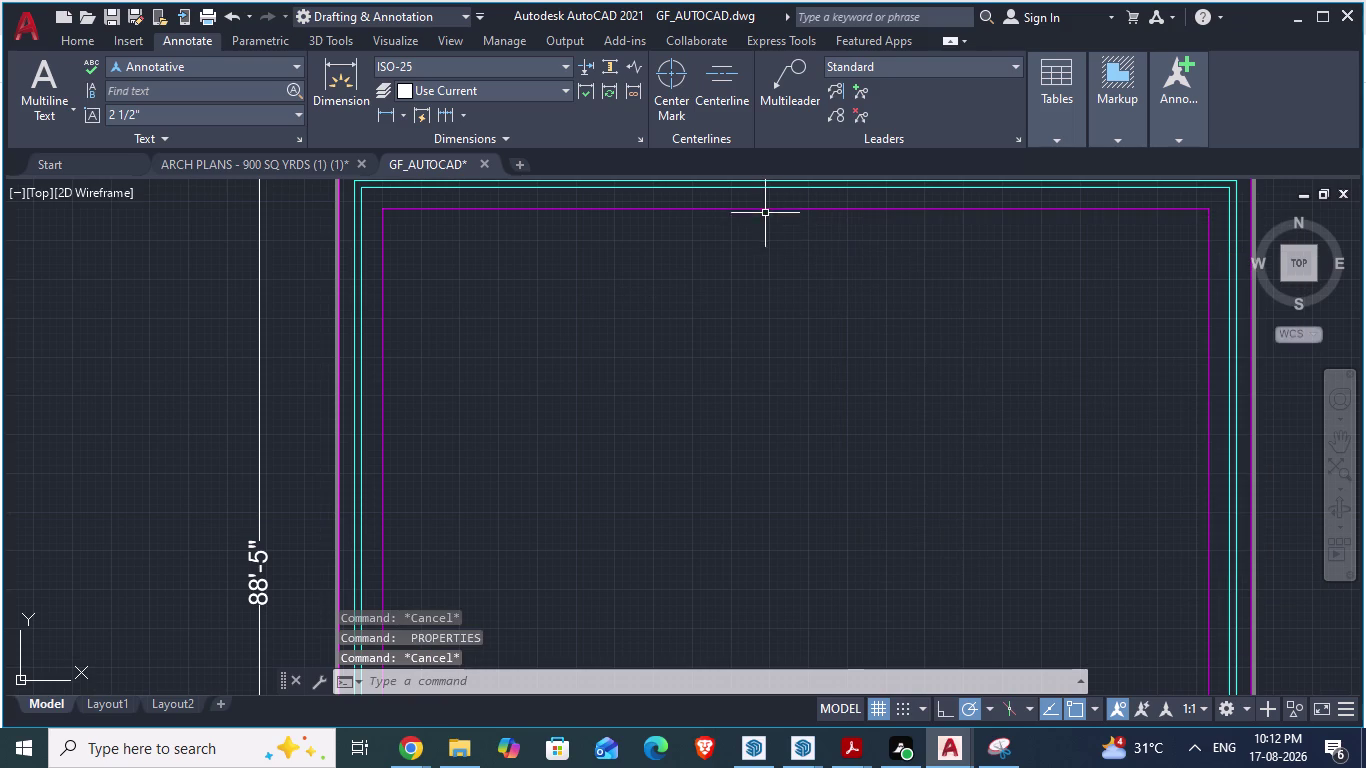
Offset the magenta outline 9" inward and save the drawing.
key(o)
key(Return)
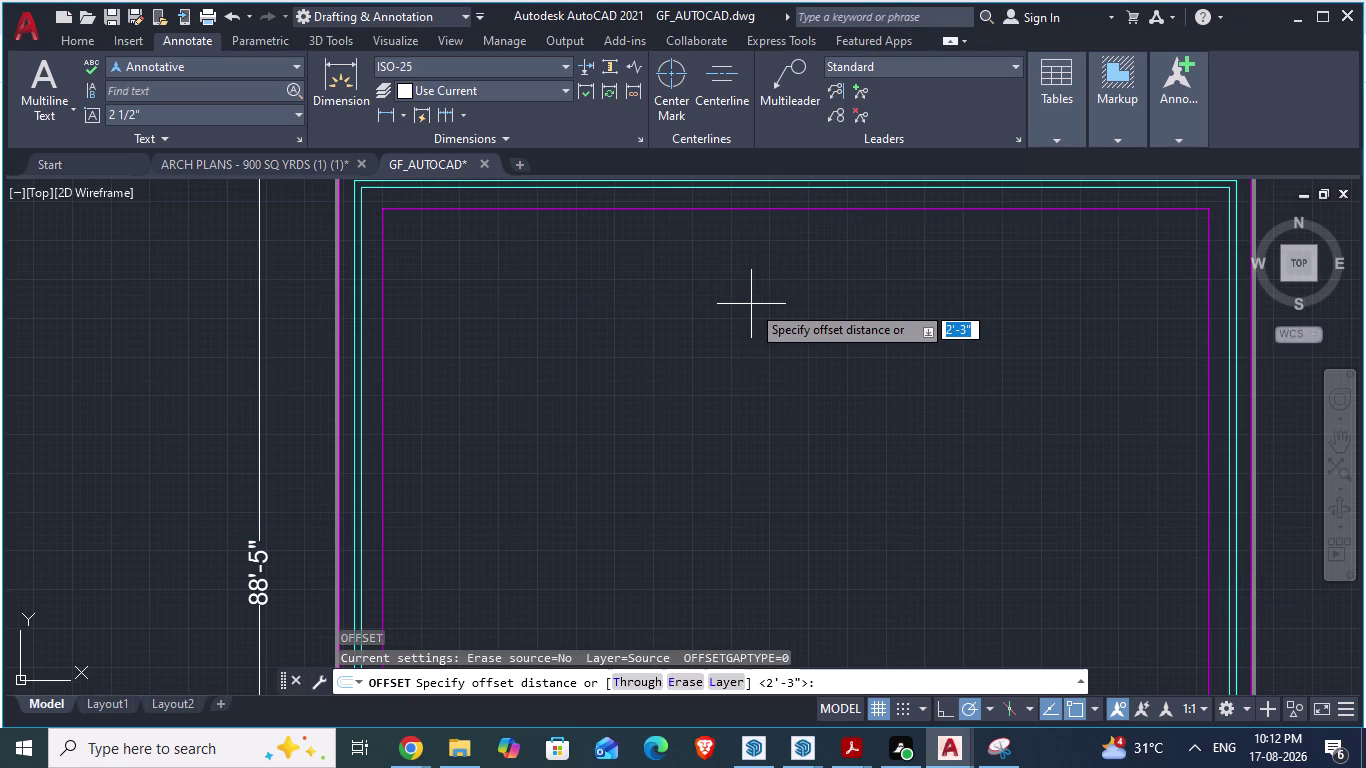
click(739, 209)
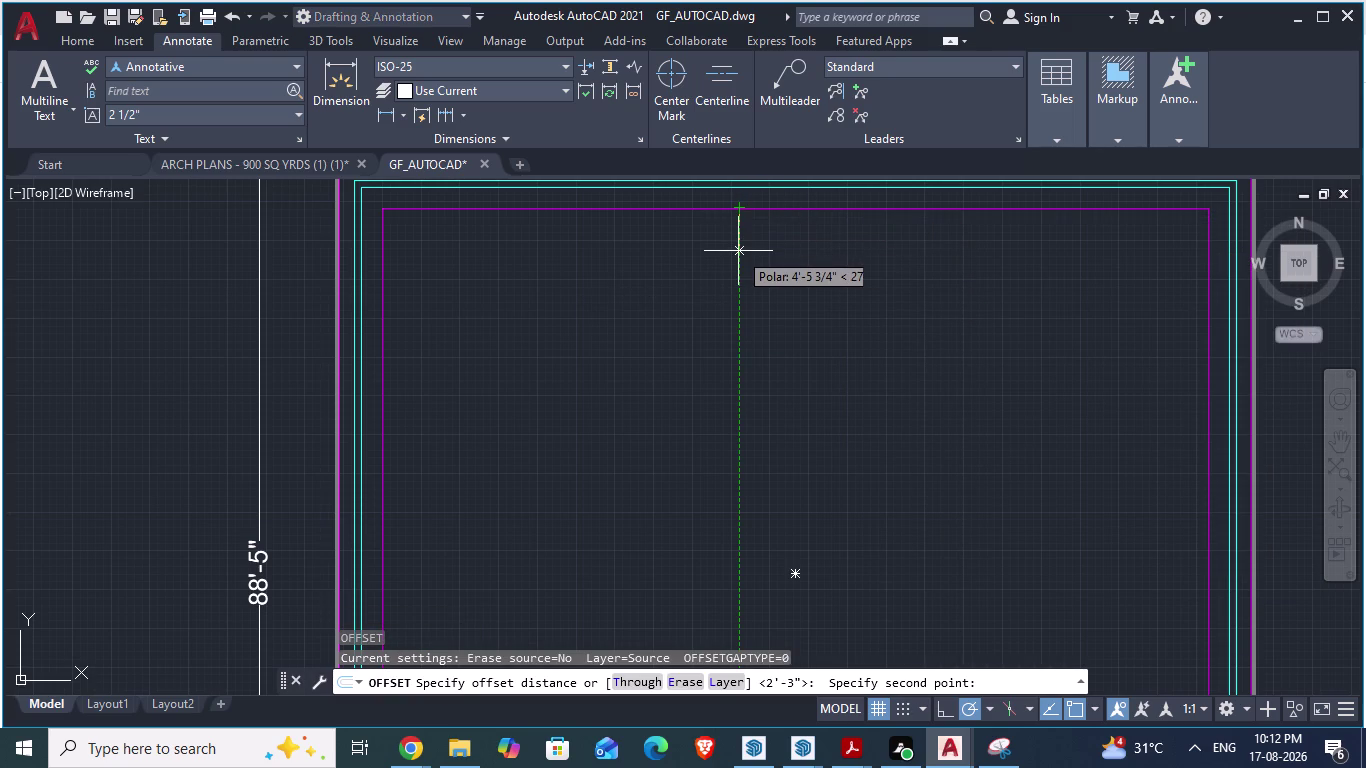
text(9)
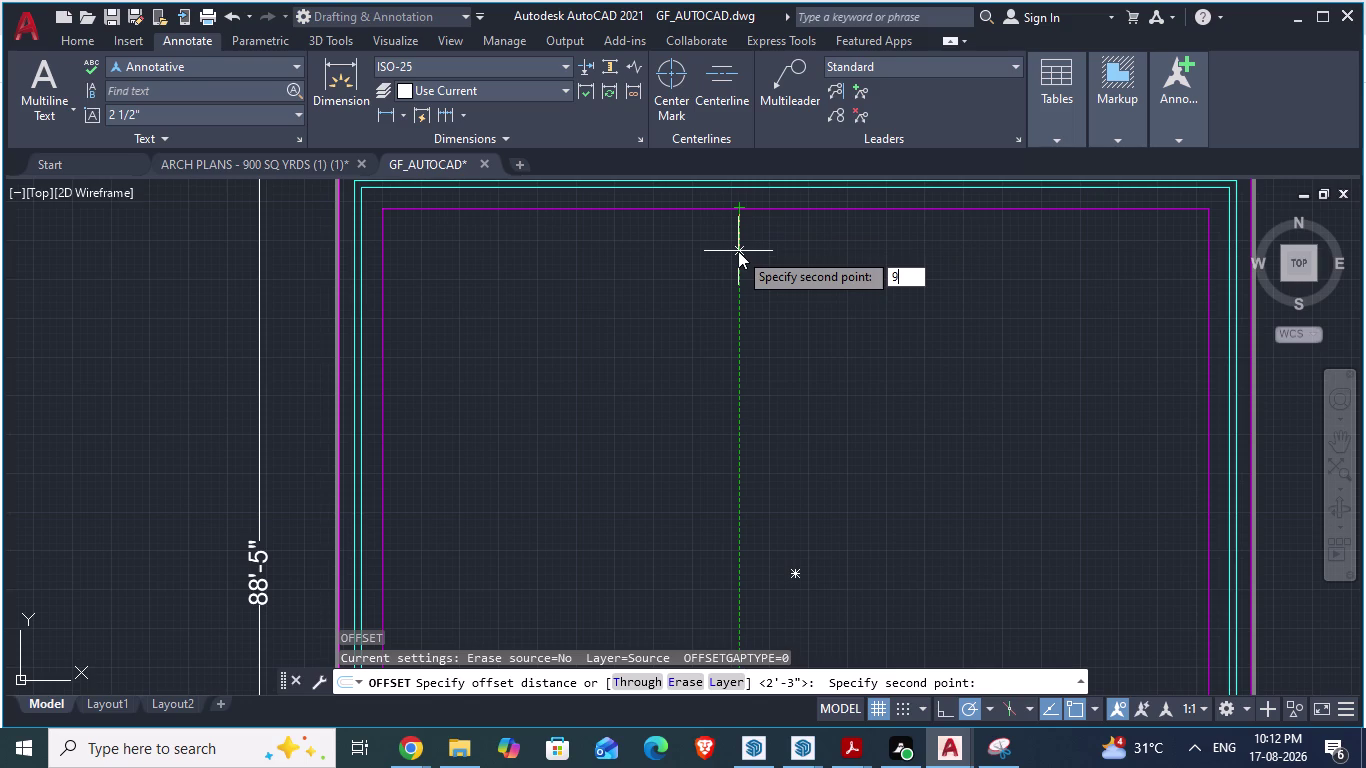
text(")
key(Return)
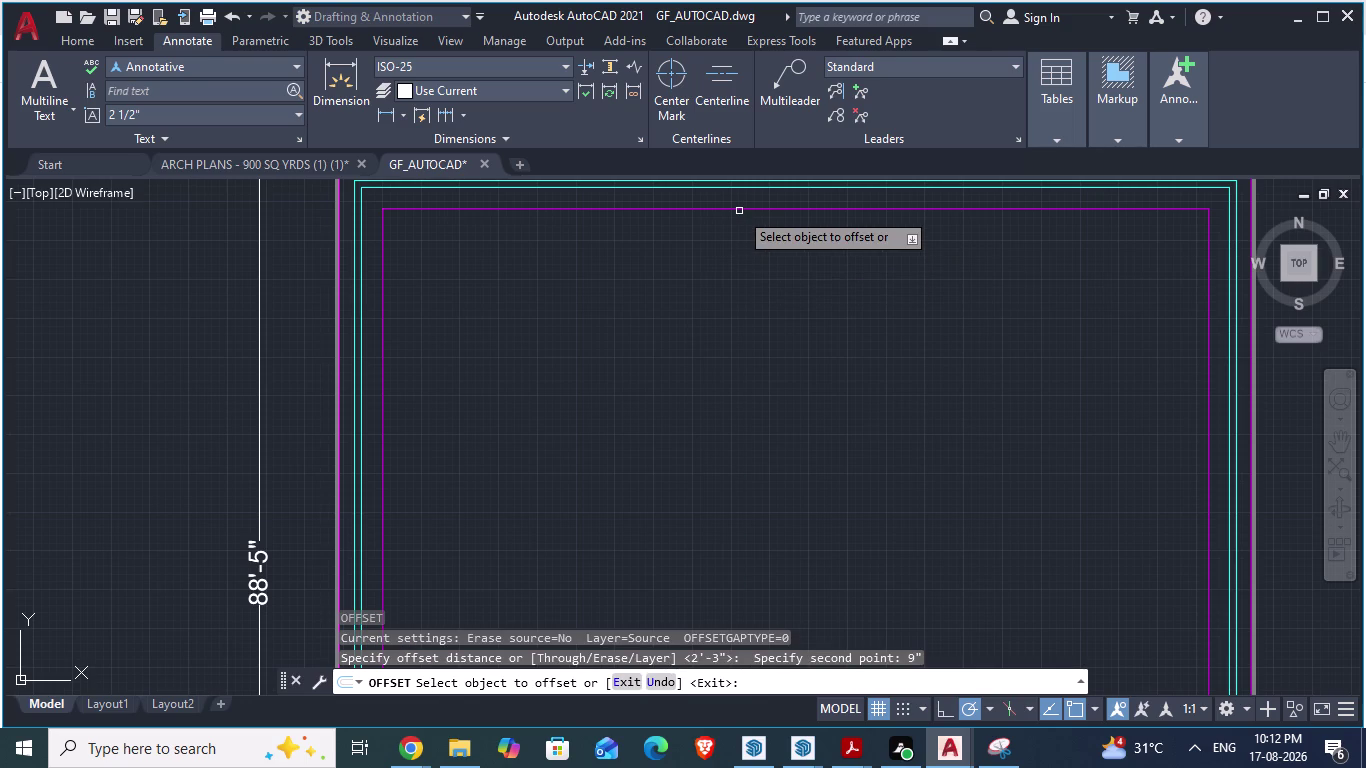
click(736, 208)
click(734, 243)
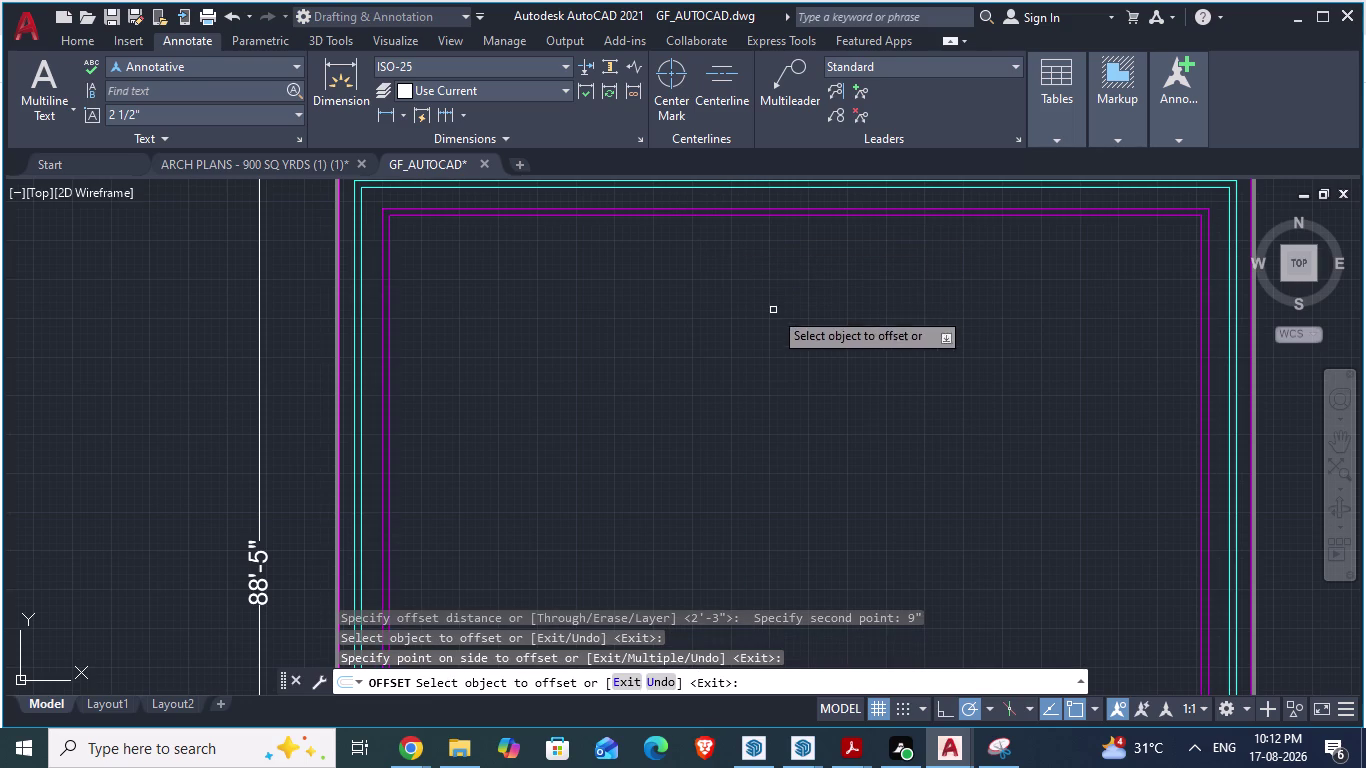
key(ctrl+s)
Zoom in and out to check the new 9" outline.
scroll(down, 3)
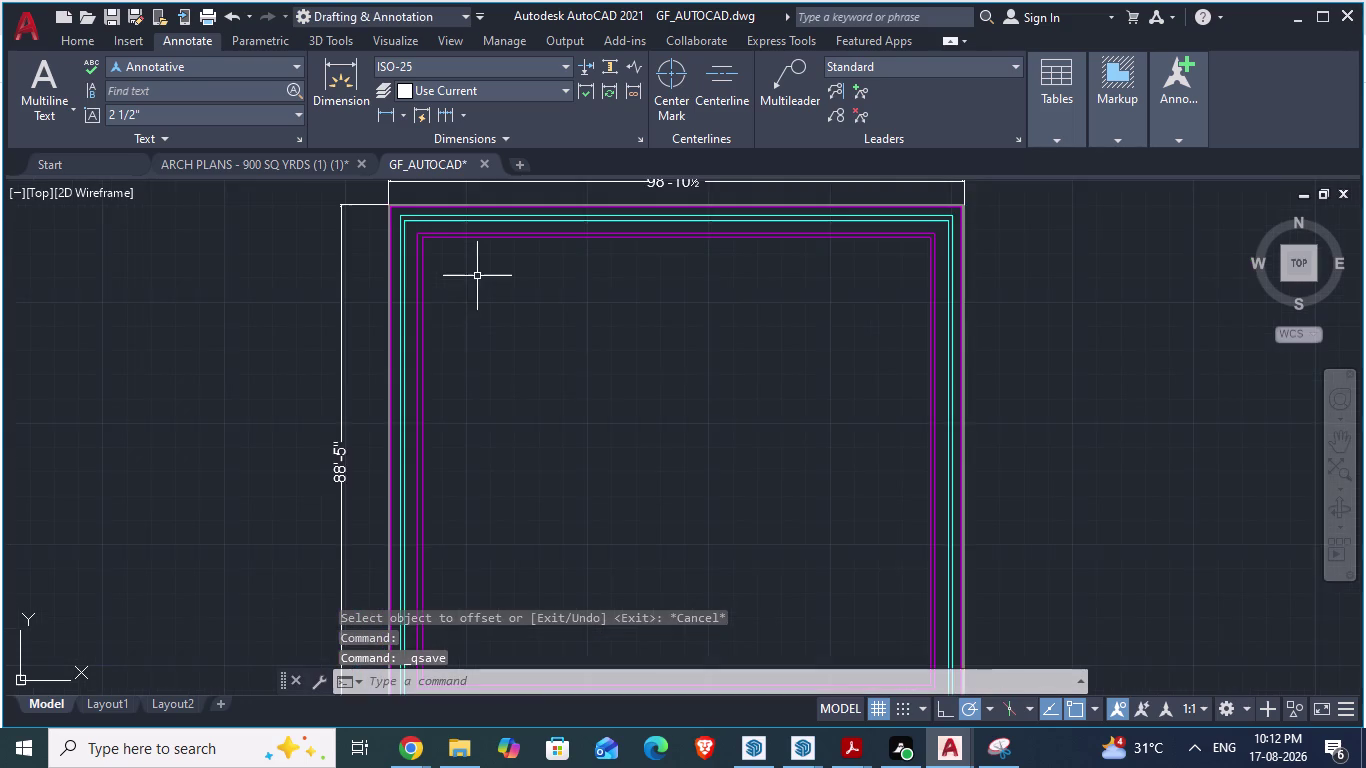
scroll(up, 3)
scroll(down, 3)
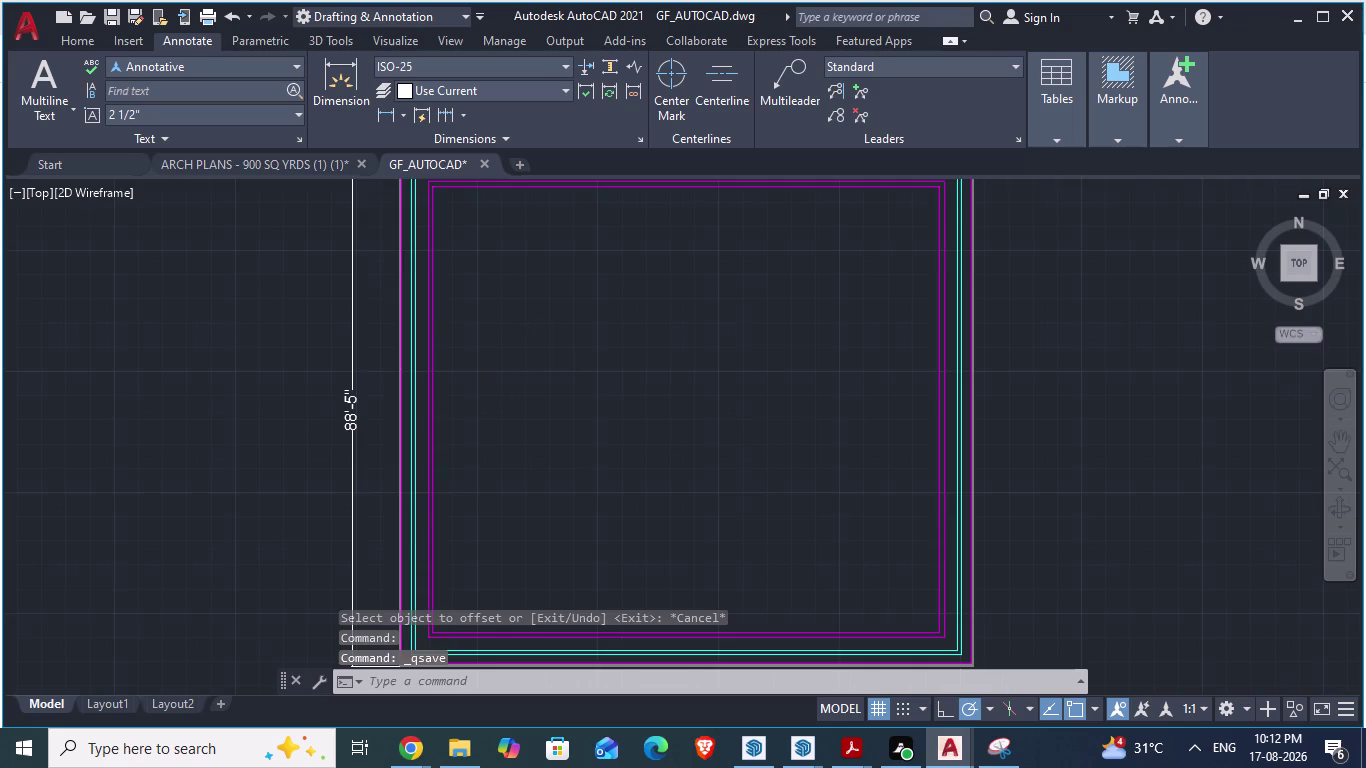
scroll(up, 3)
scroll(down, 3)
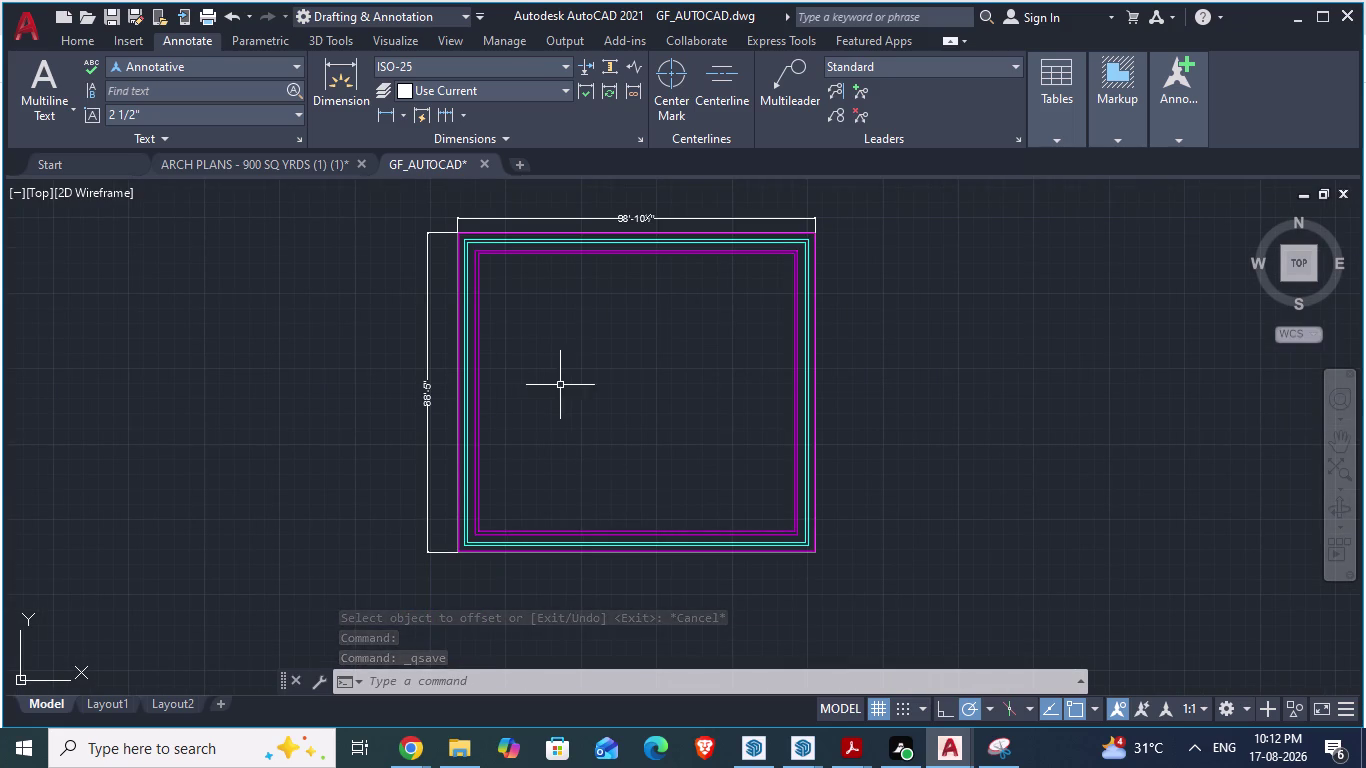
scroll(up, 3)
scroll(up, 3)
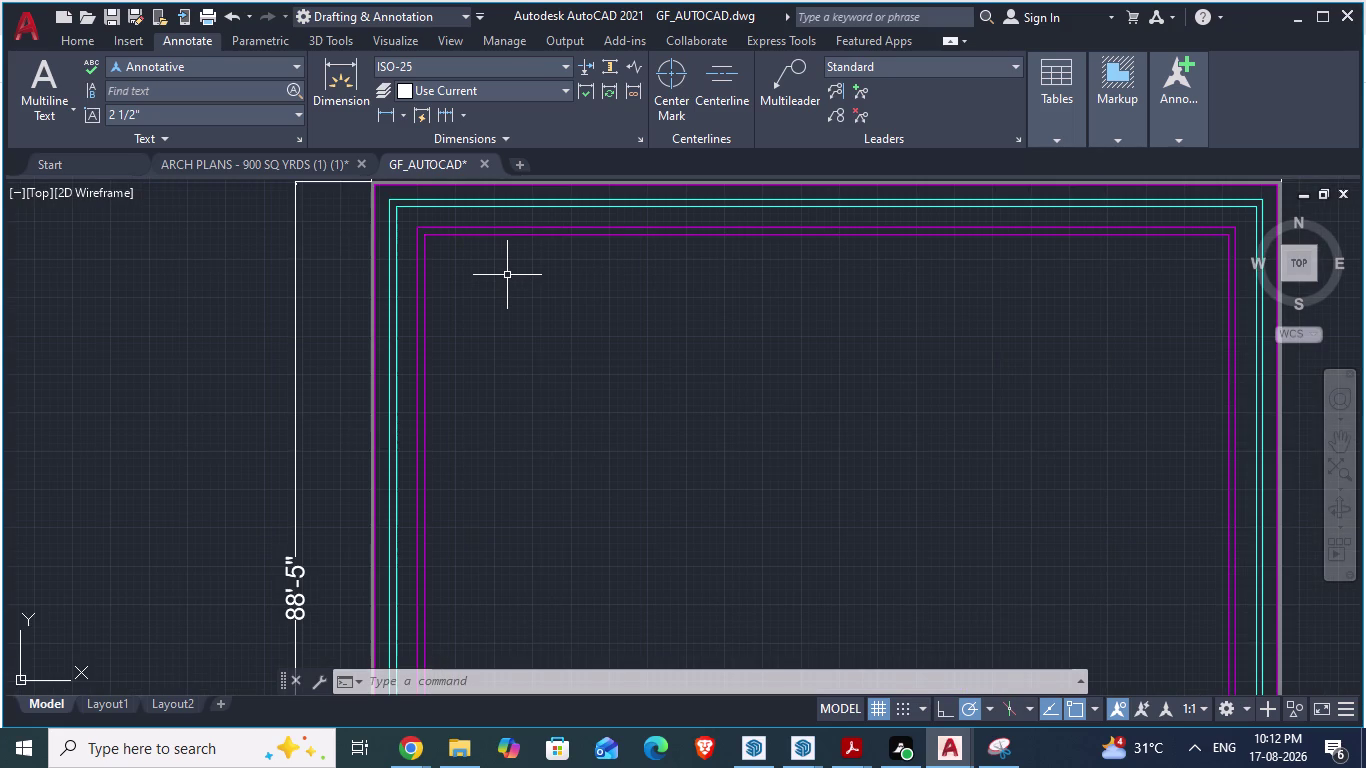
key(alt+Tab)
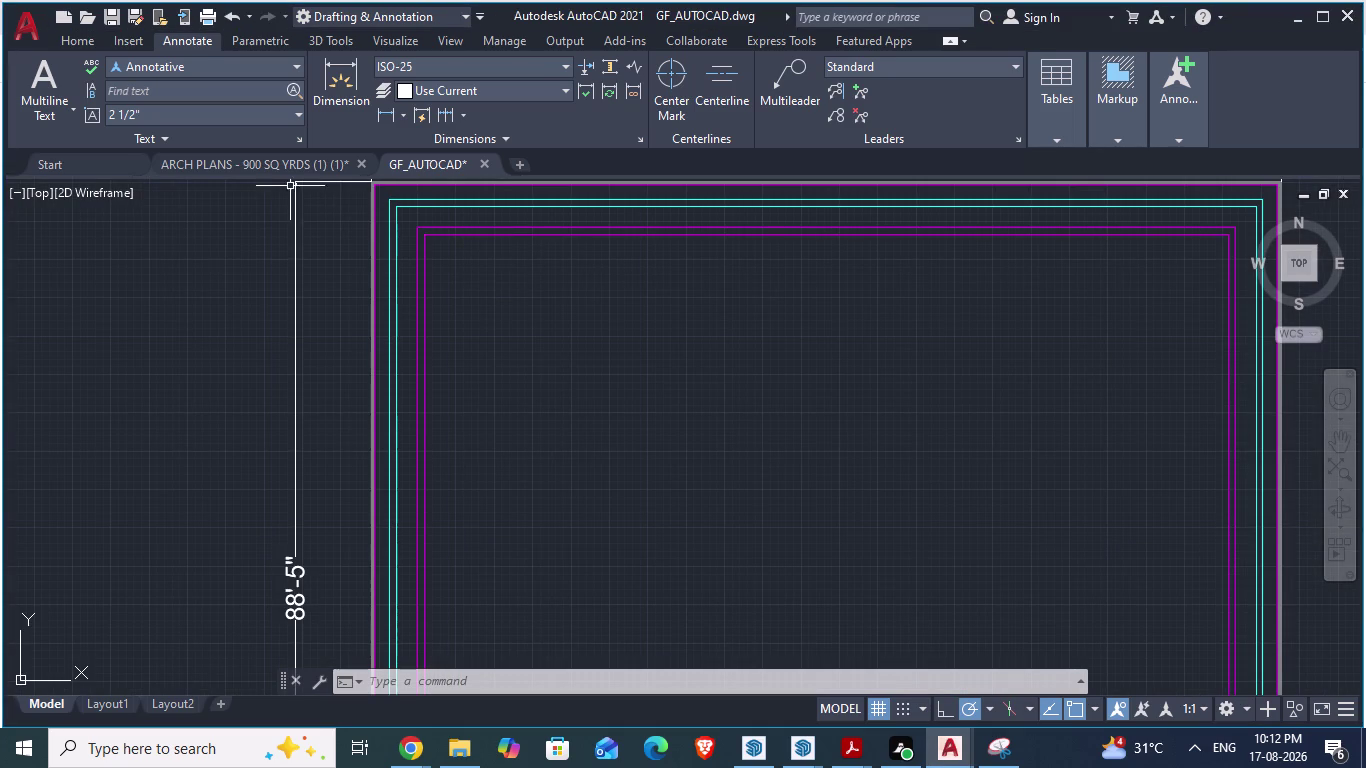
In ARCH PLANS, select the column block and view its IEC COLUMN properties.
click(289, 159)
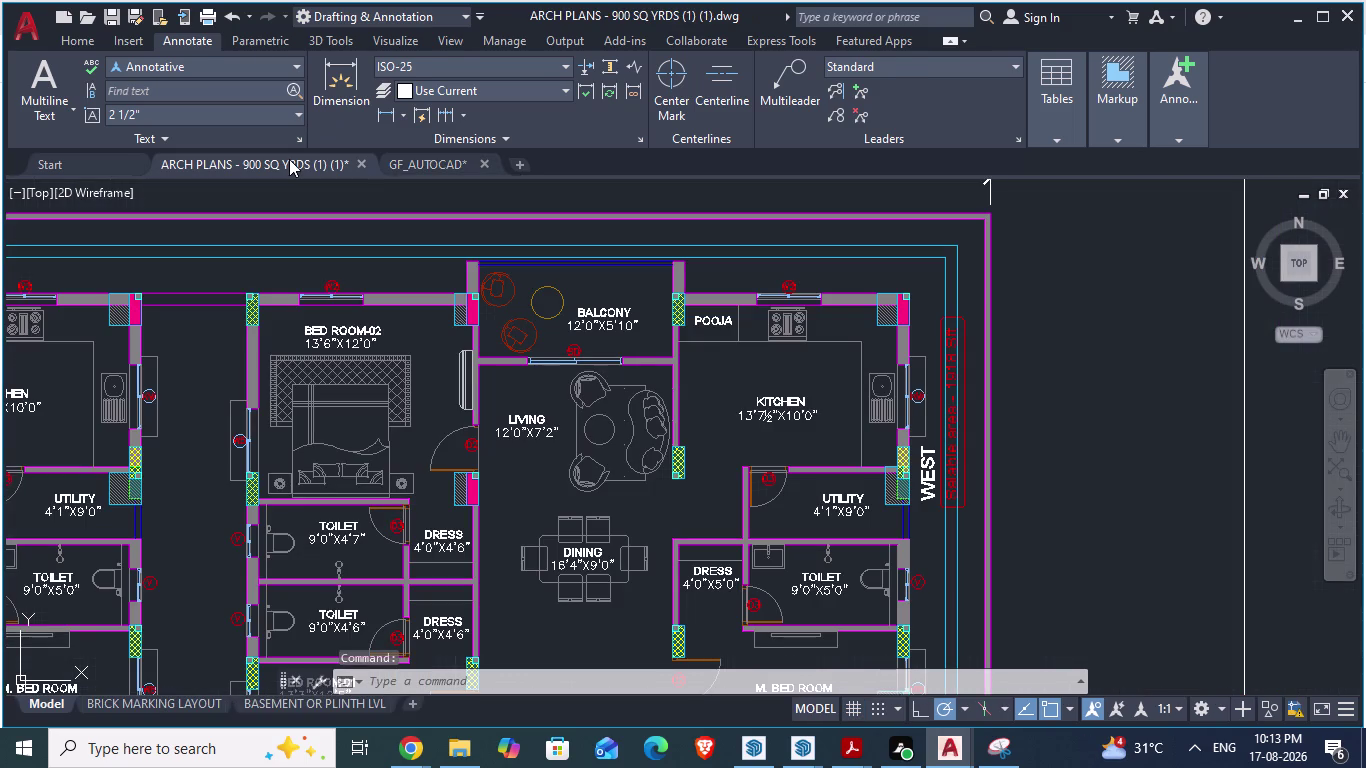
click(477, 312)
right_click(477, 312)
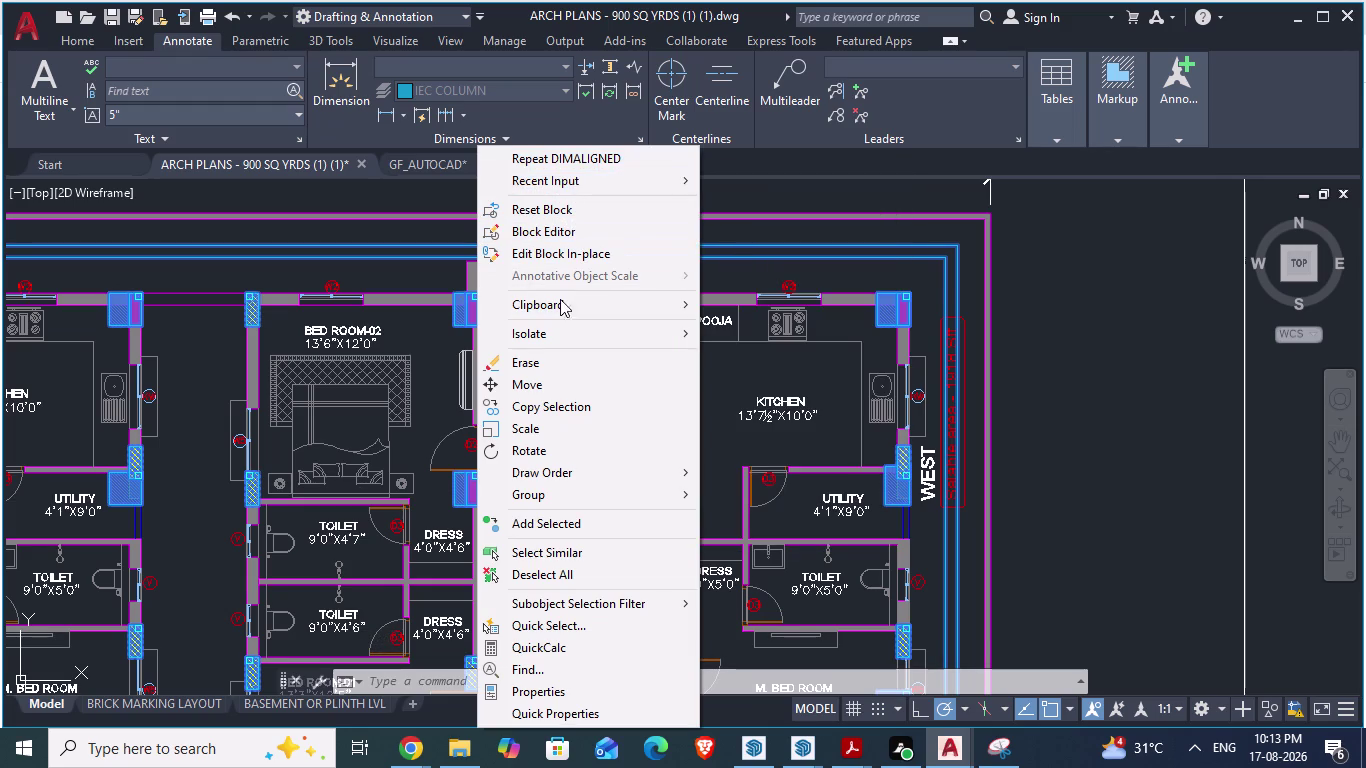
click(509, 698)
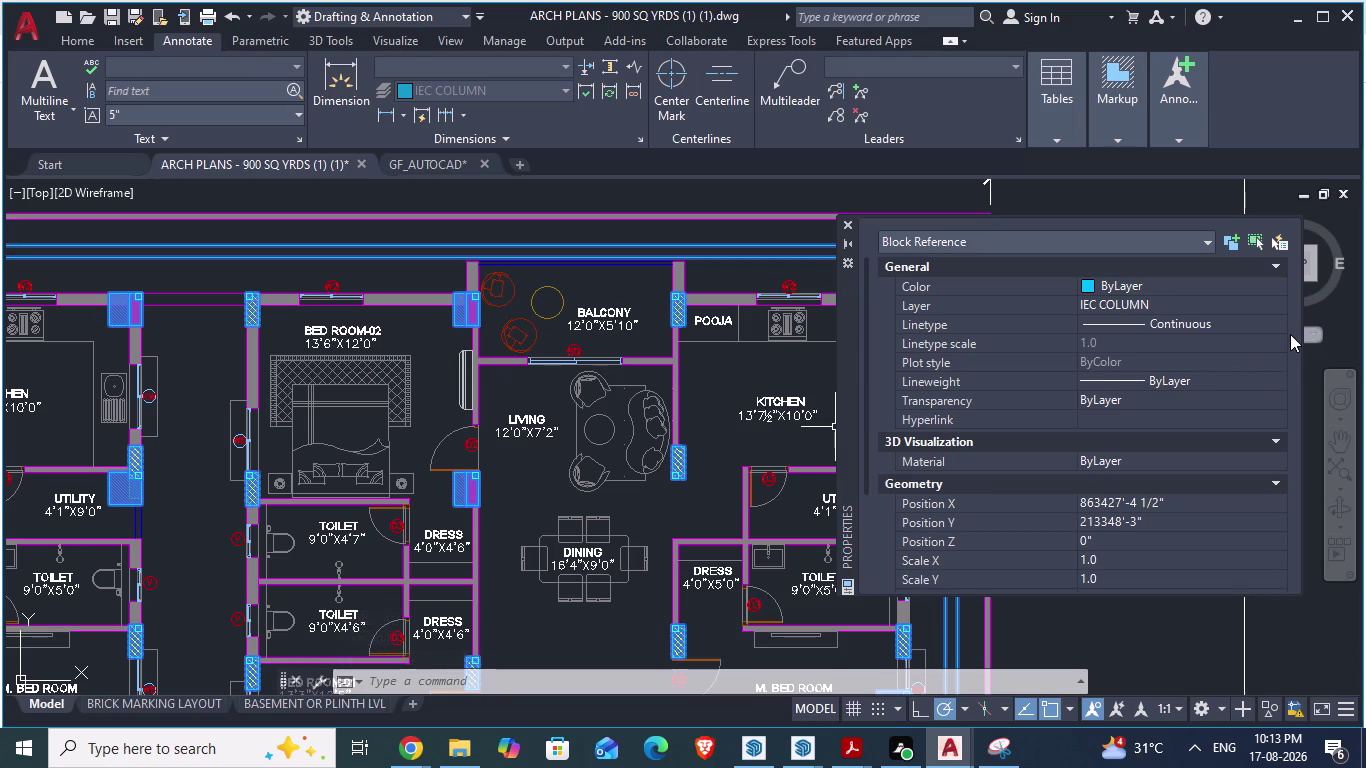
Review the TRANSFER COLS block's layer and scale, then return to GF_AUTOCAD.
scroll(down, 3)
scroll(down, 3)
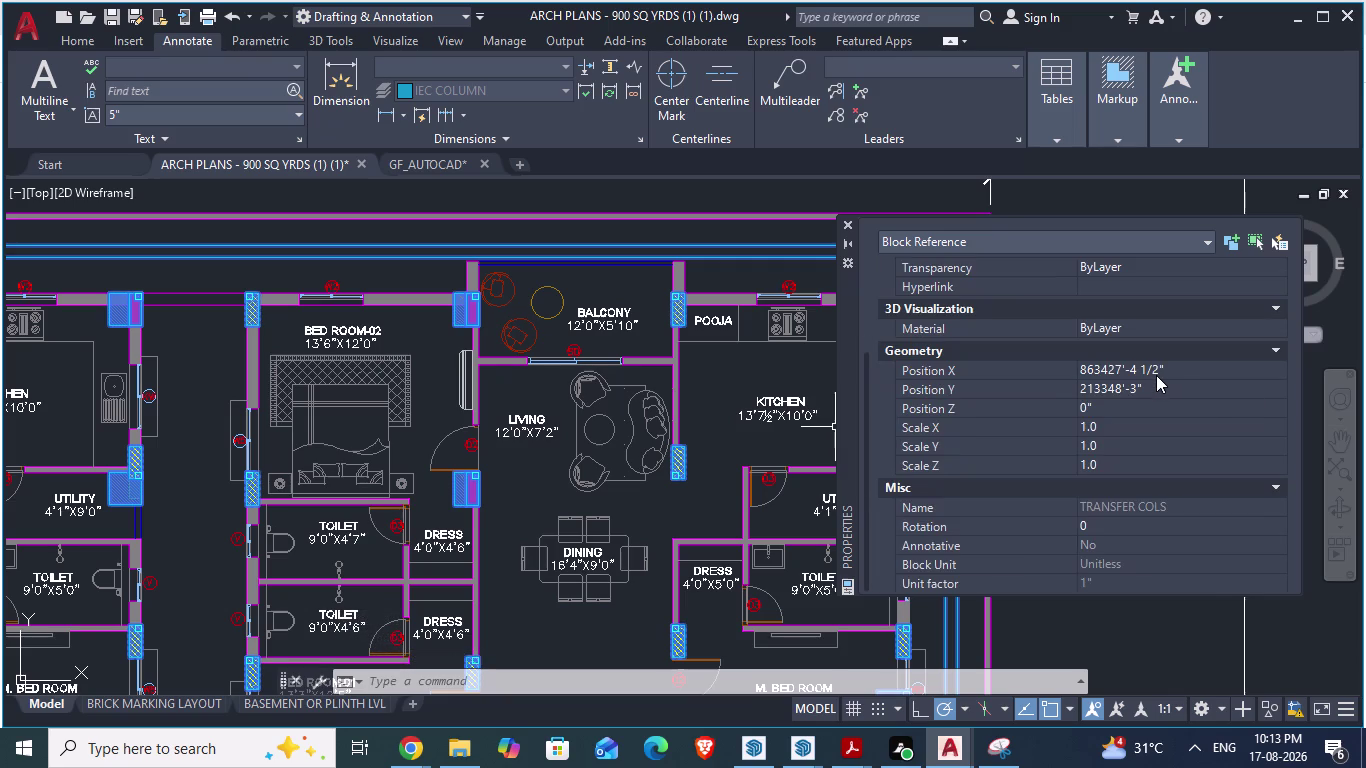
scroll(up, 3)
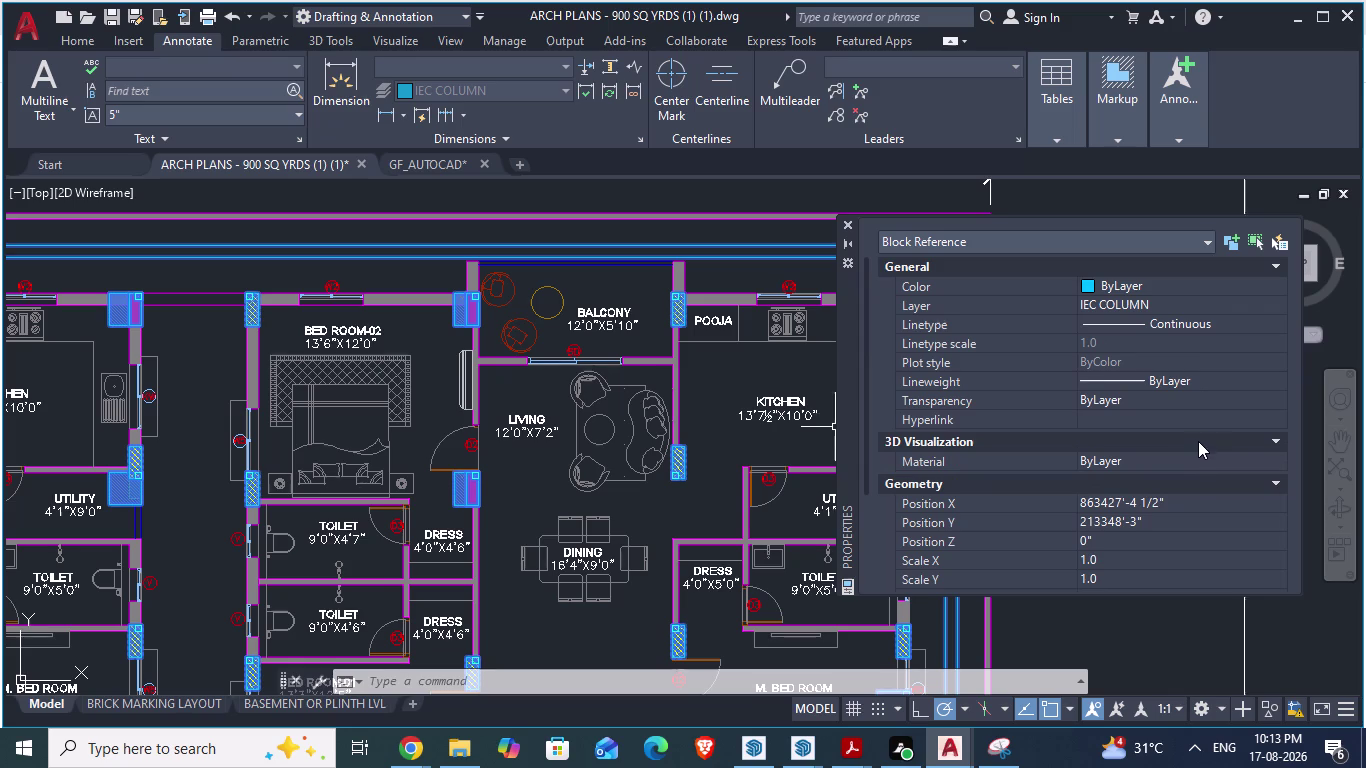
click(1209, 244)
click(1209, 244)
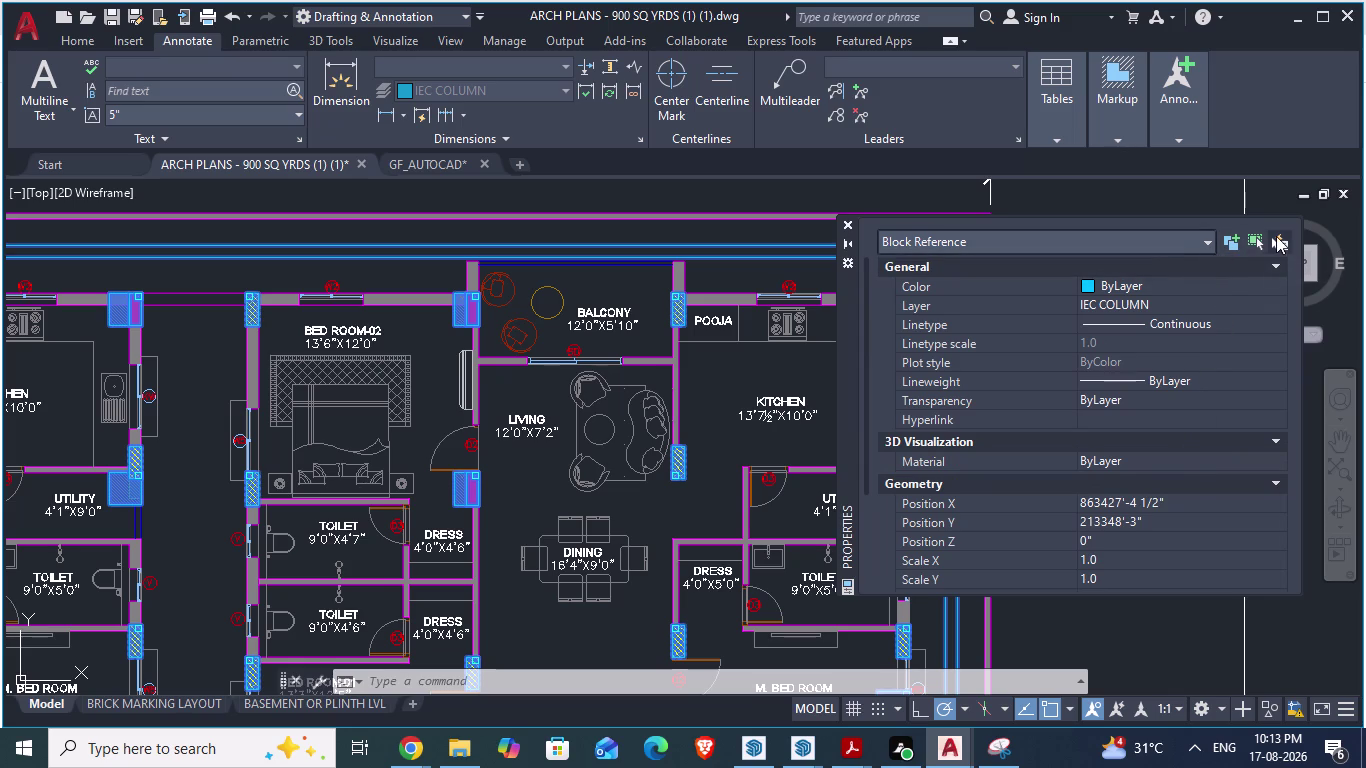
click(846, 263)
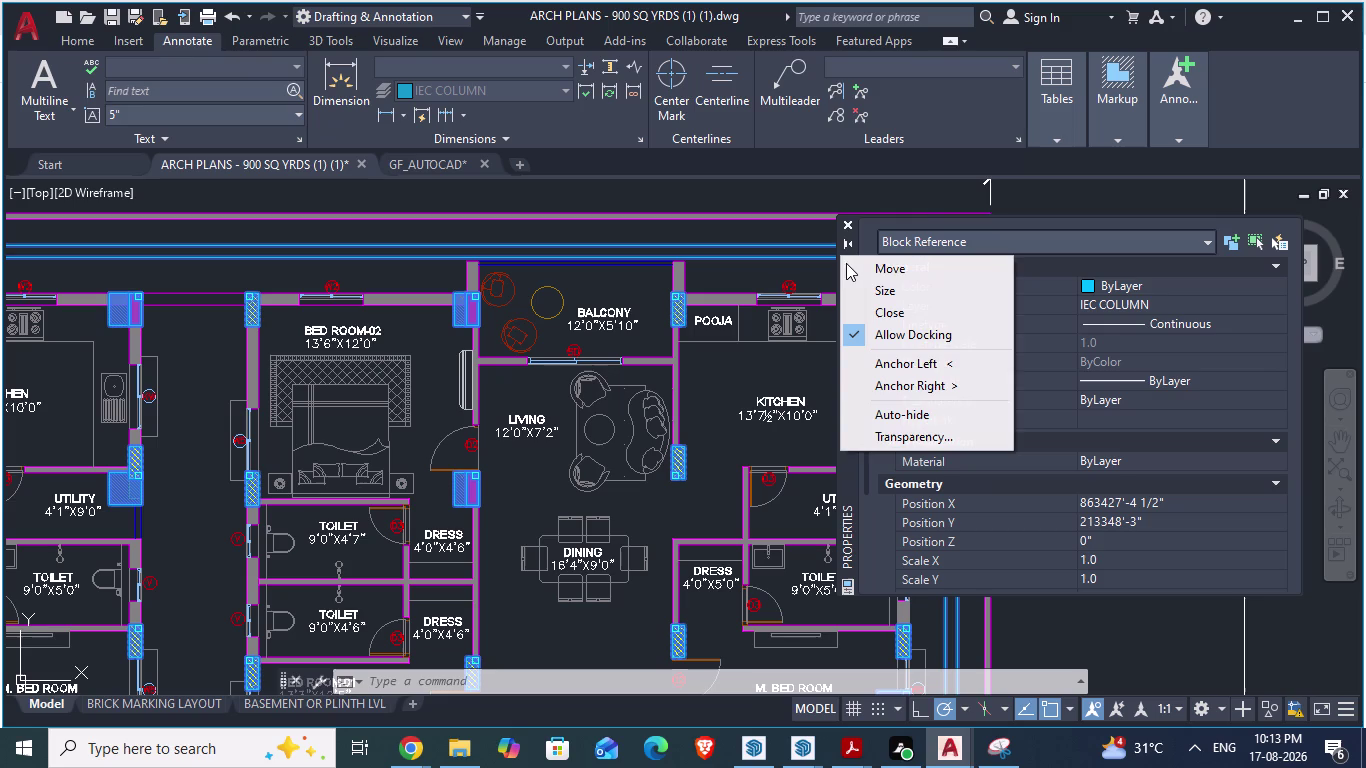
click(923, 193)
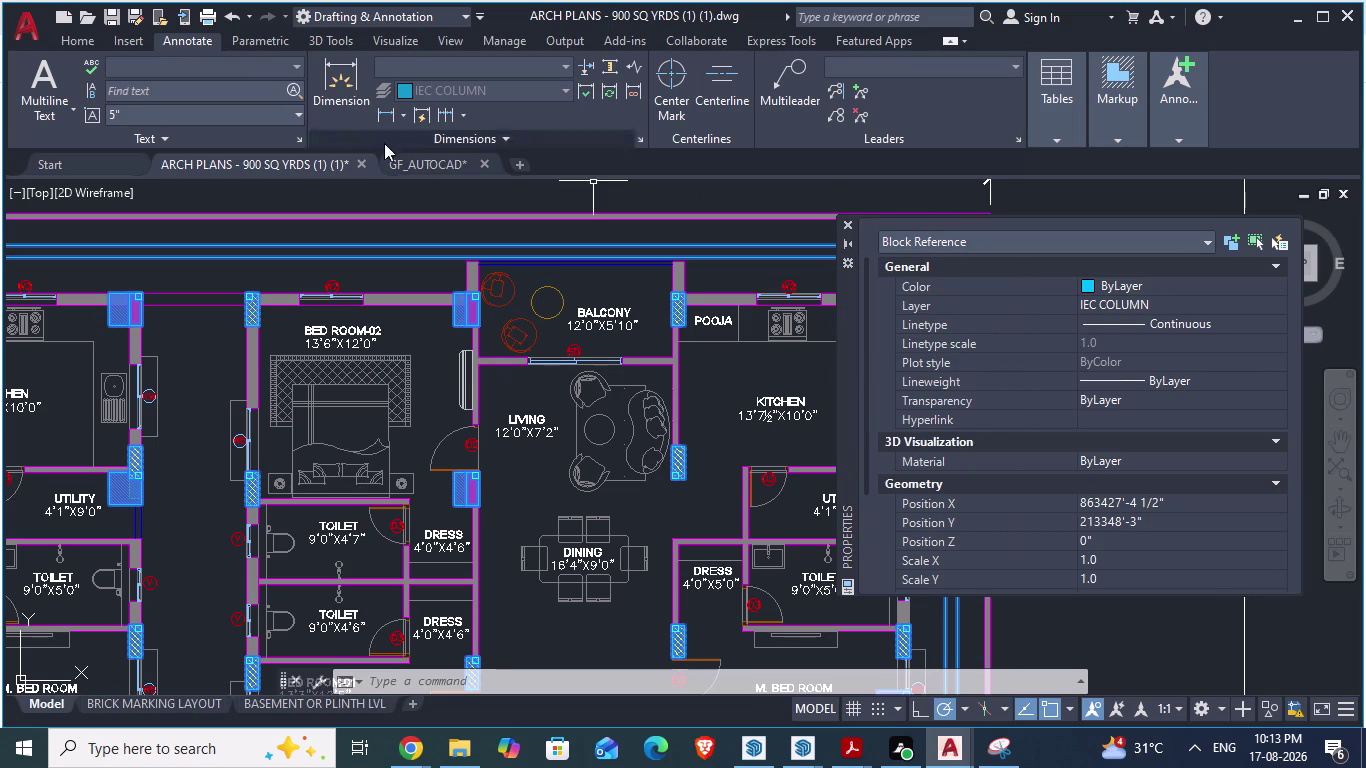
click(419, 161)
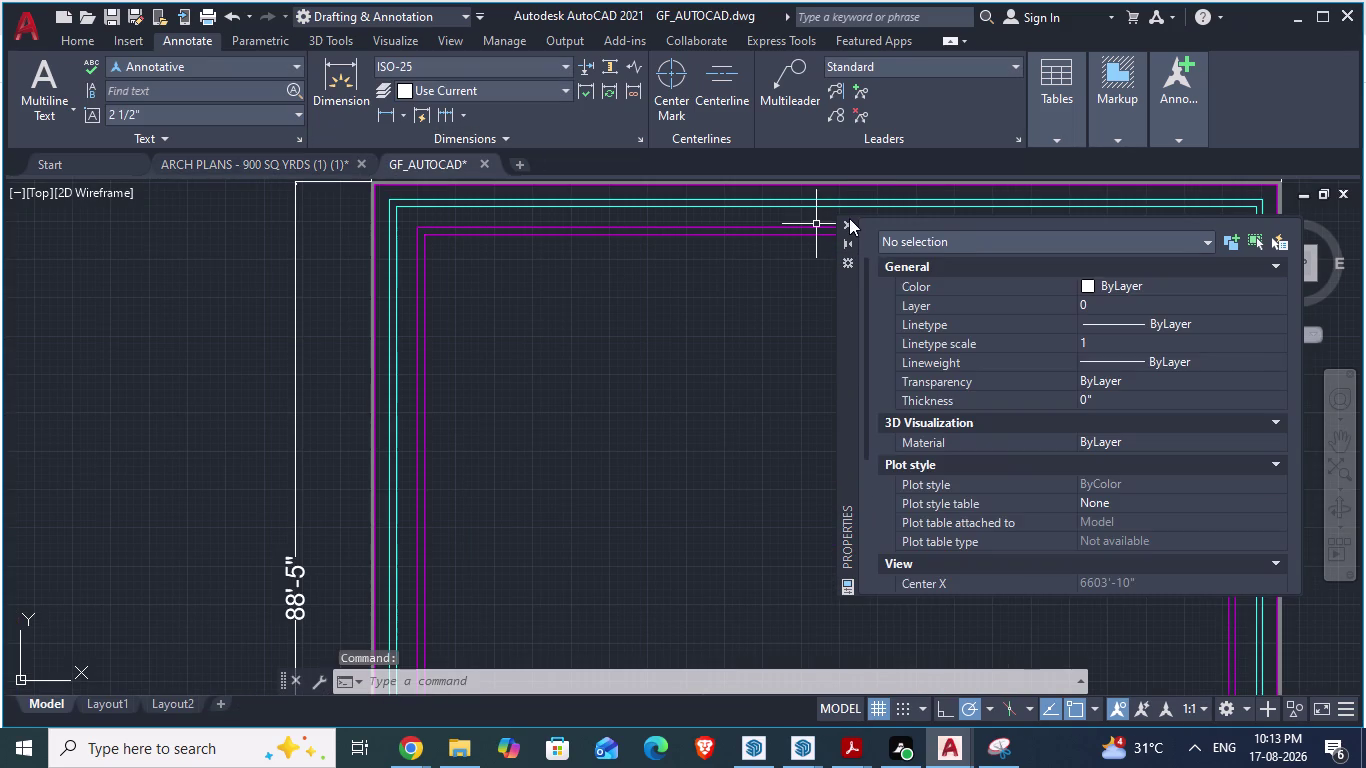
Close Properties and open Insert > Blocks from Libraries.
click(847, 220)
scroll(down, 3)
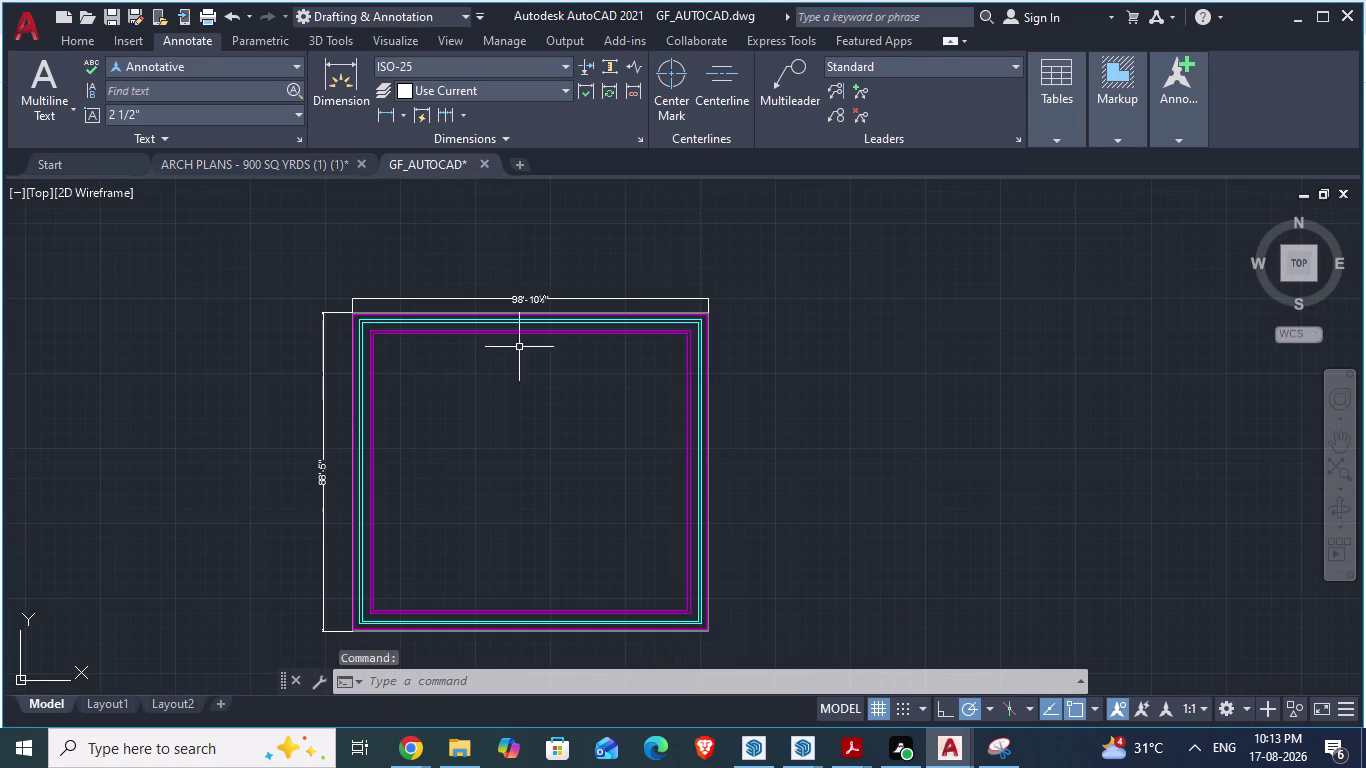
click(79, 40)
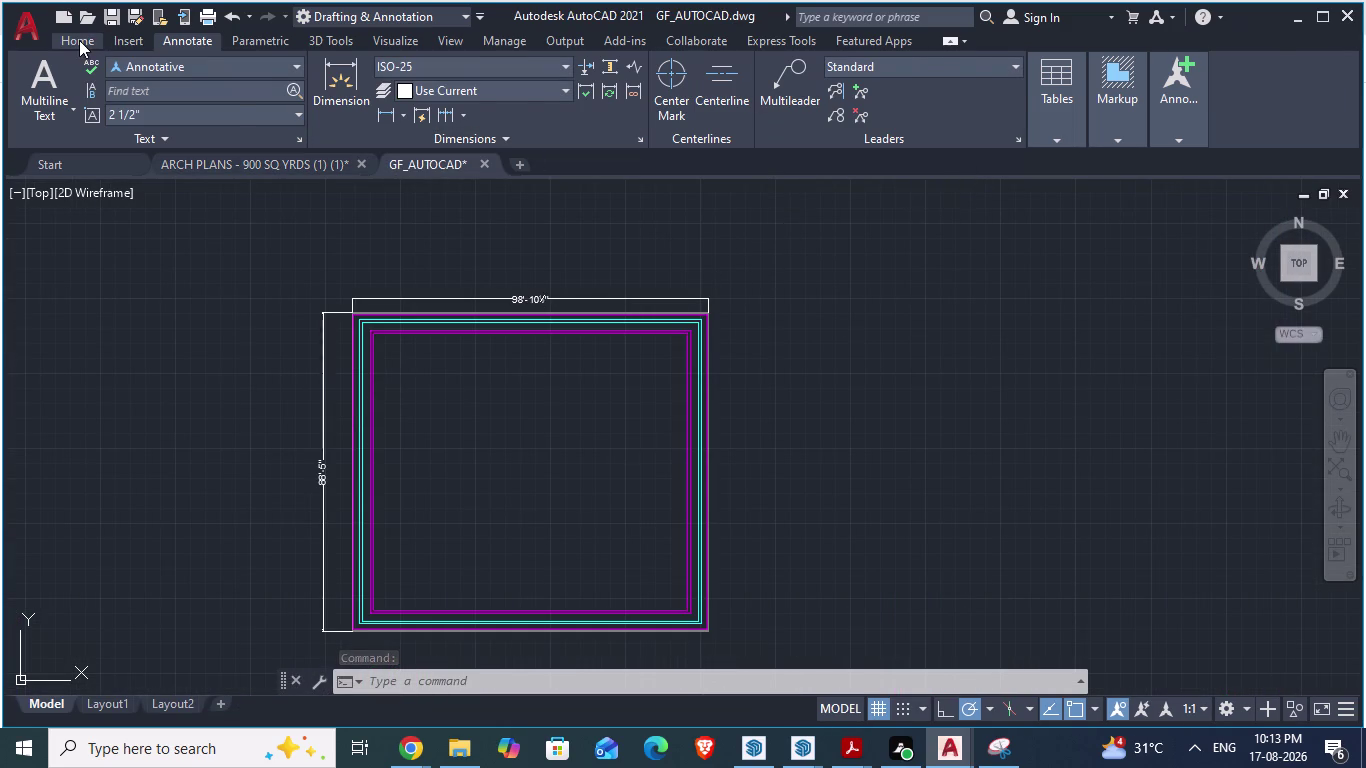
click(807, 113)
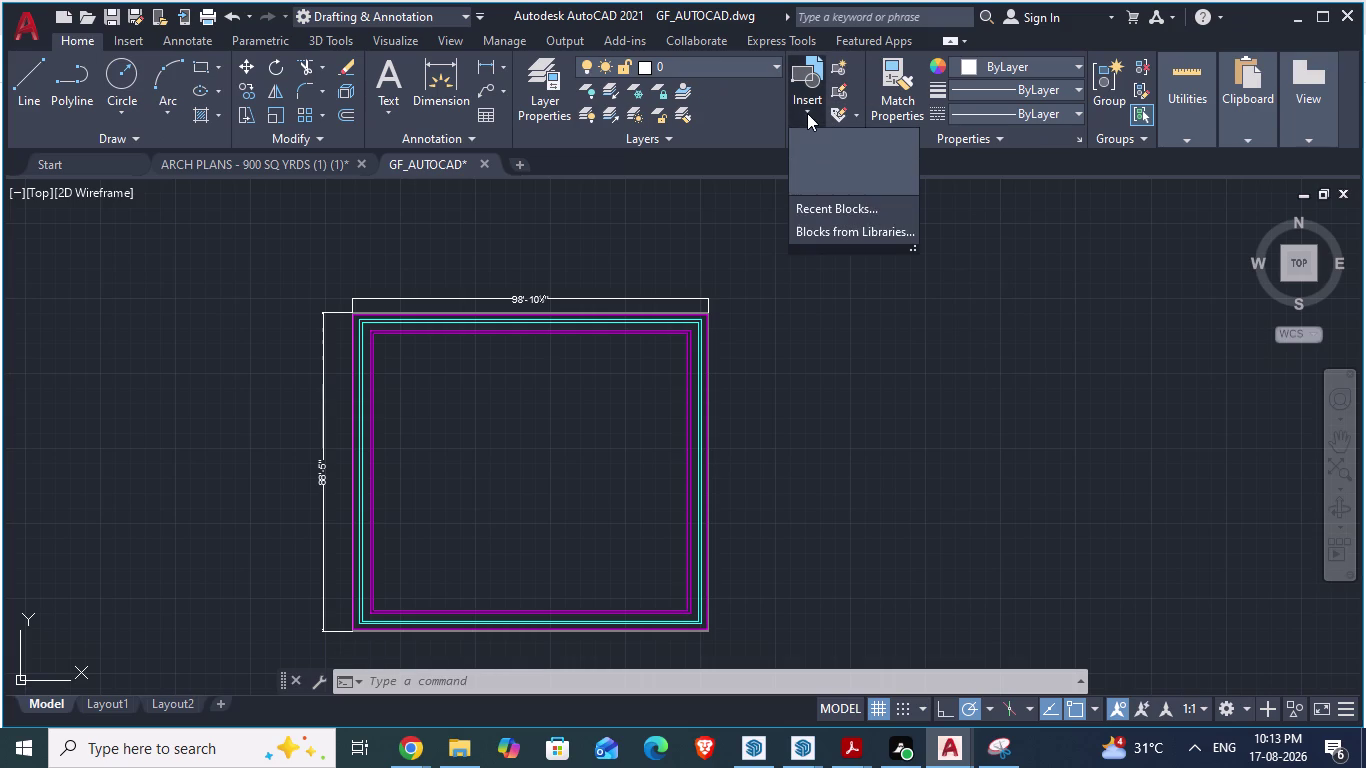
click(877, 233)
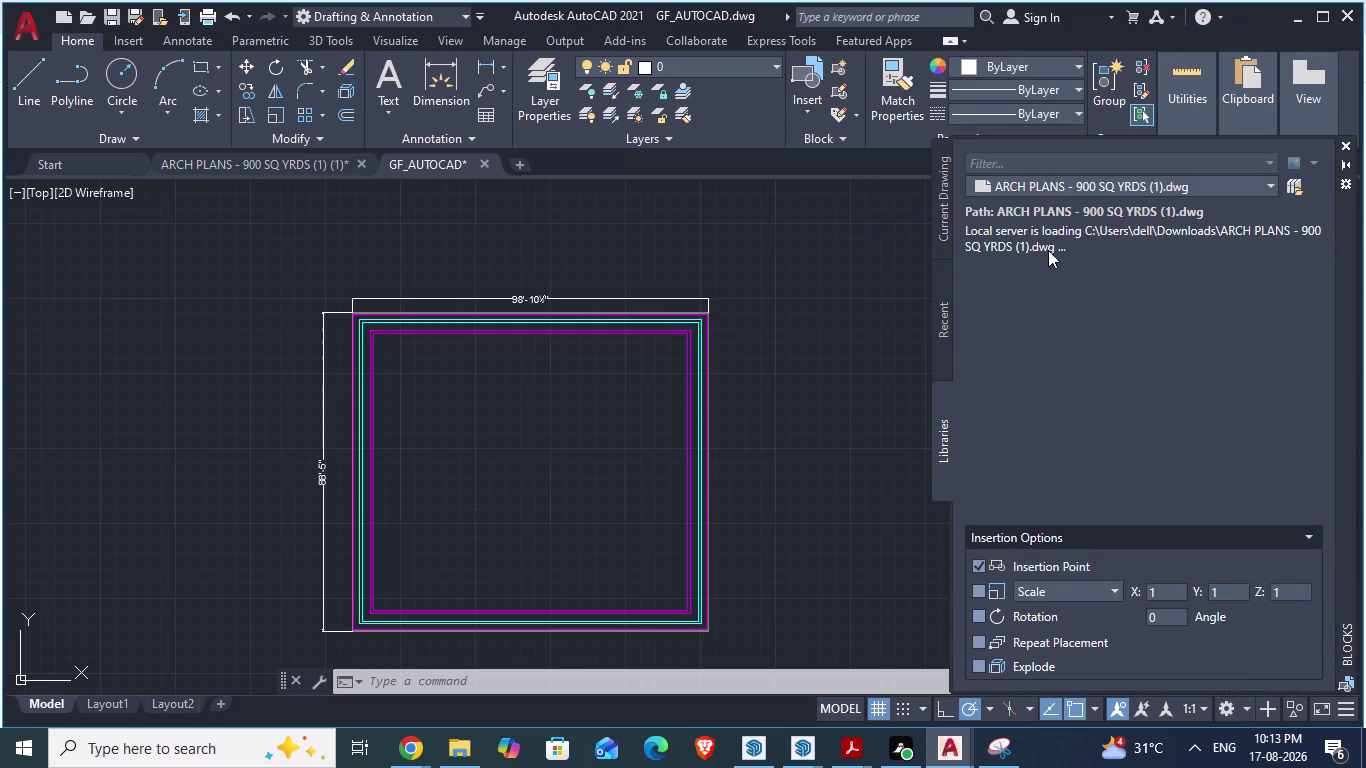
Browse the library and Recent blocks tabs.
click(1158, 210)
click(948, 333)
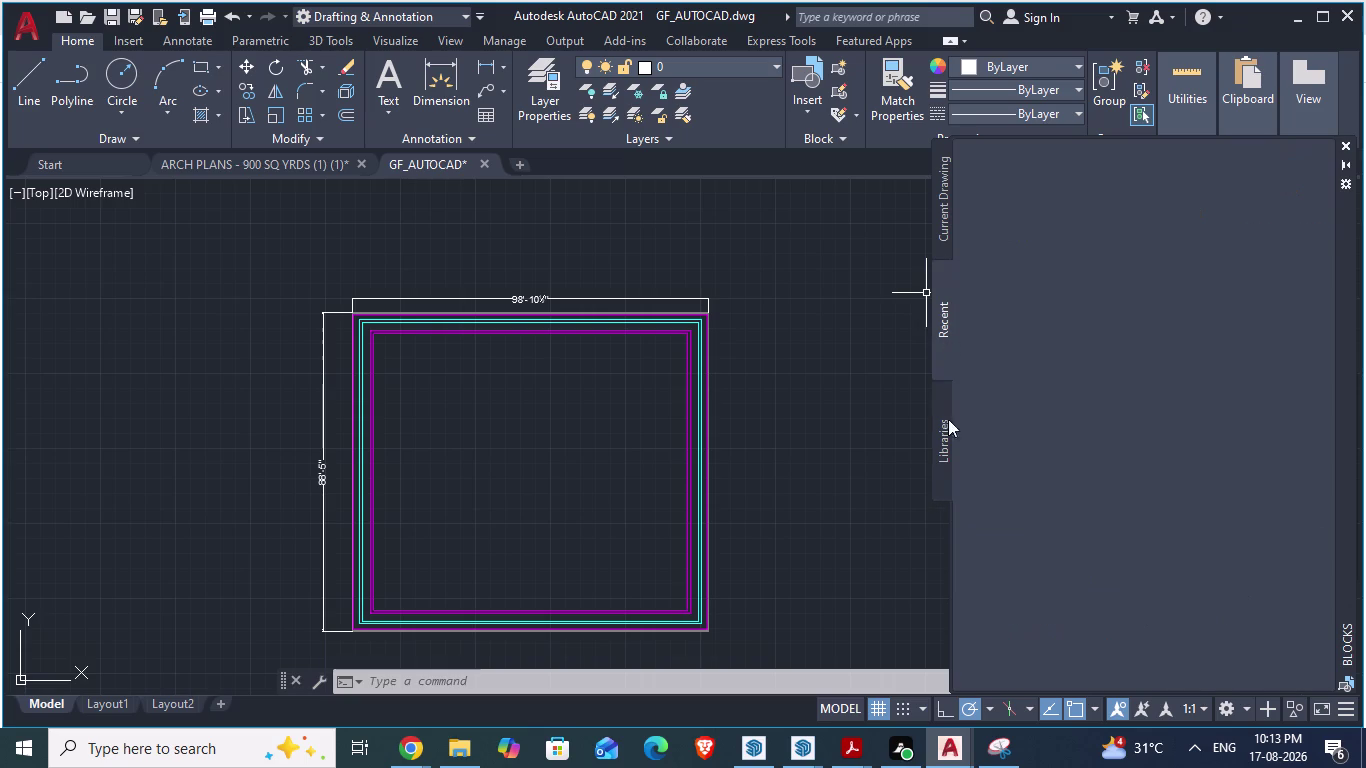
click(948, 430)
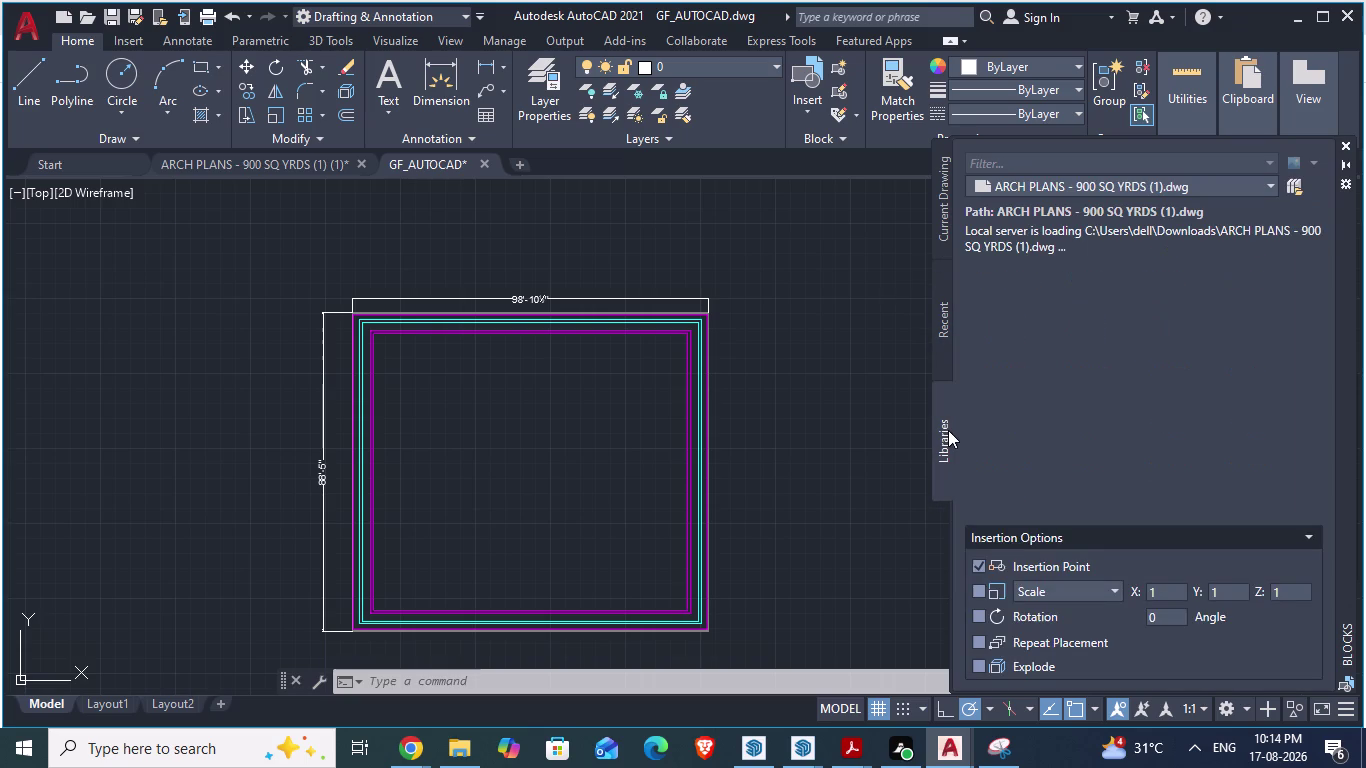
click(1070, 369)
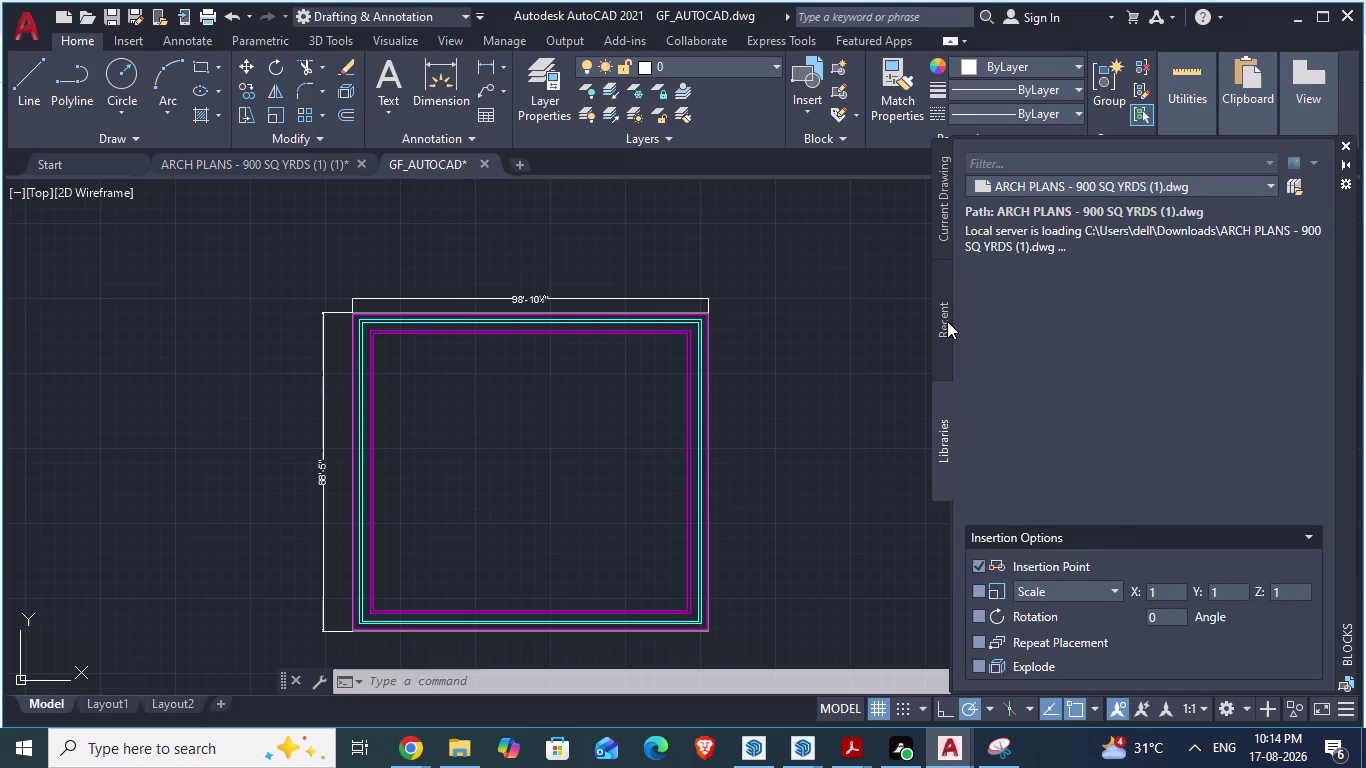
click(947, 321)
scroll(down, 3)
scroll(up, 3)
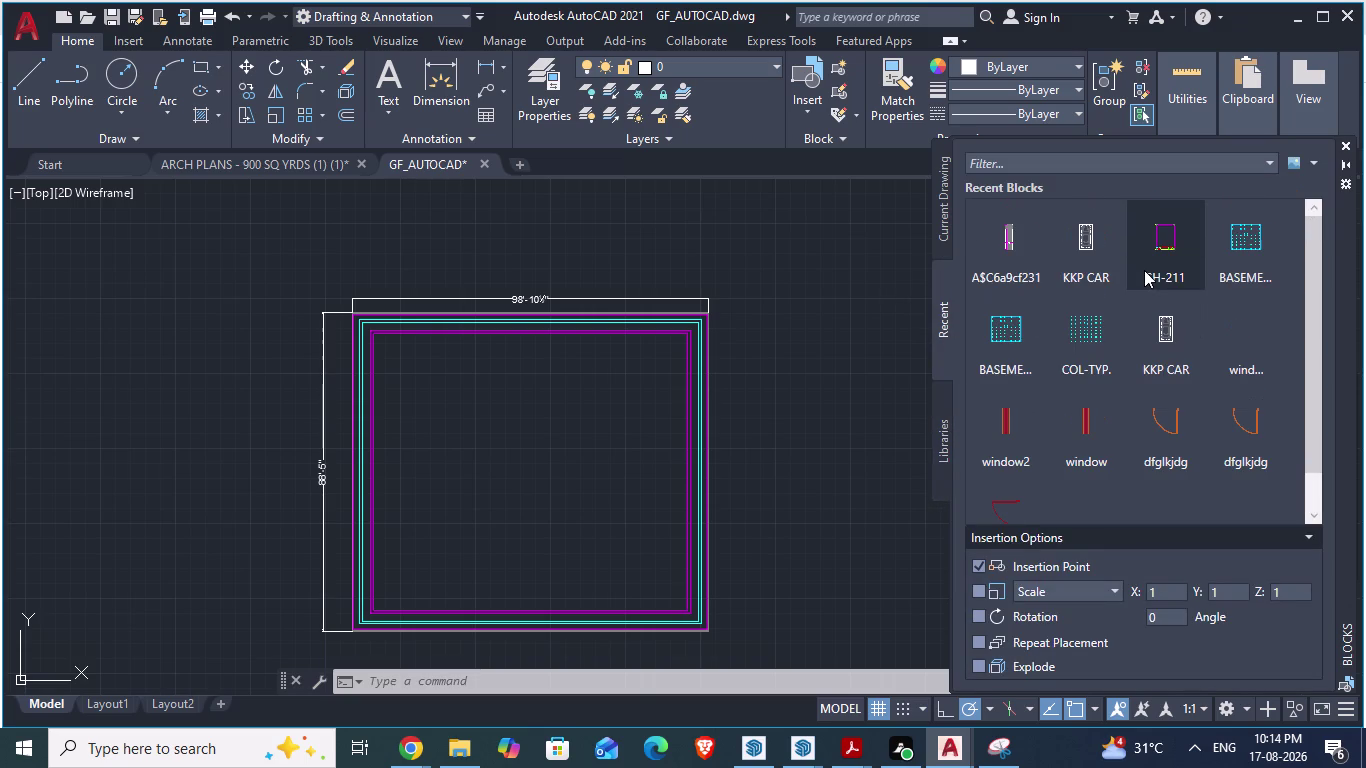
scroll(up, 3)
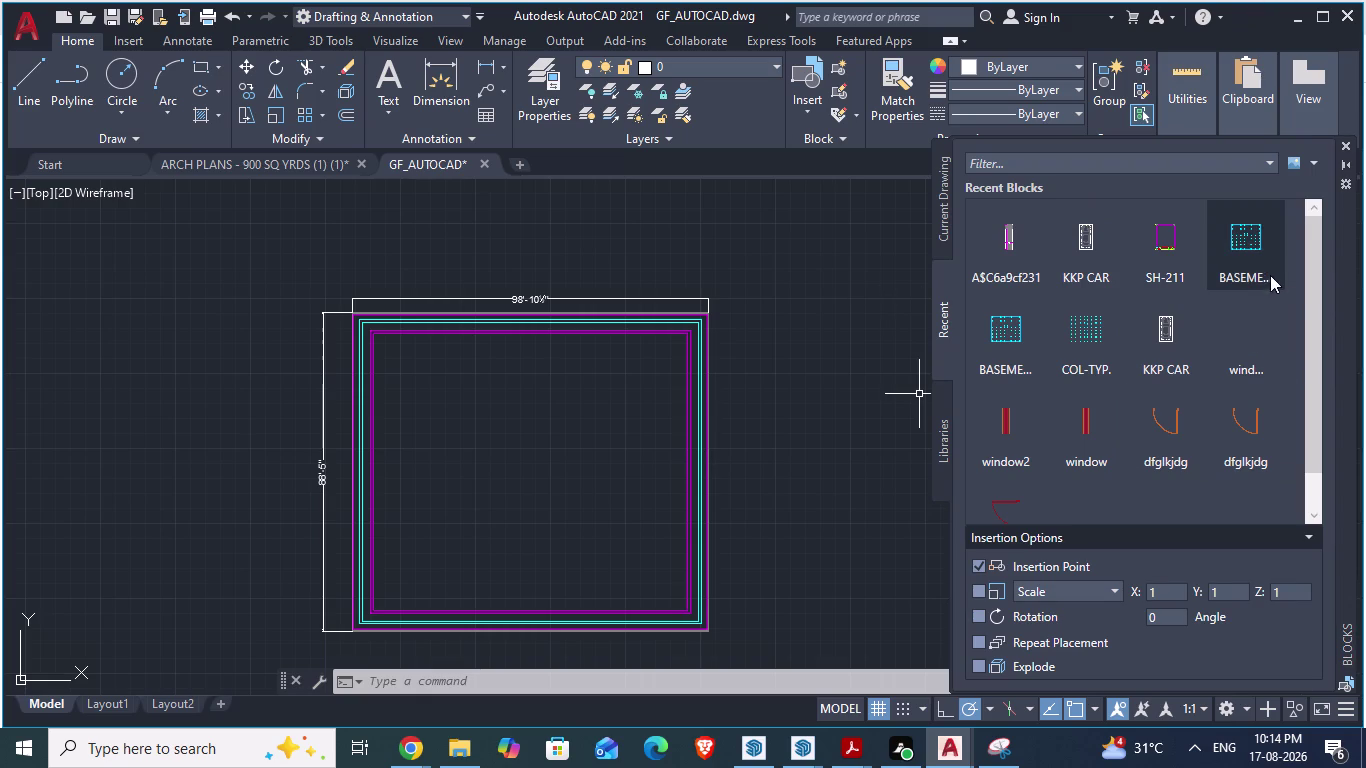
Filter blocks by the name 'iec' and view the current drawing's blocks.
click(1021, 164)
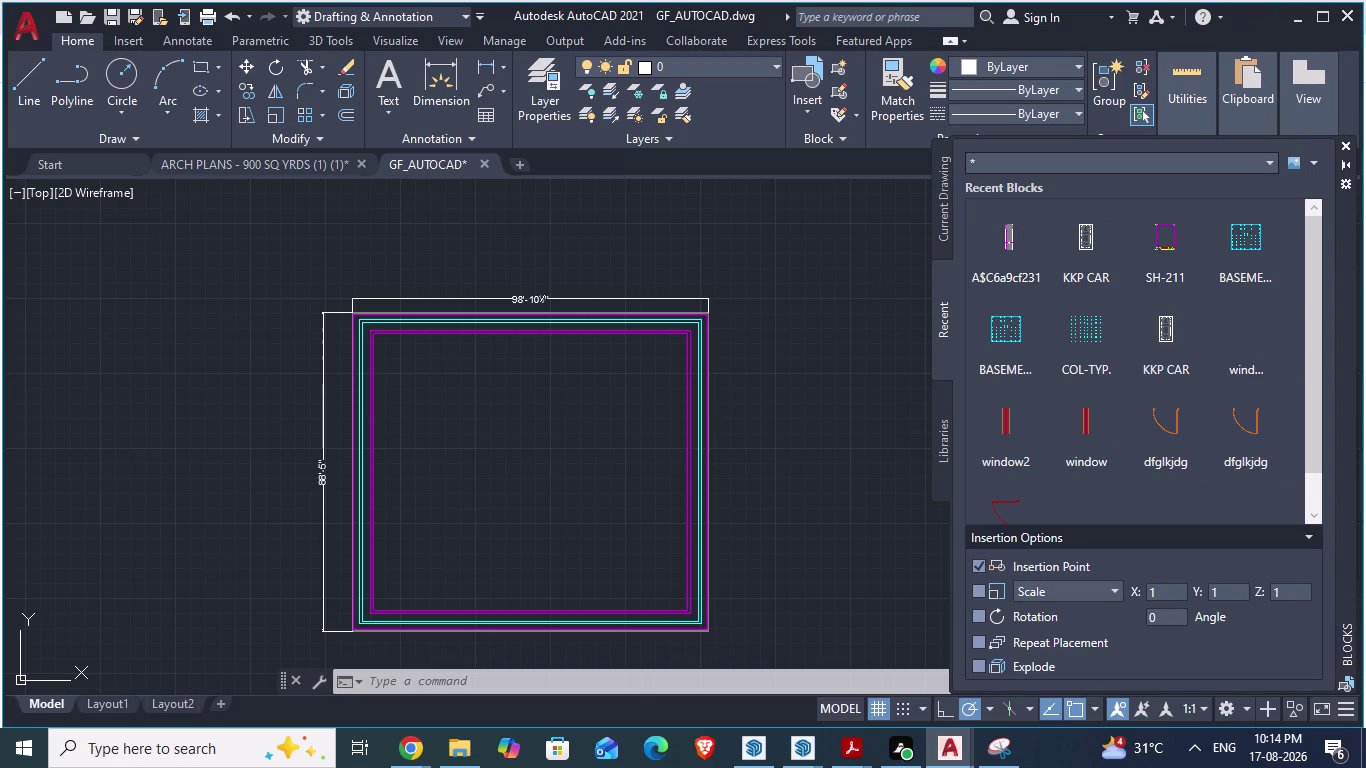
key(Delete)
key(i)
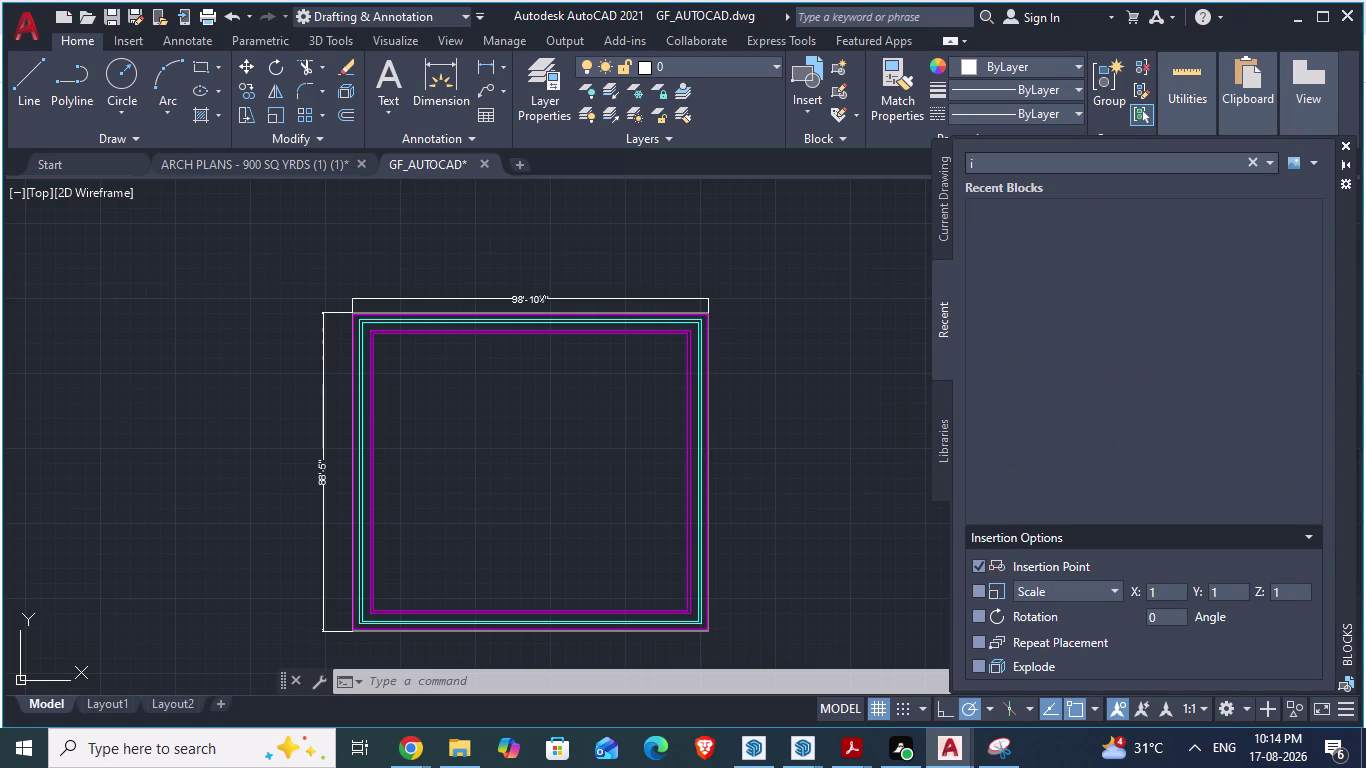
text(ec)
key(Return)
click(938, 222)
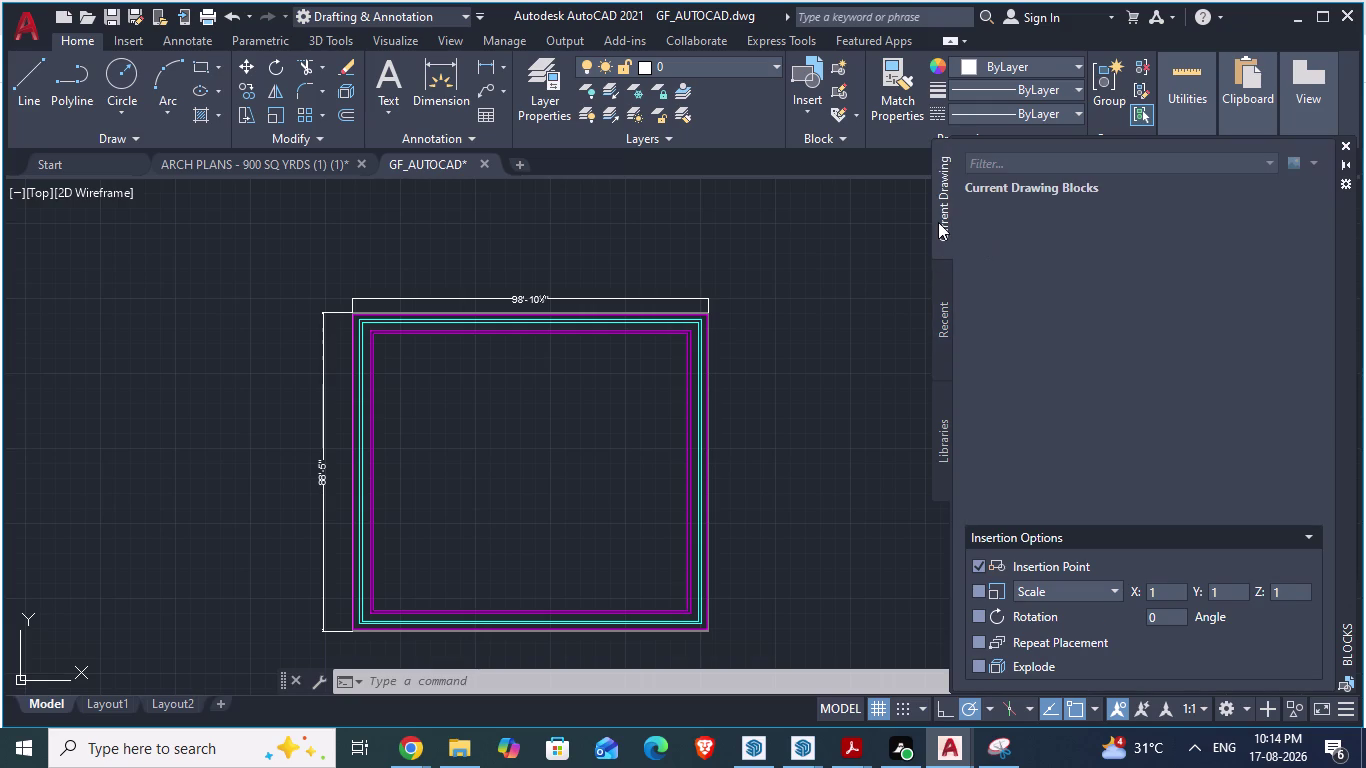
double_click(995, 188)
Clear the name filter and list blocks from the ARCH PLANS 900 SQ YRDS drawing.
click(1110, 164)
click(1267, 161)
click(940, 323)
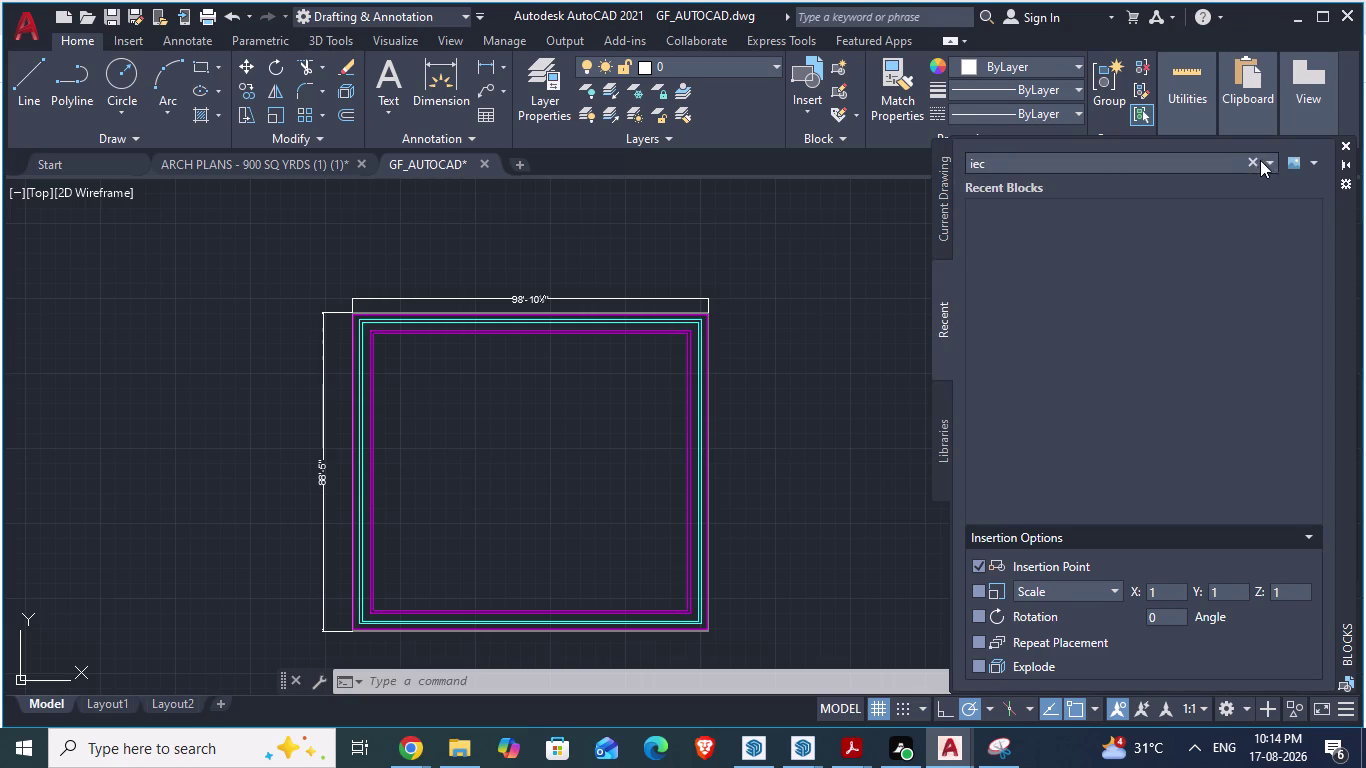
click(1256, 161)
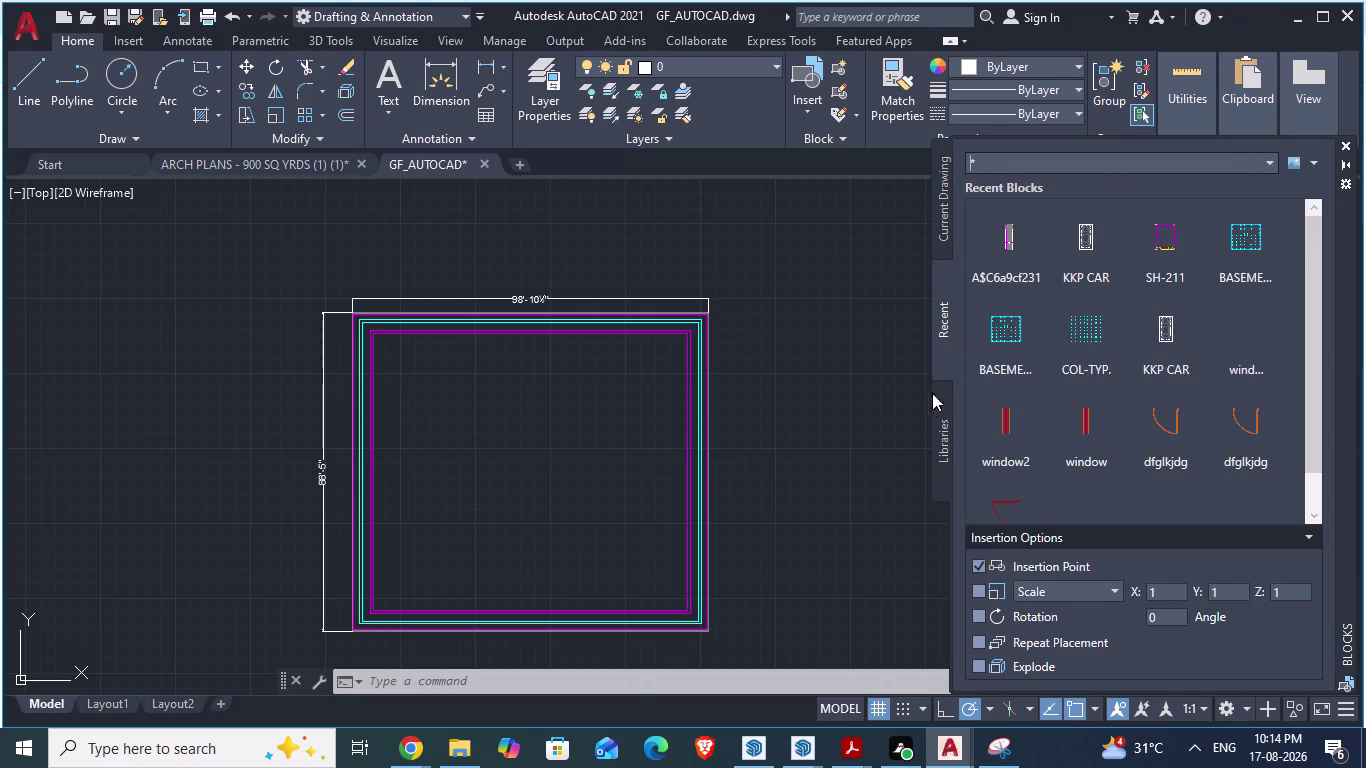
click(940, 432)
click(1266, 186)
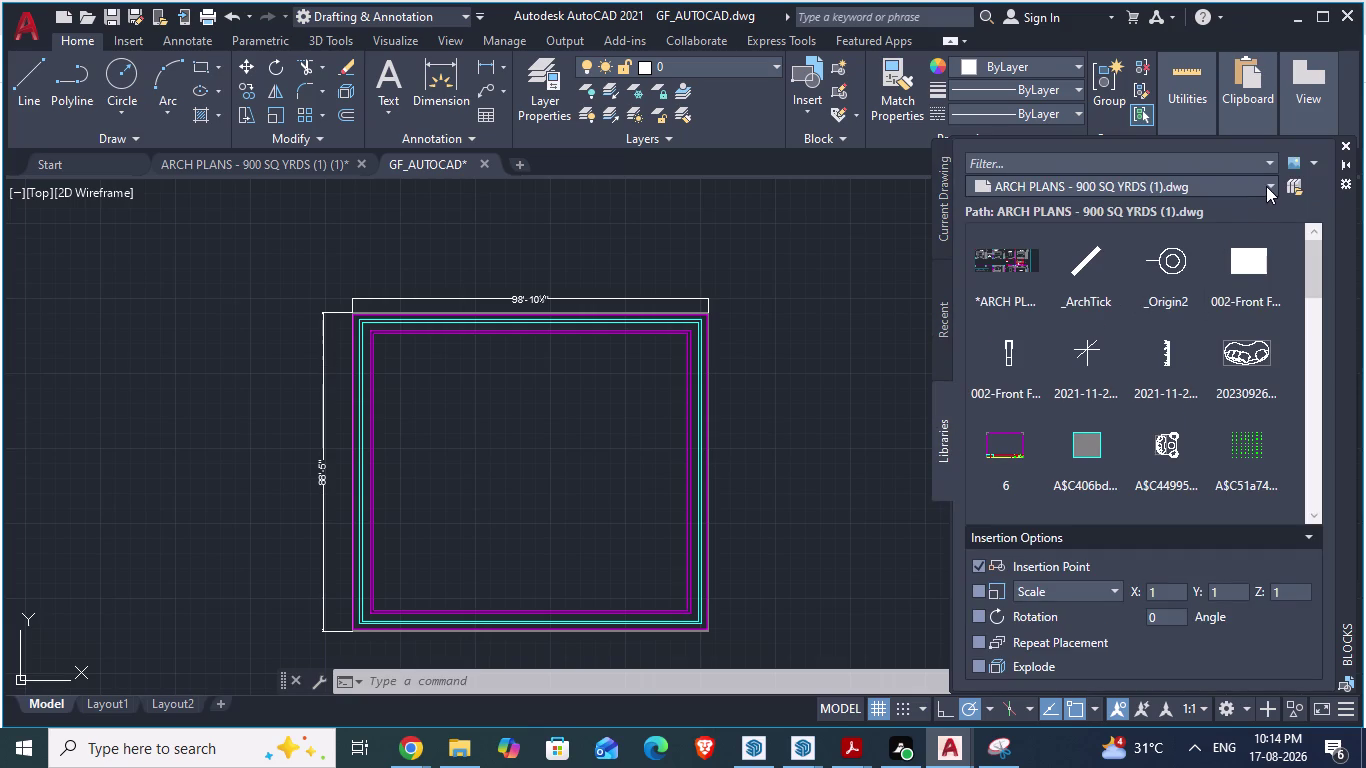
Find TRANSFER COLS in the ARCH PLANS library of the Blocks palette and pick it.
click(1171, 215)
scroll(down, 3)
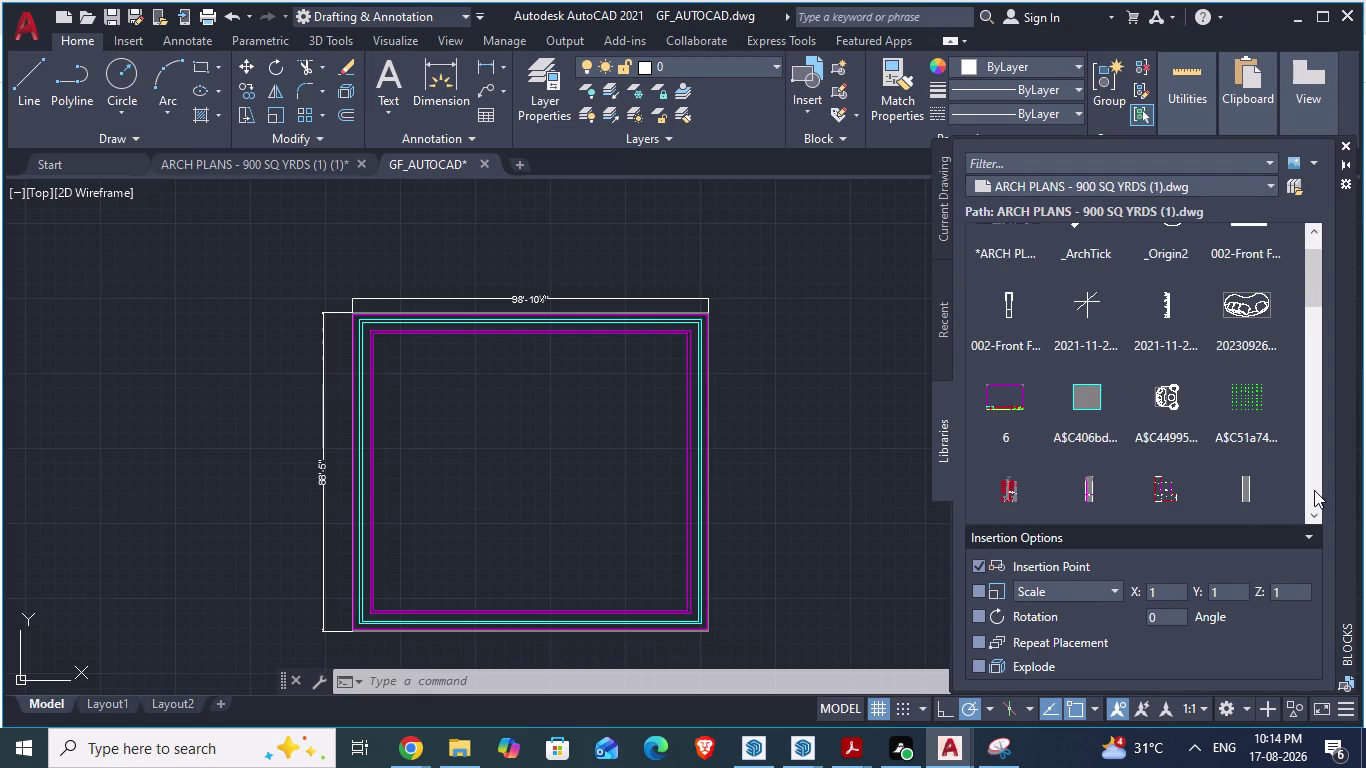
scroll(down, 3)
scroll(down, 3)
scroll(down, 3)
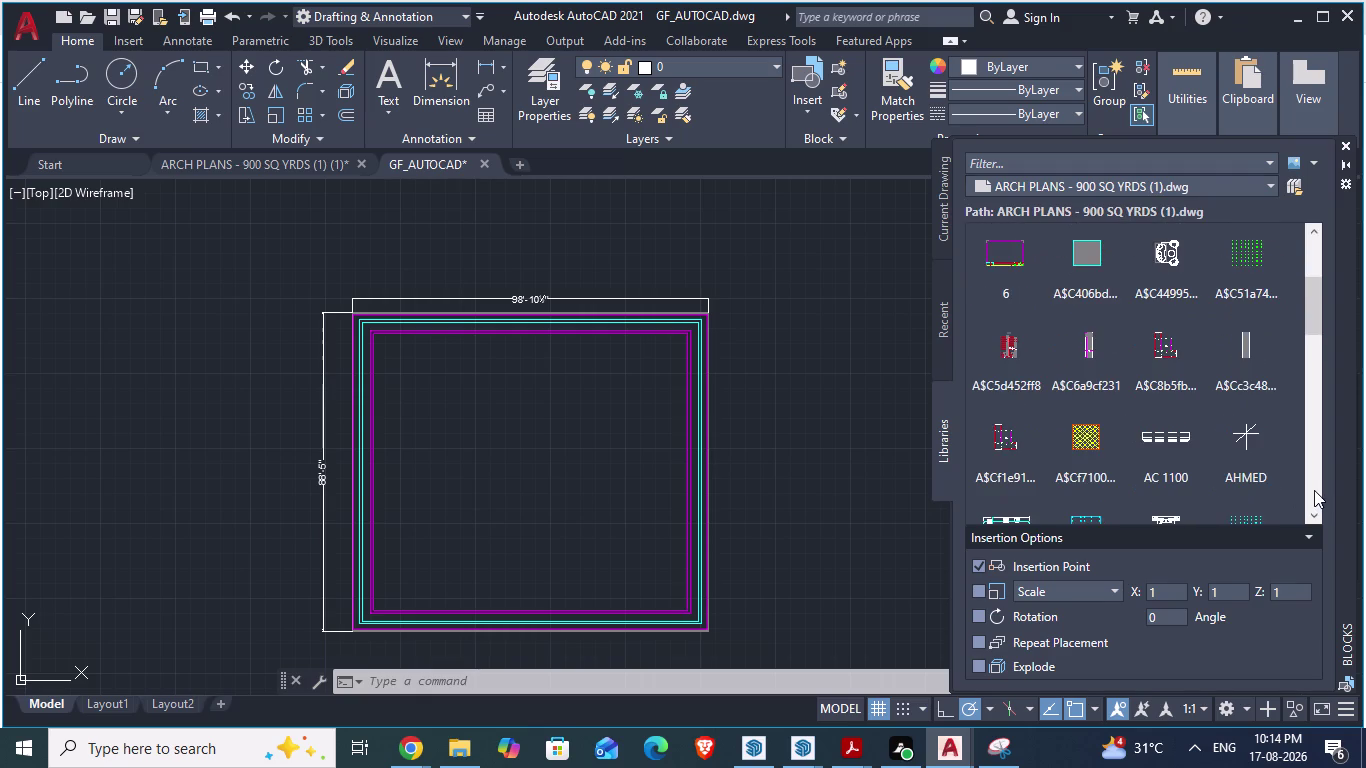
scroll(down, 3)
scroll(down, 3)
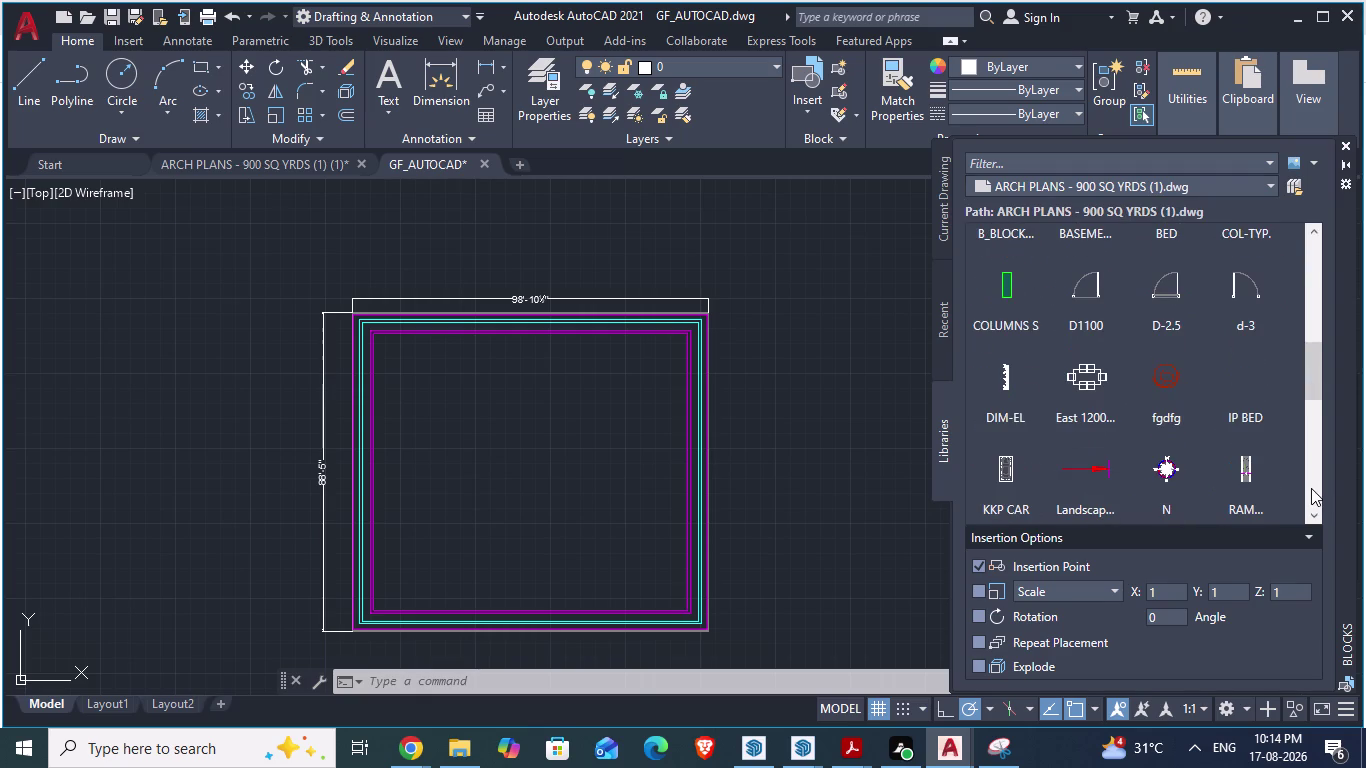
scroll(down, 3)
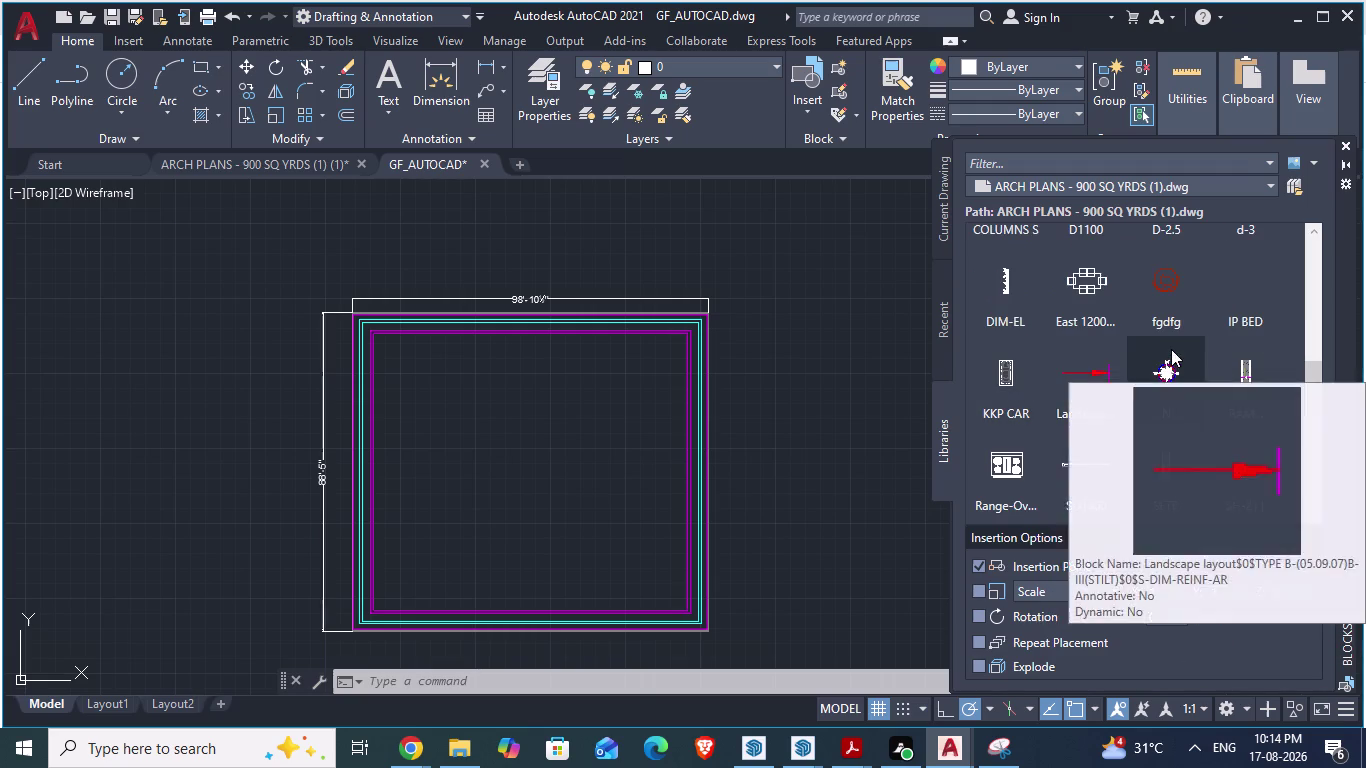
scroll(down, 3)
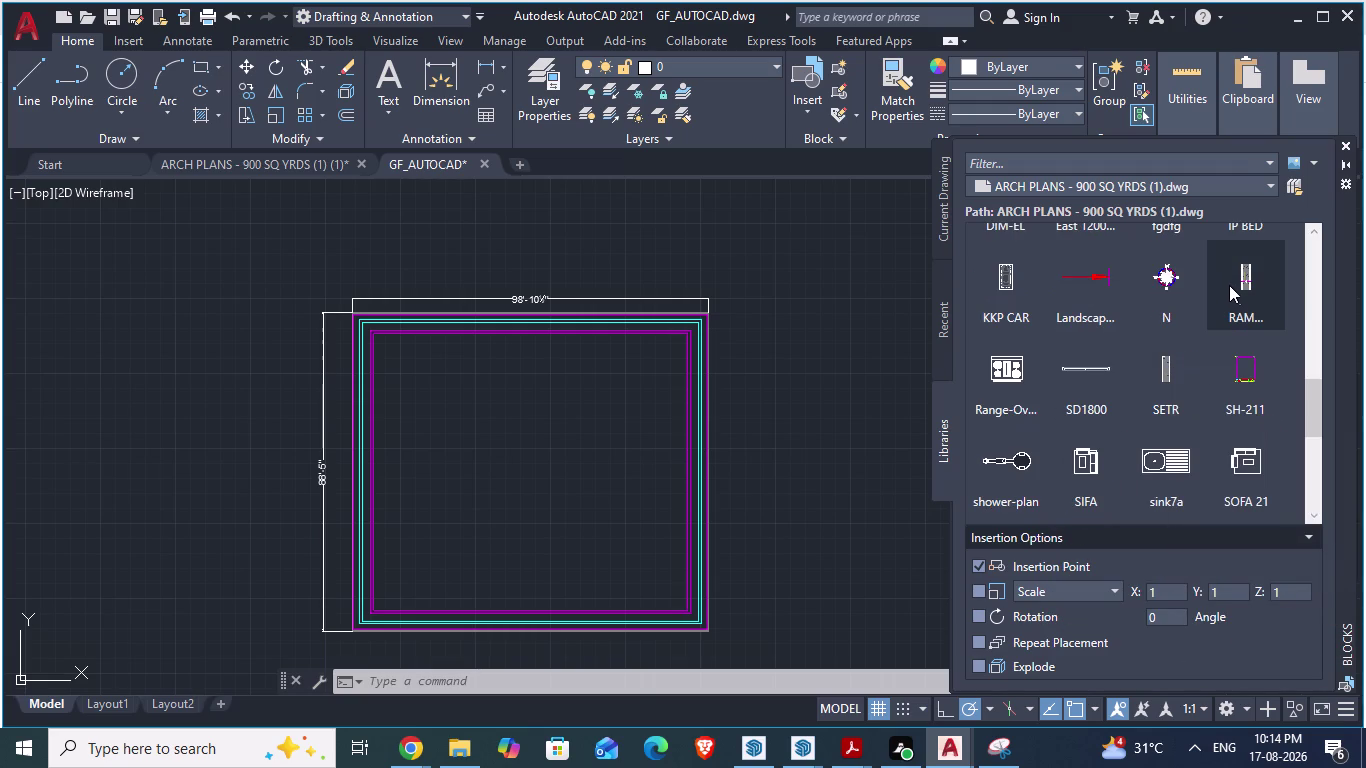
scroll(down, 3)
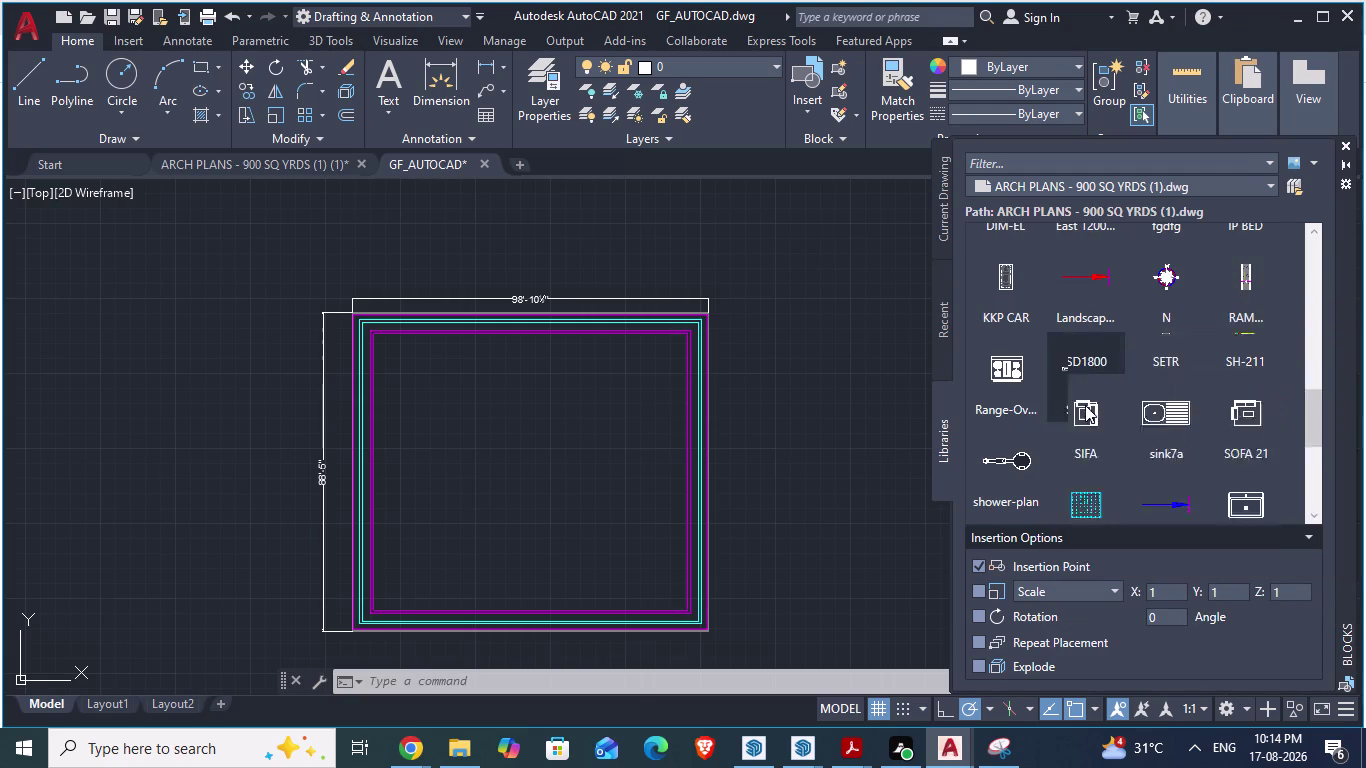
scroll(down, 3)
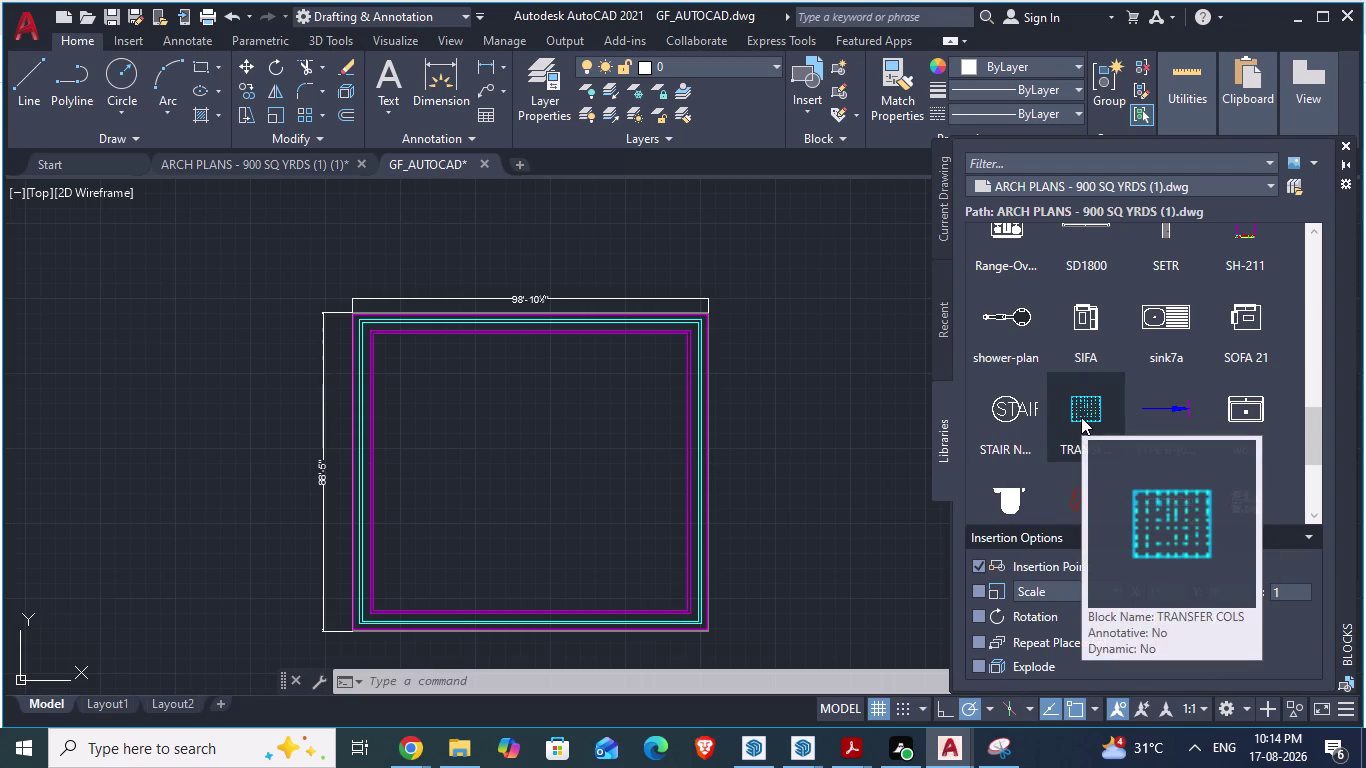
scroll(down, 3)
scroll(down, 3)
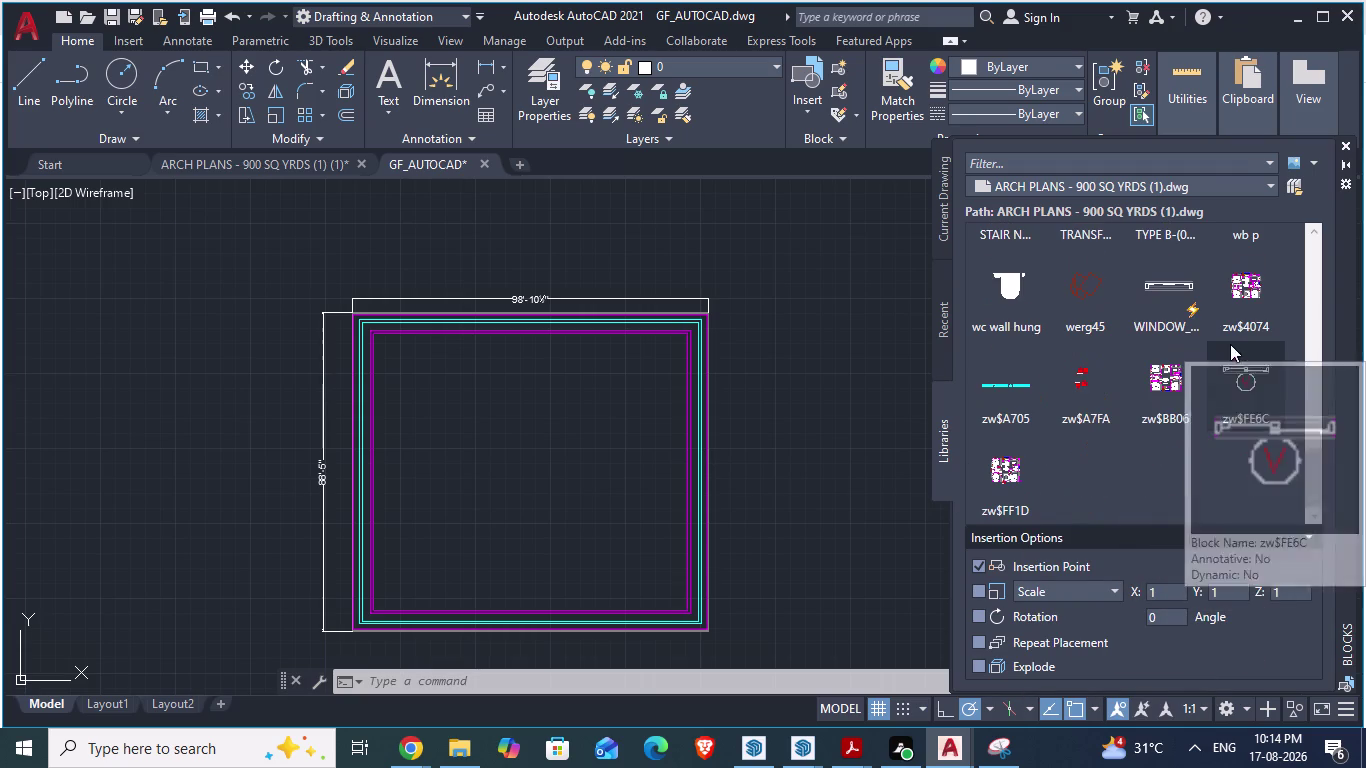
scroll(down, 3)
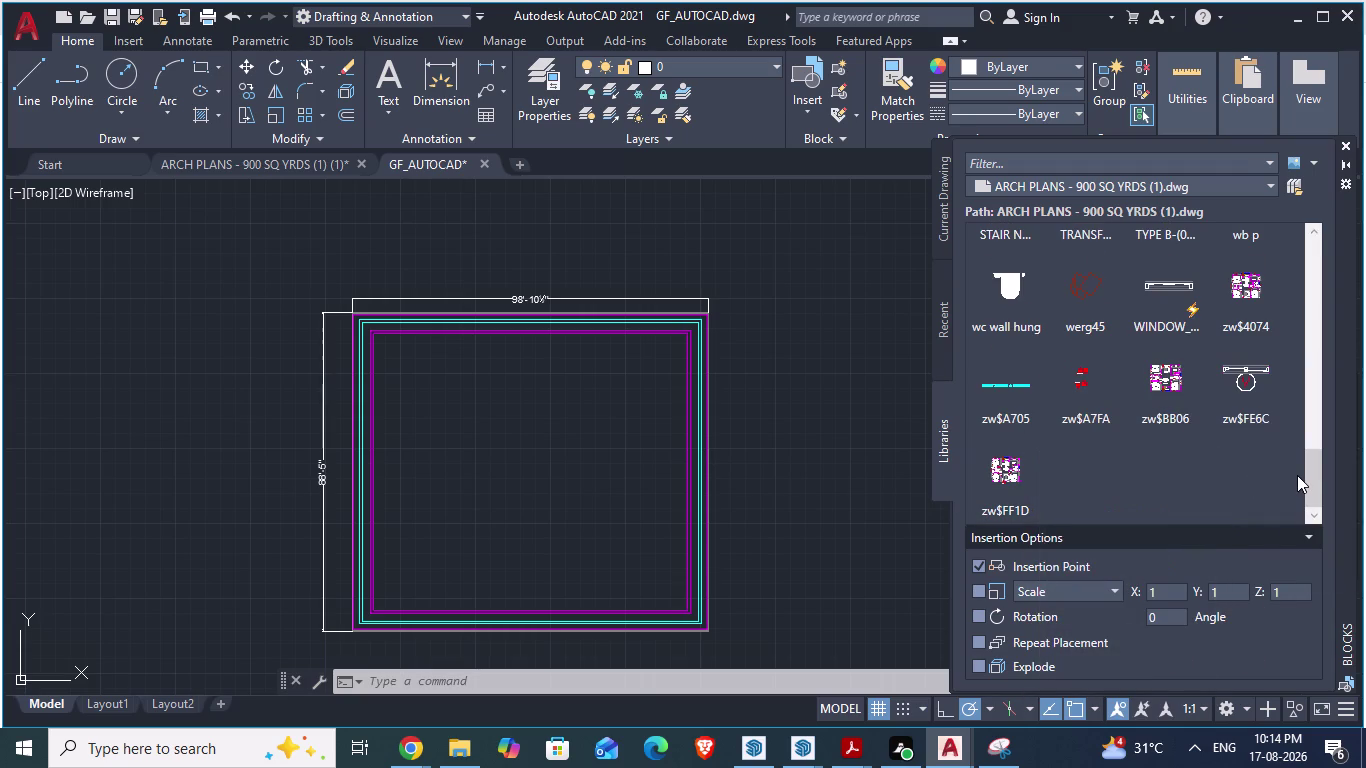
scroll(up, 3)
scroll(up, 3)
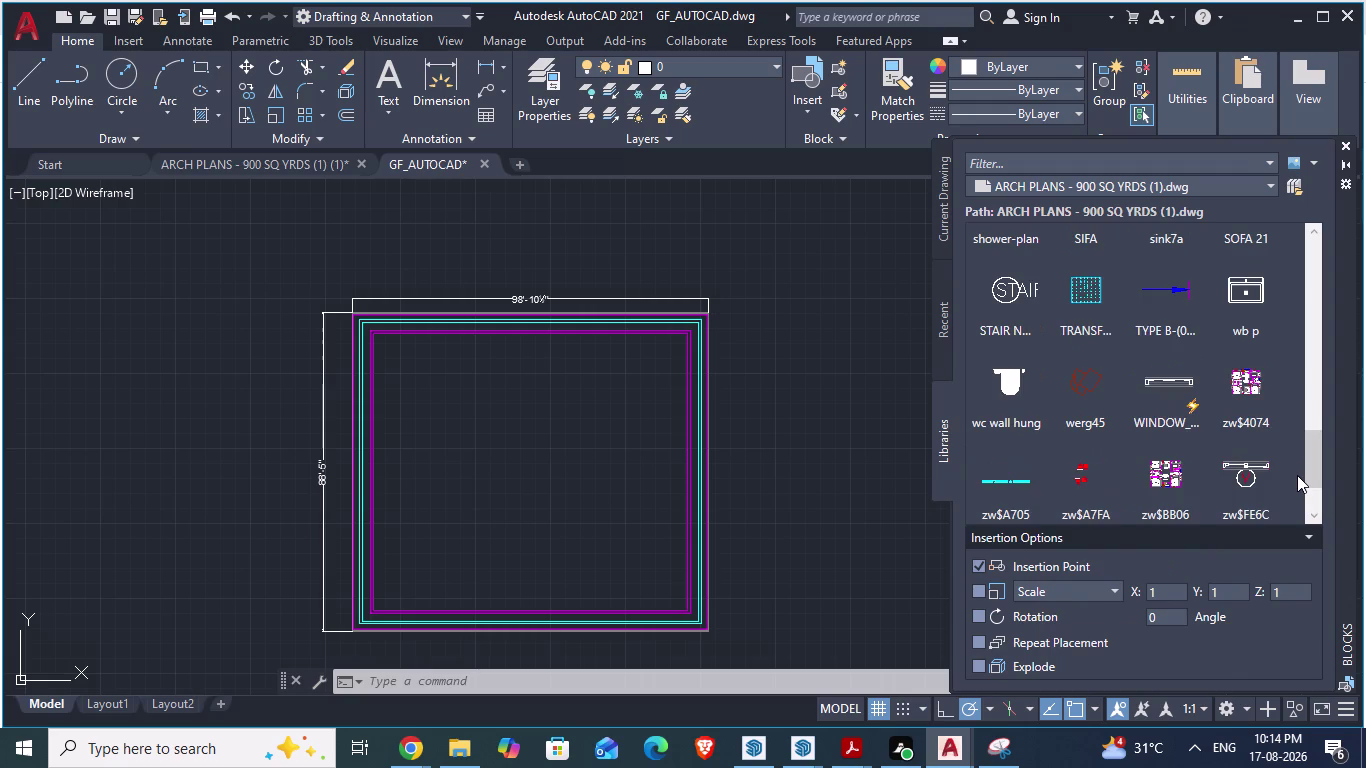
scroll(up, 3)
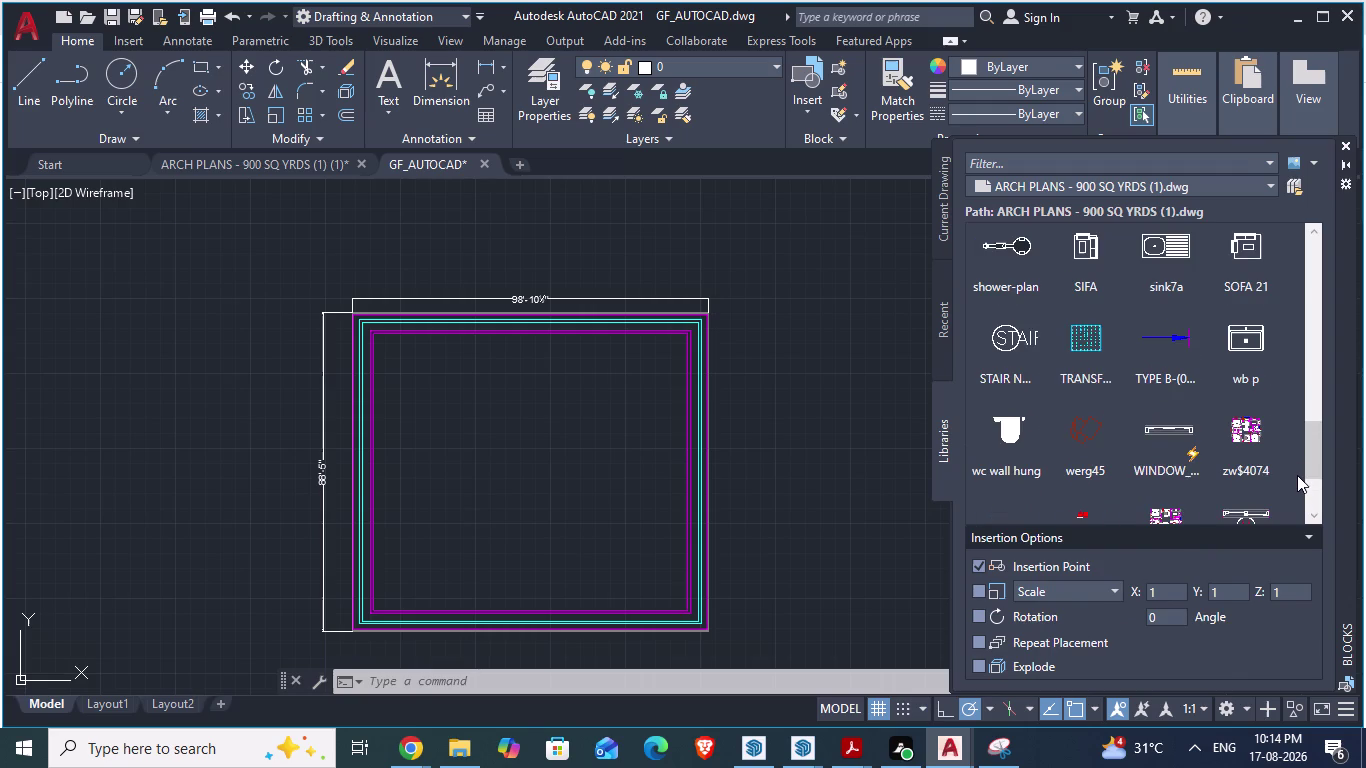
scroll(up, 3)
scroll(up, 3)
scroll(up, 3)
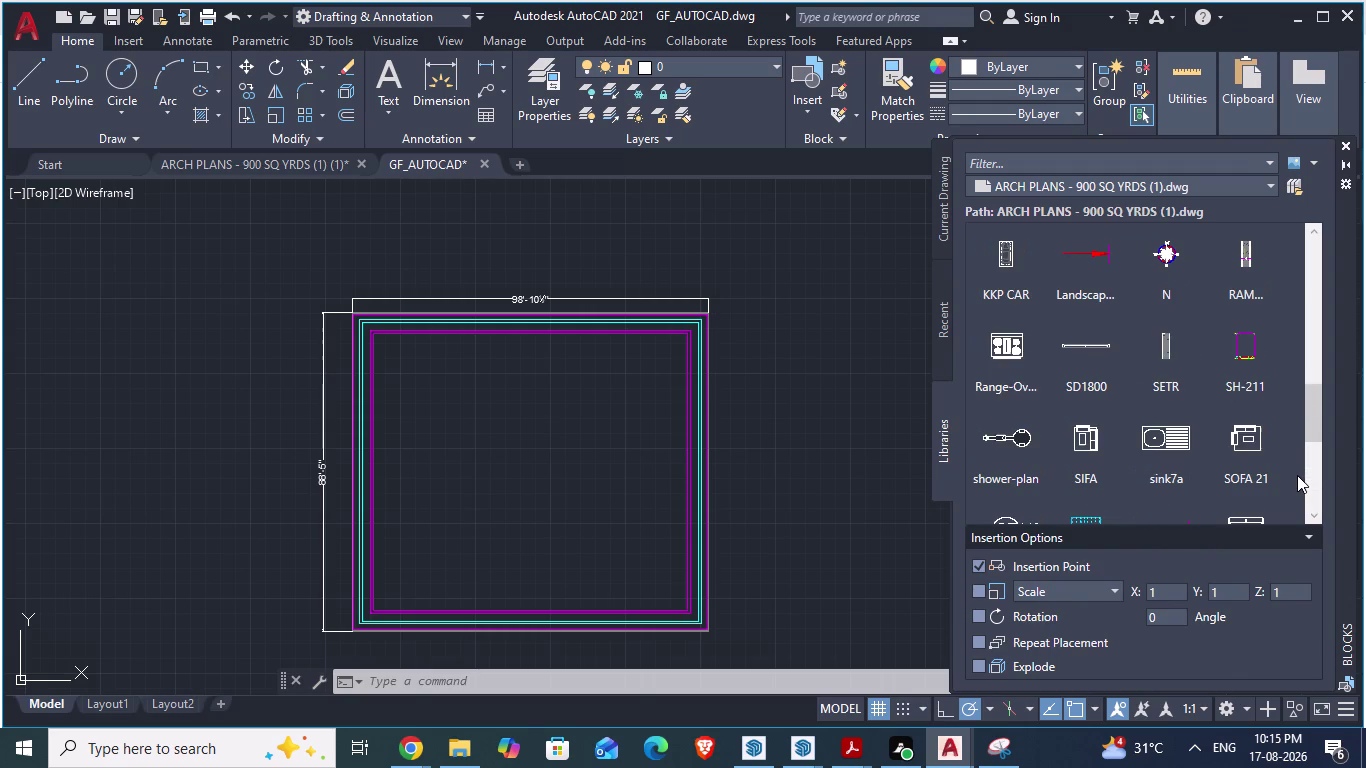
scroll(up, 3)
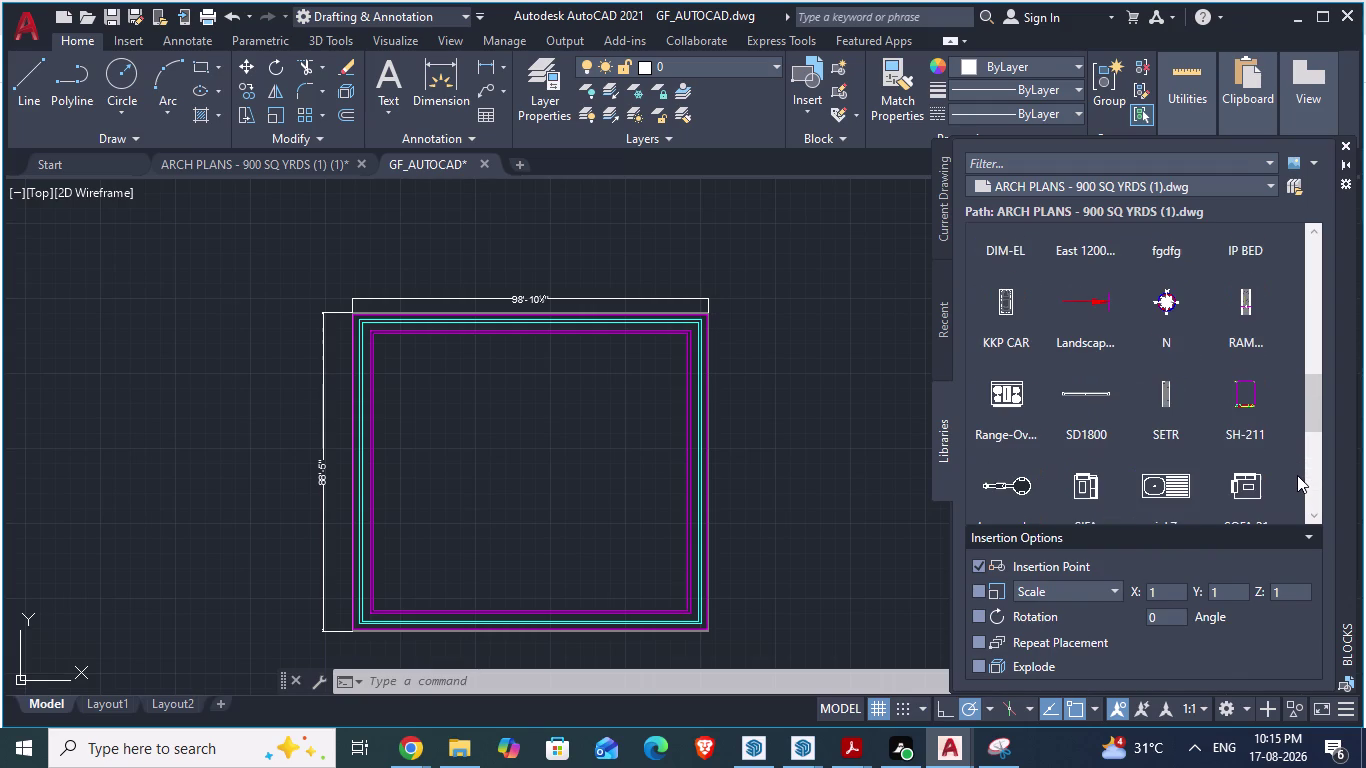
scroll(up, 3)
scroll(up, 3)
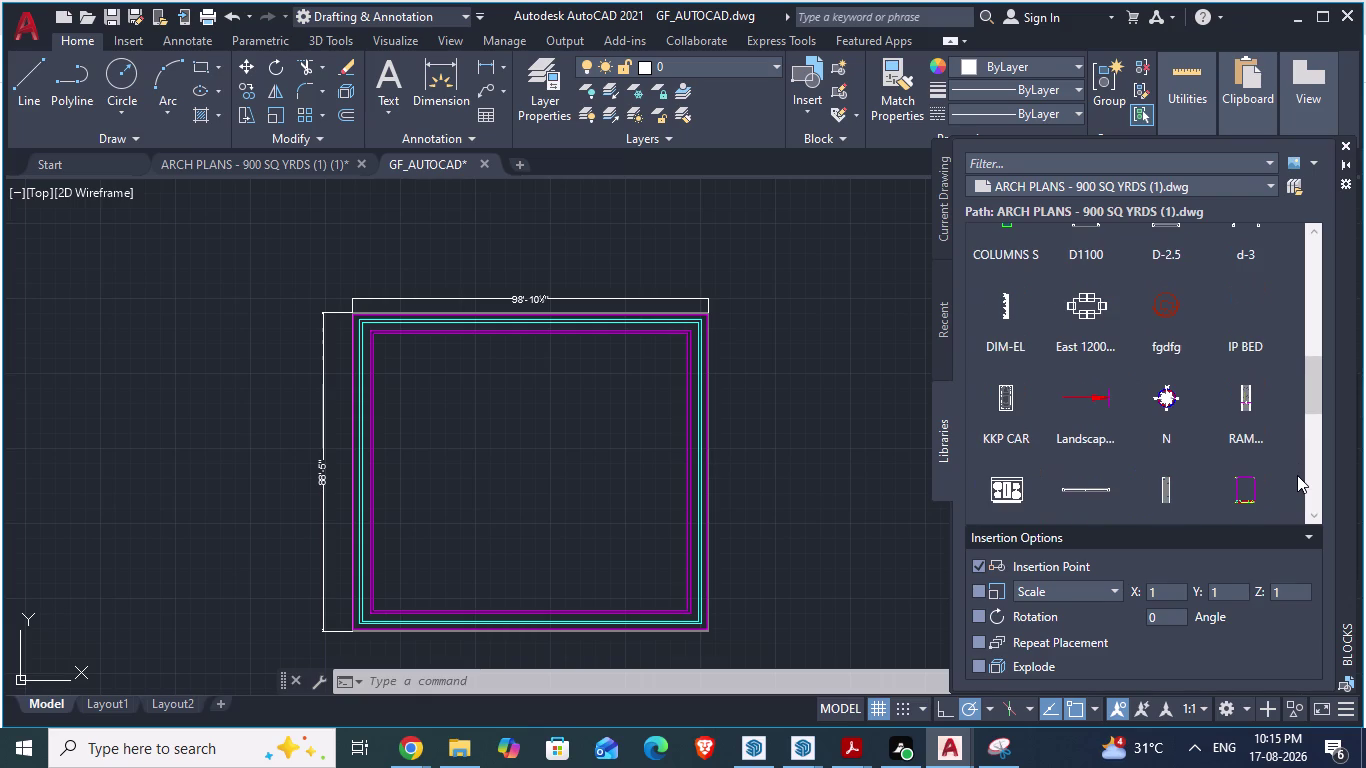
scroll(down, 3)
scroll(down, 3)
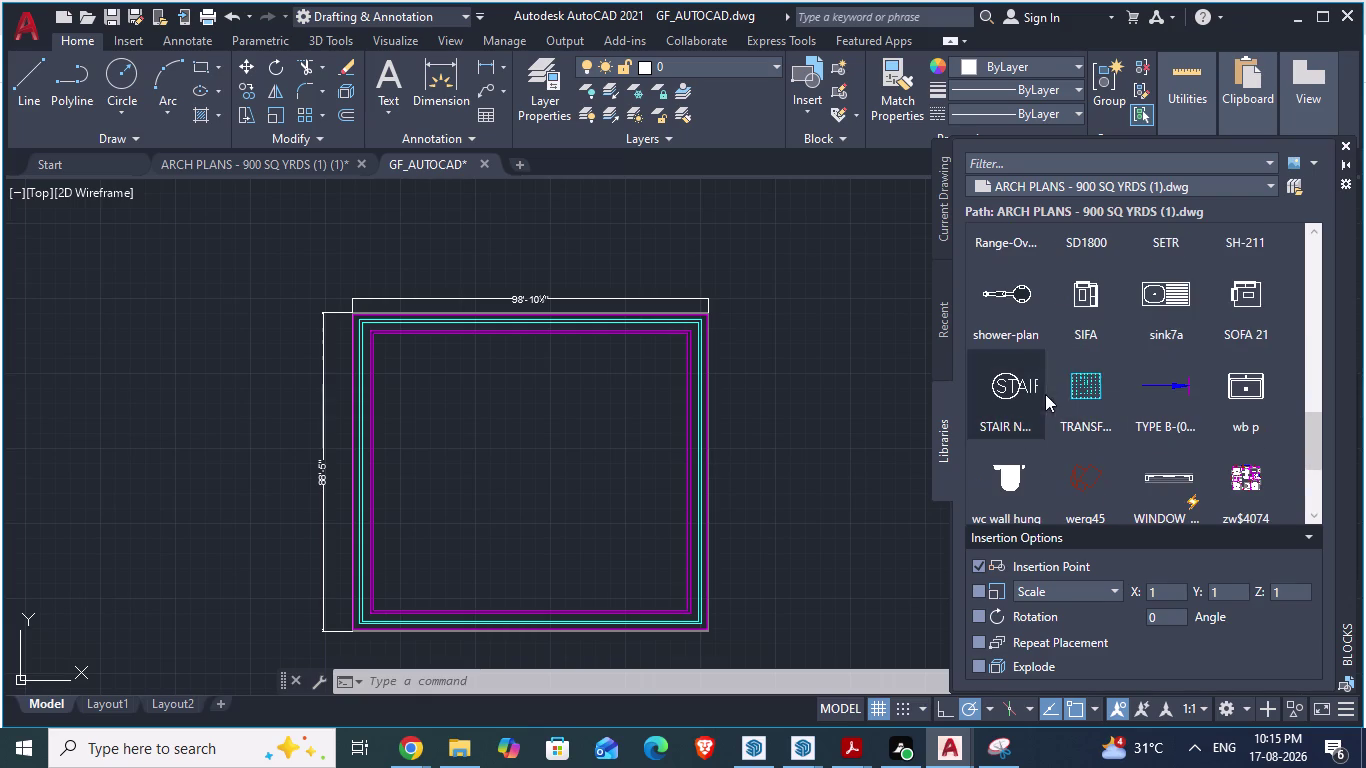
click(1087, 385)
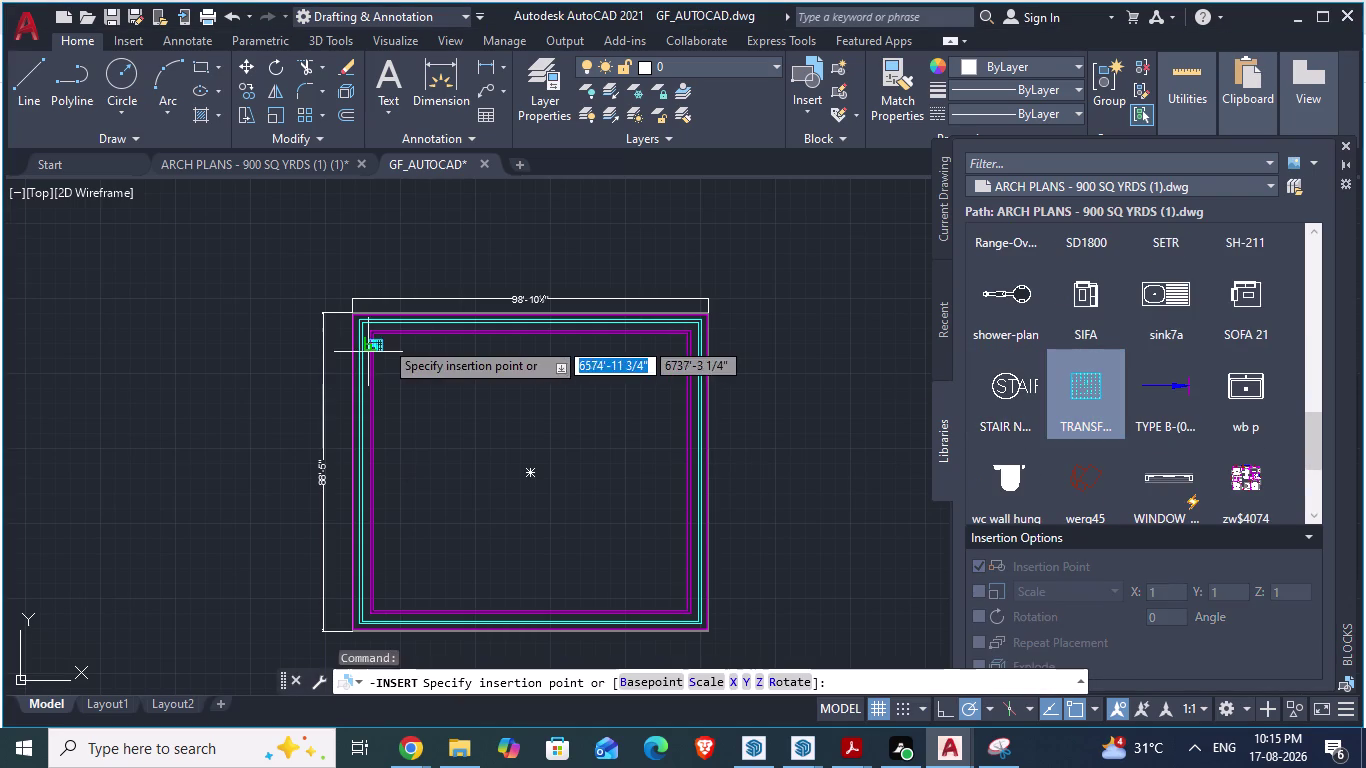
Place the TRANSFER COLS block beside the plan outline and zoom to it.
click(431, 396)
scroll(up, 3)
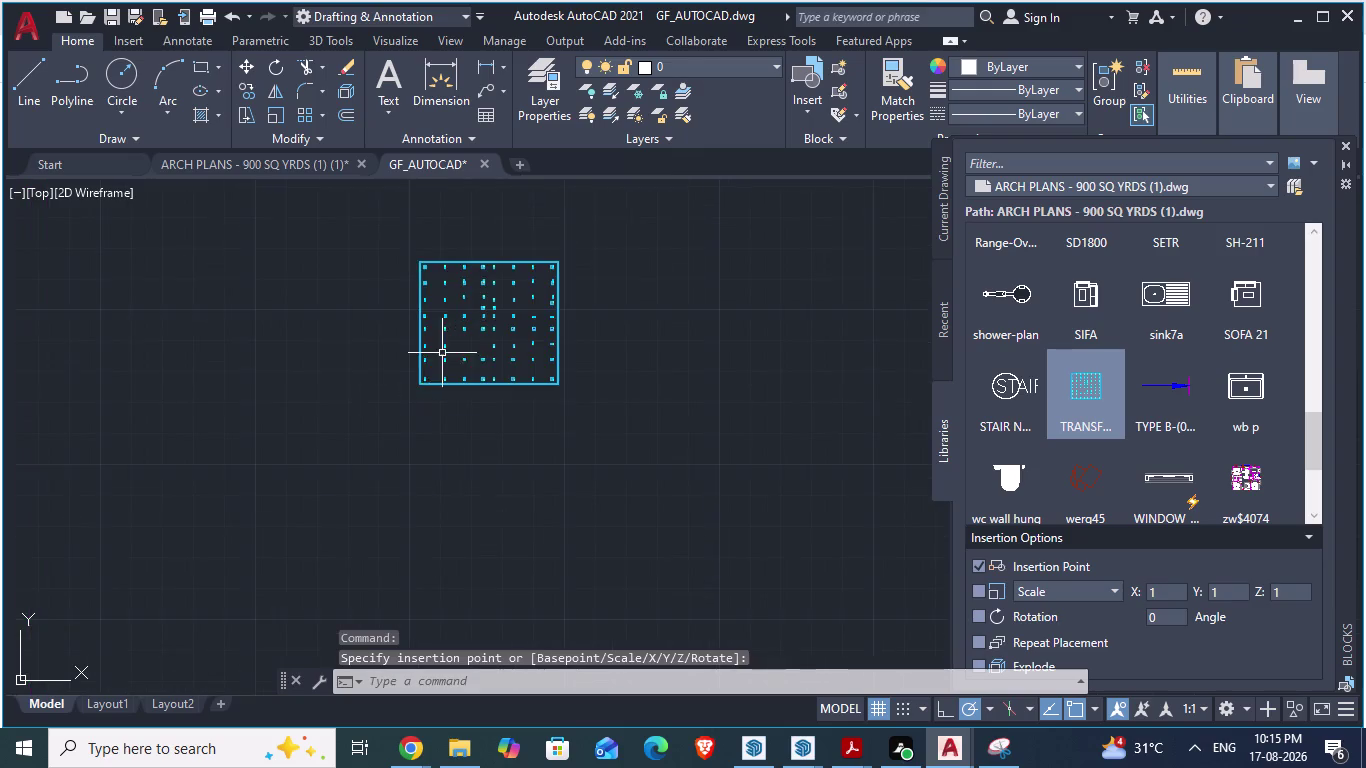
scroll(up, 3)
scroll(up, 3)
scroll(down, 3)
scroll(down, 3)
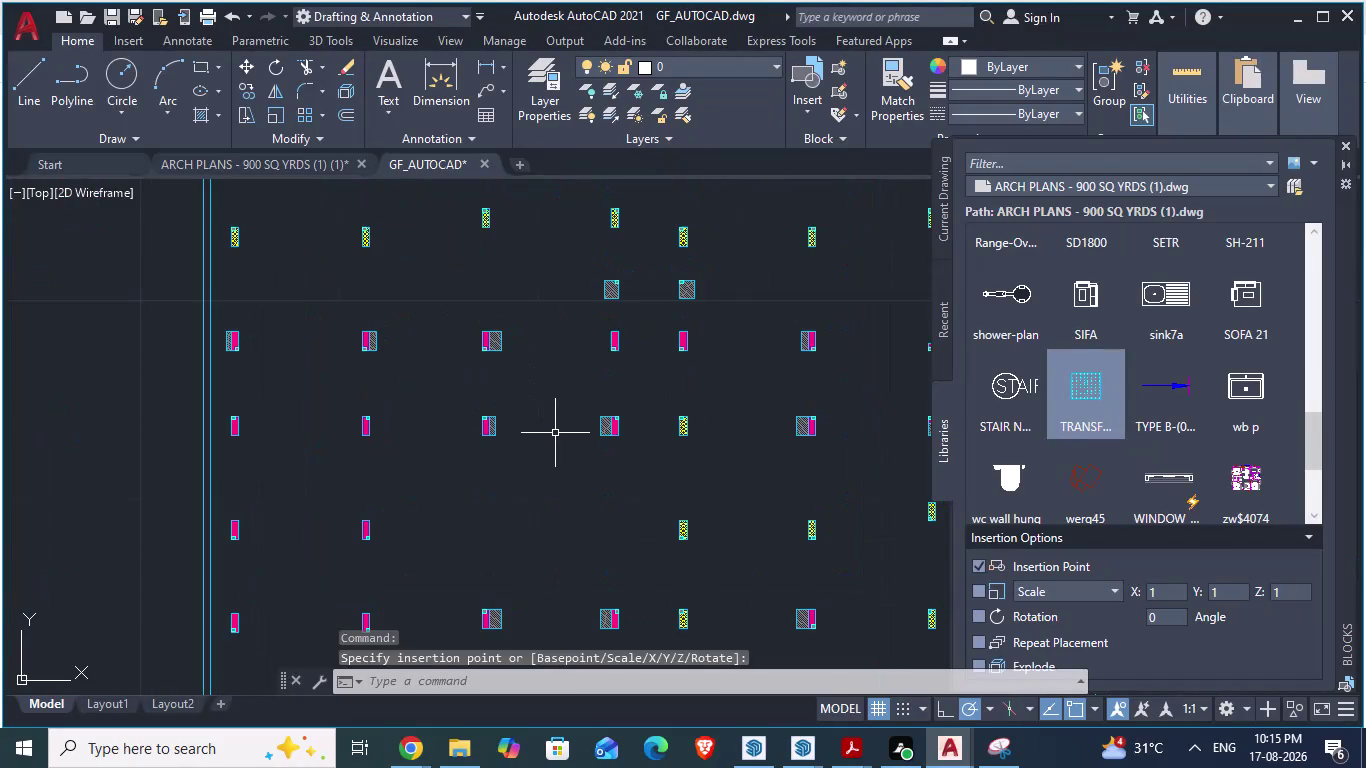
scroll(down, 3)
scroll(down, 3)
scroll(up, 3)
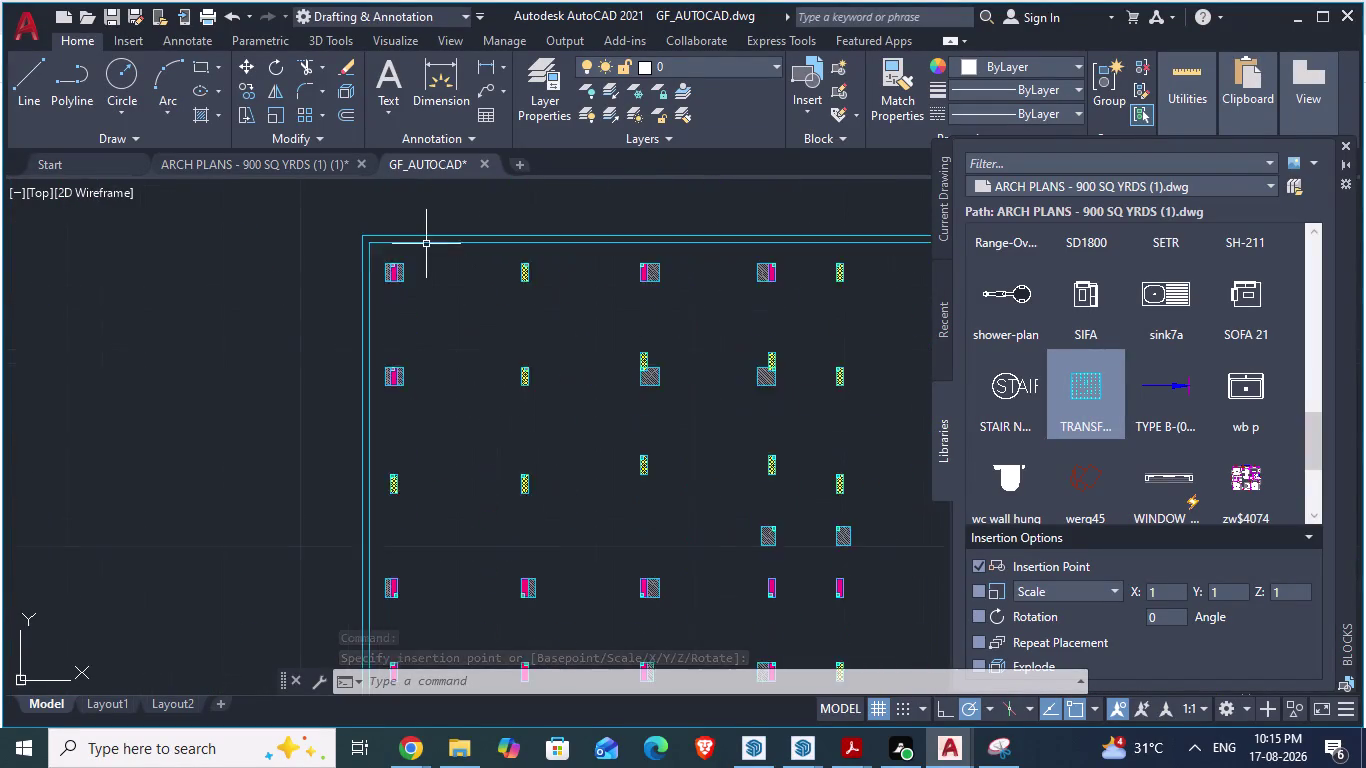
scroll(up, 3)
scroll(down, 3)
scroll(up, 3)
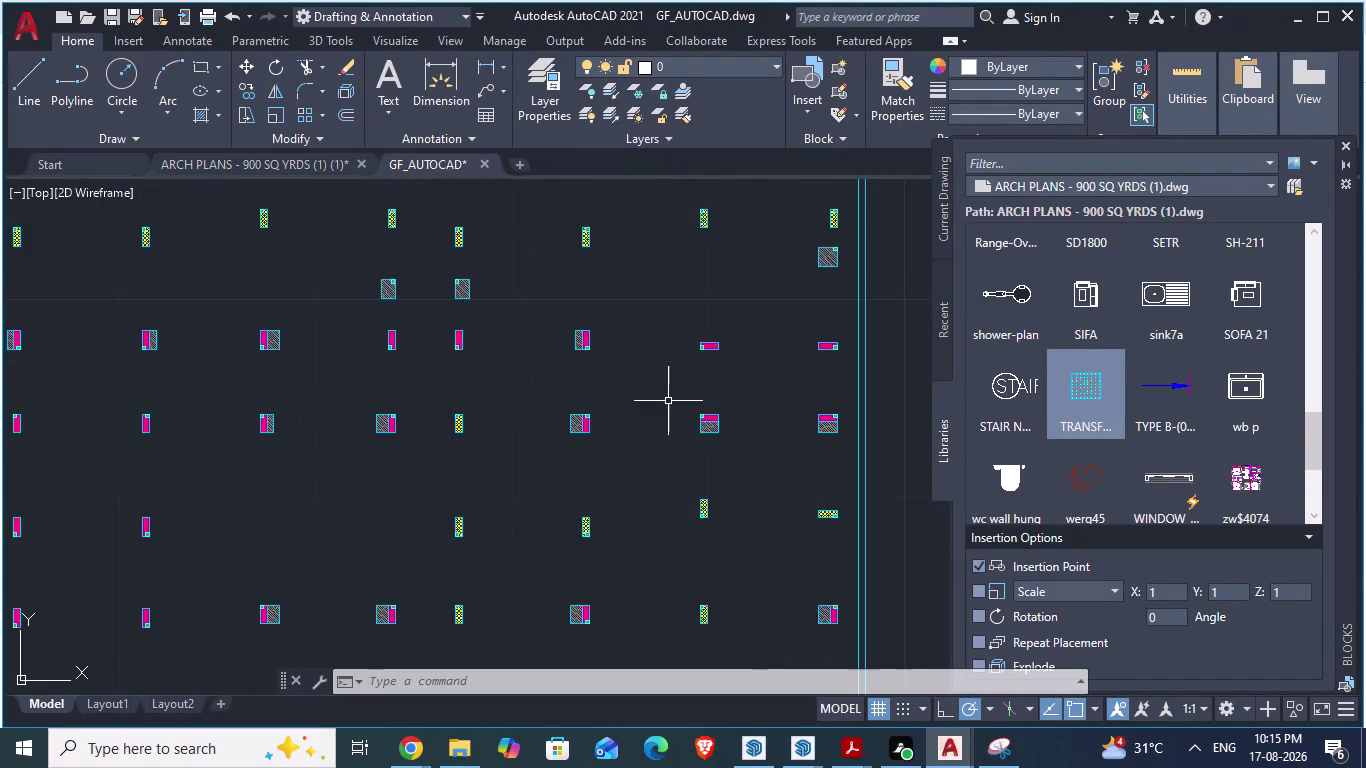
scroll(down, 3)
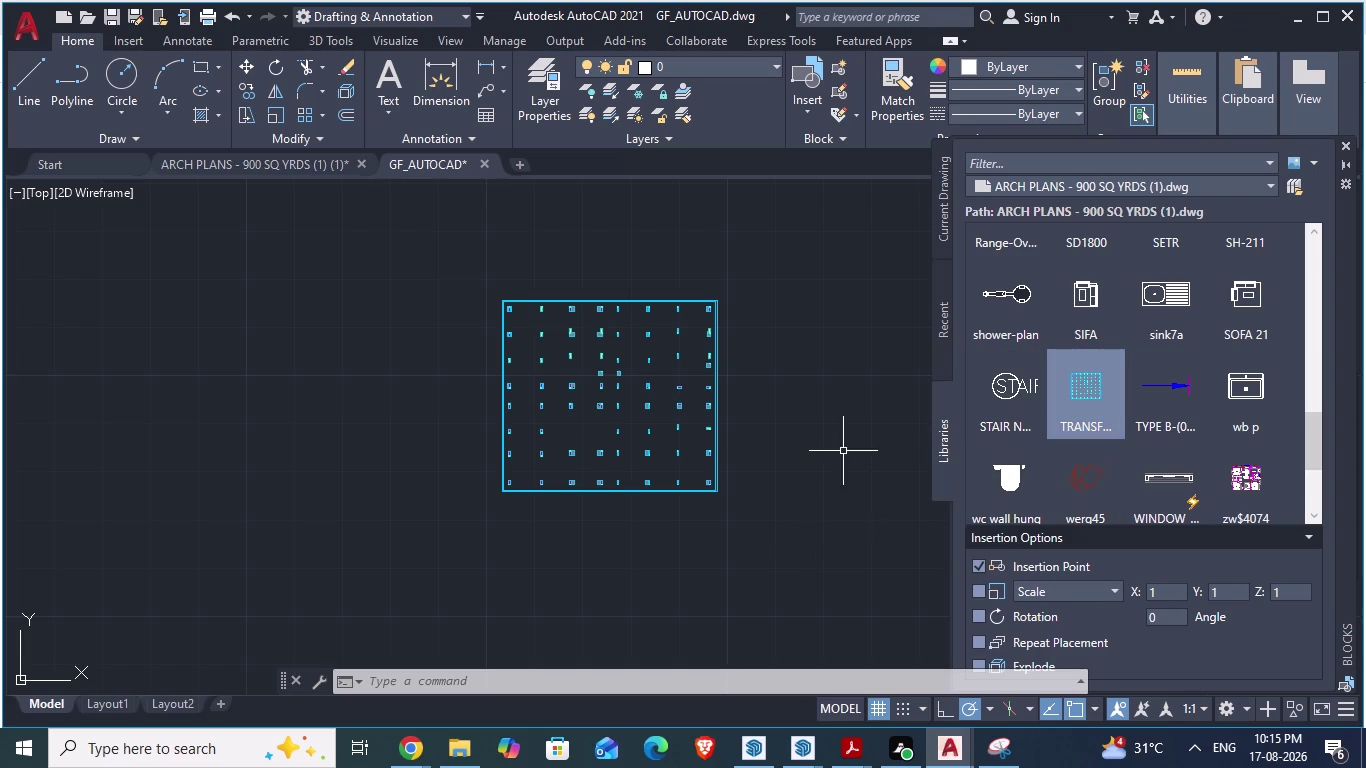
scroll(down, 3)
scroll(down, 3)
scroll(up, 3)
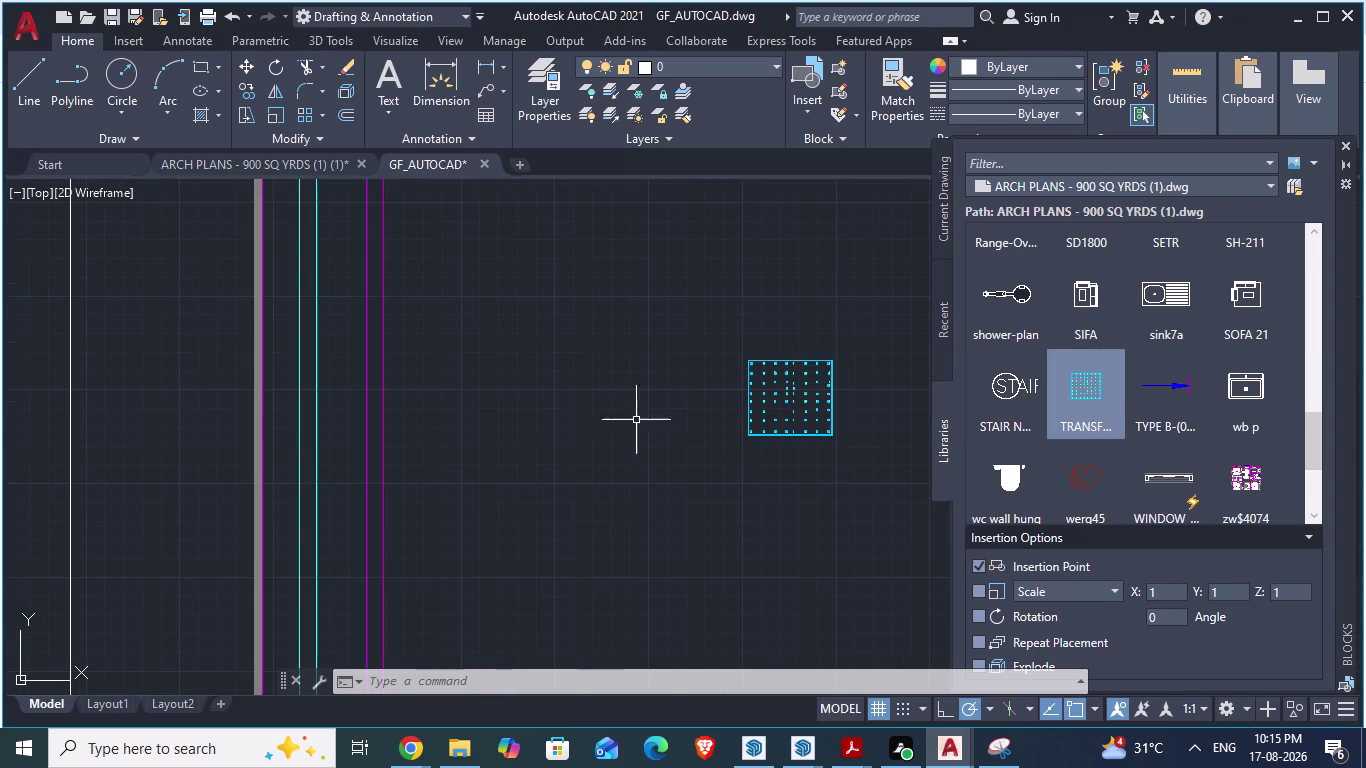
scroll(up, 3)
scroll(up, 3)
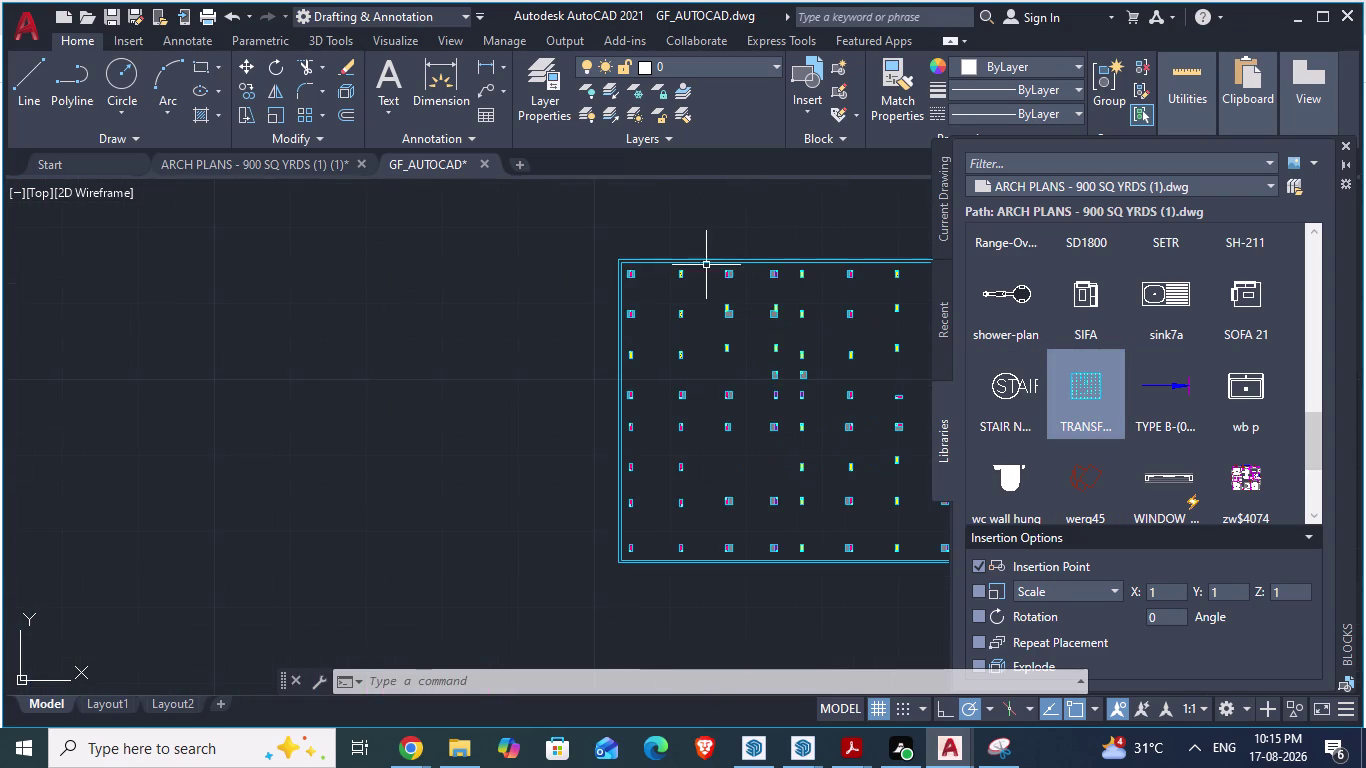
scroll(down, 3)
Select the column-grid block and start the Scale command with SC.
click(693, 336)
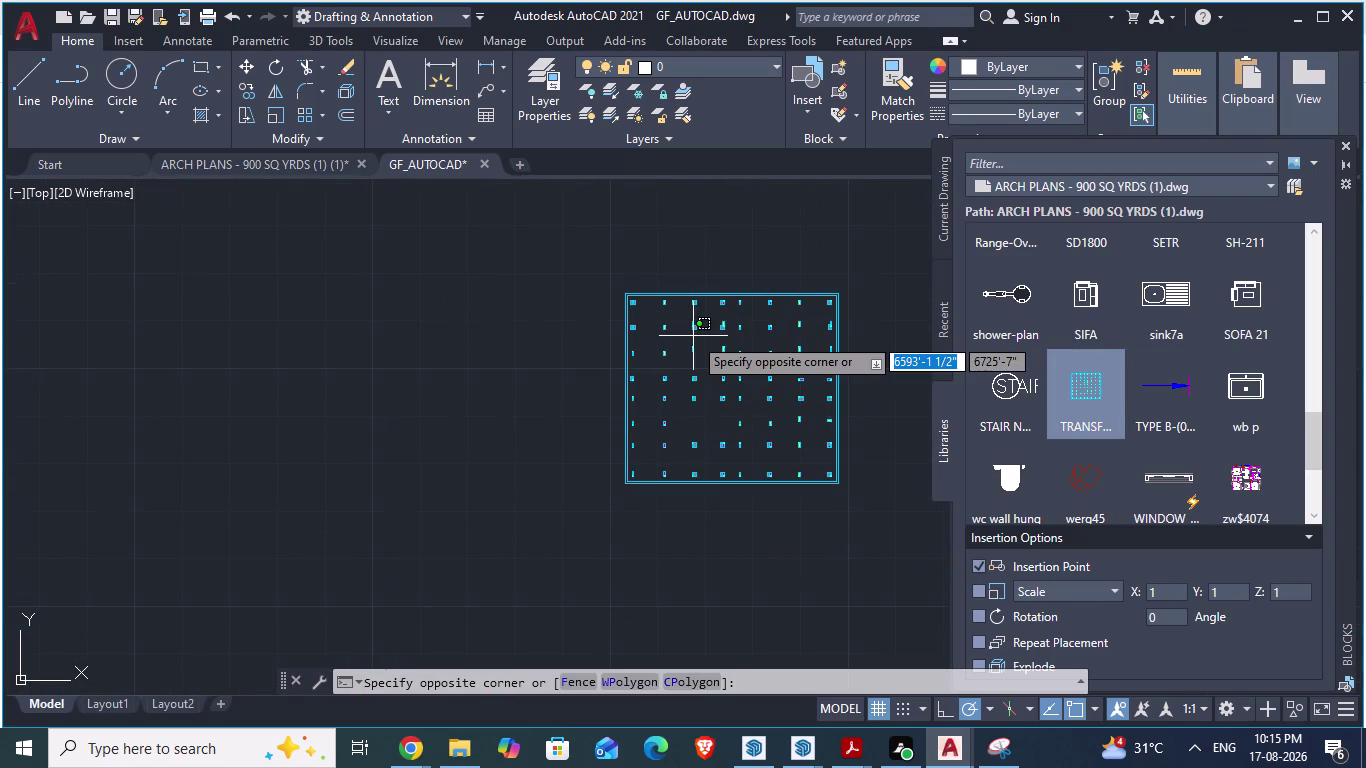
key(Escape)
click(636, 481)
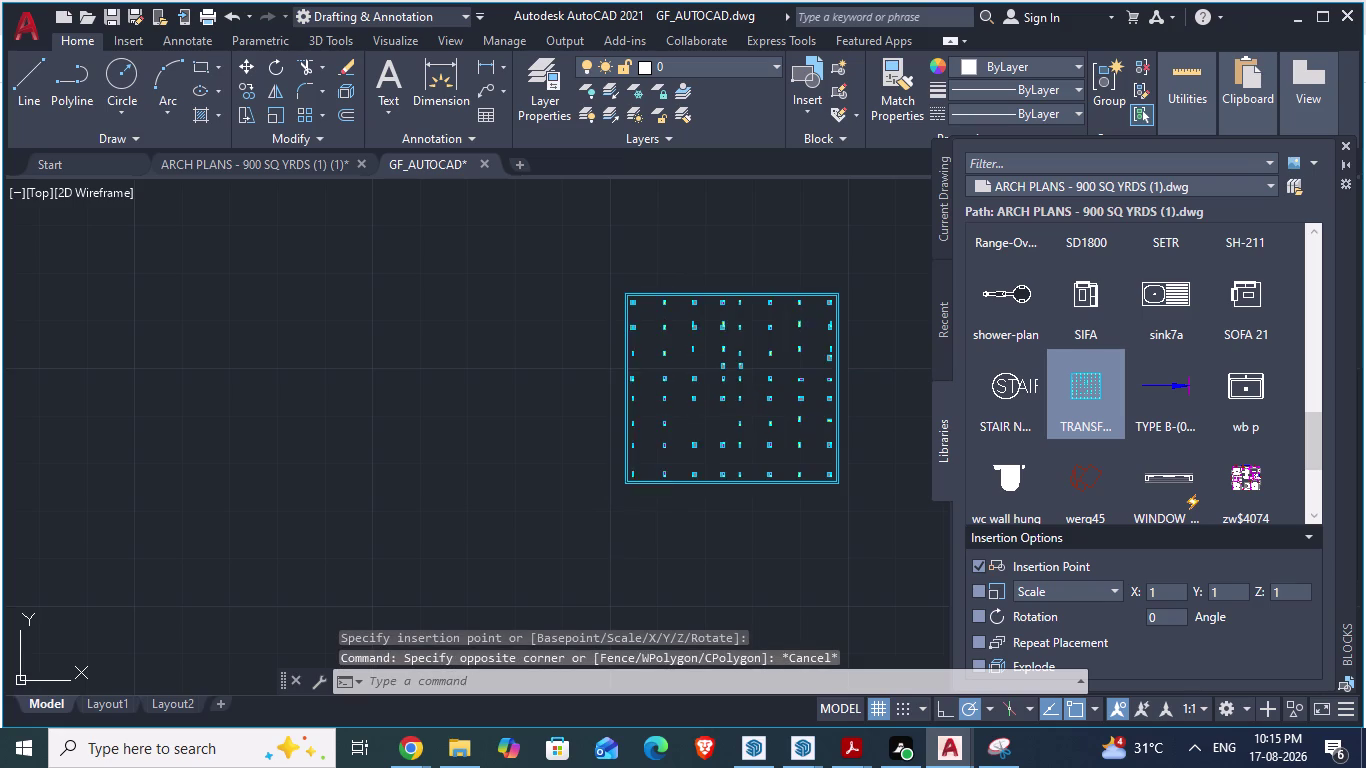
text(sc)
key(Return)
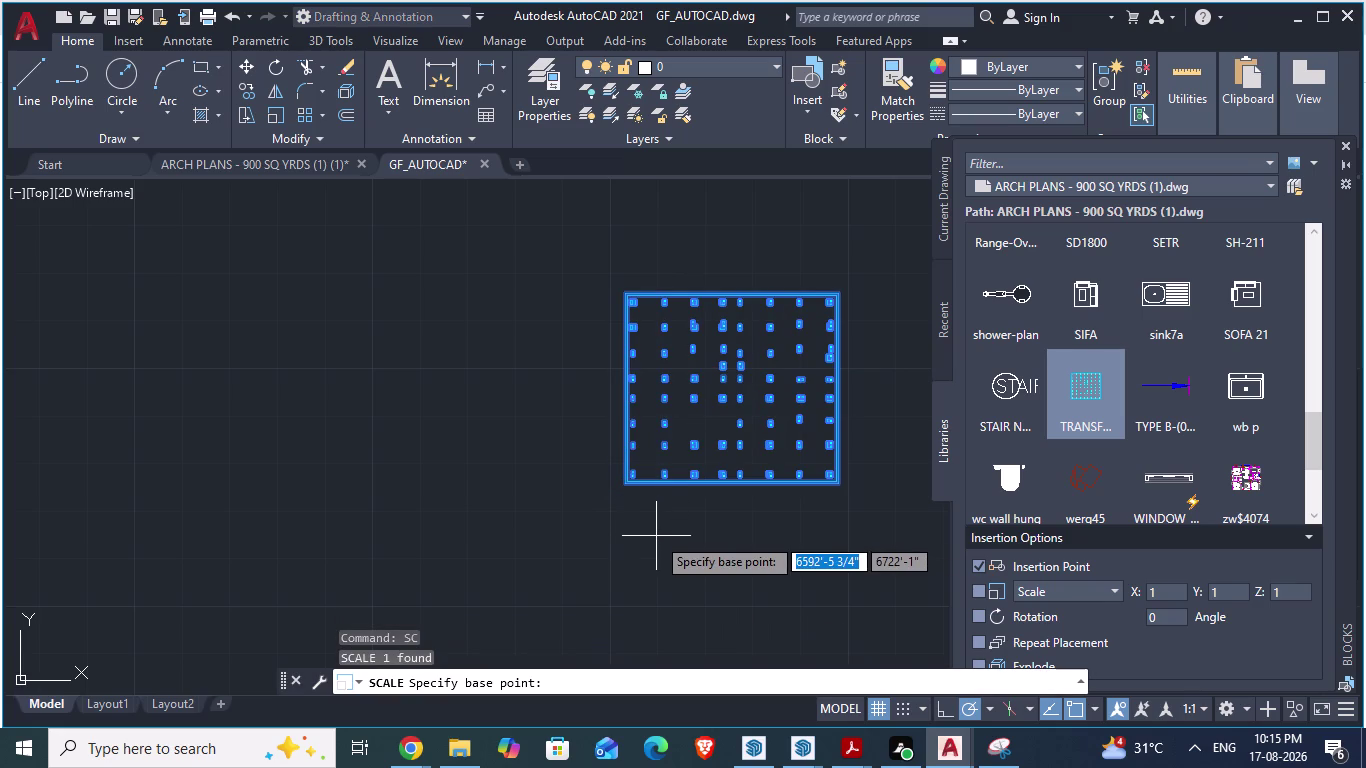
key(5)
key(Return)
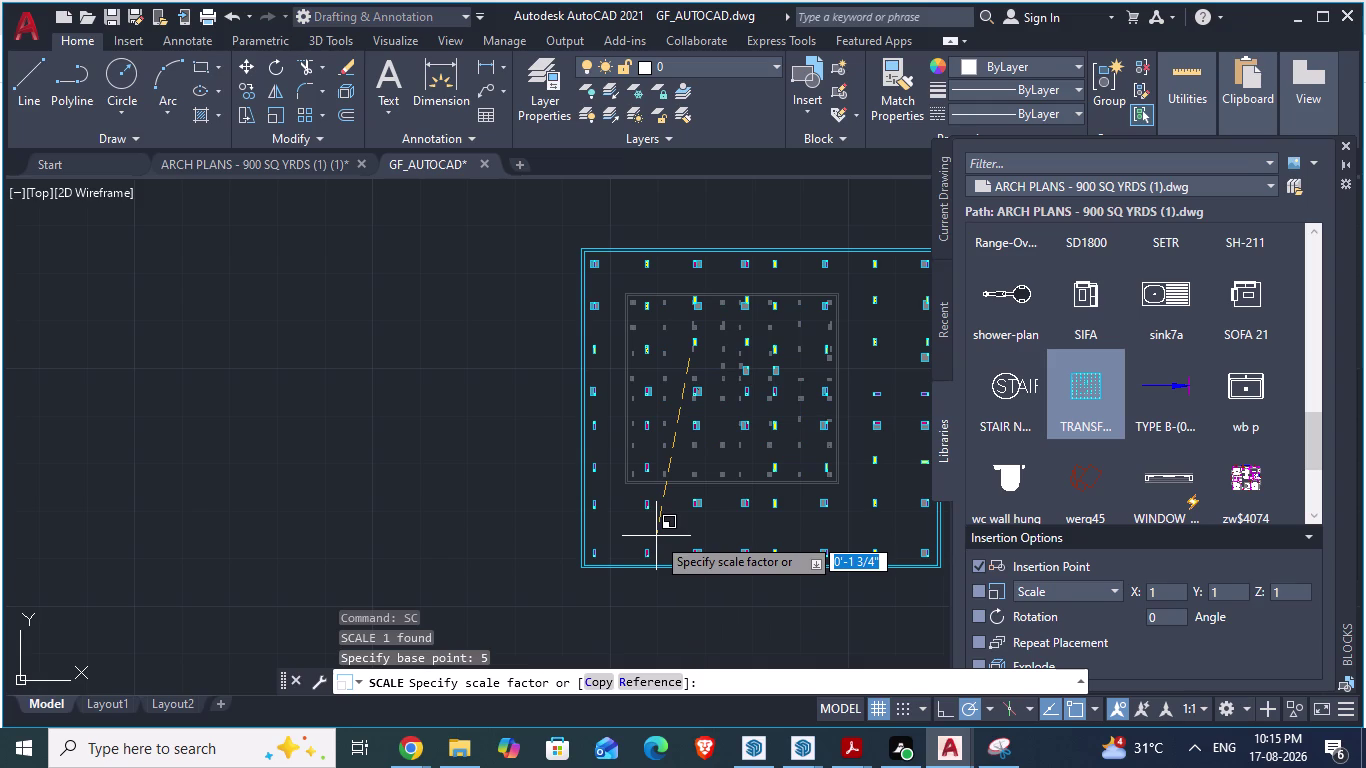
key(Escape)
scroll(down, 3)
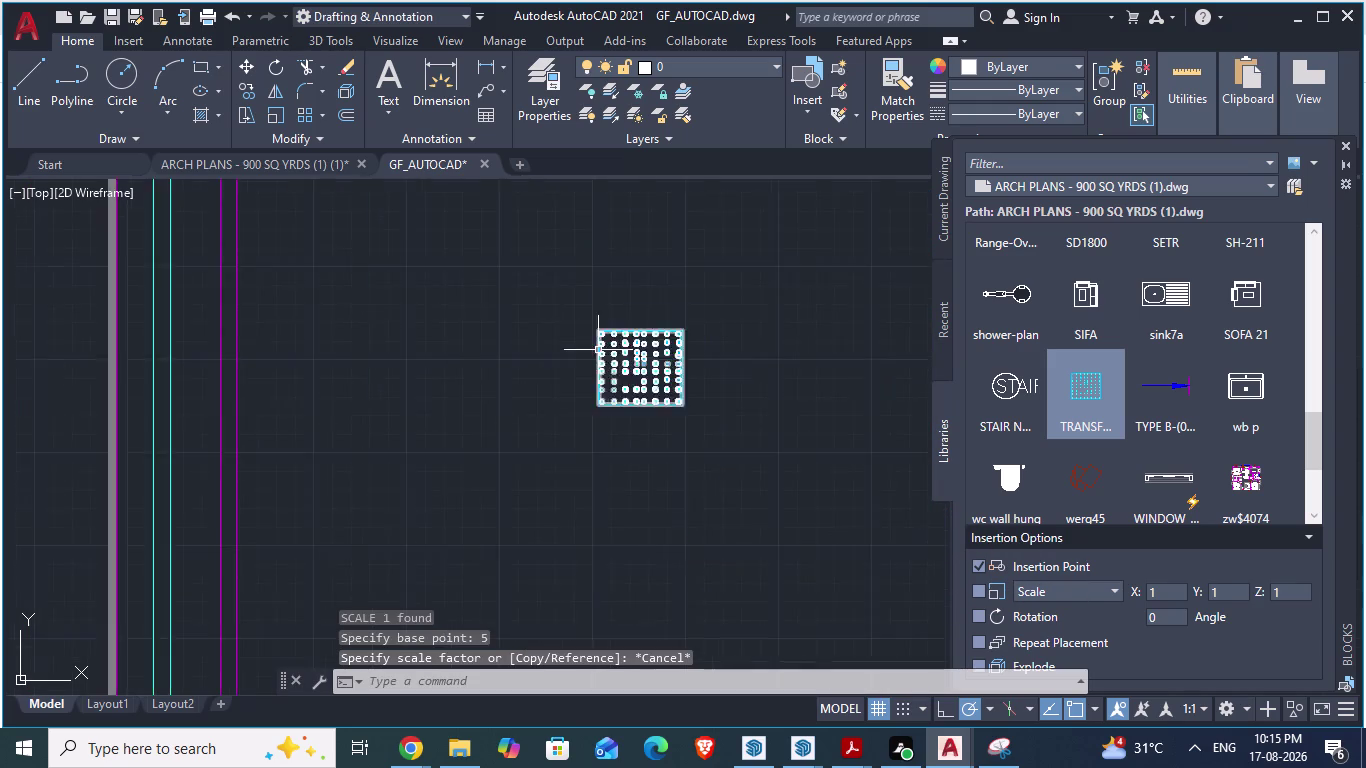
scroll(down, 3)
scroll(up, 3)
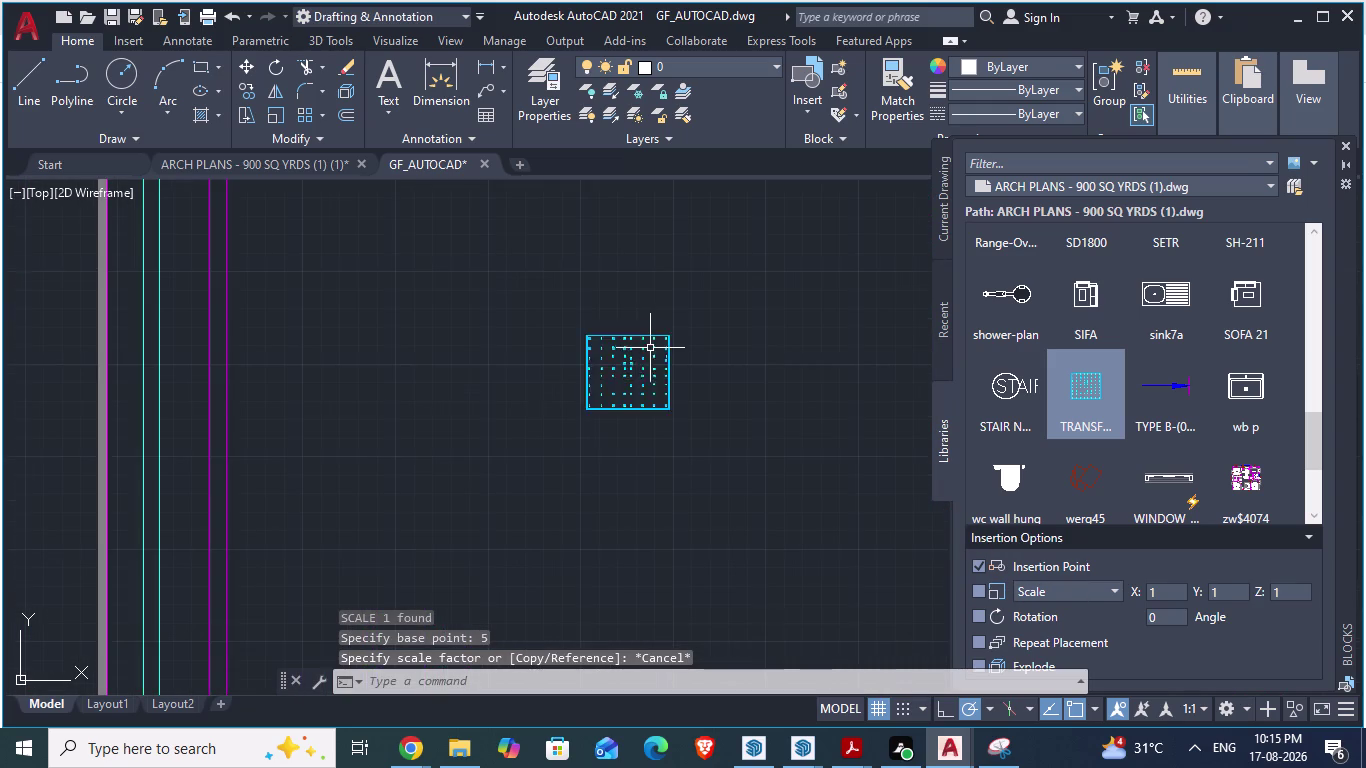
scroll(up, 3)
click(615, 383)
key(m)
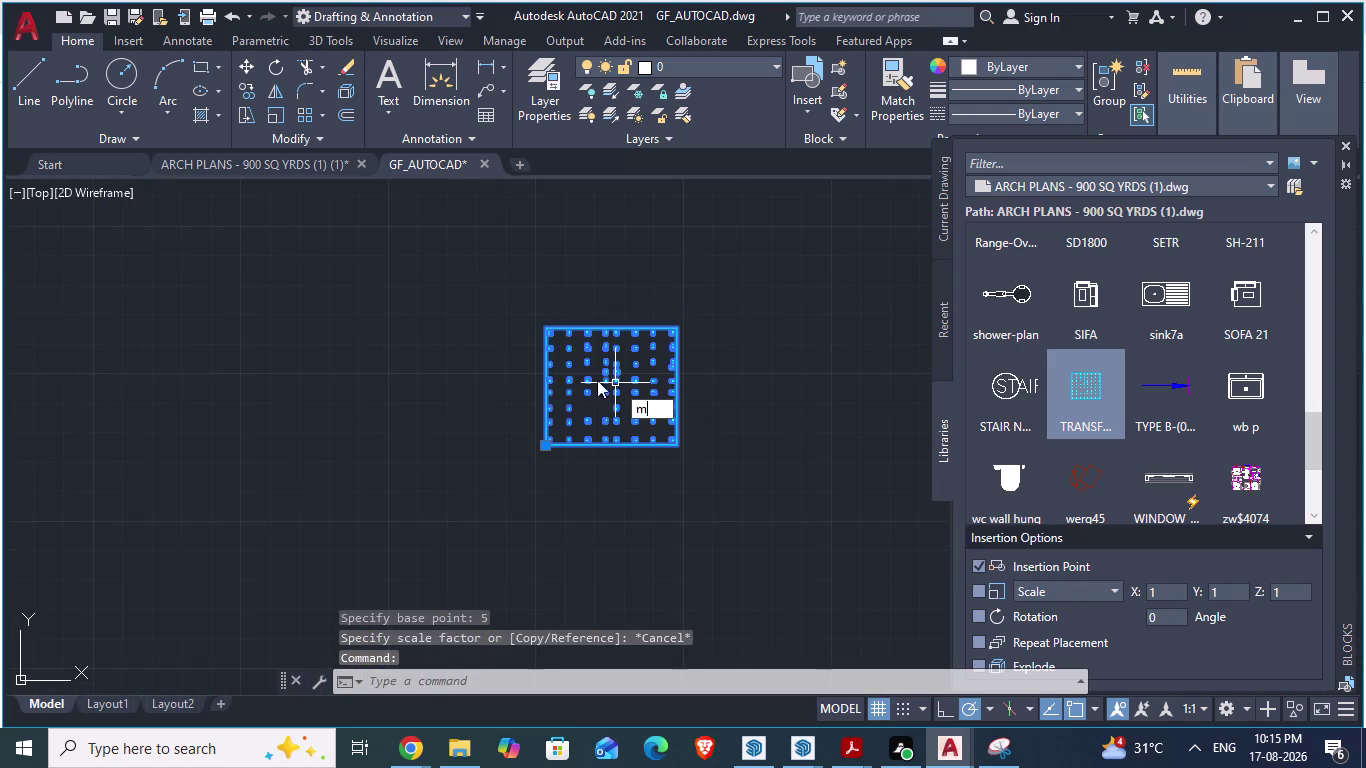
Move the column-grid block by its top-left corner into the outline's top-left corner.
key(Return)
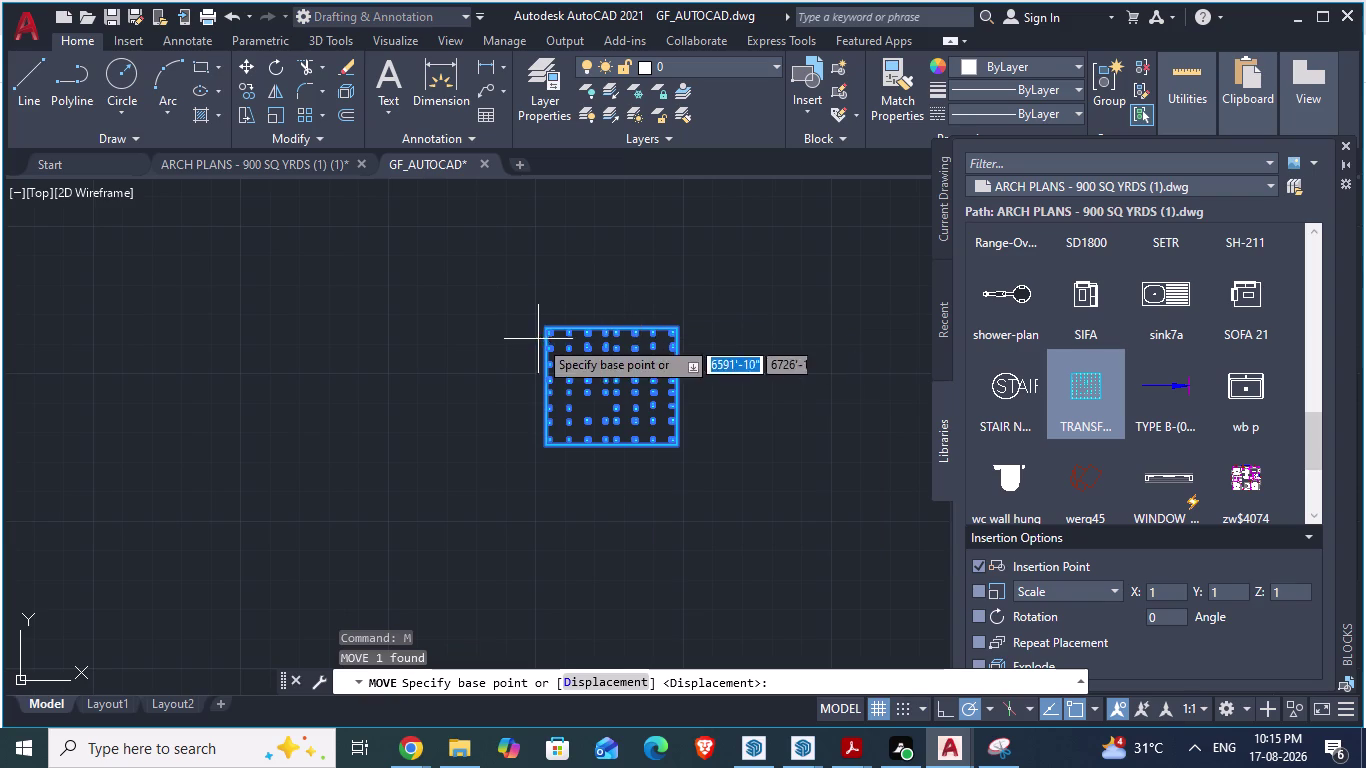
scroll(up, 3)
scroll(down, 3)
drag(577, 299, 504, 287)
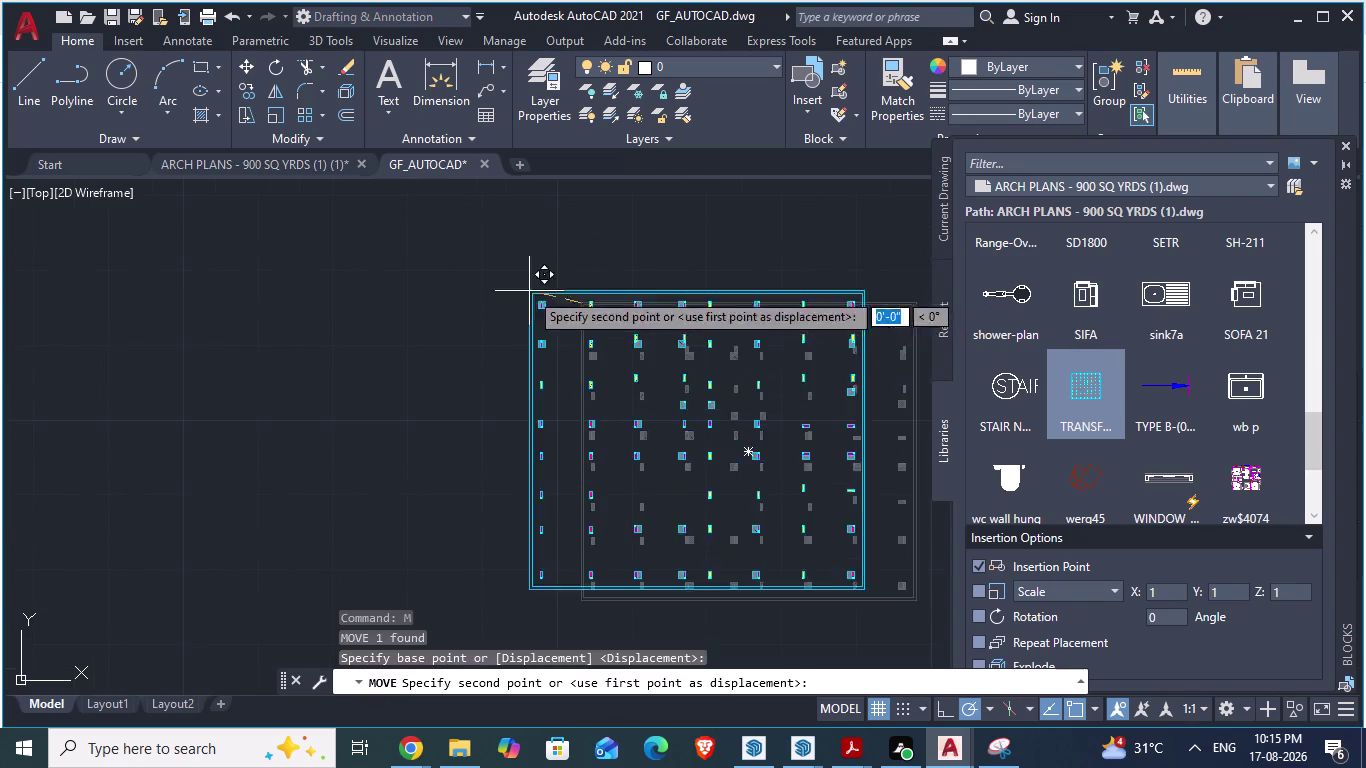
drag(504, 287, 317, 250)
scroll(down, 3)
scroll(down, 3)
scroll(up, 3)
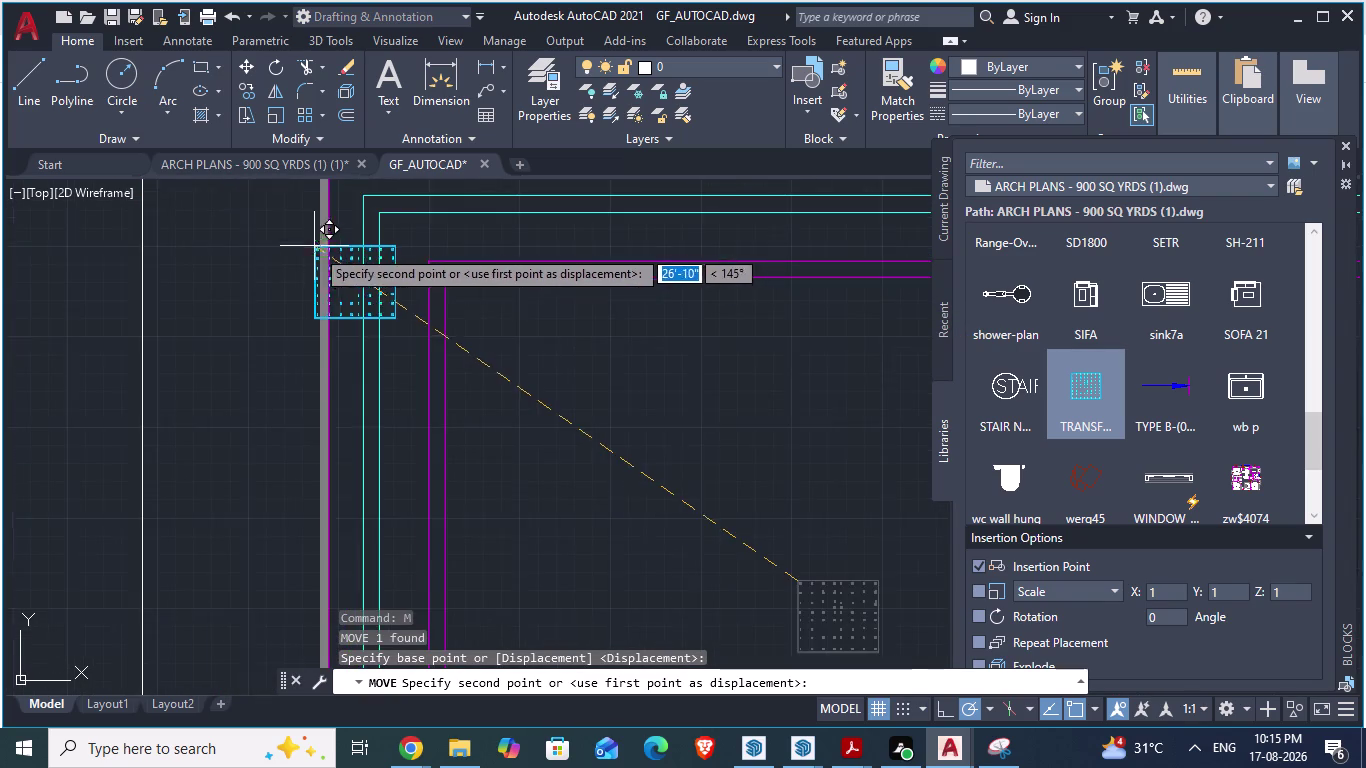
drag(317, 250, 394, 317)
scroll(up, 3)
scroll(down, 3)
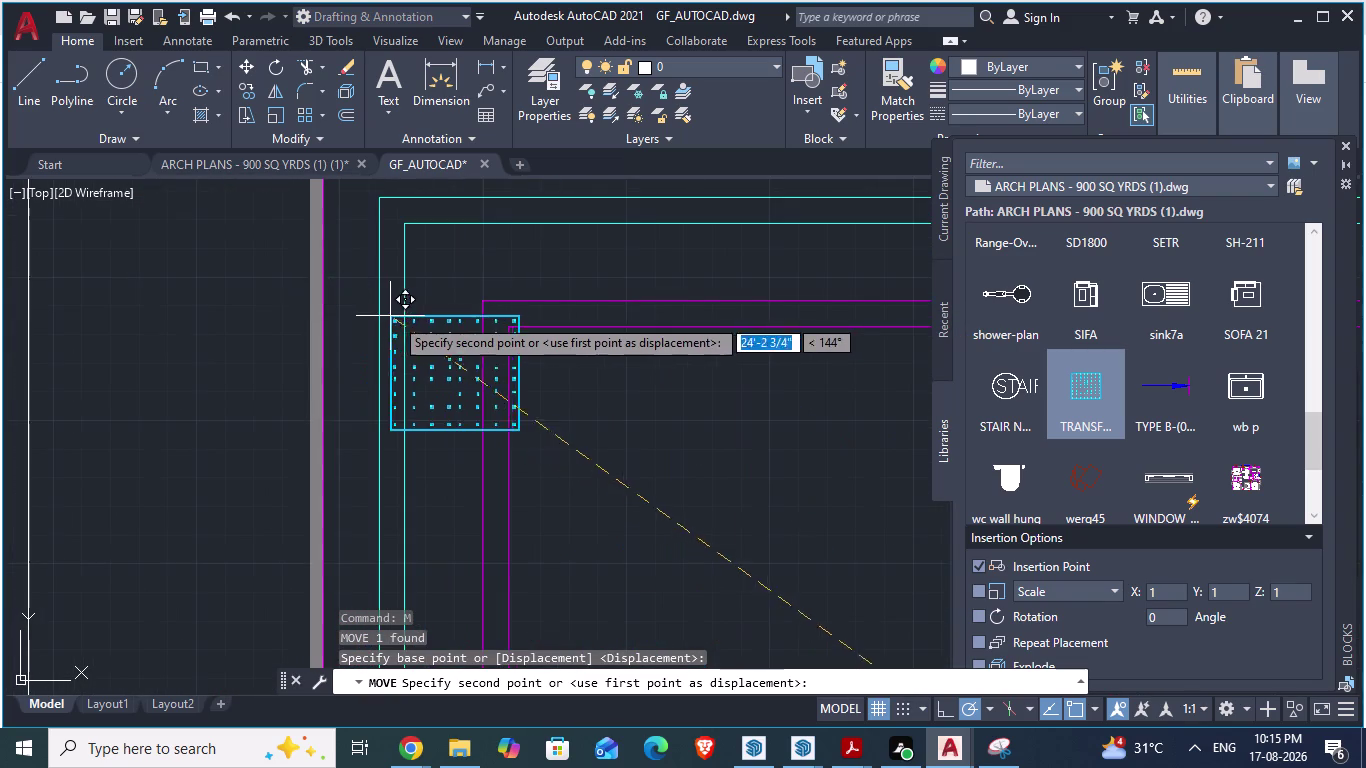
drag(394, 317, 416, 317)
scroll(up, 3)
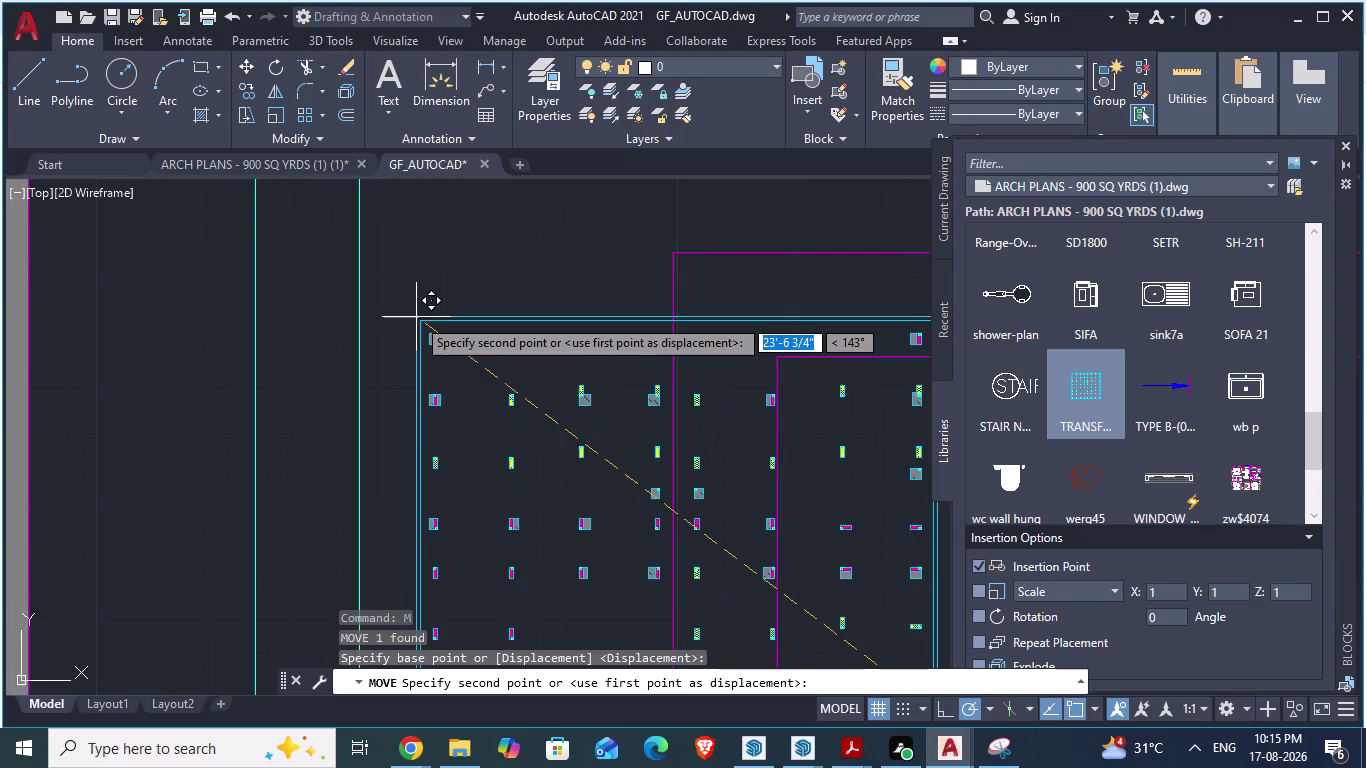
drag(416, 317, 445, 320)
scroll(down, 3)
scroll(down, 3)
scroll(down, 3)
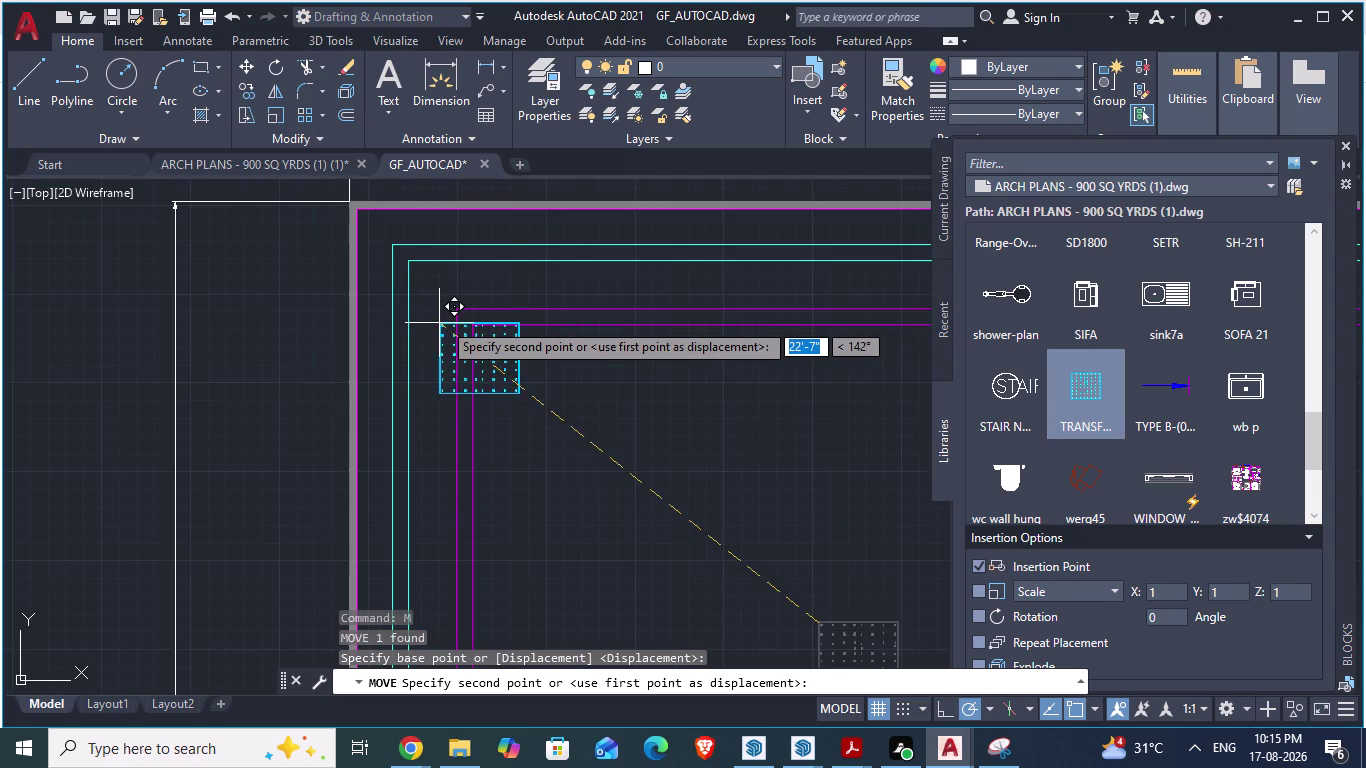
drag(445, 320, 455, 315)
click(455, 315)
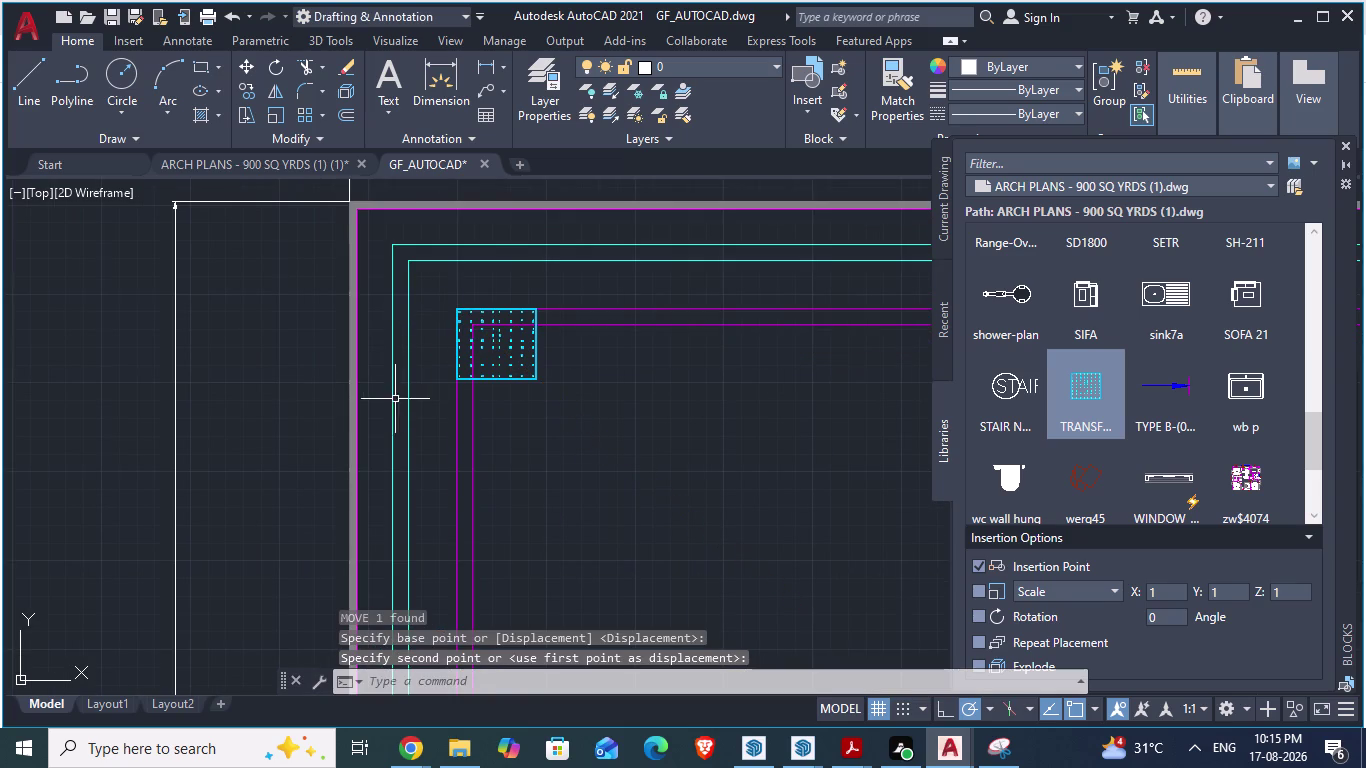
click(285, 163)
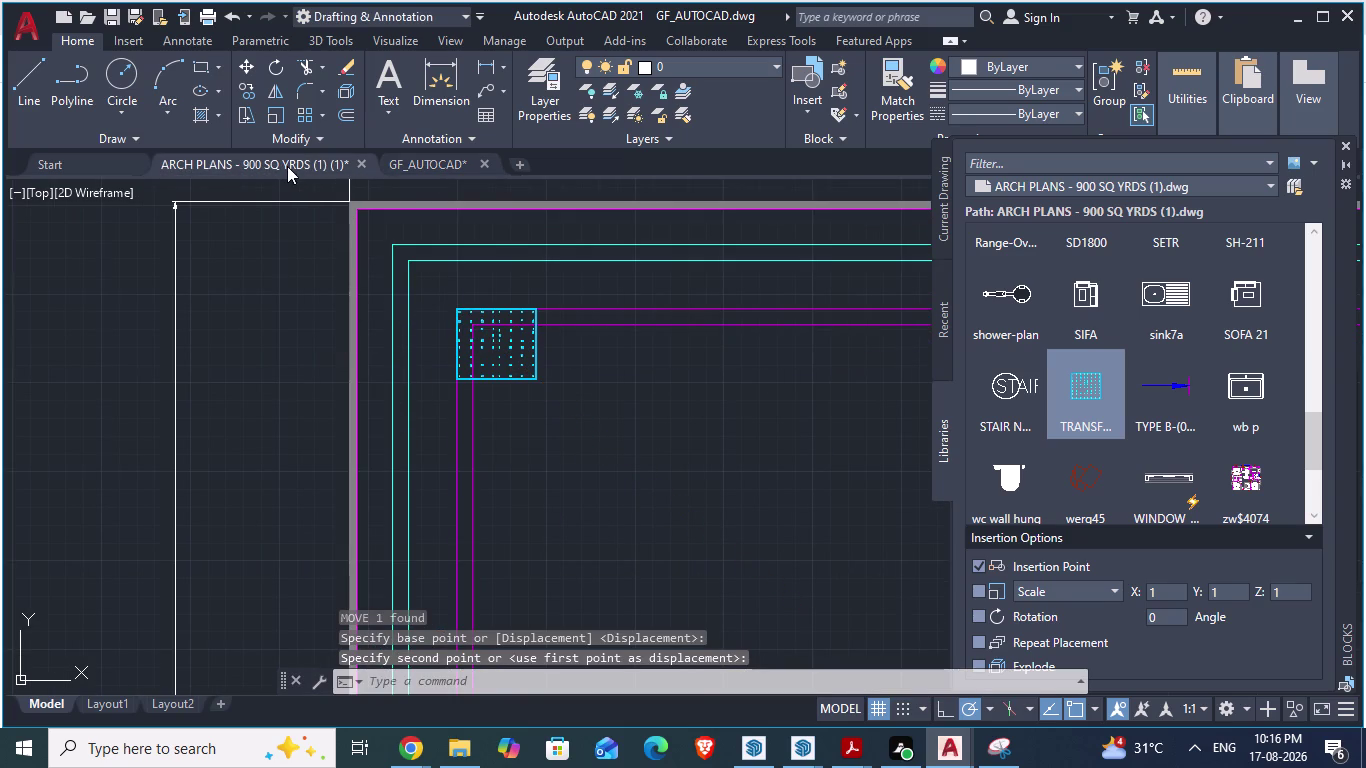
scroll(down, 3)
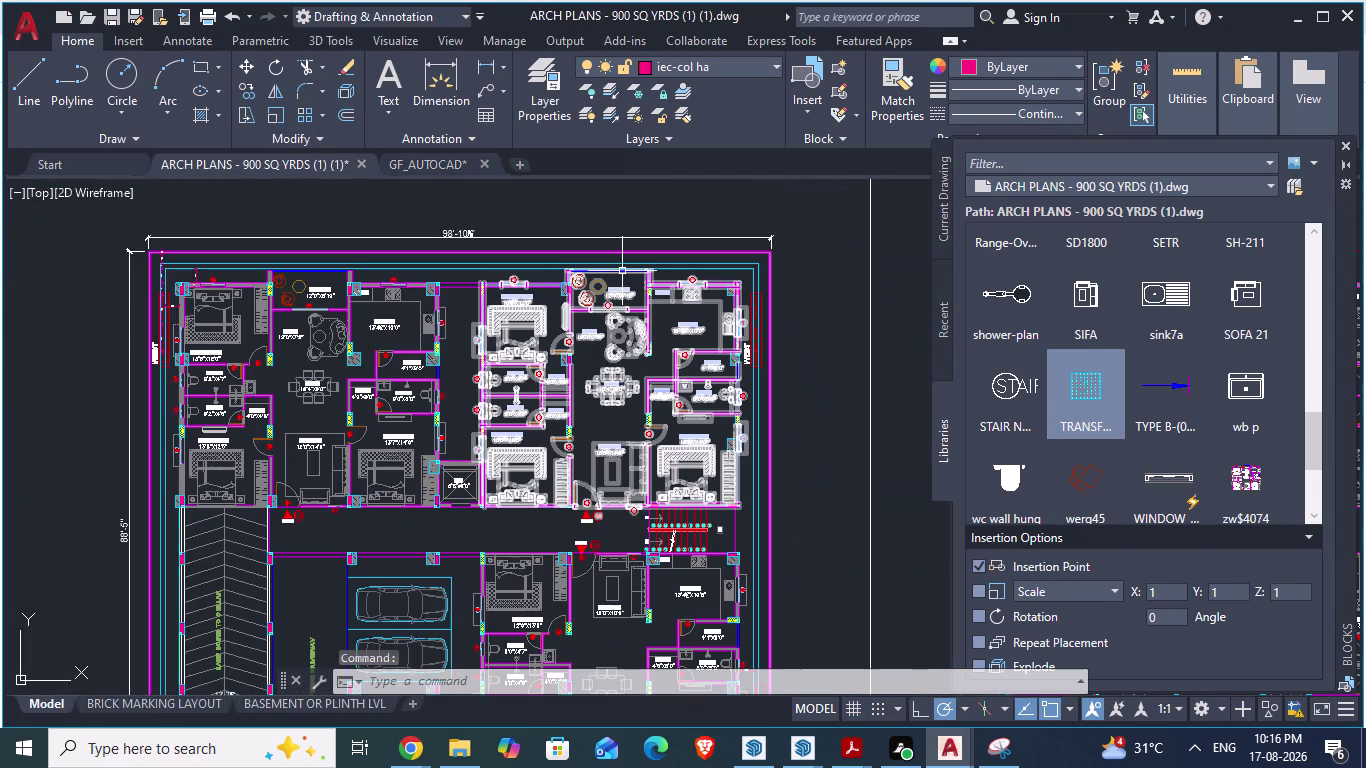
scroll(up, 3)
scroll(down, 3)
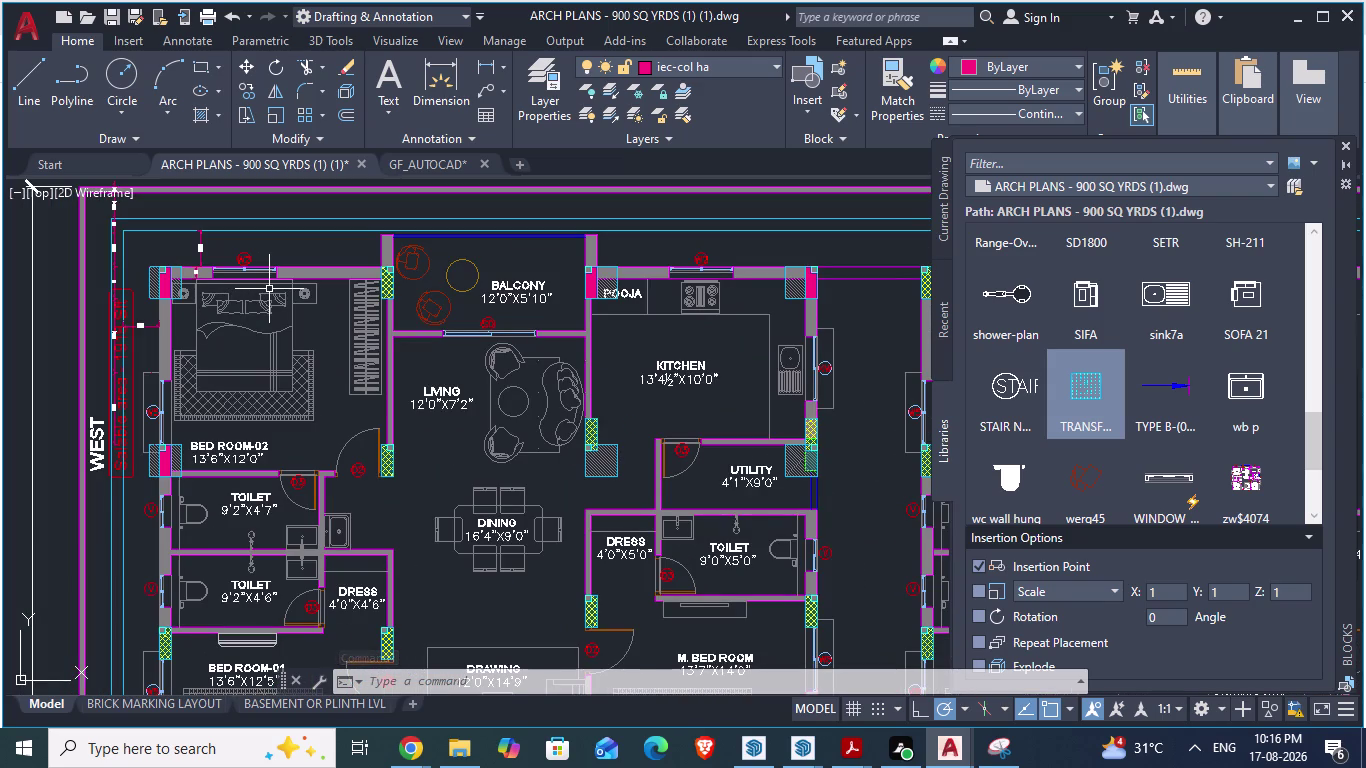
scroll(down, 3)
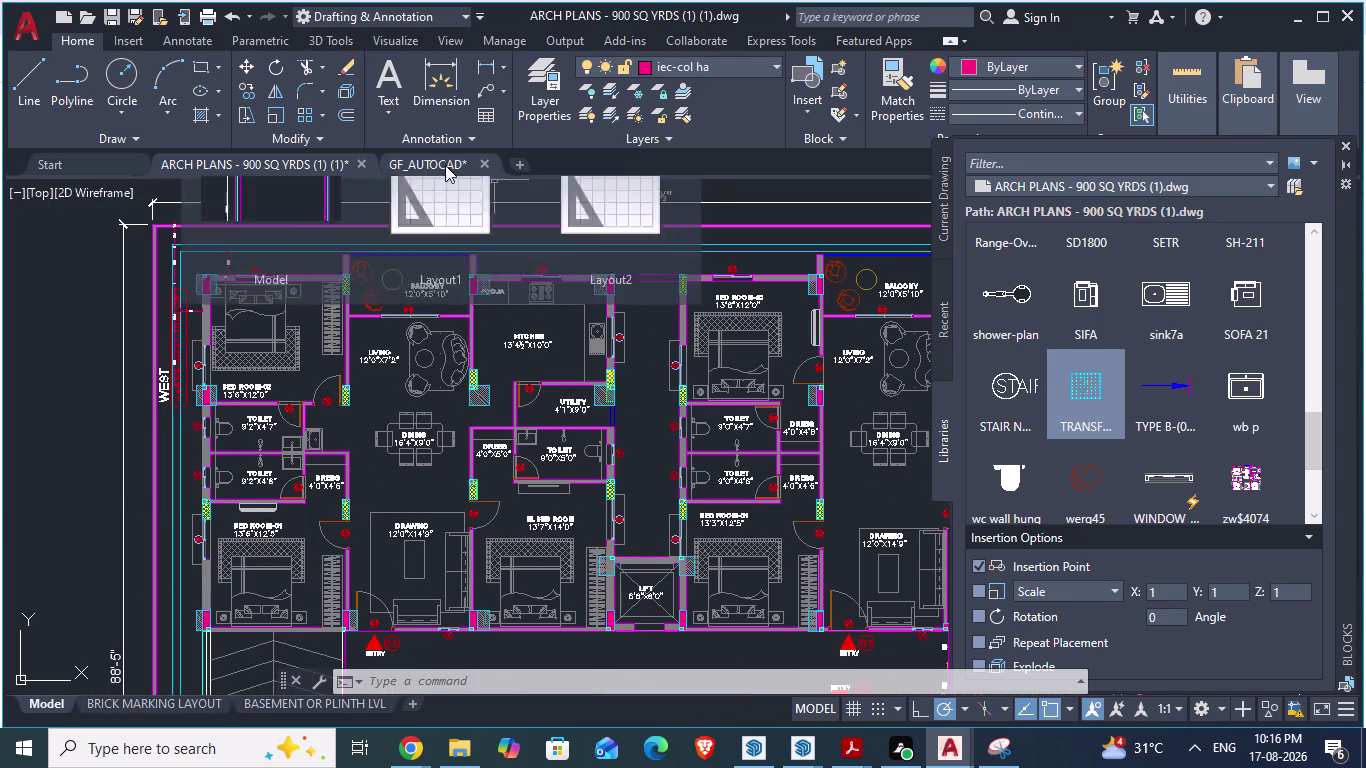
click(445, 165)
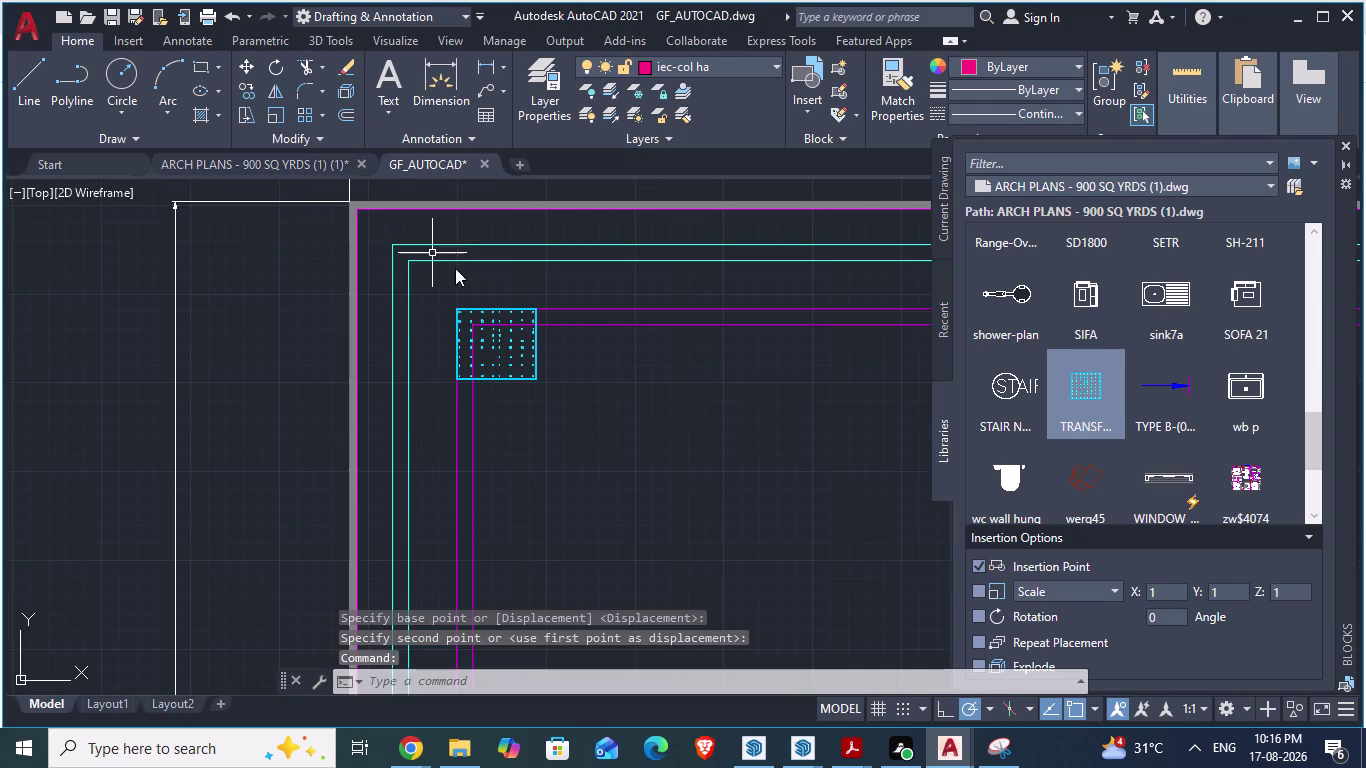
Move the column-grid block again, snapping it to the outline's top-left corner.
scroll(up, 3)
click(484, 293)
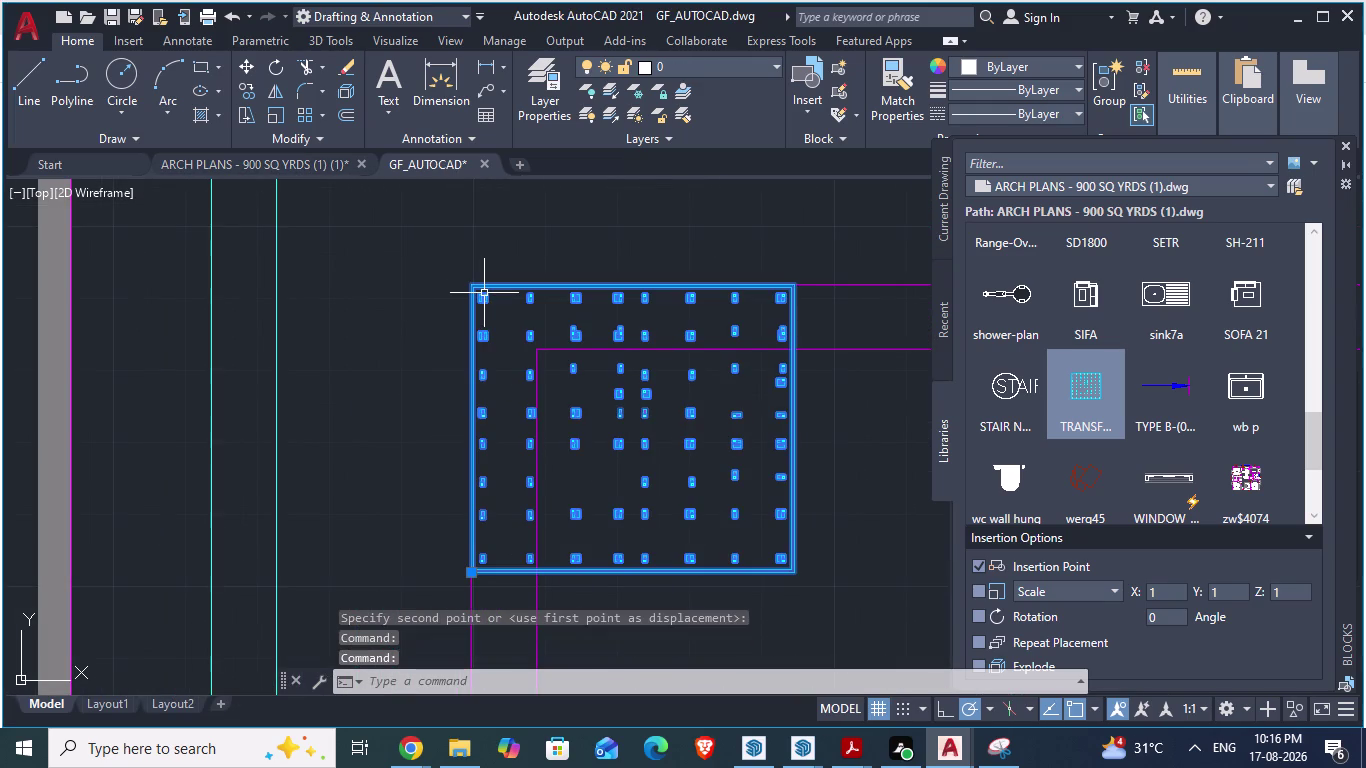
key(m)
scroll(down, 3)
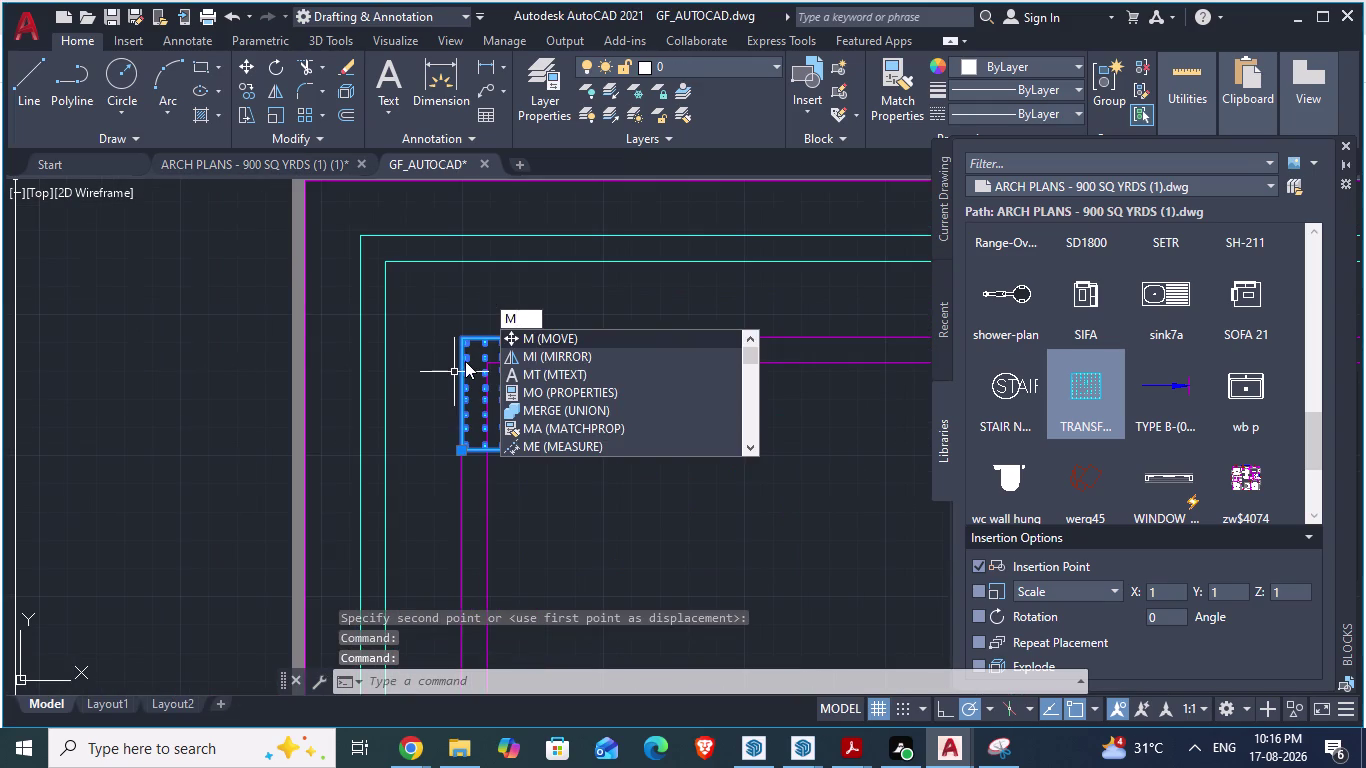
key(Return)
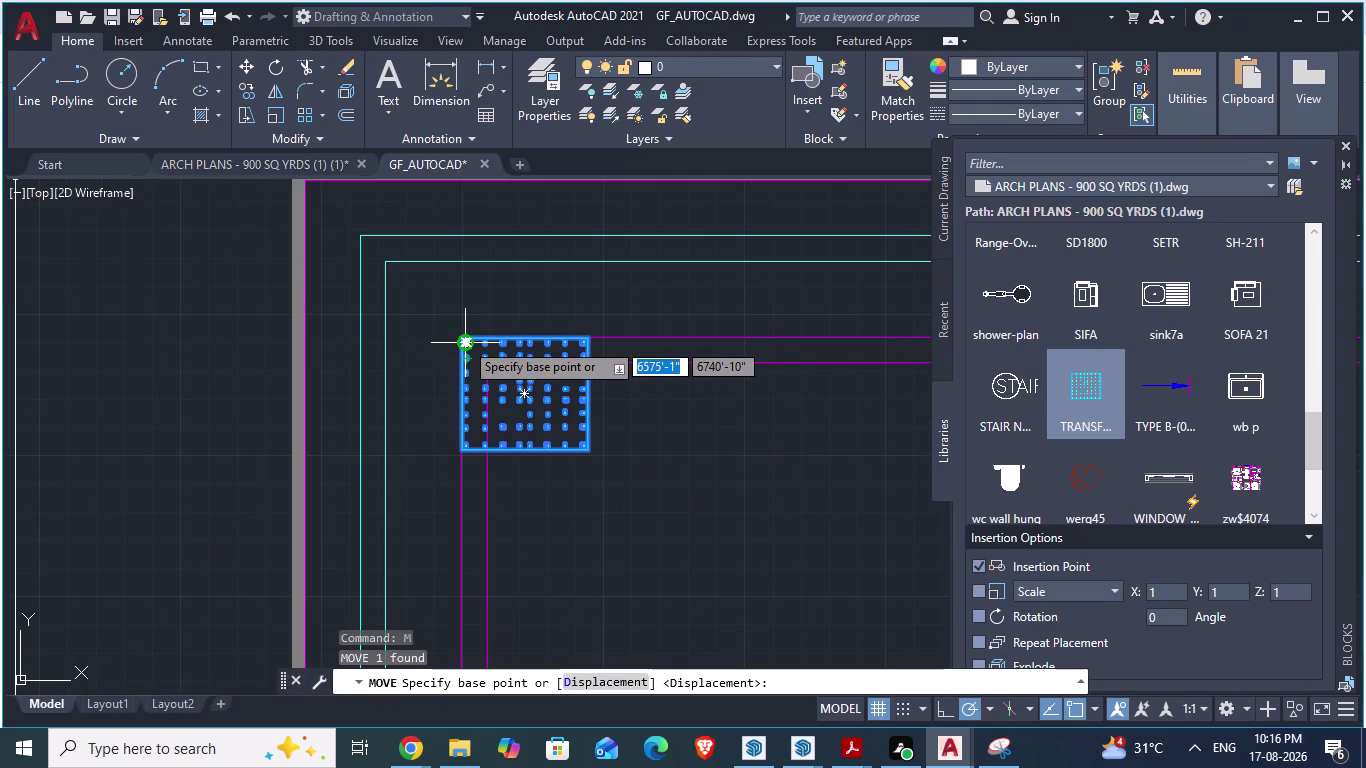
scroll(up, 3)
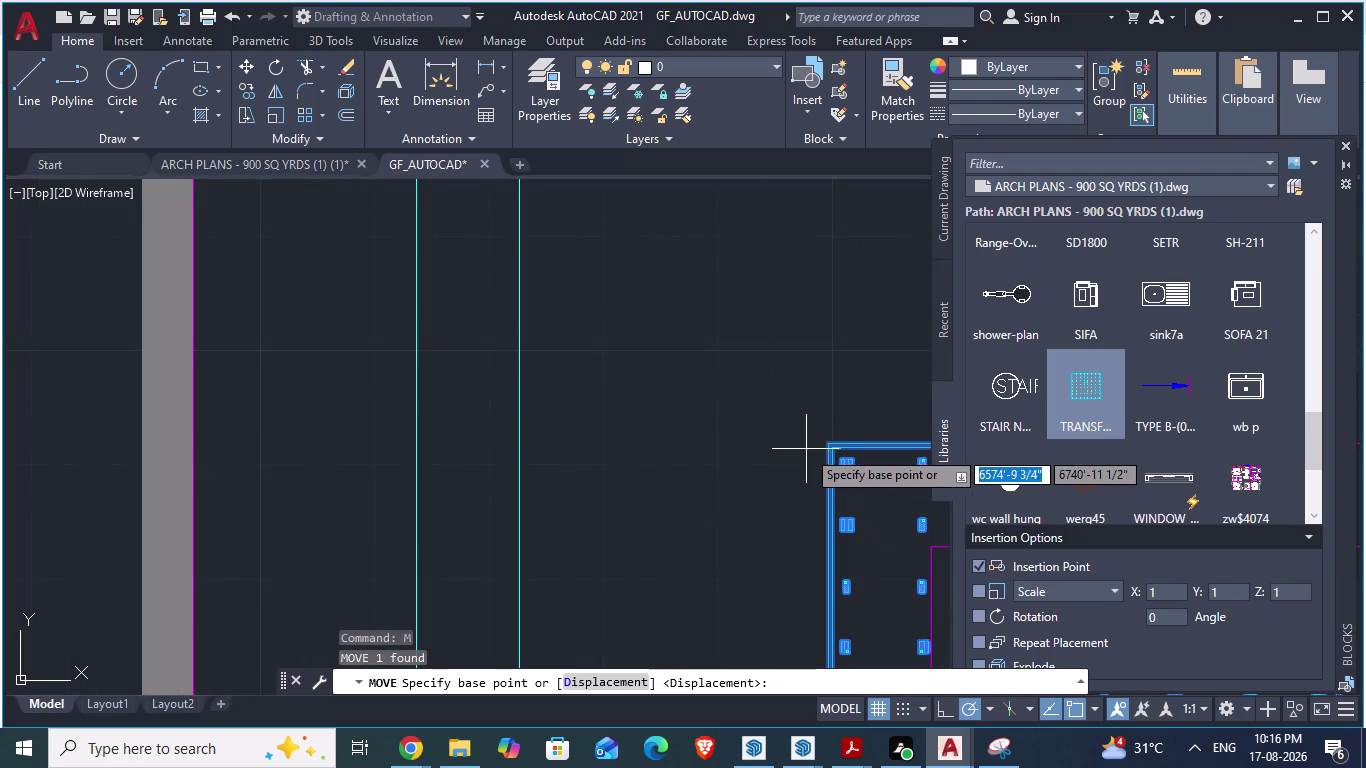
drag(828, 438, 653, 433)
scroll(down, 3)
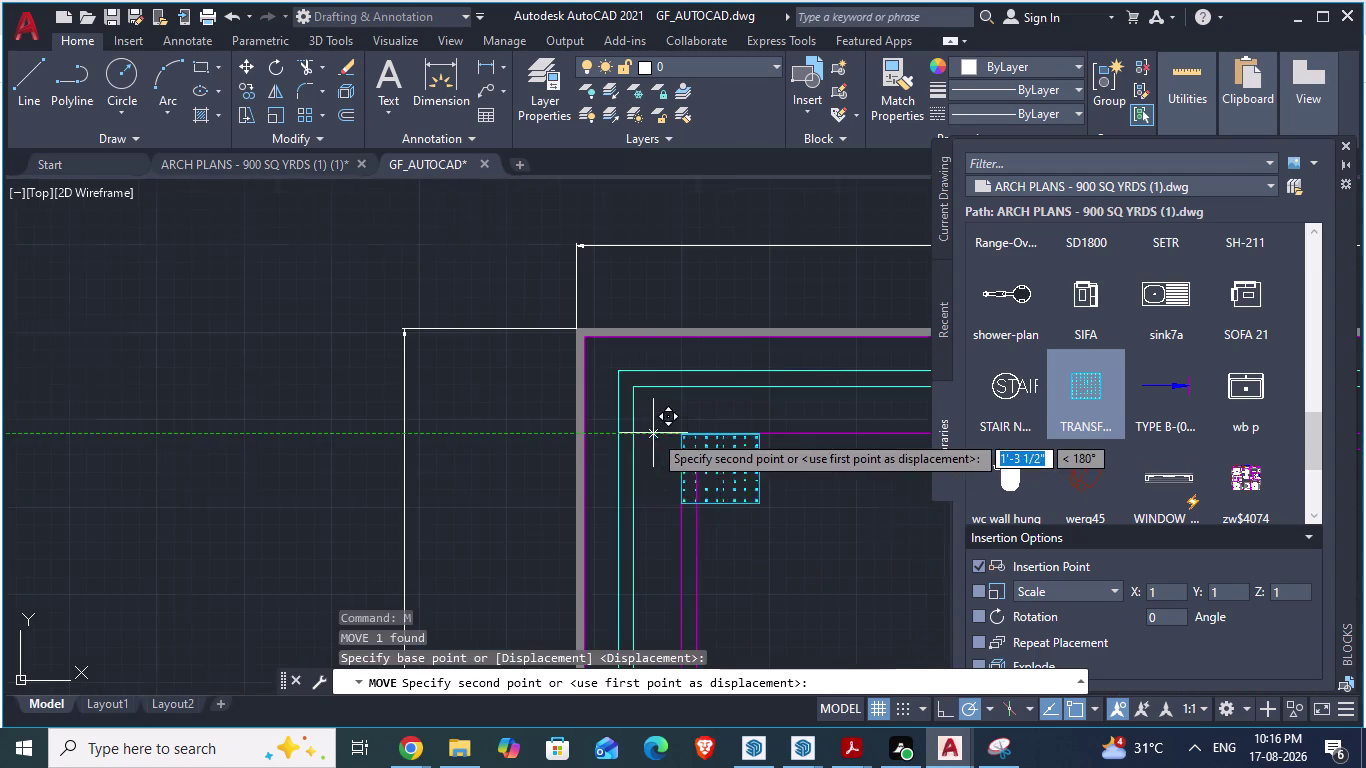
drag(653, 433, 571, 349)
scroll(up, 3)
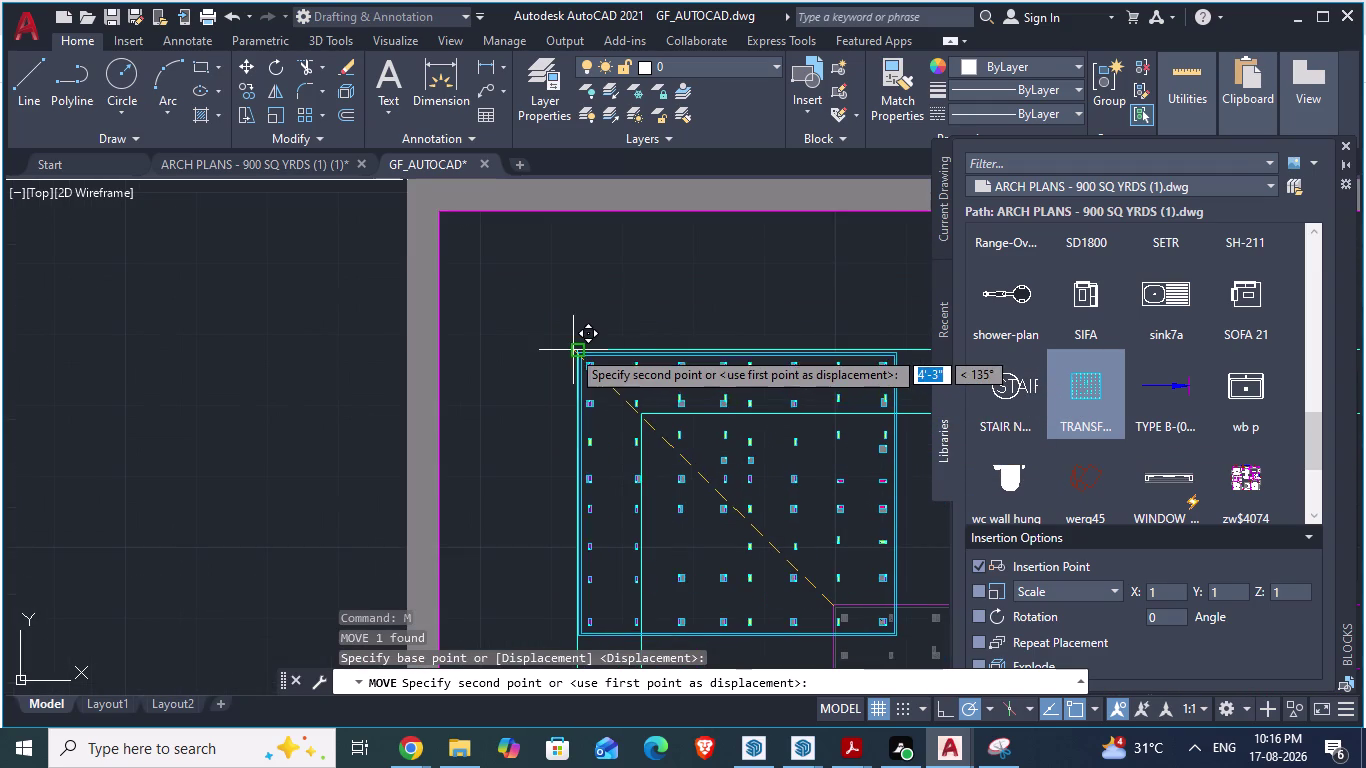
drag(571, 349, 573, 351)
scroll(up, 3)
scroll(up, 3)
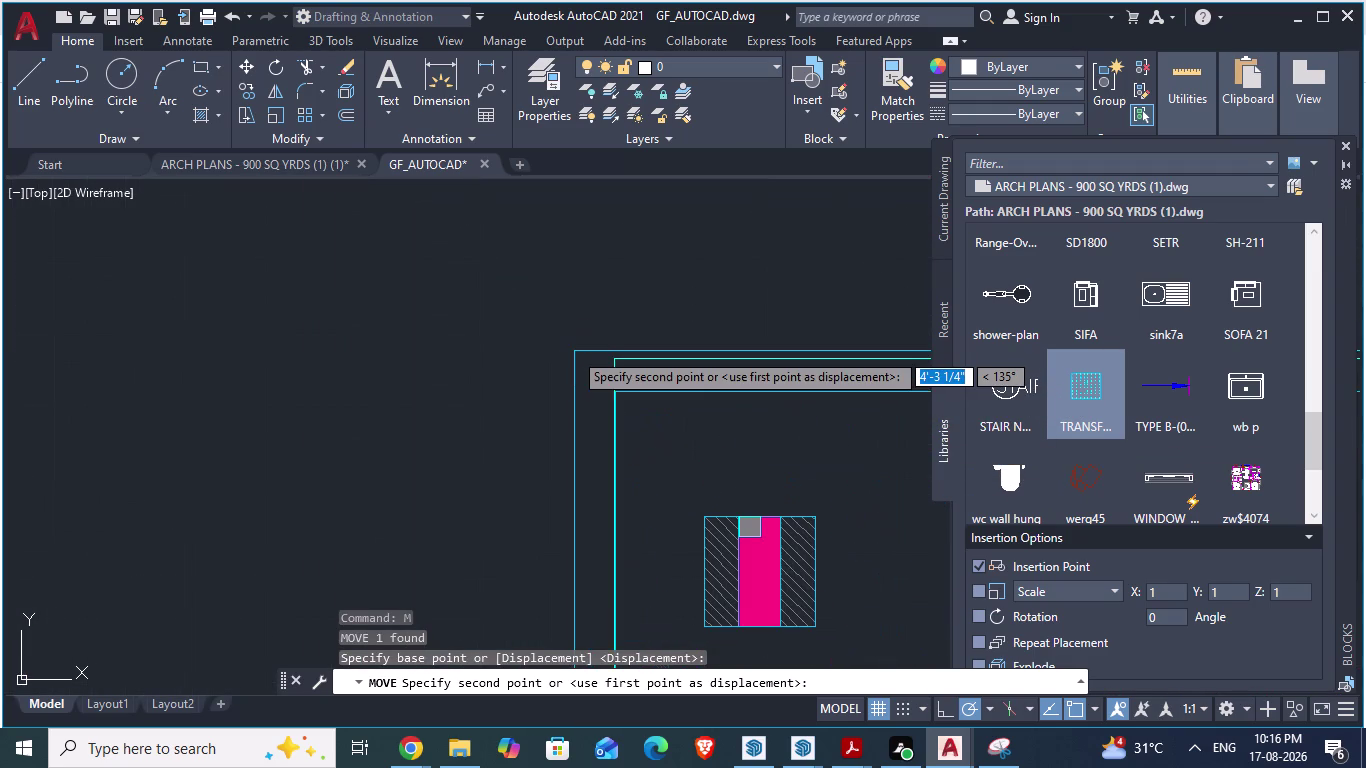
drag(573, 351, 607, 355)
click(607, 355)
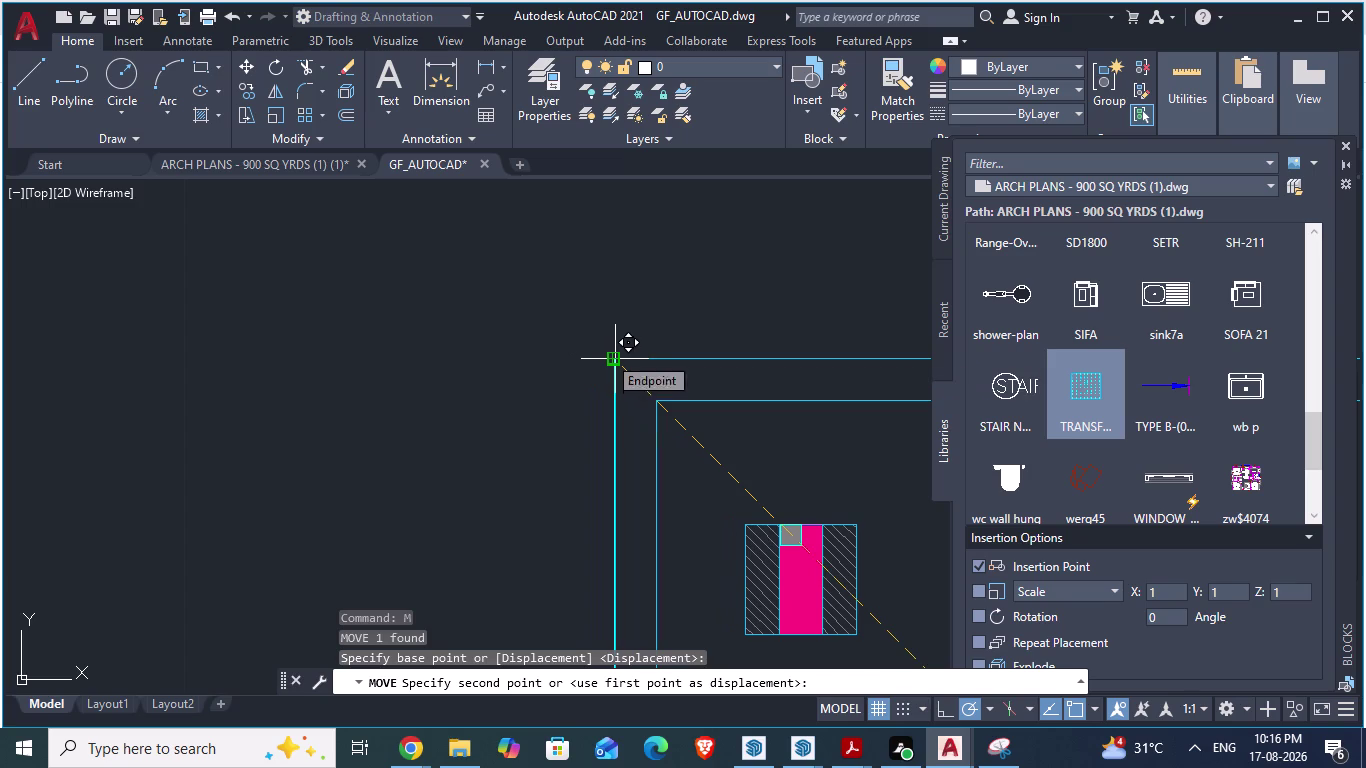
Select the small column-grid block at the plan corner and zoom out.
scroll(up, 3)
scroll(down, 3)
scroll(down, 3)
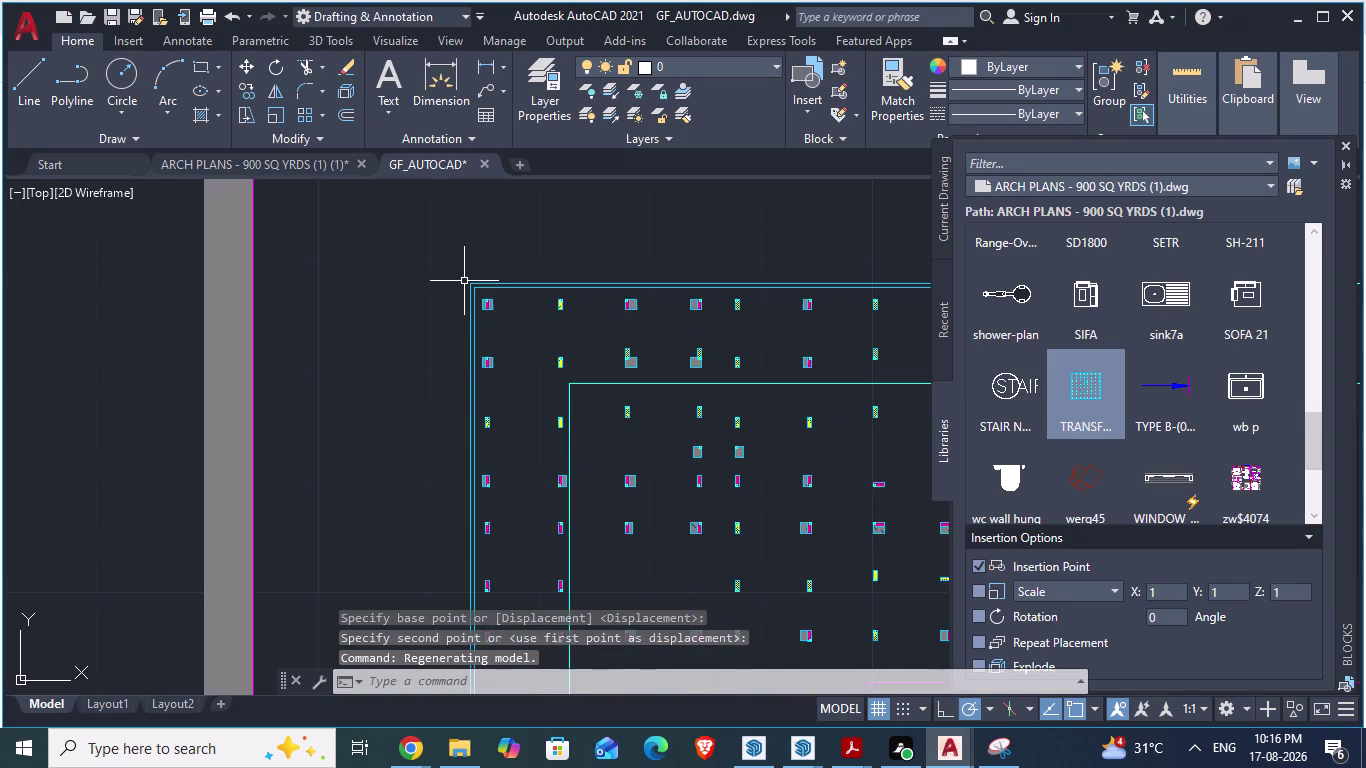
scroll(down, 3)
scroll(down, 3)
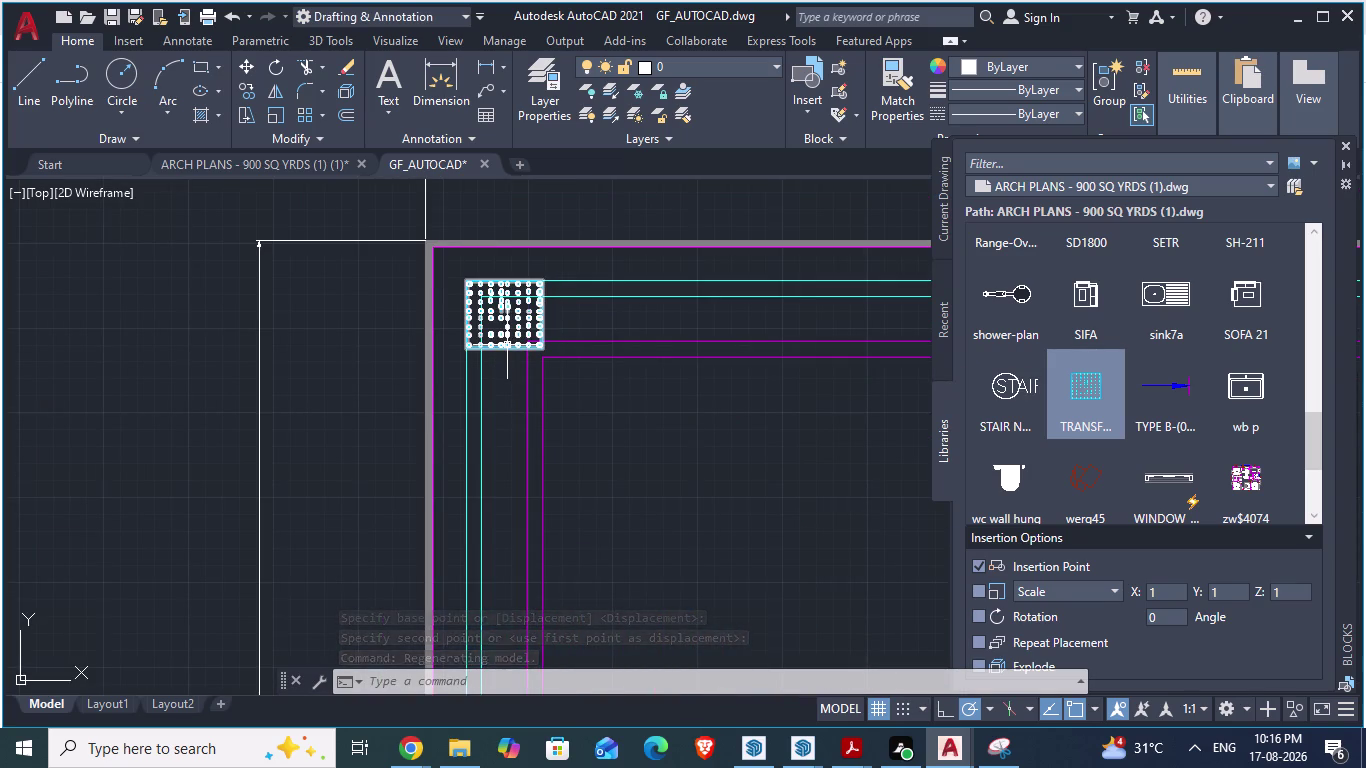
click(508, 347)
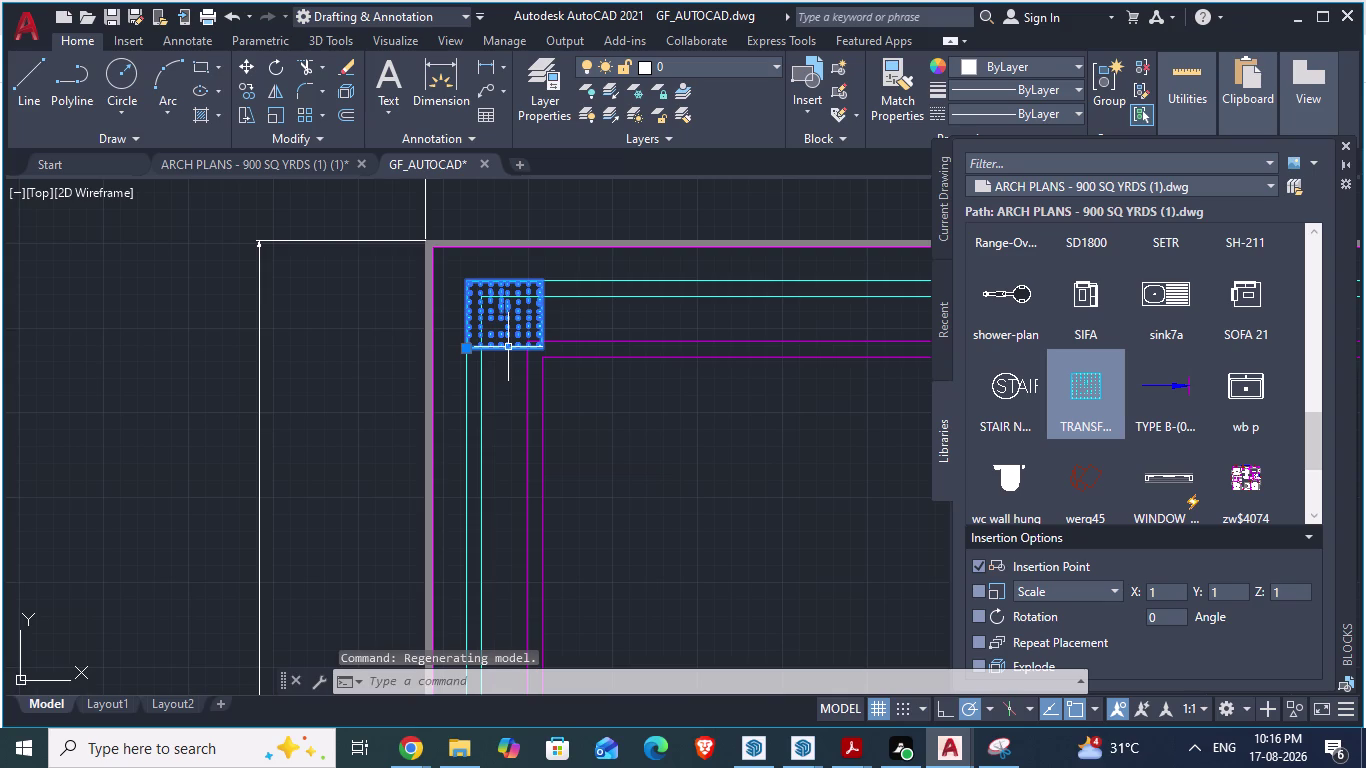
scroll(down, 3)
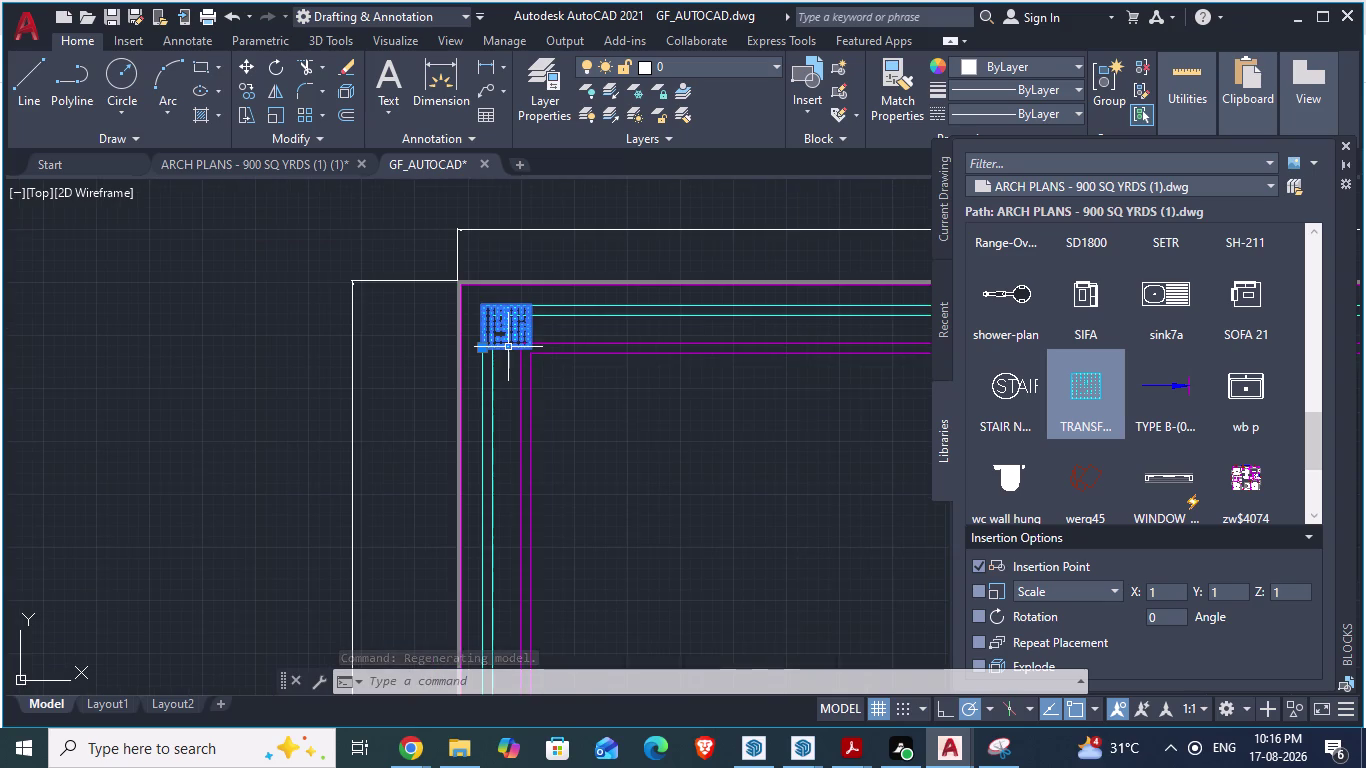
scroll(down, 3)
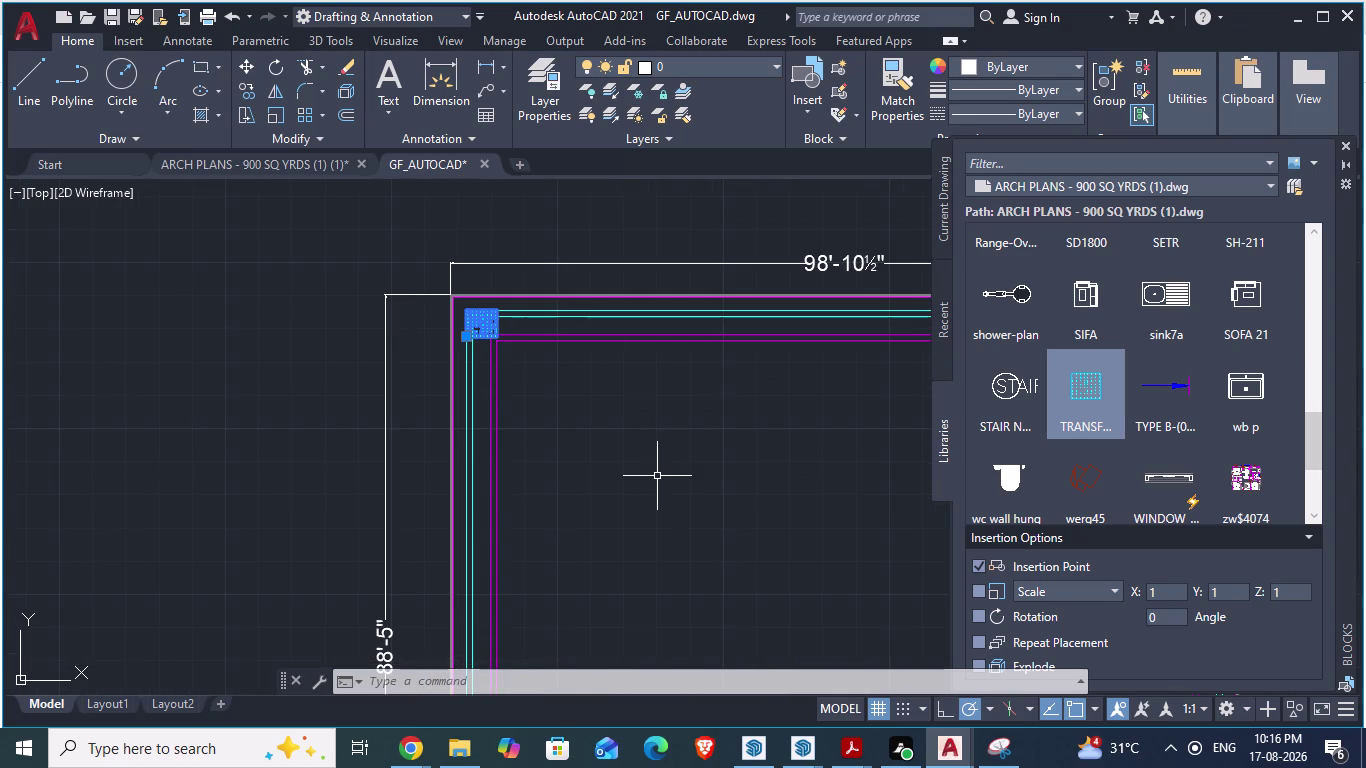
Start SCALE on the block with its base point at the plan's top-left corner.
text(sca)
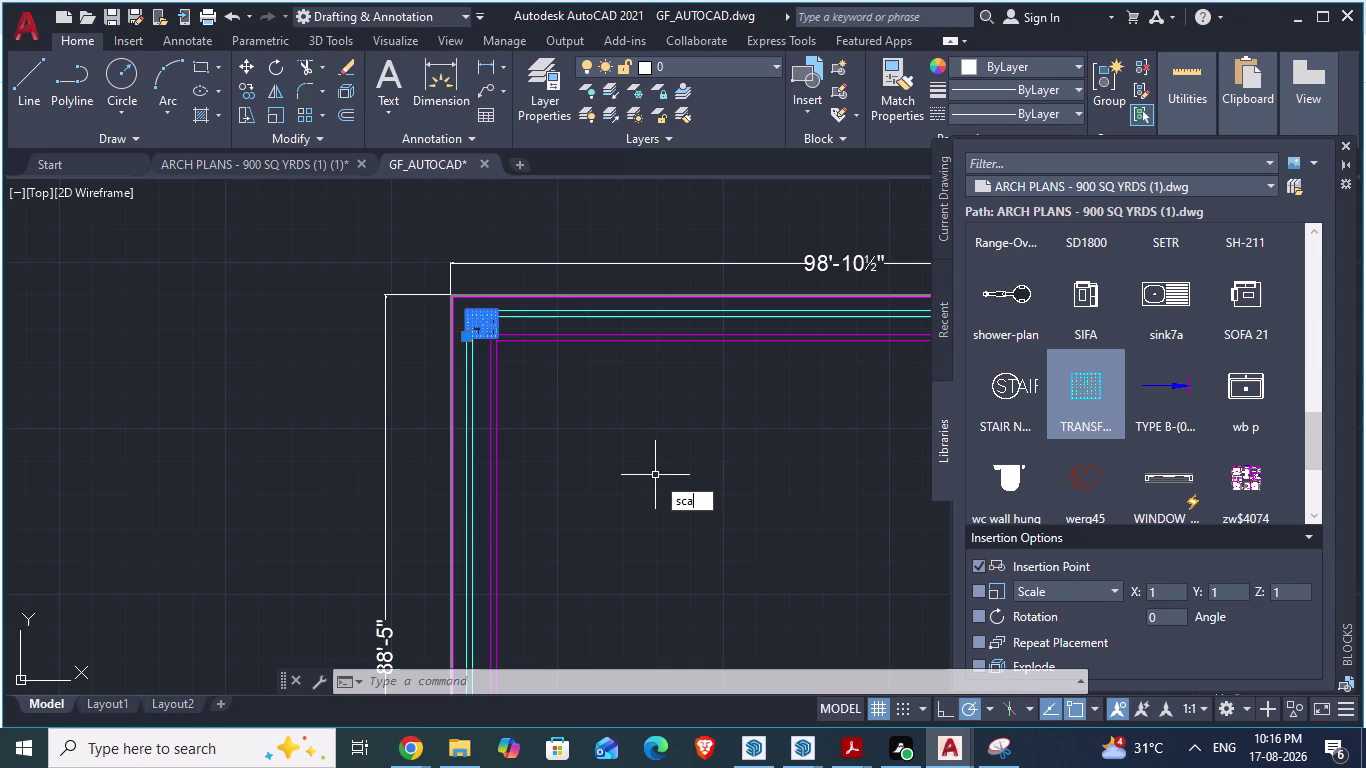
text(le)
key(Return)
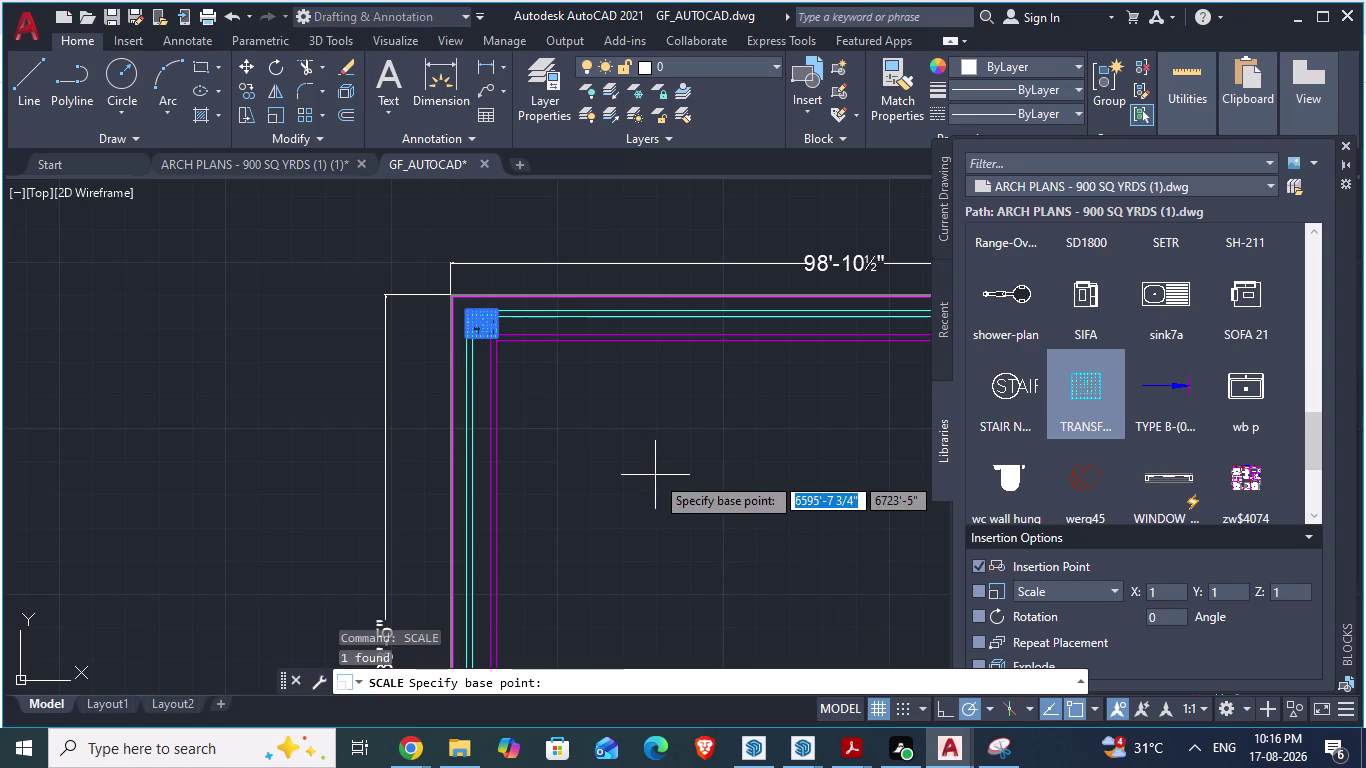
scroll(up, 3)
scroll(up, 3)
scroll(down, 3)
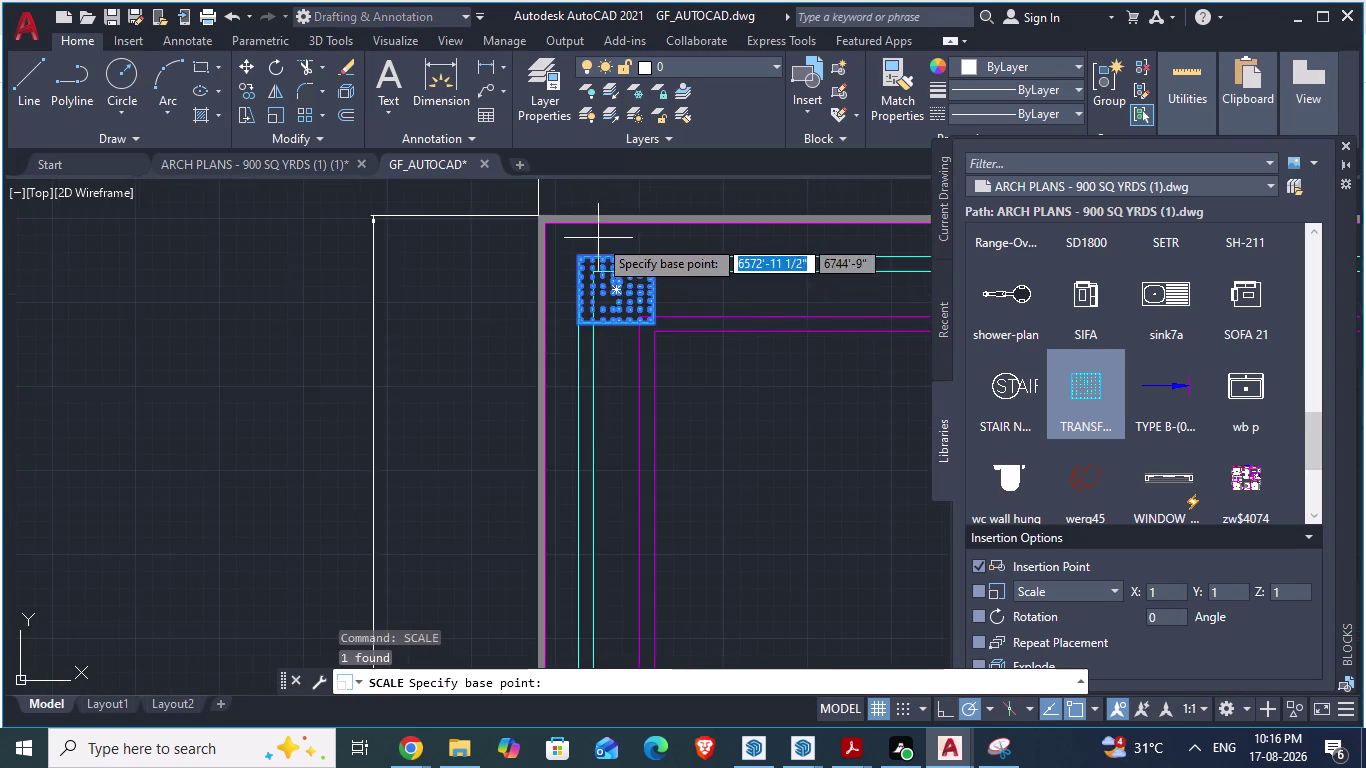
scroll(up, 3)
scroll(up, 3)
scroll(up, 3)
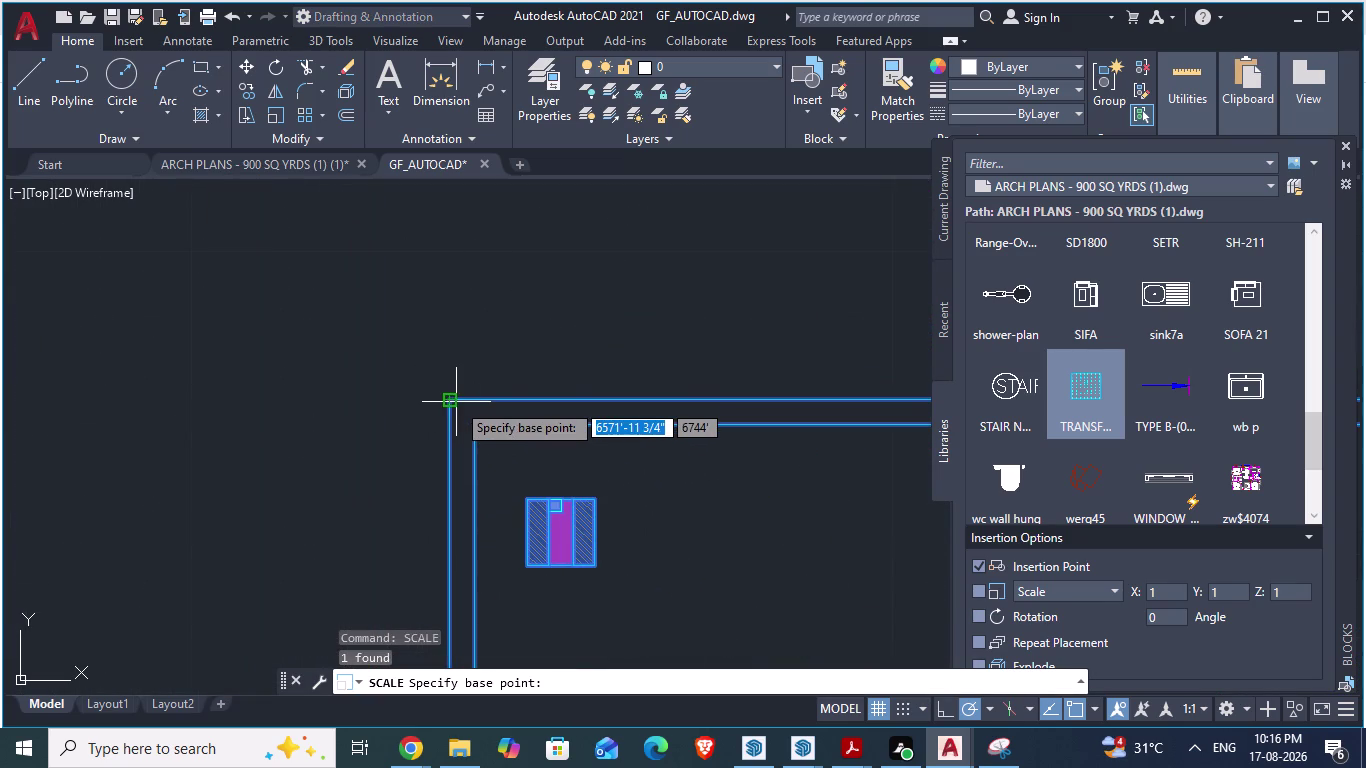
click(456, 402)
Set the scale factor so the column grid spreads across the plan outline.
scroll(down, 3)
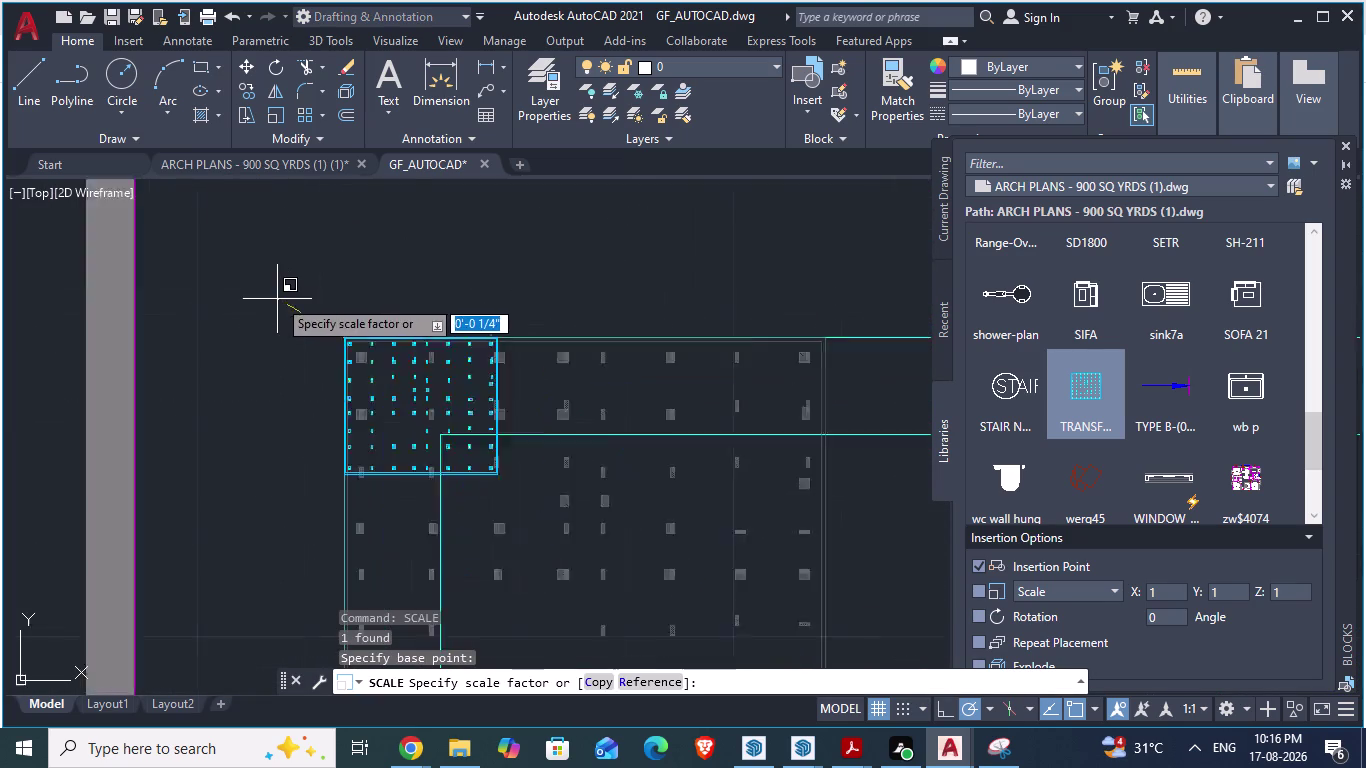
scroll(down, 3)
scroll(down, 3)
scroll(down, 3)
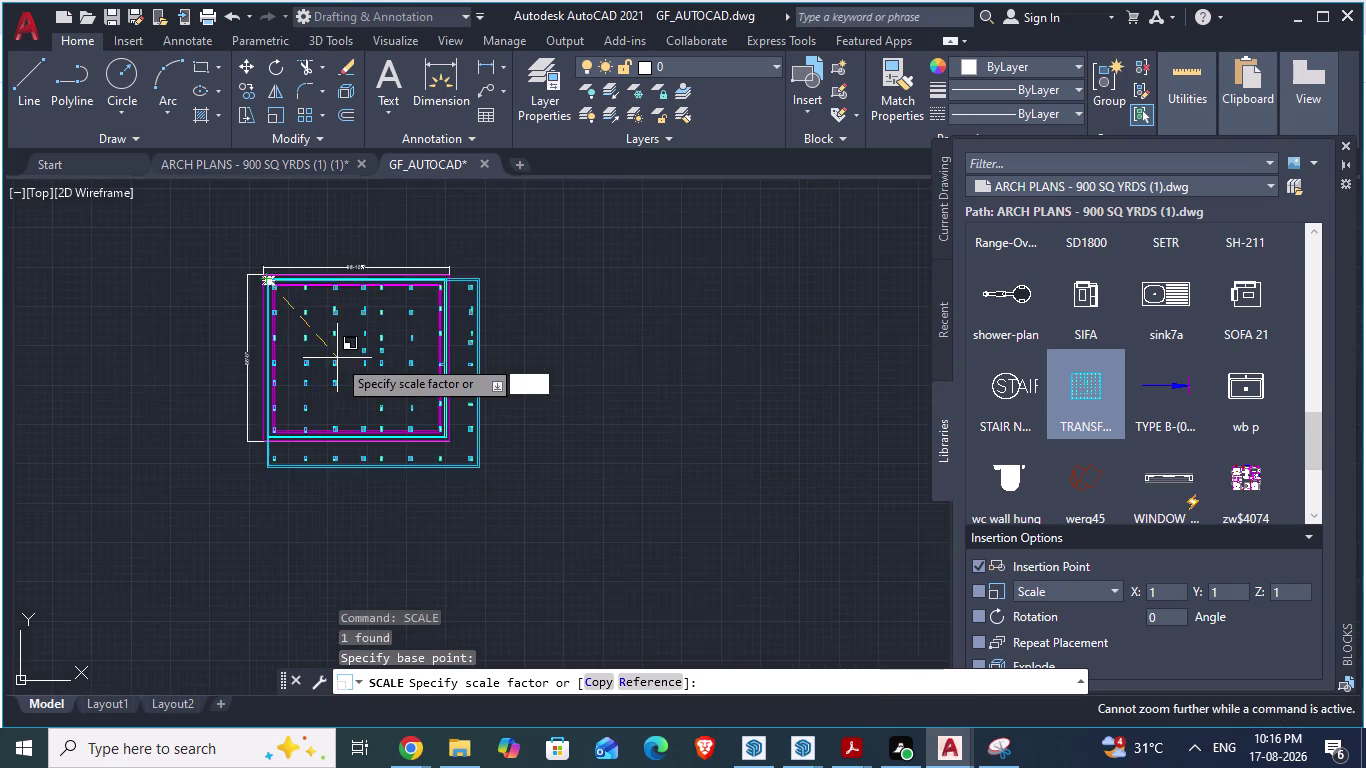
scroll(up, 3)
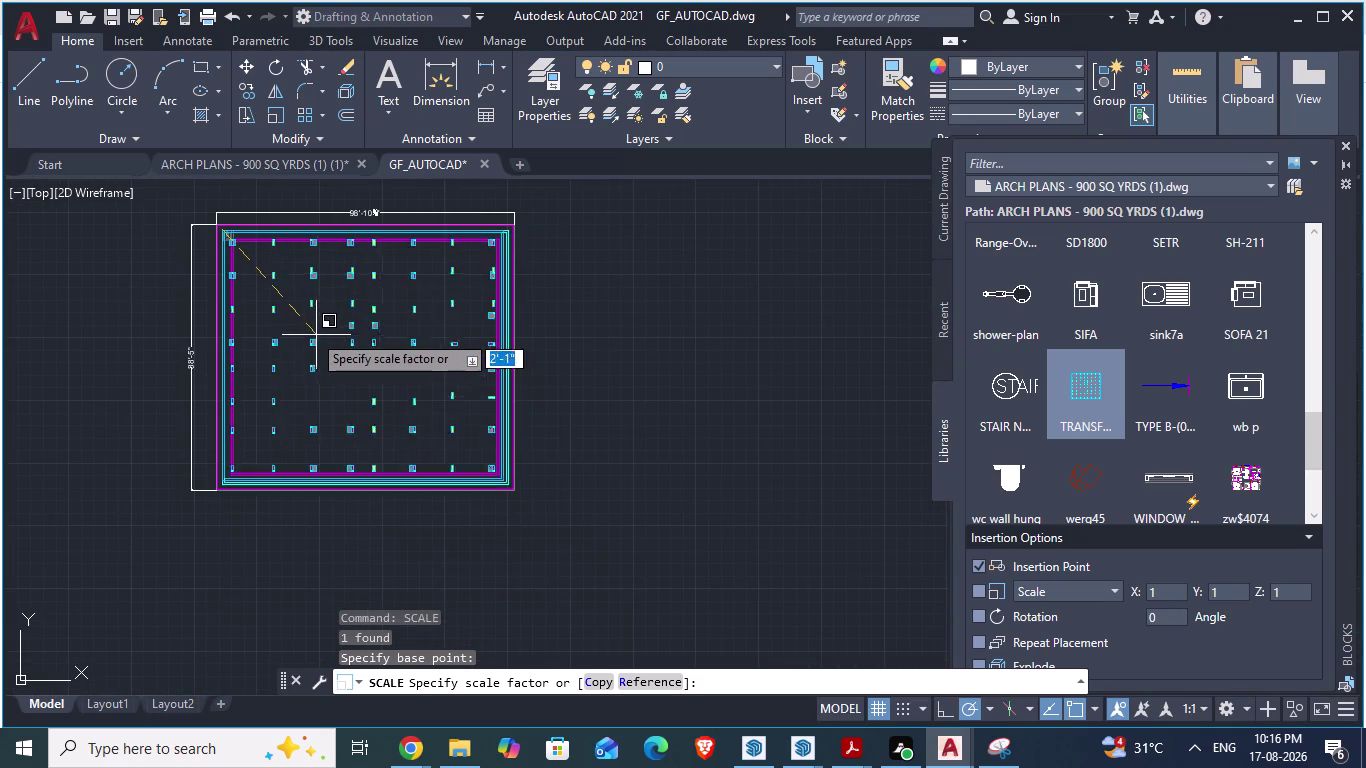
scroll(up, 3)
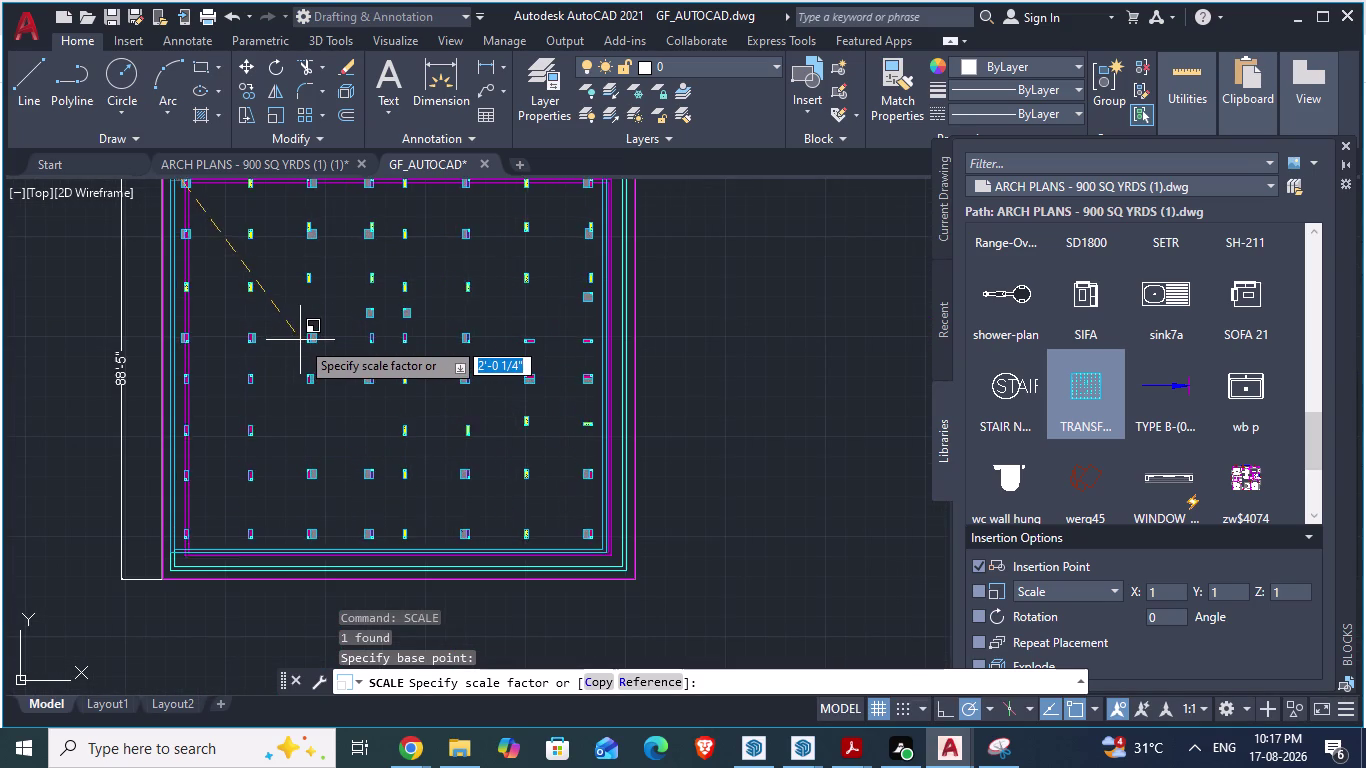
scroll(up, 3)
scroll(down, 3)
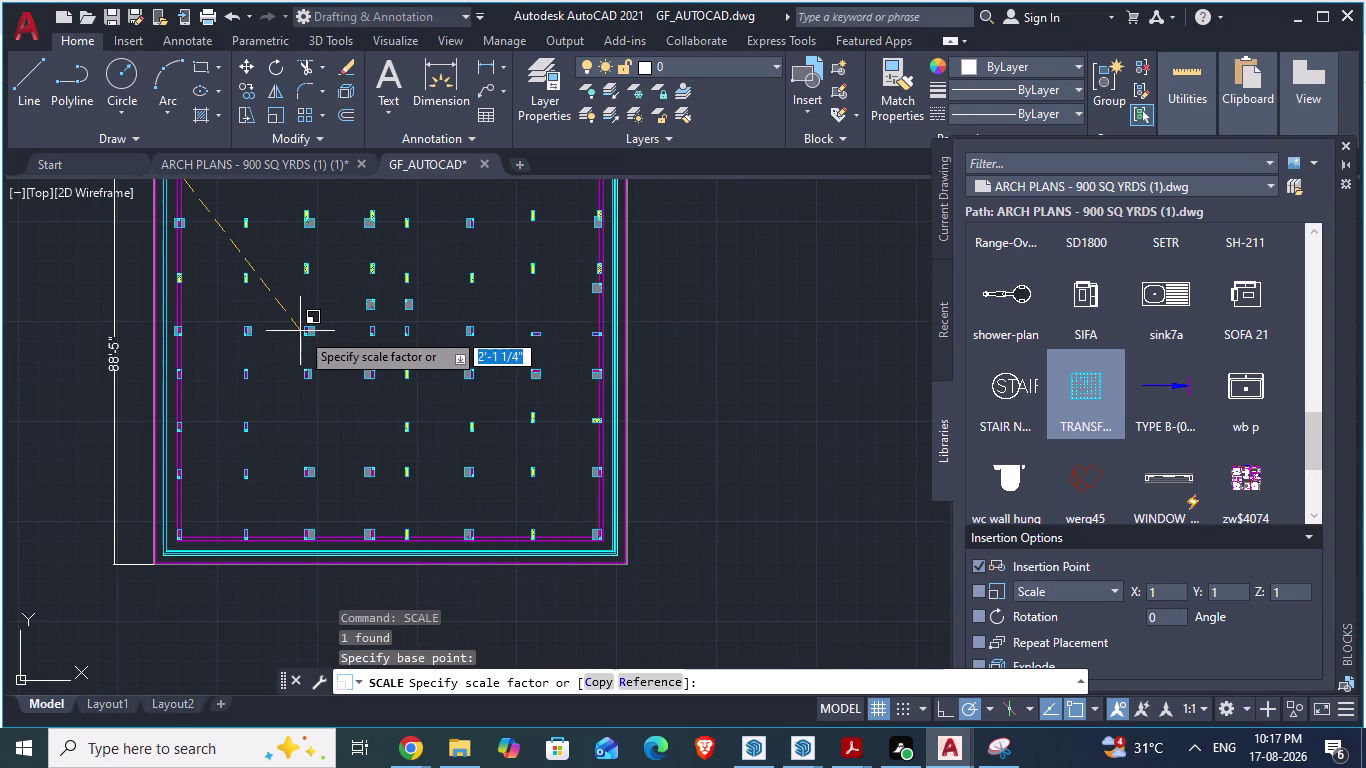
click(300, 332)
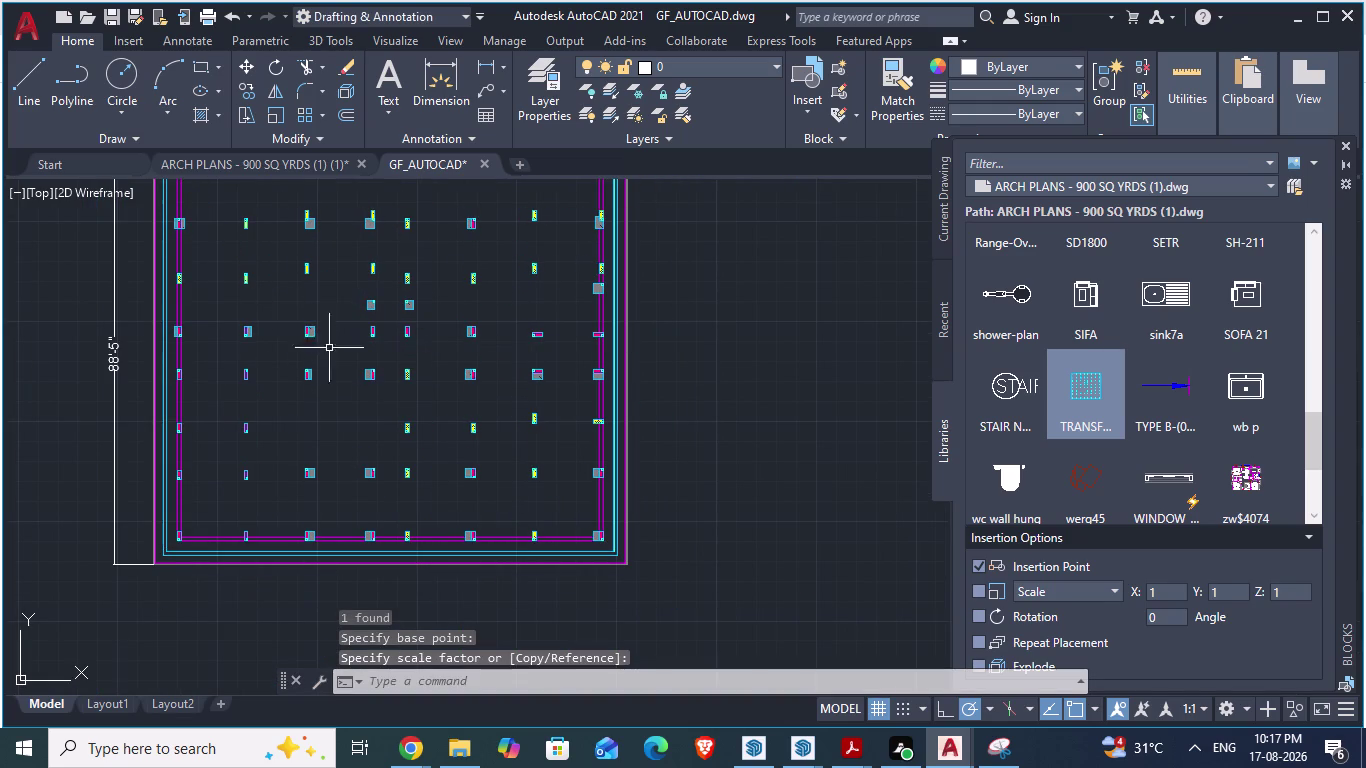
scroll(up, 3)
scroll(up, 3)
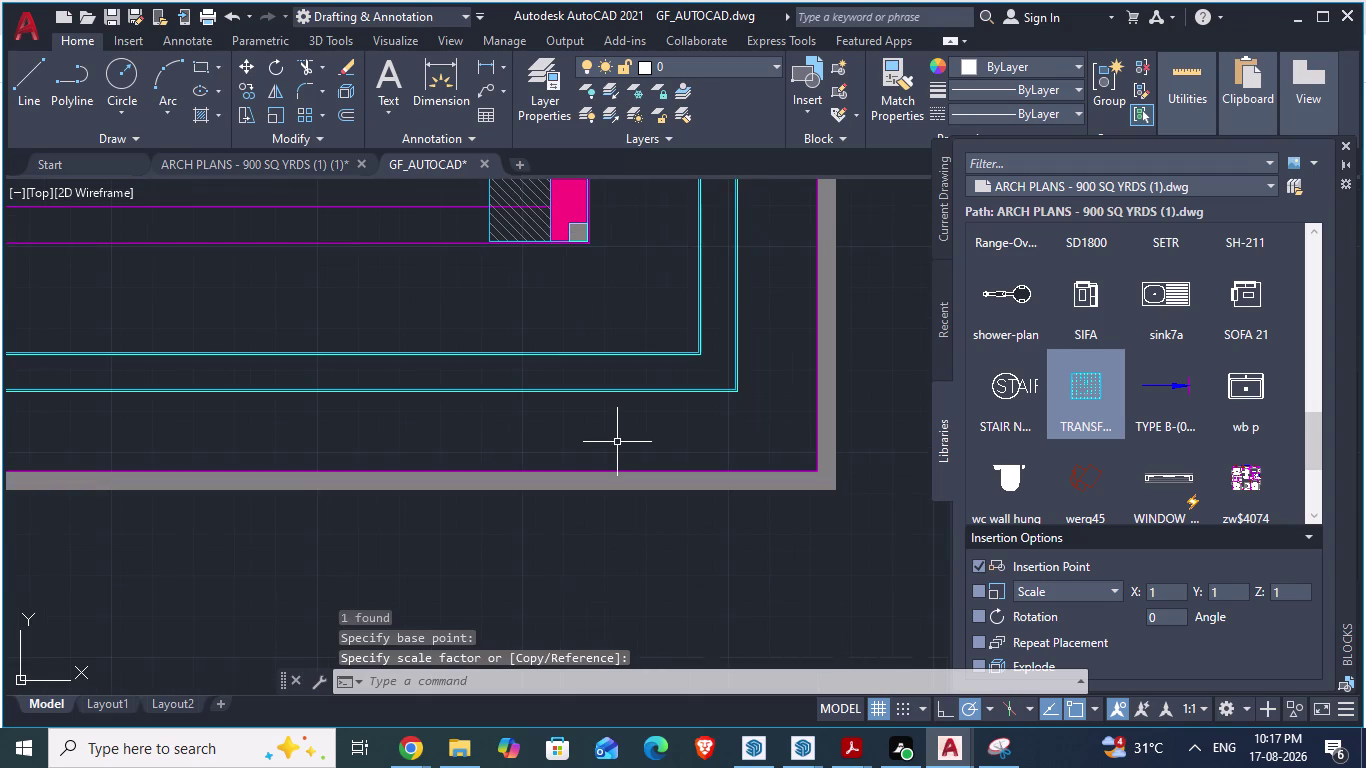
scroll(up, 3)
scroll(up, 3)
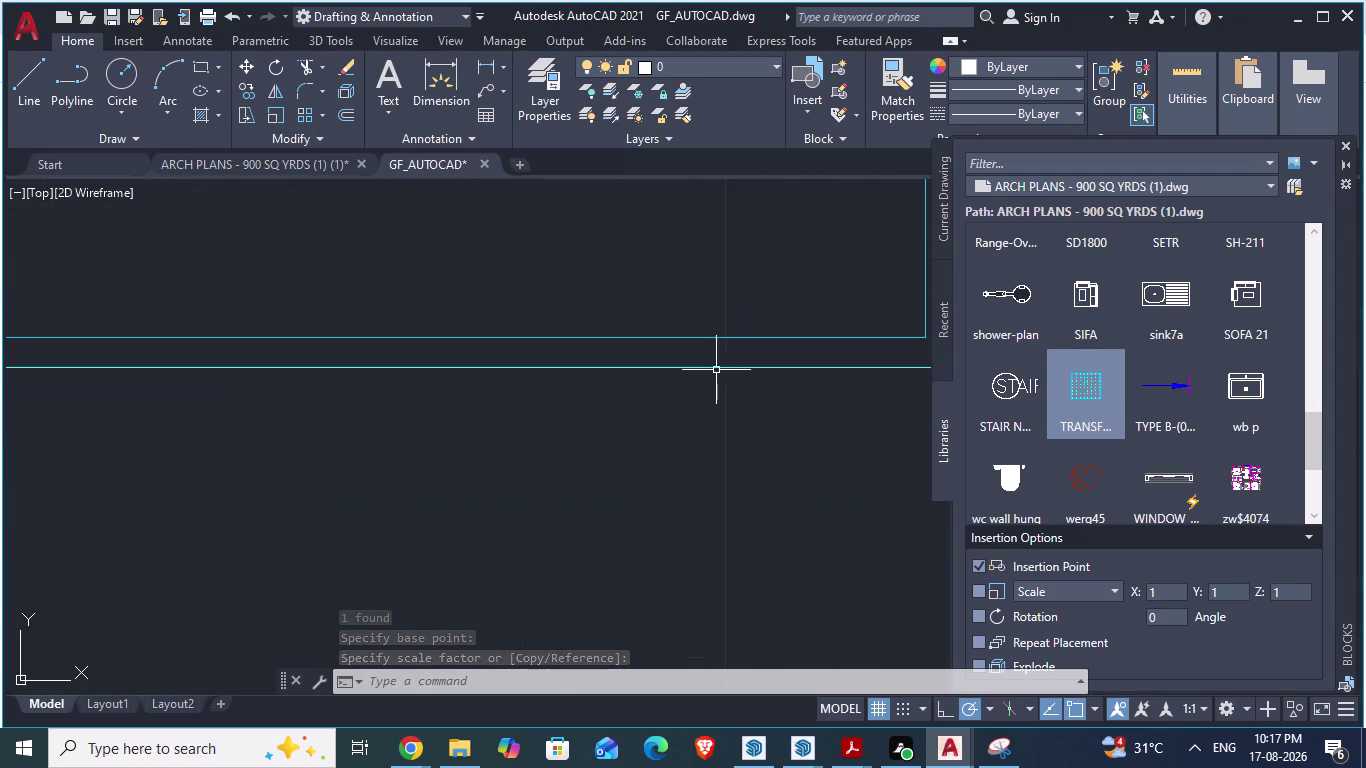
scroll(down, 3)
scroll(down, 3)
Undo back to the column grid's small original size at the plan corner.
scroll(up, 3)
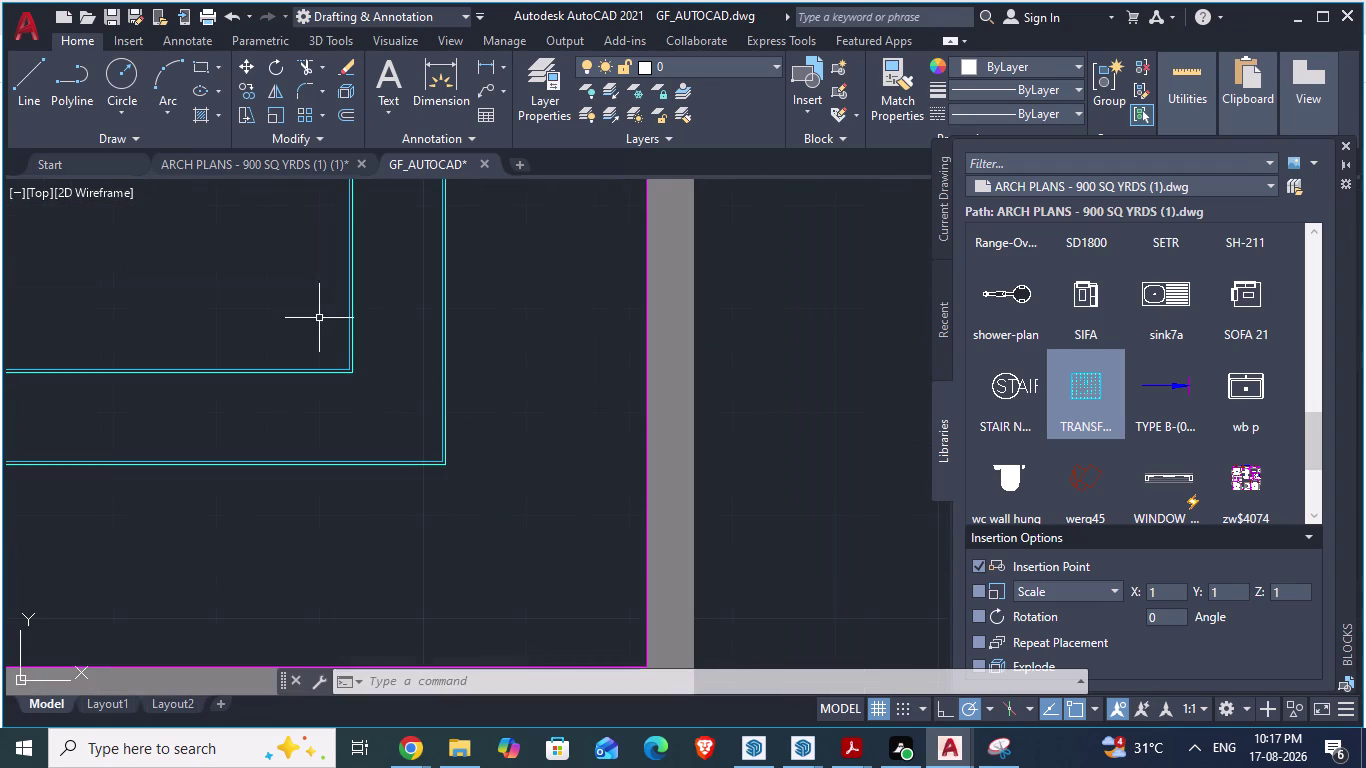
scroll(up, 3)
scroll(down, 3)
scroll(up, 3)
scroll(down, 3)
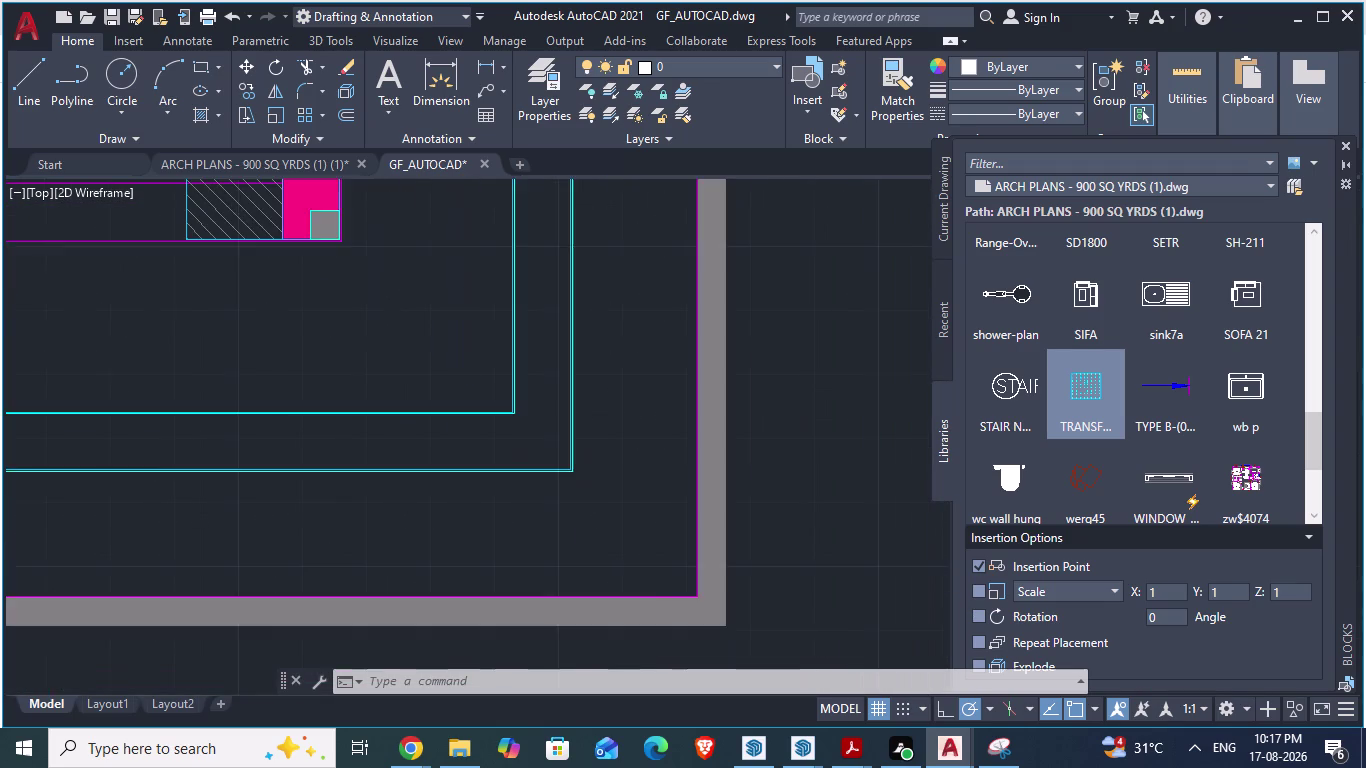
scroll(down, 3)
scroll(down, 3)
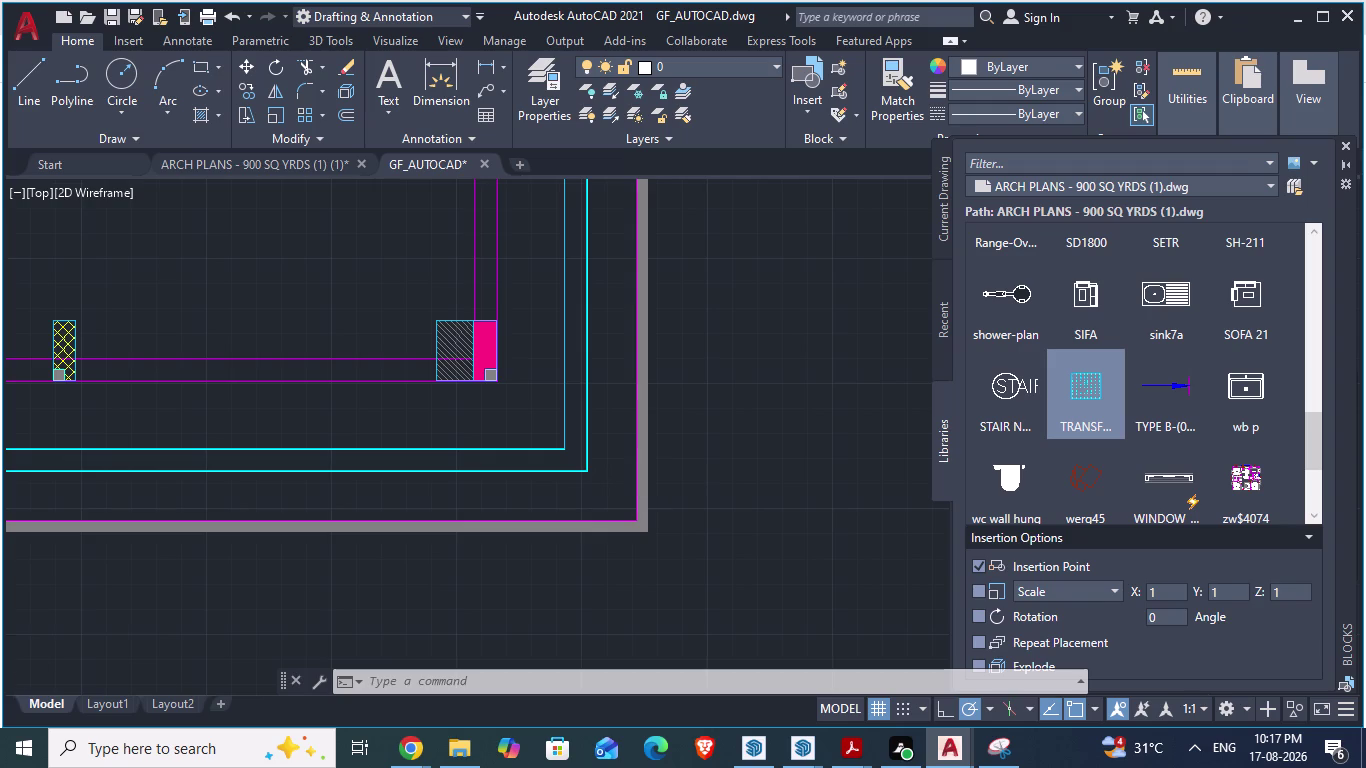
key(ctrl+z)
scroll(down, 3)
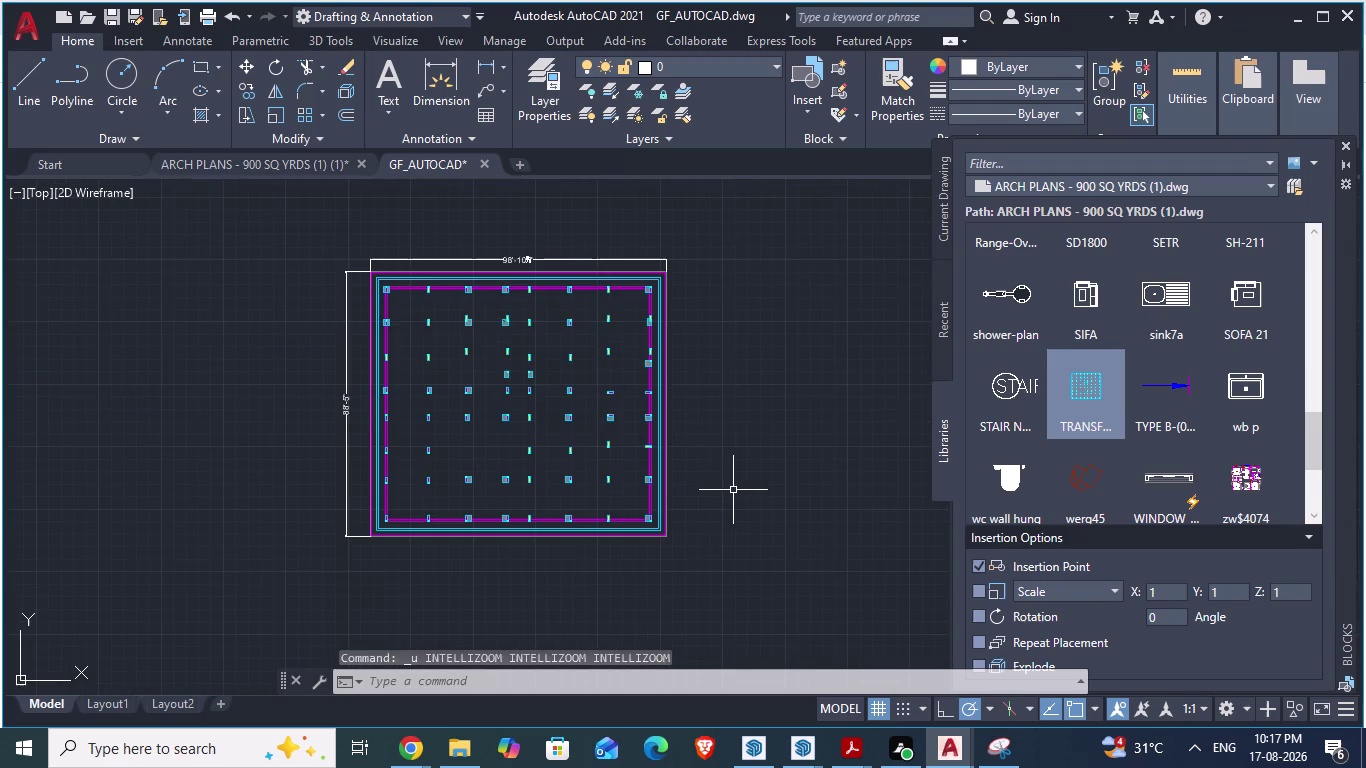
key(ctrl+z)
key(ctrl+z)
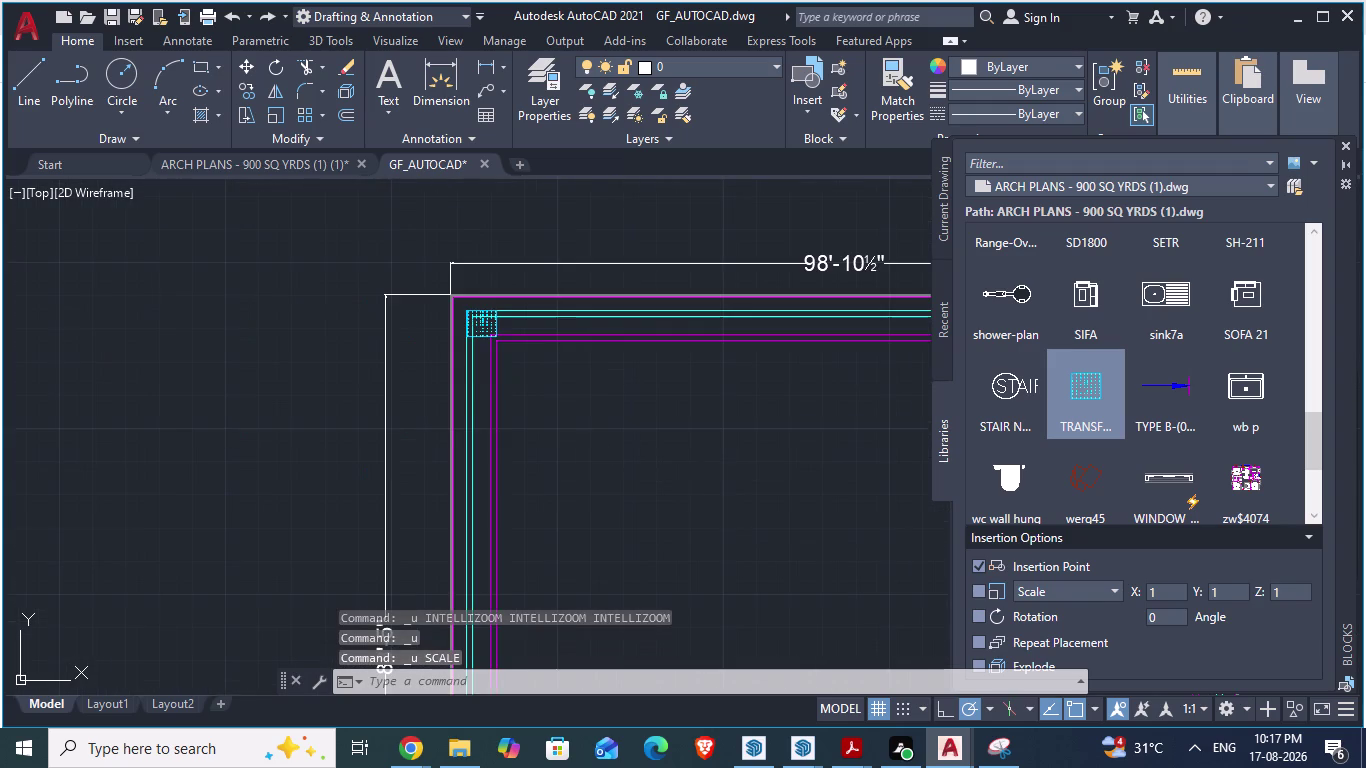
Reselect the small column-grid block and start SCALE on it again.
click(481, 326)
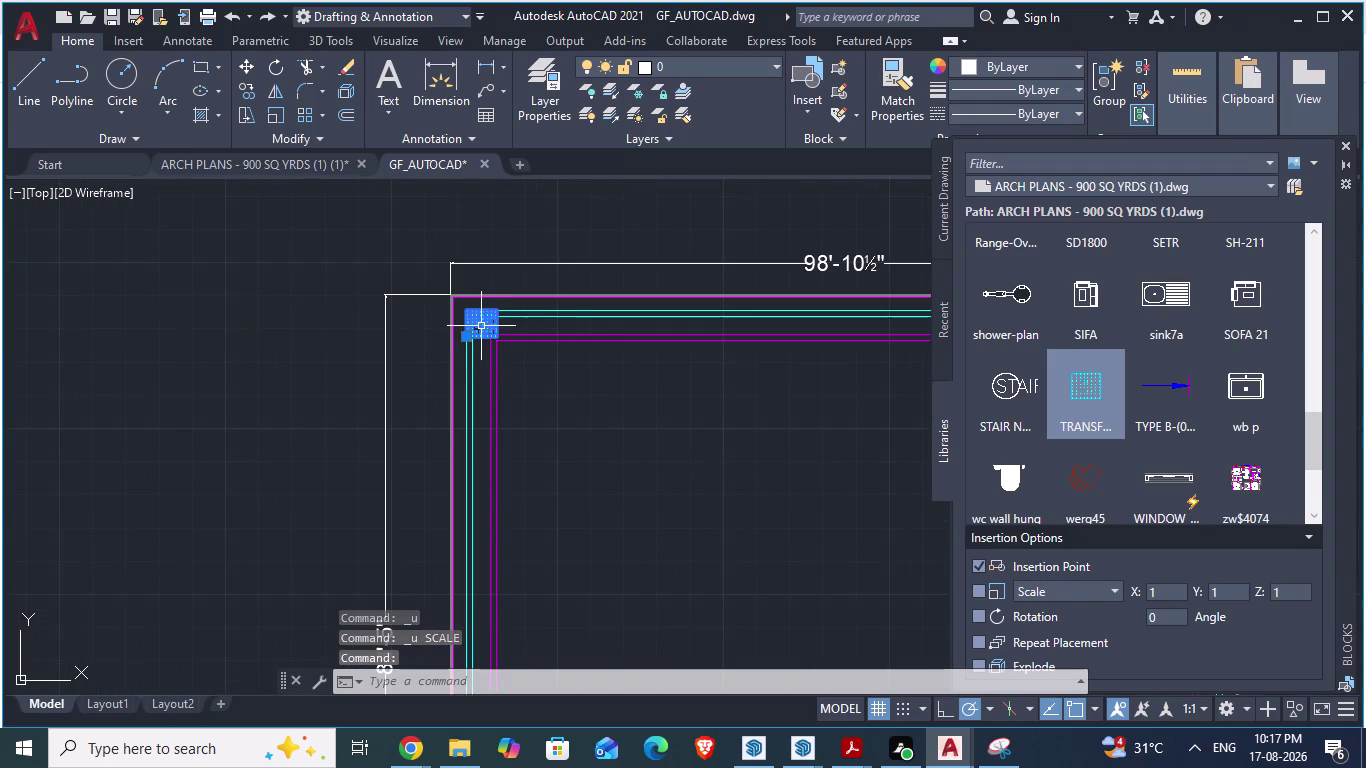
text(sx)
key(Escape)
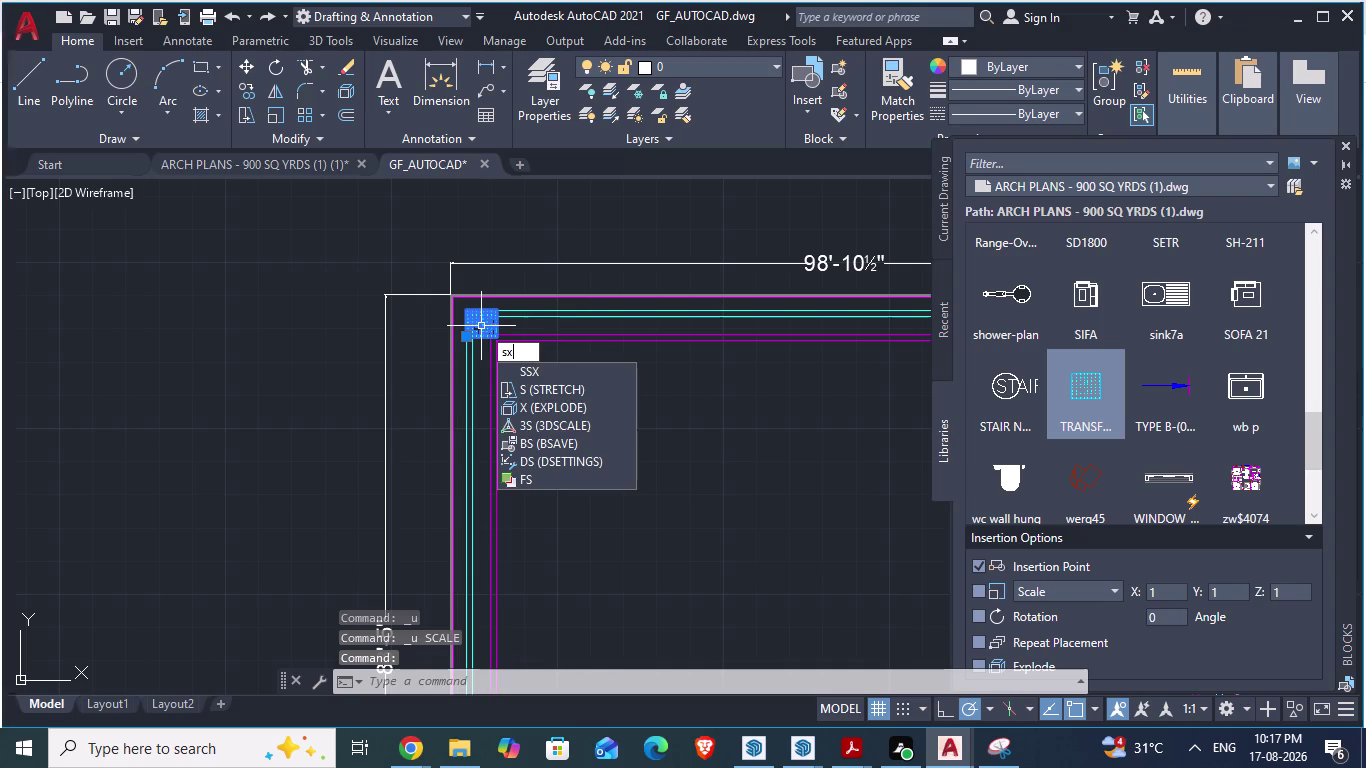
click(481, 326)
text(sca)
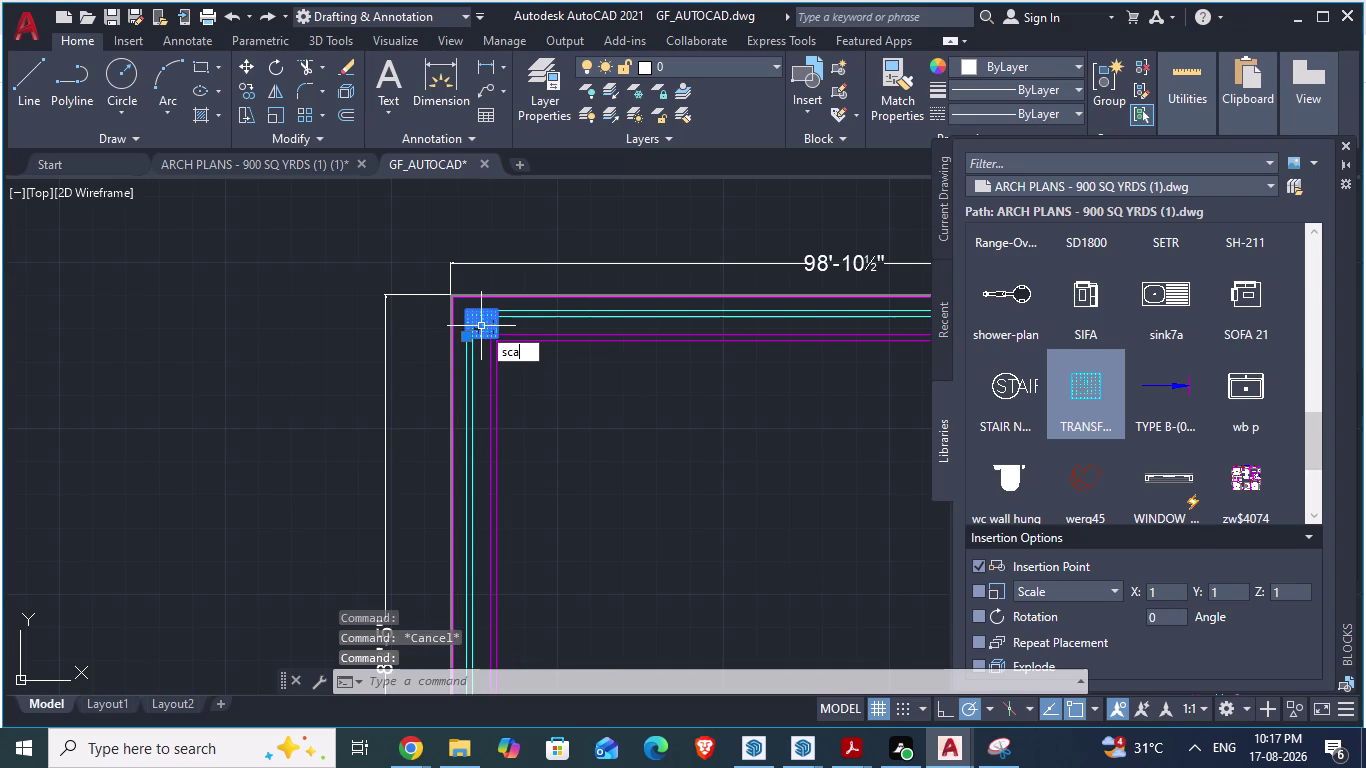
text(le)
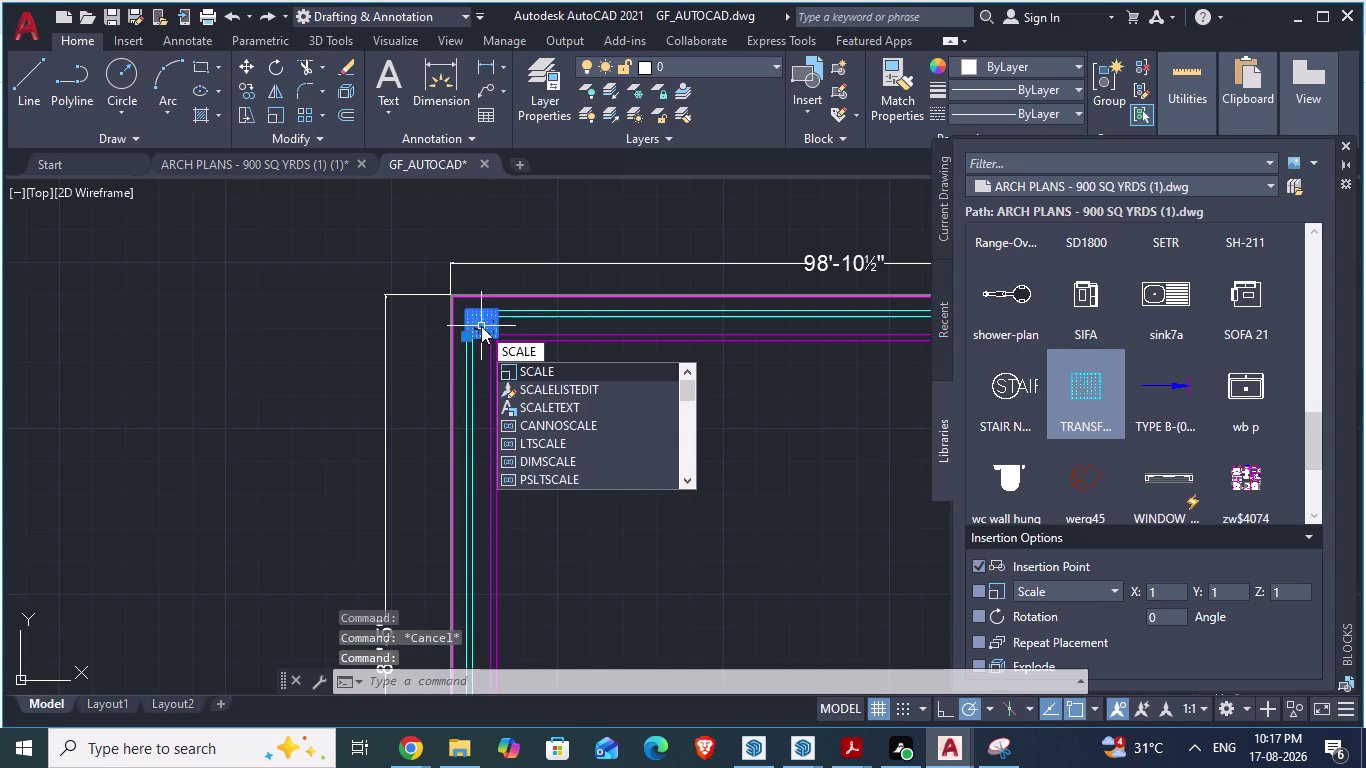
key(Return)
scroll(down, 3)
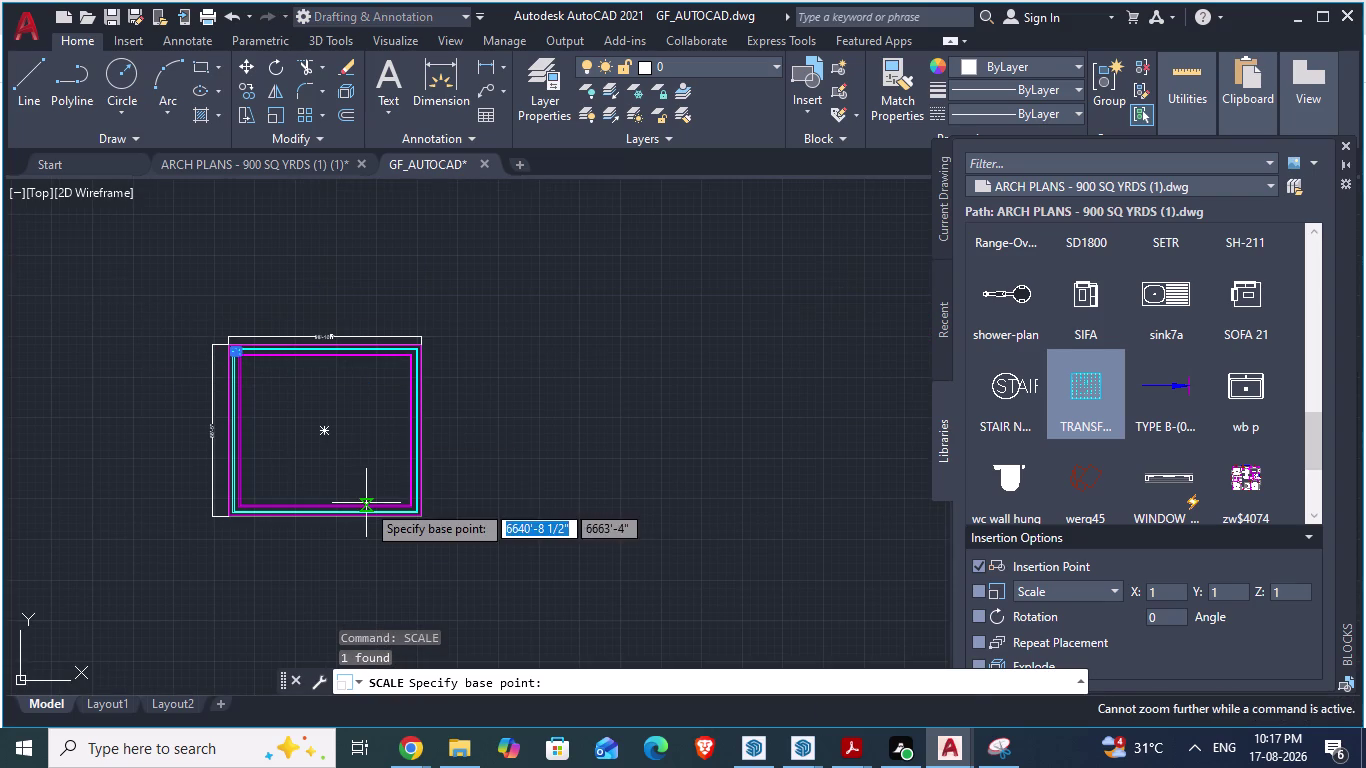
Set the column block's scaling base point at the plan outline's top-left corner.
scroll(up, 3)
scroll(up, 3)
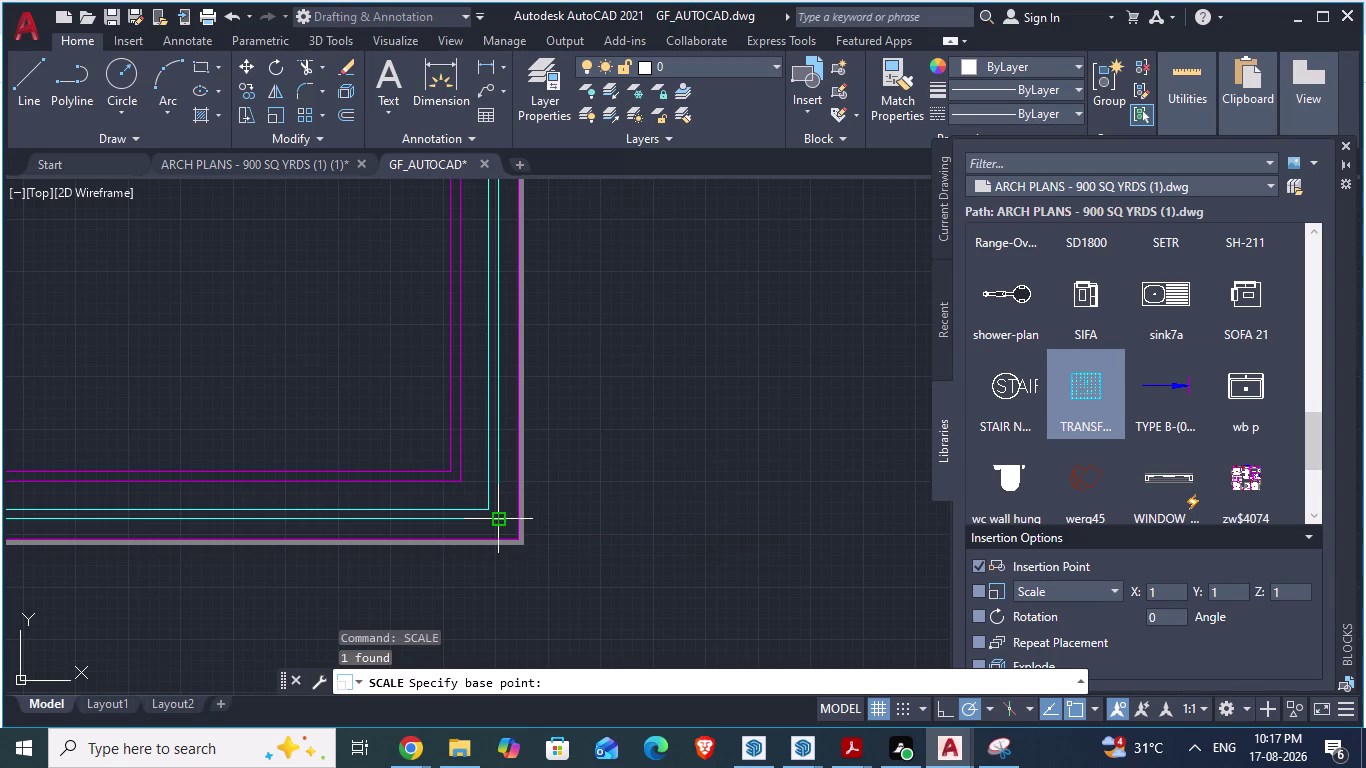
scroll(down, 3)
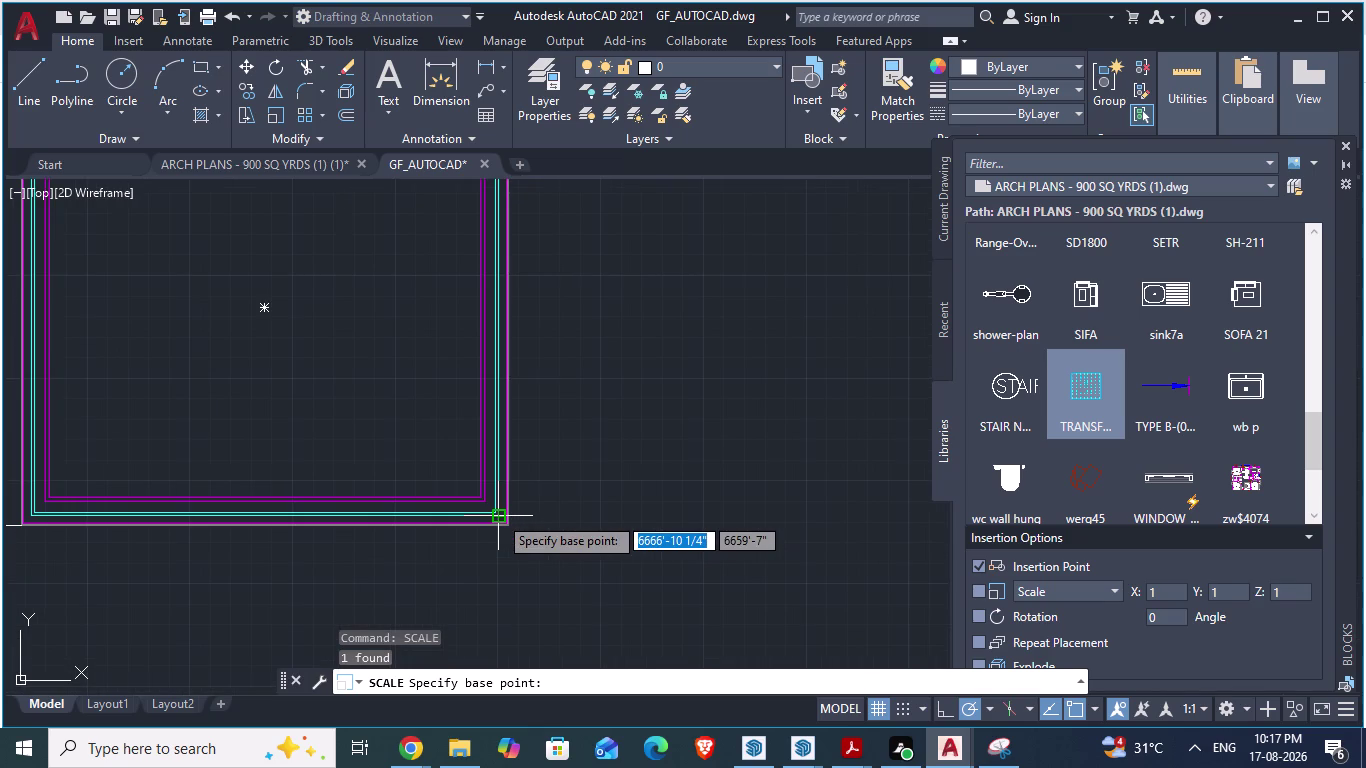
scroll(down, 3)
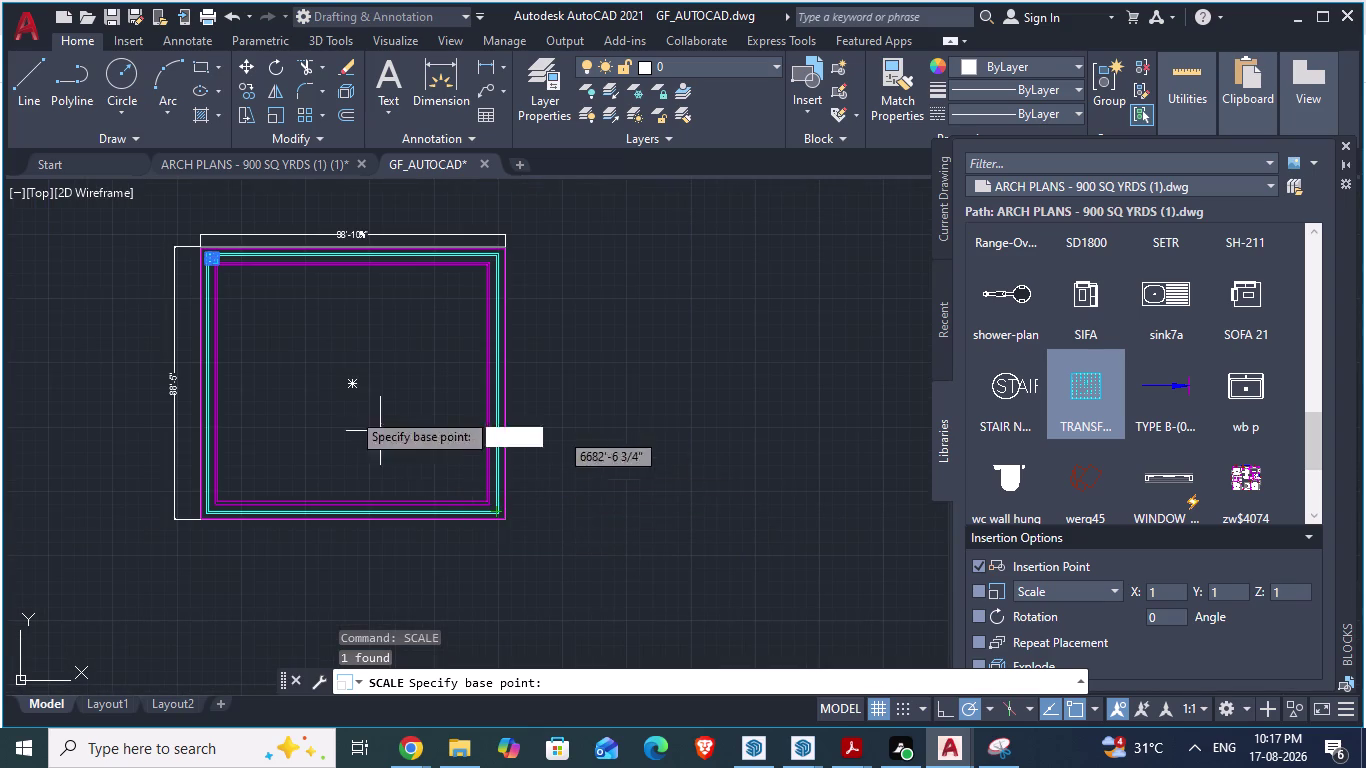
scroll(up, 3)
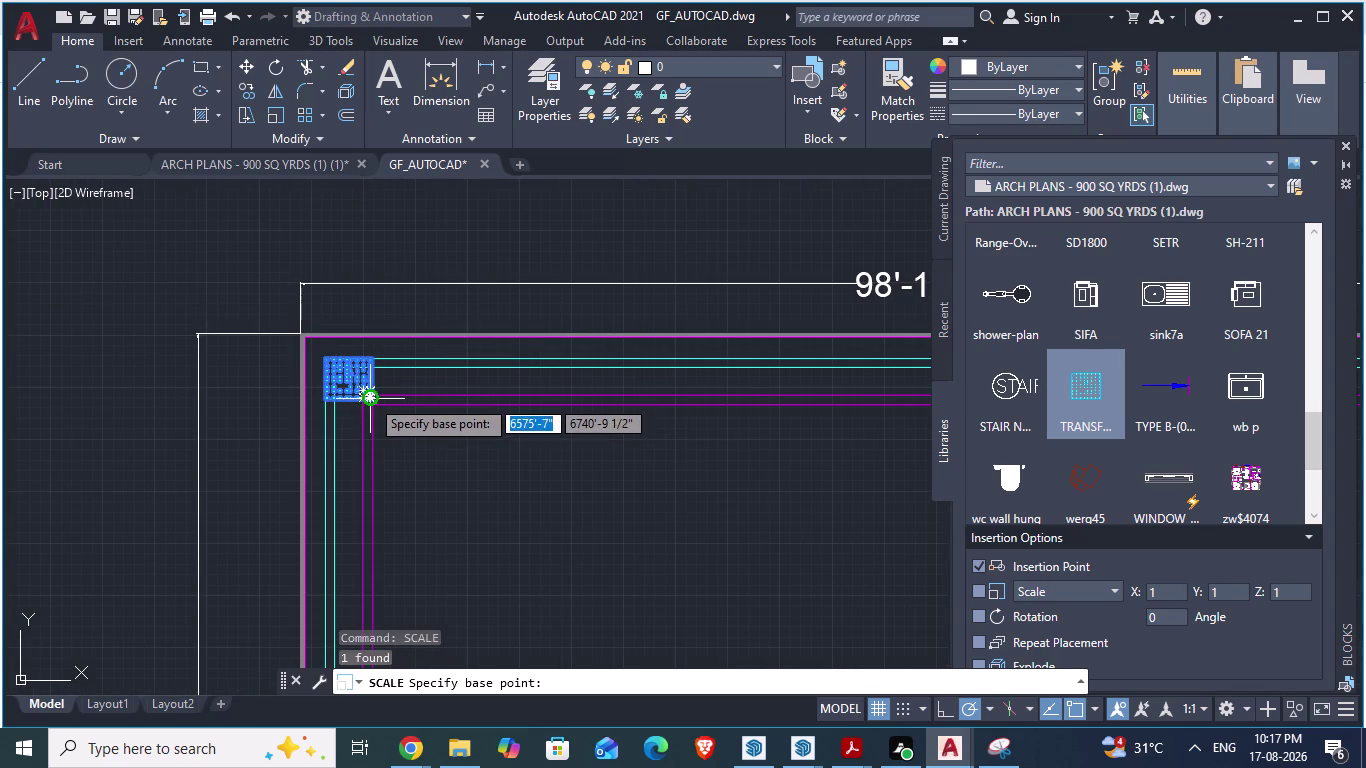
scroll(up, 3)
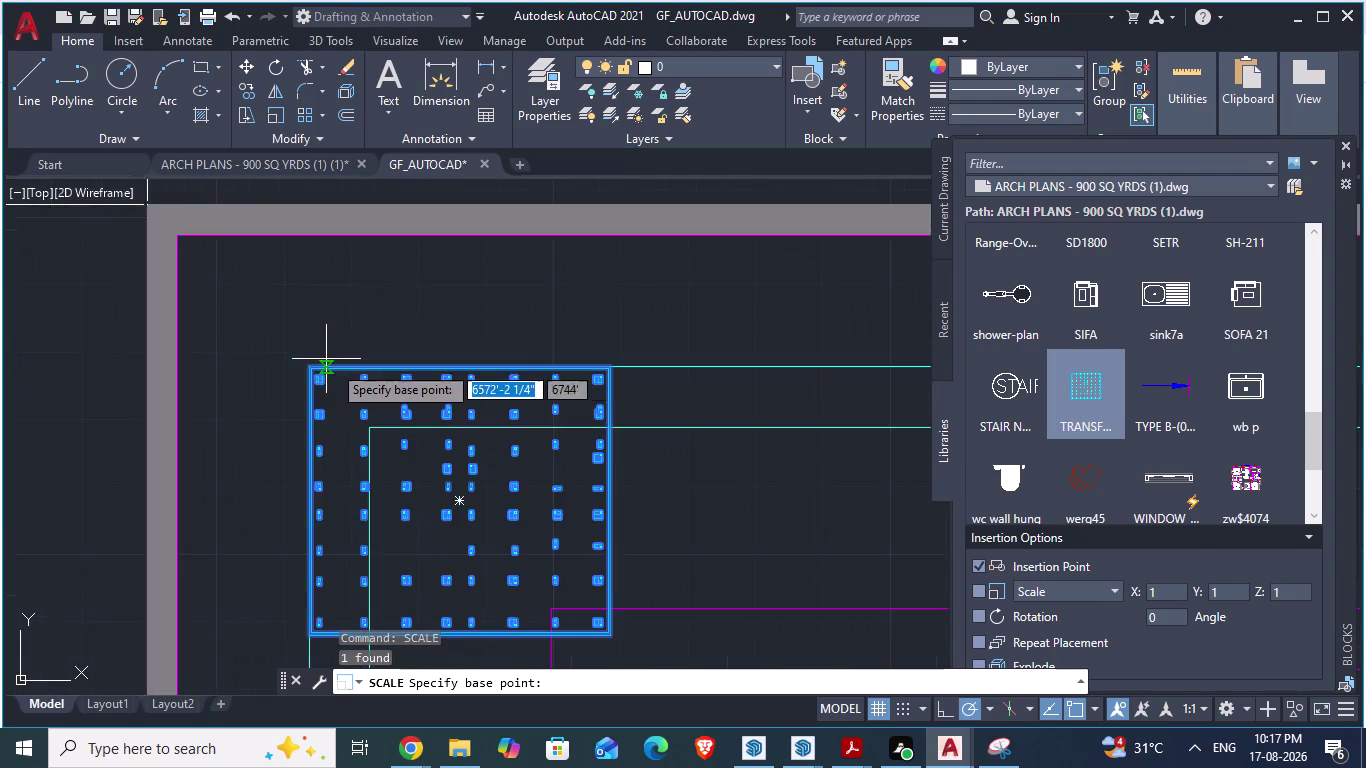
scroll(up, 3)
click(159, 378)
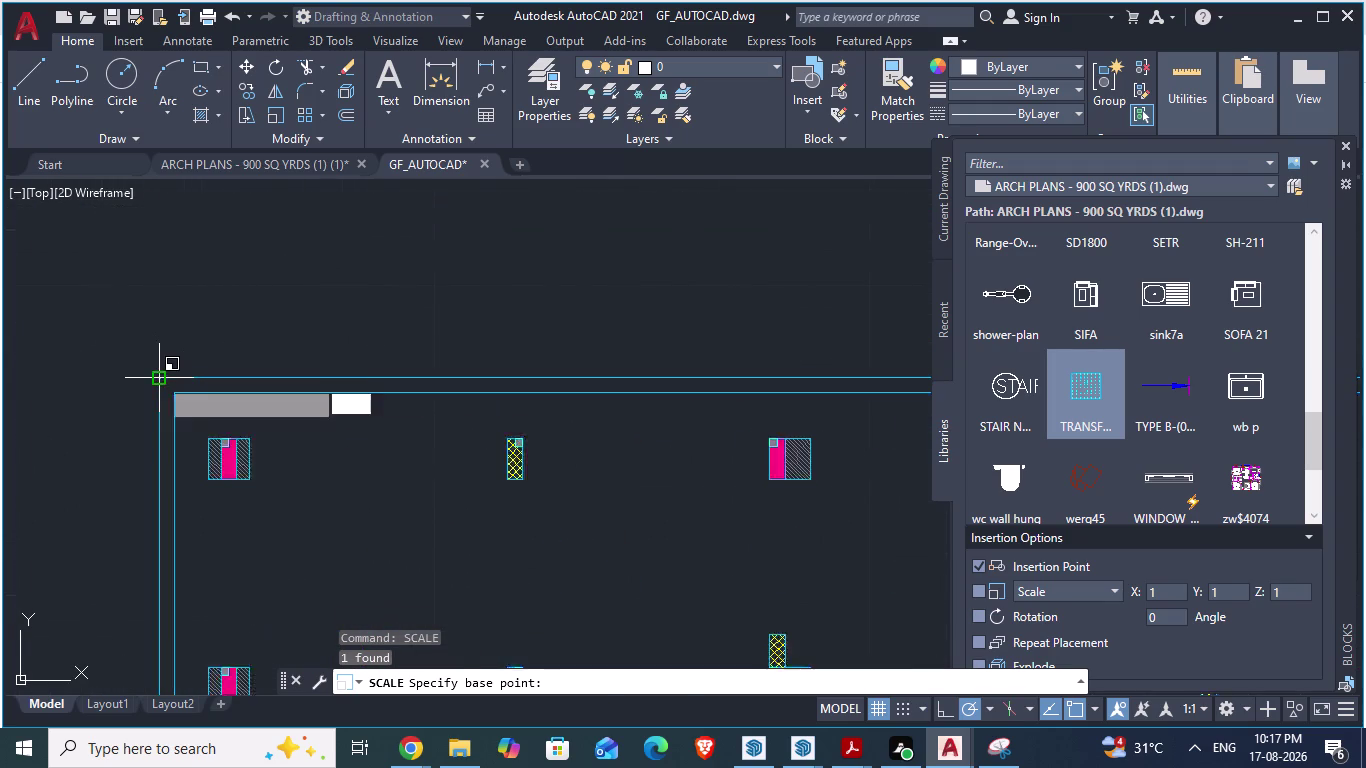
scroll(down, 3)
scroll(down, 3)
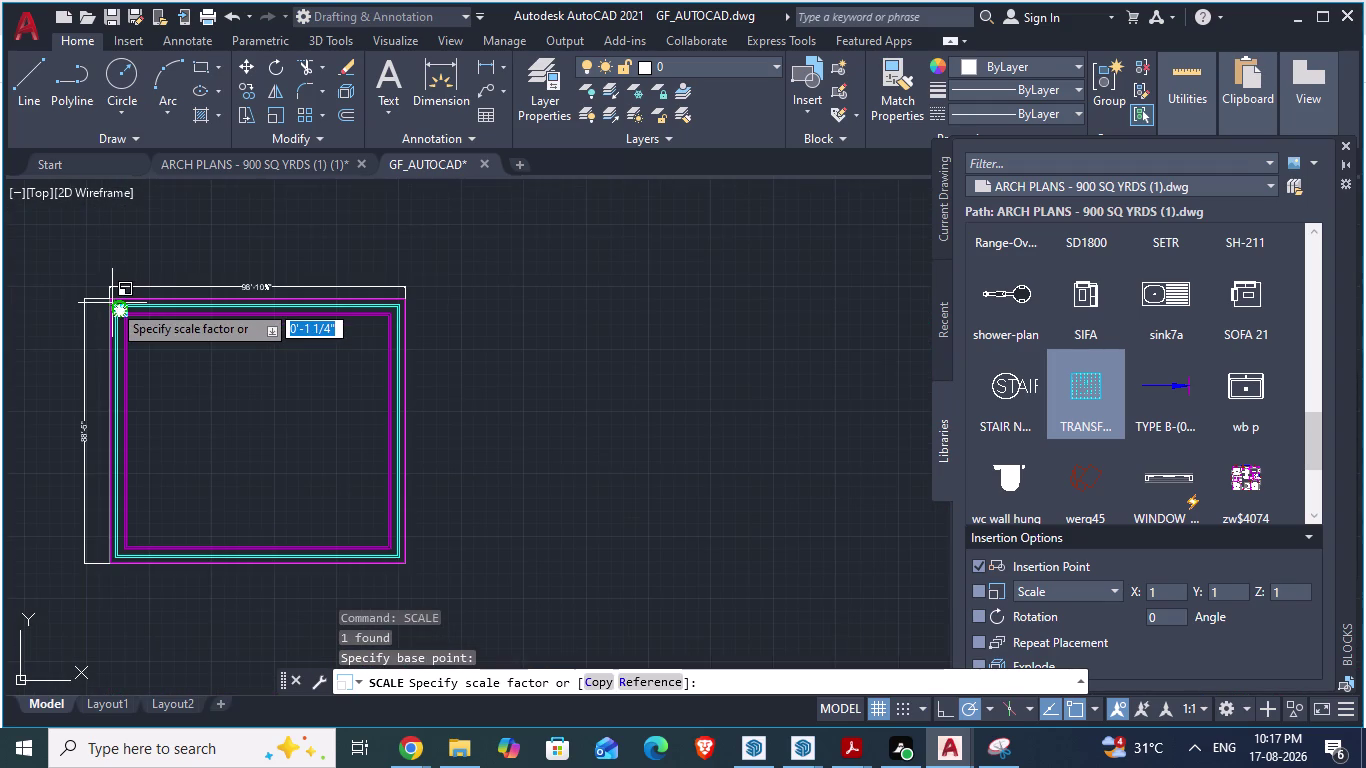
Set the column block's scale factor by picking the matching point on the plan's left edge.
scroll(down, 3)
scroll(up, 3)
scroll(down, 3)
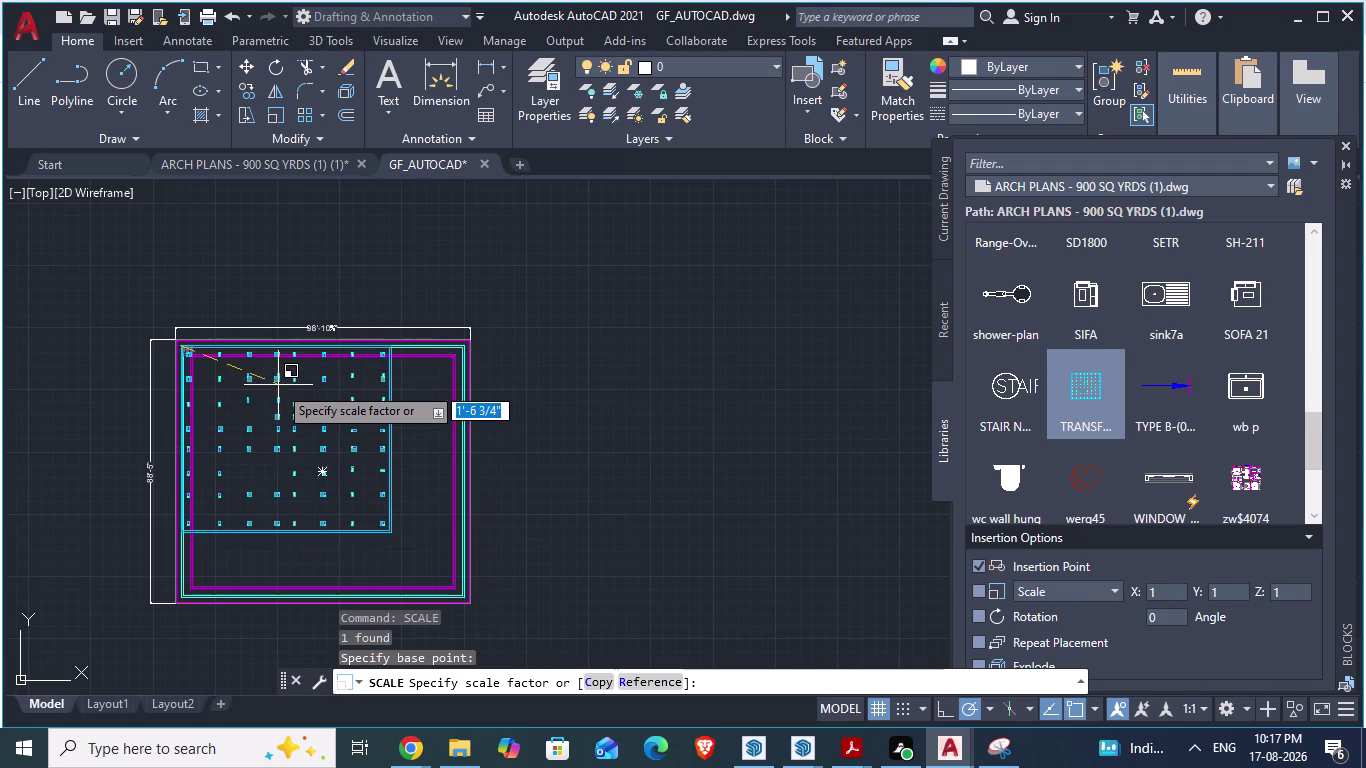
scroll(up, 3)
scroll(down, 3)
scroll(down, 3)
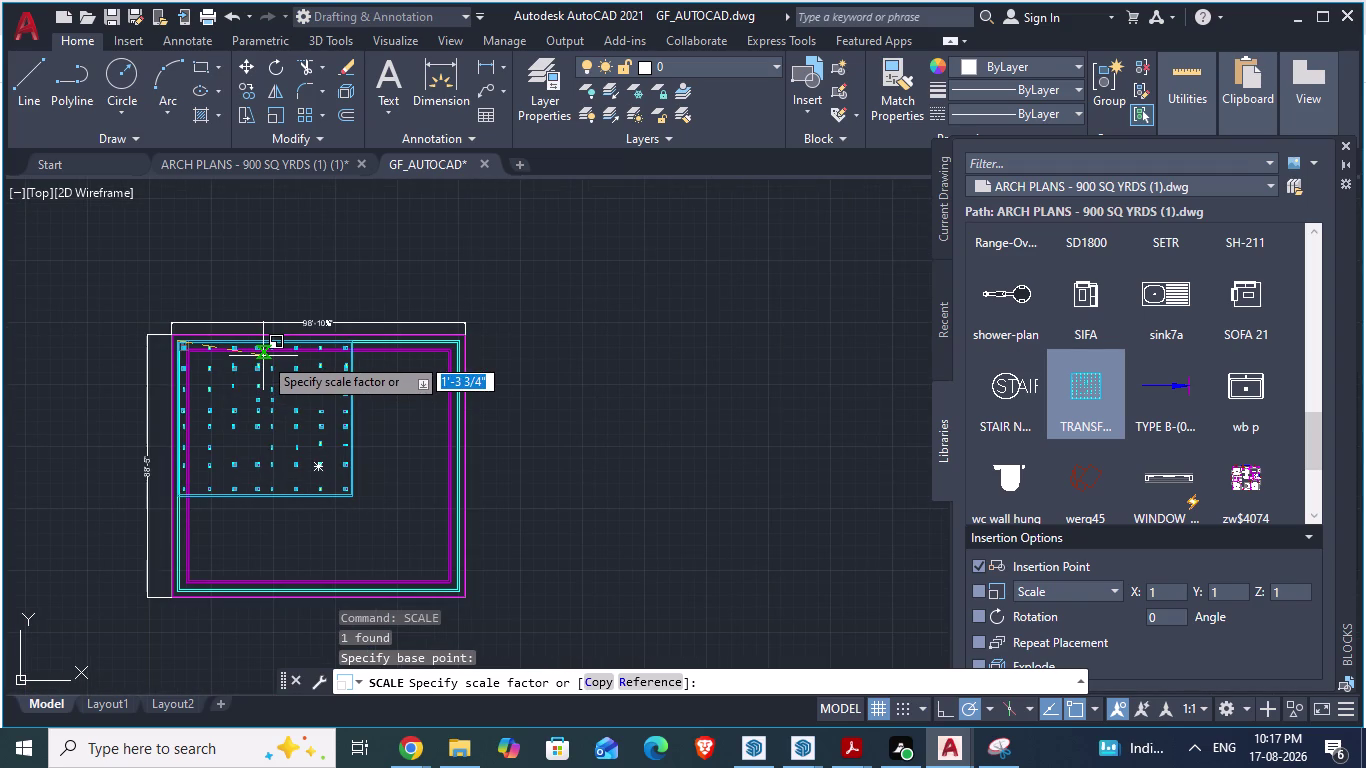
scroll(down, 3)
scroll(up, 3)
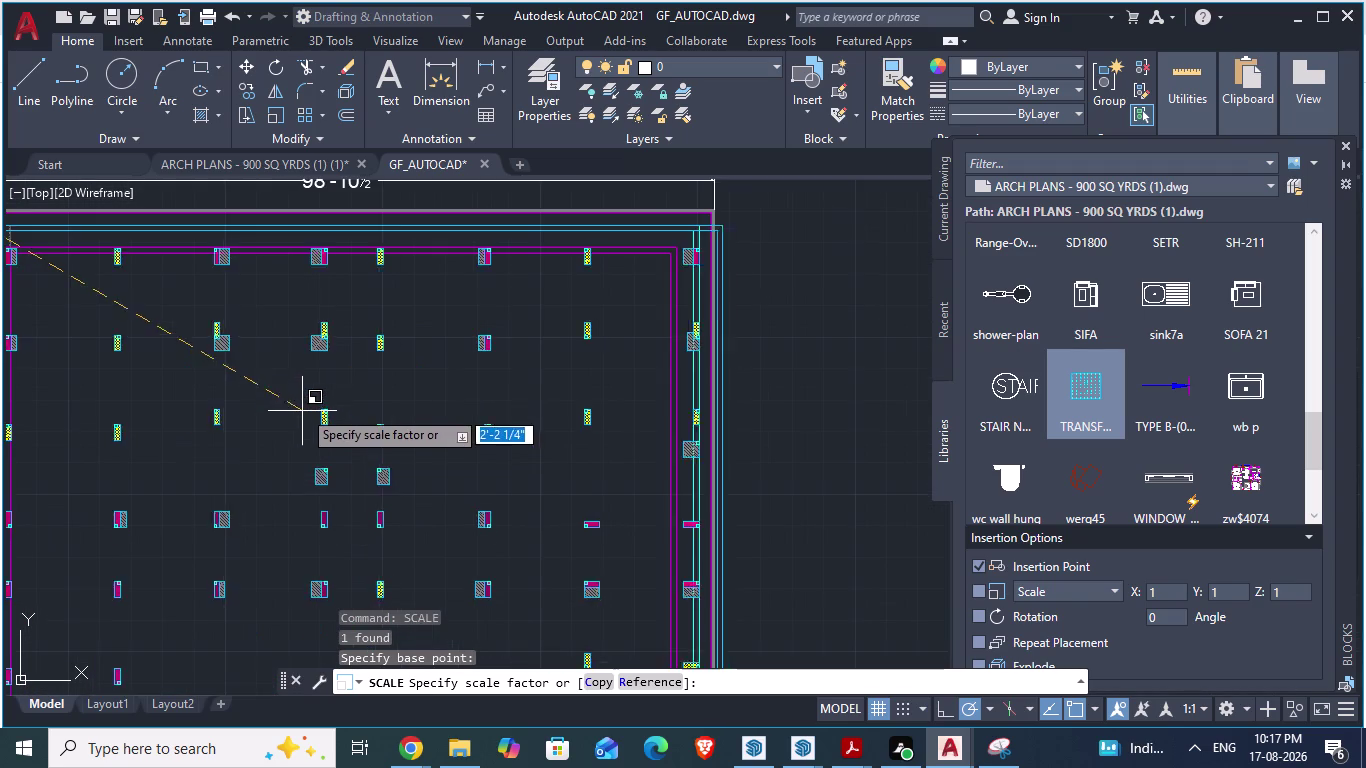
scroll(down, 3)
middle_drag(300, 351, 333, 225)
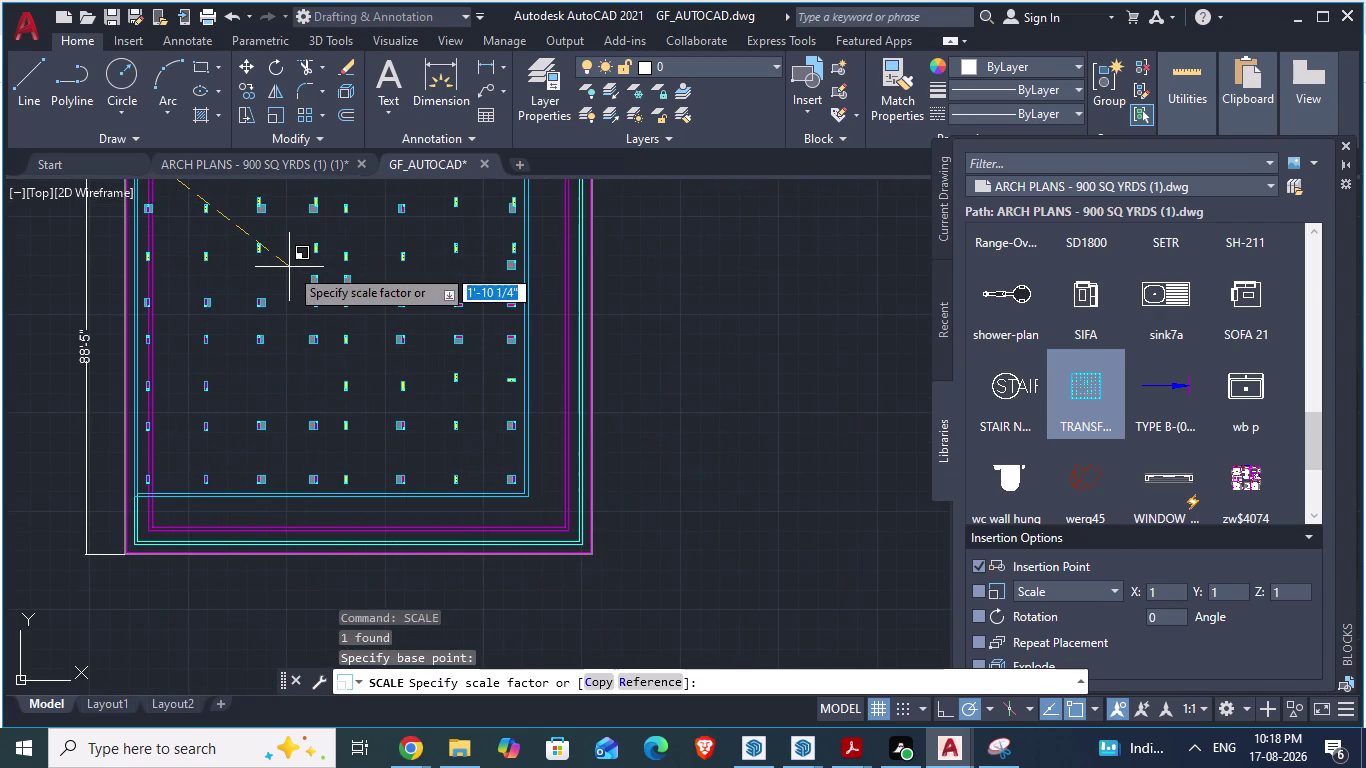
middle_drag(353, 417, 311, 297)
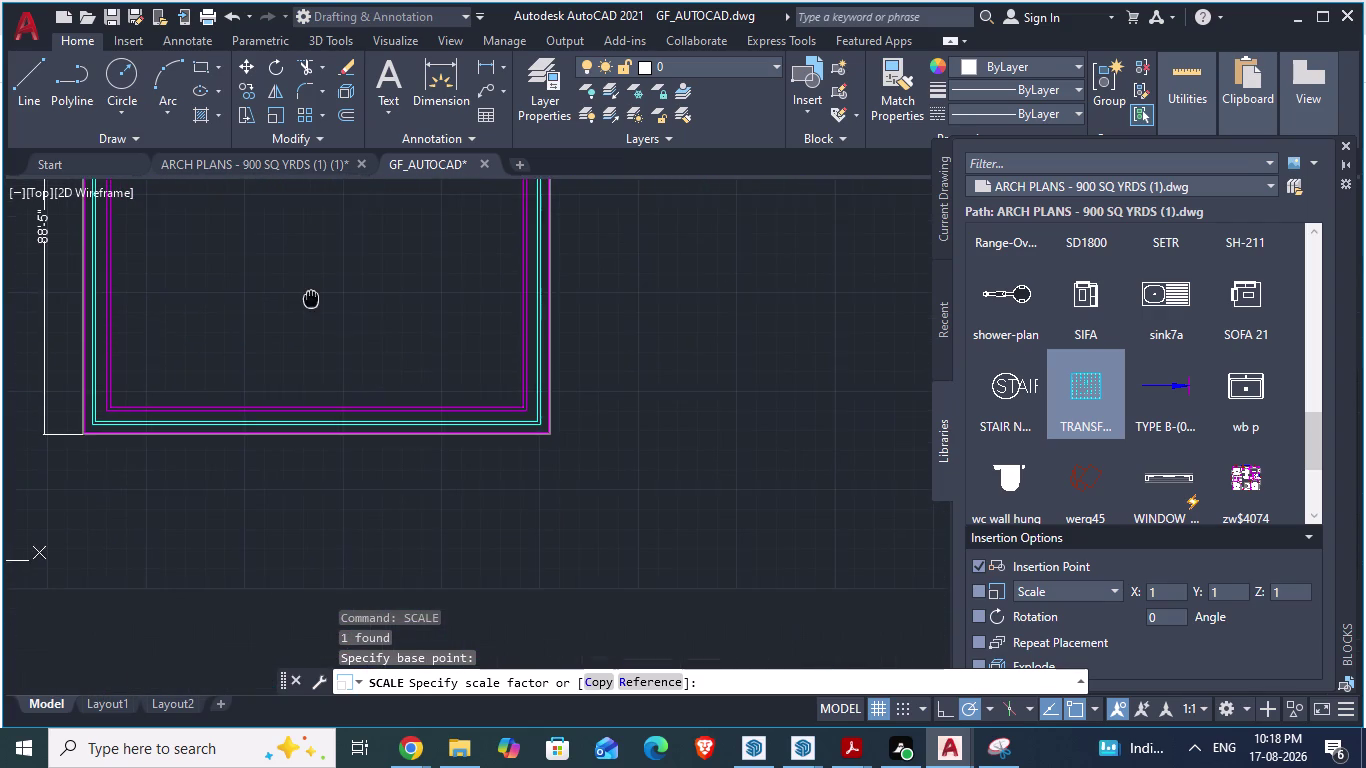
middle_drag(311, 297, 217, 243)
scroll(up, 3)
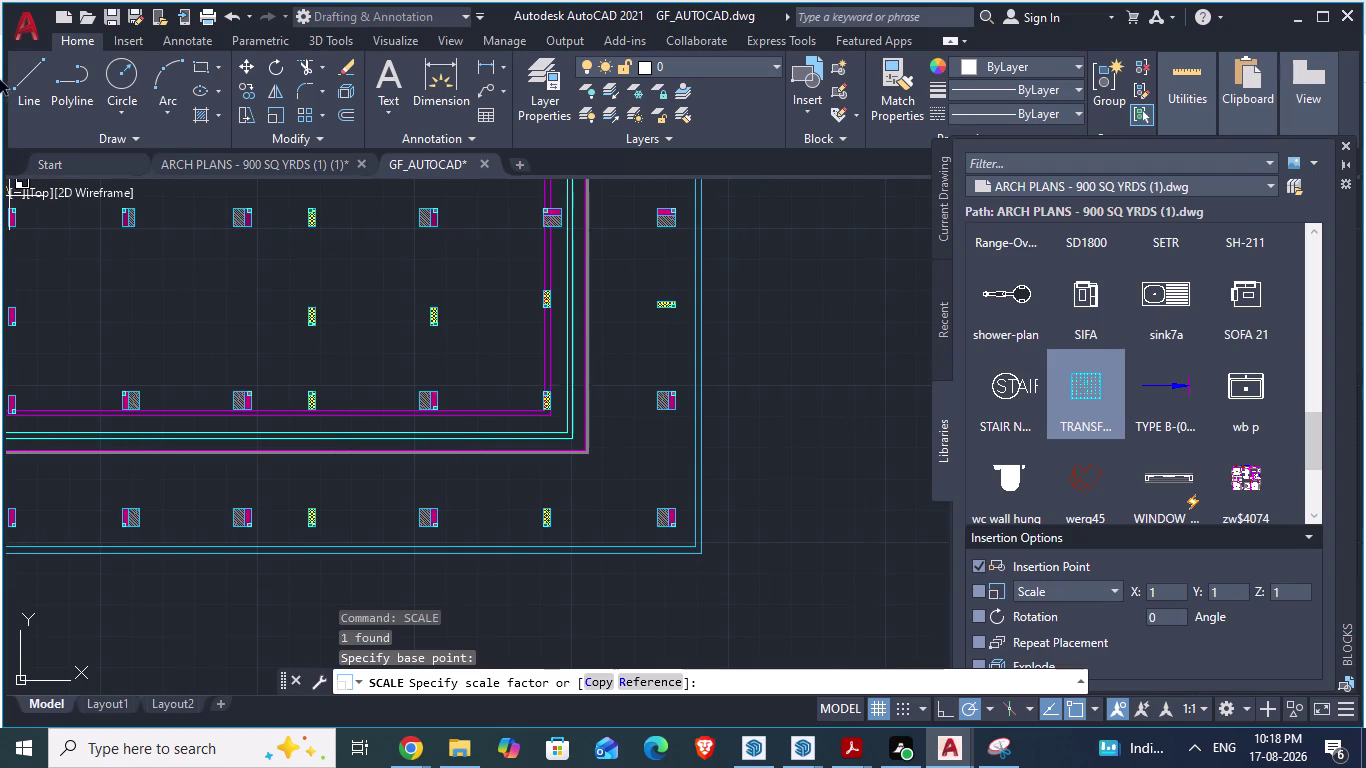
scroll(down, 3)
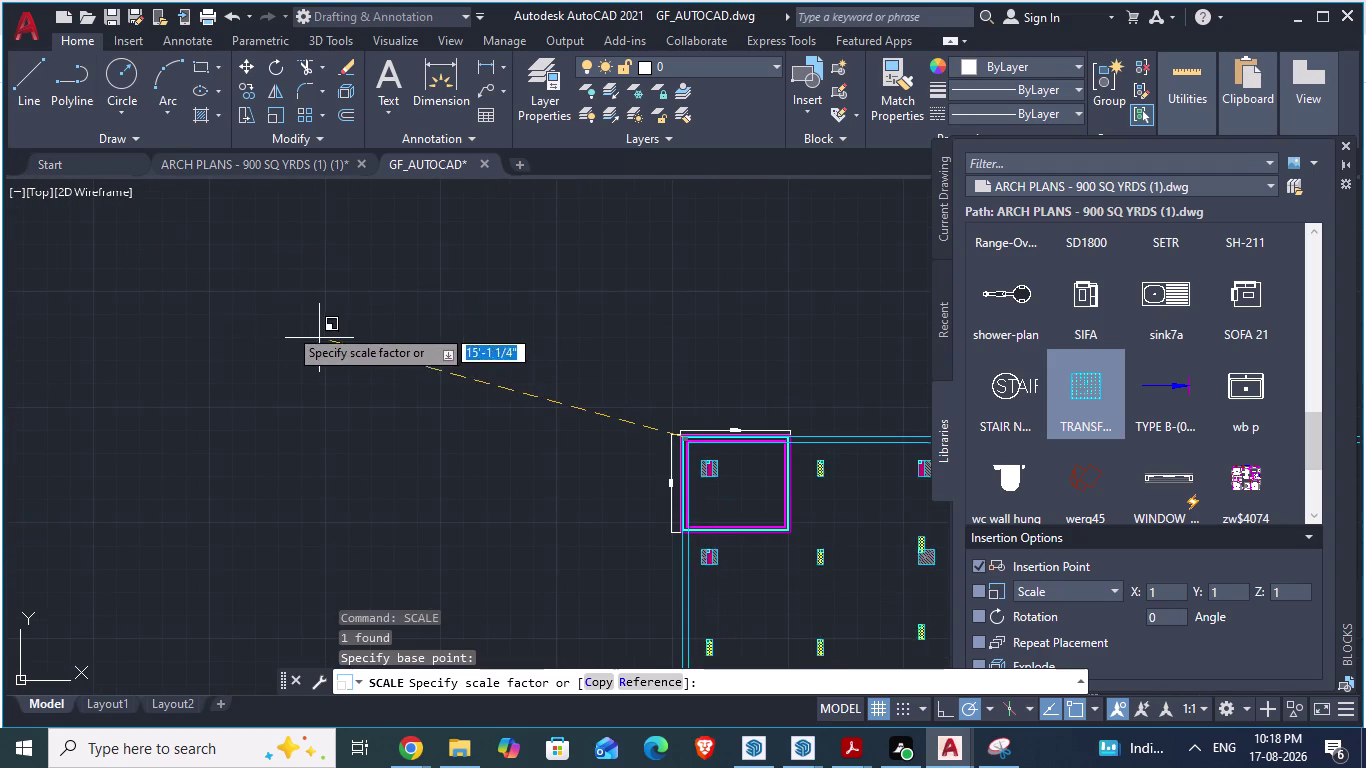
scroll(down, 3)
scroll(down, 3)
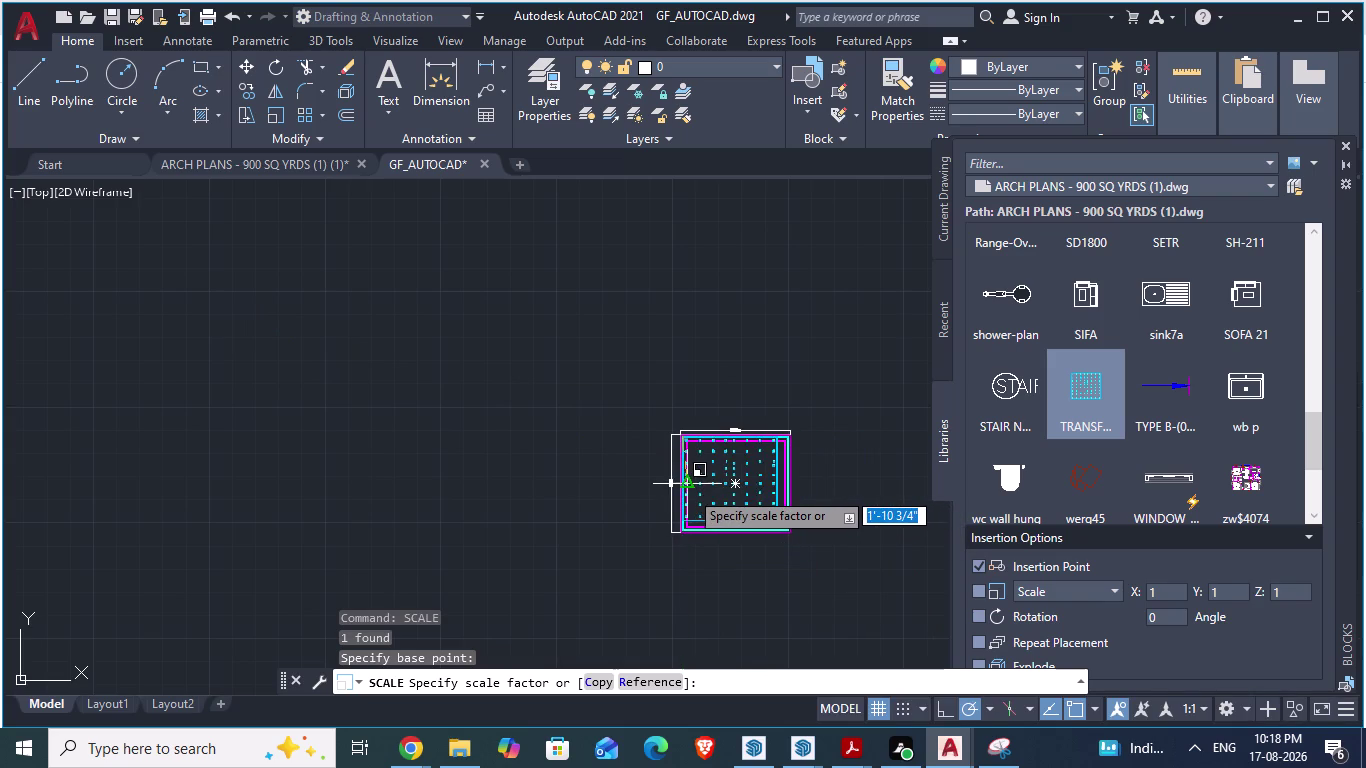
scroll(up, 3)
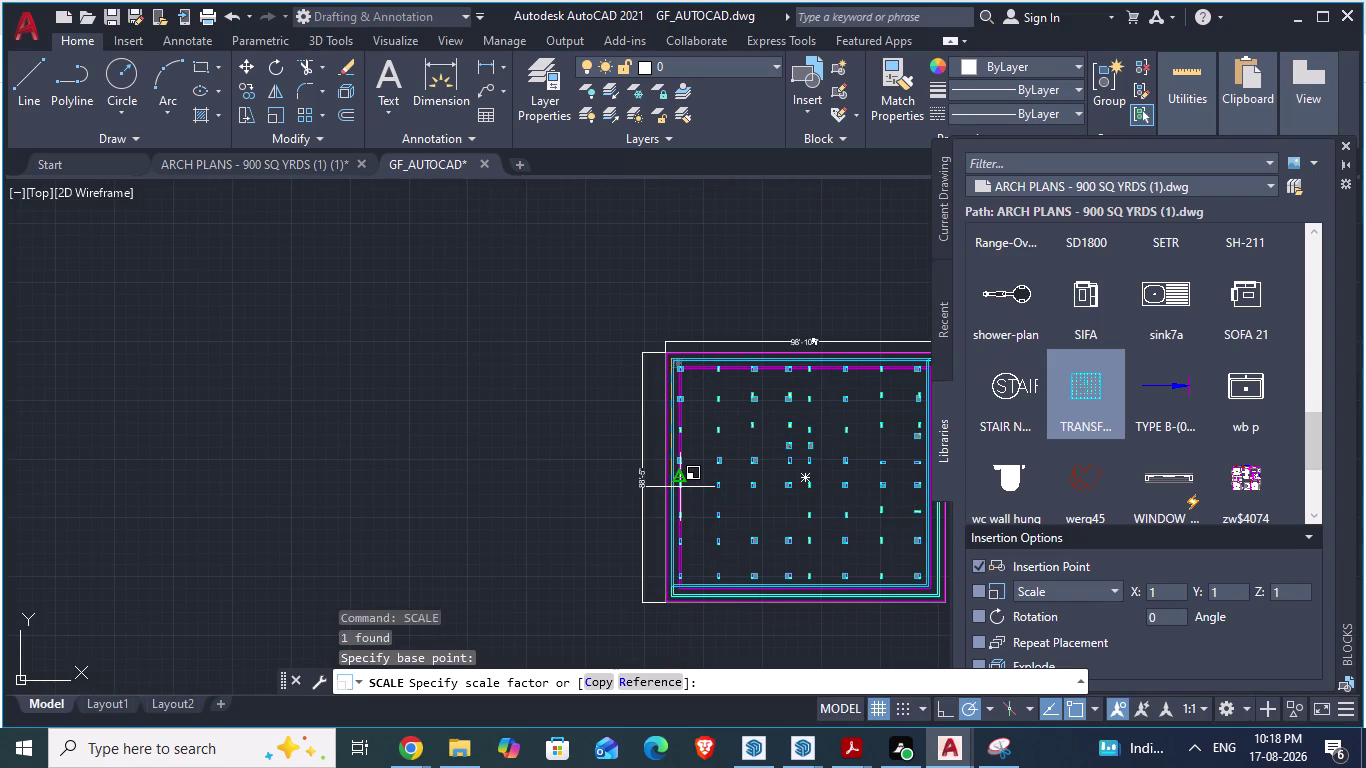
scroll(up, 3)
scroll(down, 3)
scroll(down, 3)
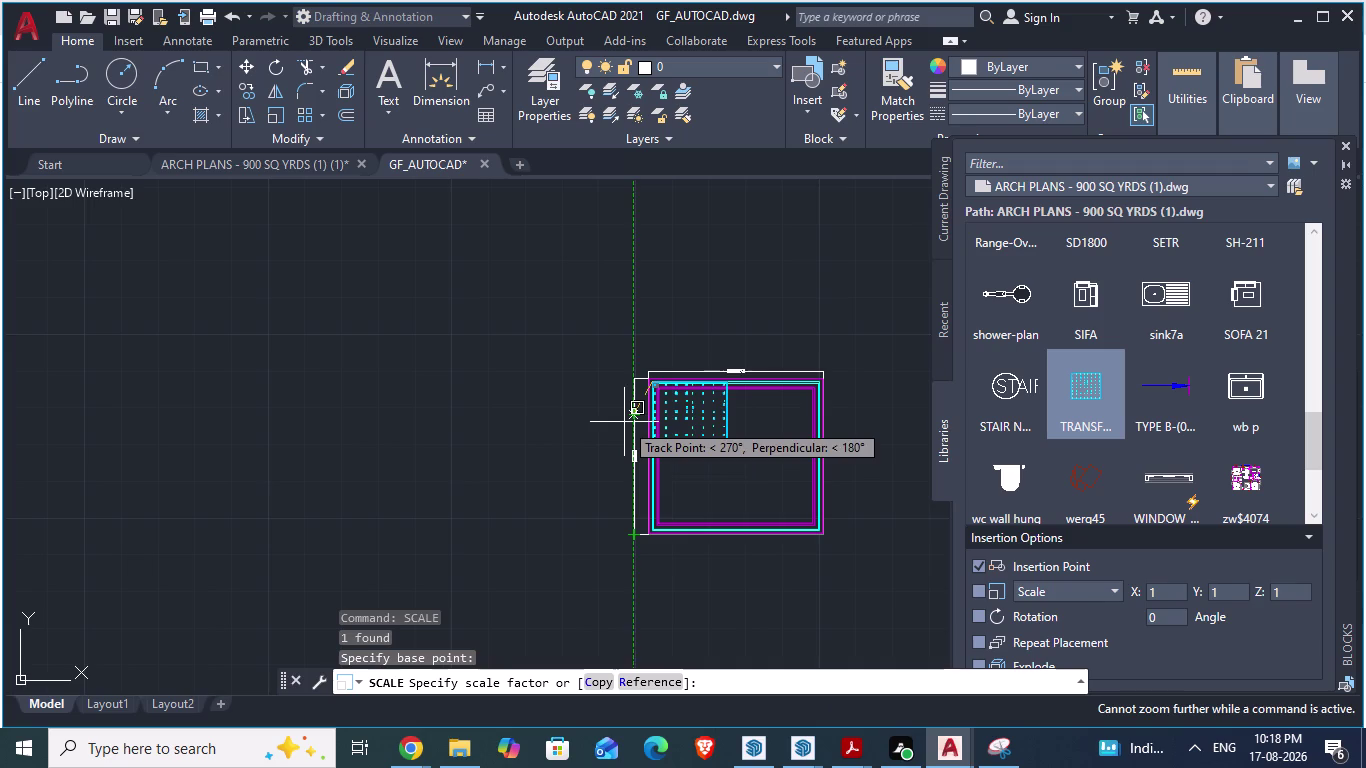
scroll(up, 3)
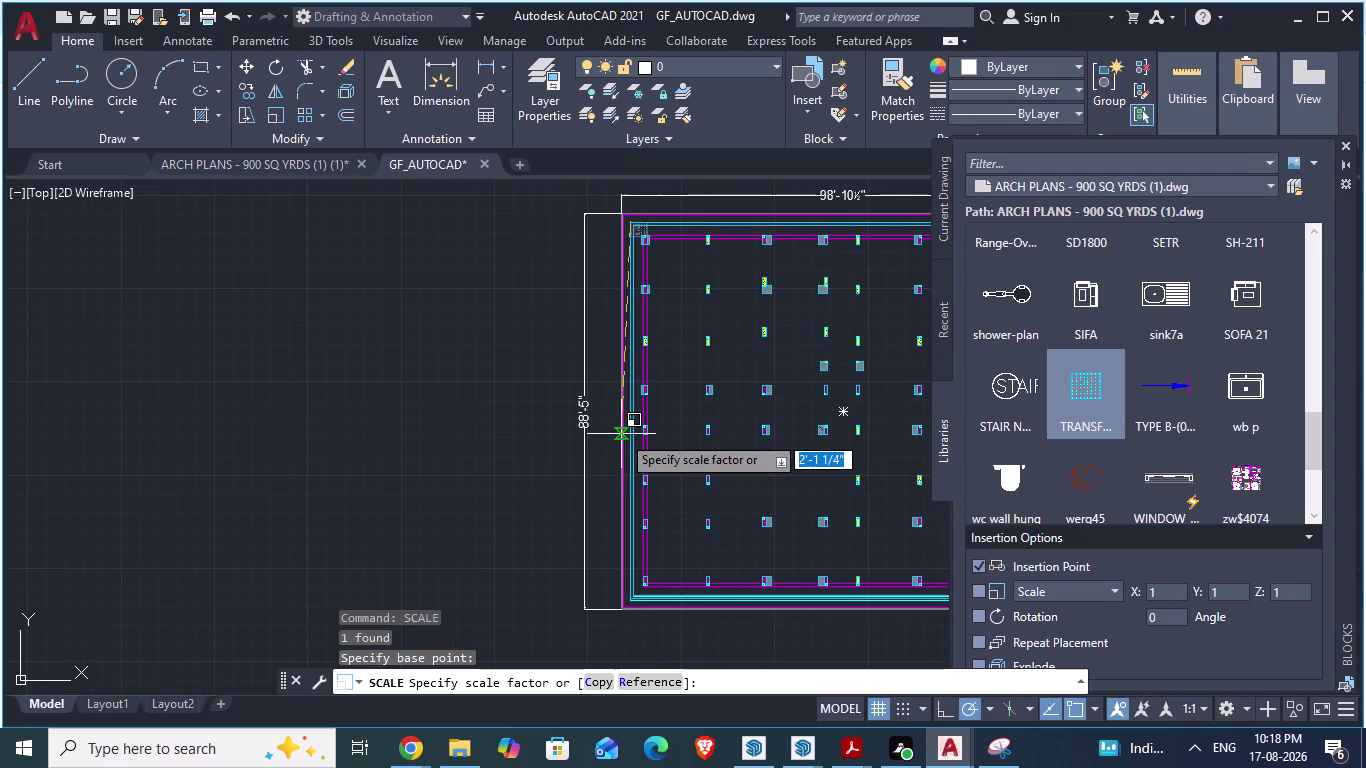
scroll(up, 3)
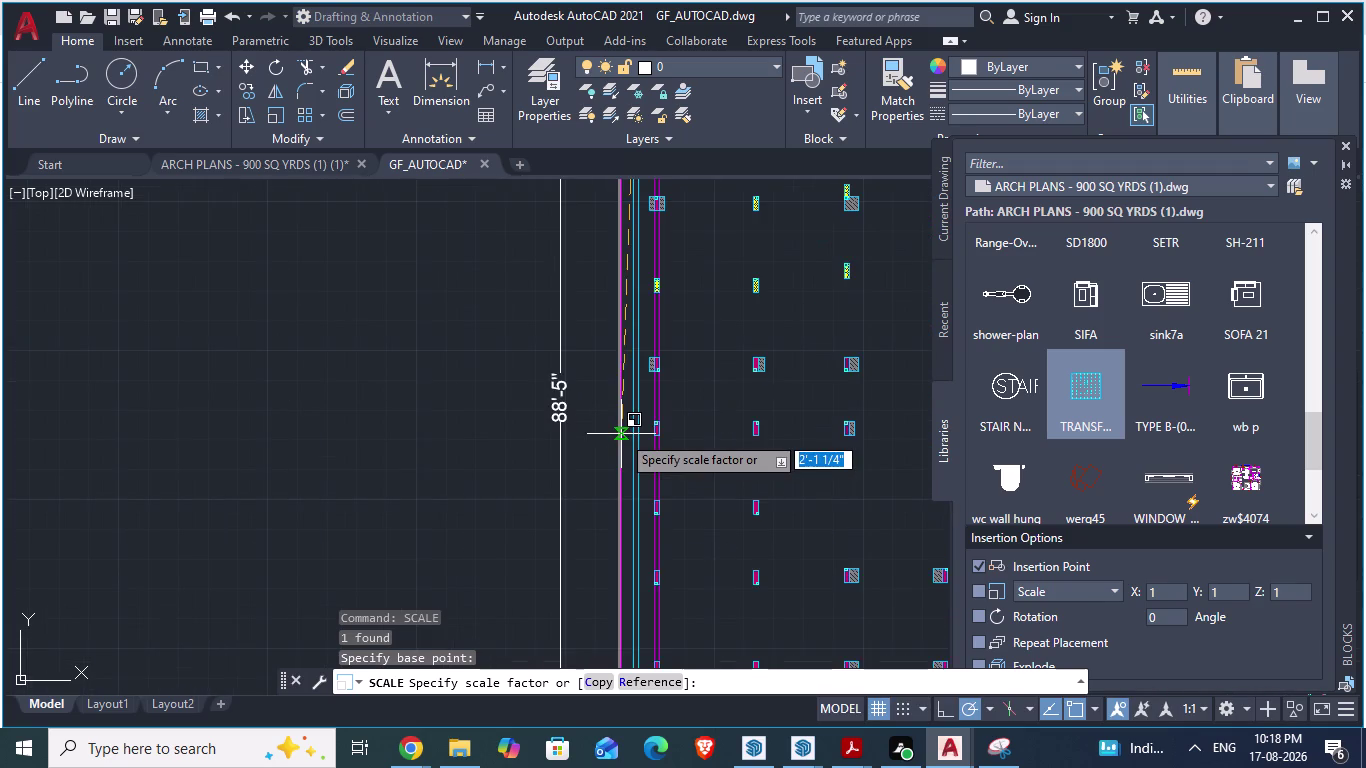
scroll(down, 3)
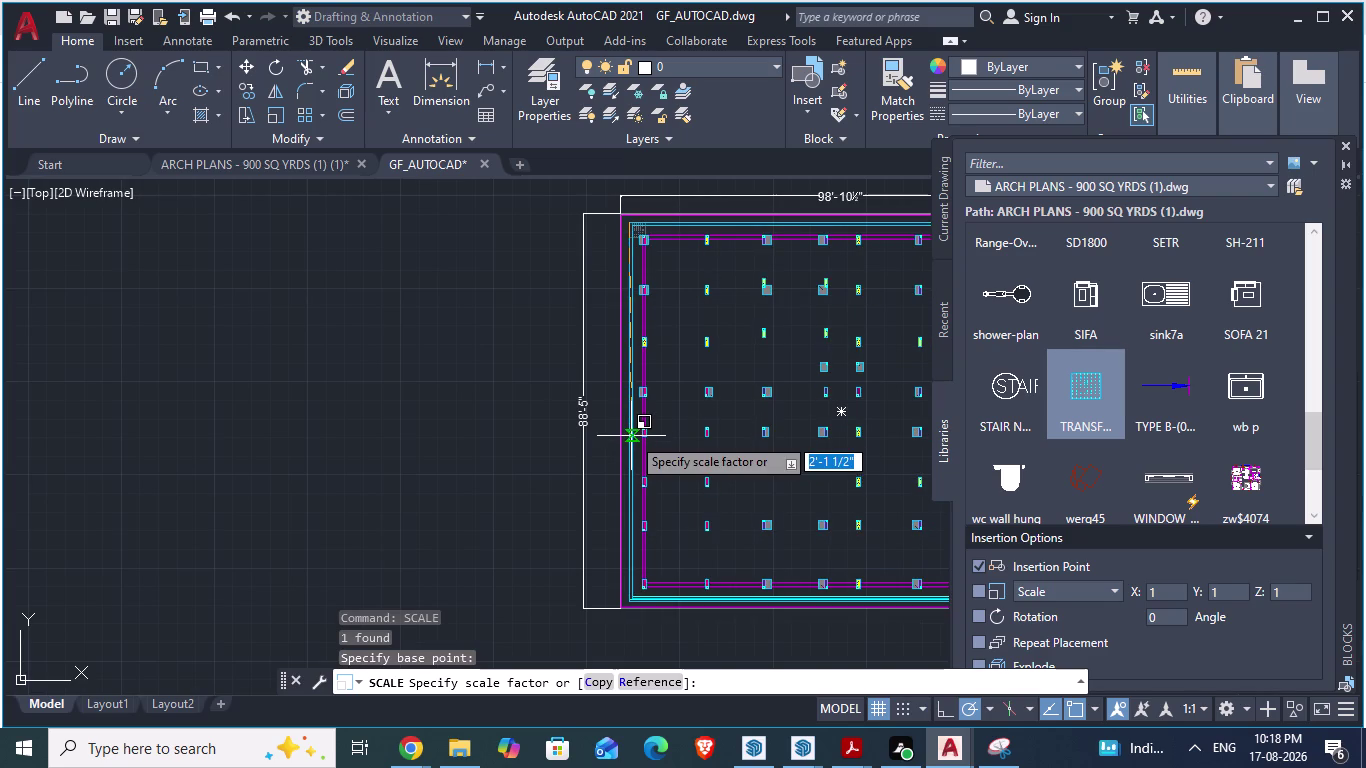
scroll(down, 3)
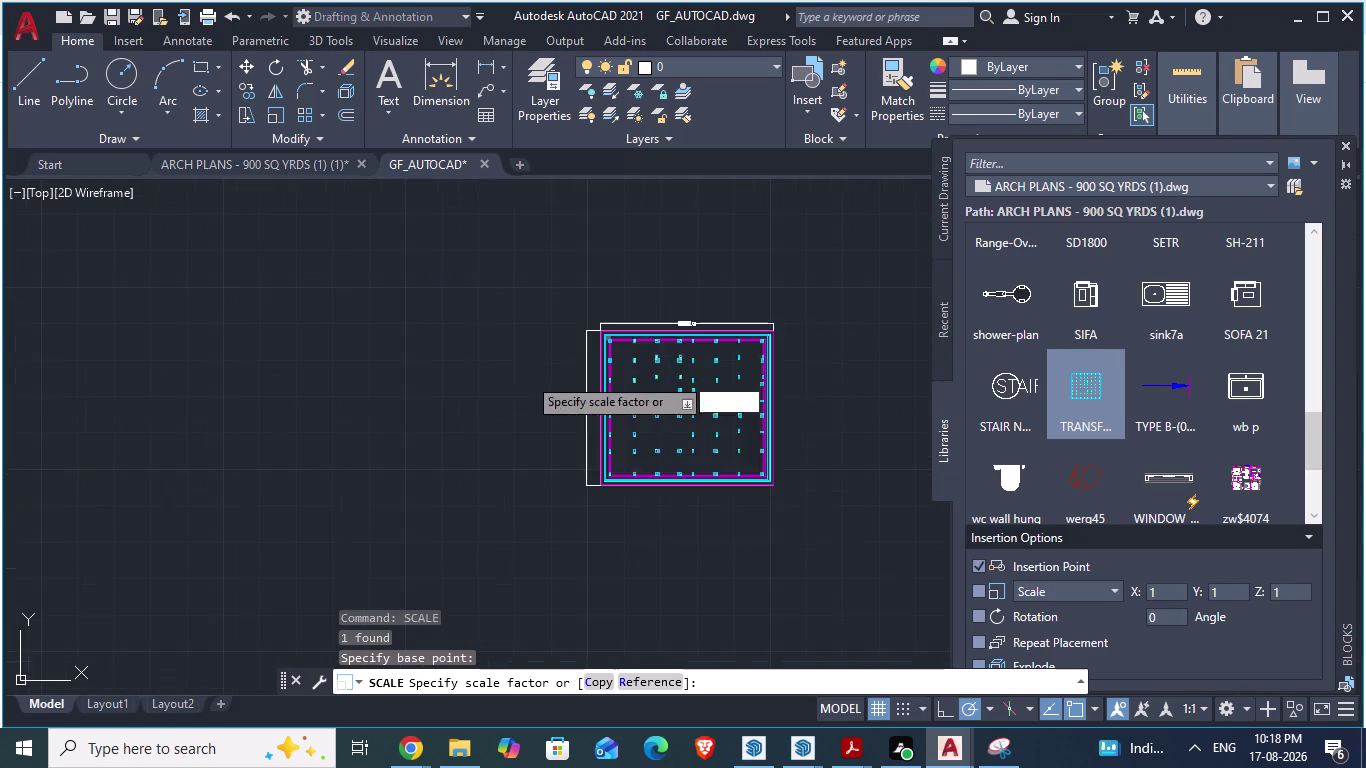
scroll(up, 3)
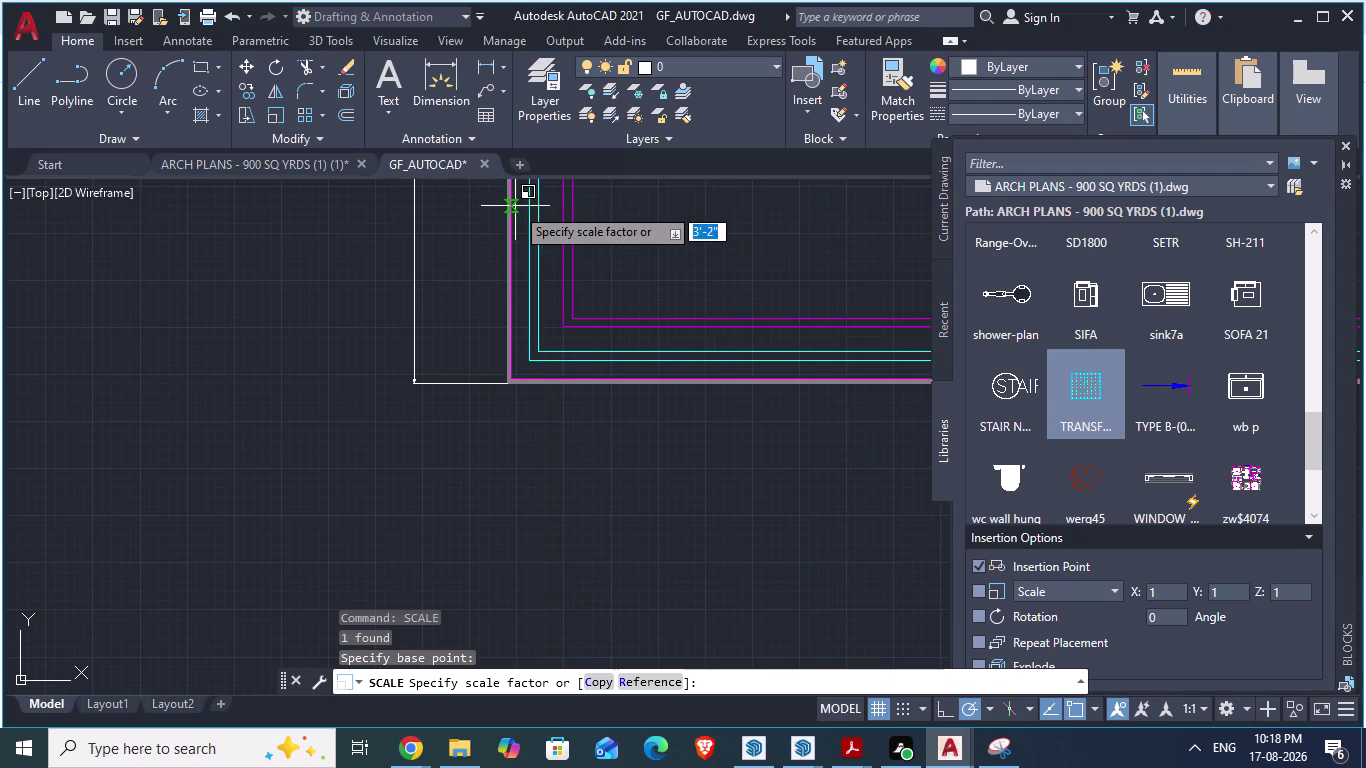
scroll(down, 3)
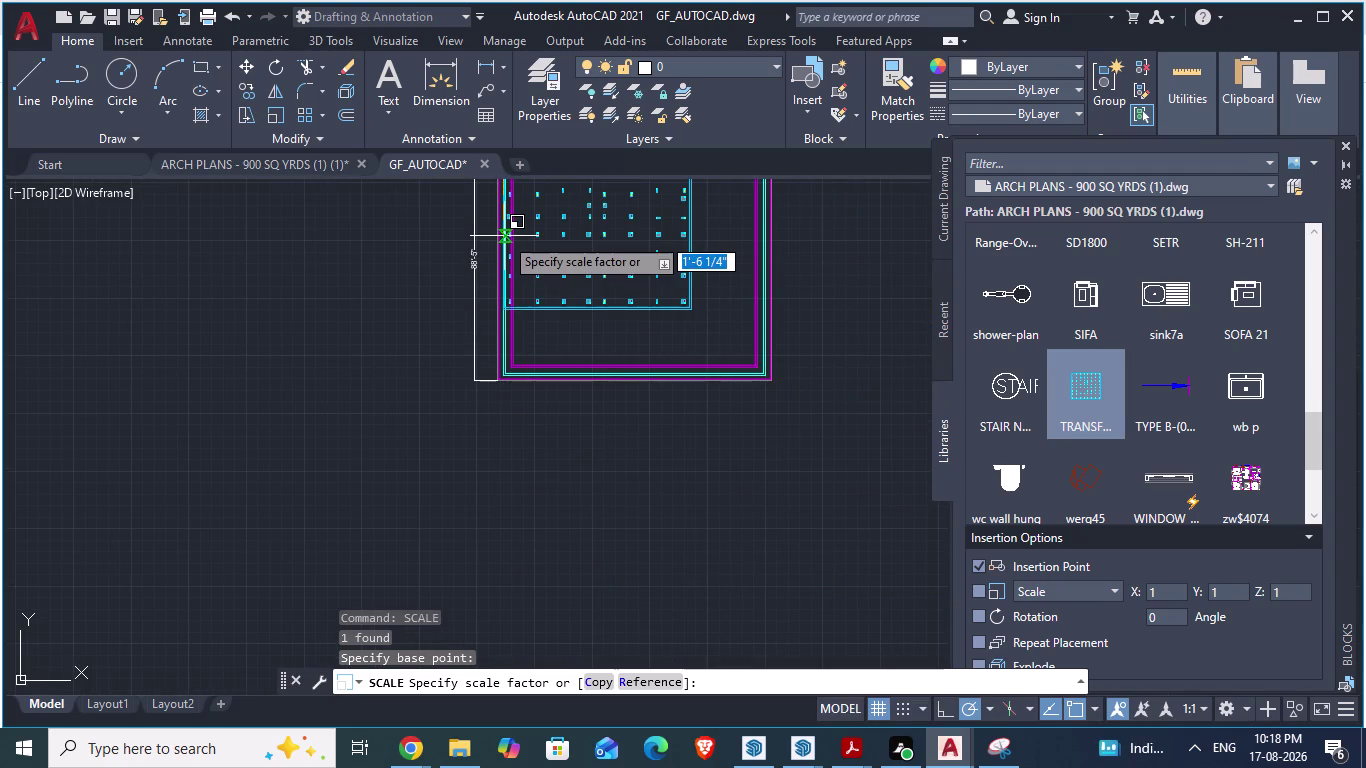
scroll(down, 3)
scroll(down, 3)
scroll(down, 3)
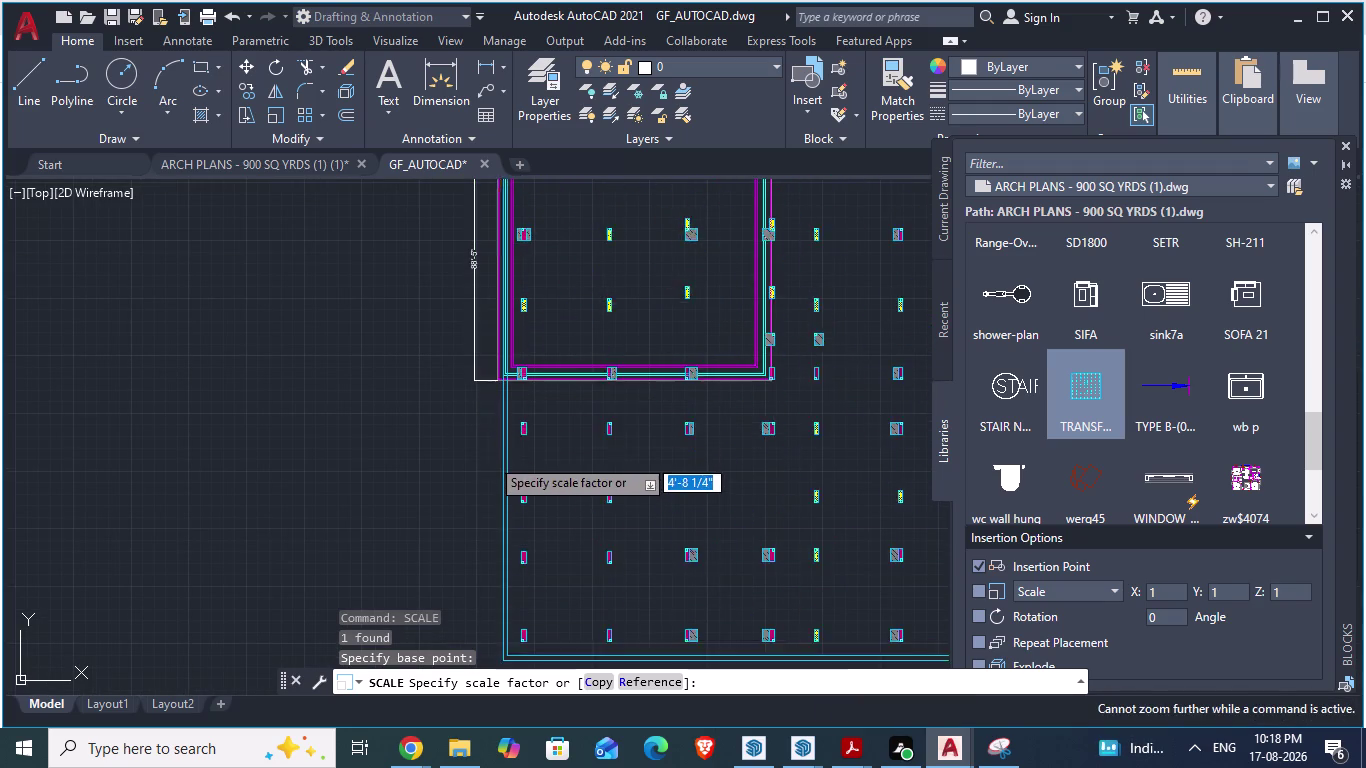
scroll(down, 3)
scroll(down, 3)
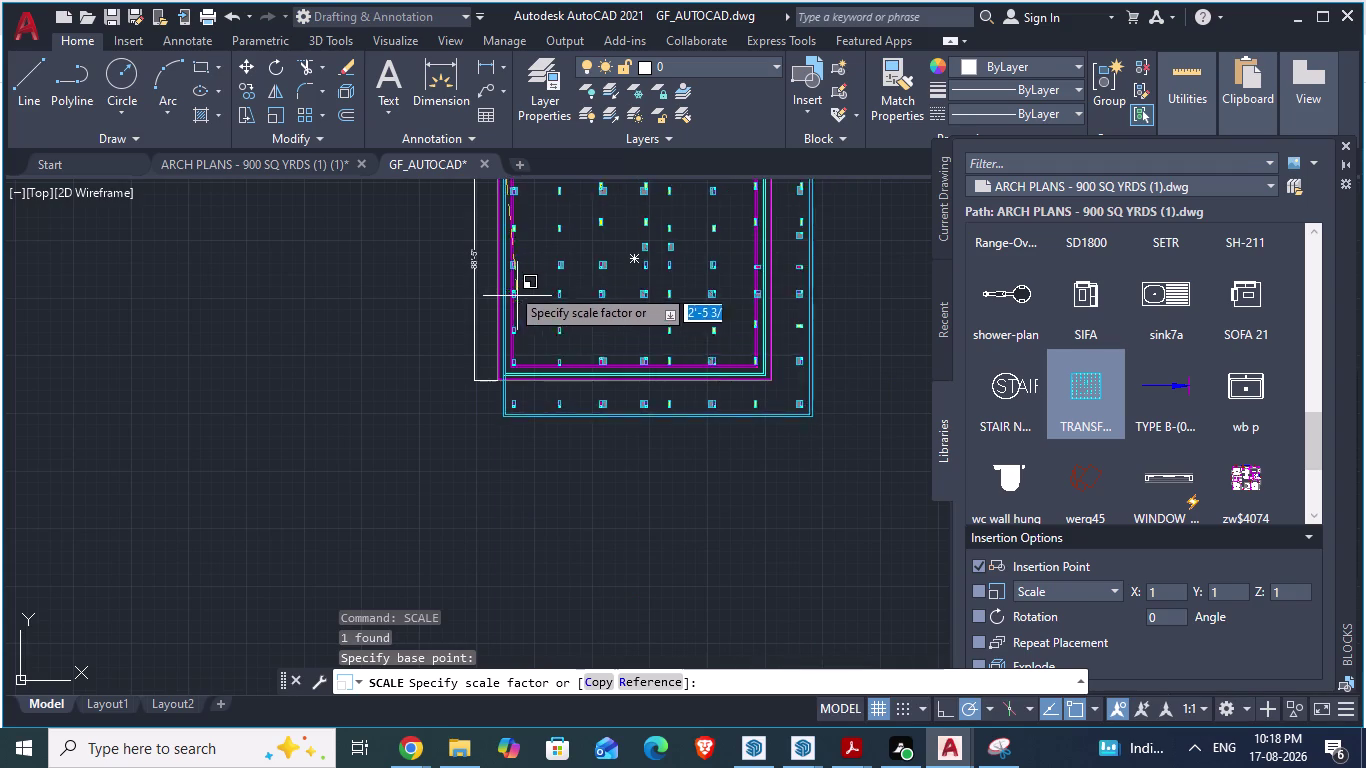
middle_drag(468, 260, 272, 387)
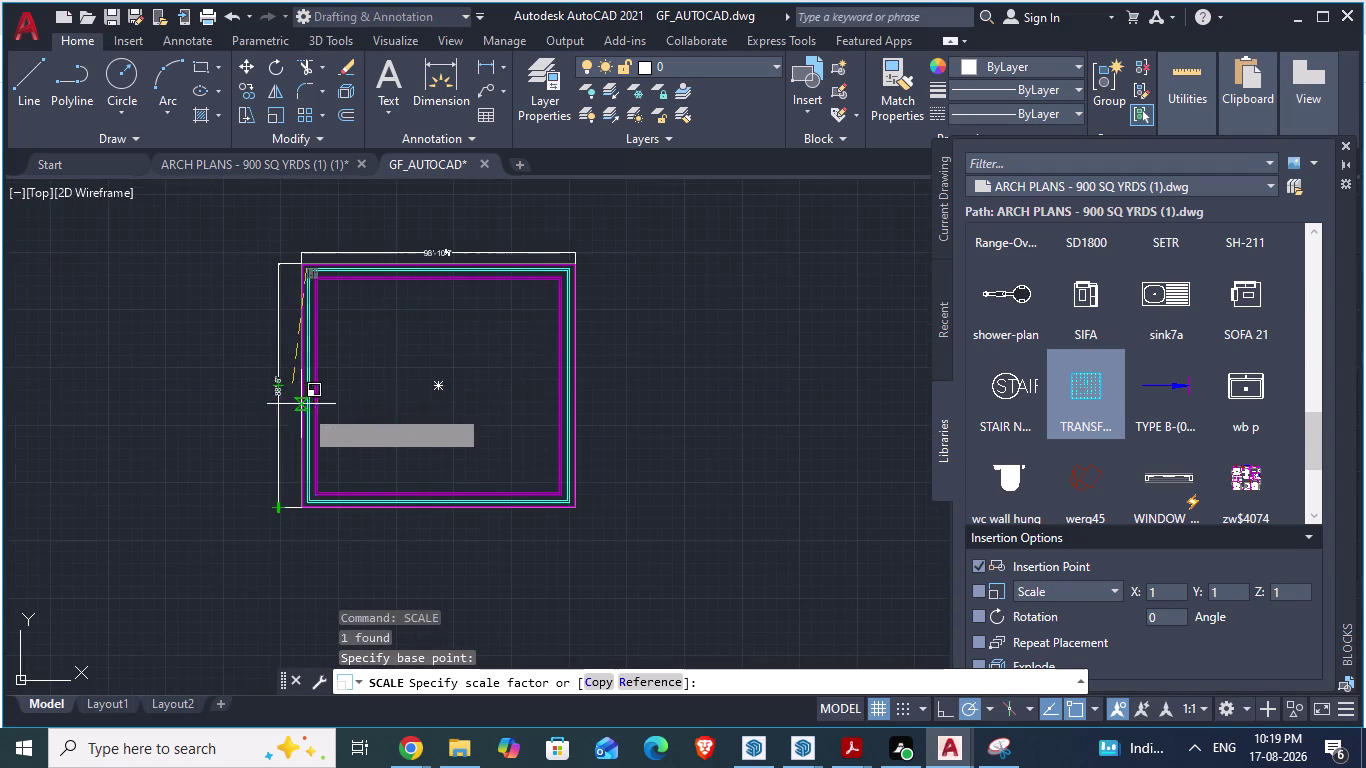
scroll(up, 3)
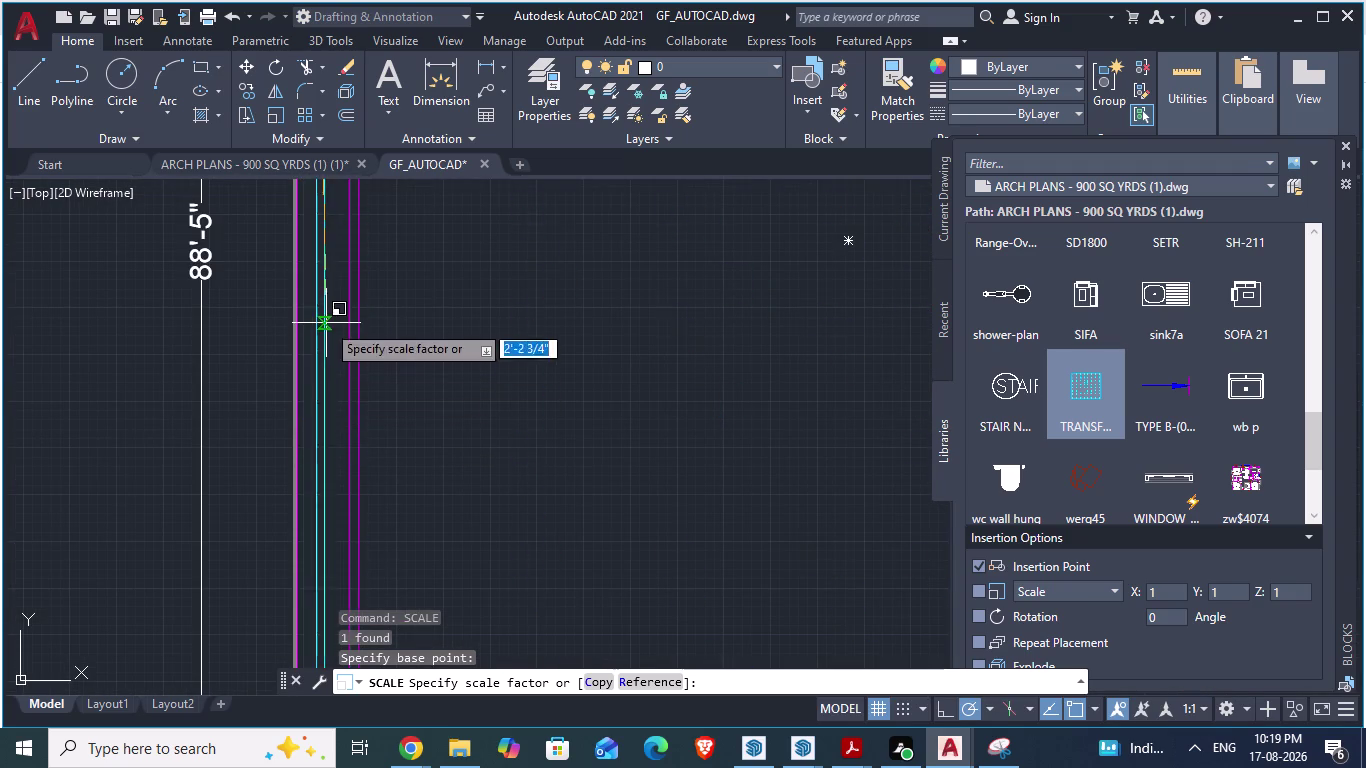
scroll(down, 3)
scroll(up, 3)
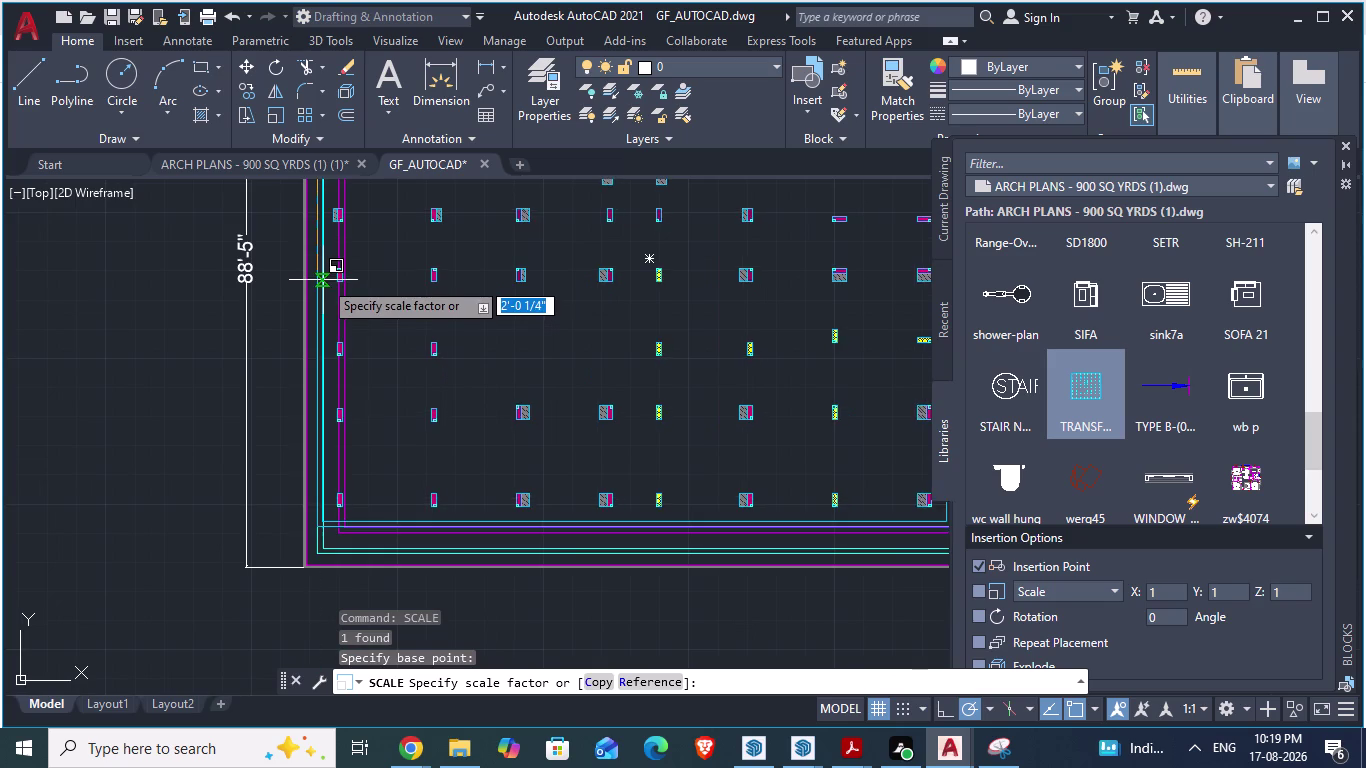
click(323, 296)
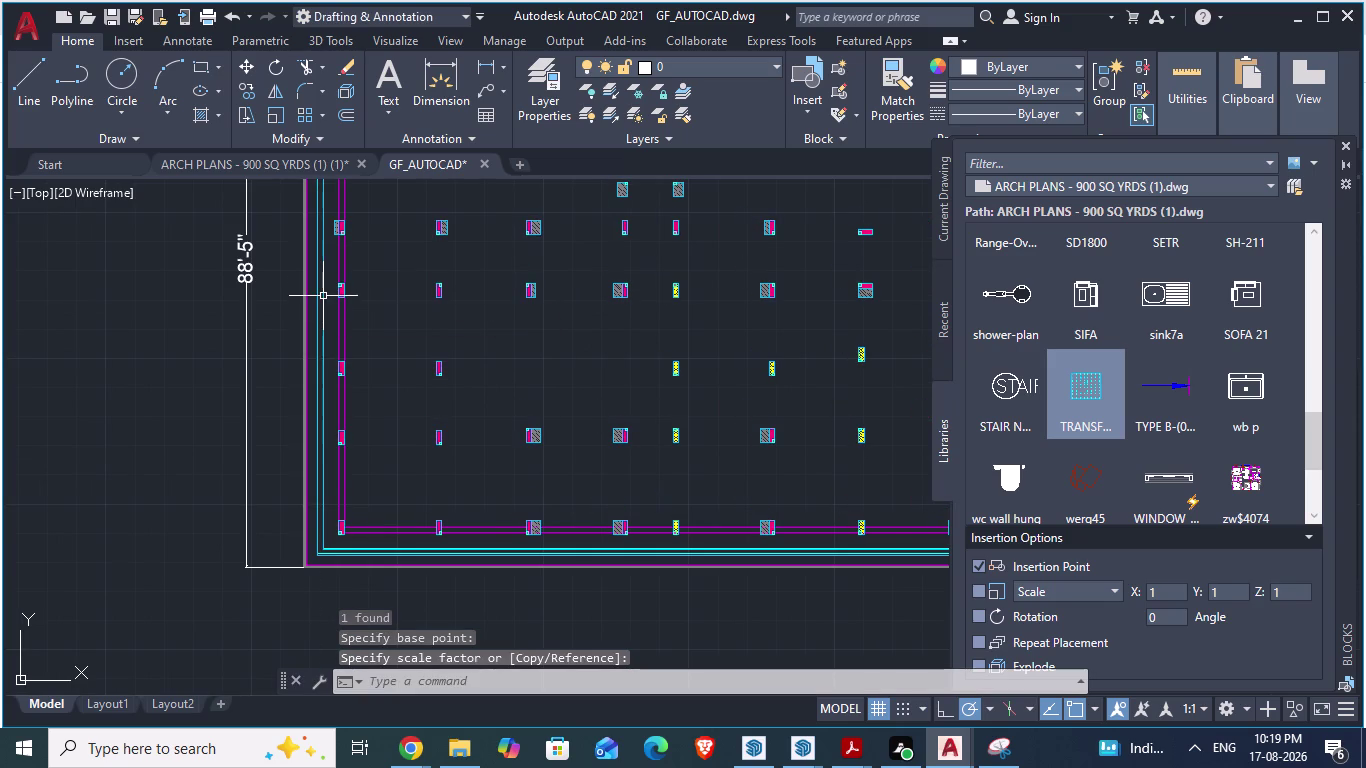
scroll(up, 3)
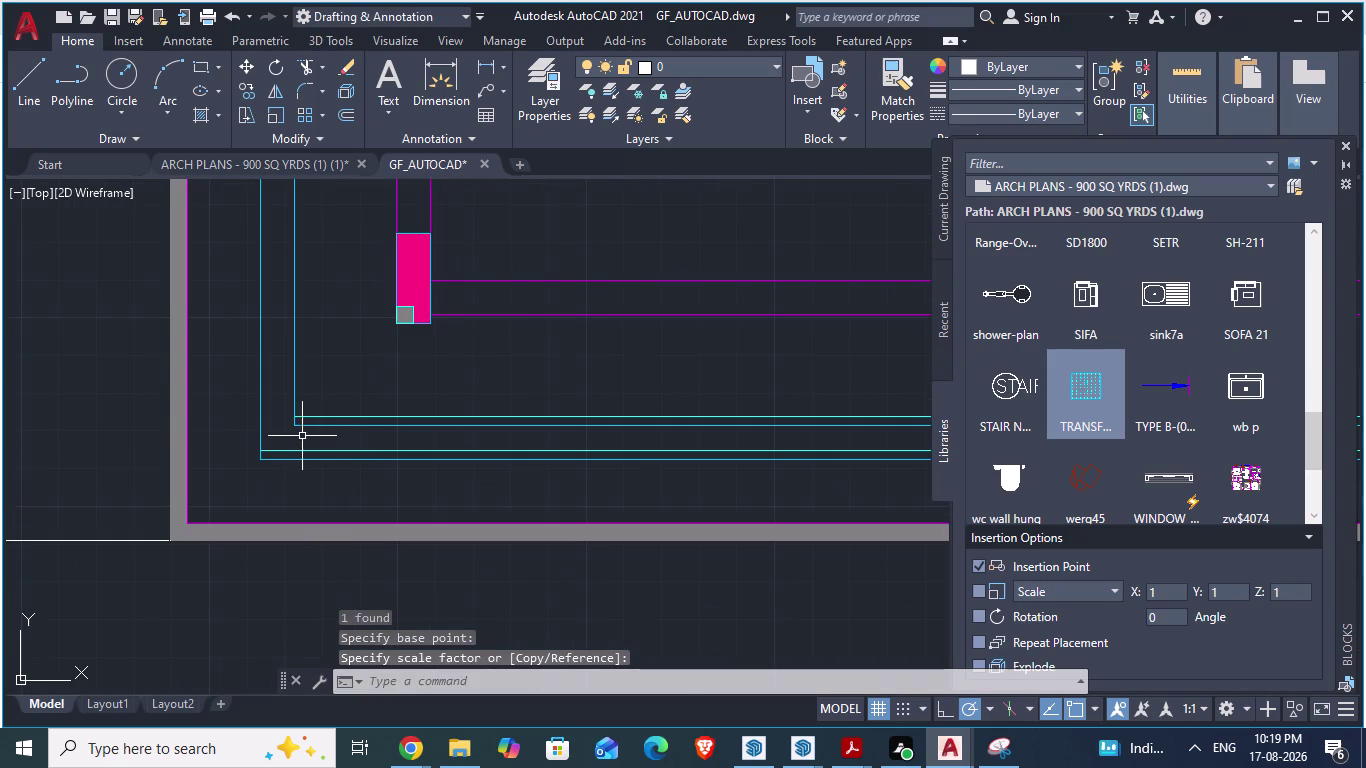
click(405, 300)
click(414, 330)
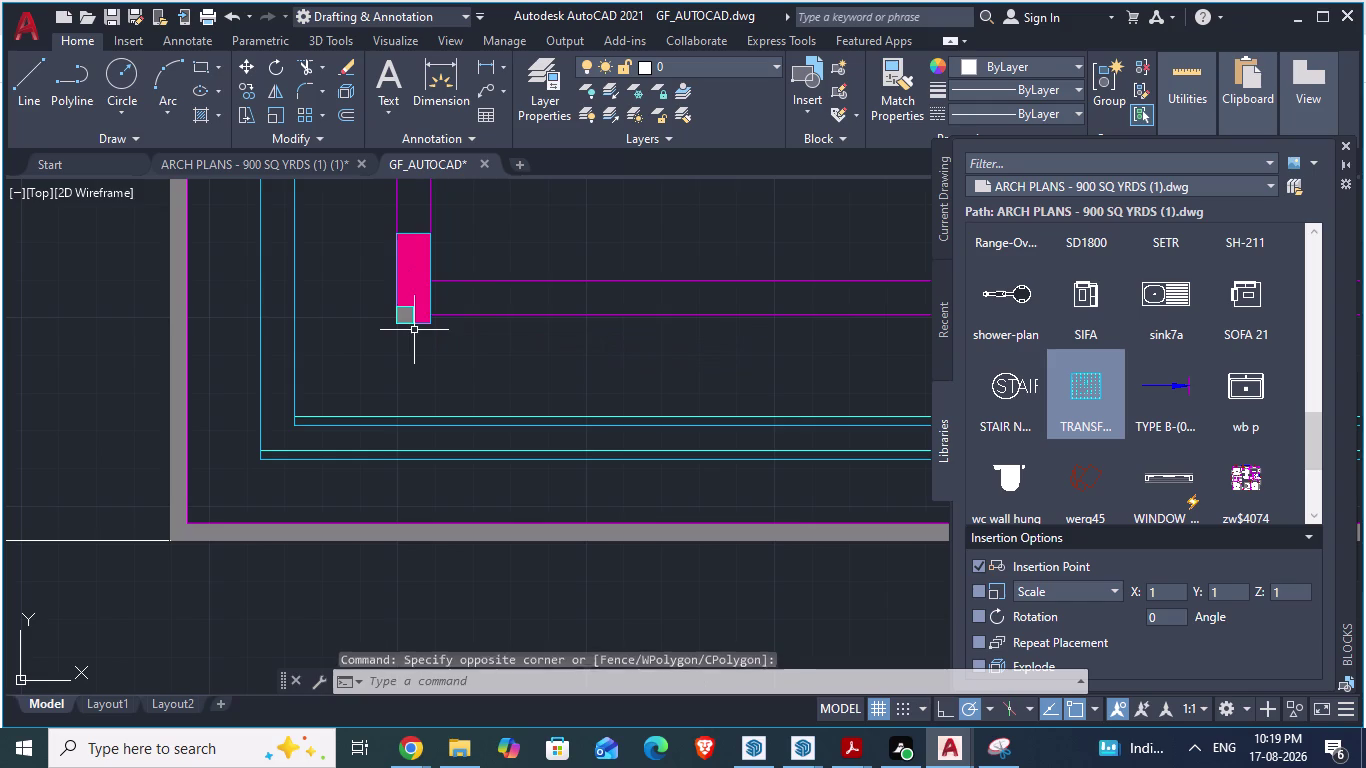
click(423, 324)
scroll(up, 3)
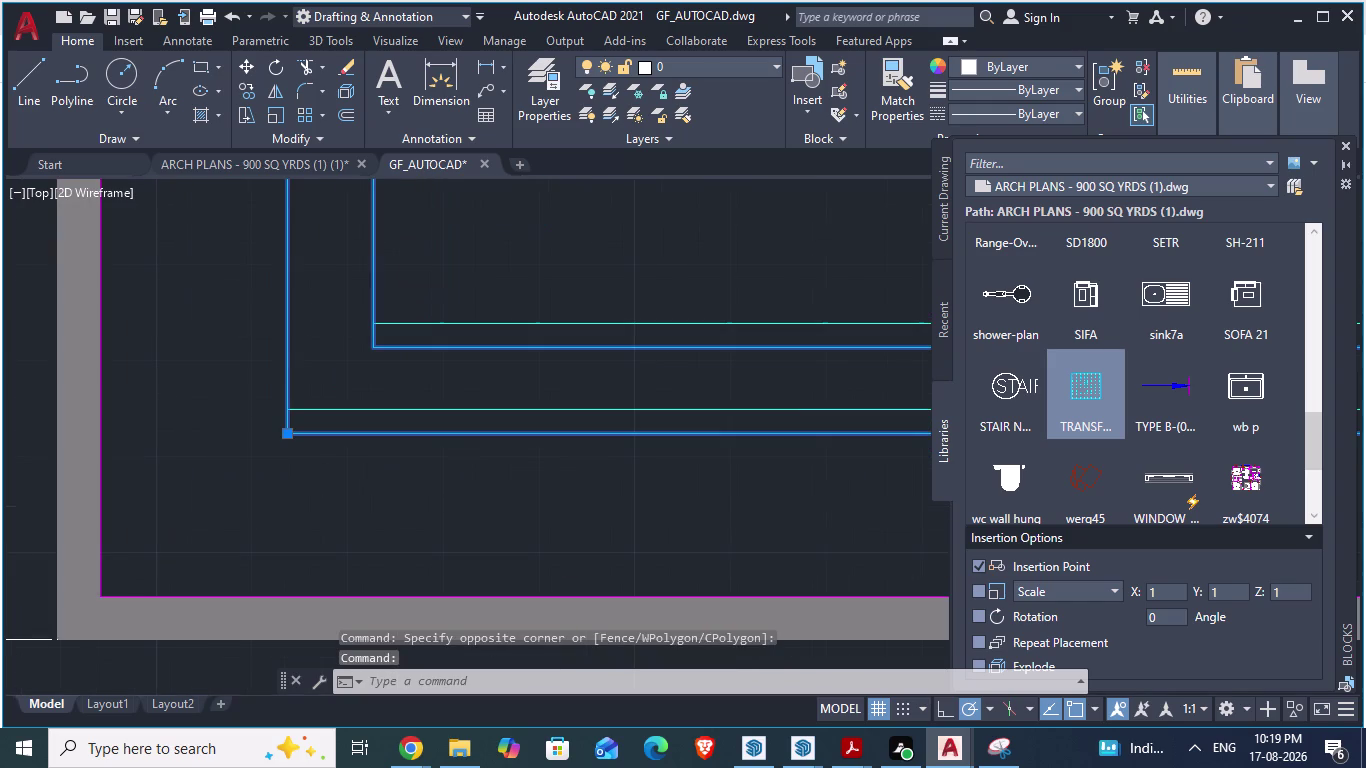
text(s)
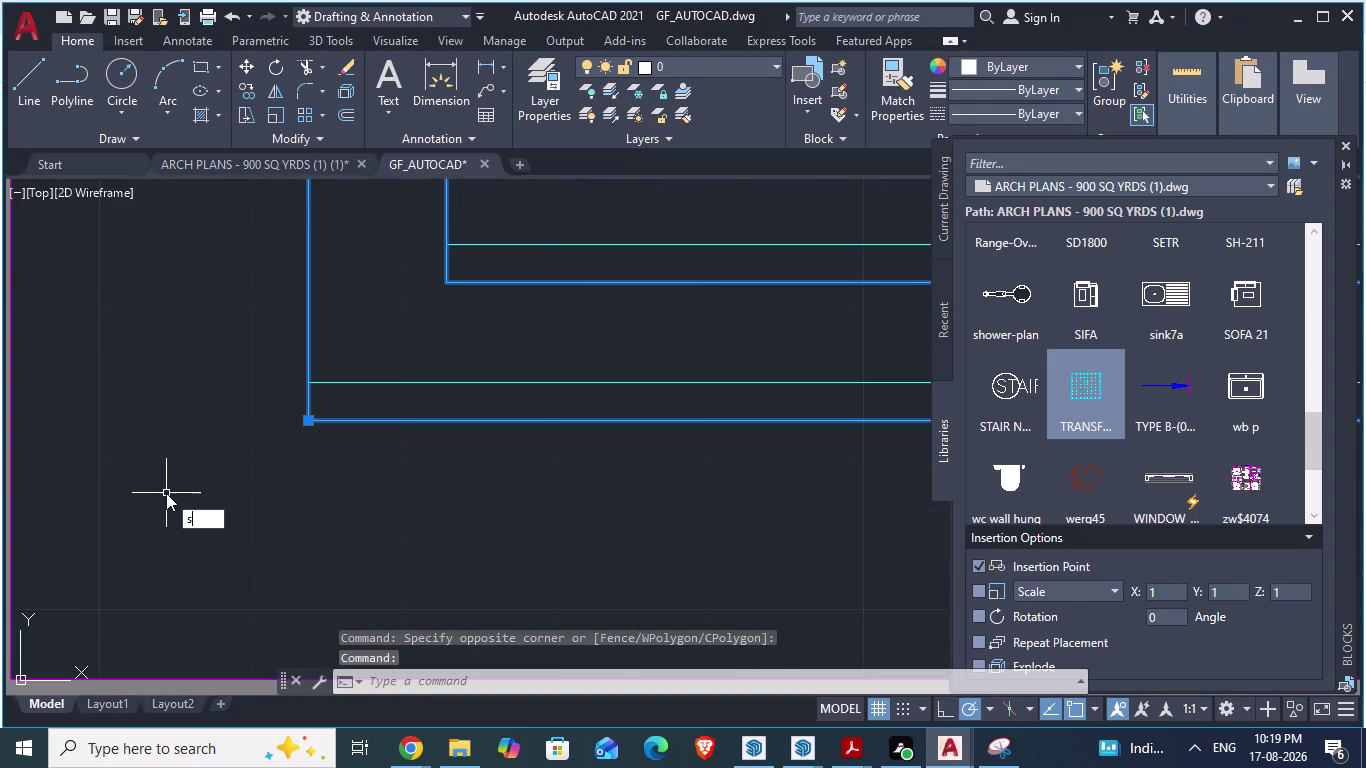
text(cale)
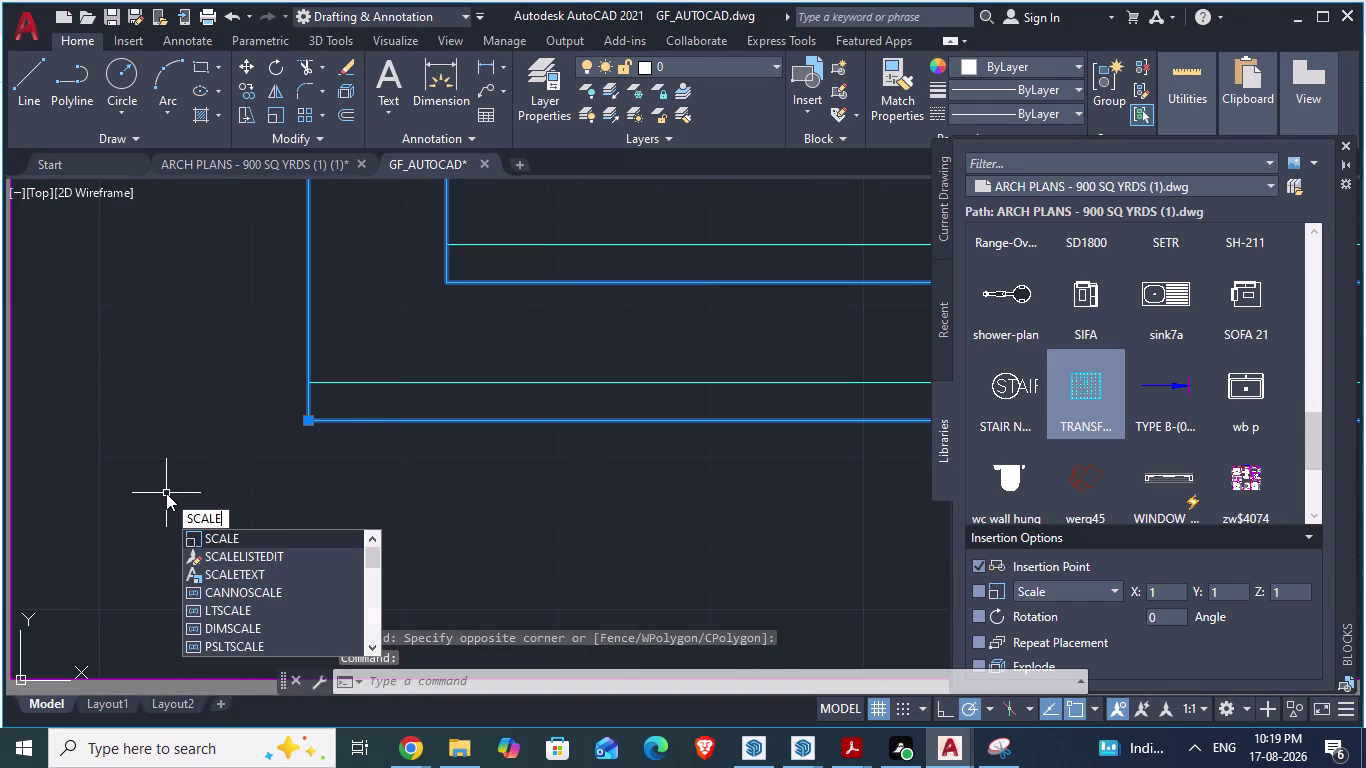
key(Return)
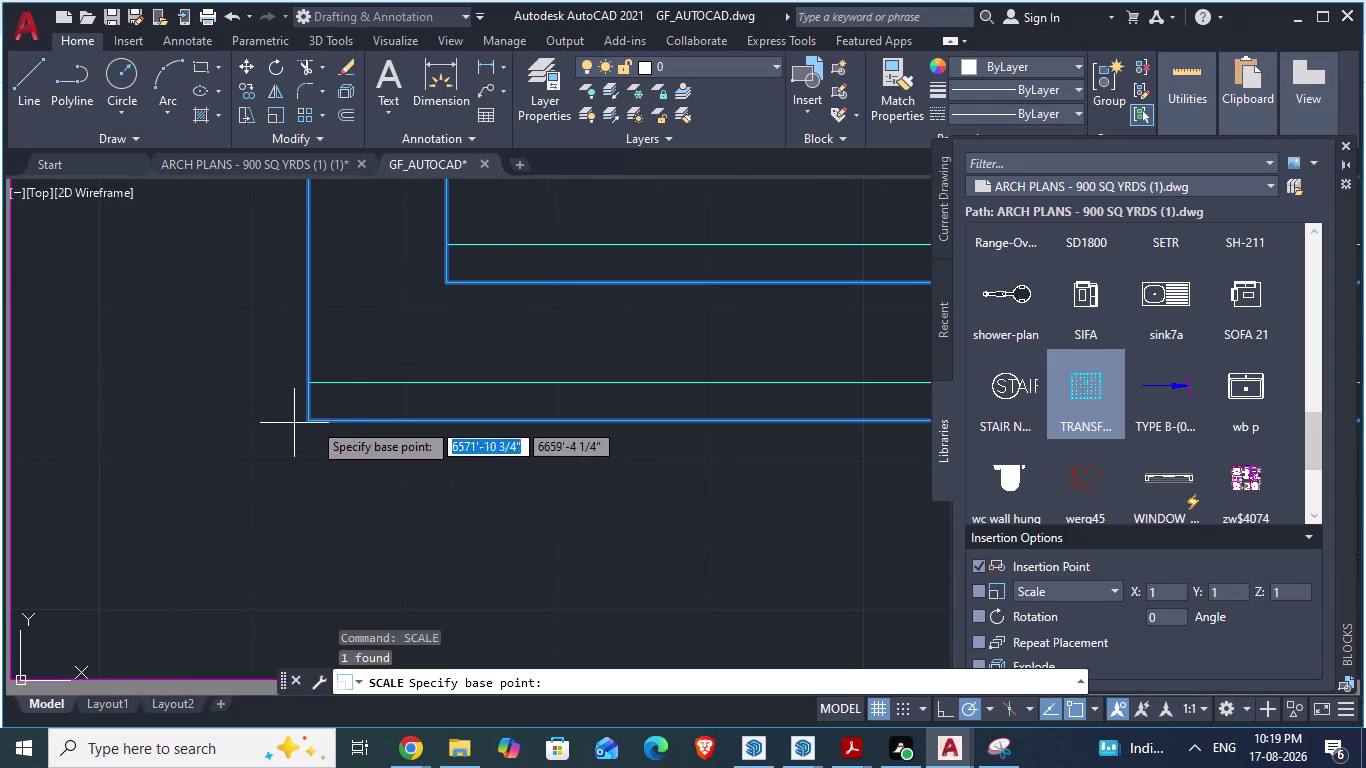
click(313, 389)
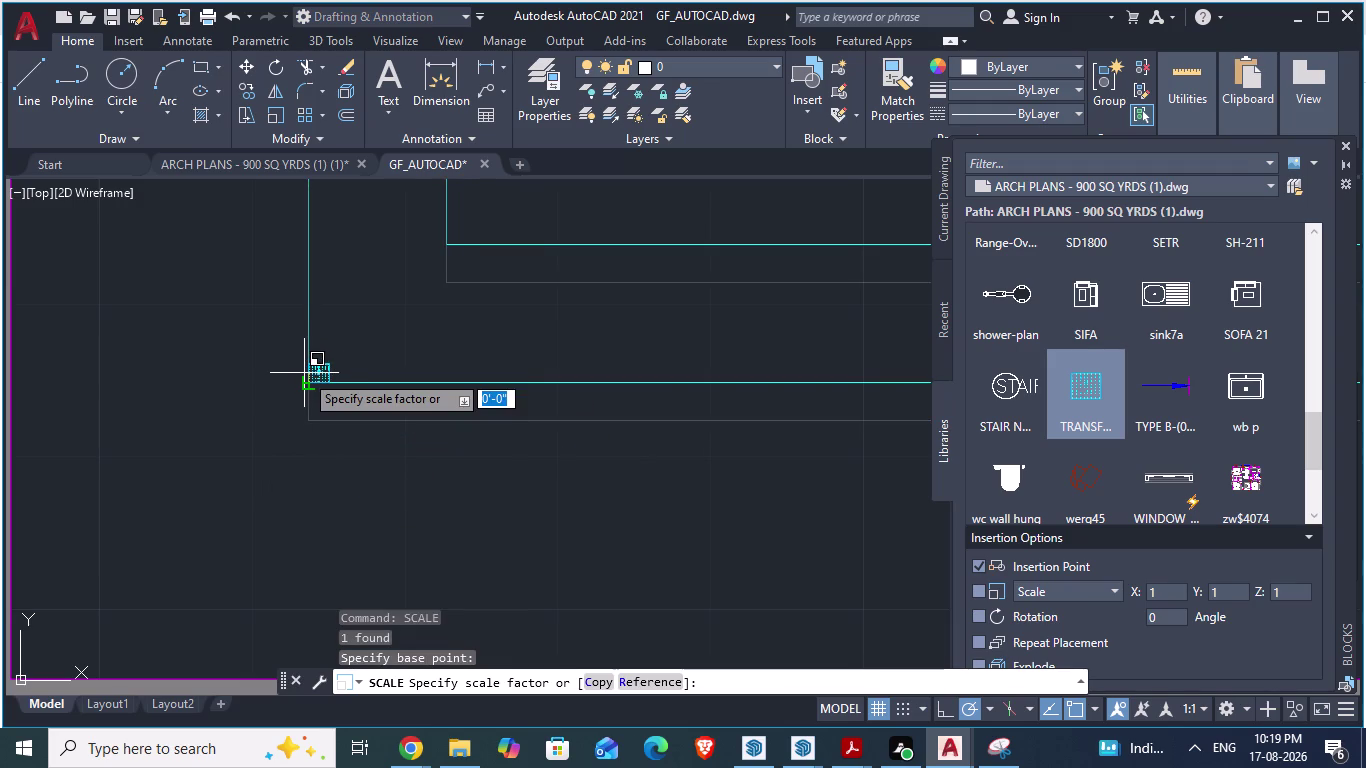
key(Escape)
scroll(down, 3)
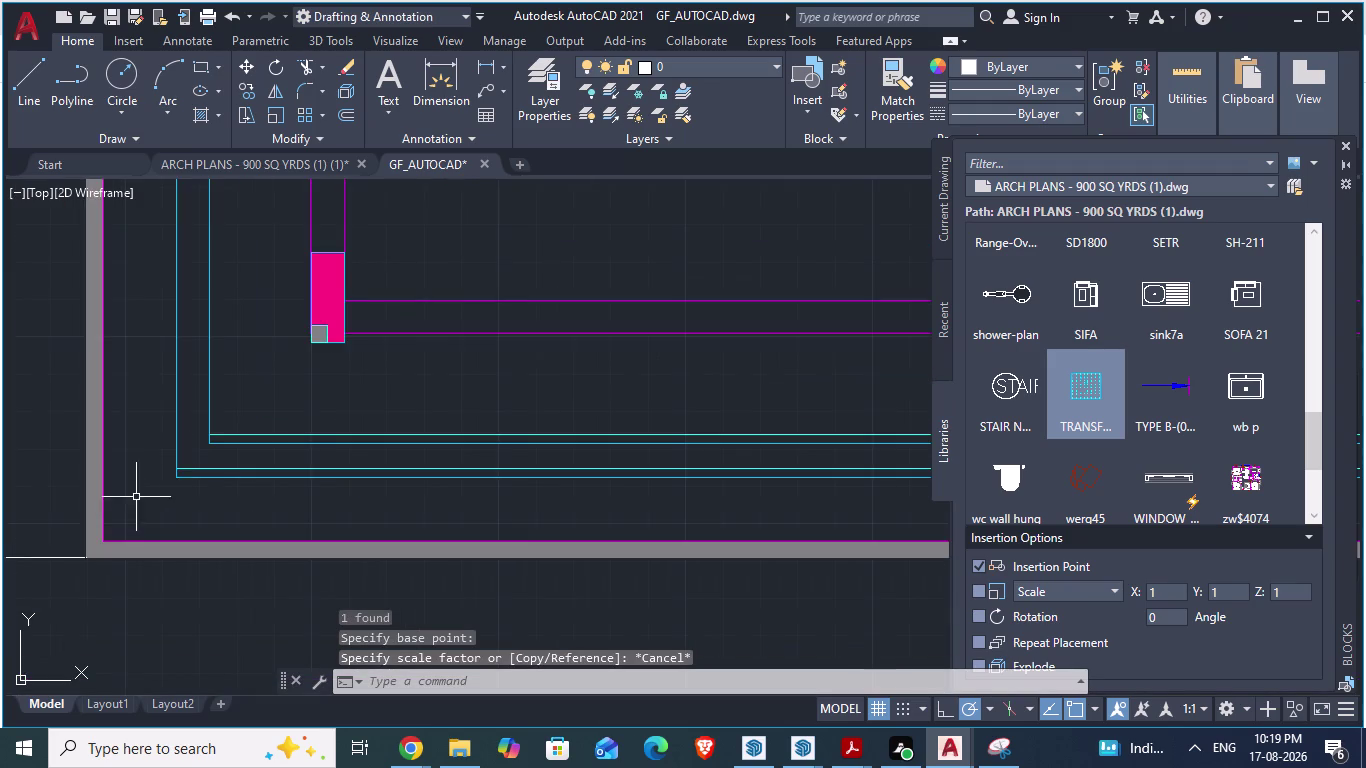
scroll(down, 3)
scroll(down, 3)
scroll(up, 3)
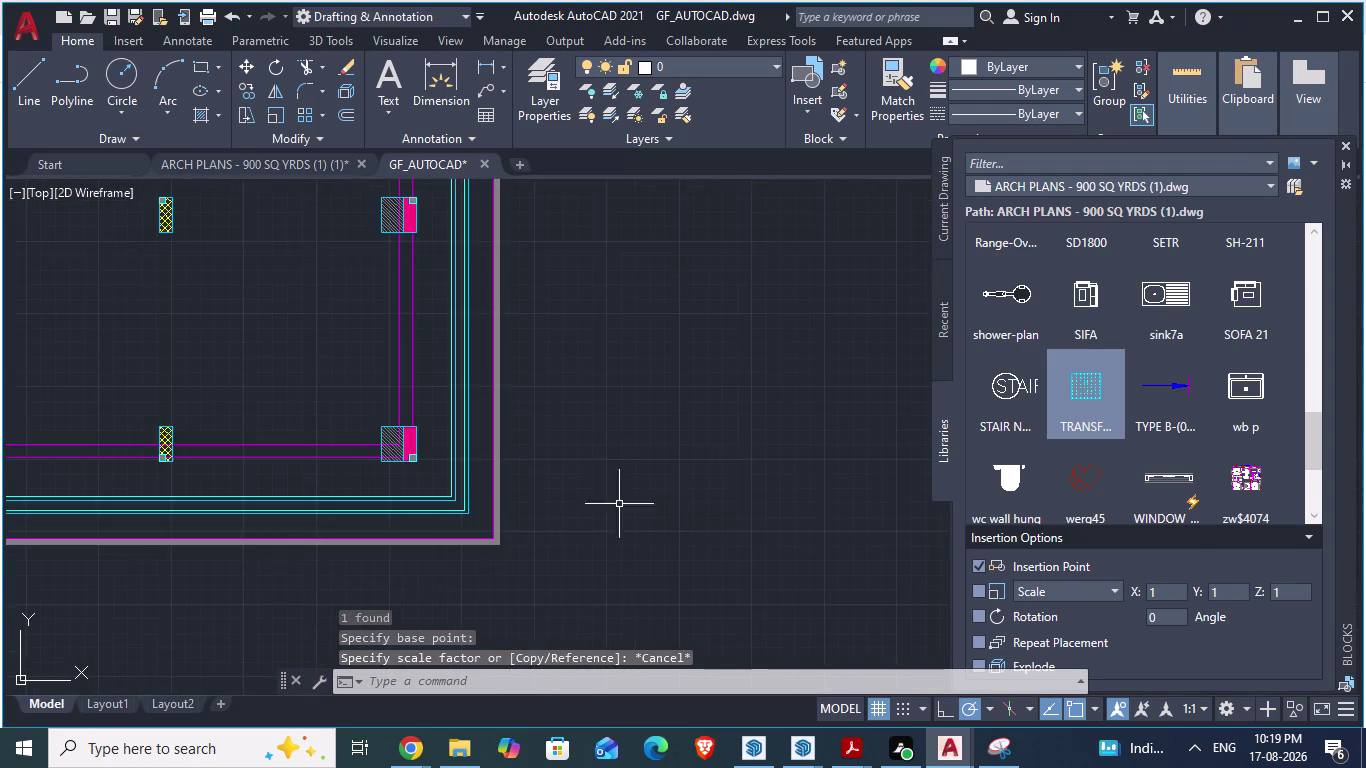
scroll(up, 3)
scroll(down, 3)
scroll(up, 3)
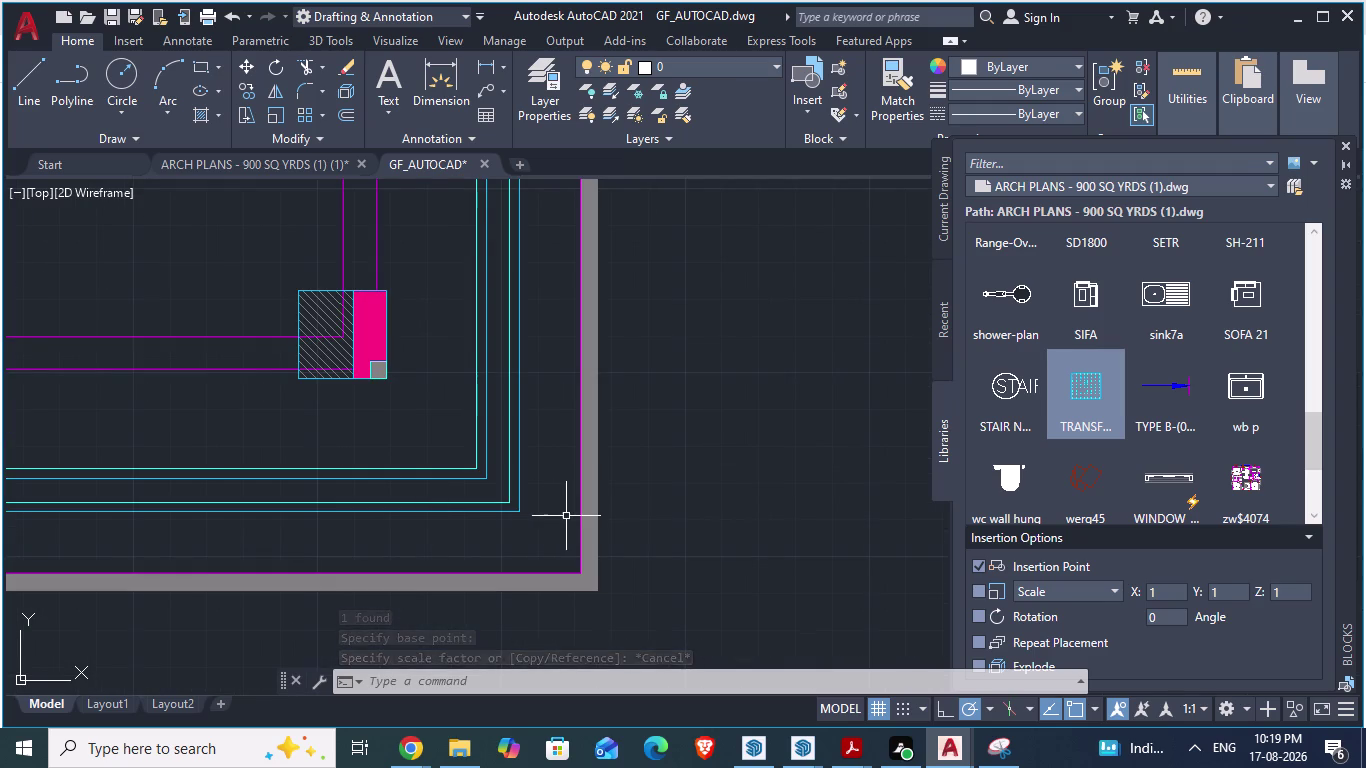
scroll(down, 3)
scroll(down, 3)
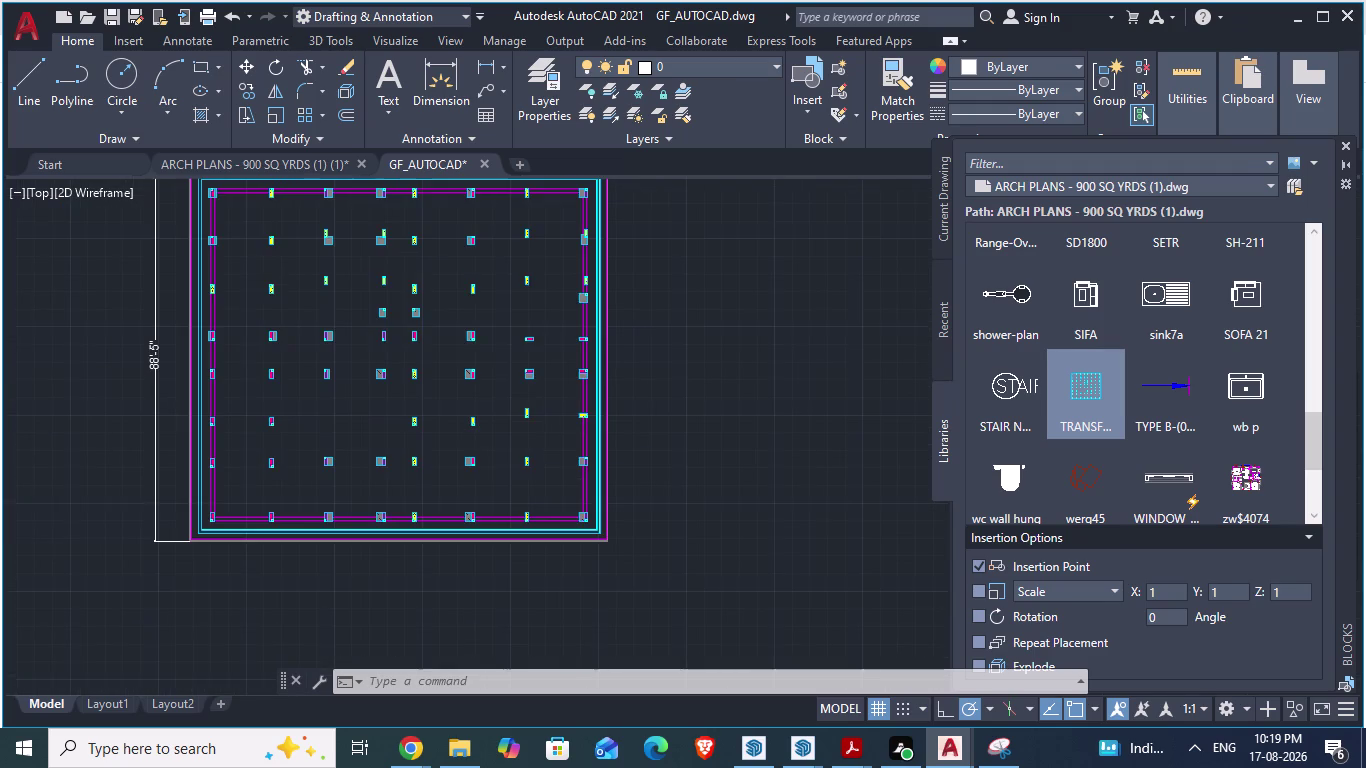
scroll(up, 3)
scroll(up, 3)
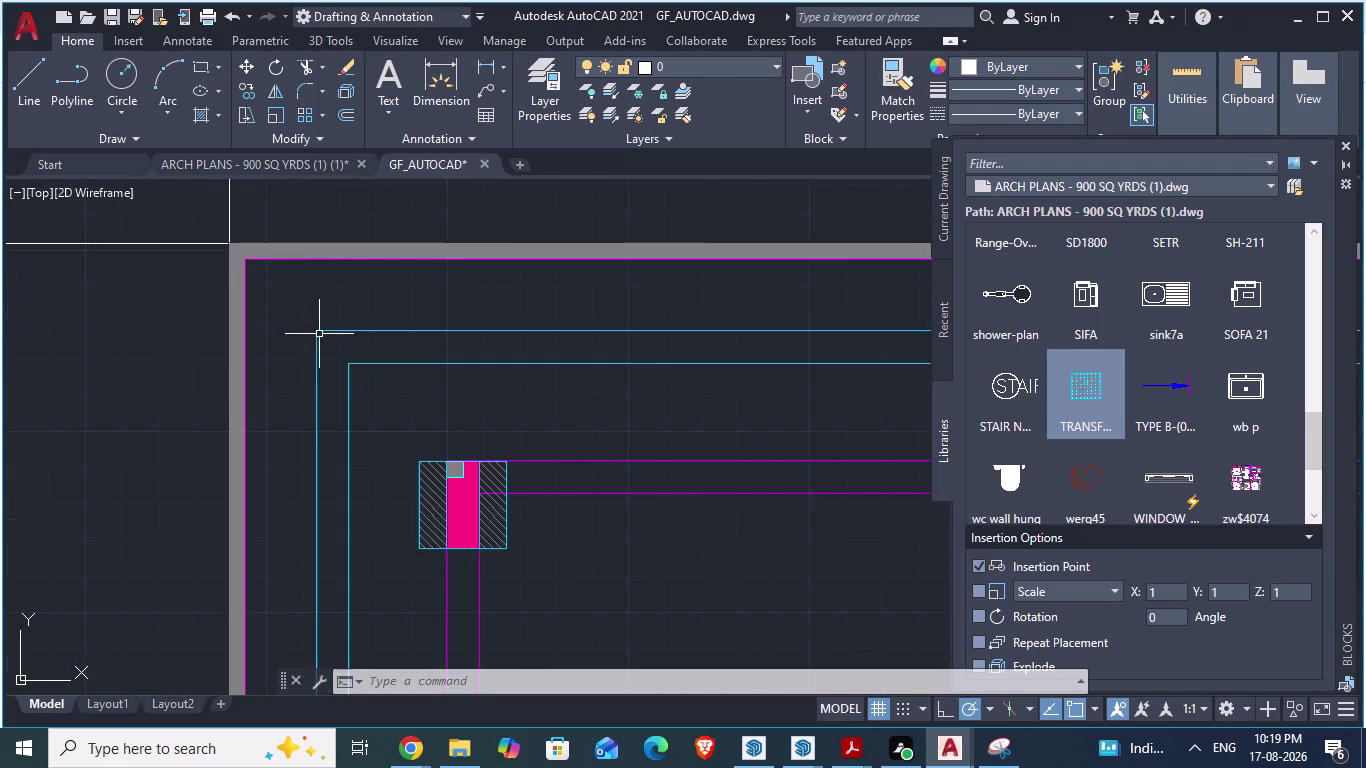
click(314, 330)
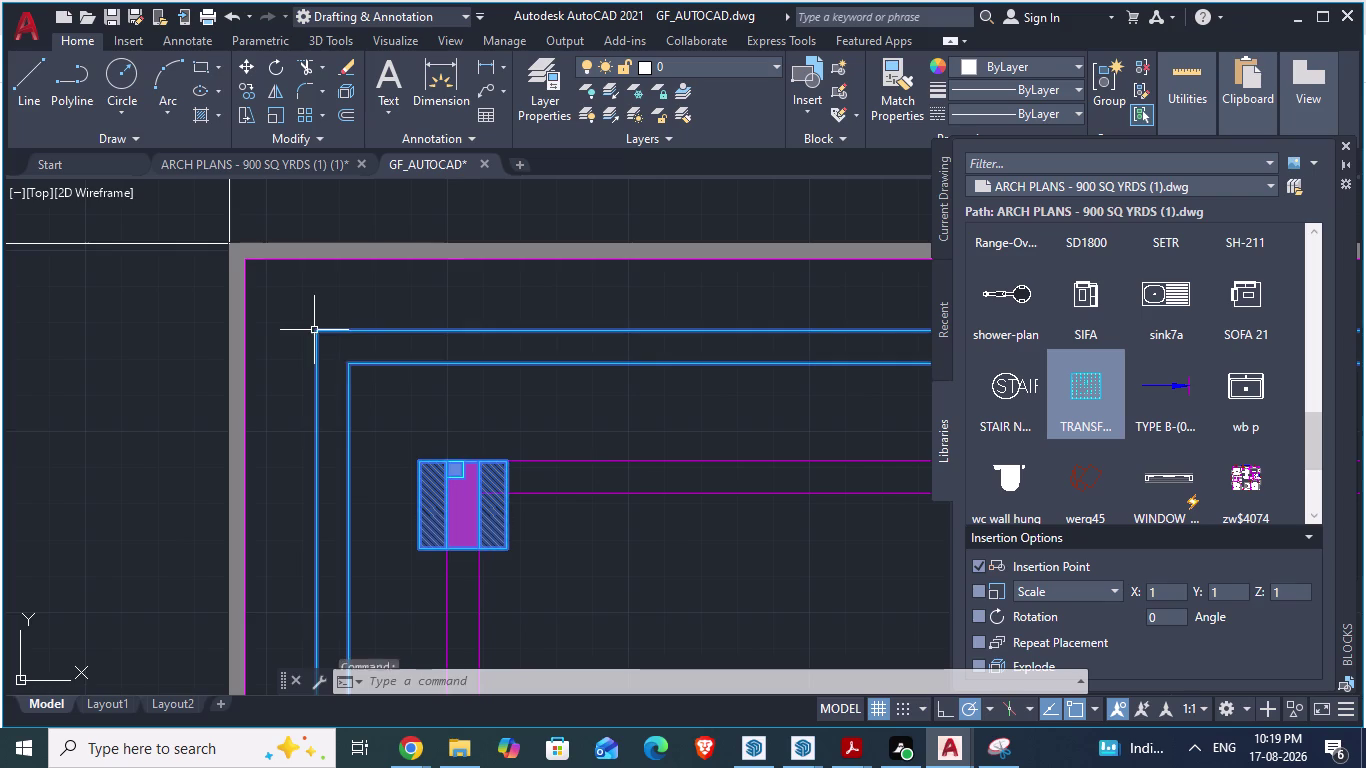
scroll(down, 3)
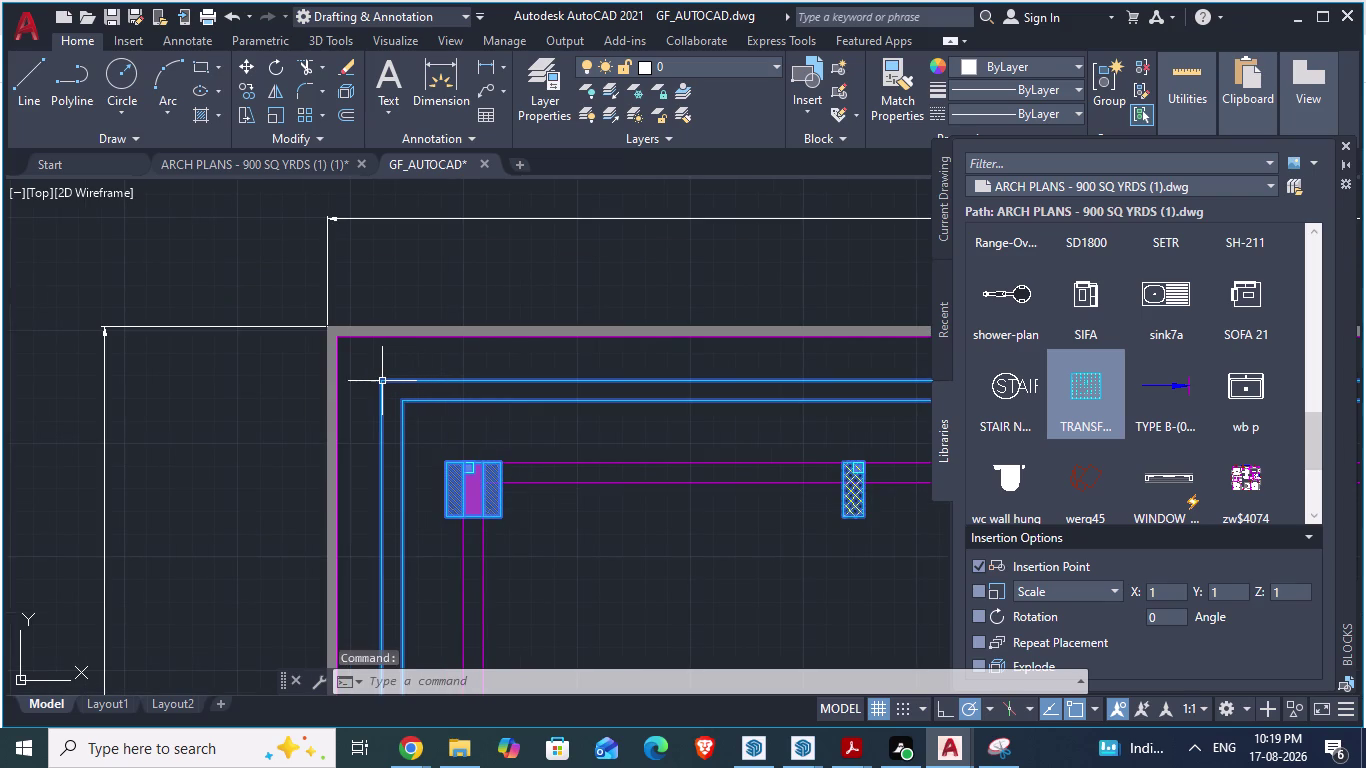
click(382, 381)
text(sca)
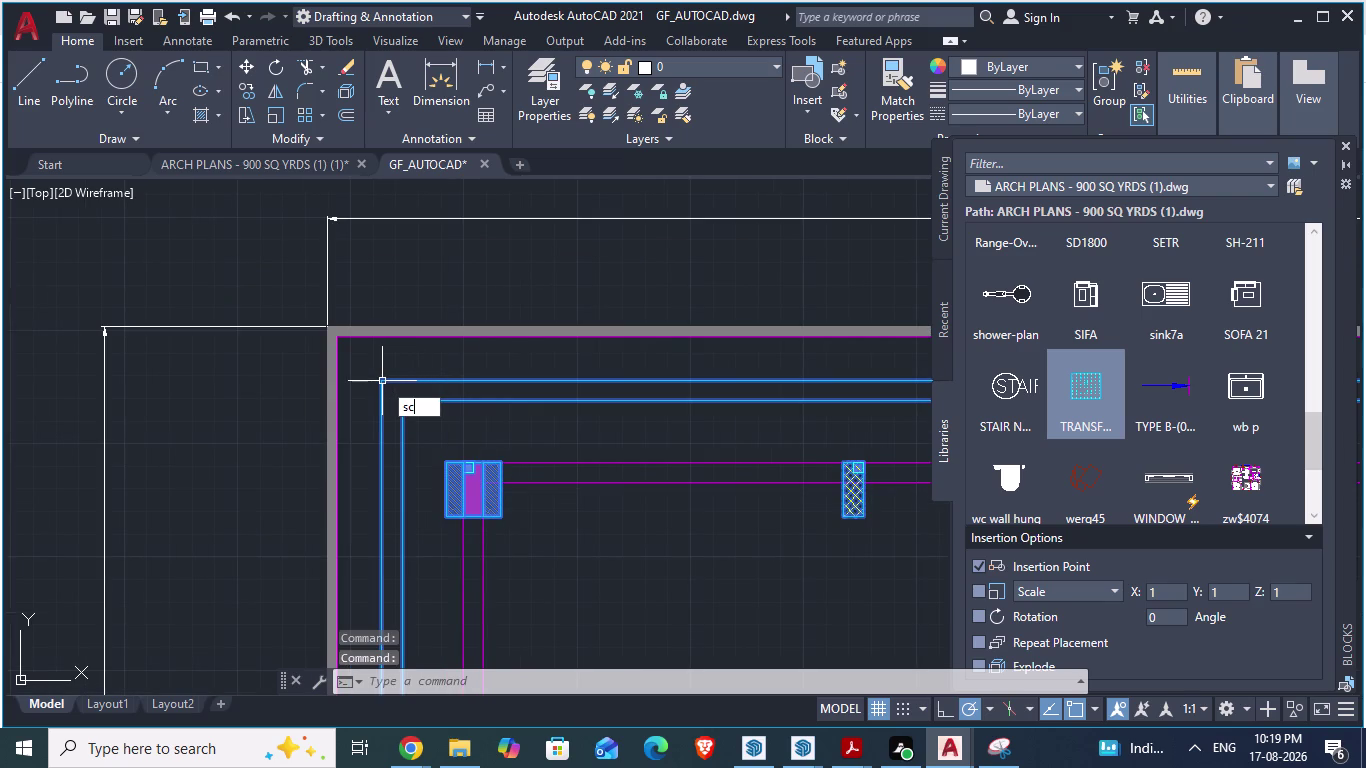
text(le)
key(Return)
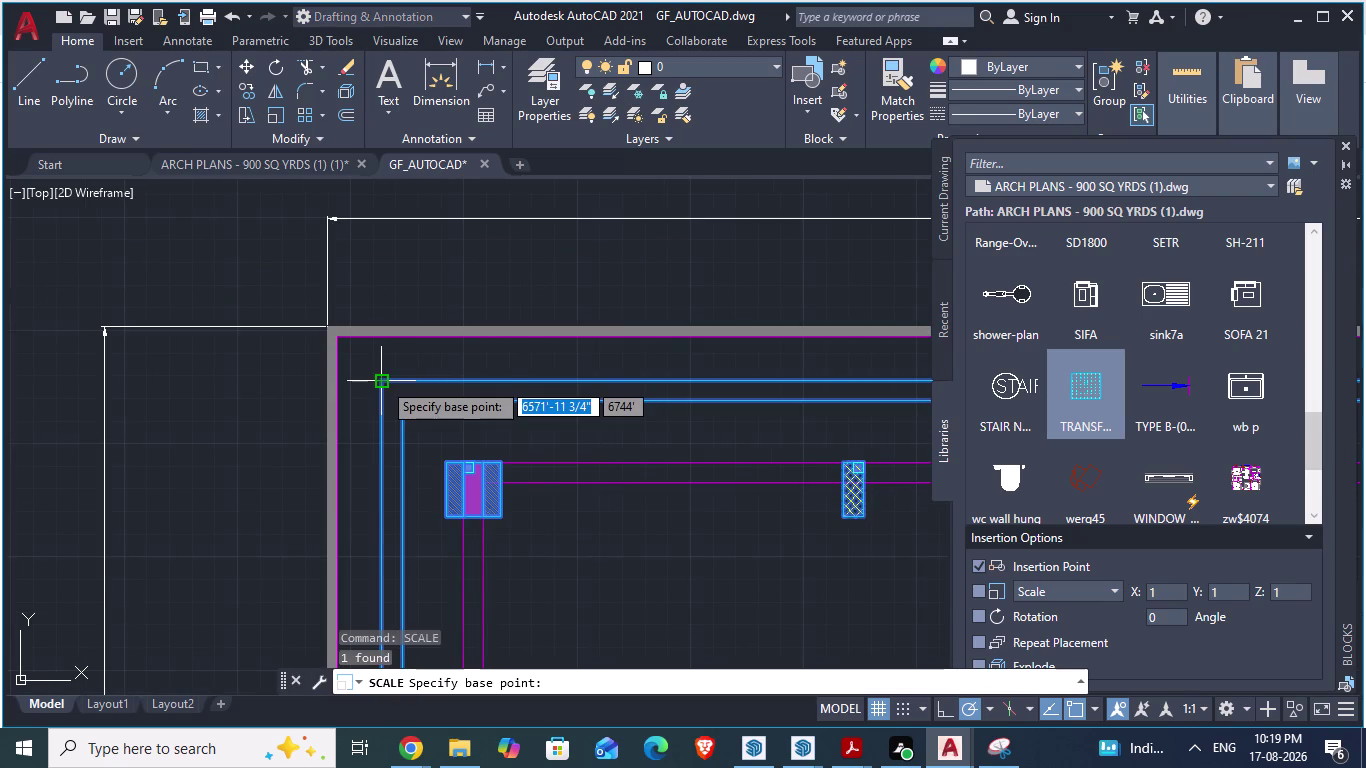
scroll(down, 3)
scroll(down, 3)
scroll(down, 3)
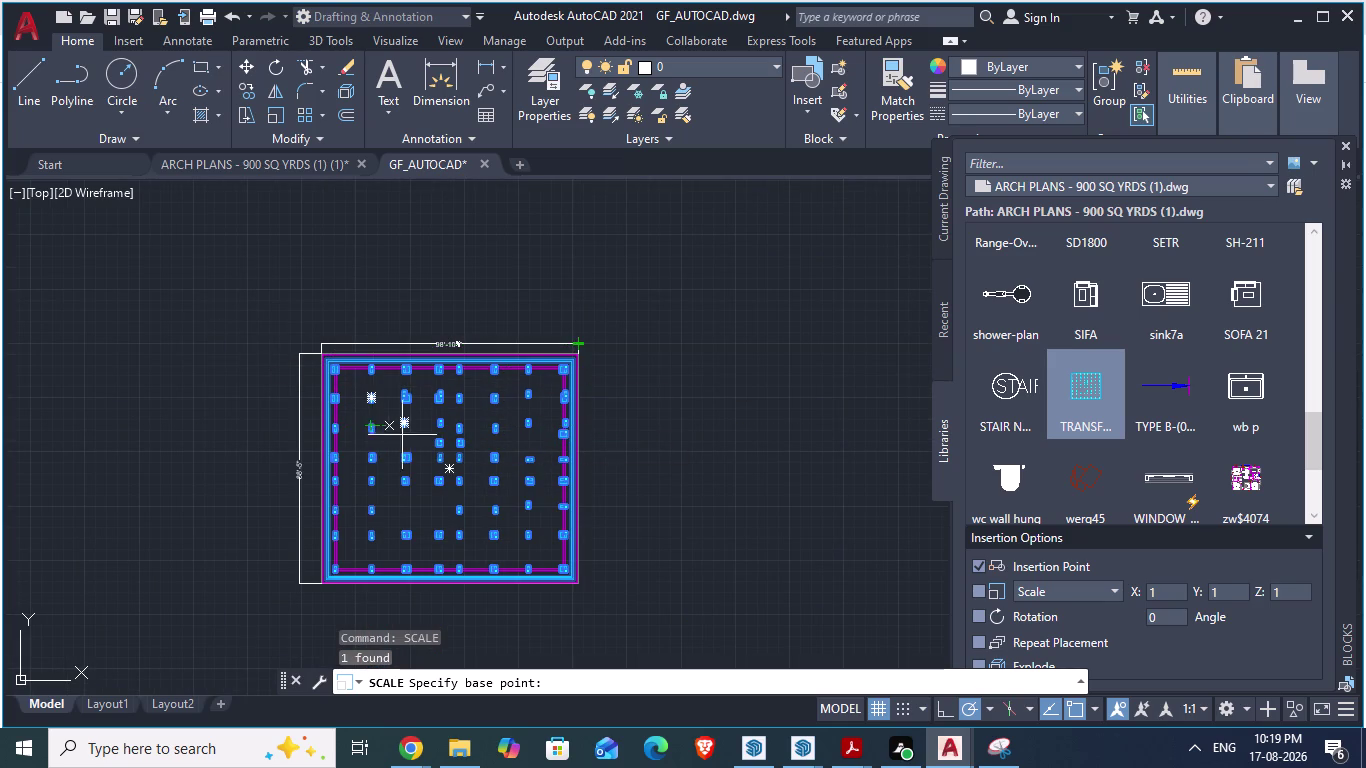
scroll(up, 3)
scroll(down, 3)
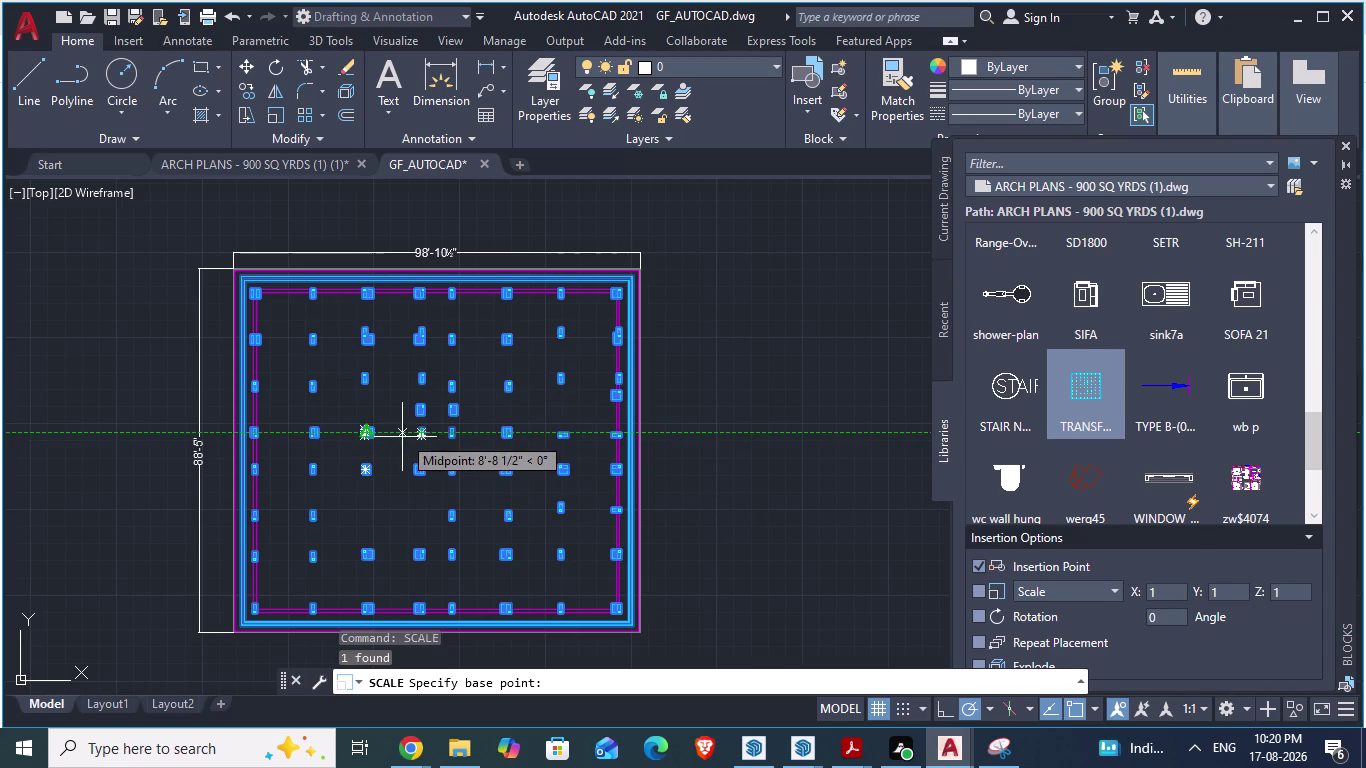
scroll(up, 3)
scroll(down, 3)
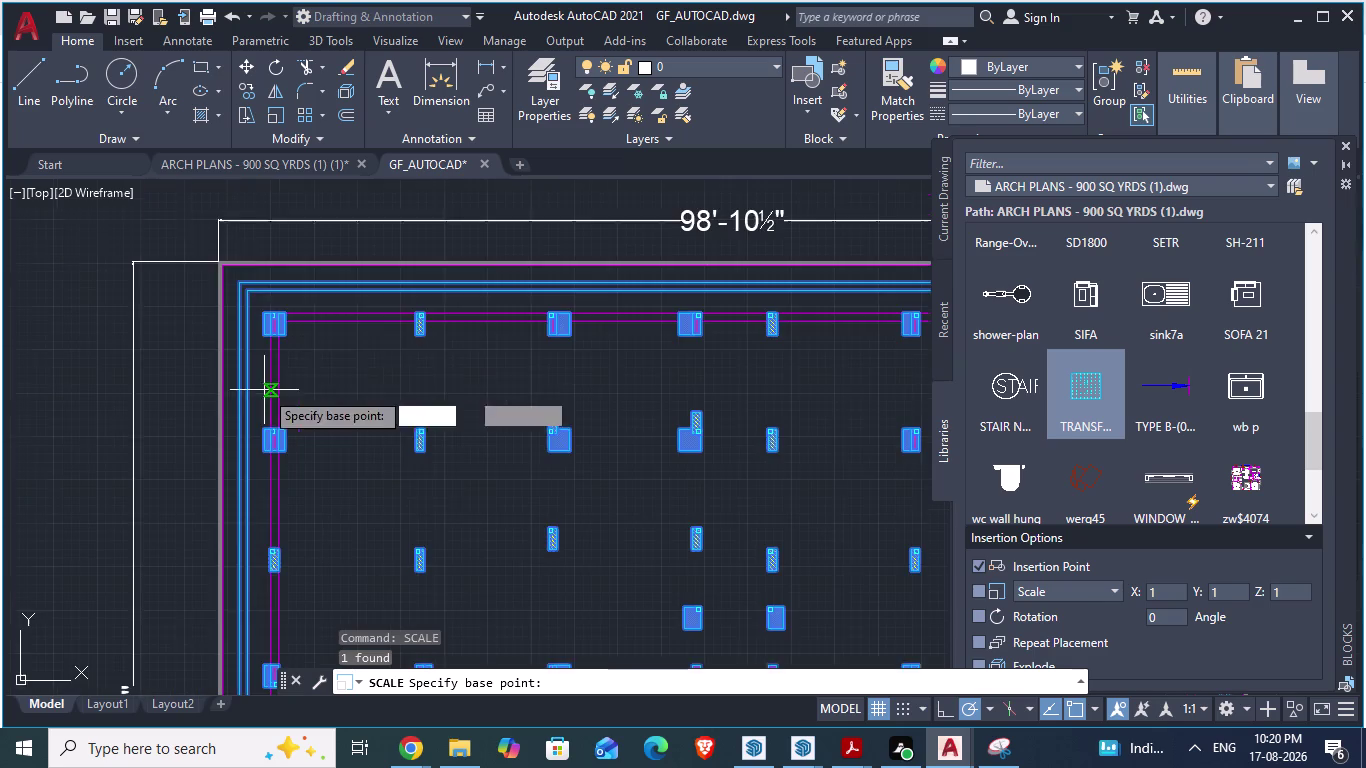
scroll(up, 3)
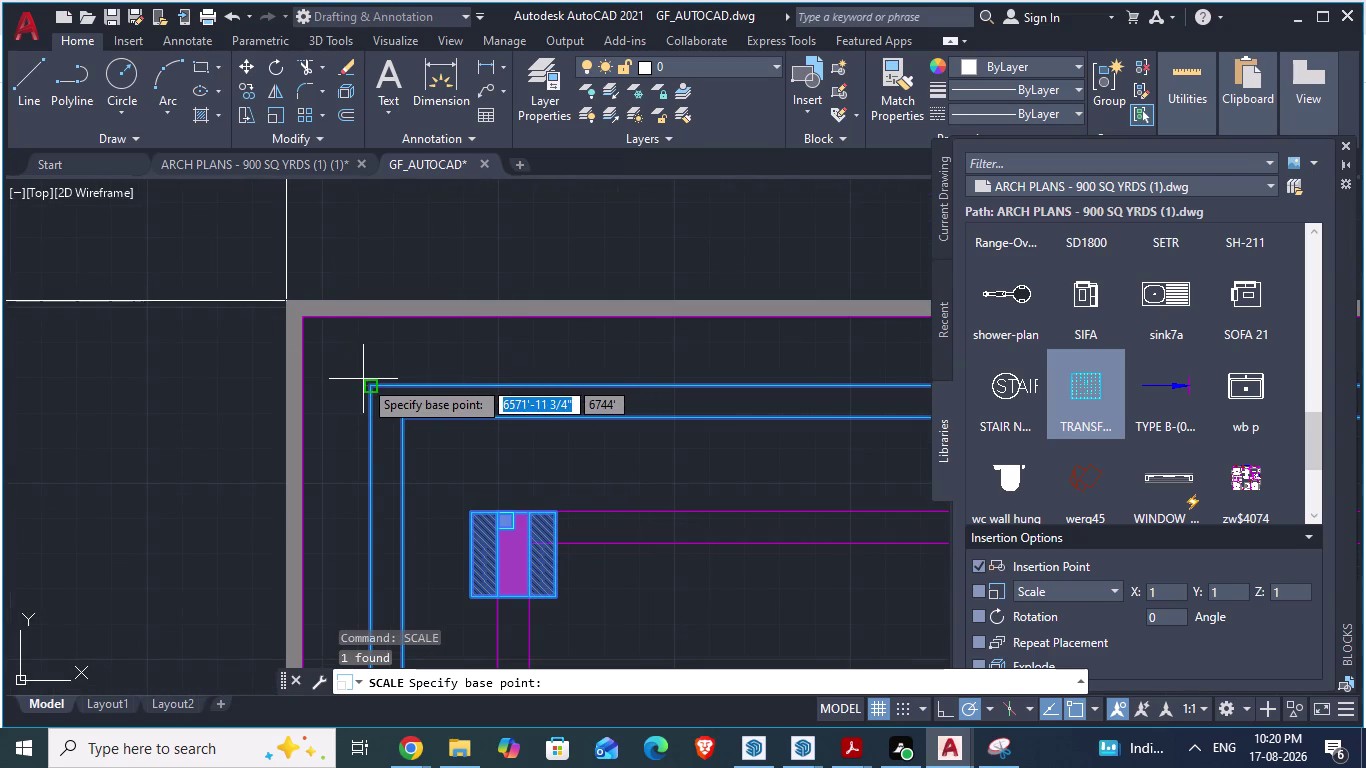
click(366, 381)
scroll(down, 3)
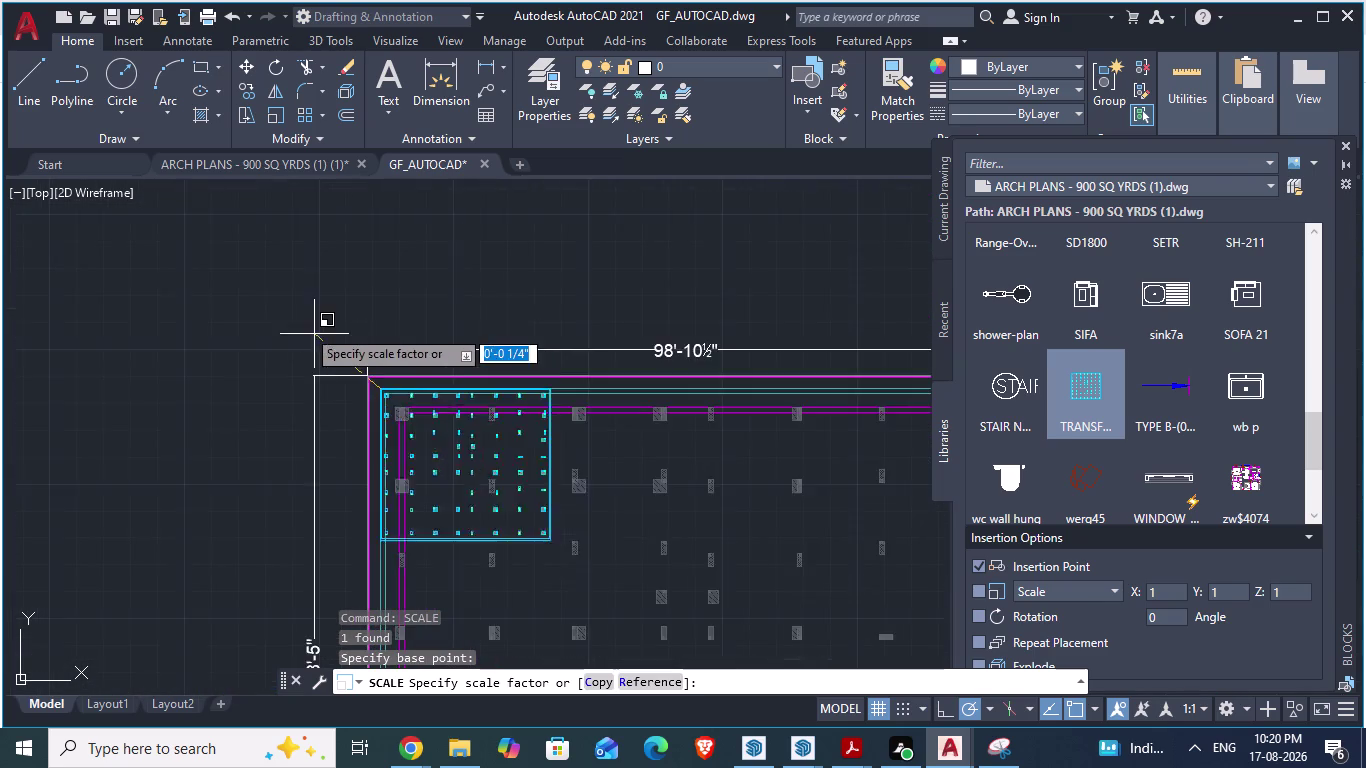
scroll(down, 3)
scroll(up, 3)
scroll(up, 3)
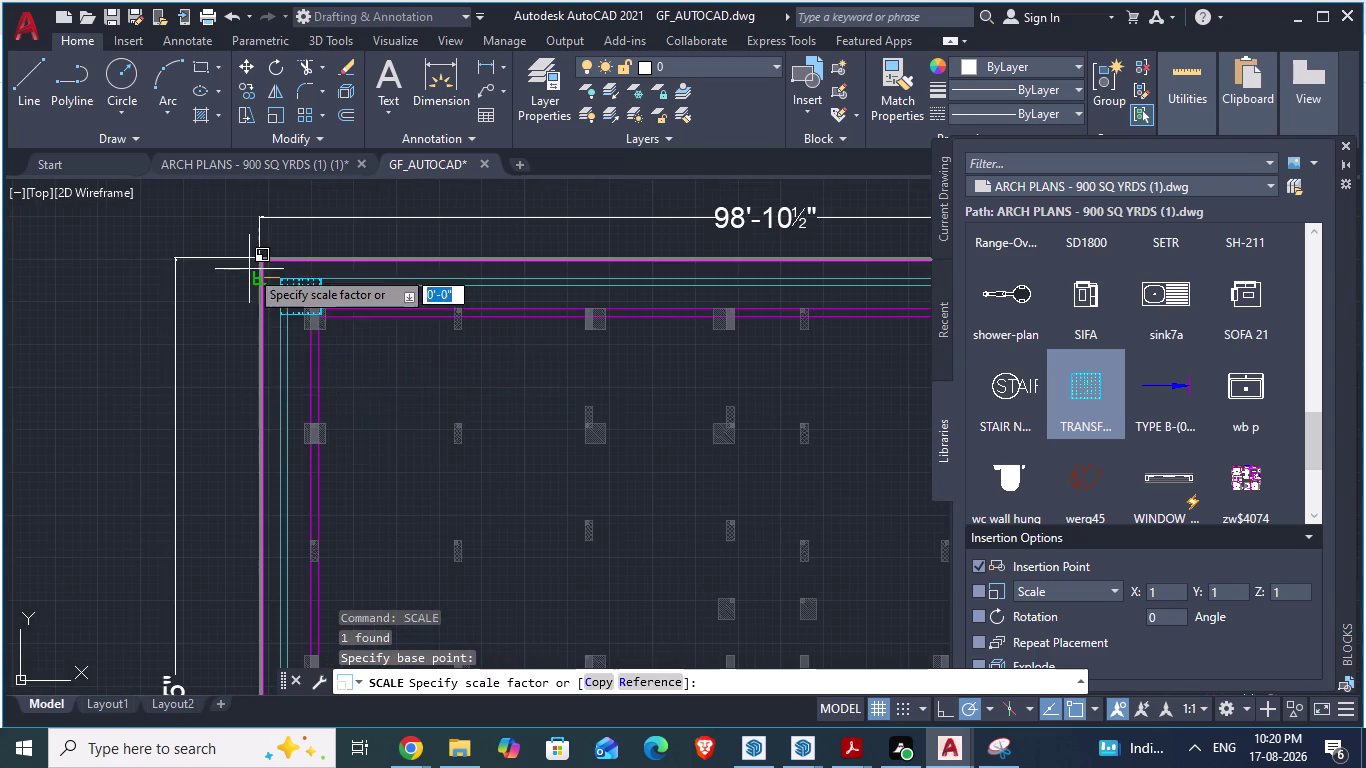
scroll(up, 3)
scroll(up, 3)
scroll(up, 3)
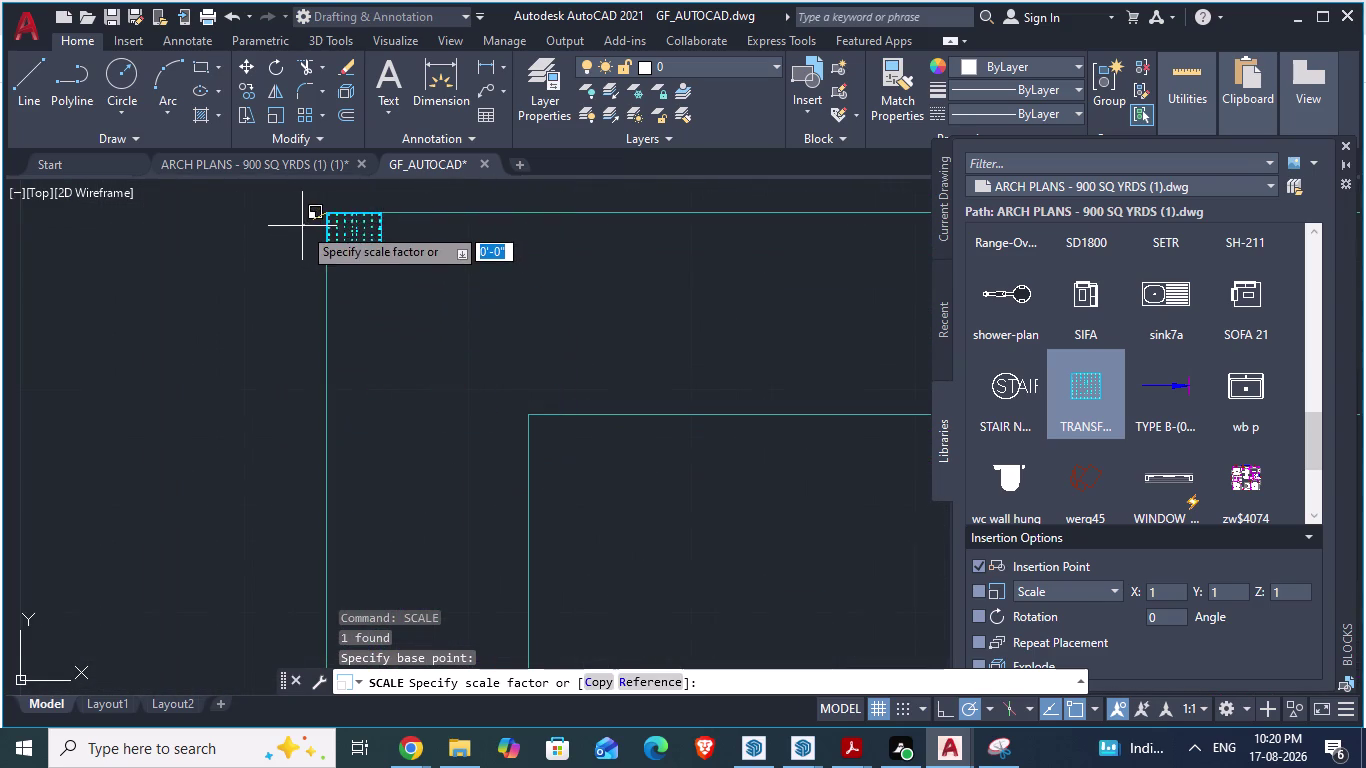
scroll(up, 3)
scroll(down, 3)
scroll(up, 3)
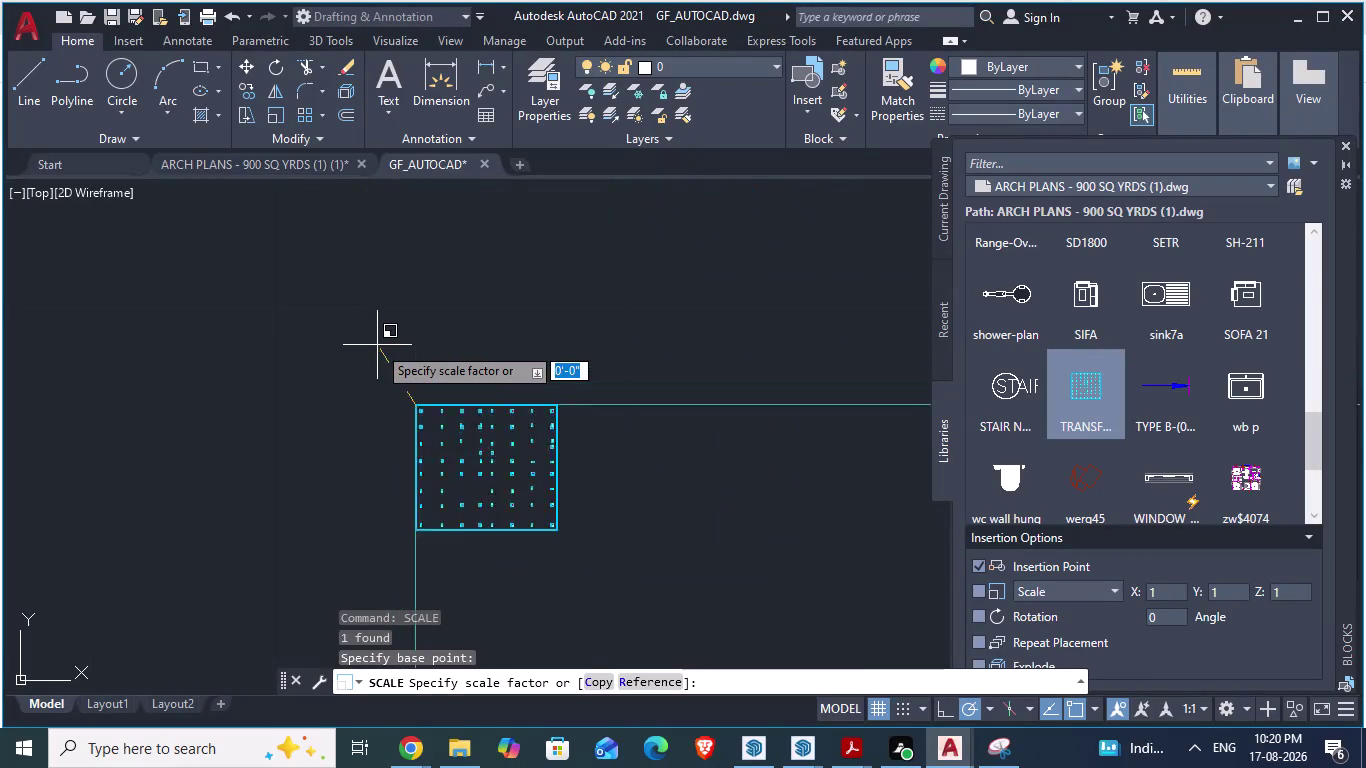
scroll(up, 3)
scroll(up, 3)
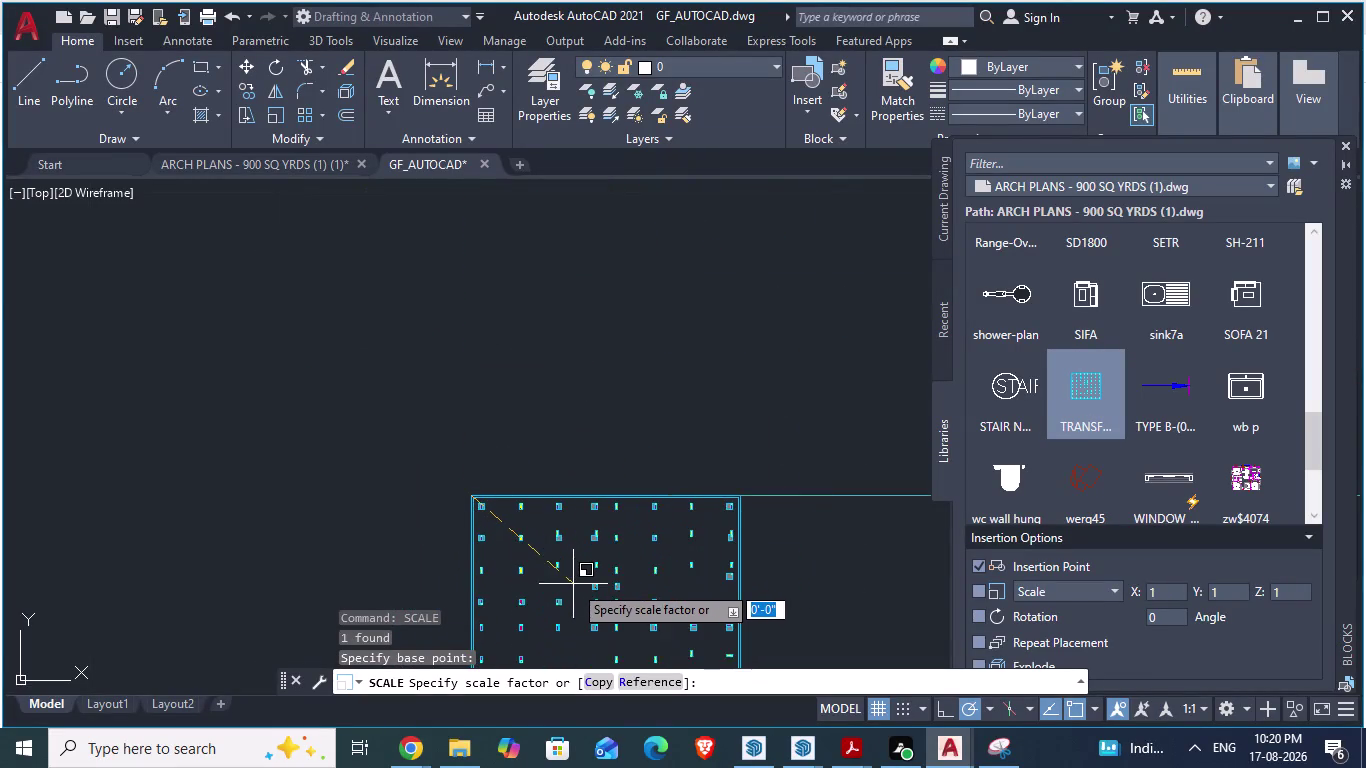
key(Escape)
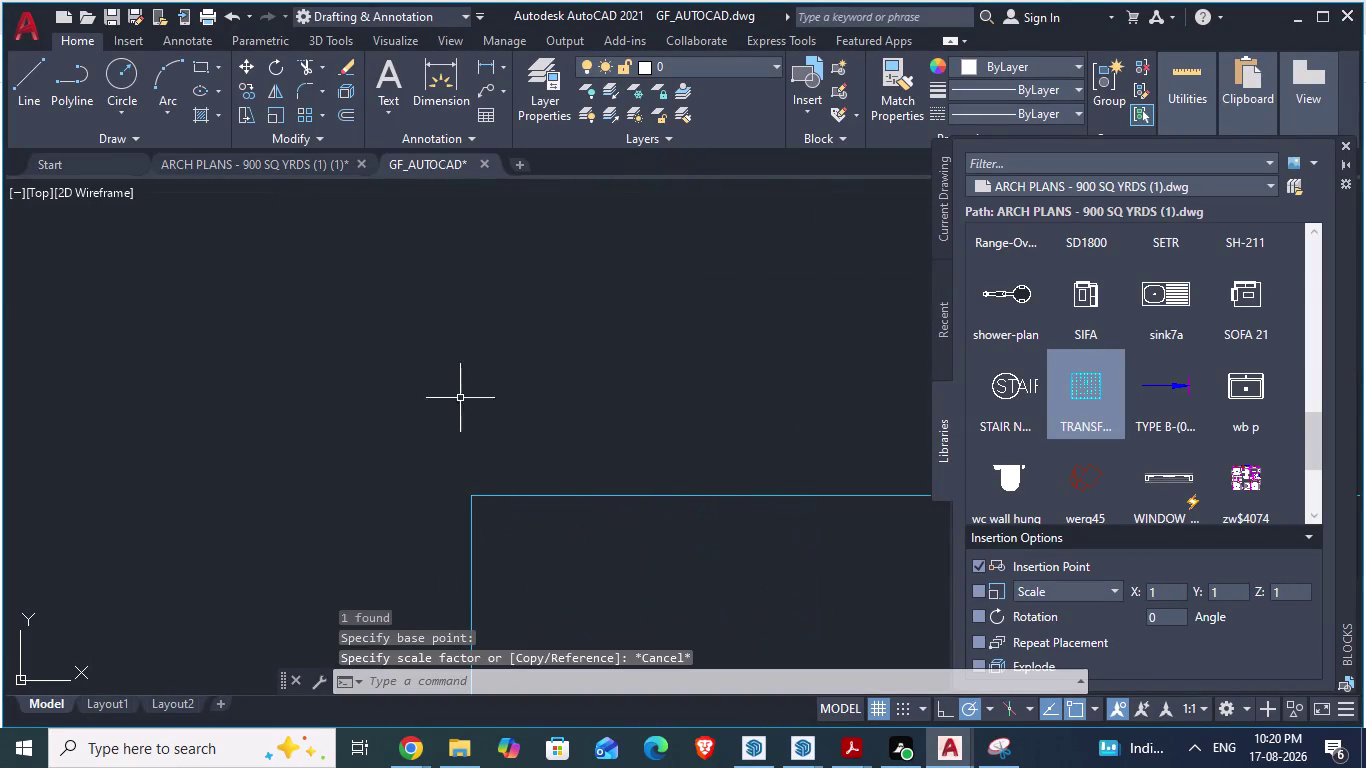
scroll(down, 3)
scroll(down, 3)
Select the plan outline and start SCALE with its top-left corner as base point.
click(496, 444)
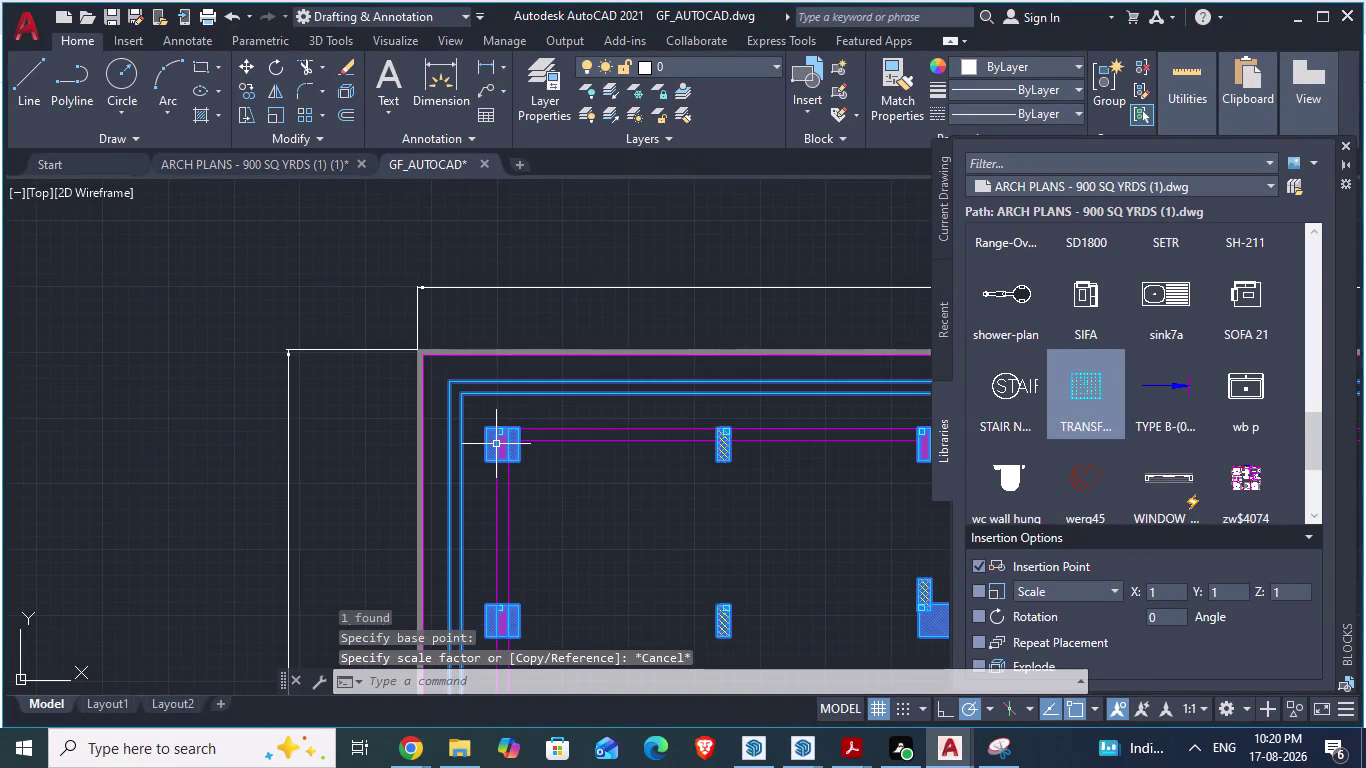
scroll(up, 3)
scroll(down, 3)
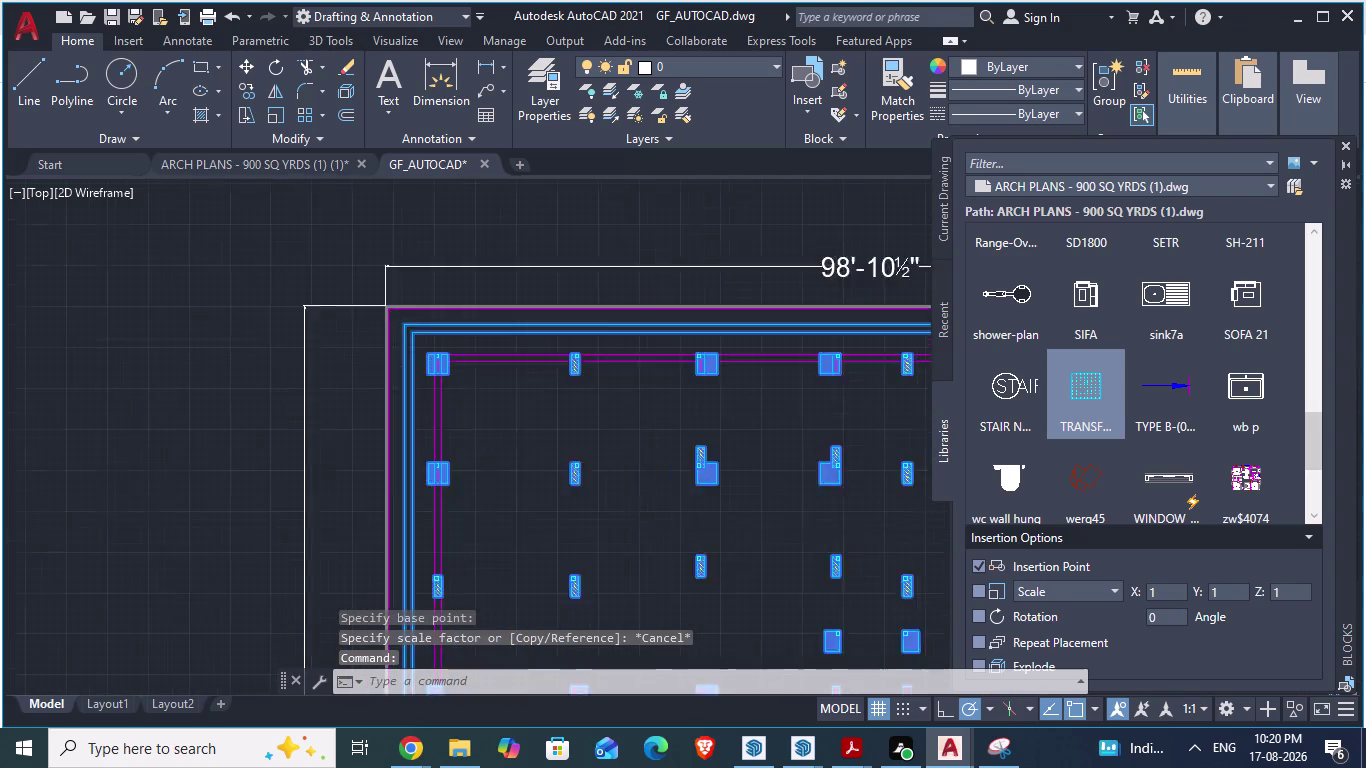
scroll(up, 3)
scroll(up, 3)
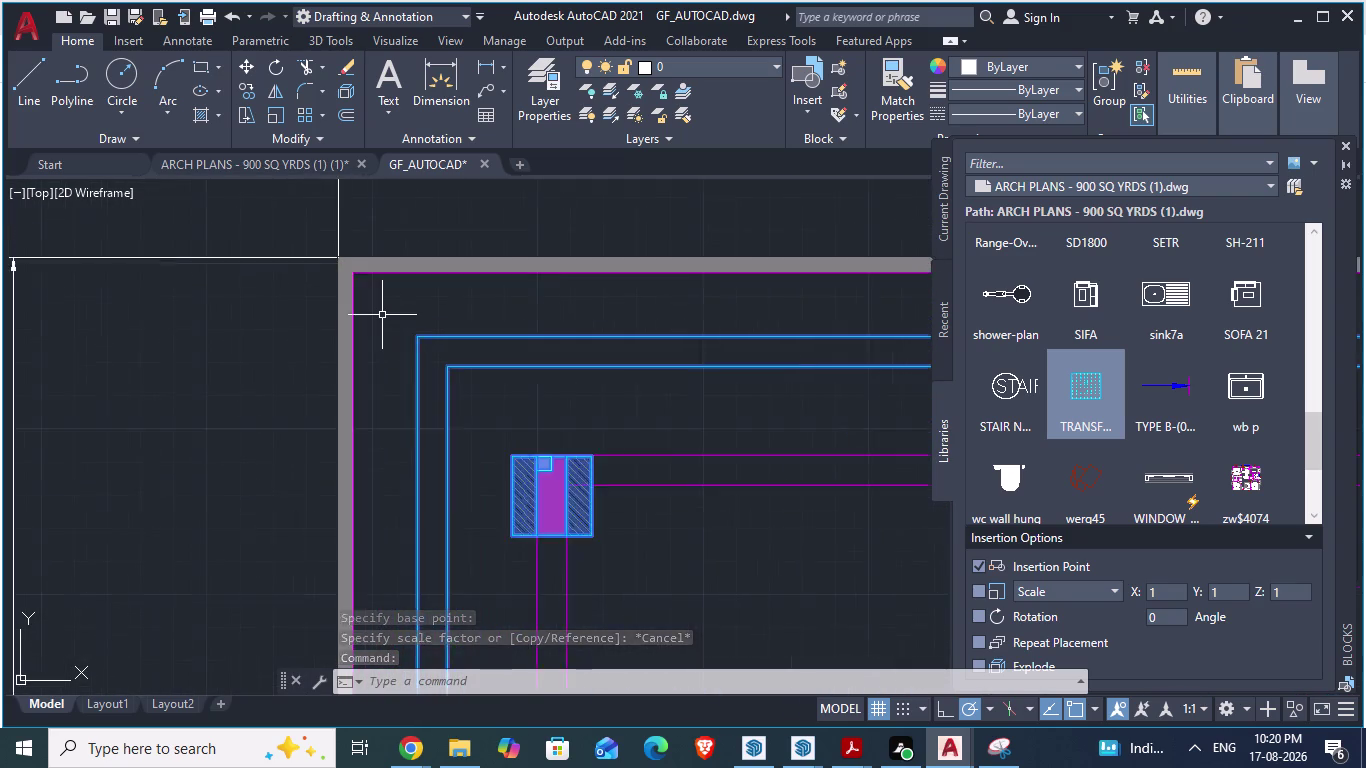
scroll(up, 3)
text(sc)
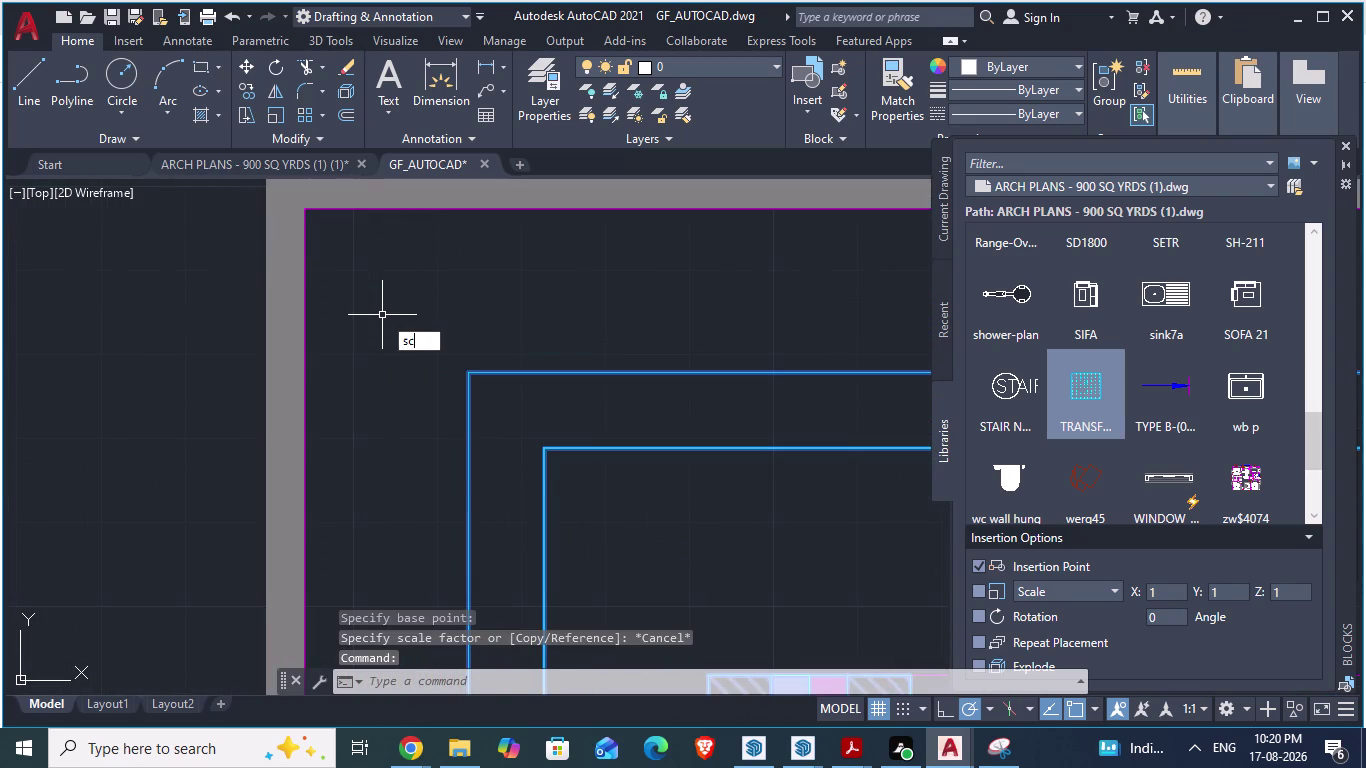
text(ale)
key(Return)
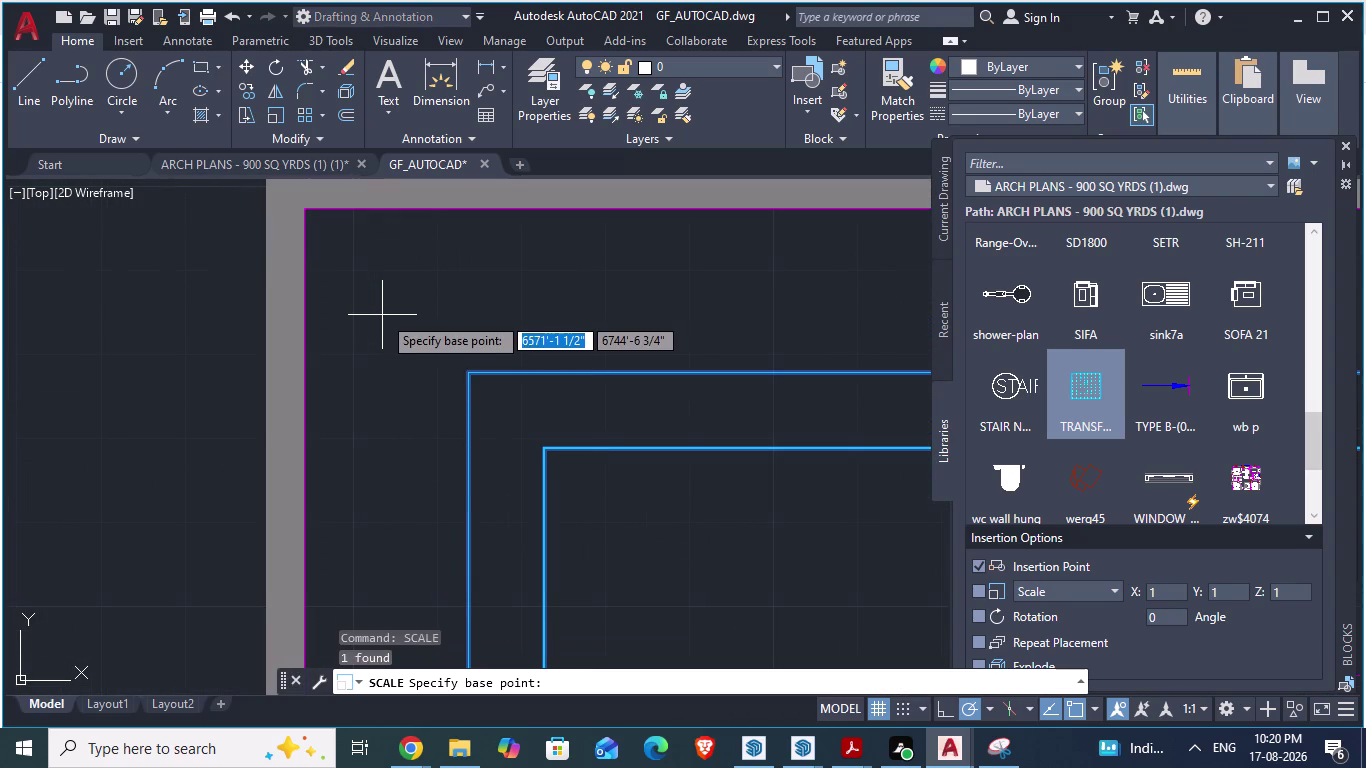
click(469, 372)
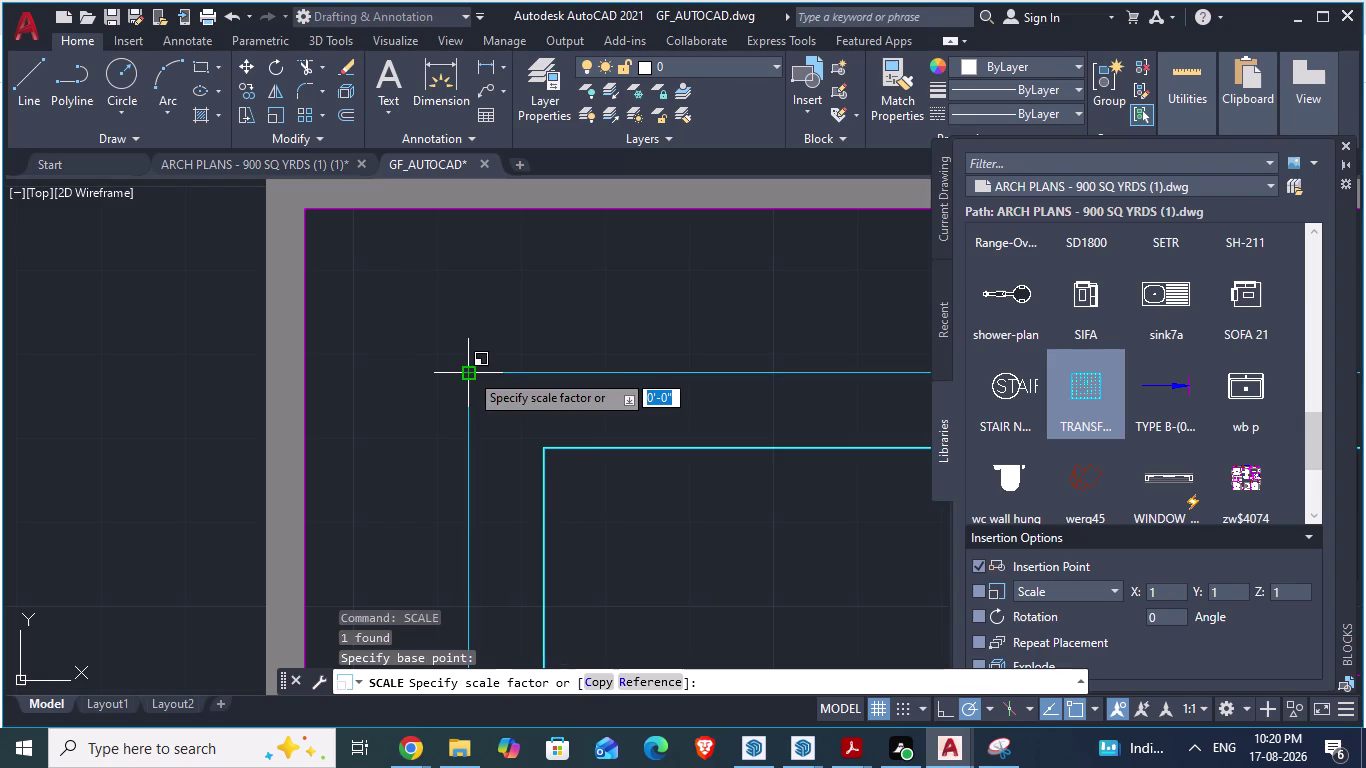
Set the scale factor by picking the plan's bottom-right corner.
scroll(down, 3)
scroll(down, 3)
scroll(down, 3)
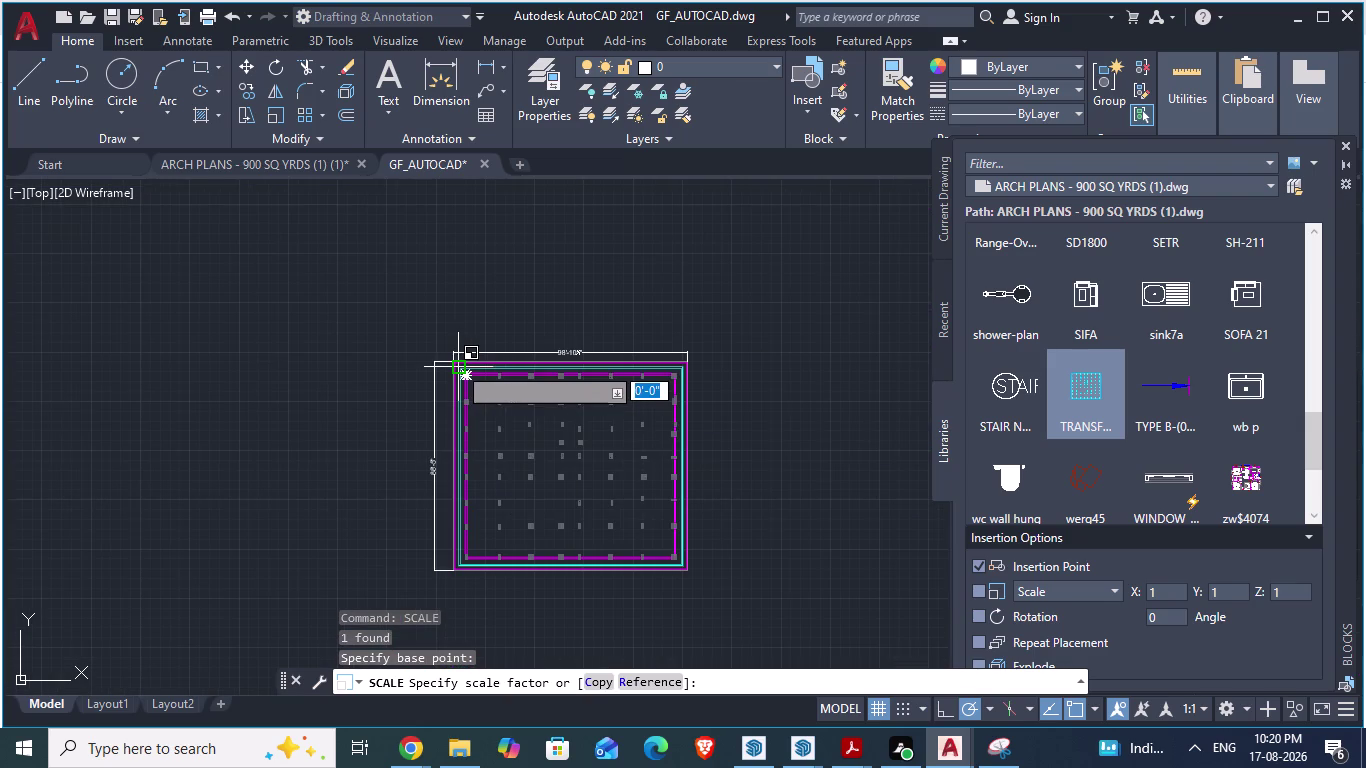
scroll(up, 3)
scroll(down, 3)
scroll(up, 3)
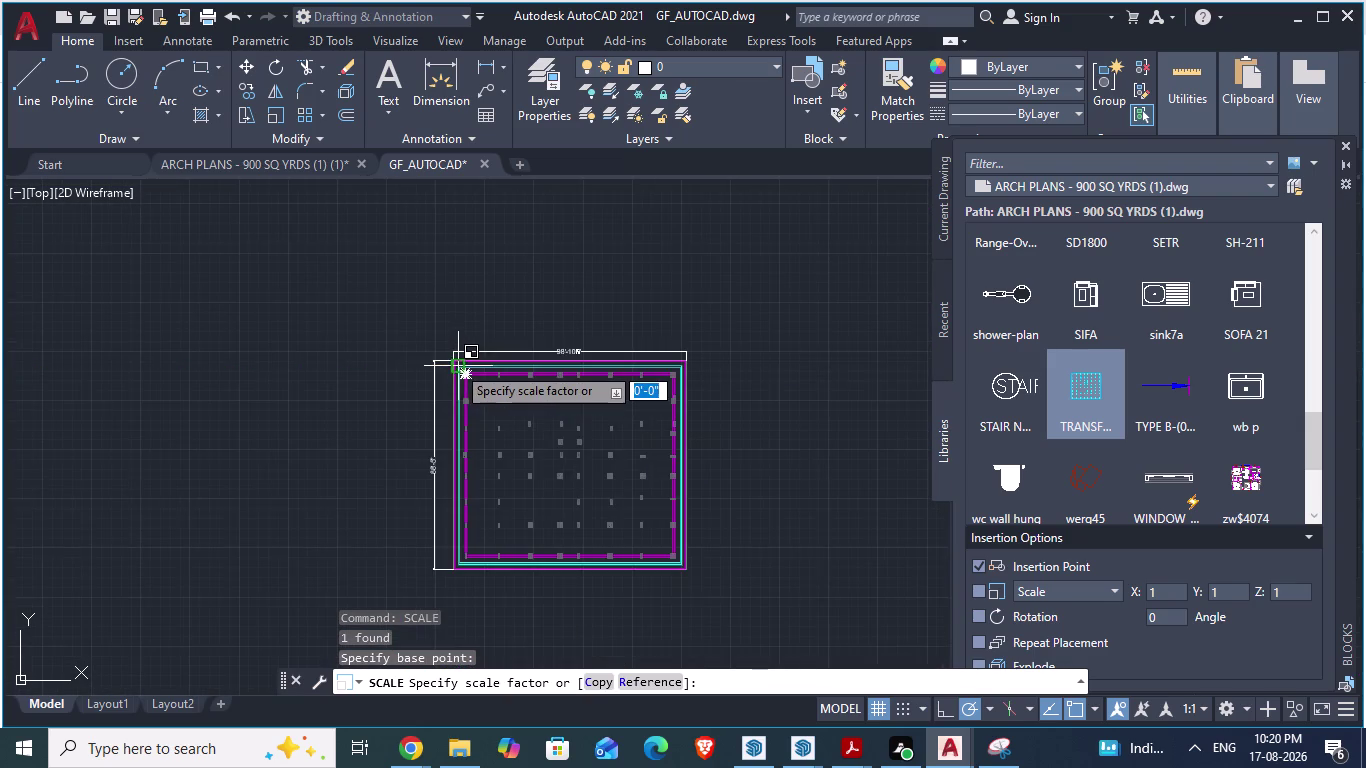
scroll(down, 3)
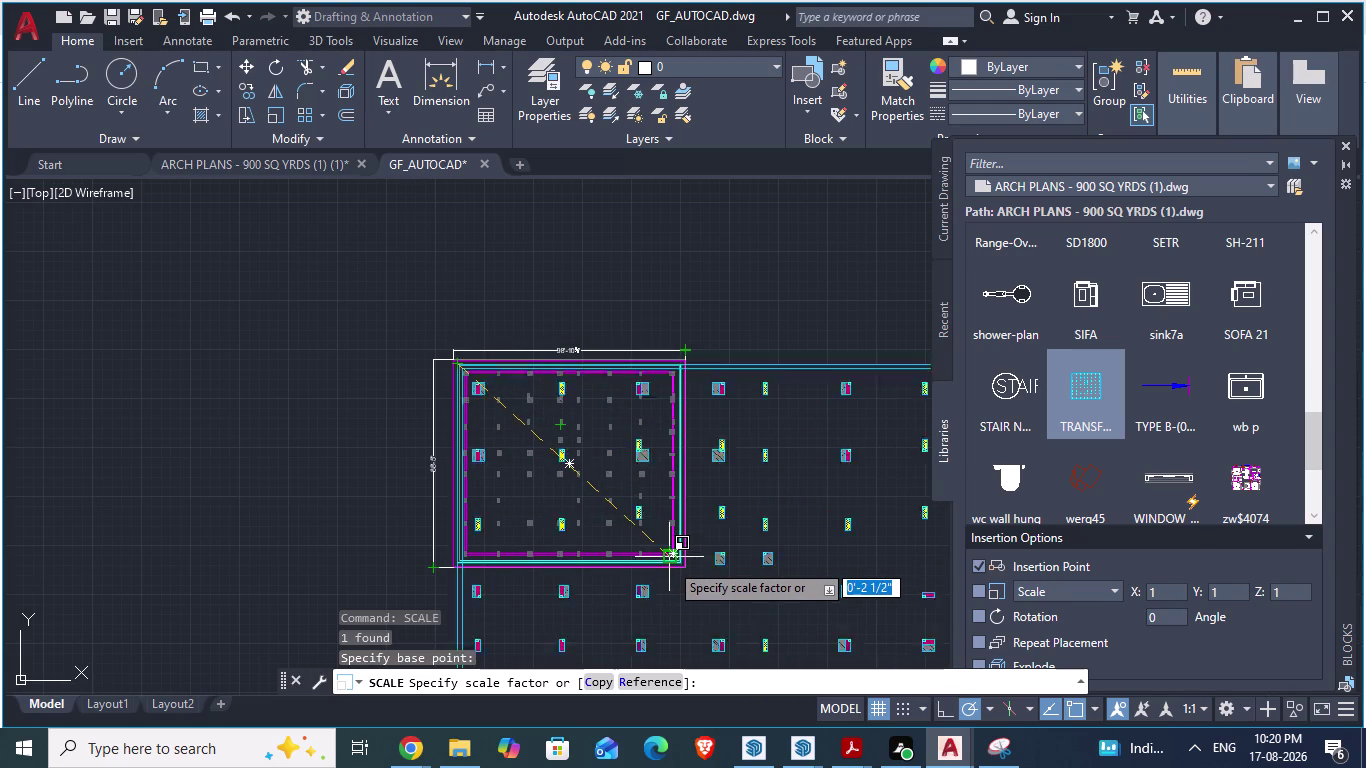
scroll(up, 3)
scroll(up, 3)
scroll(up, 3)
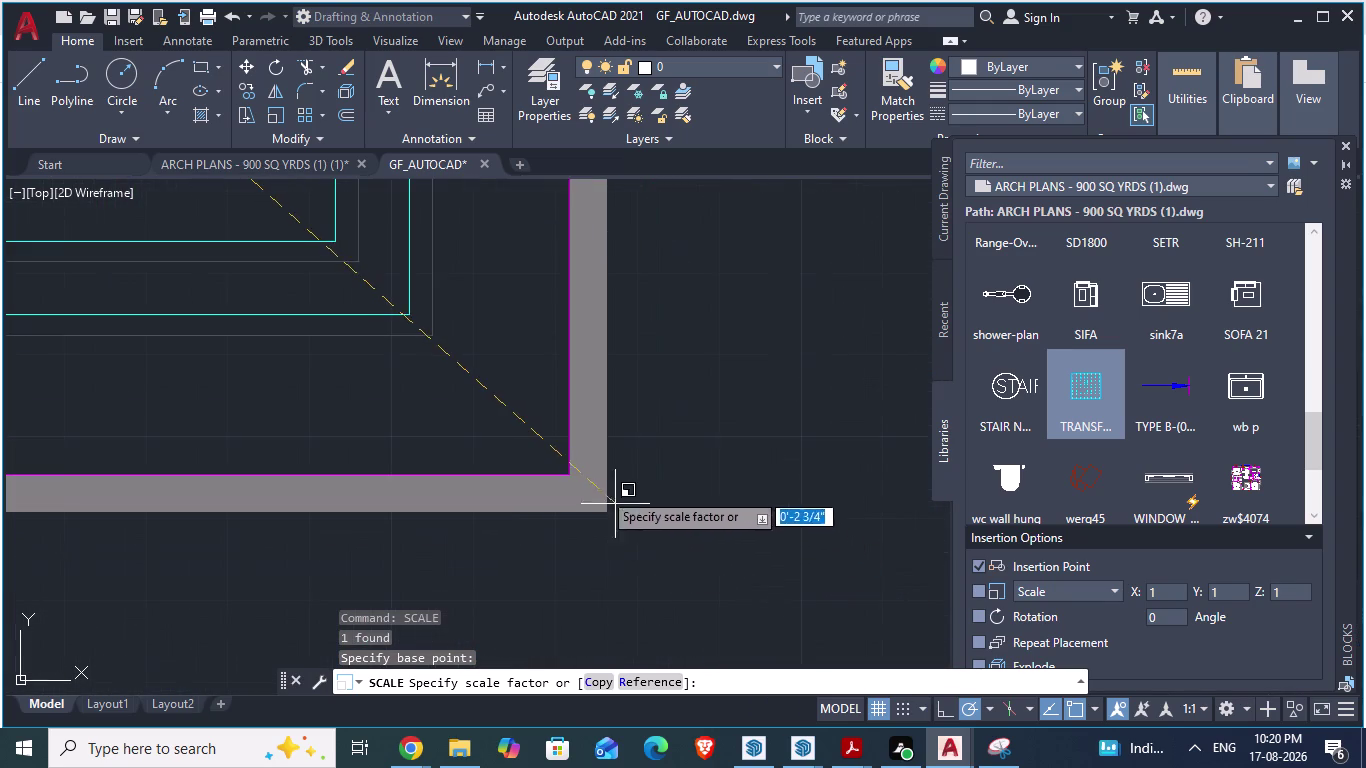
click(409, 320)
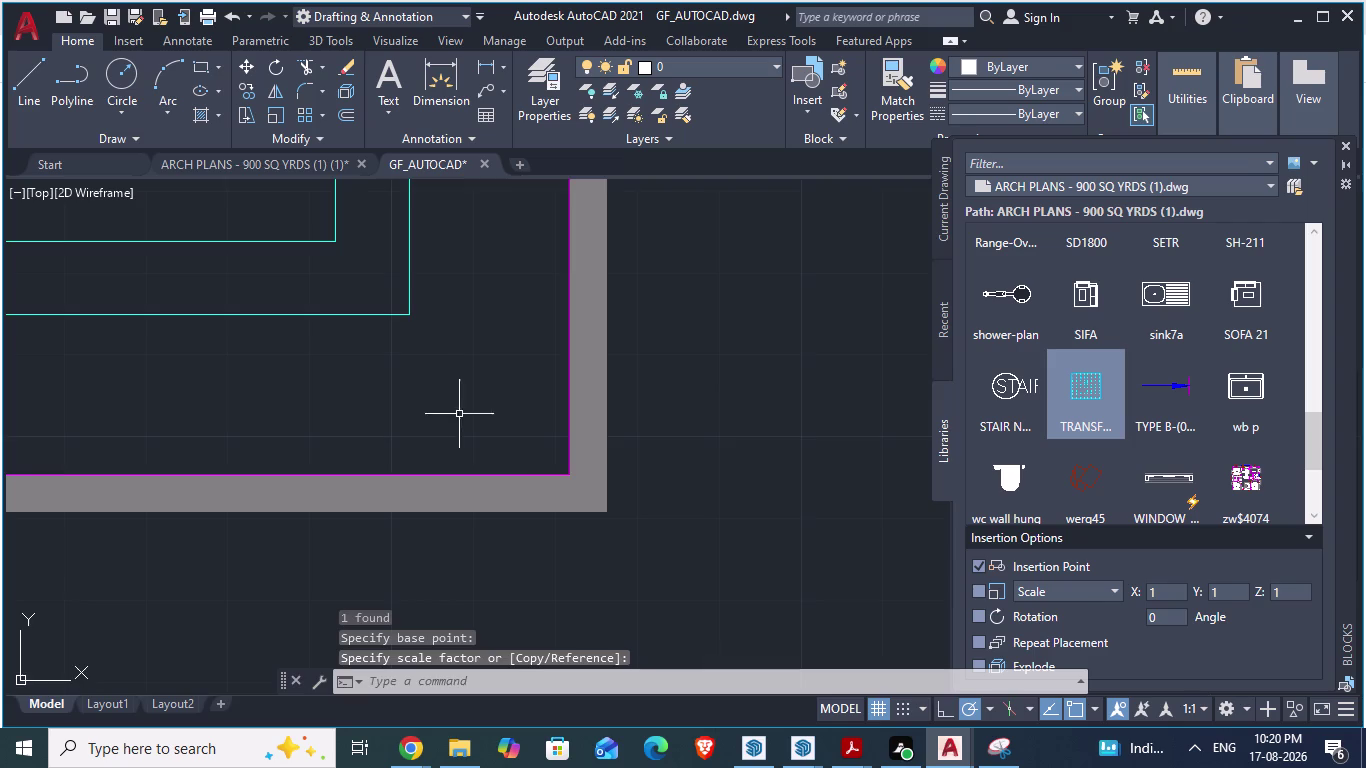
scroll(down, 3)
scroll(down, 3)
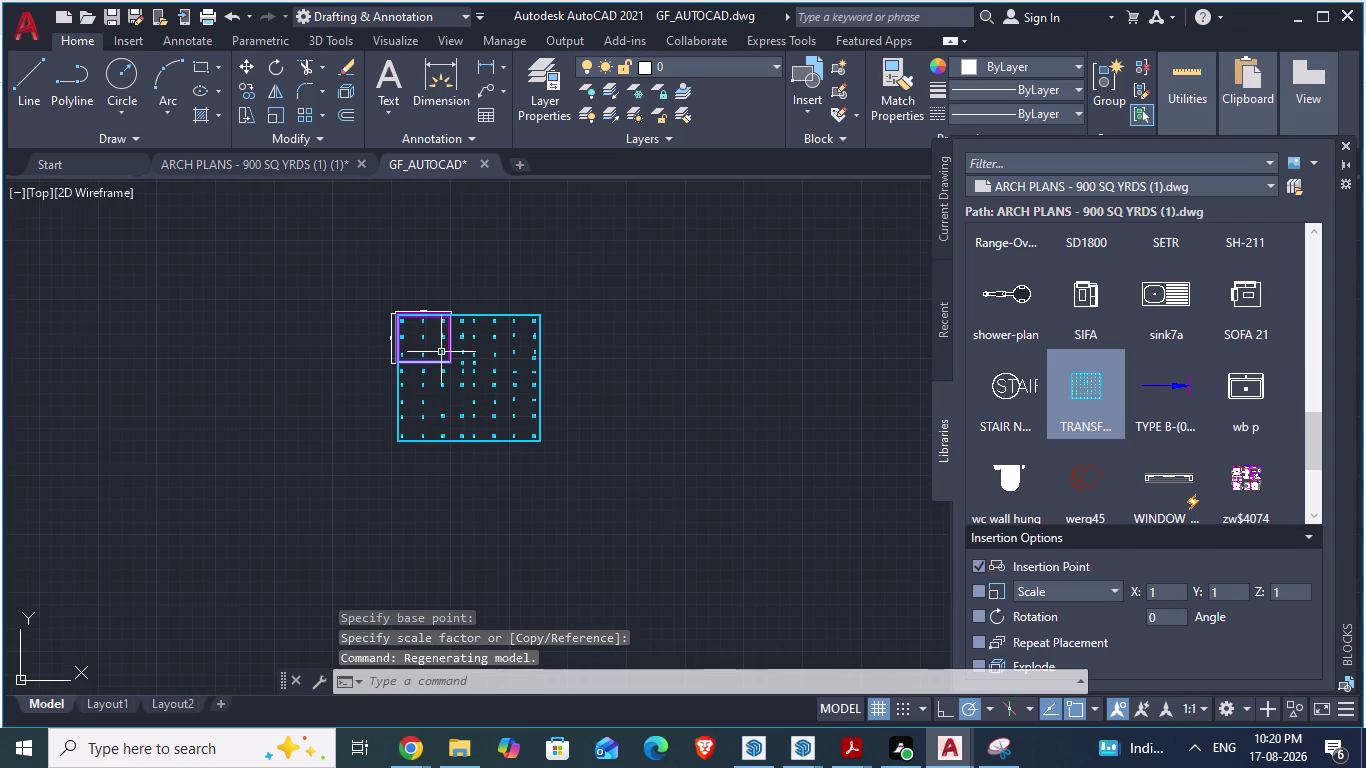
Undo the last rescale and delete the leftover small column block.
scroll(up, 3)
scroll(up, 3)
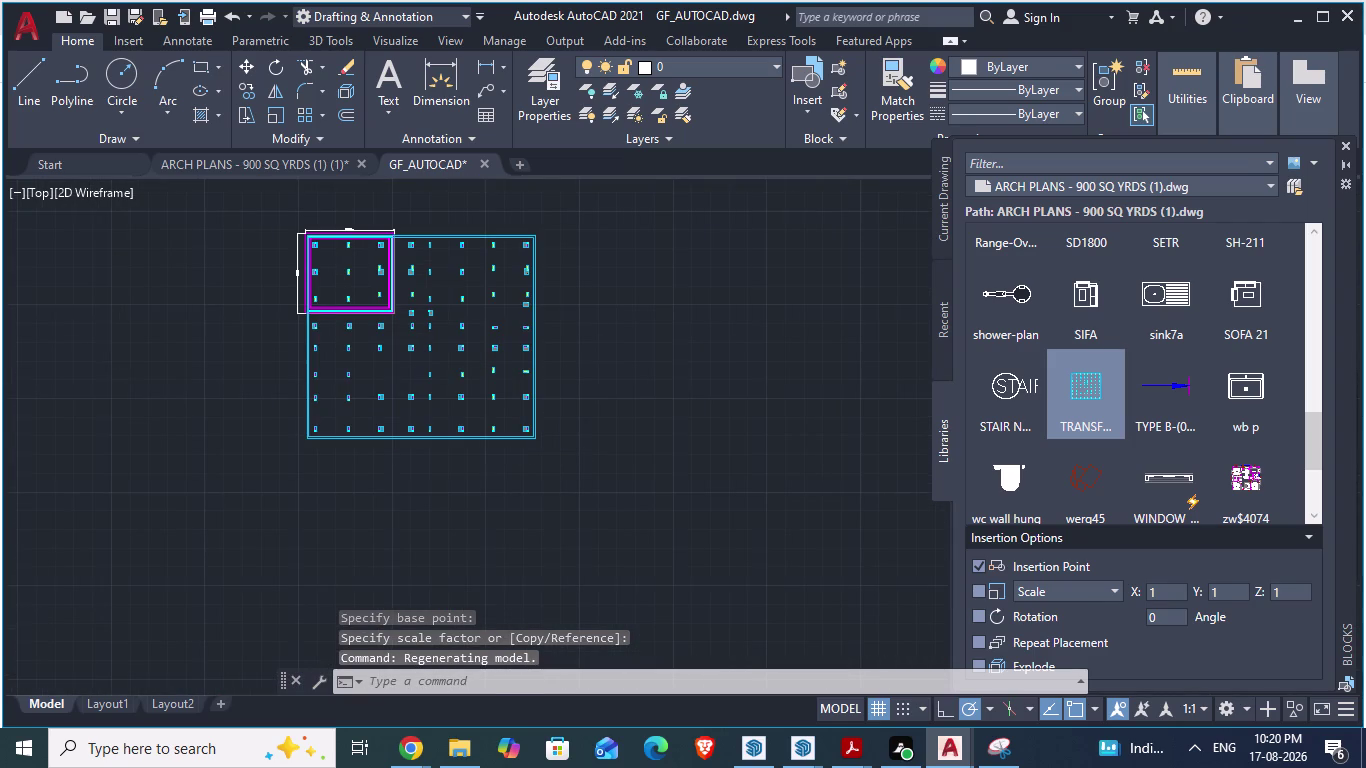
scroll(down, 3)
scroll(up, 3)
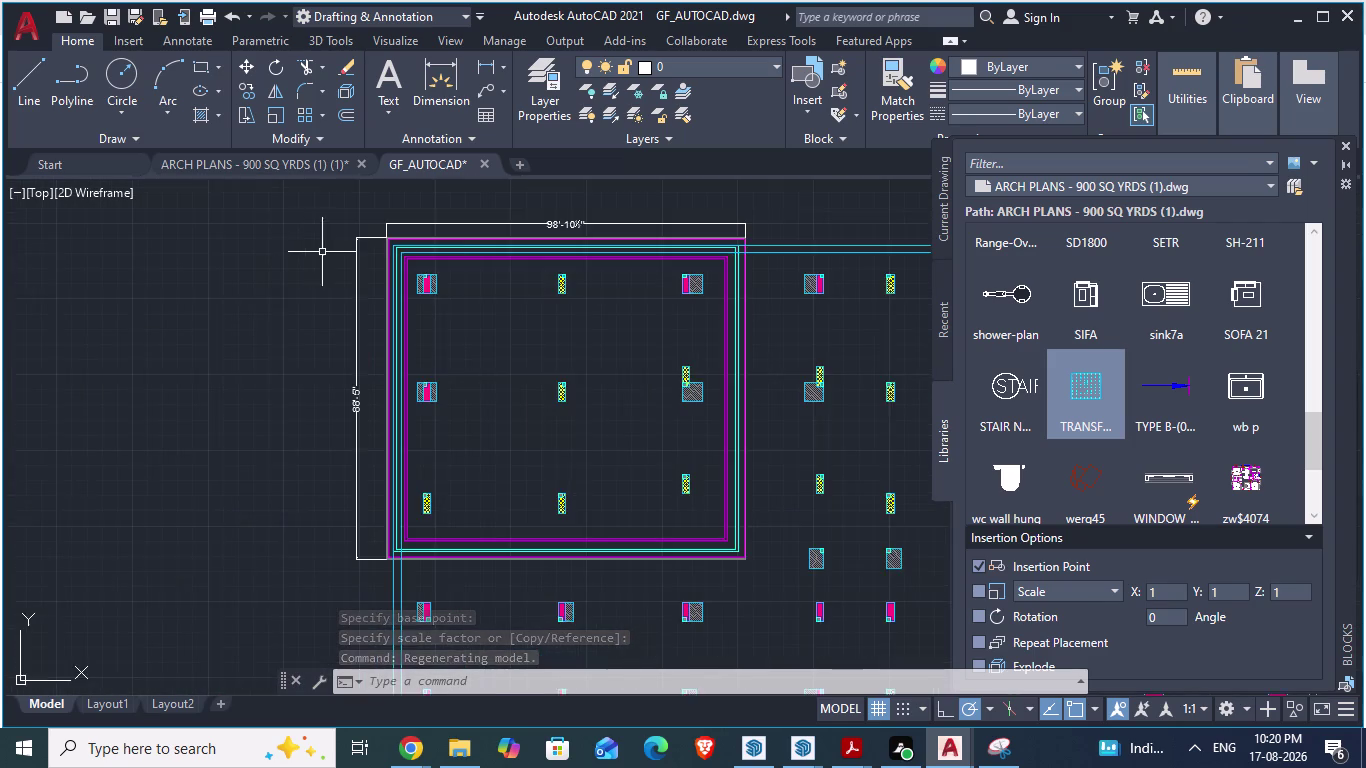
scroll(up, 3)
key(ctrl+z)
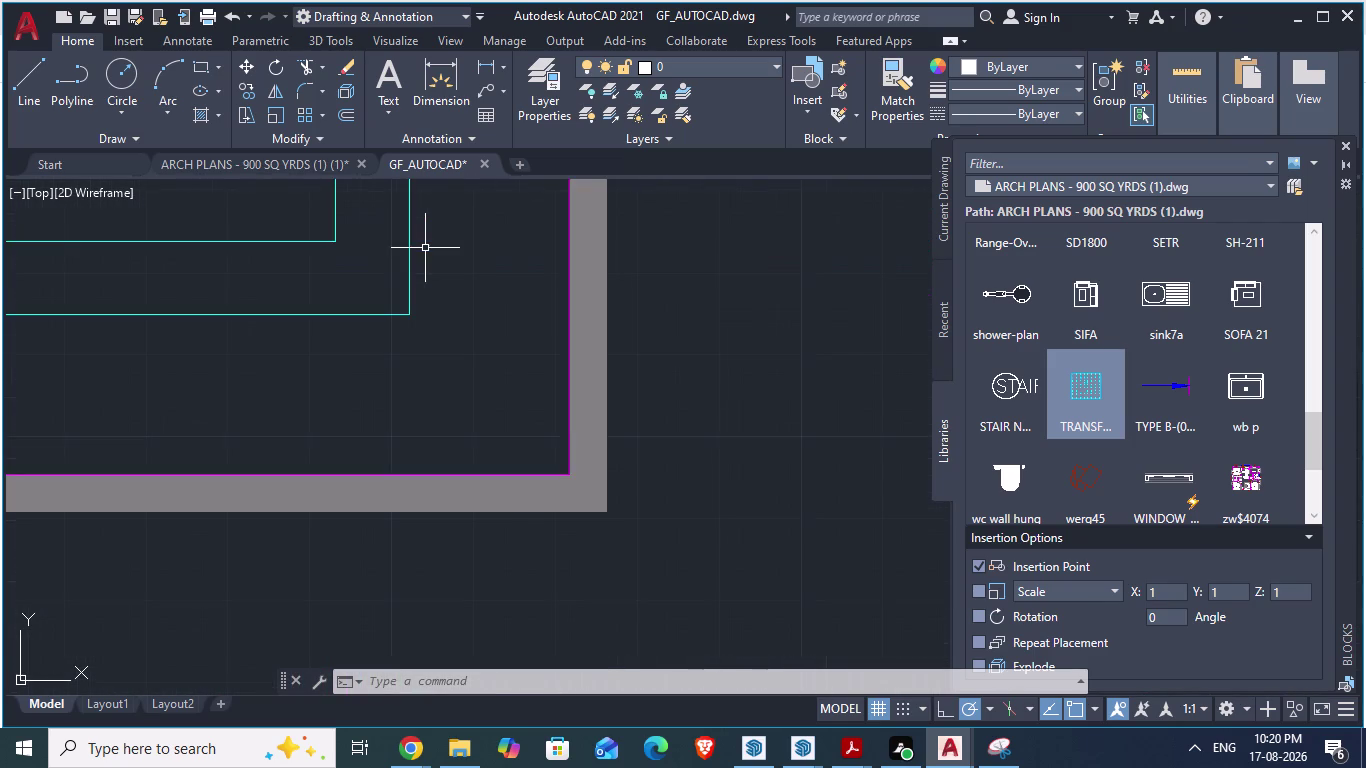
key(ctrl+z)
scroll(down, 3)
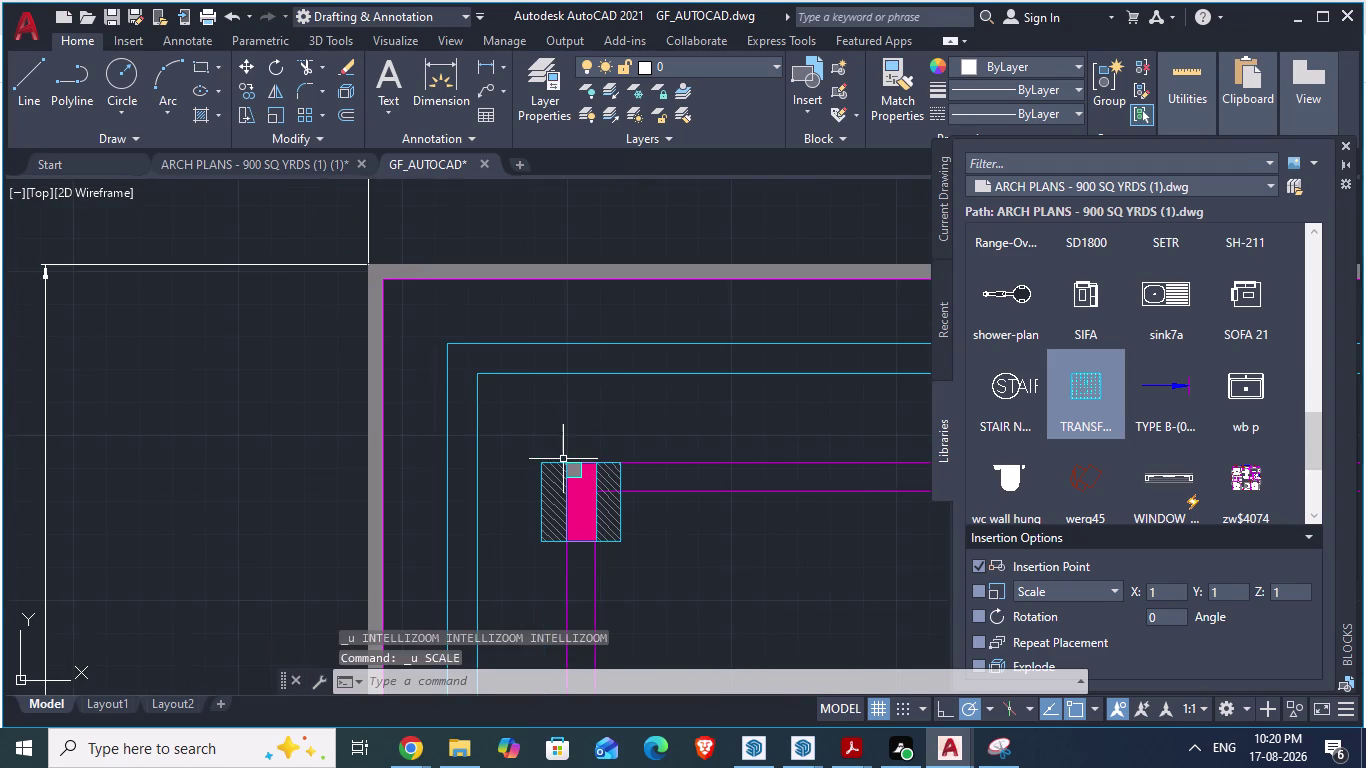
click(552, 470)
key(Delete)
Window-select and erase the stray magenta lines in the outline's corner.
scroll(down, 3)
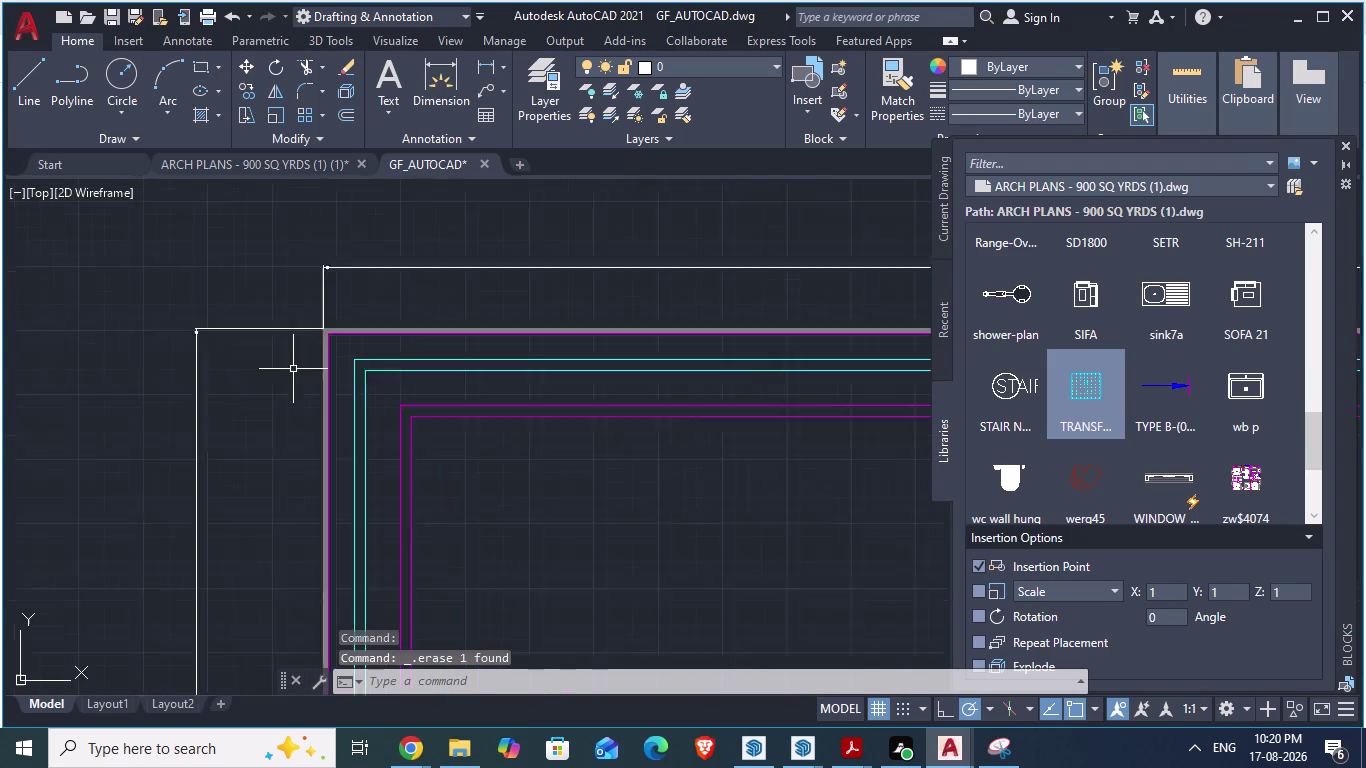
scroll(down, 3)
scroll(down, 3)
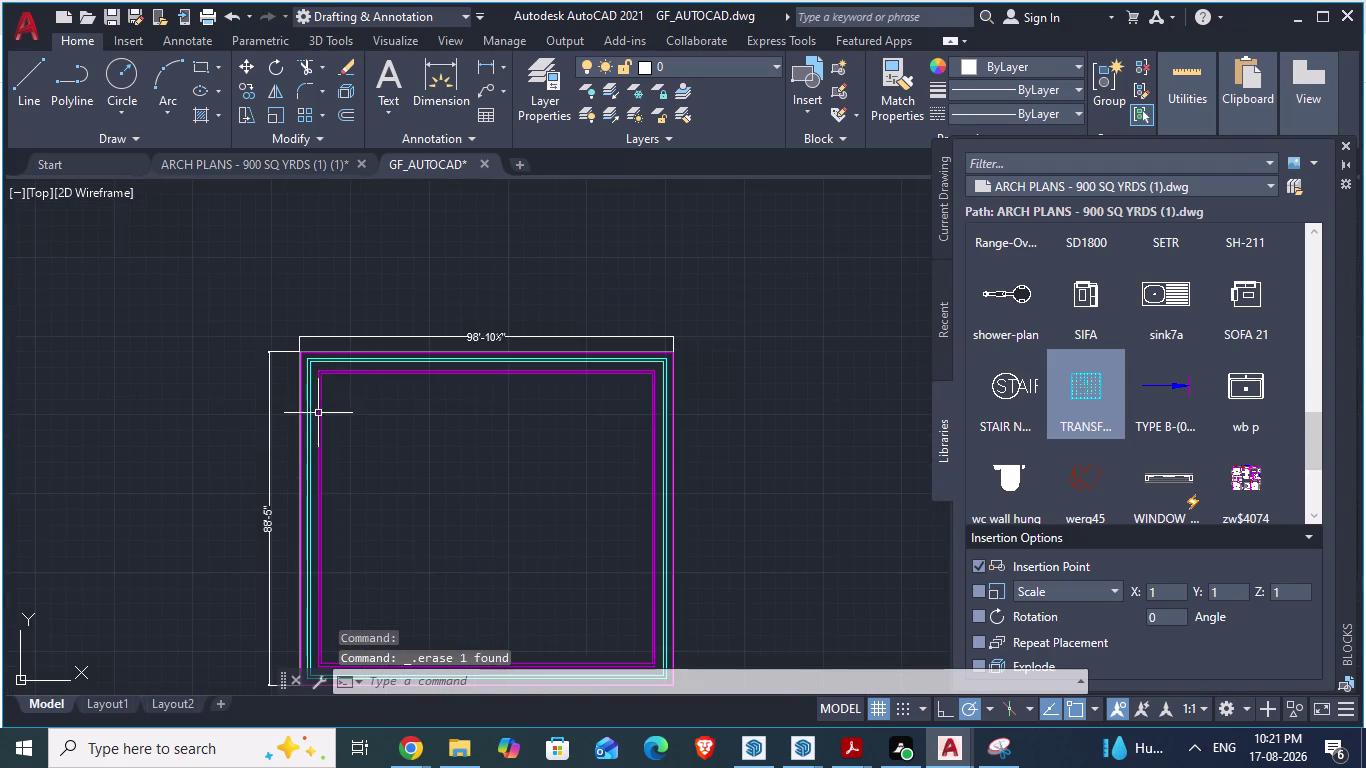
scroll(down, 3)
scroll(up, 3)
scroll(up, 3)
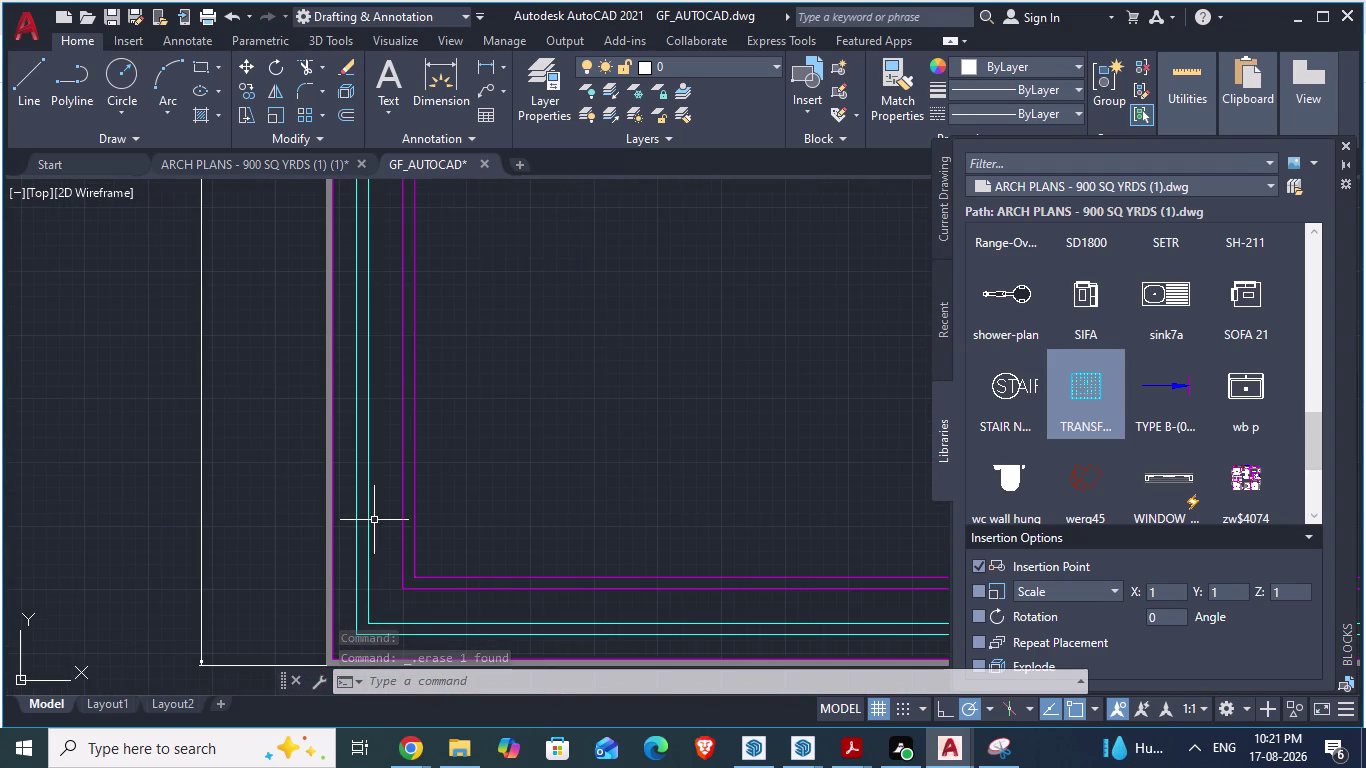
drag(386, 521, 452, 539)
click(451, 538)
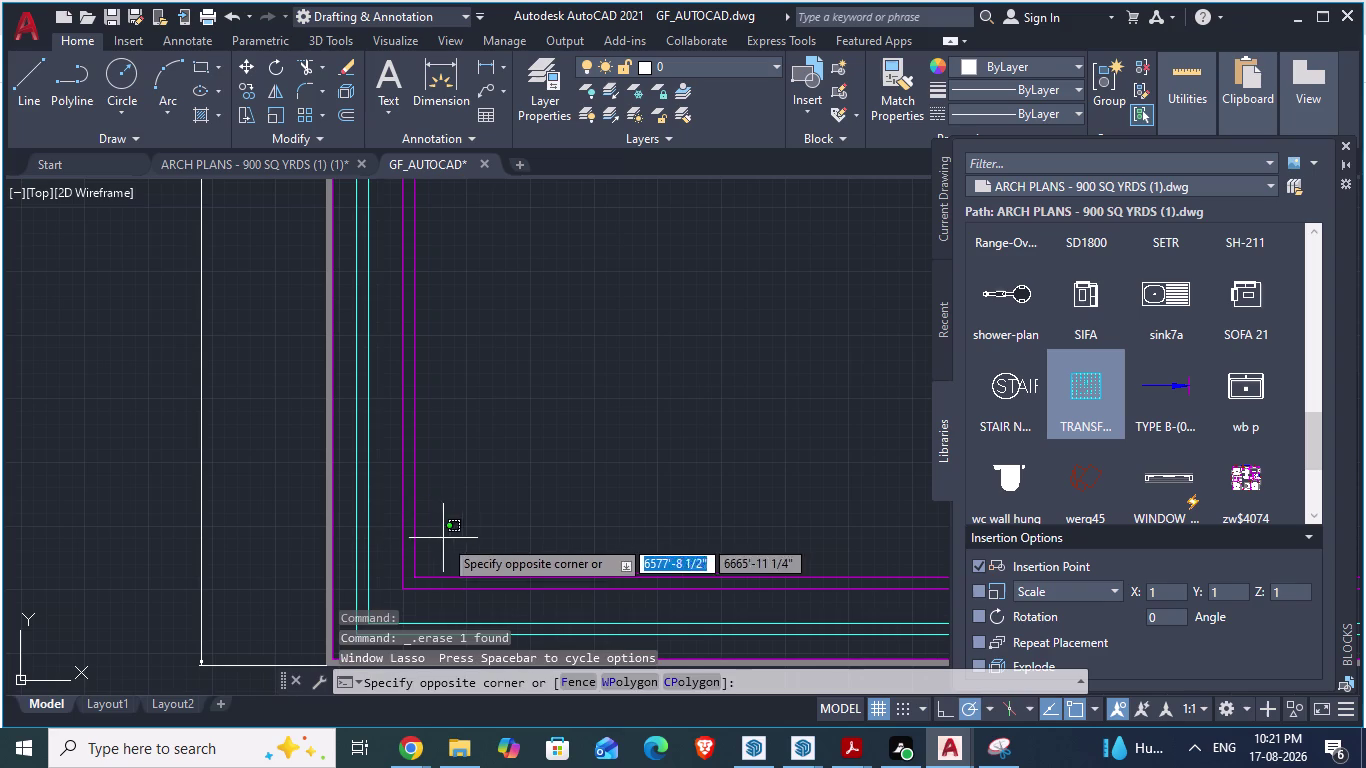
click(396, 544)
key(Delete)
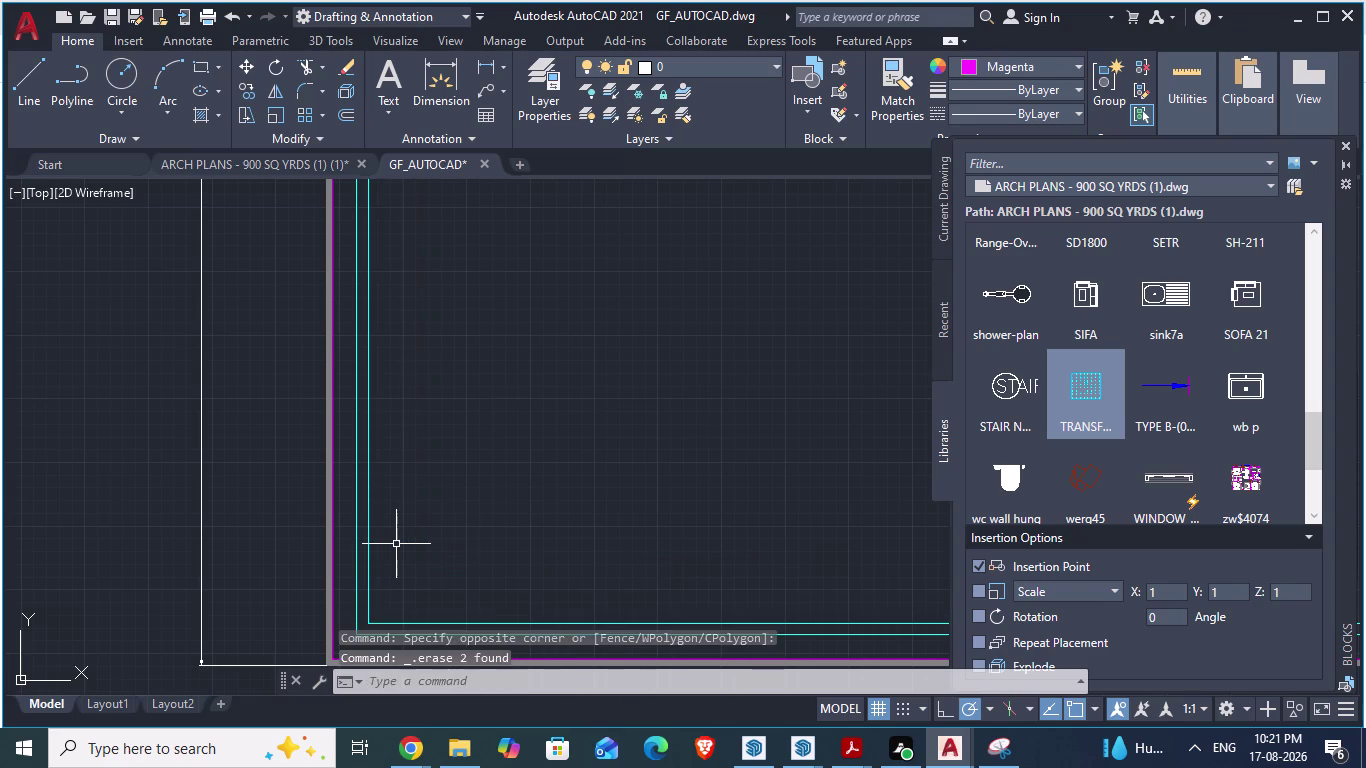
scroll(down, 3)
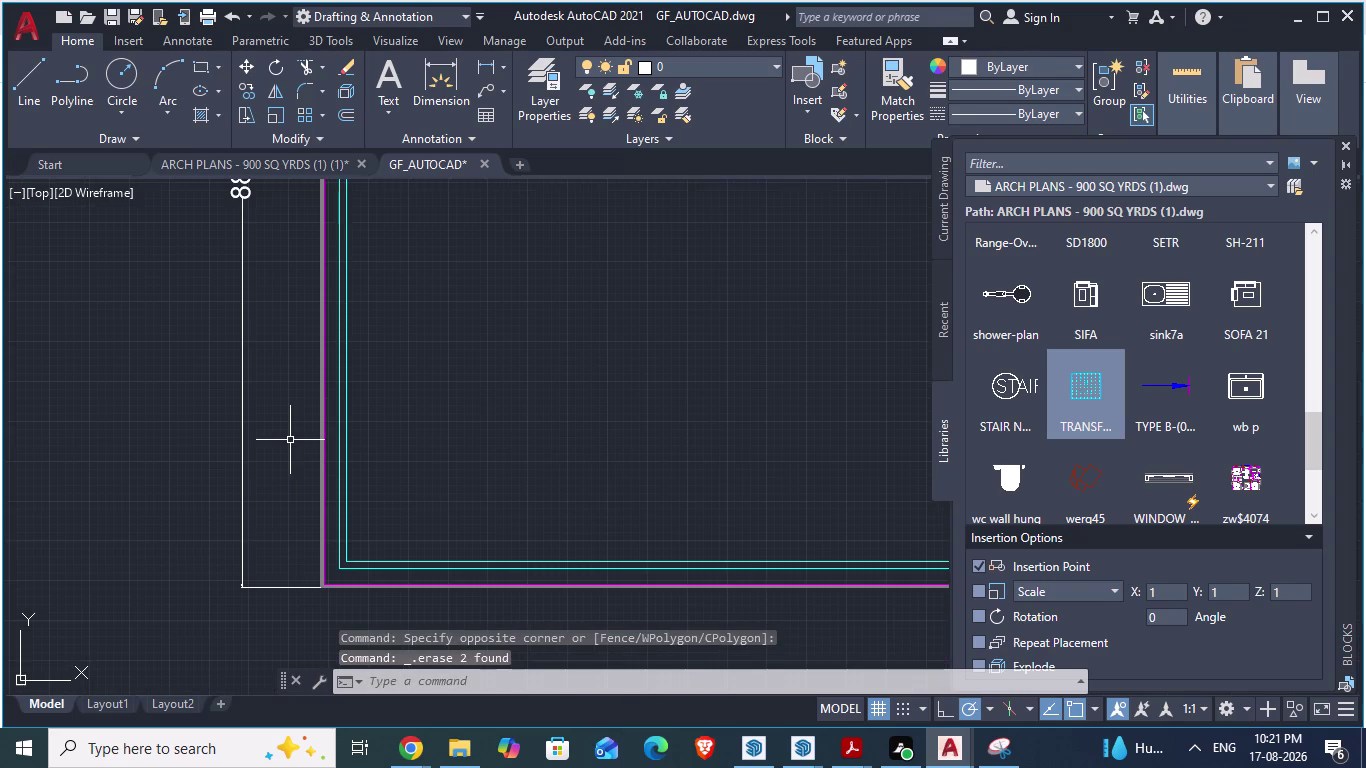
click(1089, 394)
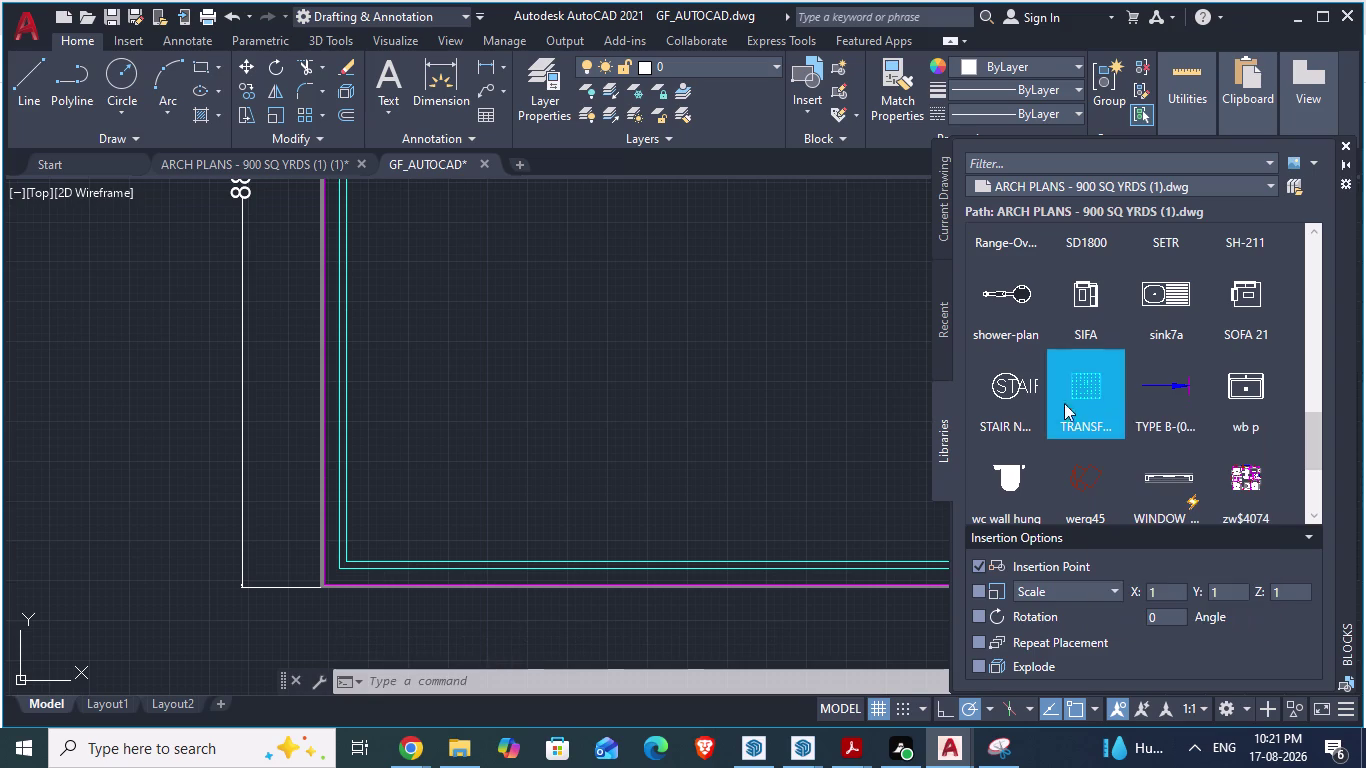
Insert the TRANSFER COLS block at the plan outline's lower-left corner.
scroll(up, 3)
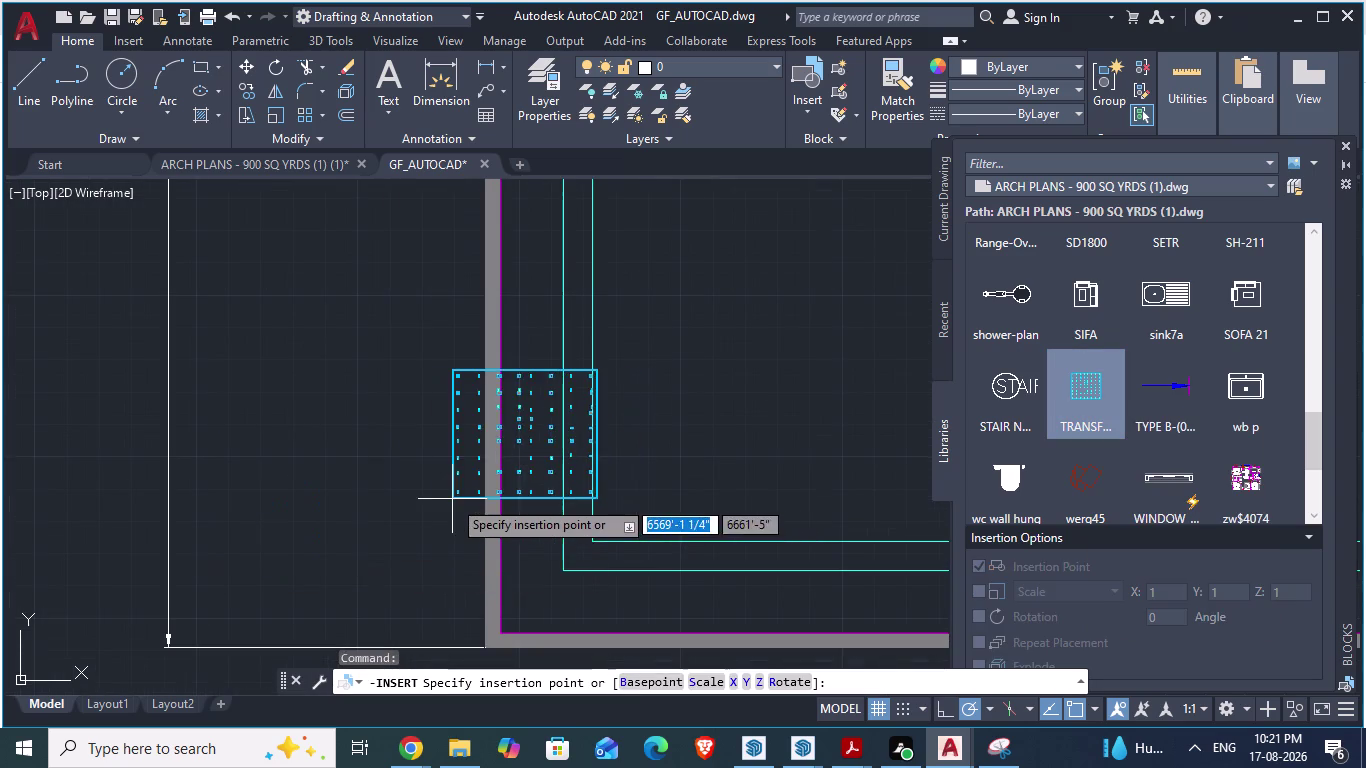
scroll(down, 3)
scroll(down, 3)
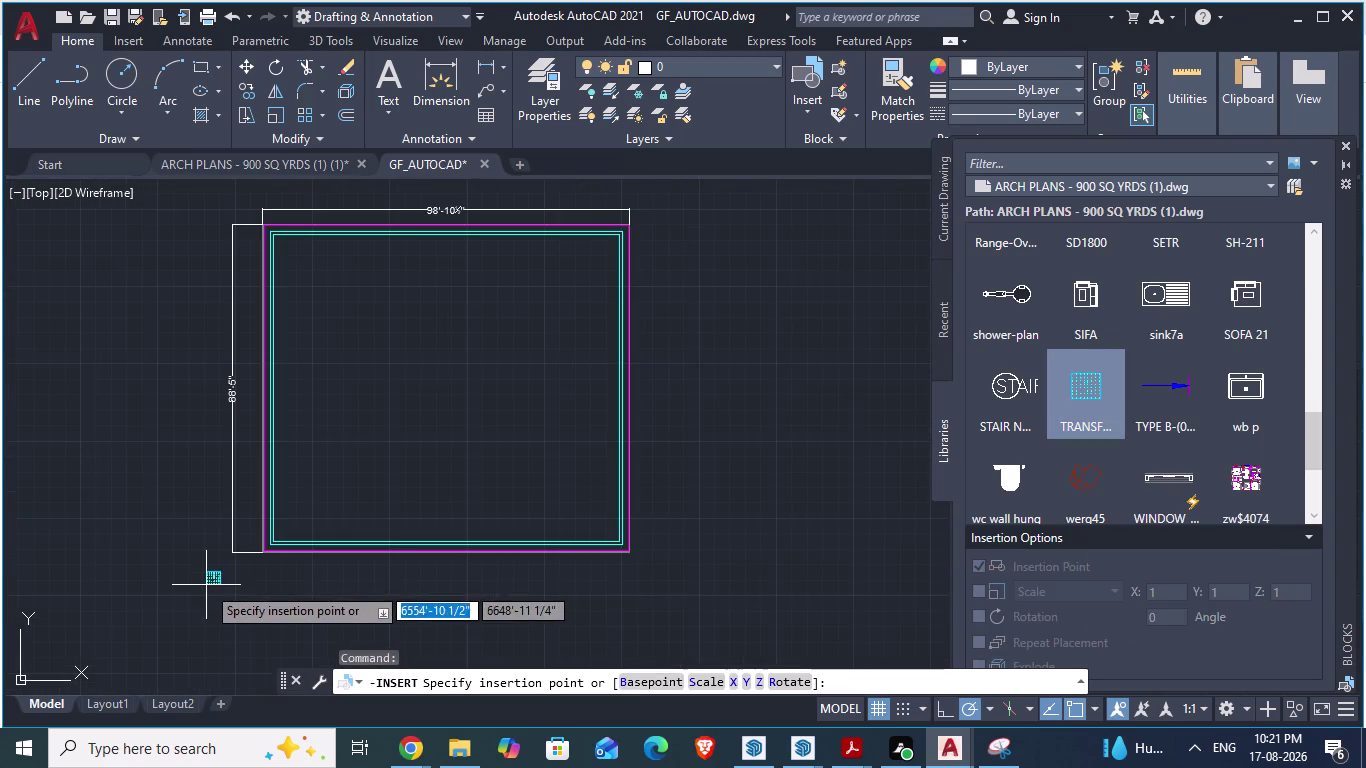
scroll(up, 3)
scroll(down, 3)
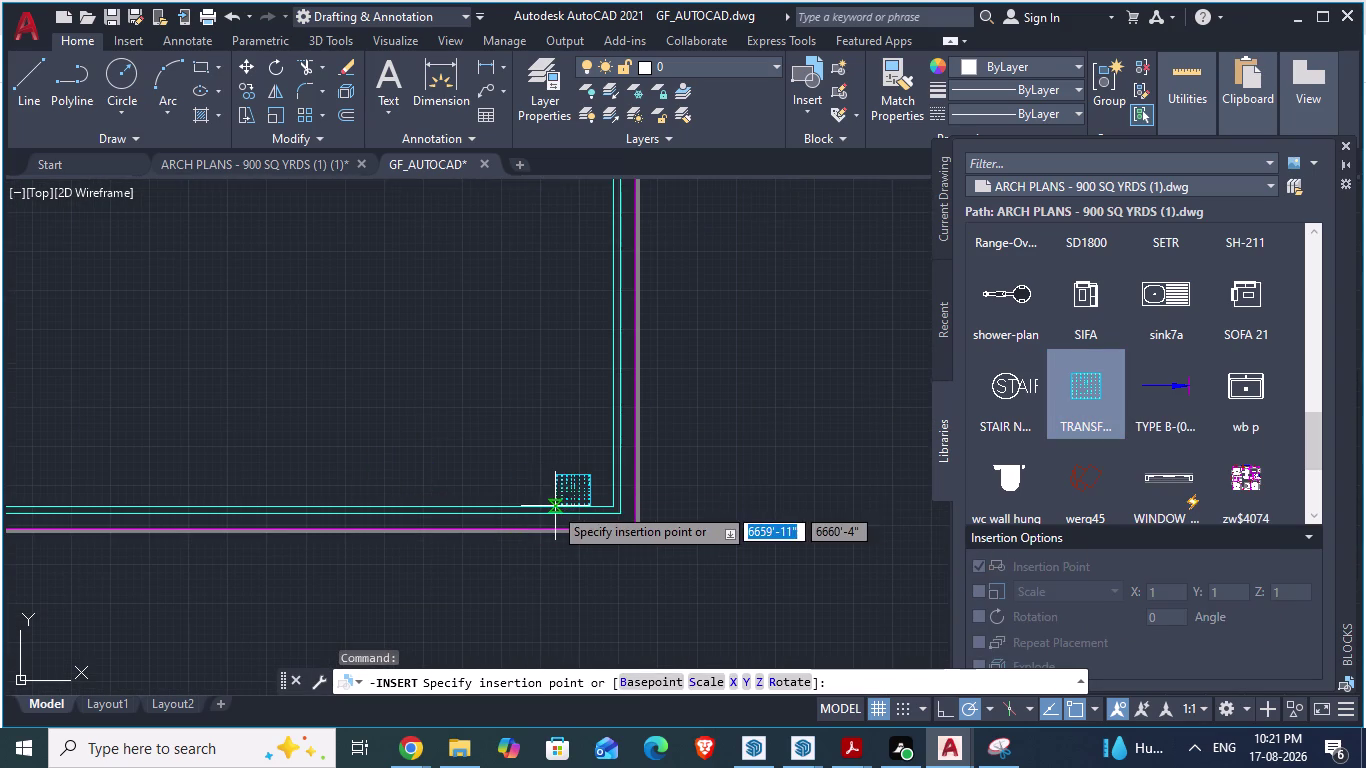
scroll(down, 3)
scroll(up, 3)
scroll(up, 3)
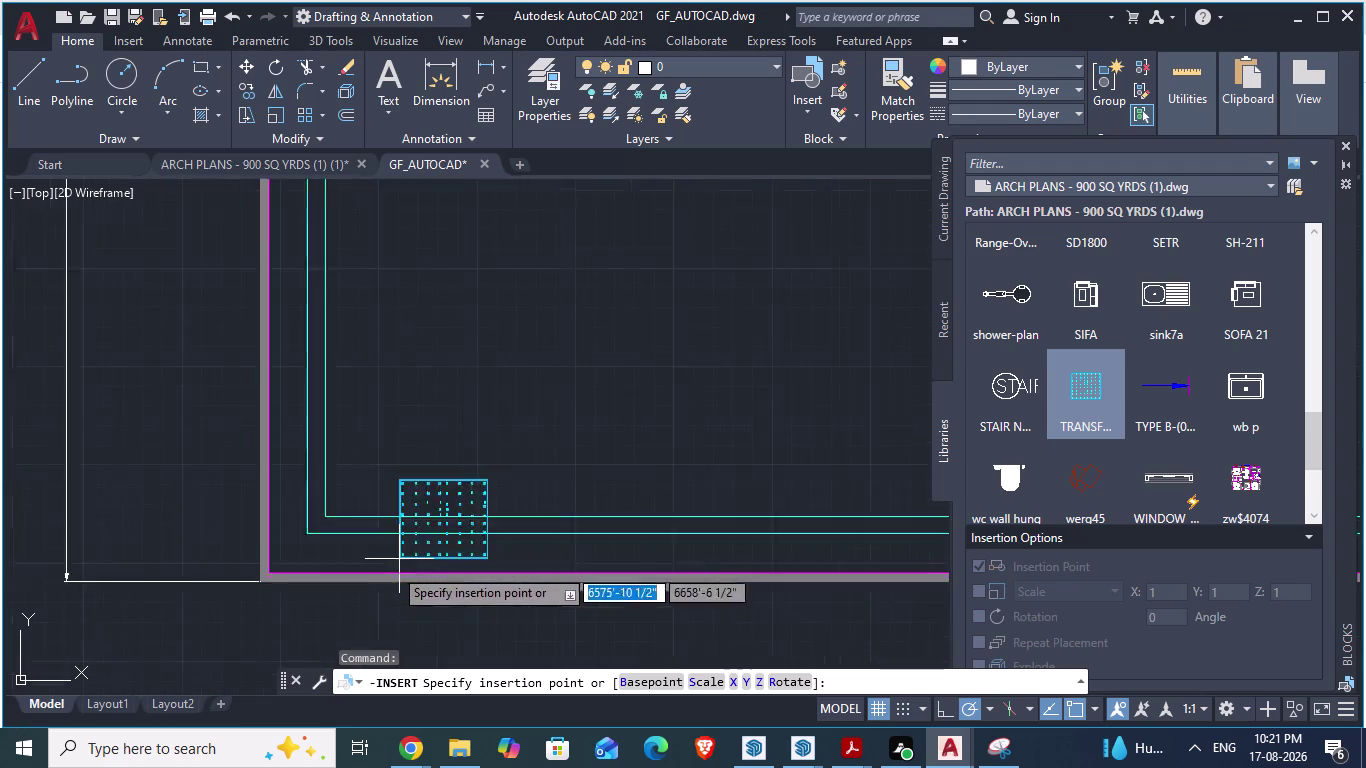
scroll(up, 3)
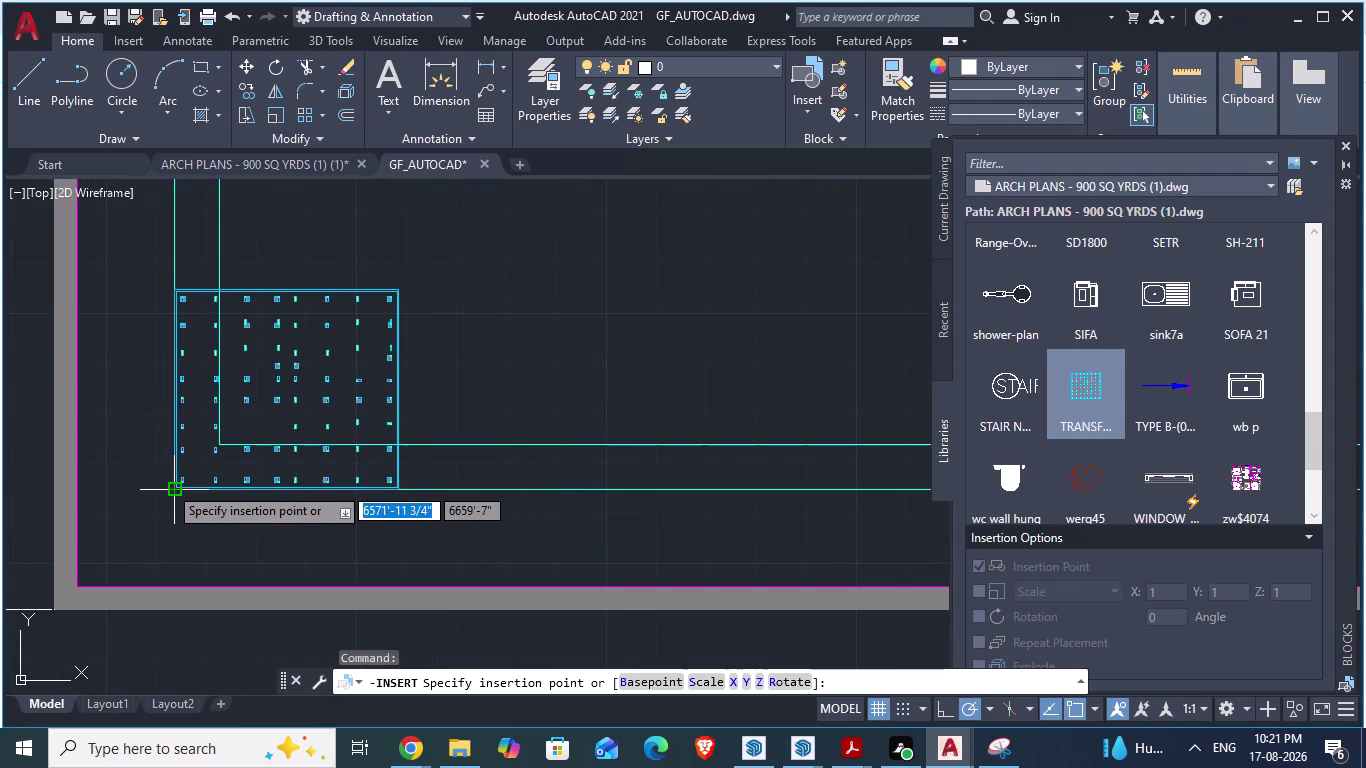
scroll(up, 3)
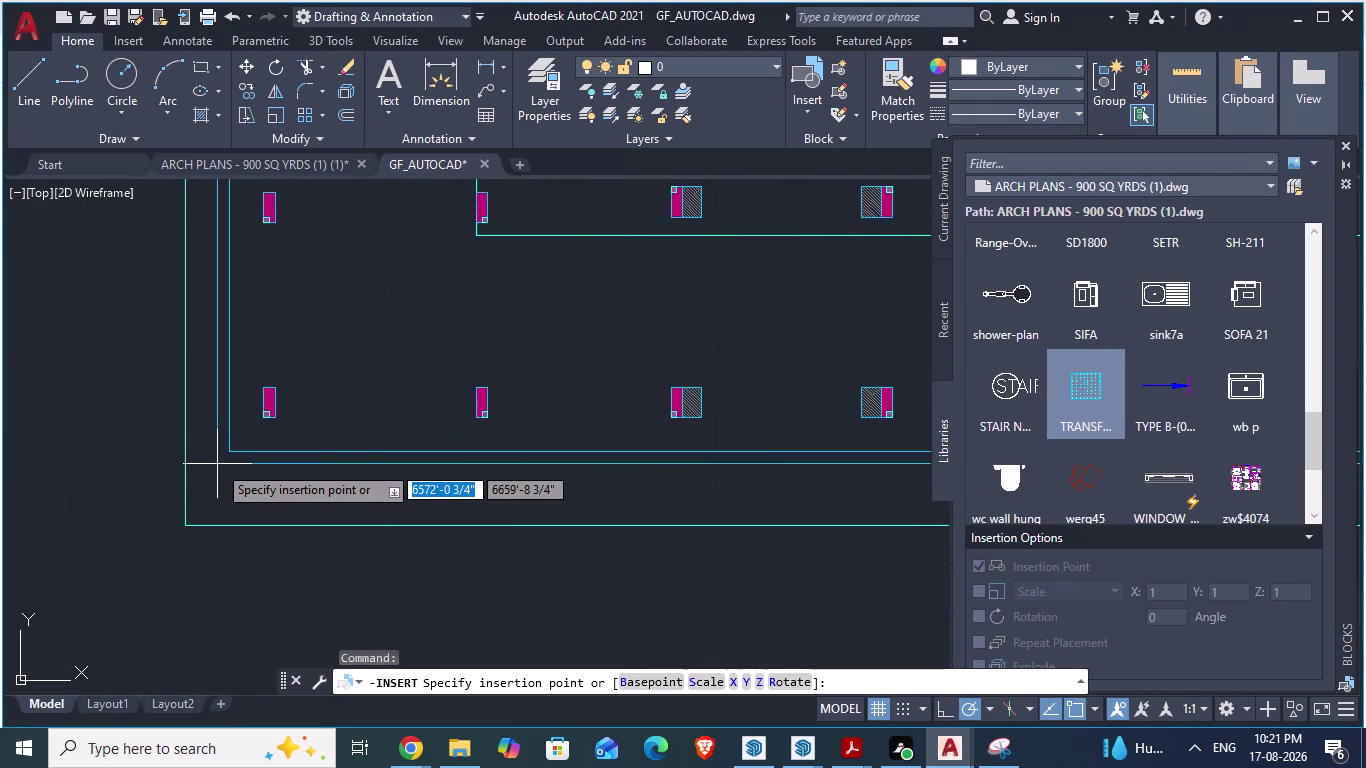
click(190, 523)
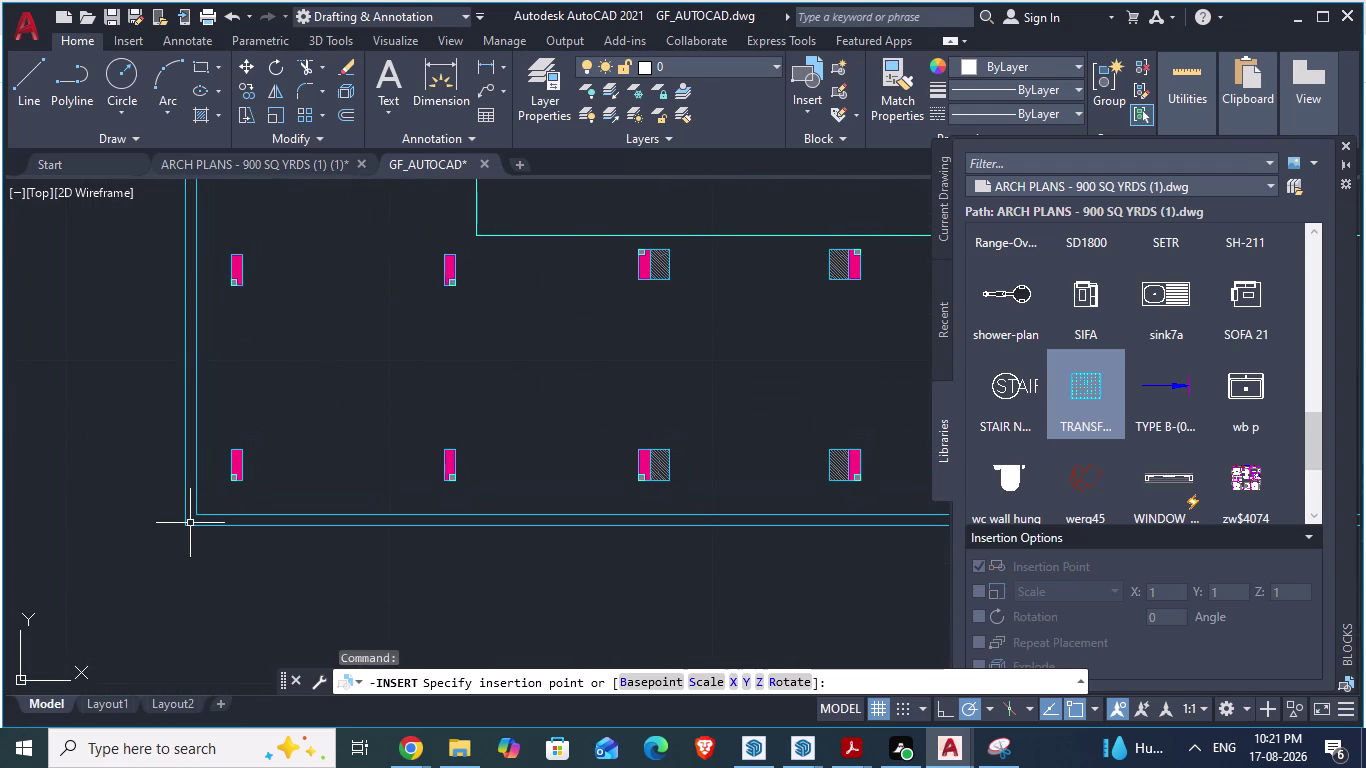
Select the newly inserted TRANSFER COLS block.
scroll(down, 3)
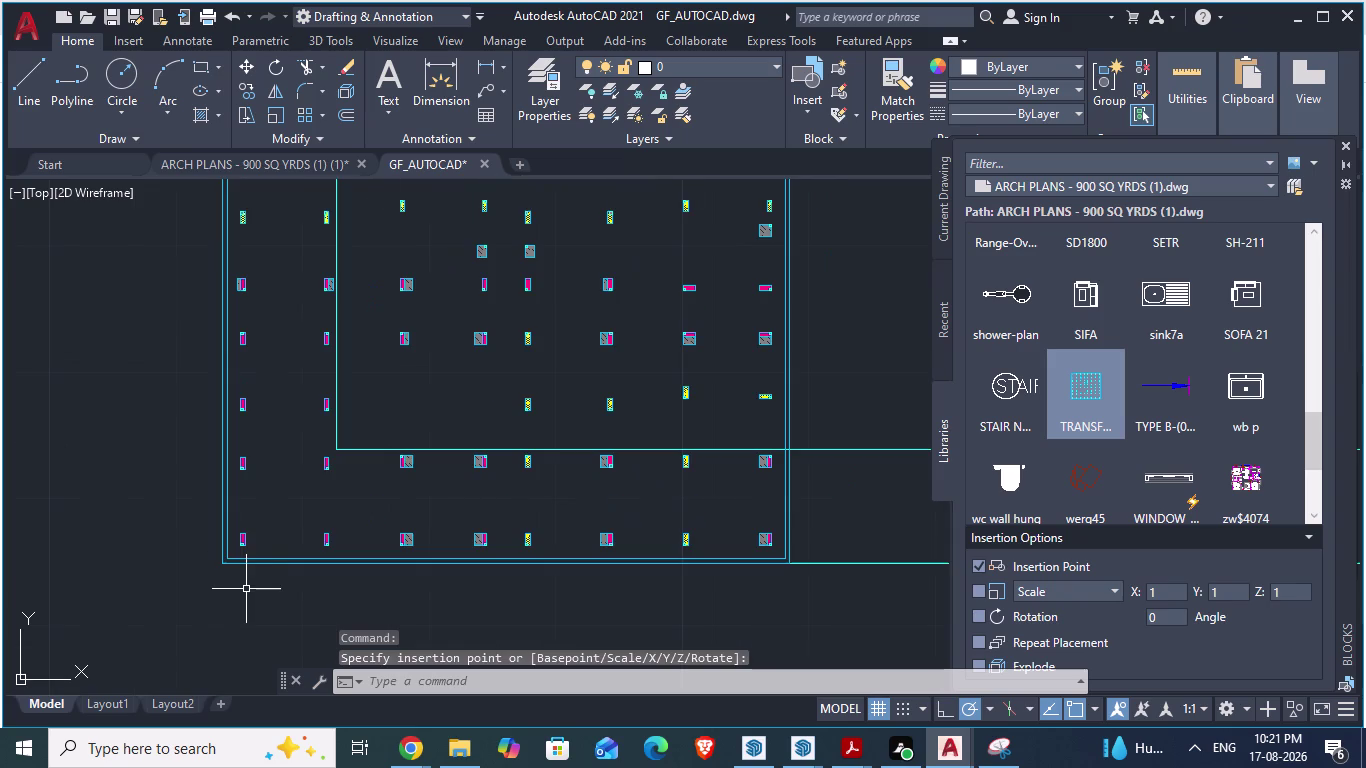
scroll(down, 3)
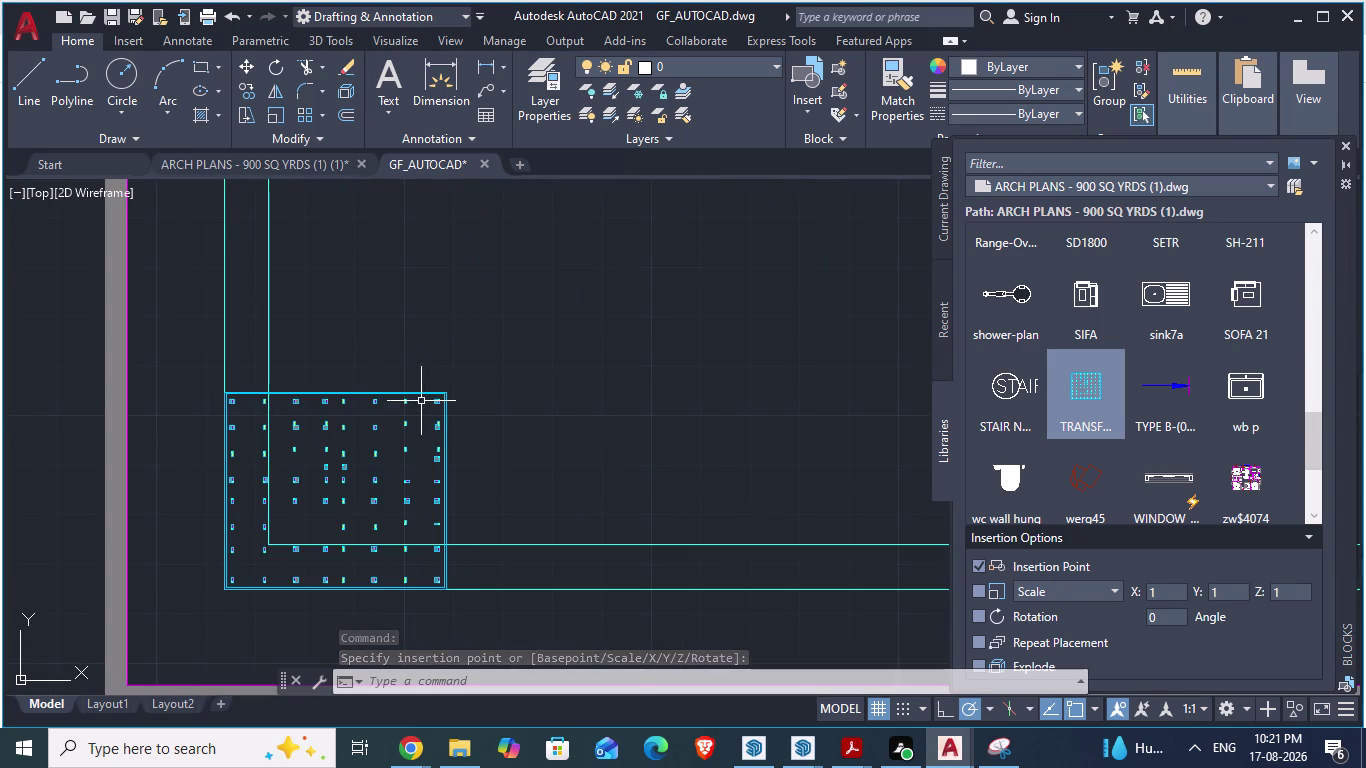
click(421, 394)
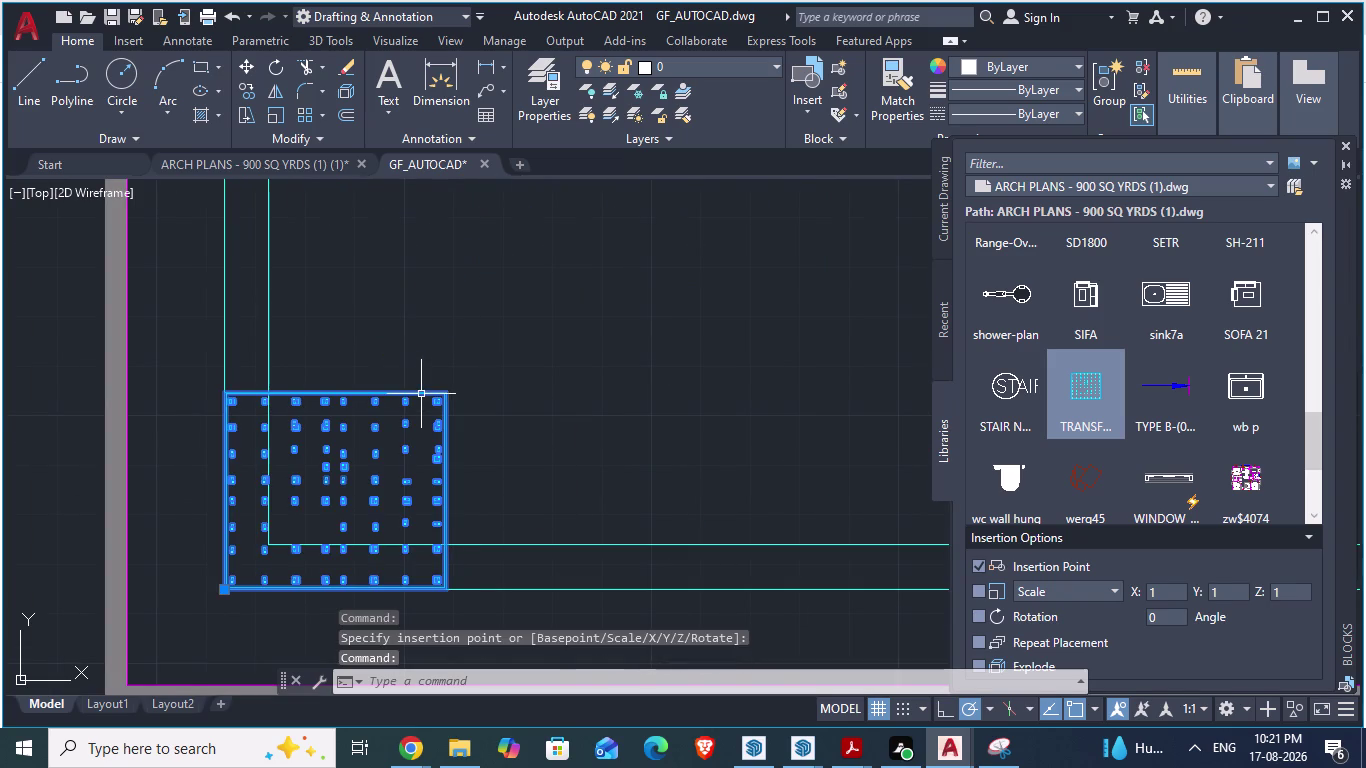
scroll(up, 3)
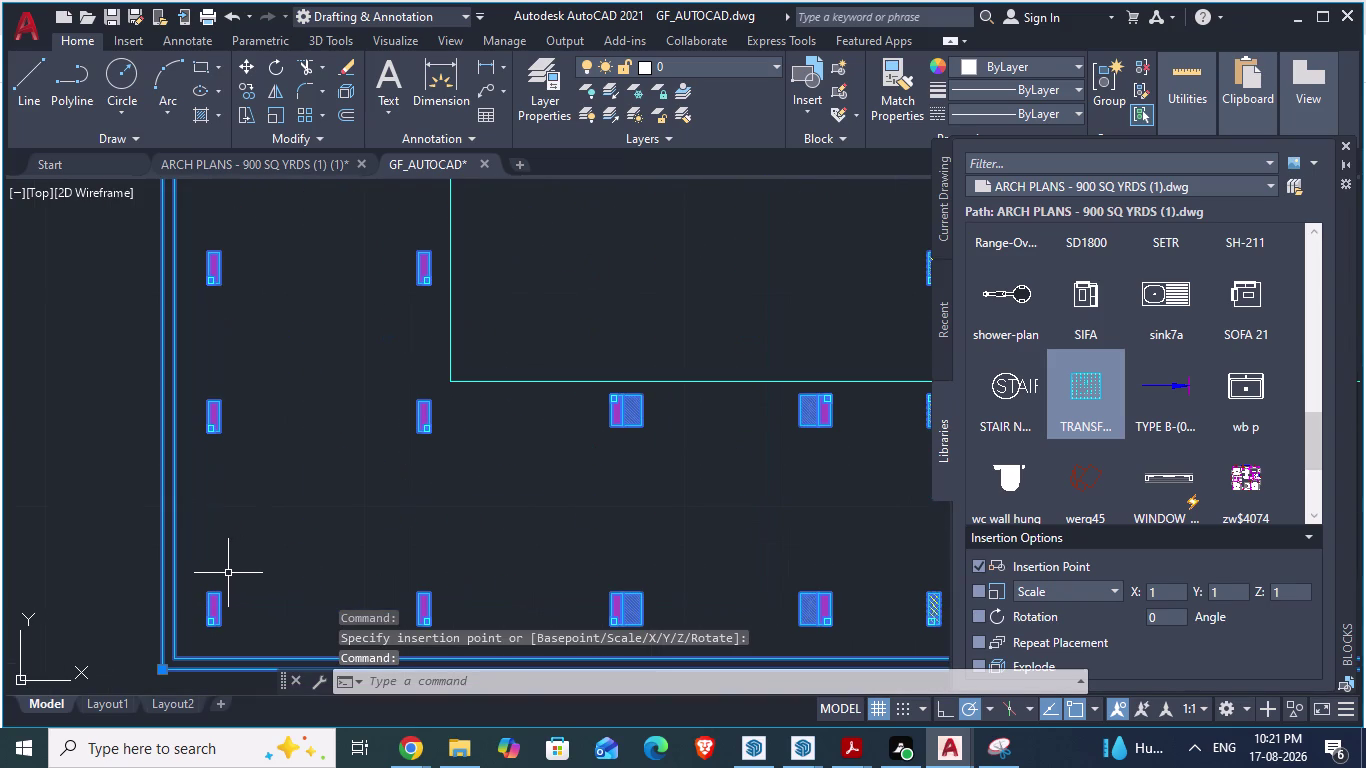
scroll(down, 3)
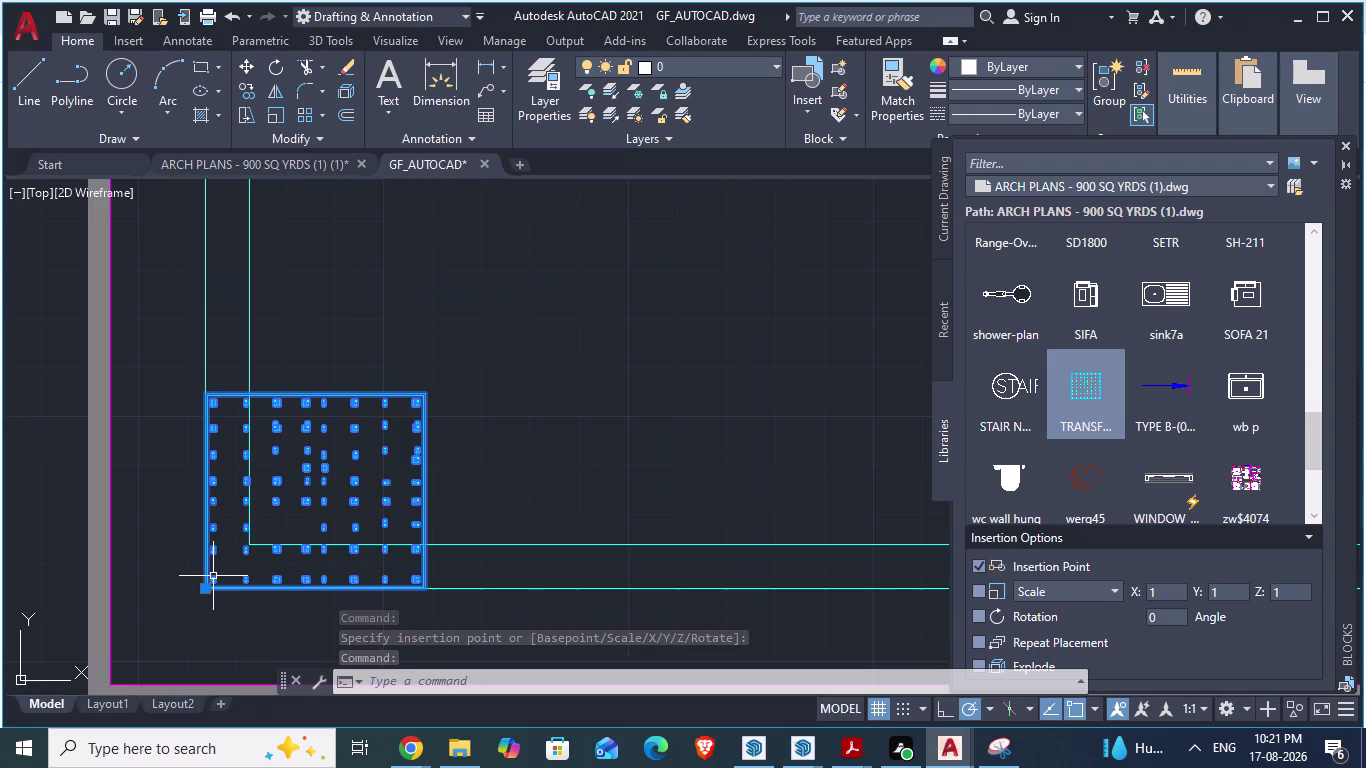
scroll(up, 3)
Run SCALE on the block with its lower-left corner as the base point.
text(sc)
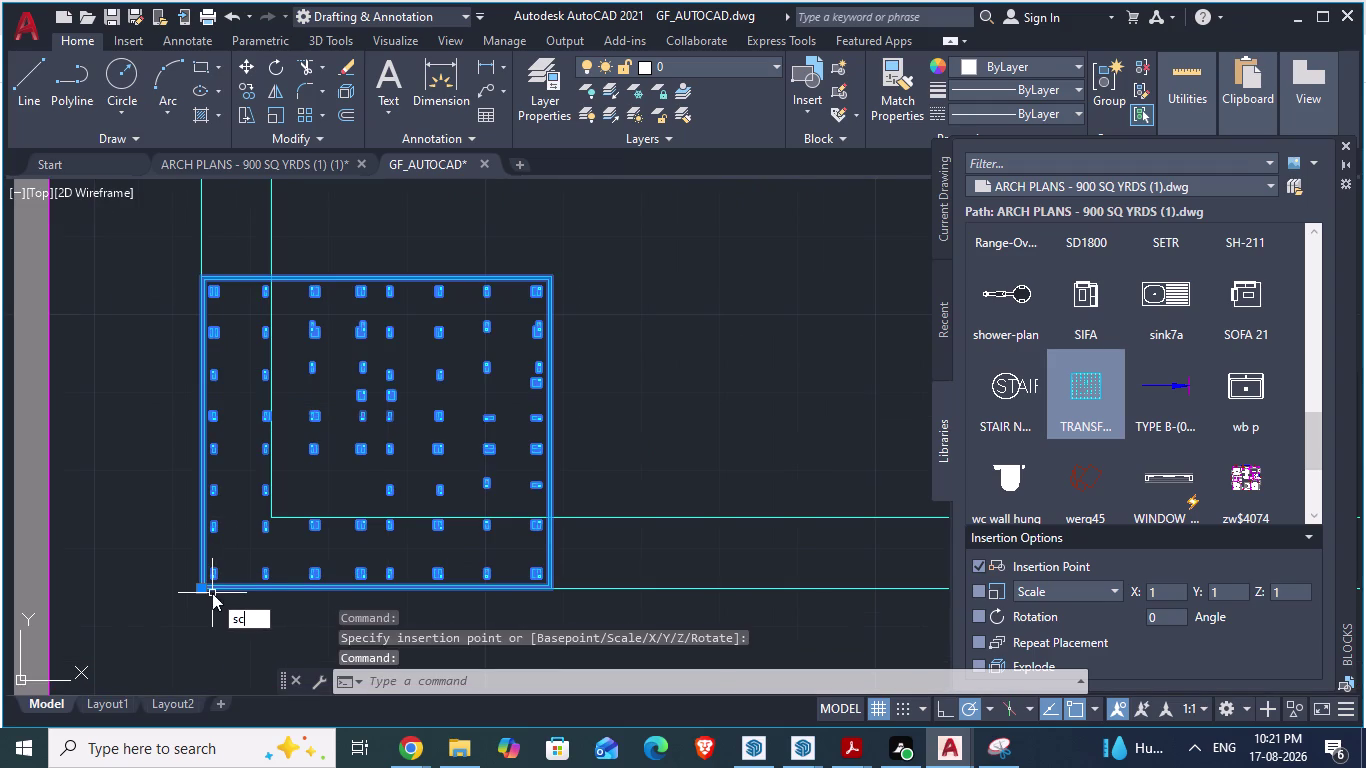
text(ale)
key(Return)
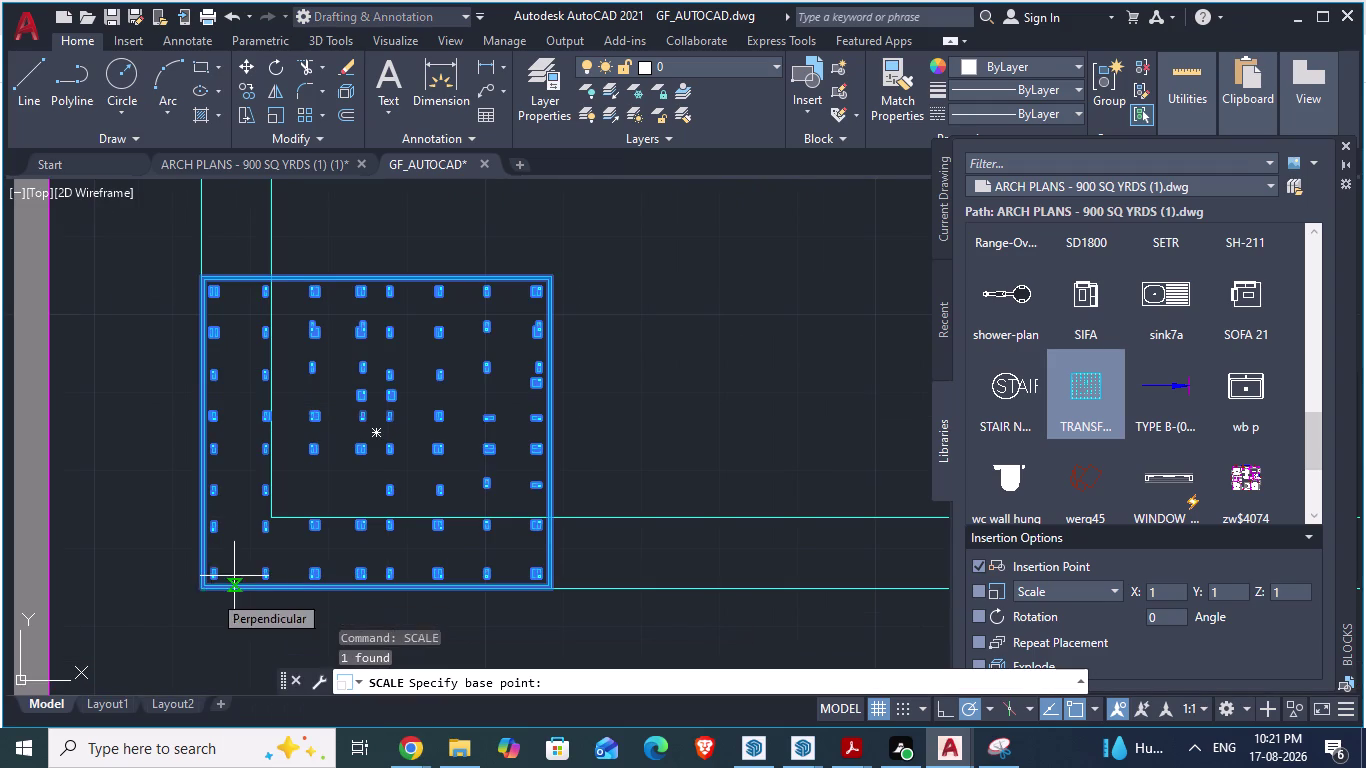
scroll(up, 3)
scroll(up, 3)
scroll(down, 3)
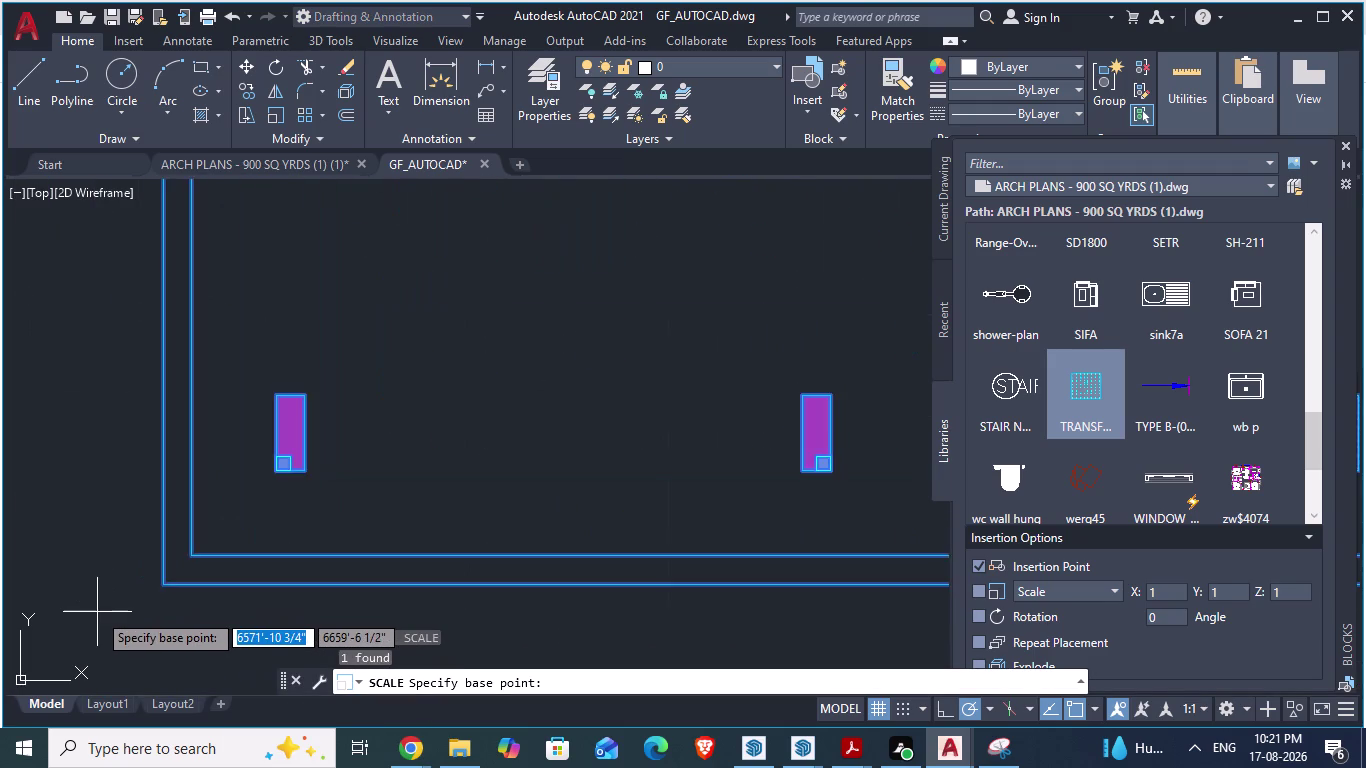
scroll(down, 3)
scroll(down, 3)
scroll(down, 3)
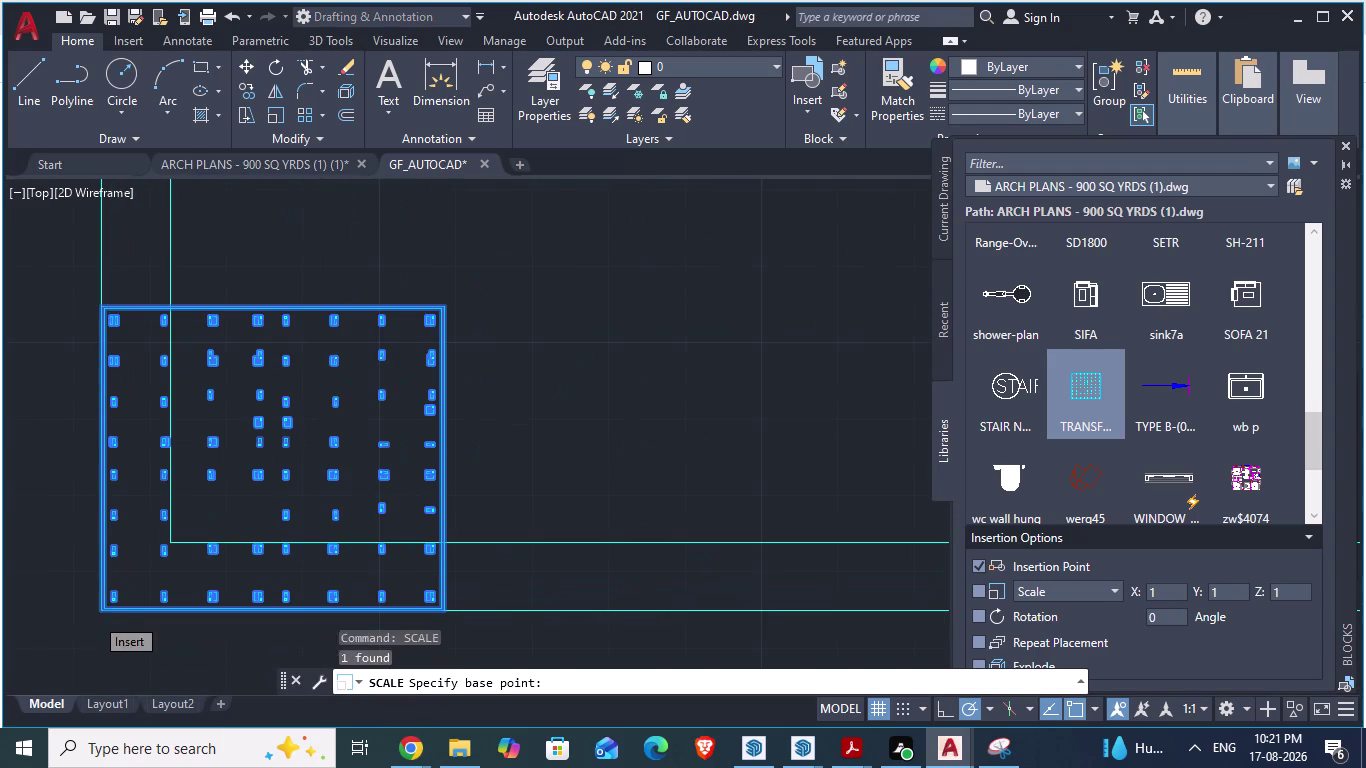
scroll(up, 3)
scroll(up, 3)
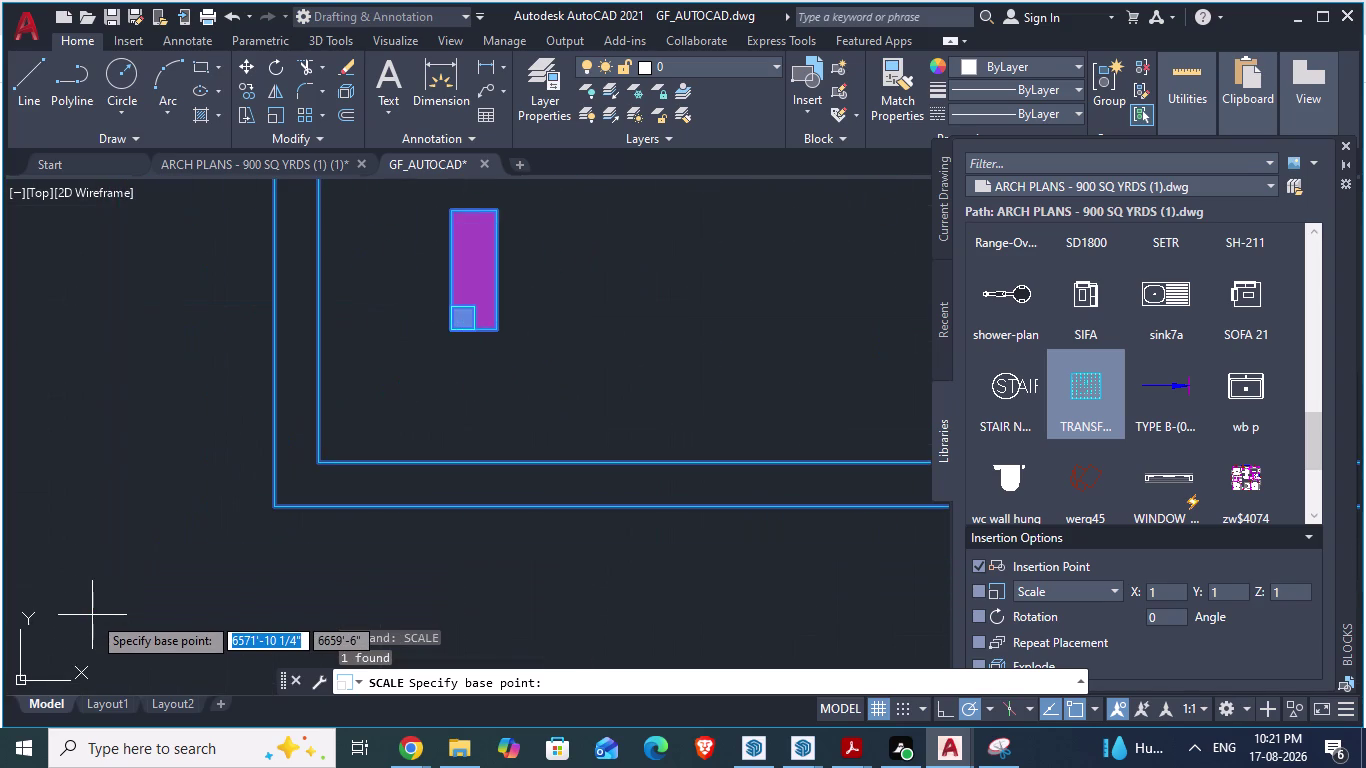
scroll(down, 3)
scroll(up, 3)
scroll(down, 3)
scroll(up, 3)
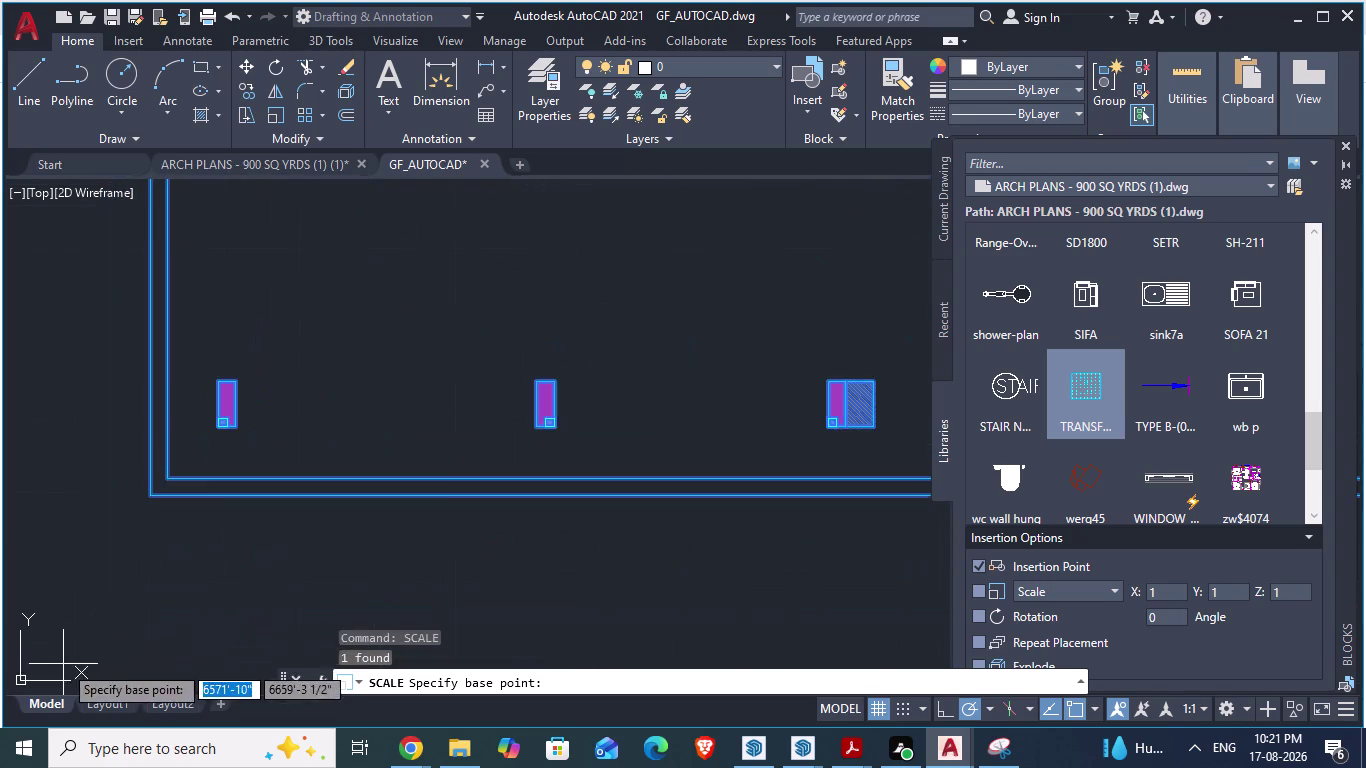
scroll(up, 3)
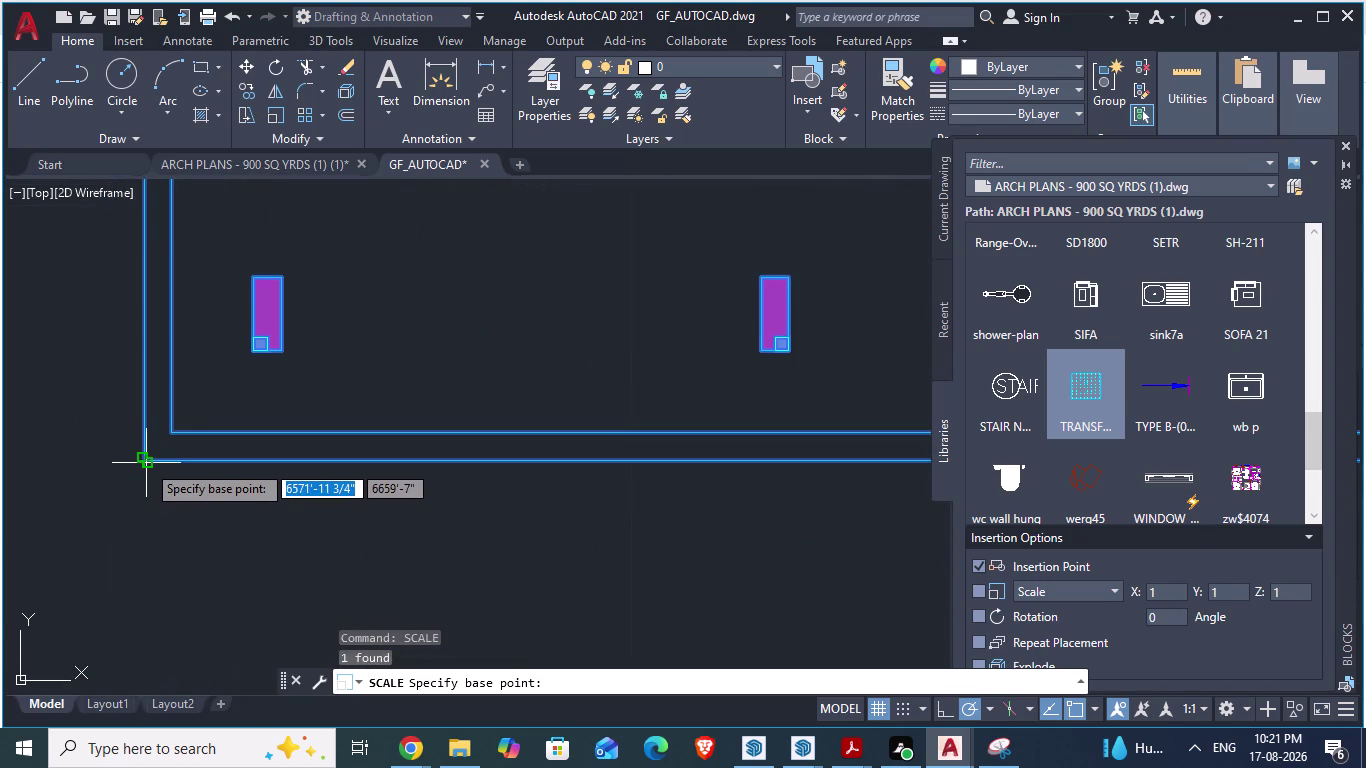
scroll(up, 3)
scroll(up, 3)
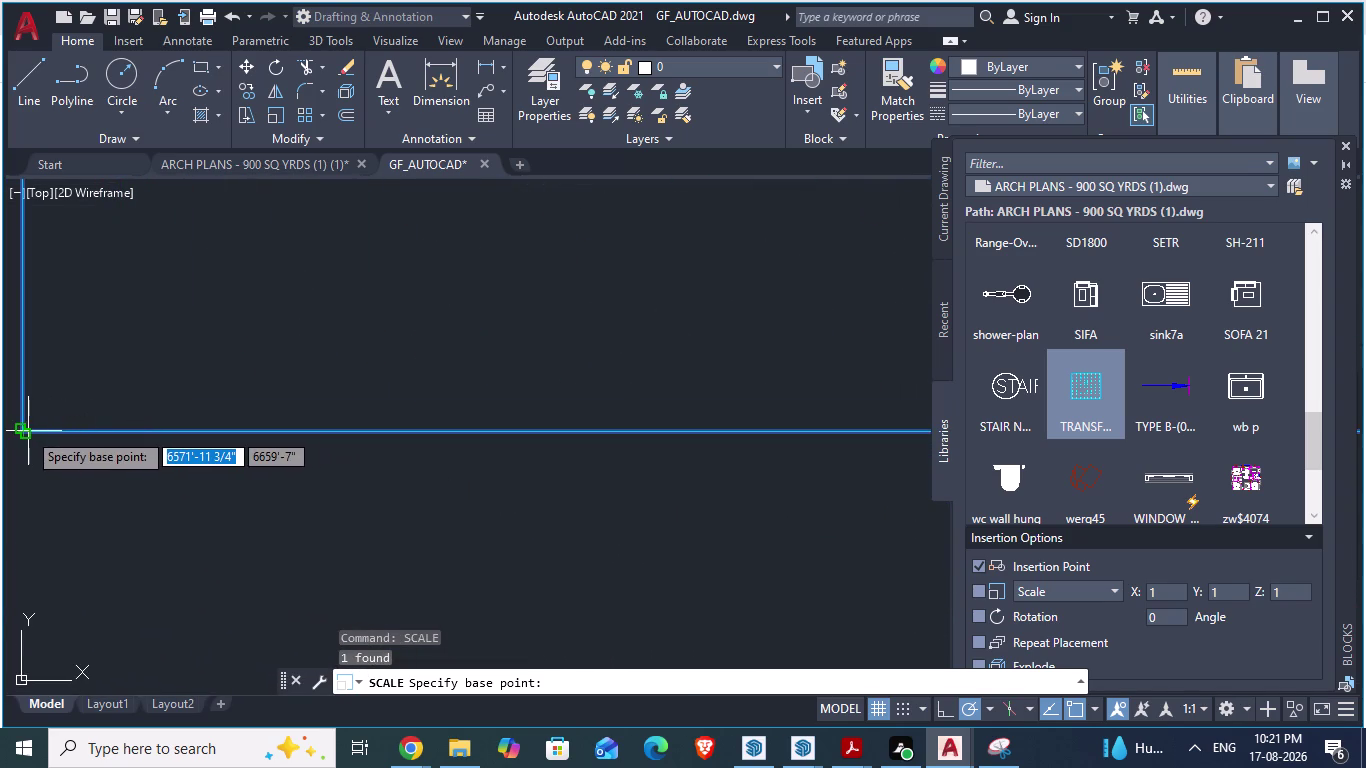
click(26, 432)
Pan across the column layout and pick a point to set the scale factor.
scroll(down, 3)
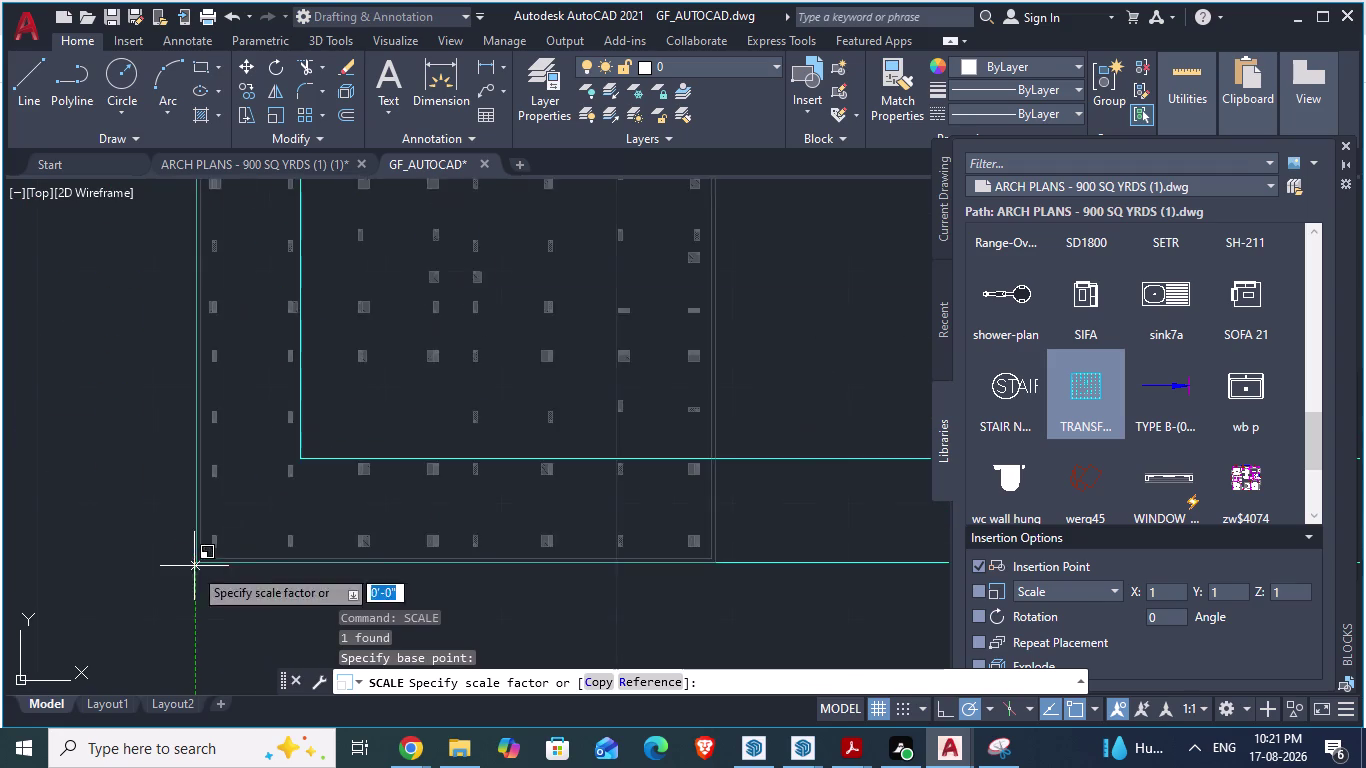
scroll(down, 3)
scroll(down, 3)
scroll(down, 3)
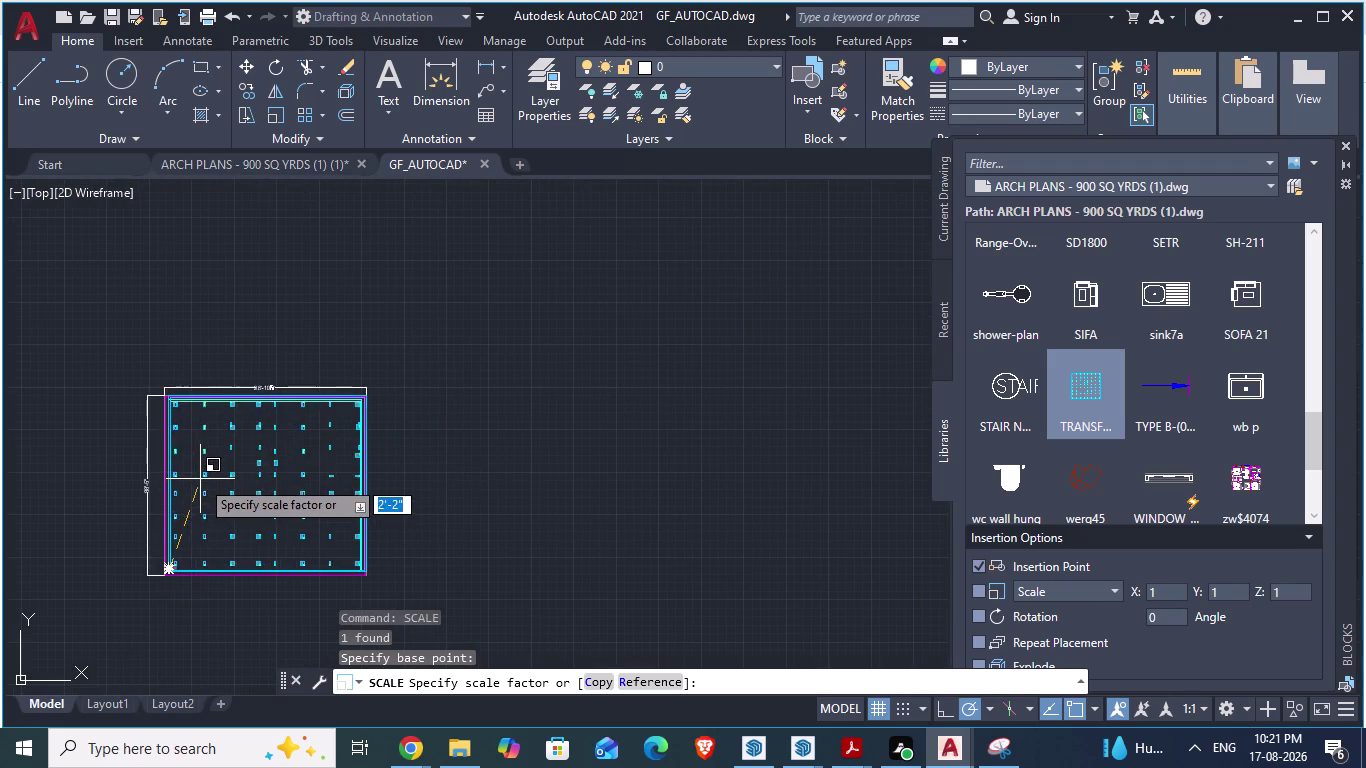
scroll(up, 3)
scroll(up, 3)
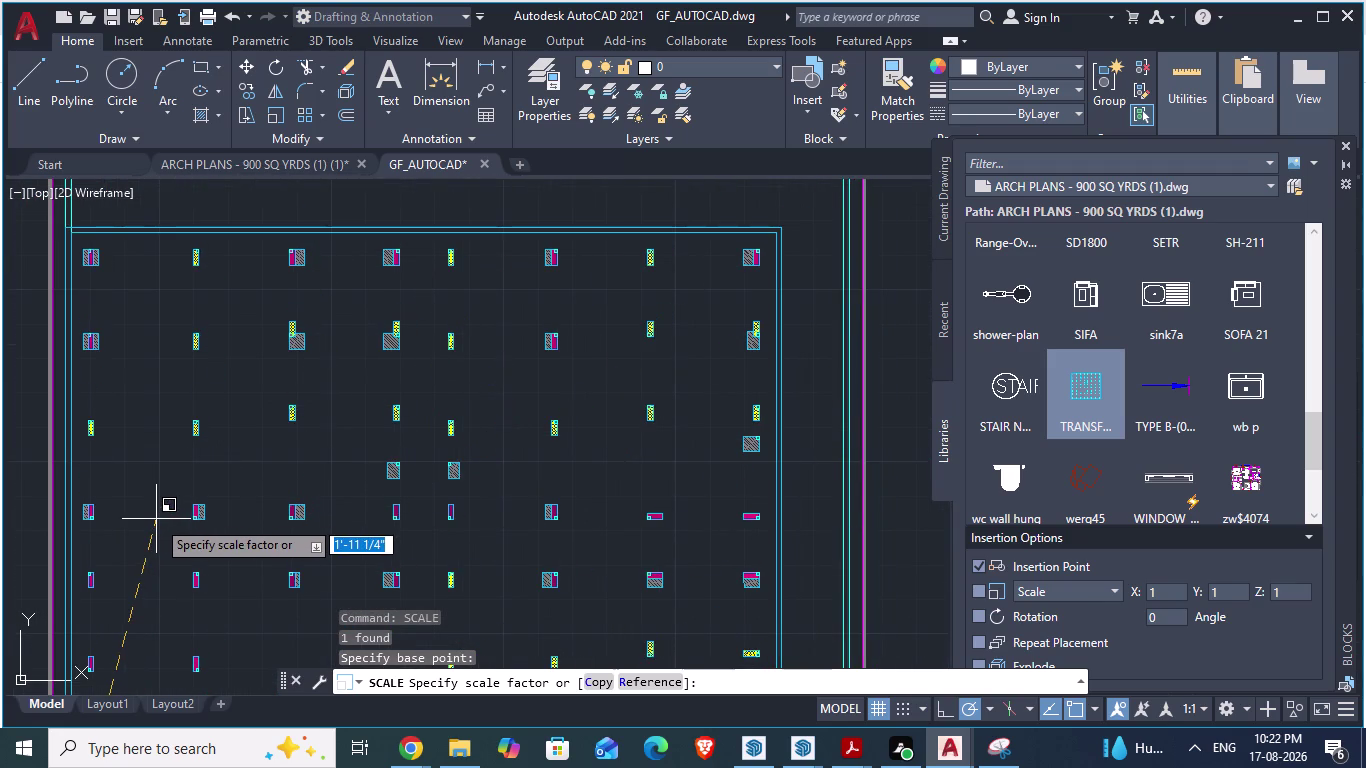
middle_drag(156, 519, 126, 573)
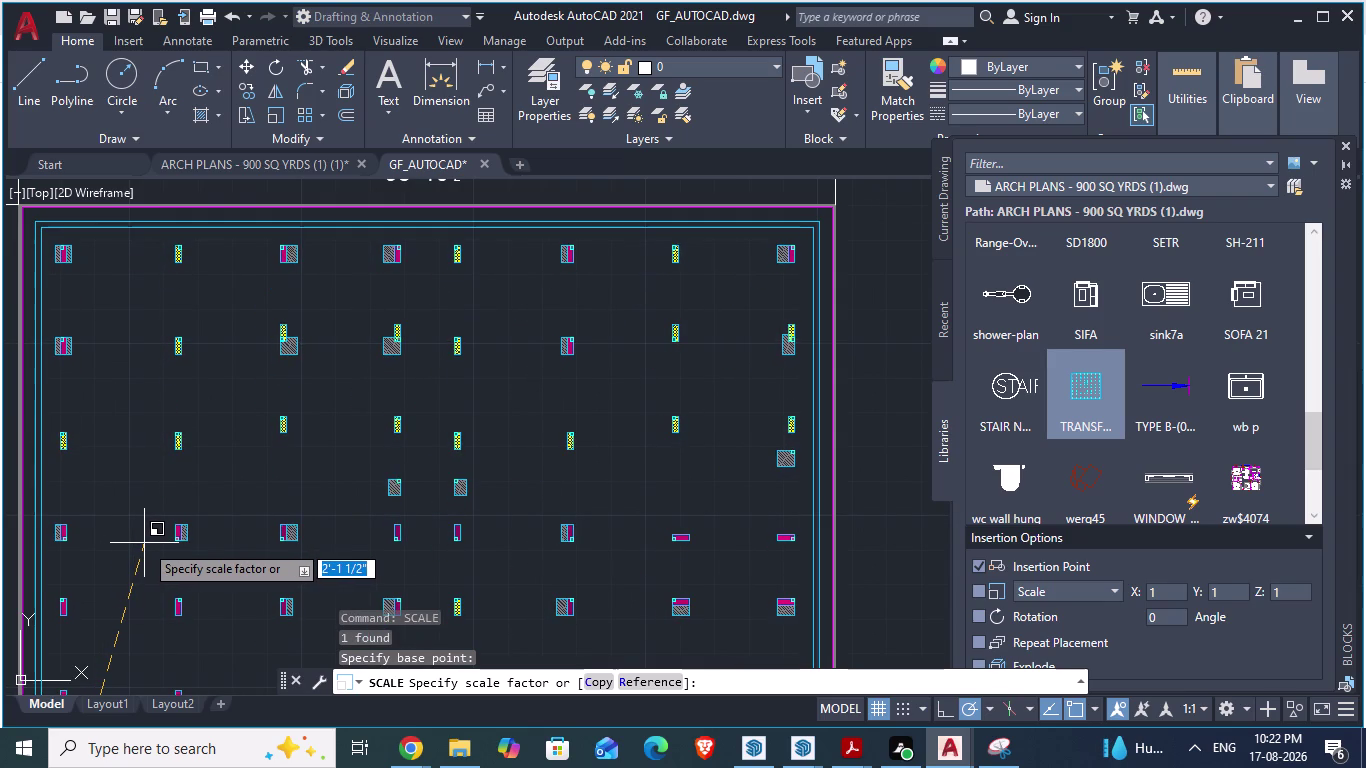
click(144, 543)
scroll(up, 3)
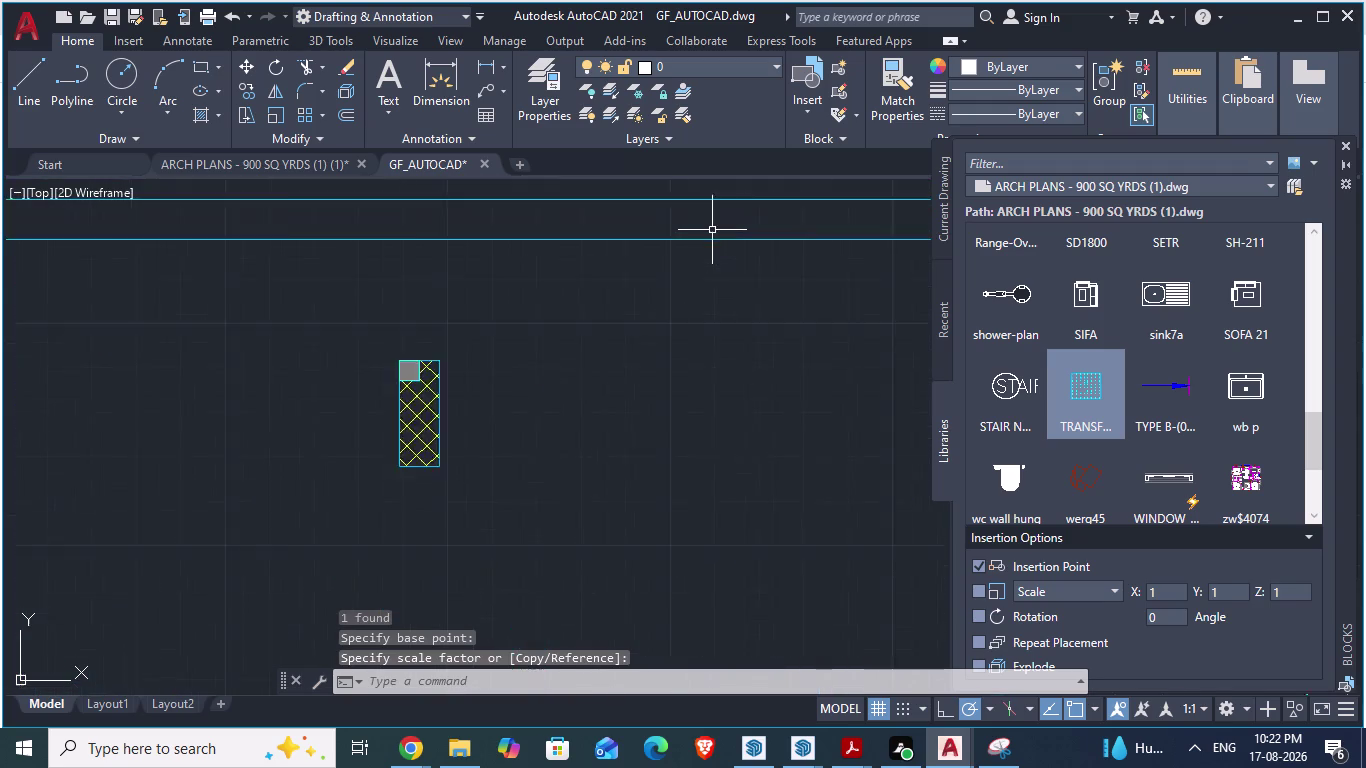
Zoom around the plan outline's corners to inspect the column pieces, then switch to Chrome.
scroll(down, 3)
scroll(up, 3)
scroll(up, 3)
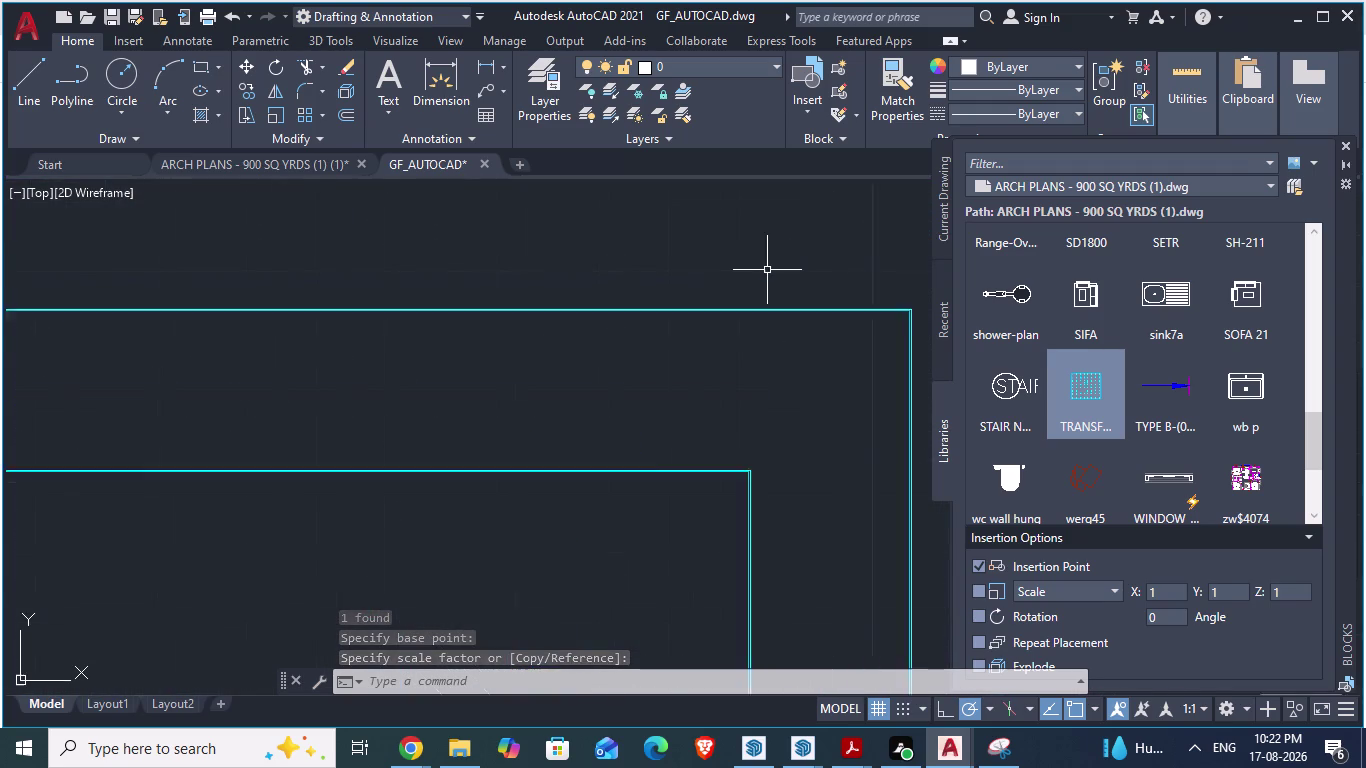
scroll(up, 3)
scroll(down, 3)
scroll(up, 3)
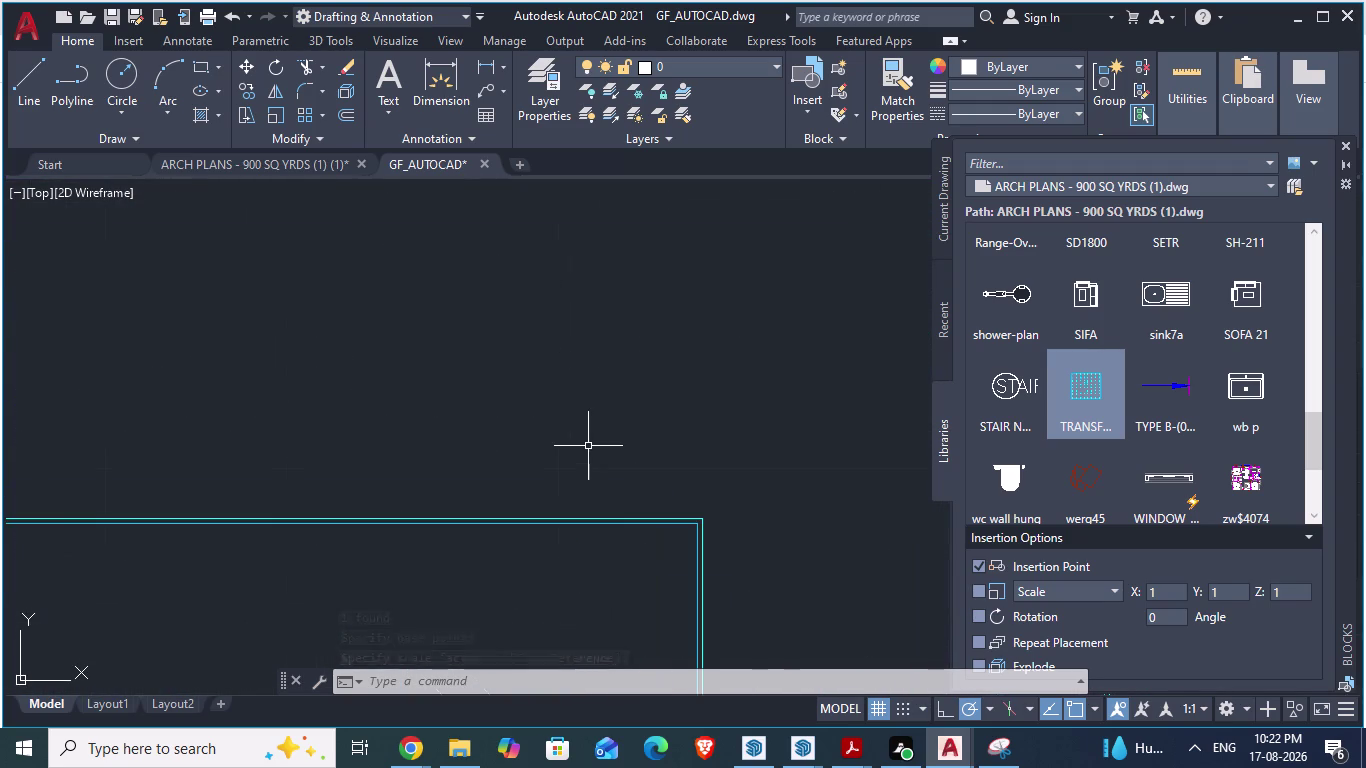
scroll(down, 3)
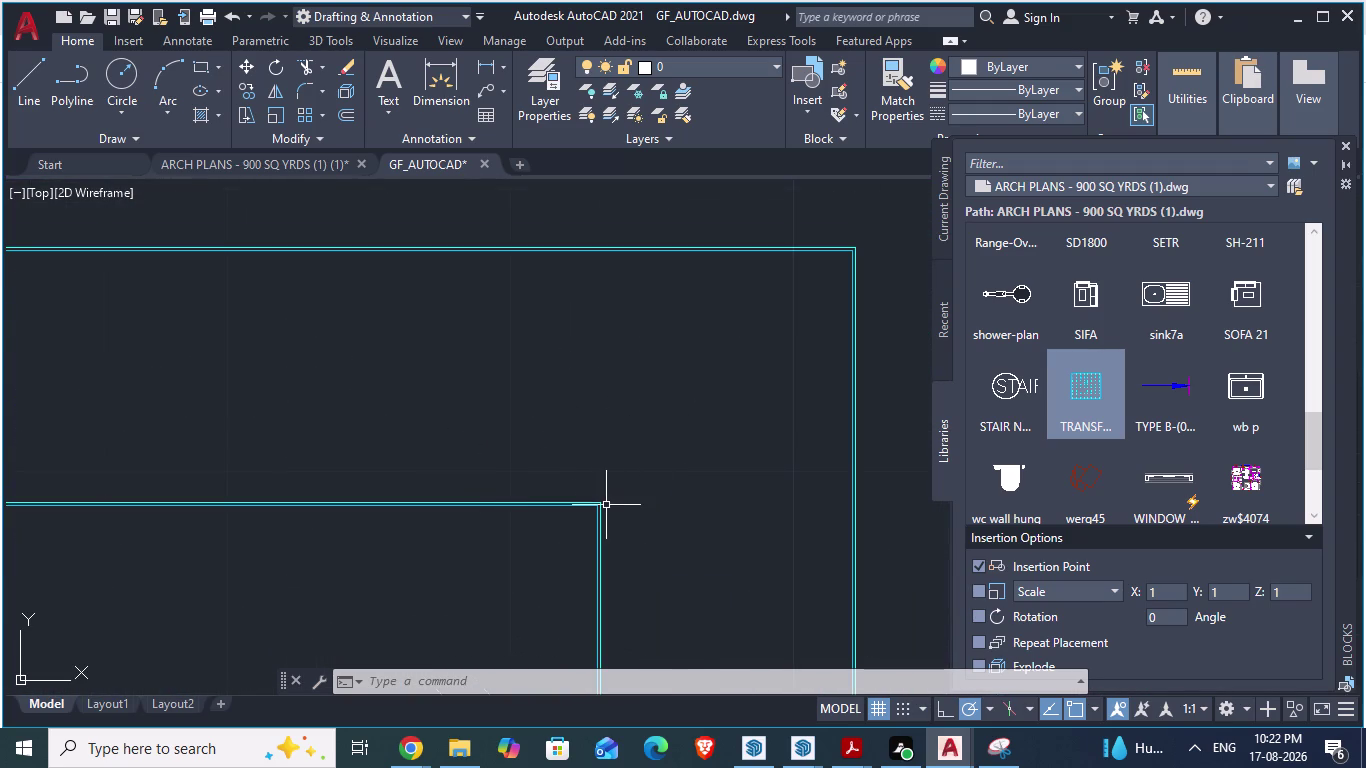
scroll(up, 3)
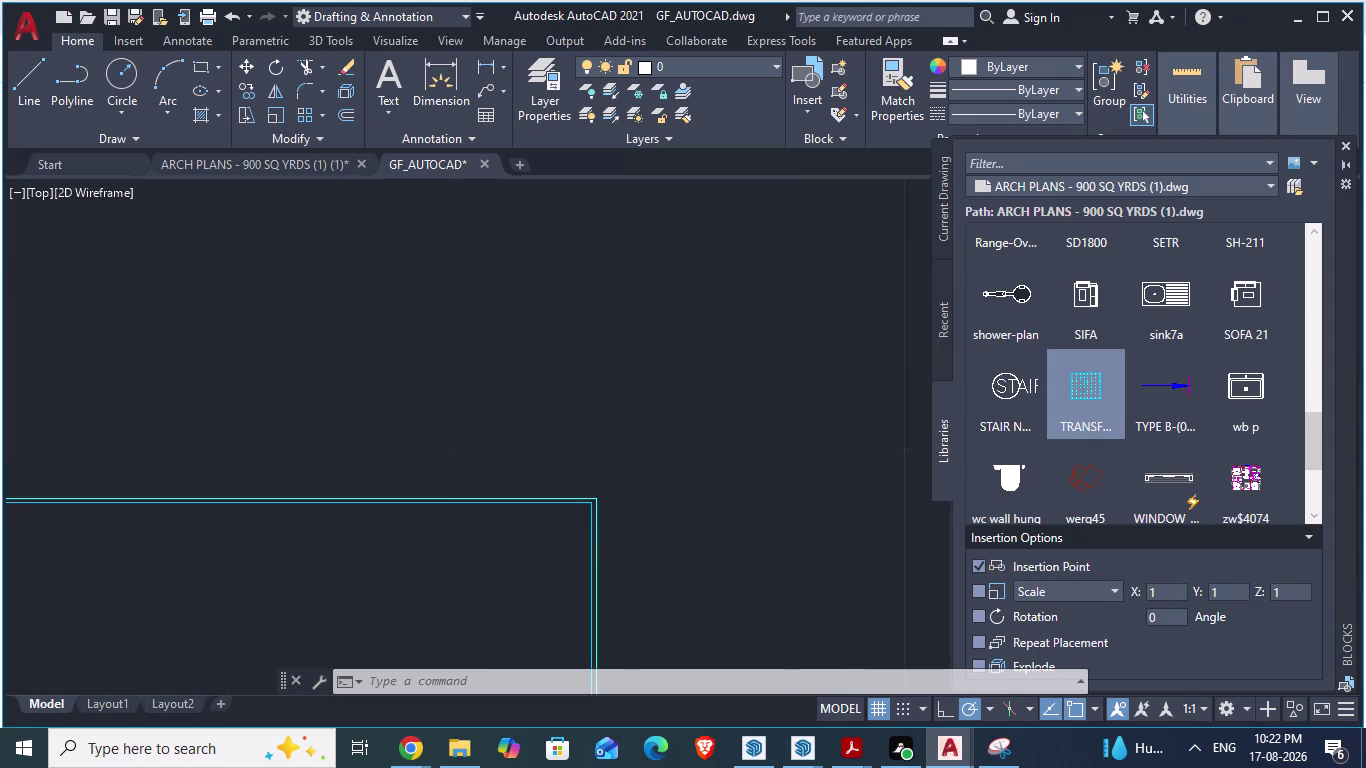
scroll(down, 3)
scroll(down, 3)
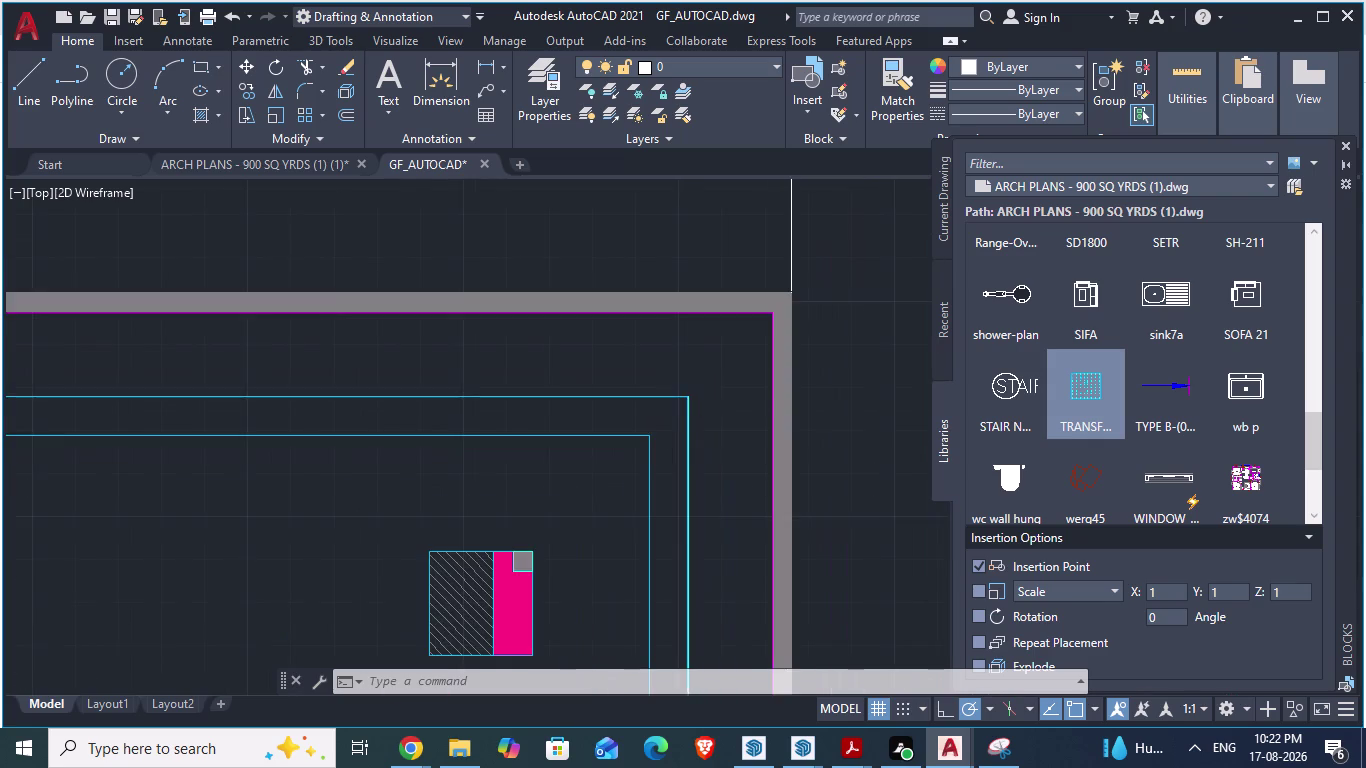
scroll(down, 3)
scroll(up, 3)
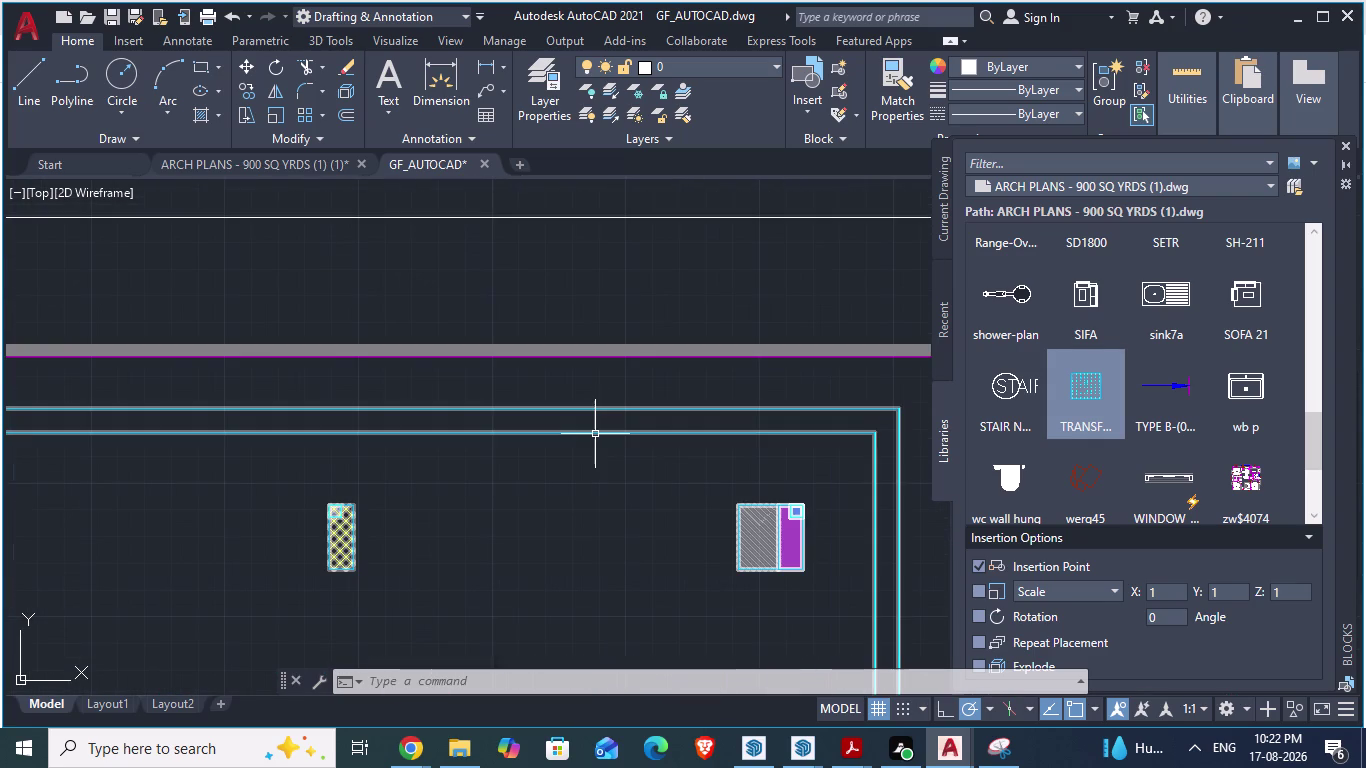
scroll(down, 3)
scroll(up, 3)
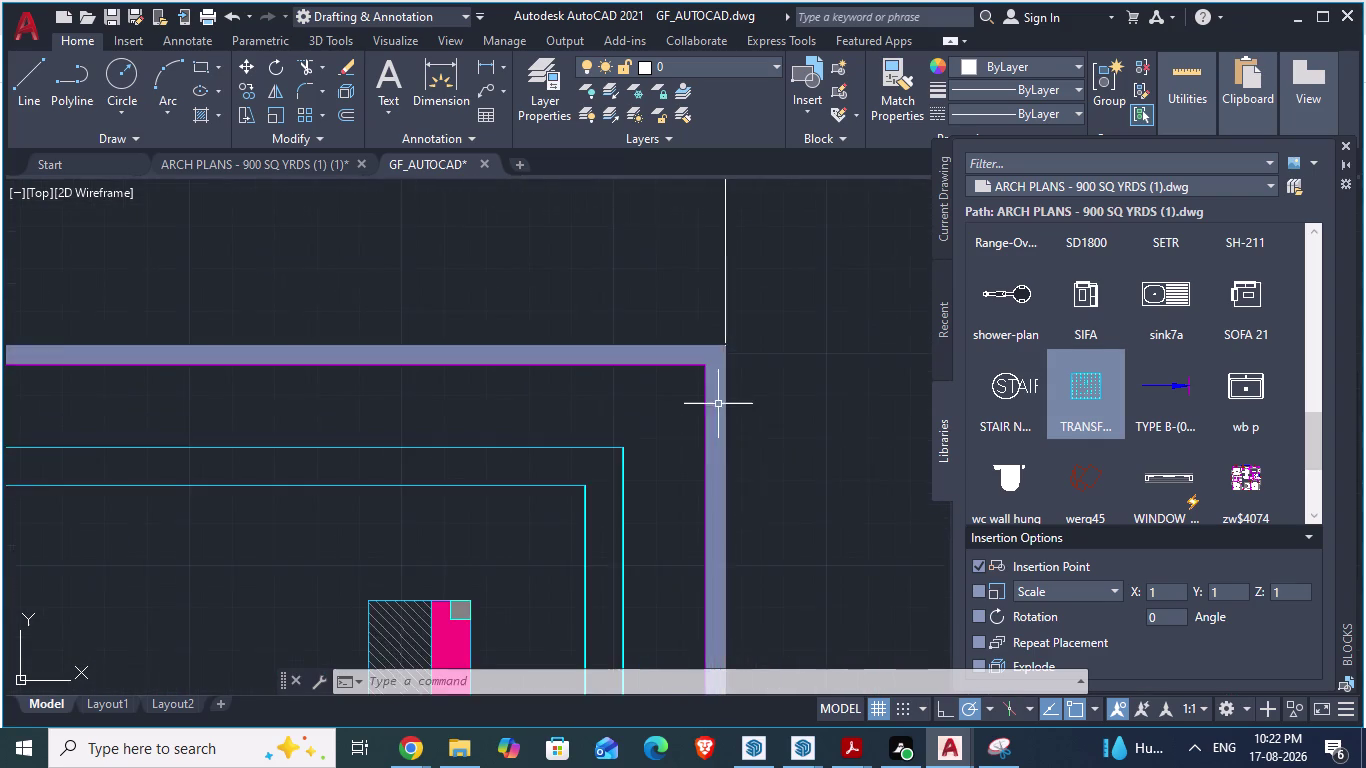
scroll(up, 3)
scroll(up, 3)
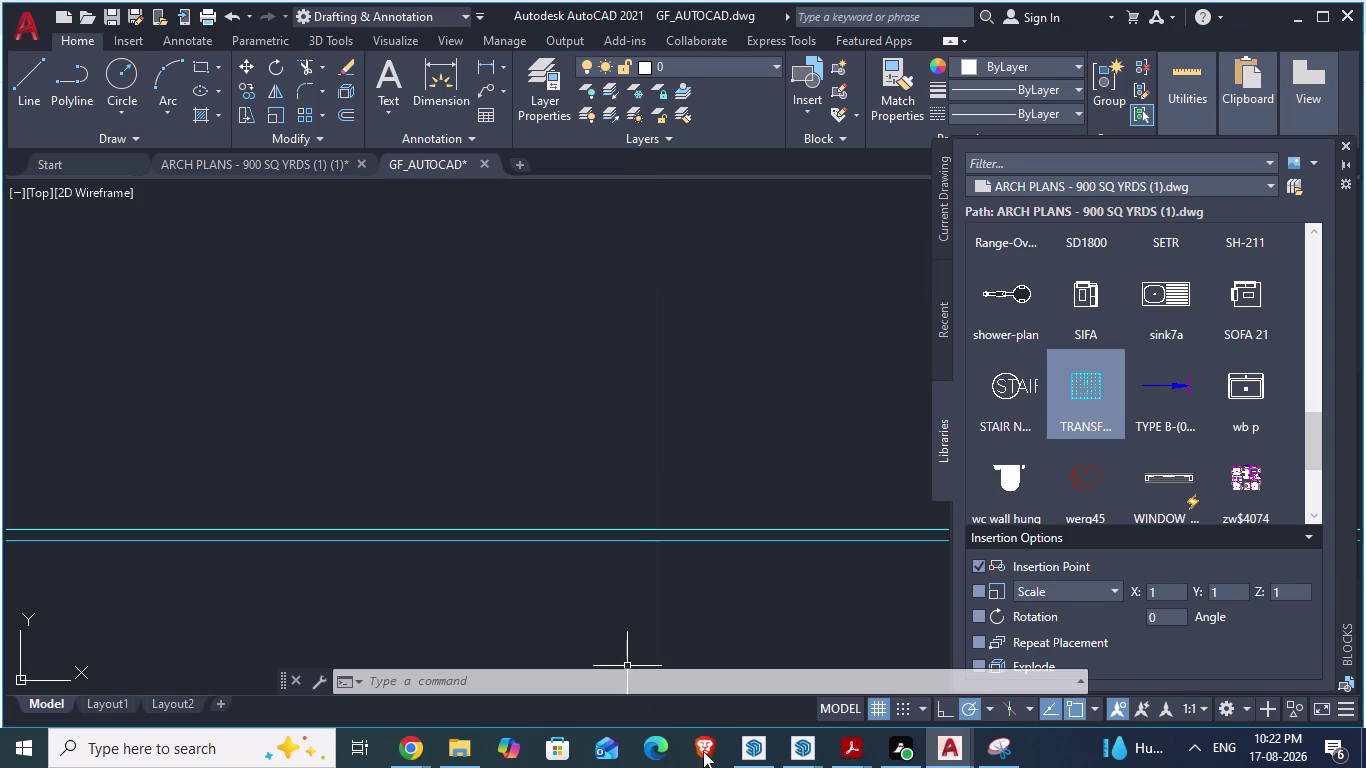
click(410, 737)
Replace the old YouTube query with a search for 'scale'.
click(489, 662)
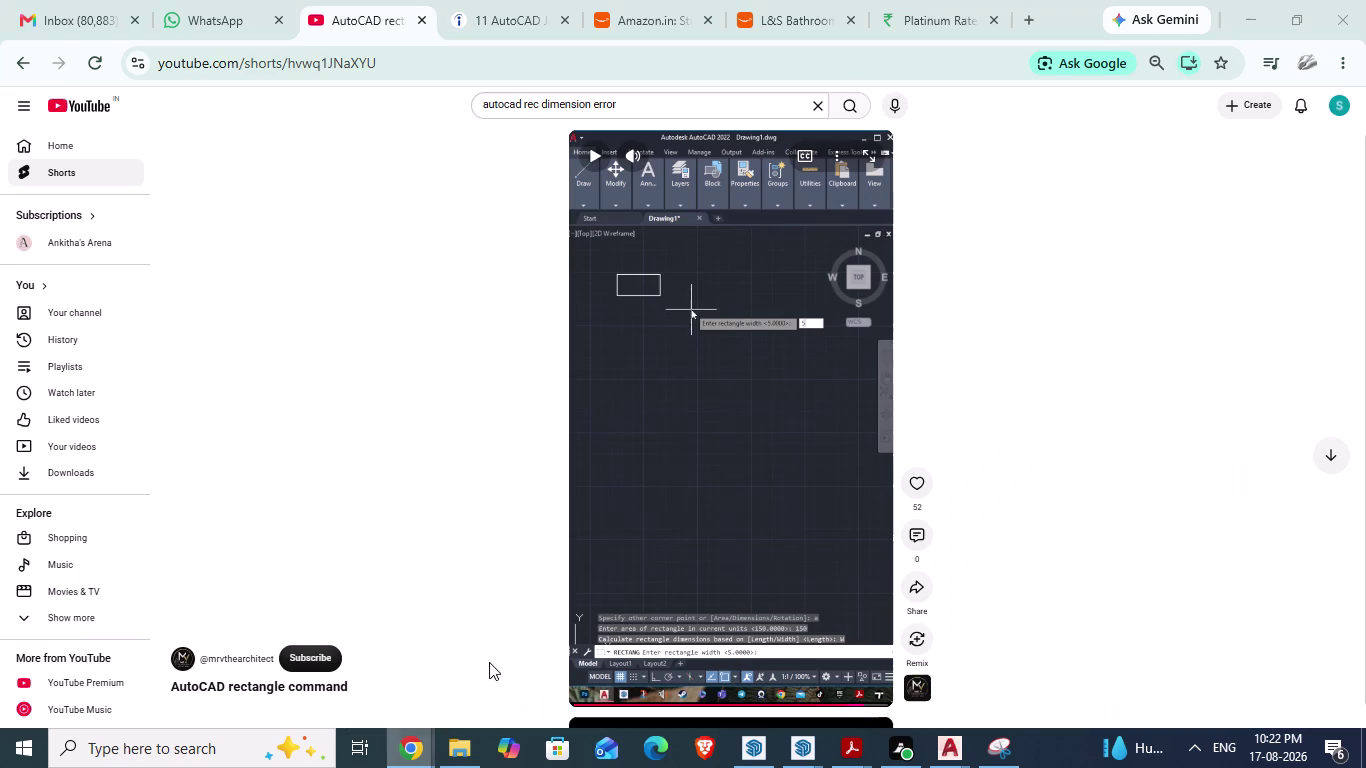
drag(641, 109, 346, 91)
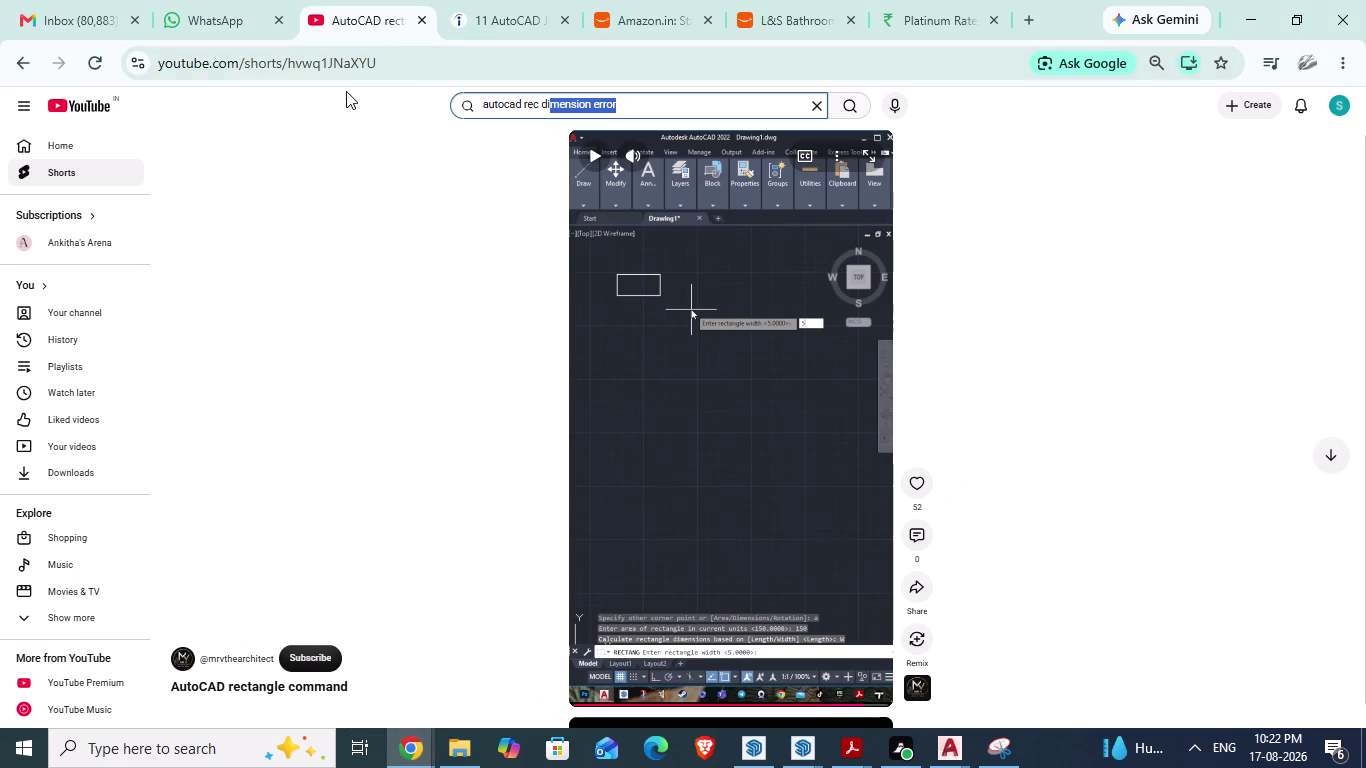
text(scag)
key(BackSpace)
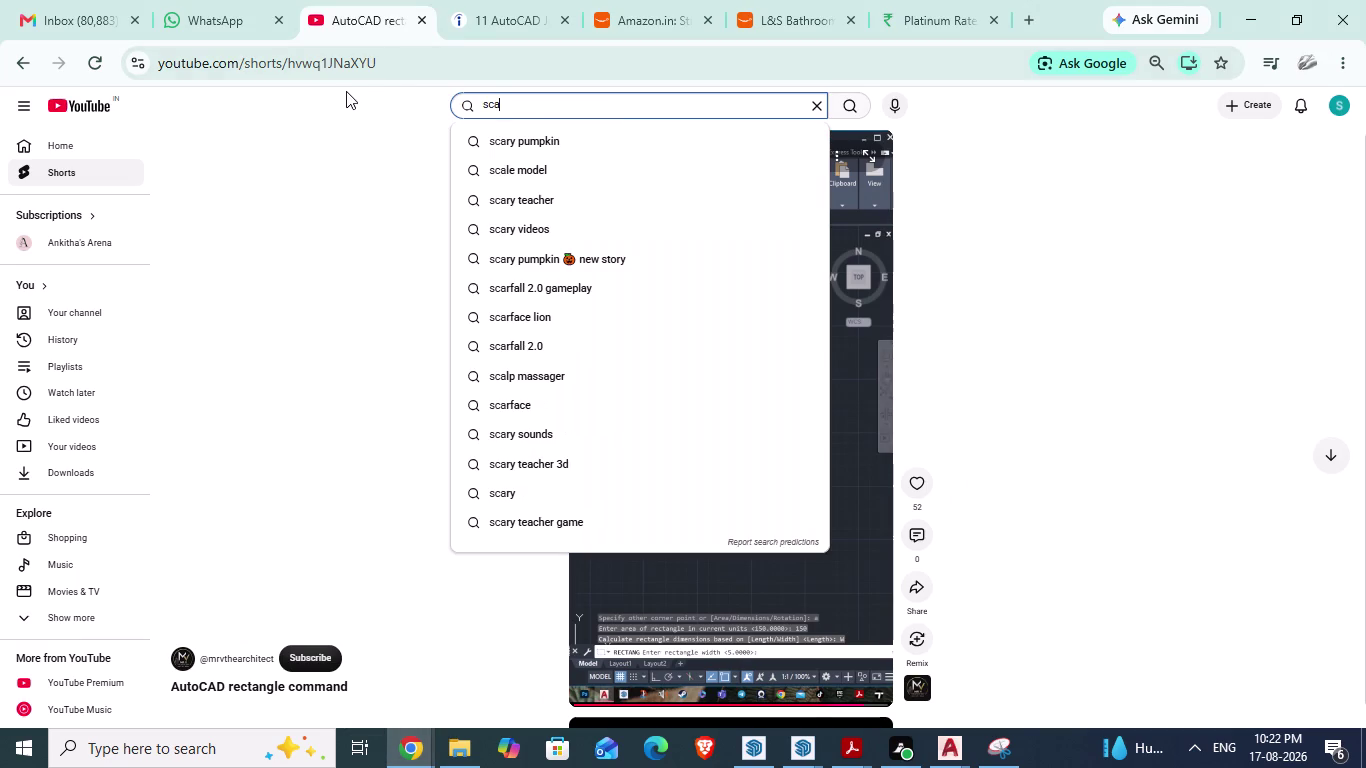
text(le)
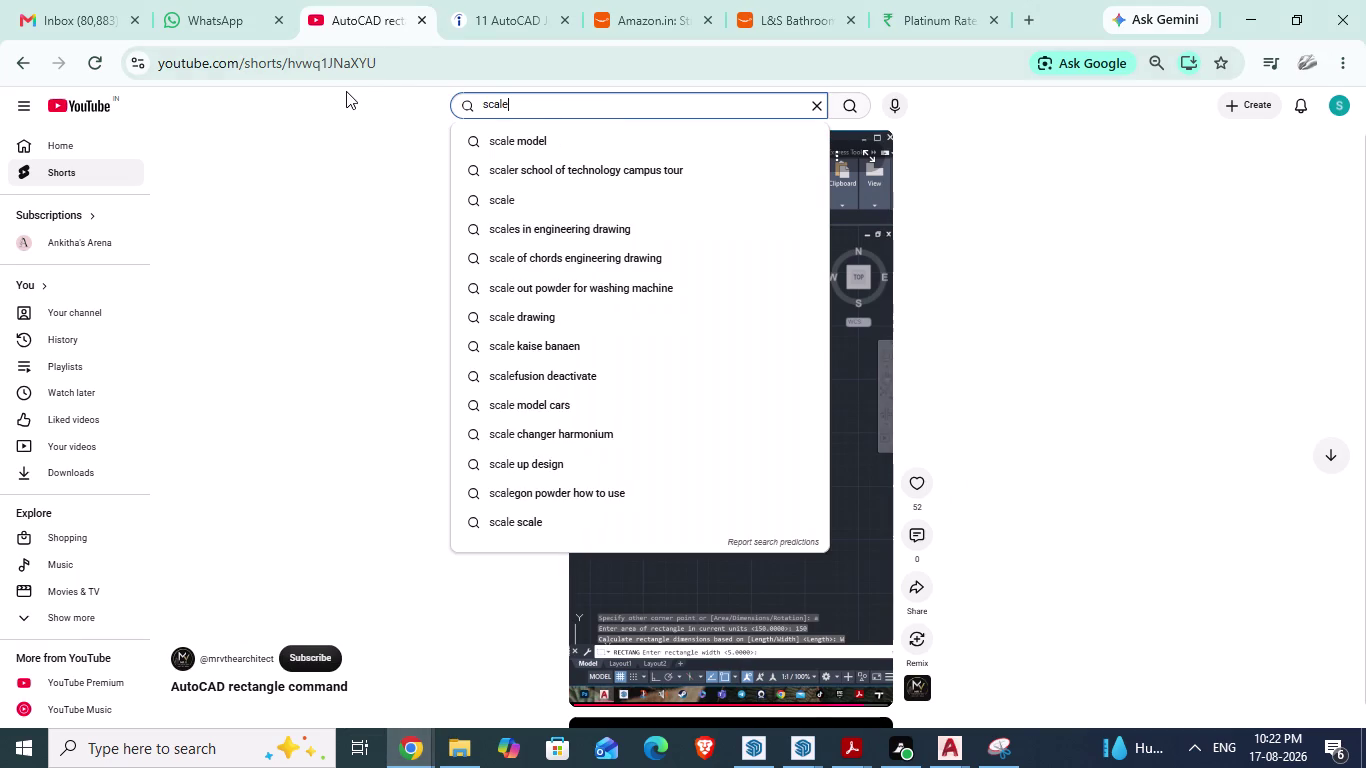
key(Return)
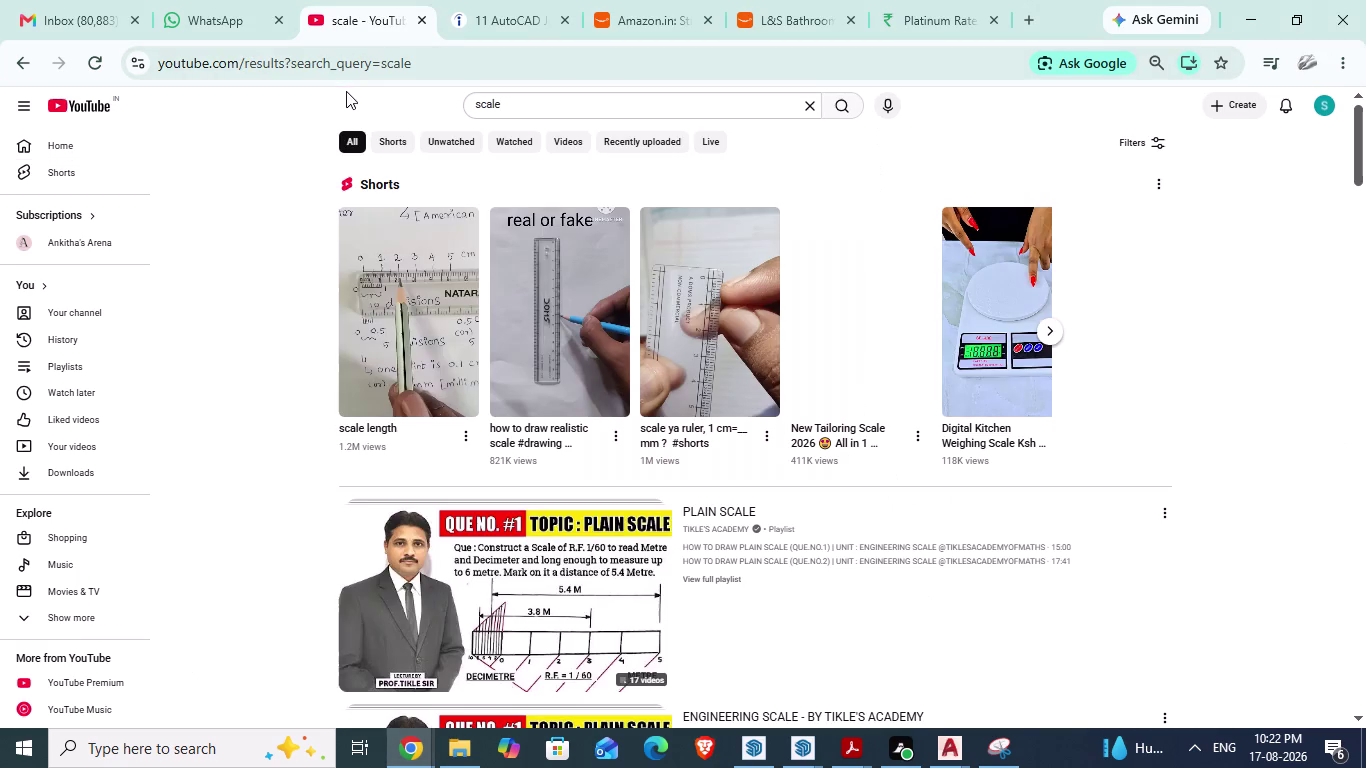
Refine the search to 'scale autocad to fit window' and browse the results.
click(541, 112)
key(space)
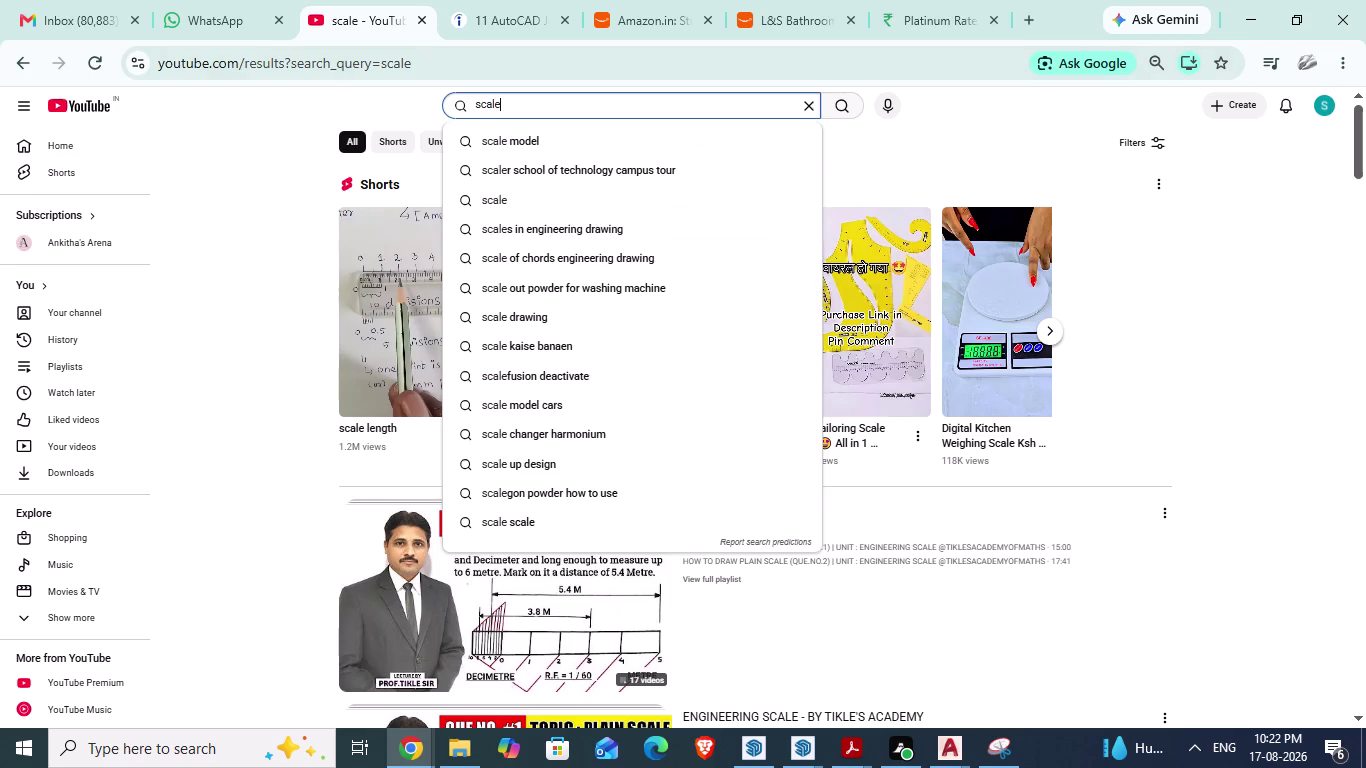
text(autoc)
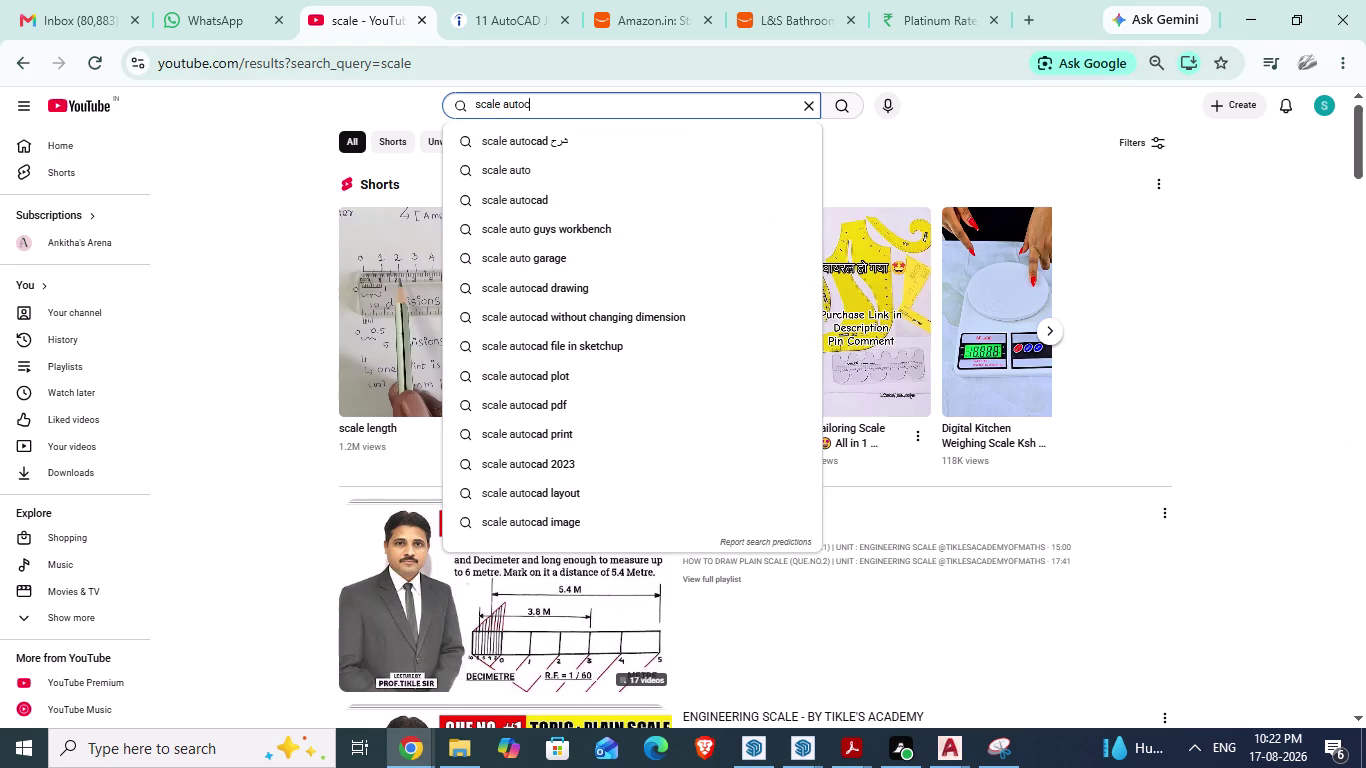
text(ad)
key(space)
text(to)
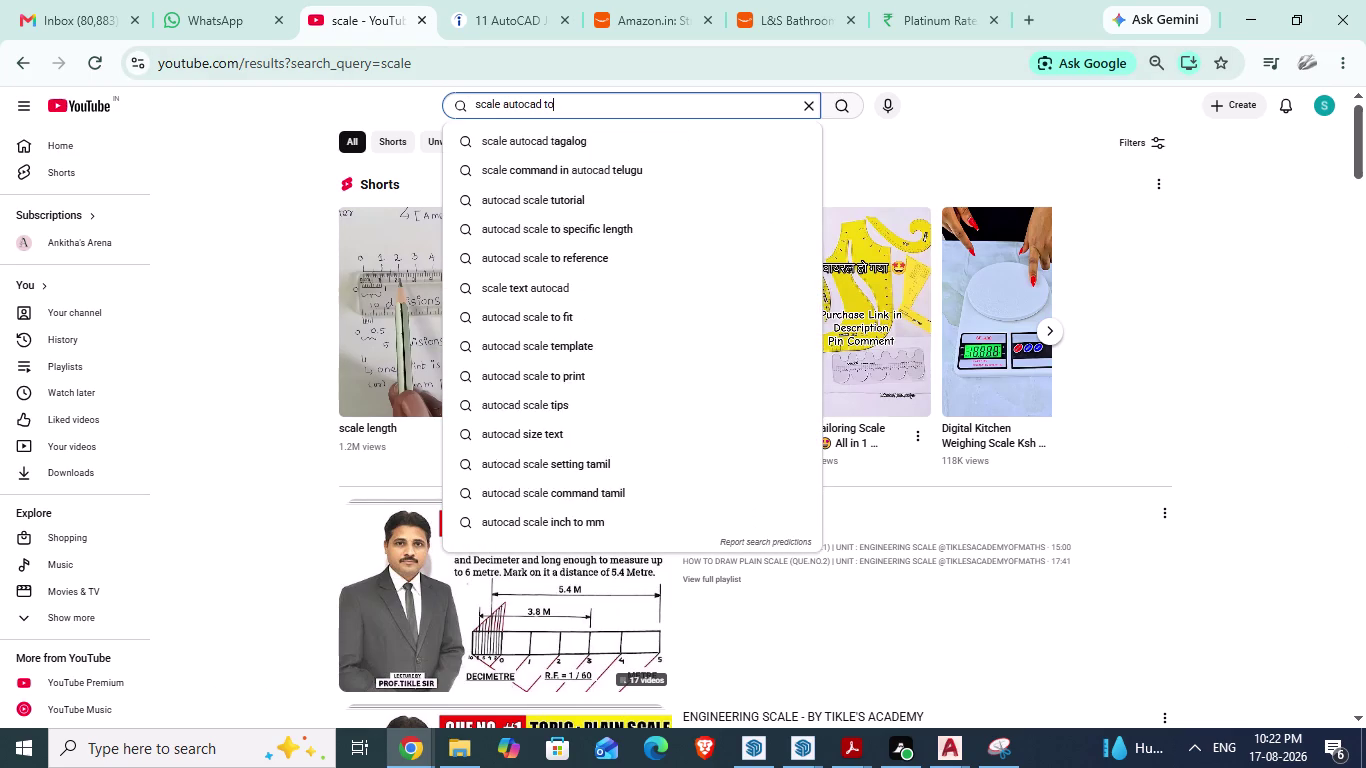
key(space)
text(fit)
key(space)
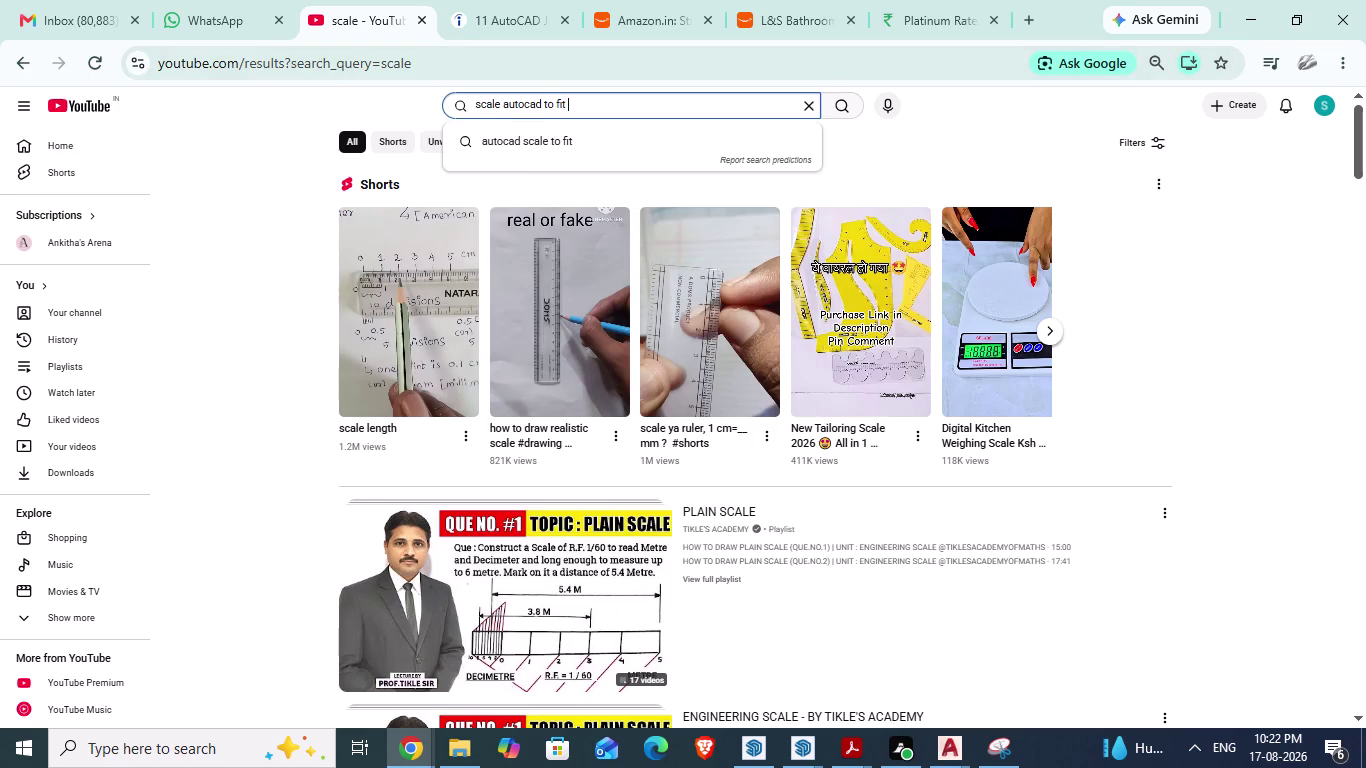
text(window)
key(Return)
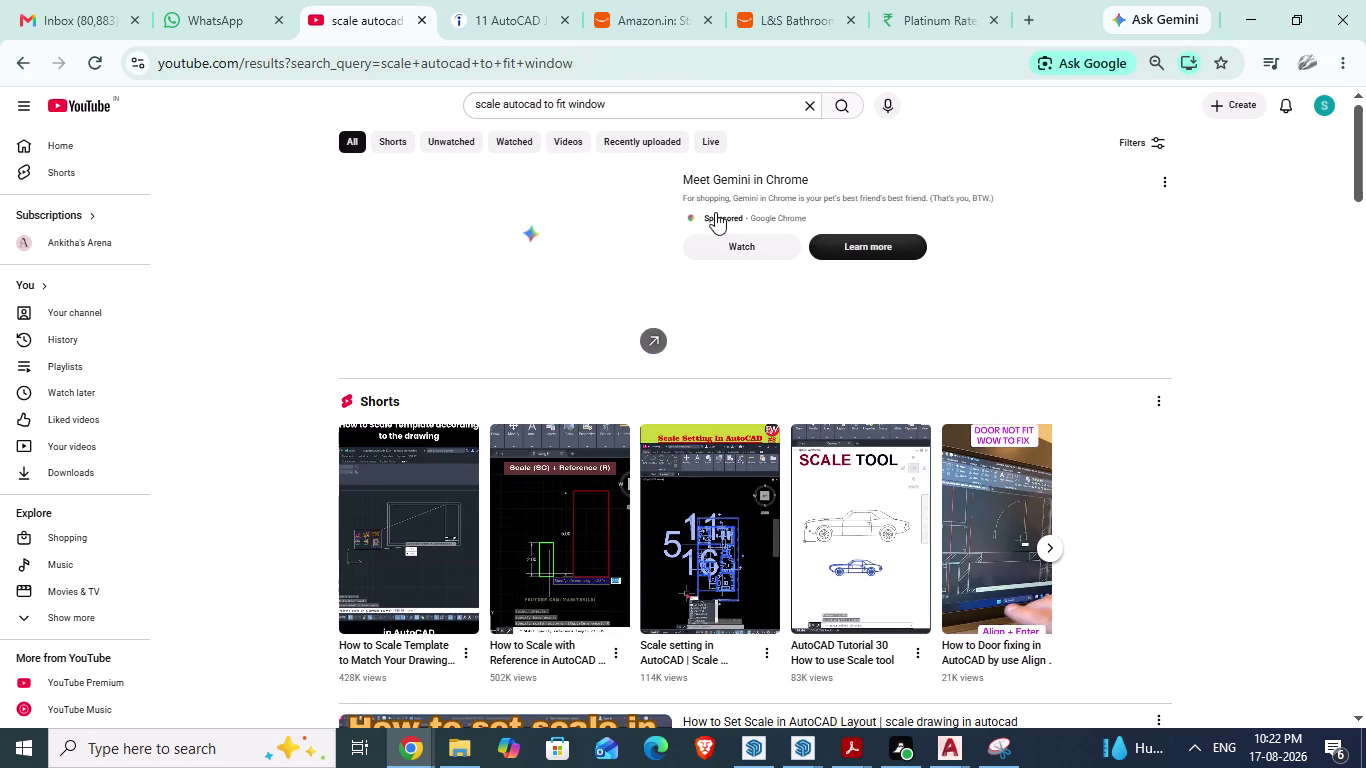
scroll(down, 3)
Watch the 'How to Scale Template' Short, pause it, and return to AutoCAD.
click(365, 423)
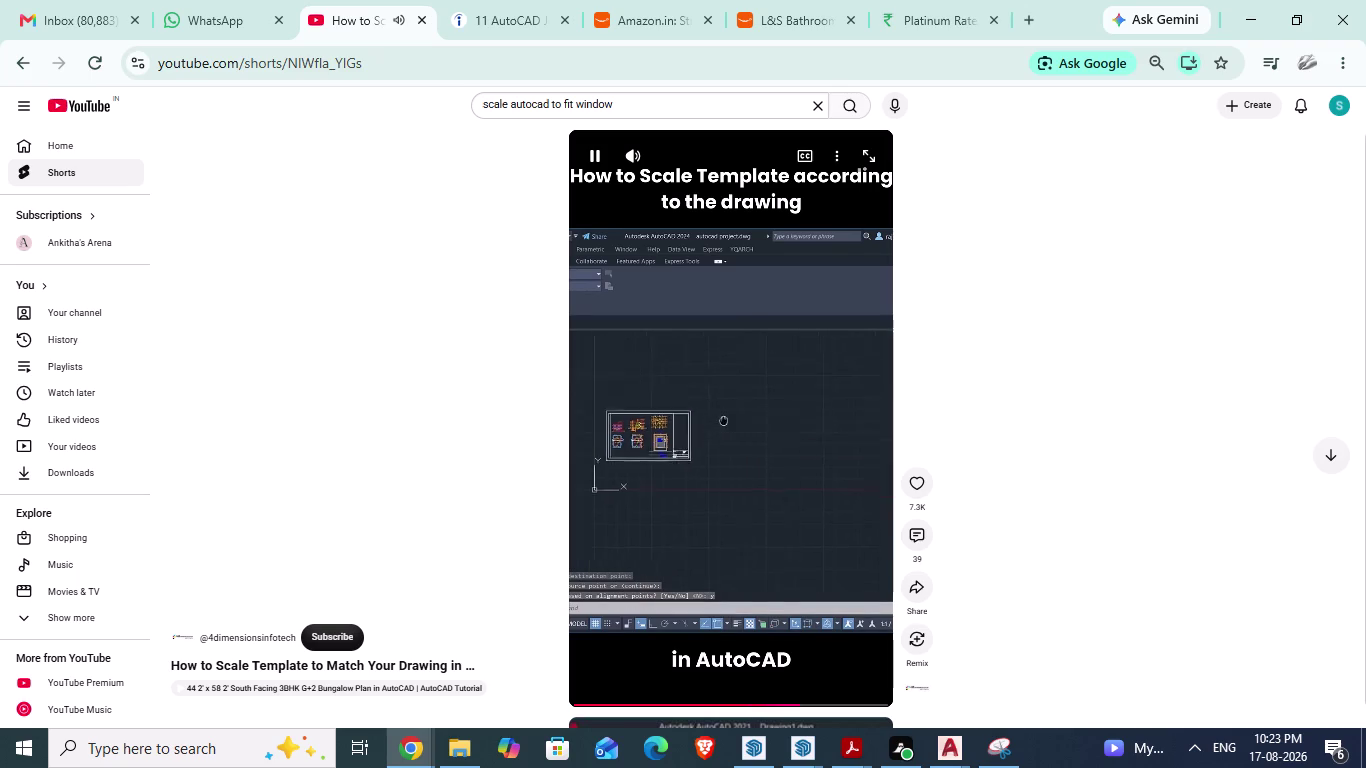
click(682, 407)
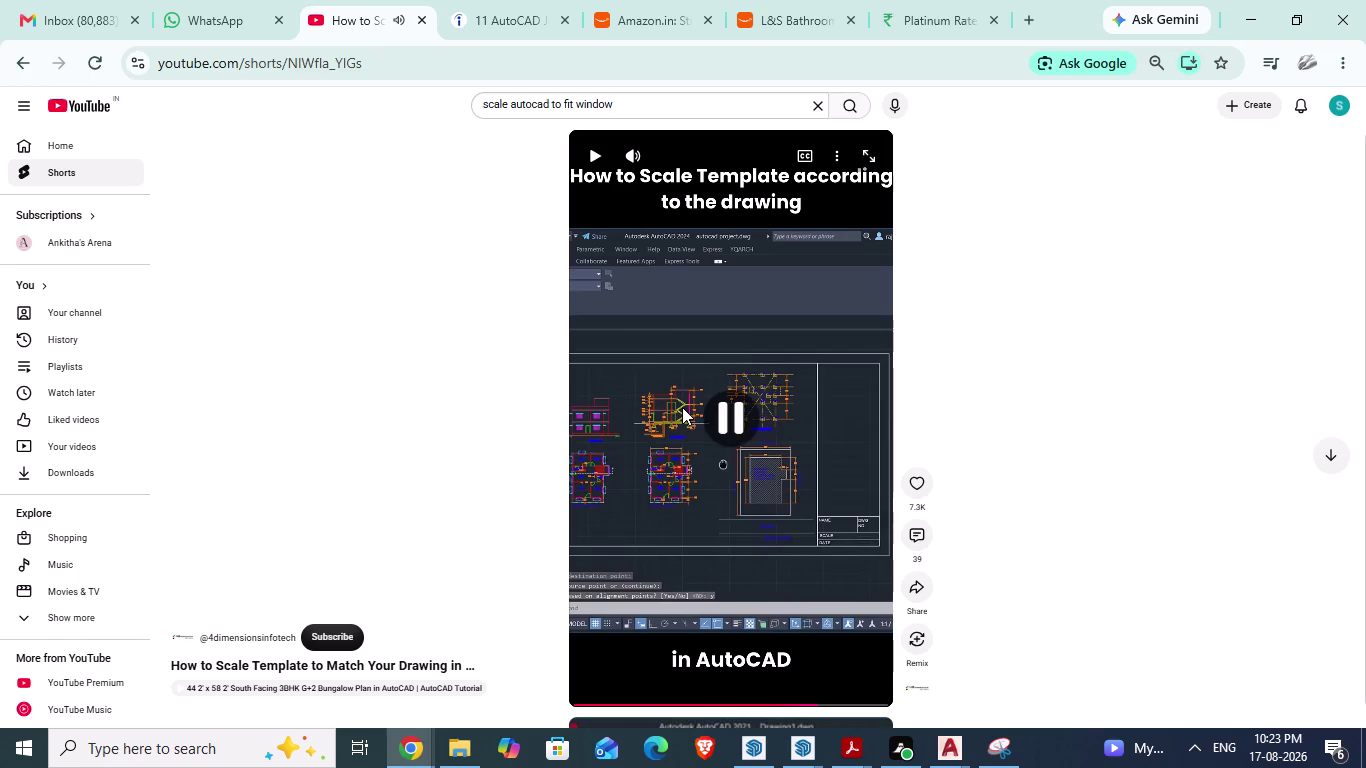
click(944, 750)
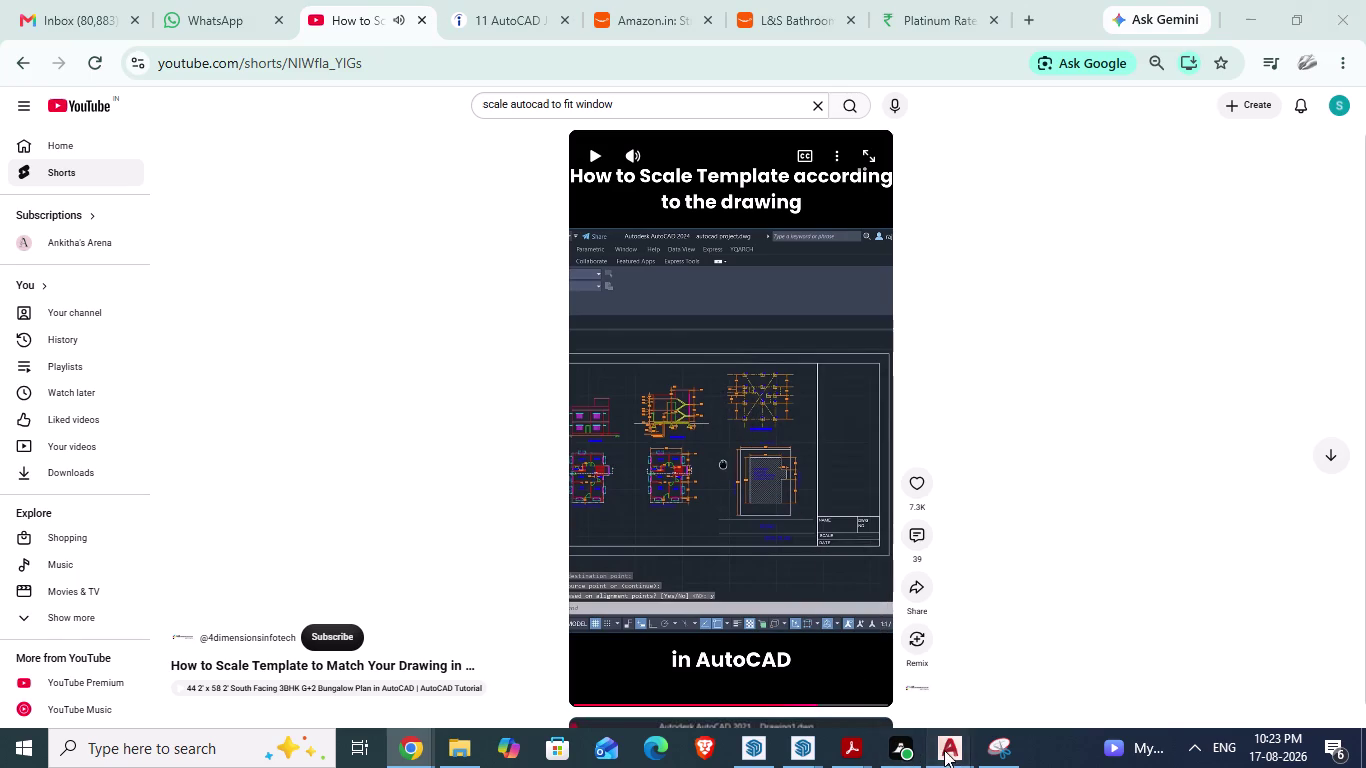
click(982, 695)
Delete the enlarged TRANSFER COLS block and pick it again from the Libraries tab.
scroll(down, 3)
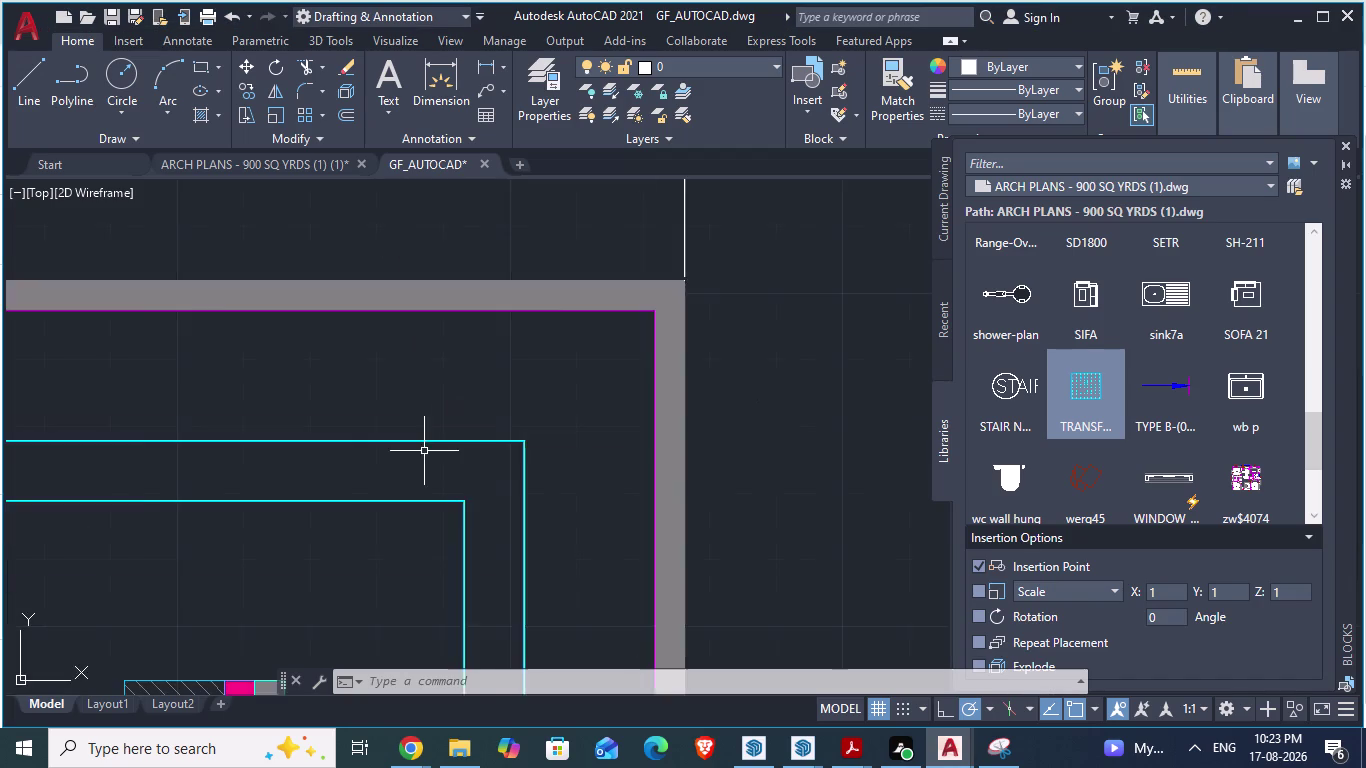
scroll(down, 3)
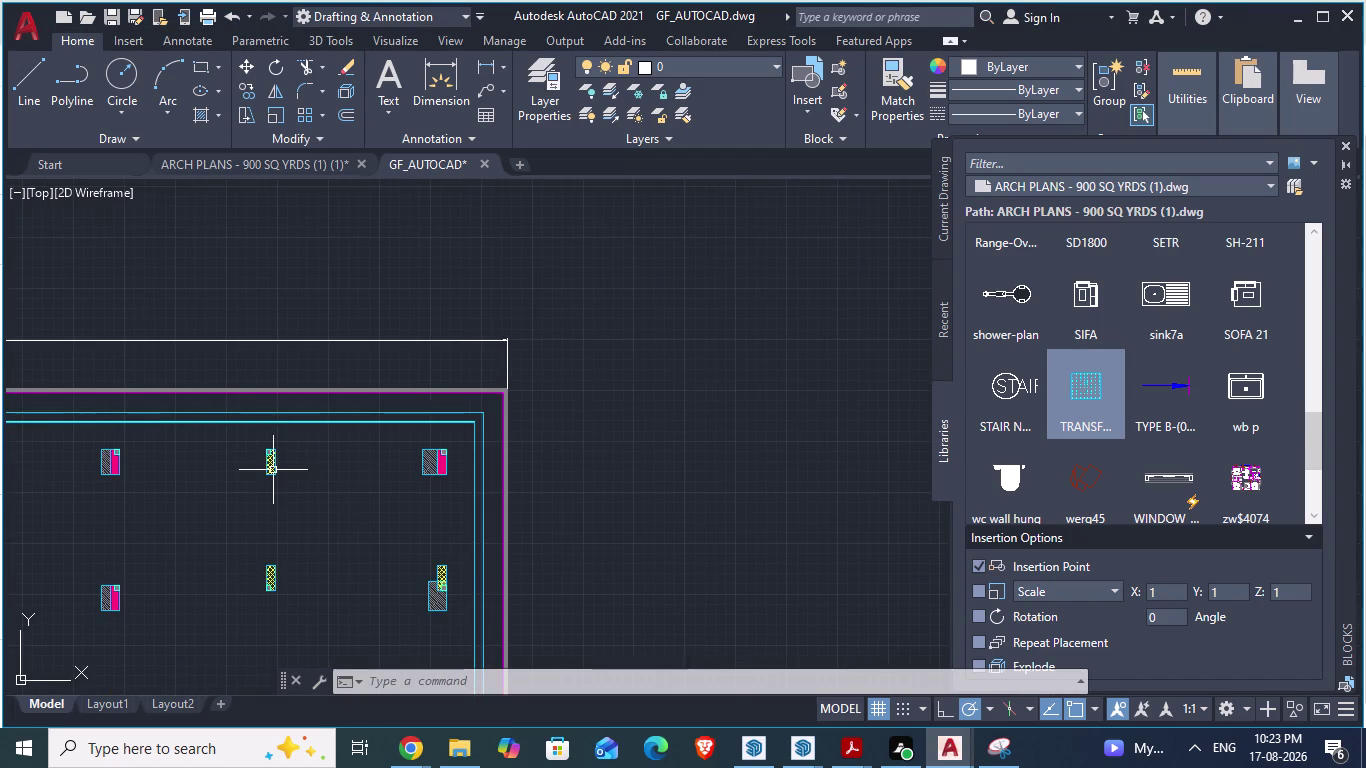
click(272, 470)
scroll(down, 3)
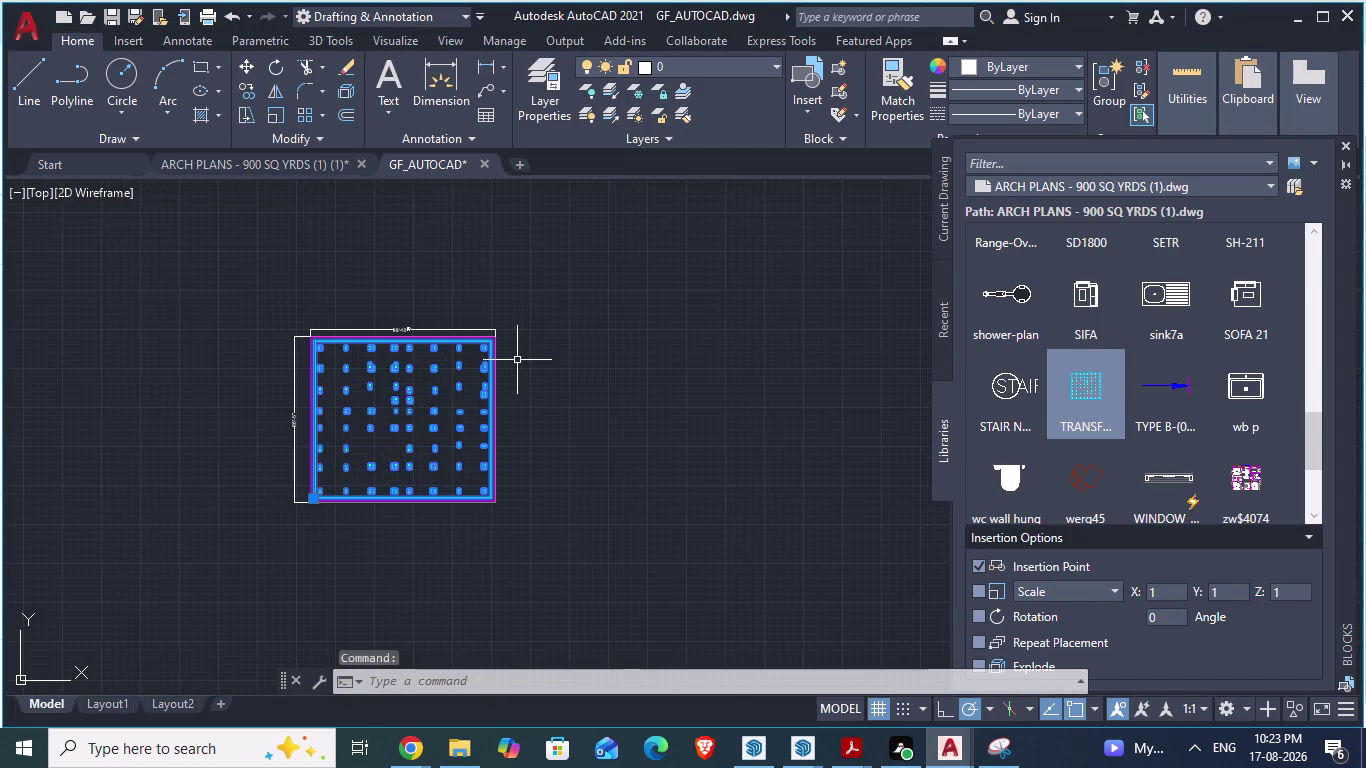
key(Delete)
scroll(up, 3)
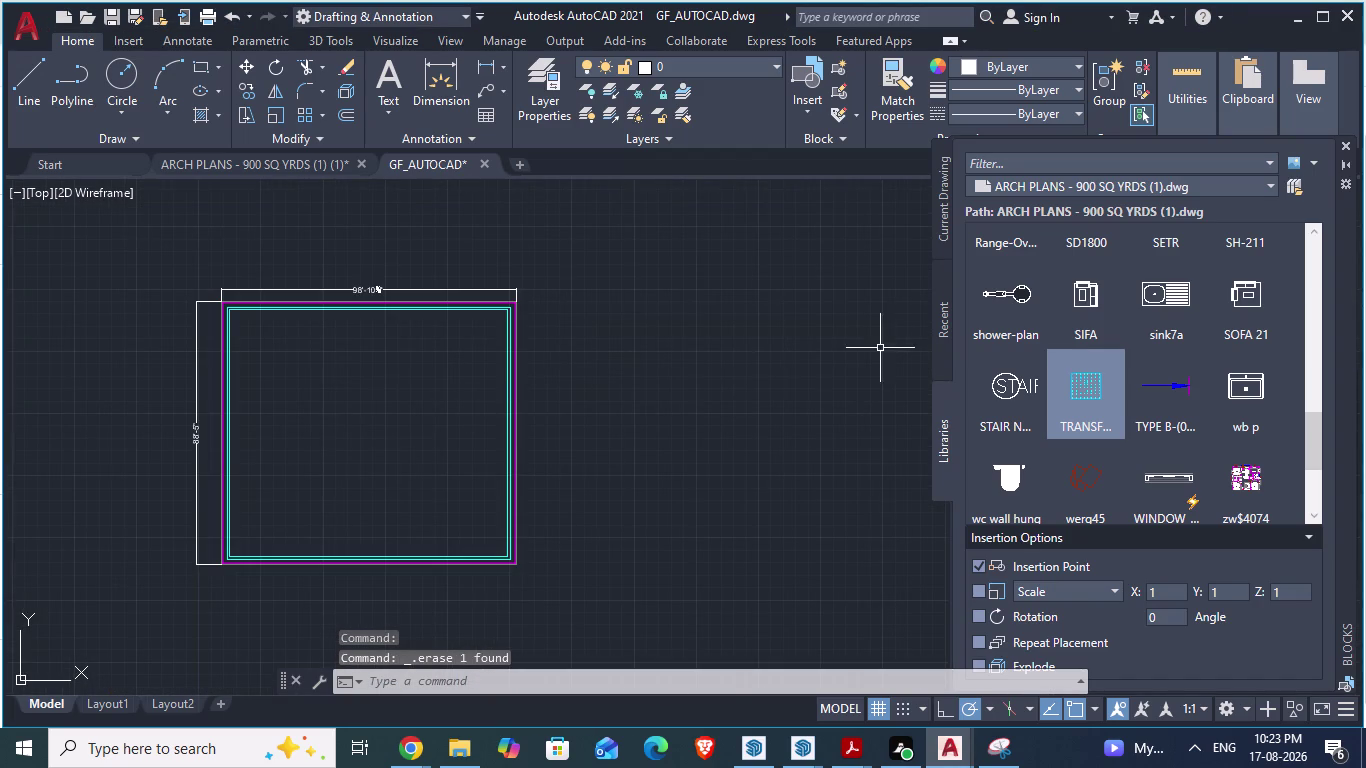
click(1082, 394)
Place the TRANSFER COLS block beside the plan outline and start SCALE.
click(558, 421)
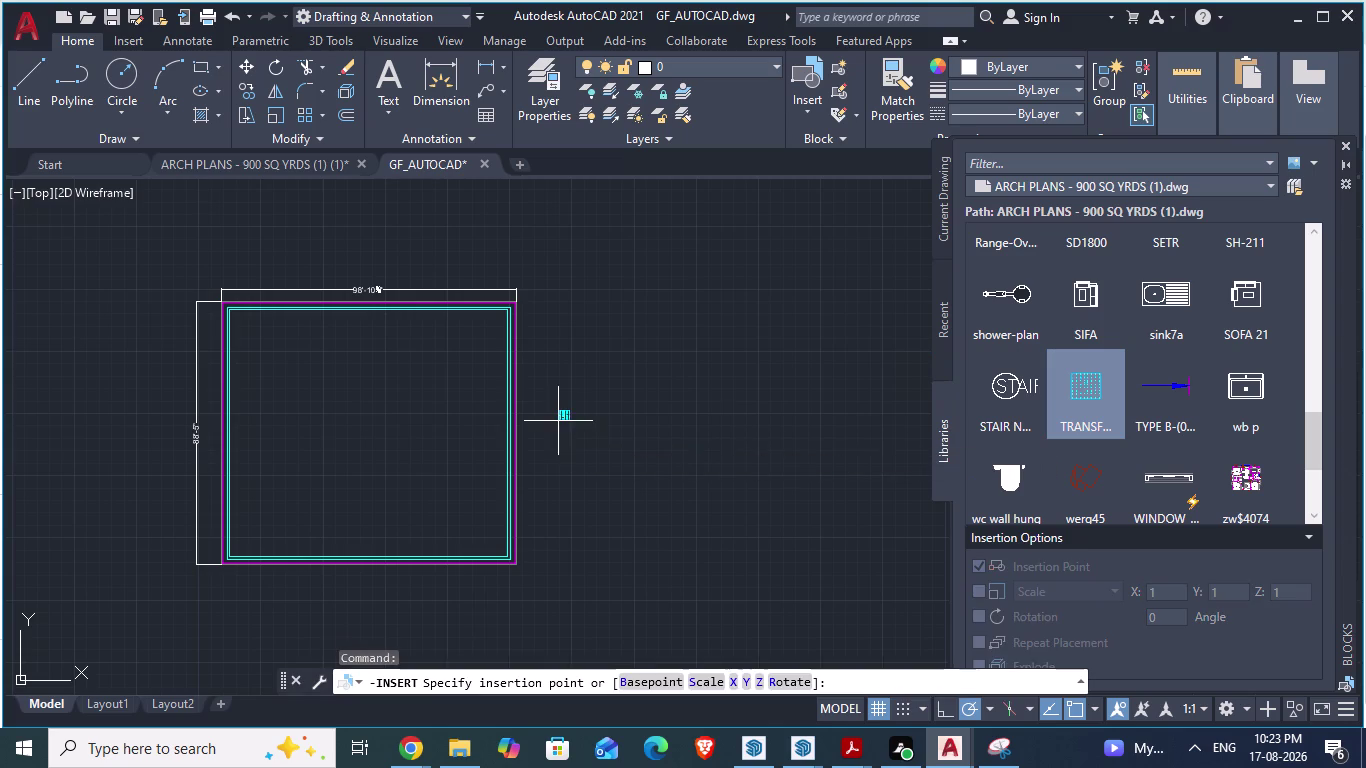
scroll(up, 3)
click(659, 409)
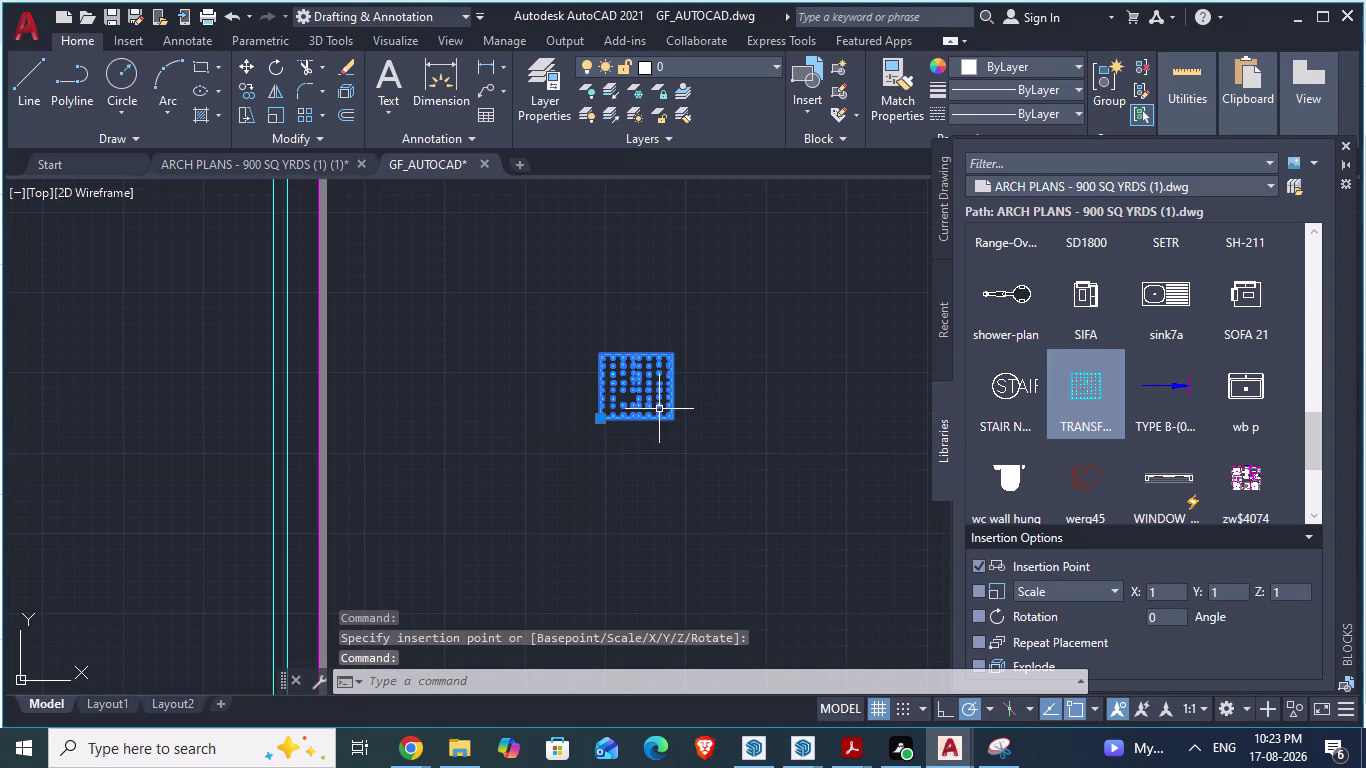
text(scale)
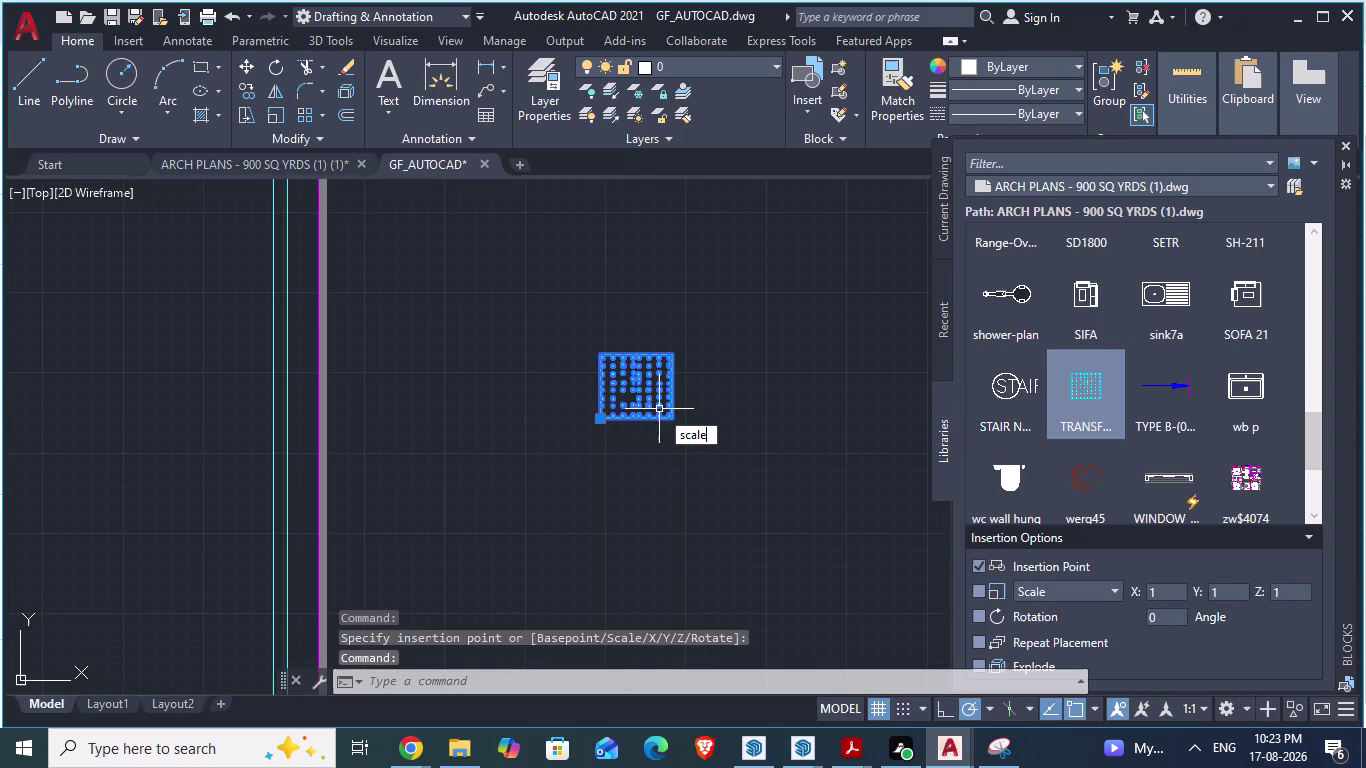
key(Return)
Pick the outline corner as the scale base point, then cancel the scale.
scroll(up, 3)
scroll(down, 3)
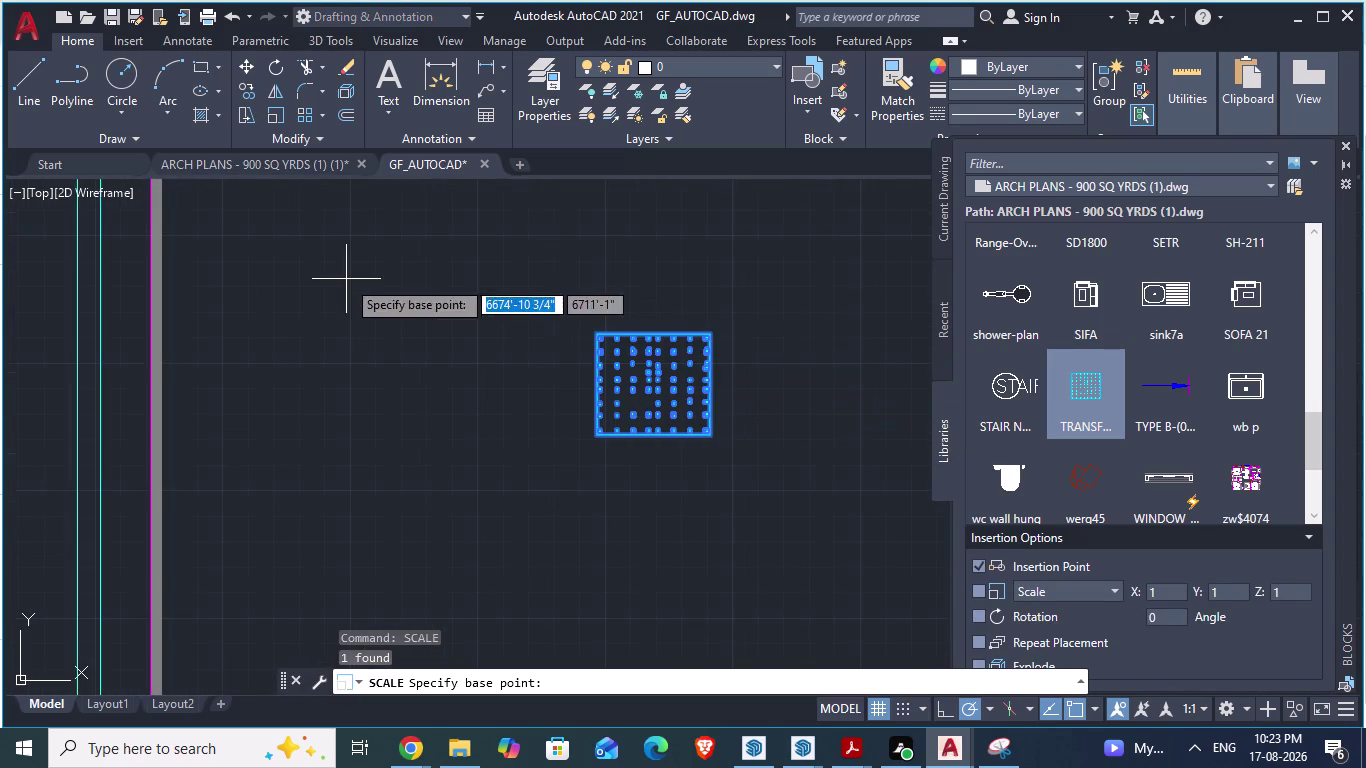
scroll(up, 3)
scroll(up, 3)
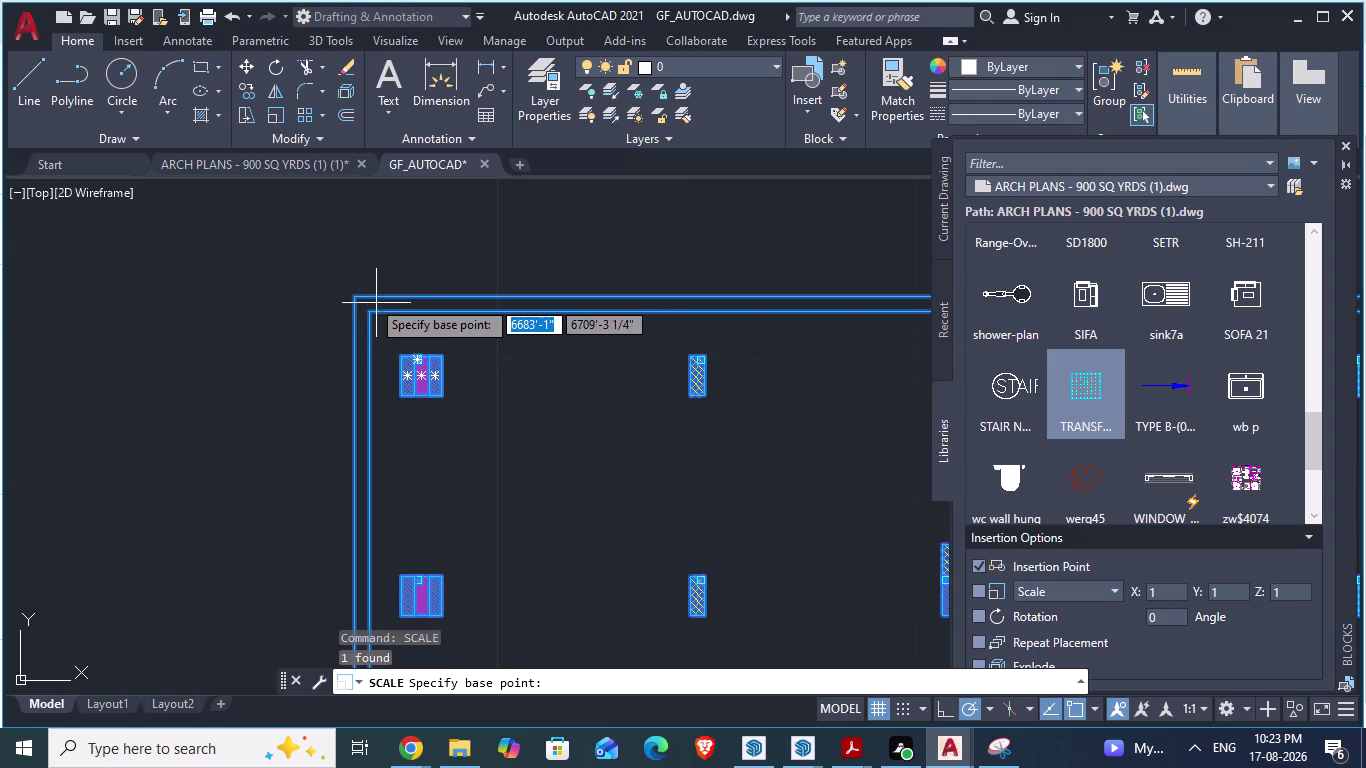
drag(355, 292, 89, 228)
click(89, 228)
scroll(down, 3)
scroll(down, 3)
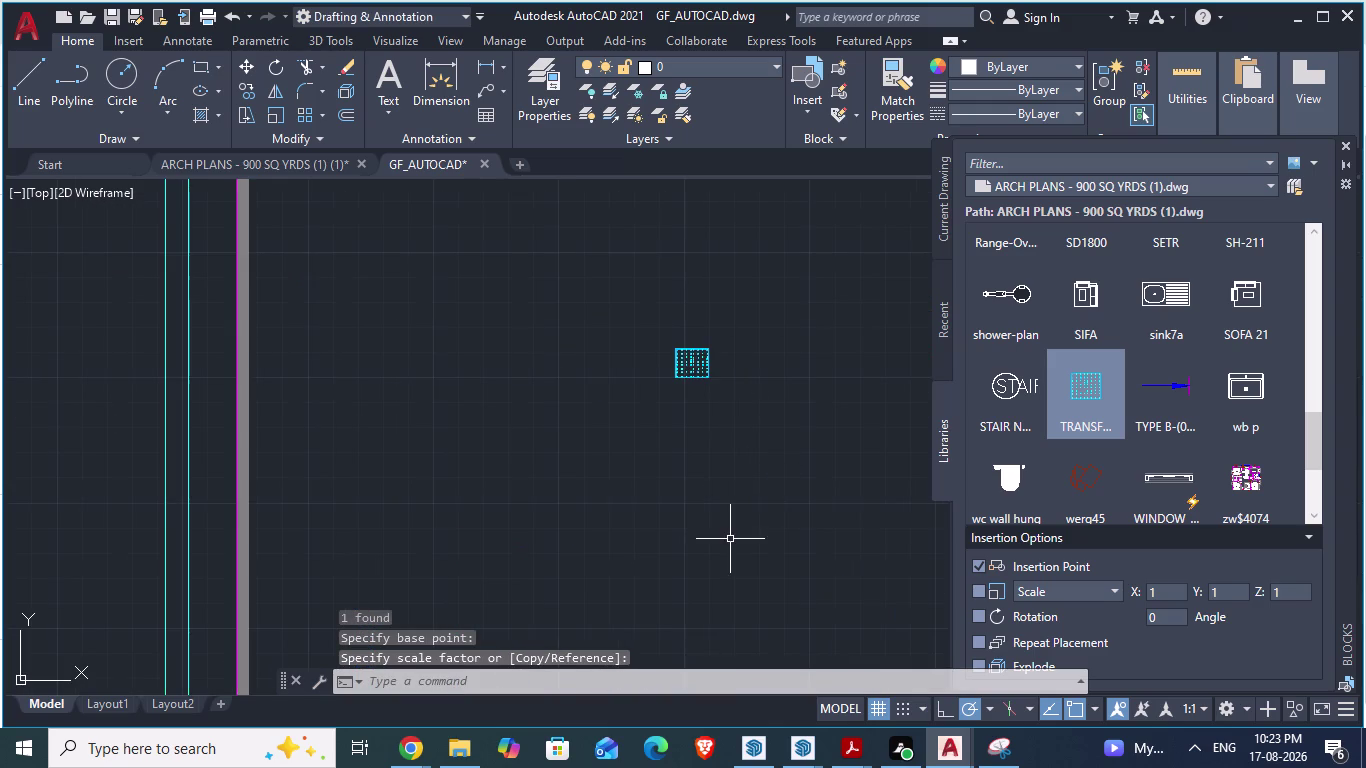
key(Escape)
Select the plan outline at its corner, then clear the selection.
scroll(down, 3)
scroll(down, 3)
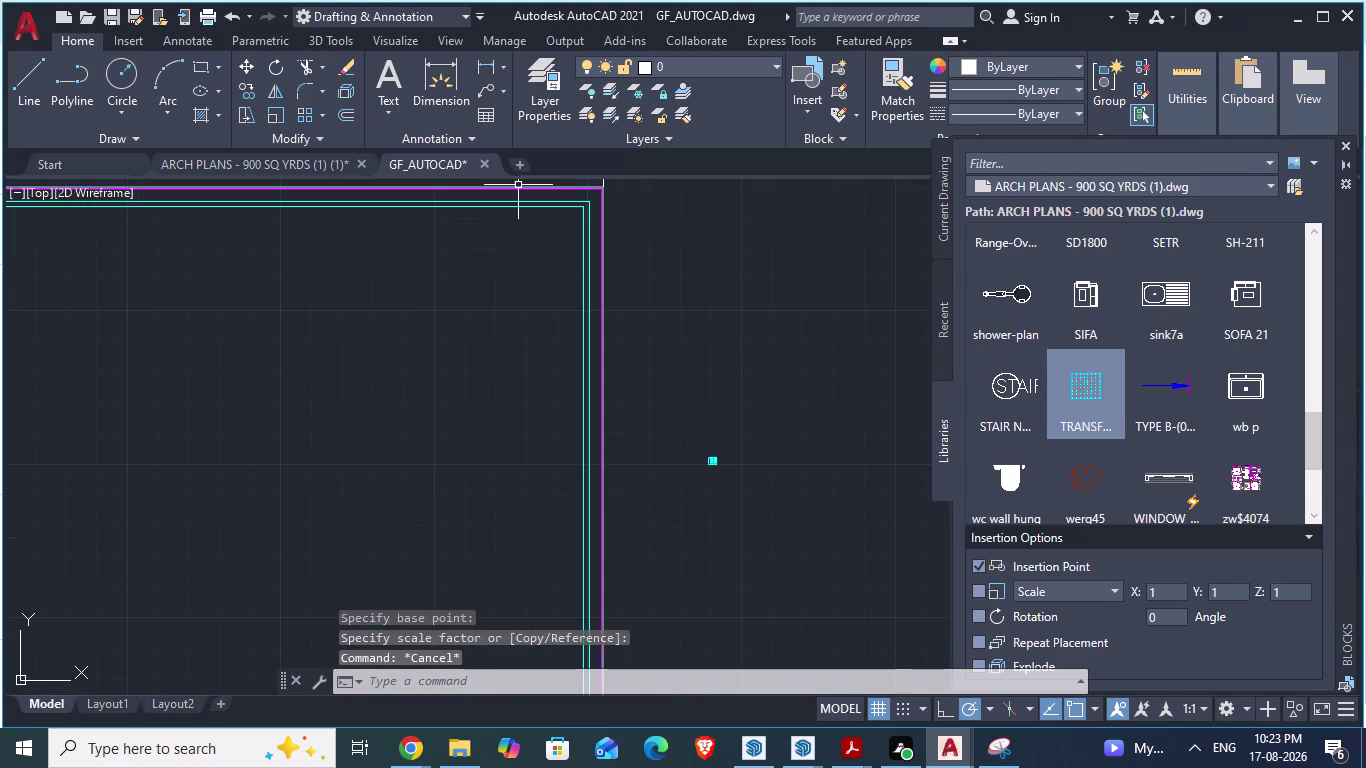
scroll(up, 3)
scroll(up, 3)
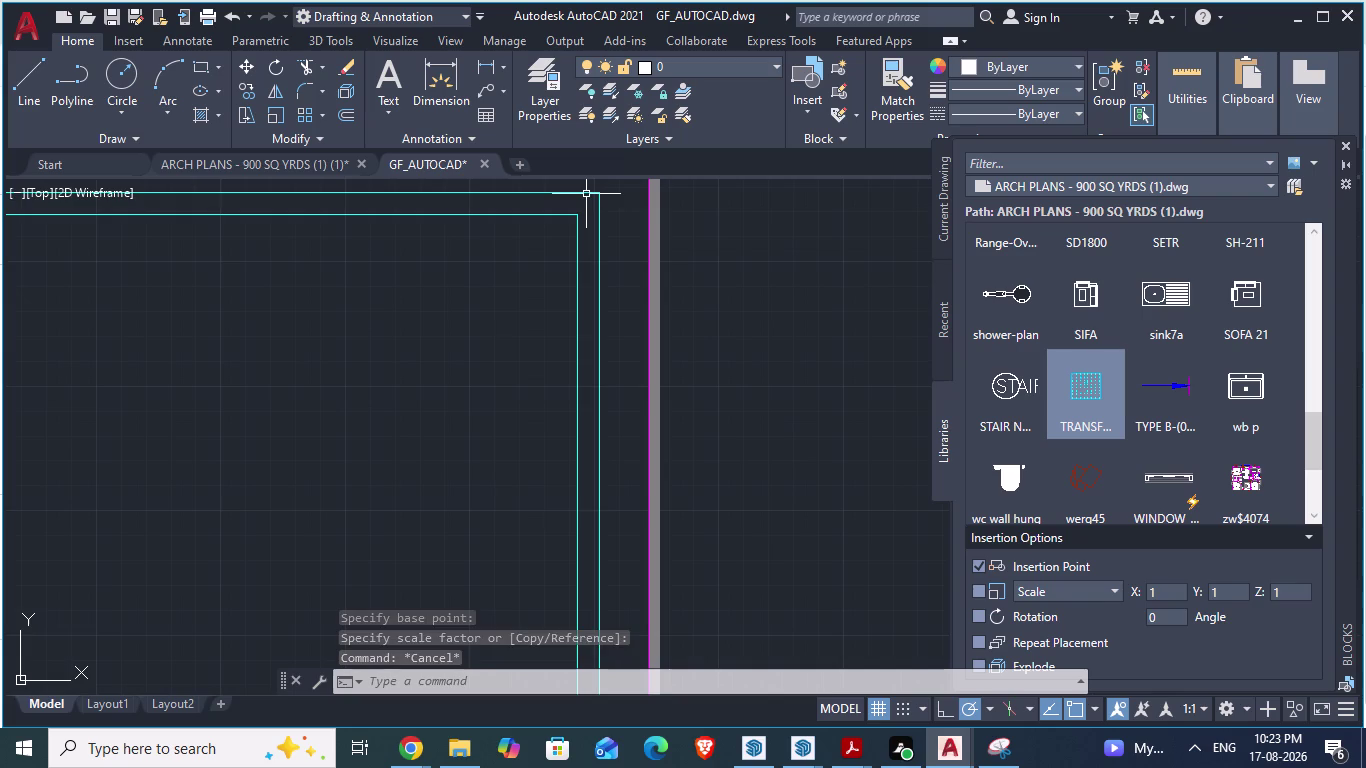
click(586, 194)
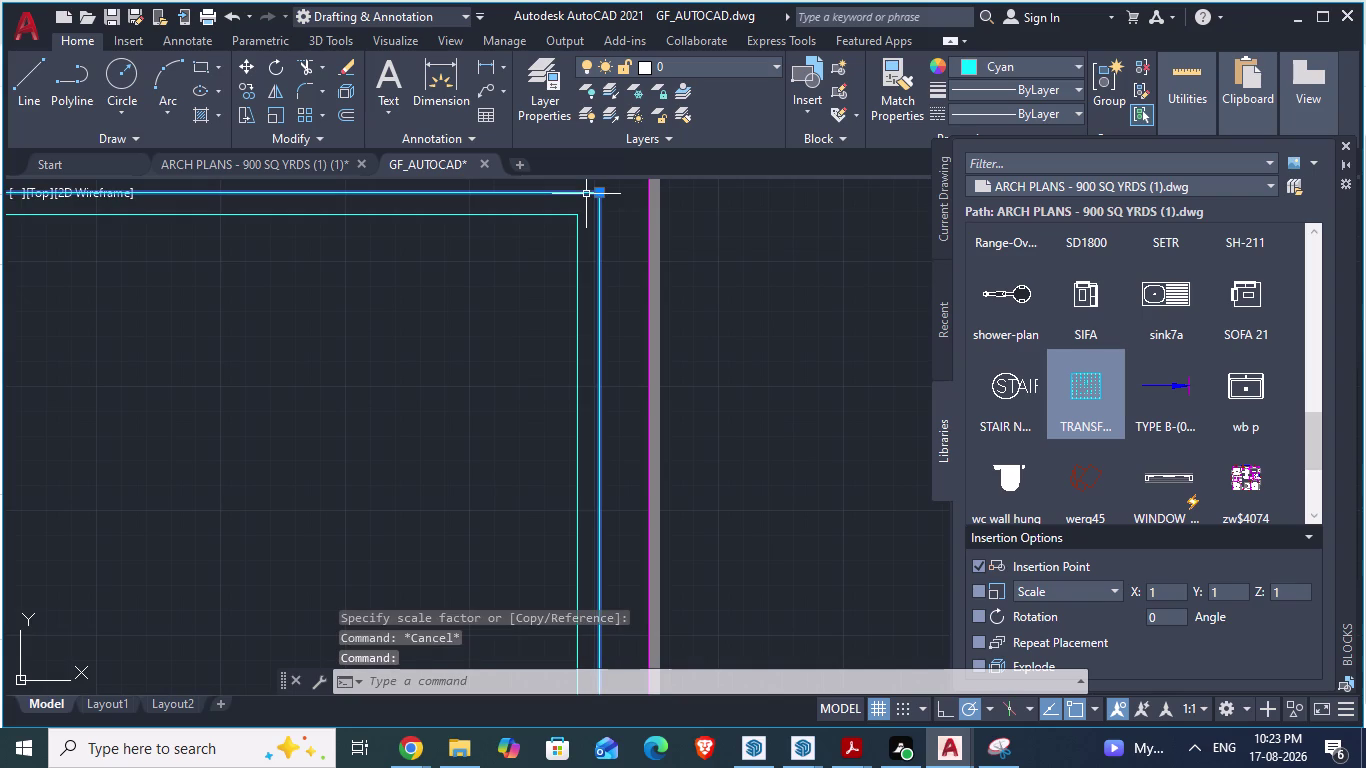
key(Escape)
Start ALIGN from the autocomplete list and pick the plan outline.
text(a)
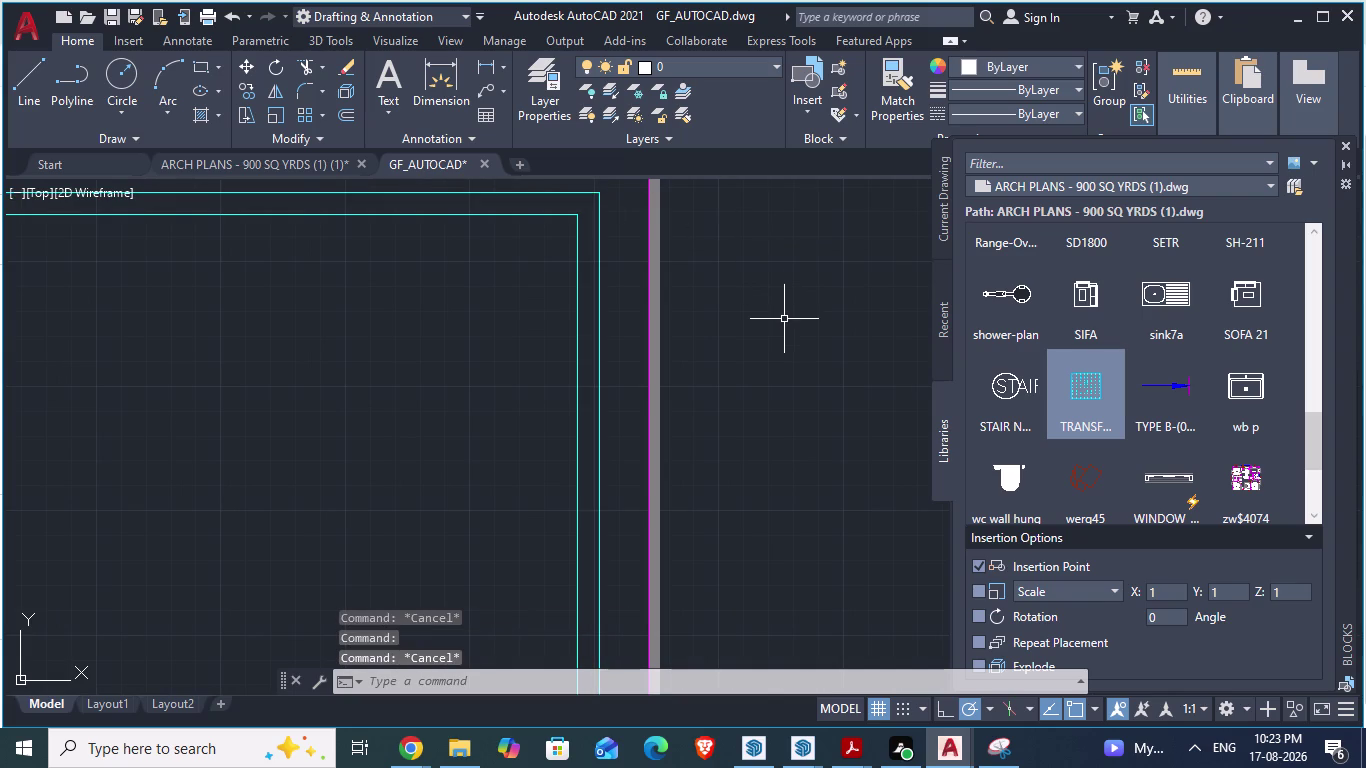
text(lign)
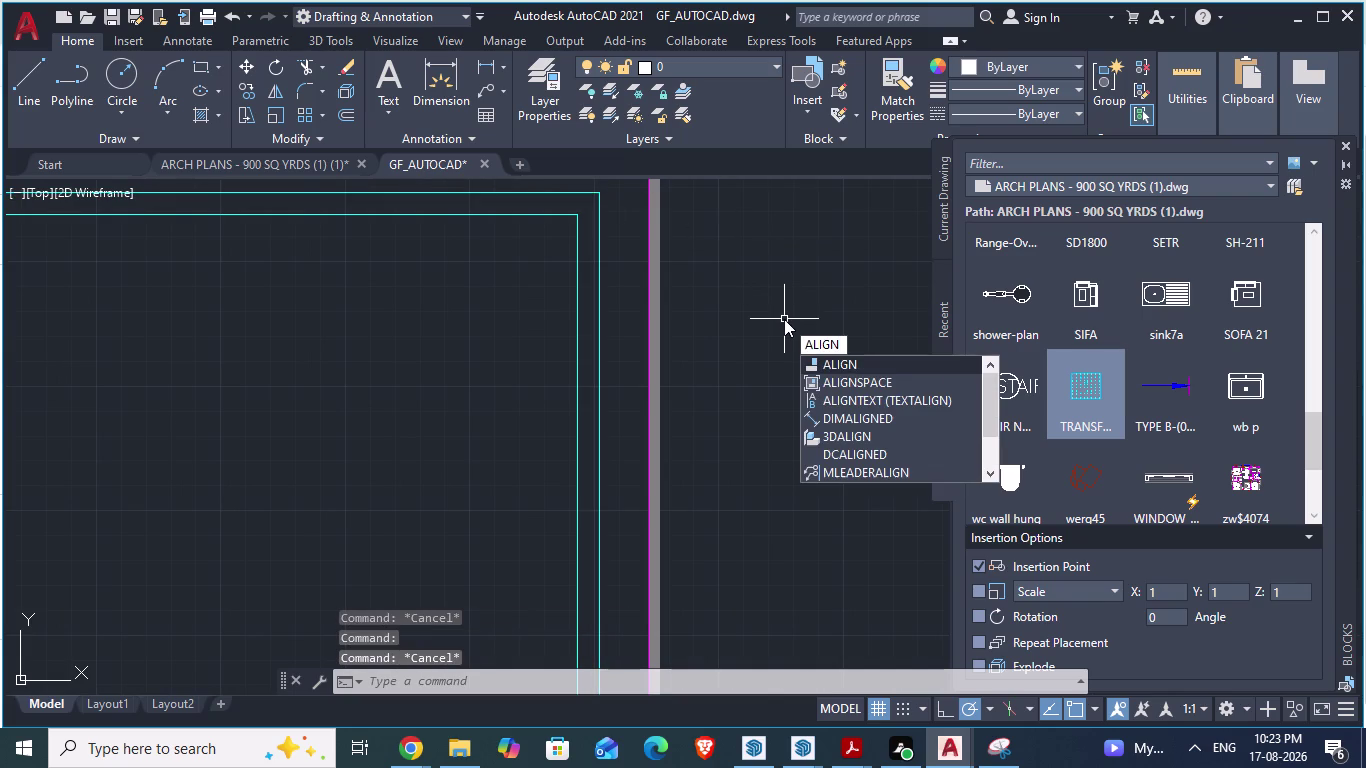
click(842, 364)
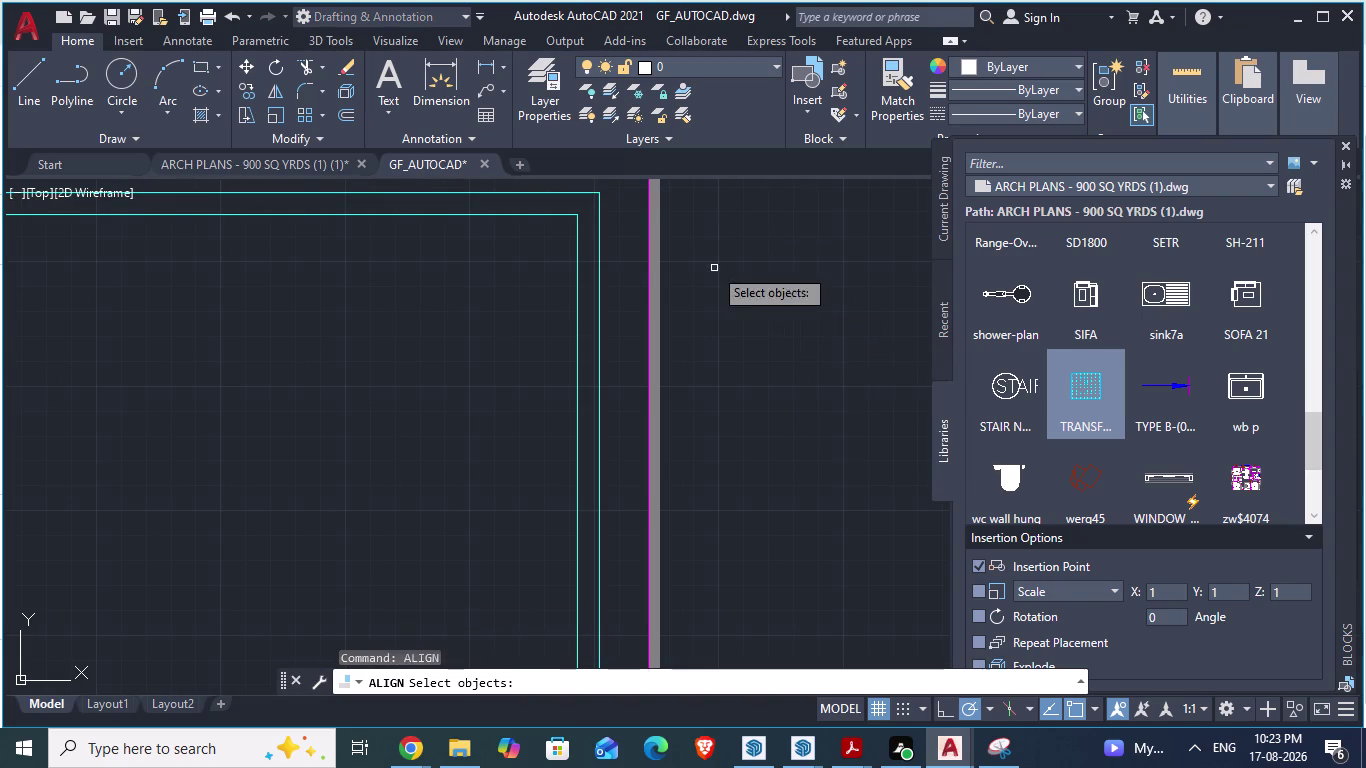
click(598, 192)
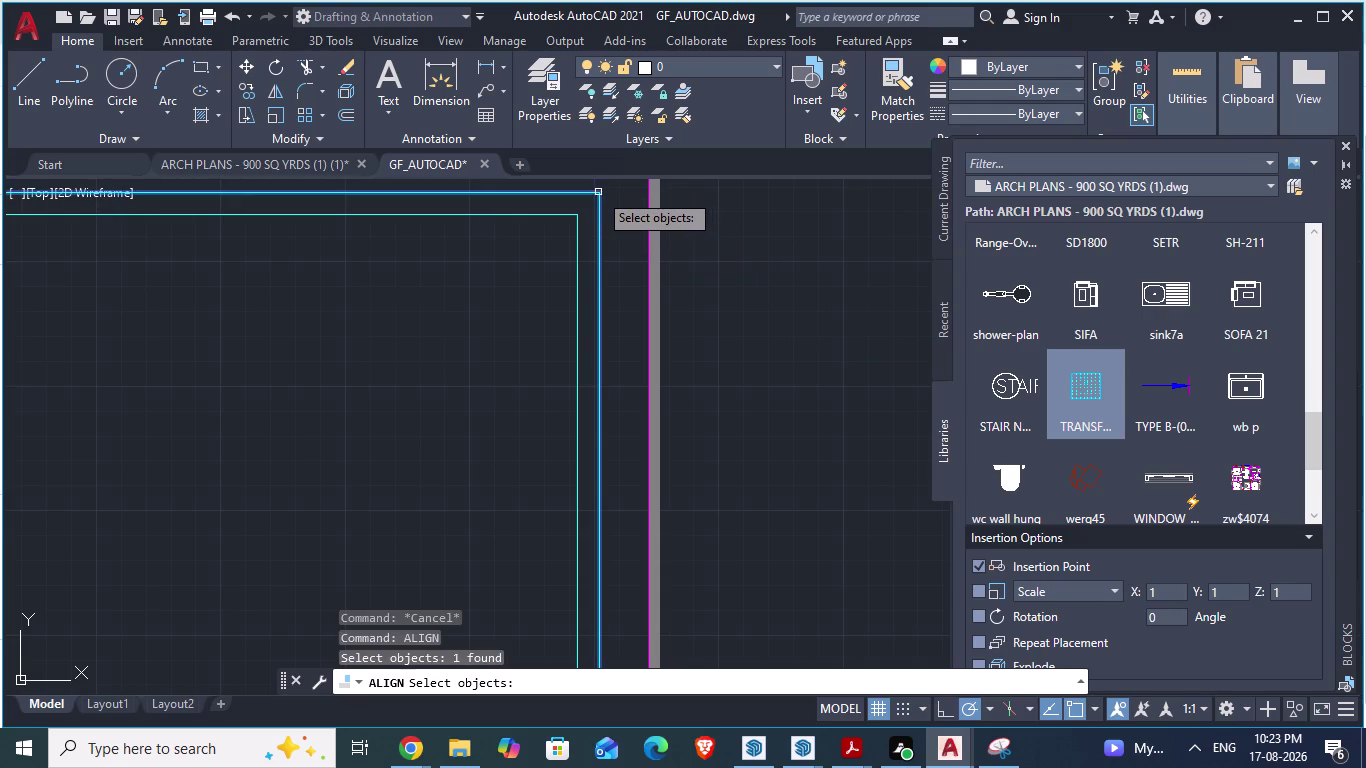
scroll(down, 3)
scroll(up, 3)
scroll(down, 3)
scroll(up, 3)
scroll(up, 3)
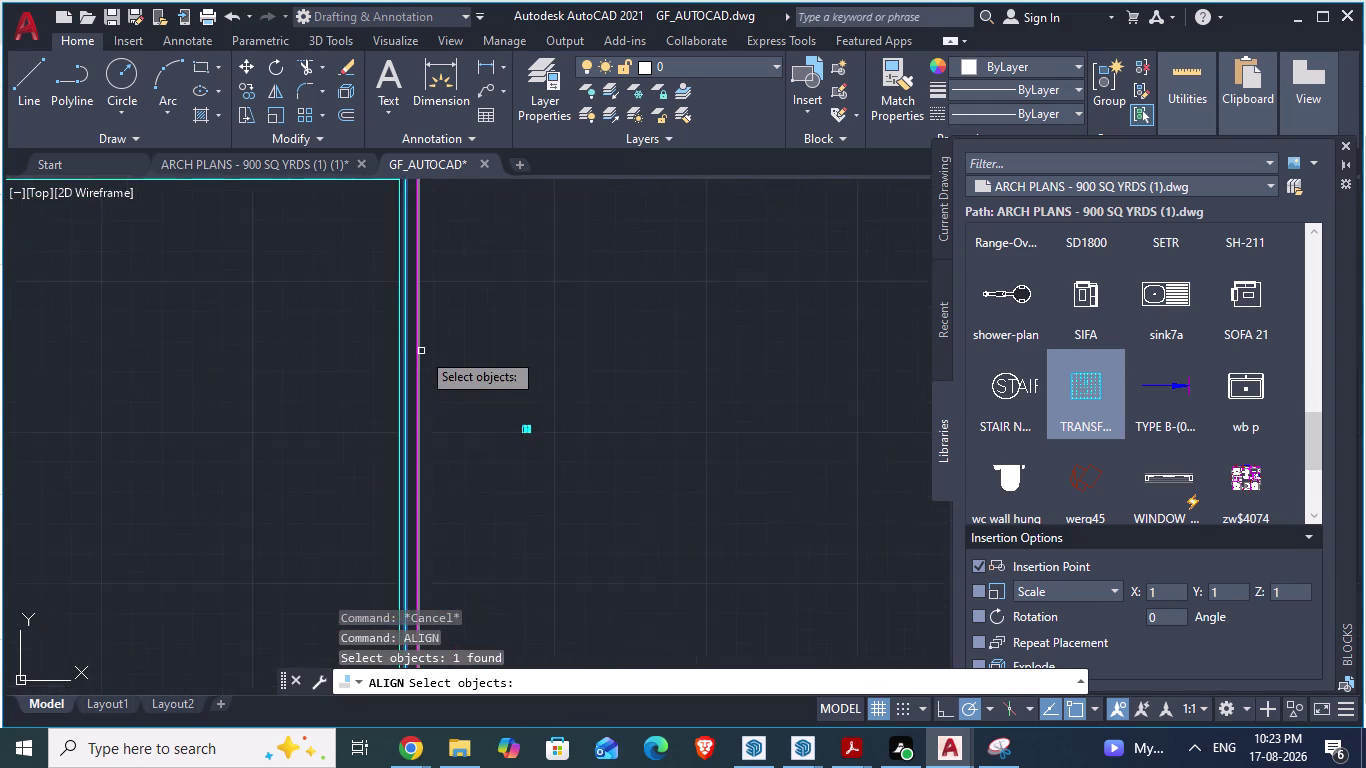
scroll(up, 3)
scroll(up, 3)
scroll(up, 3)
scroll(up, 3)
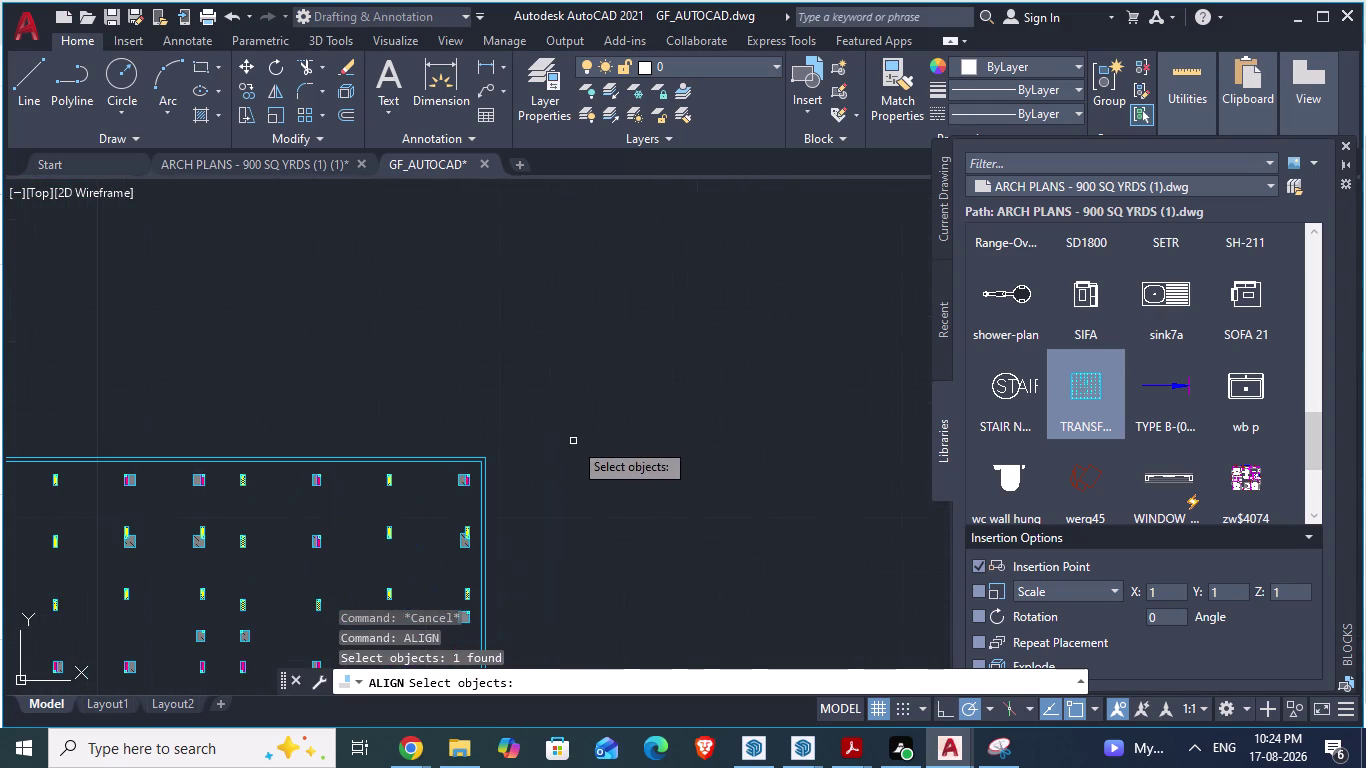
scroll(up, 3)
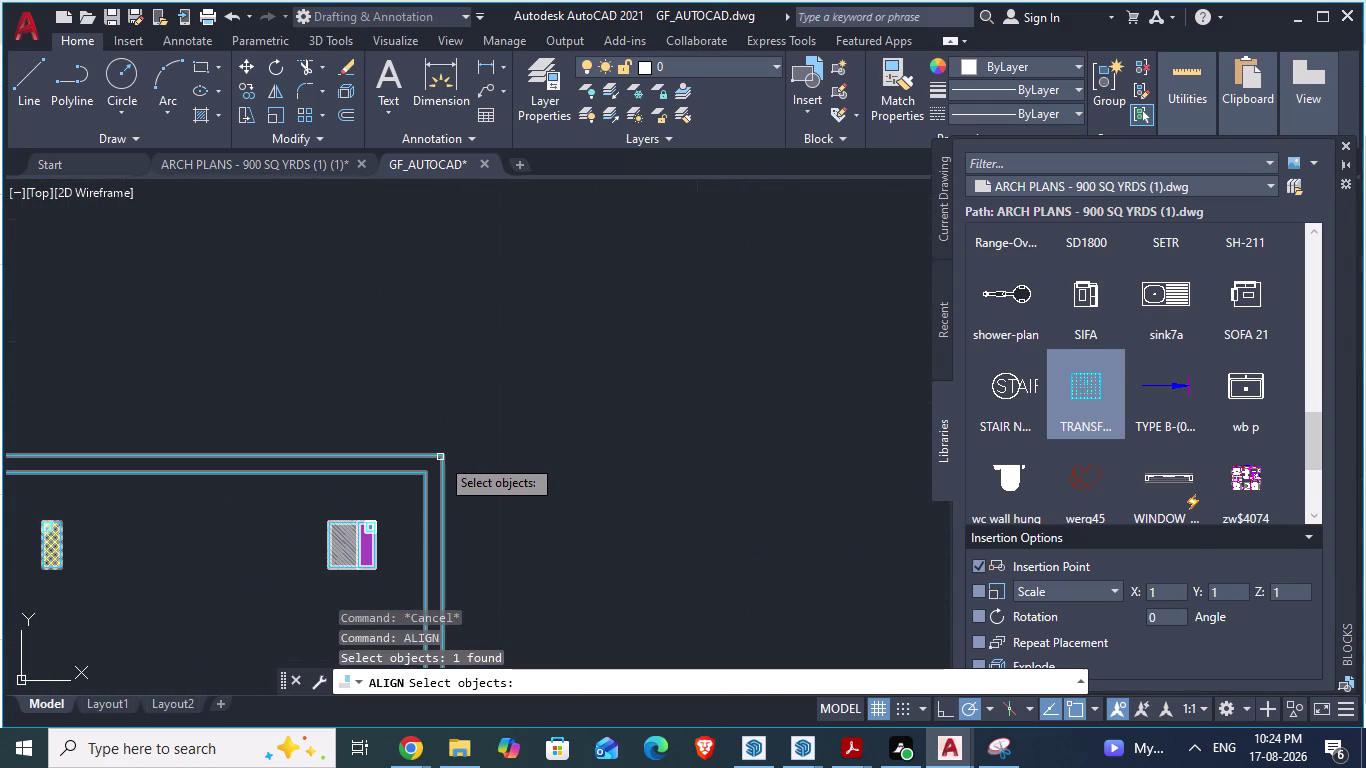
Add the TRANSFER COLS column-grid block to the align selection.
click(440, 457)
scroll(down, 3)
scroll(down, 3)
scroll(down, 3)
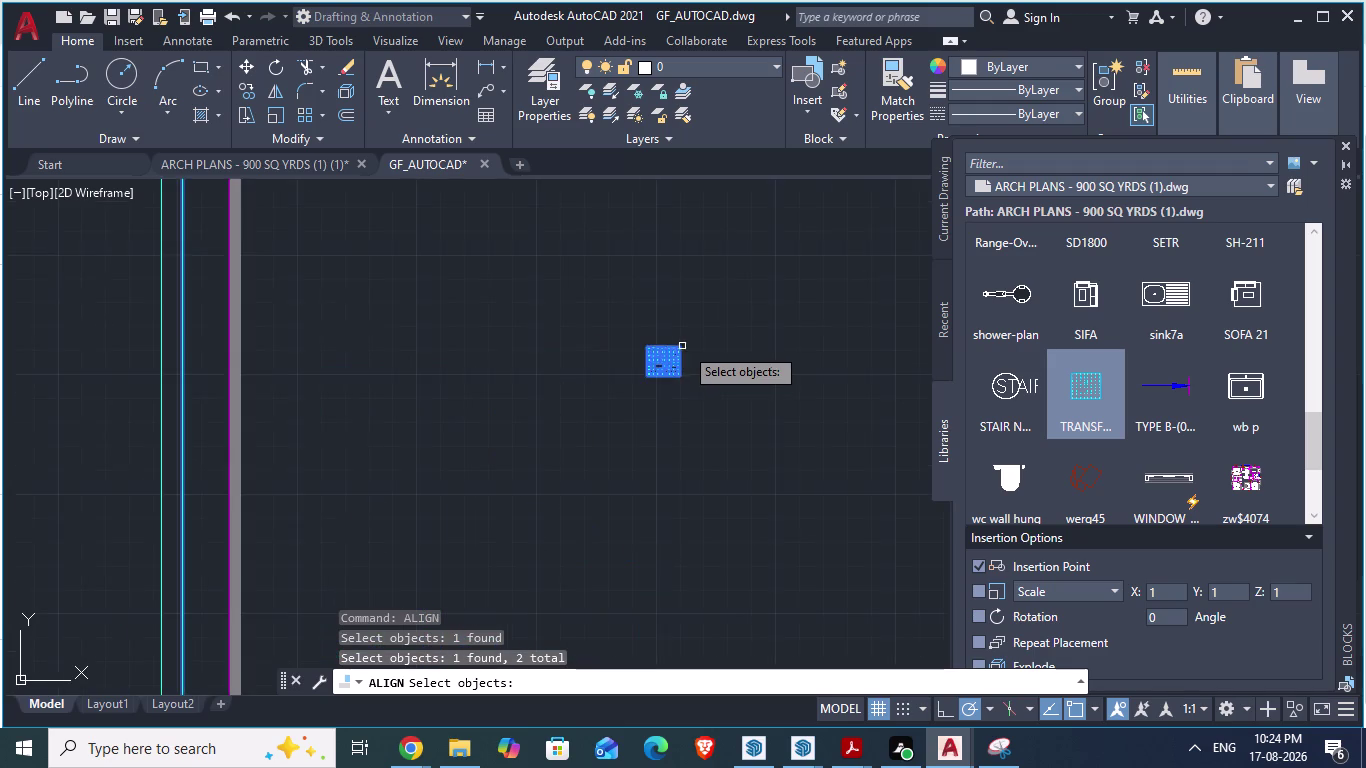
scroll(down, 3)
scroll(down, 3)
scroll(up, 3)
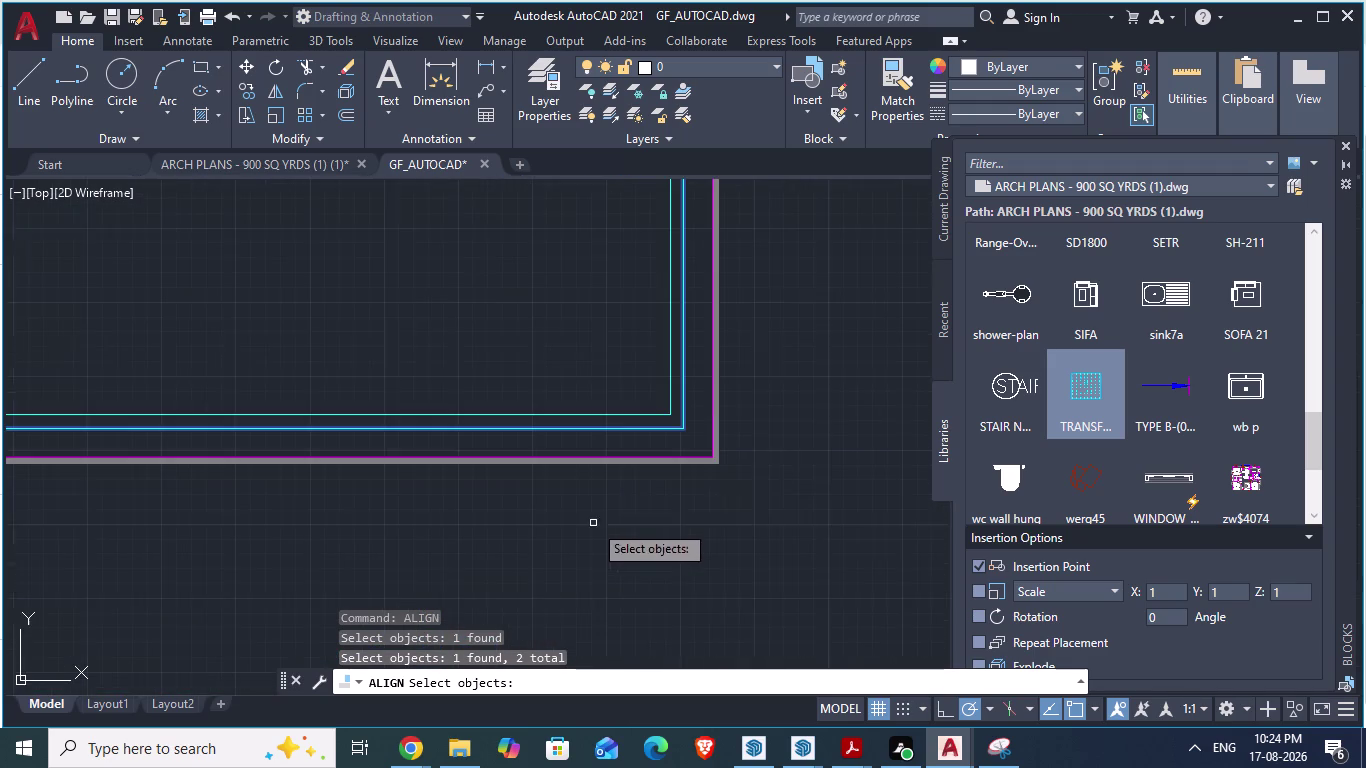
scroll(up, 3)
Pick the plan outline corner and the column-grid block again, then show browser windows.
click(652, 448)
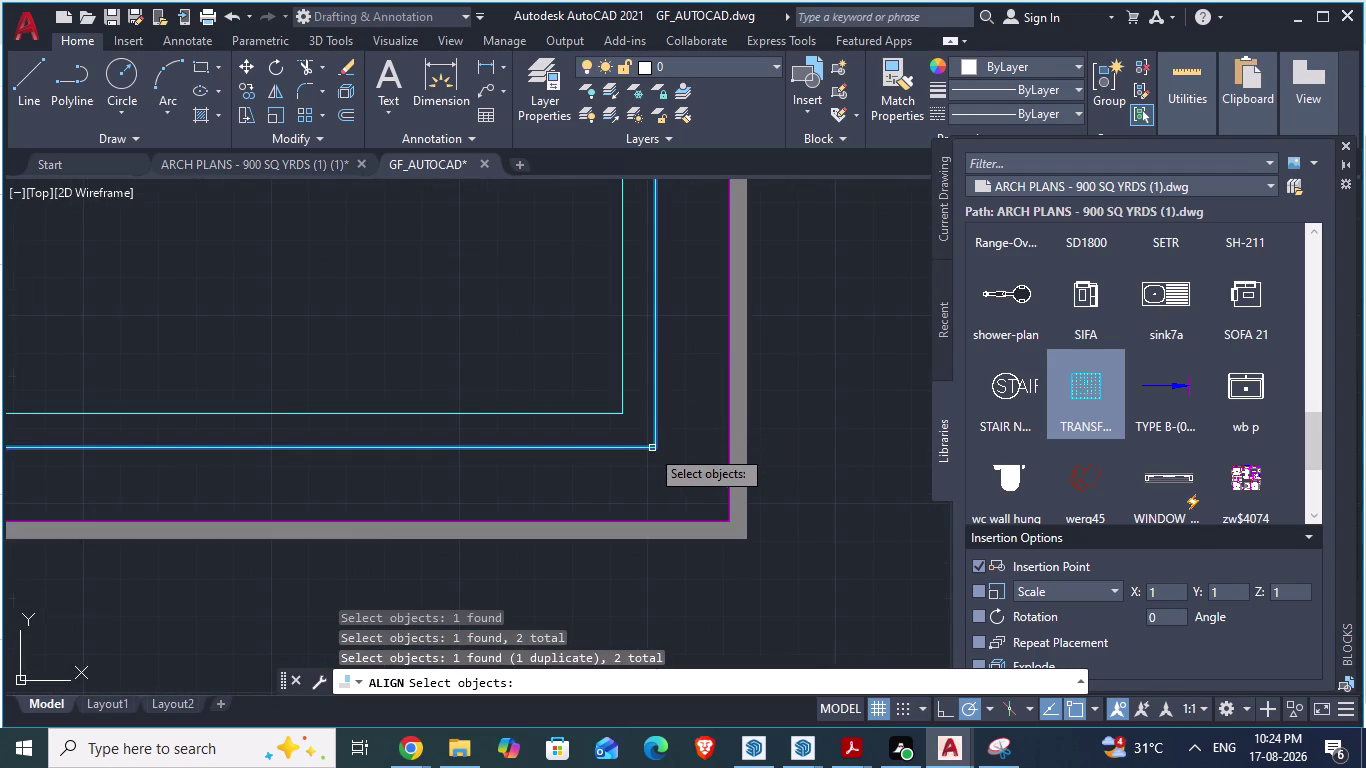
scroll(down, 3)
scroll(down, 3)
scroll(up, 3)
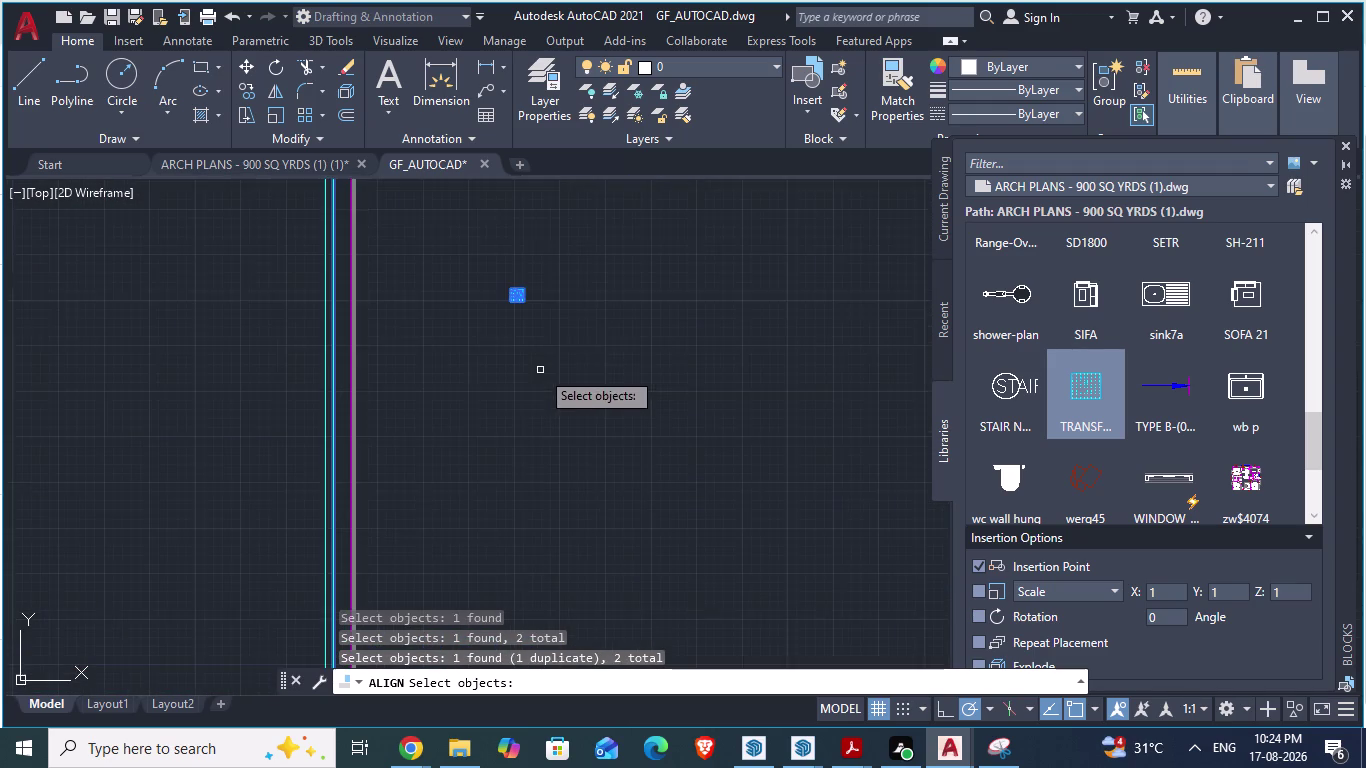
scroll(up, 3)
scroll(up, 3)
scroll(up, 3)
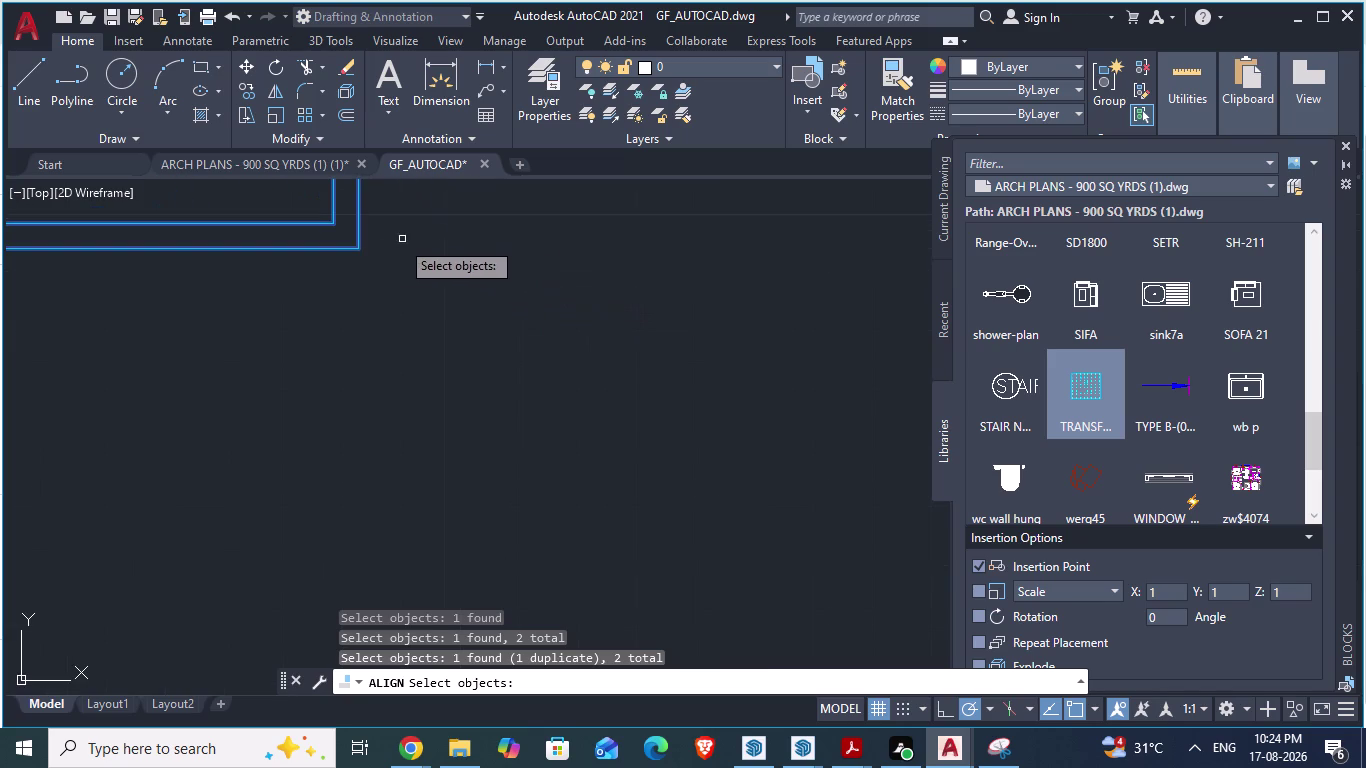
click(357, 250)
scroll(down, 3)
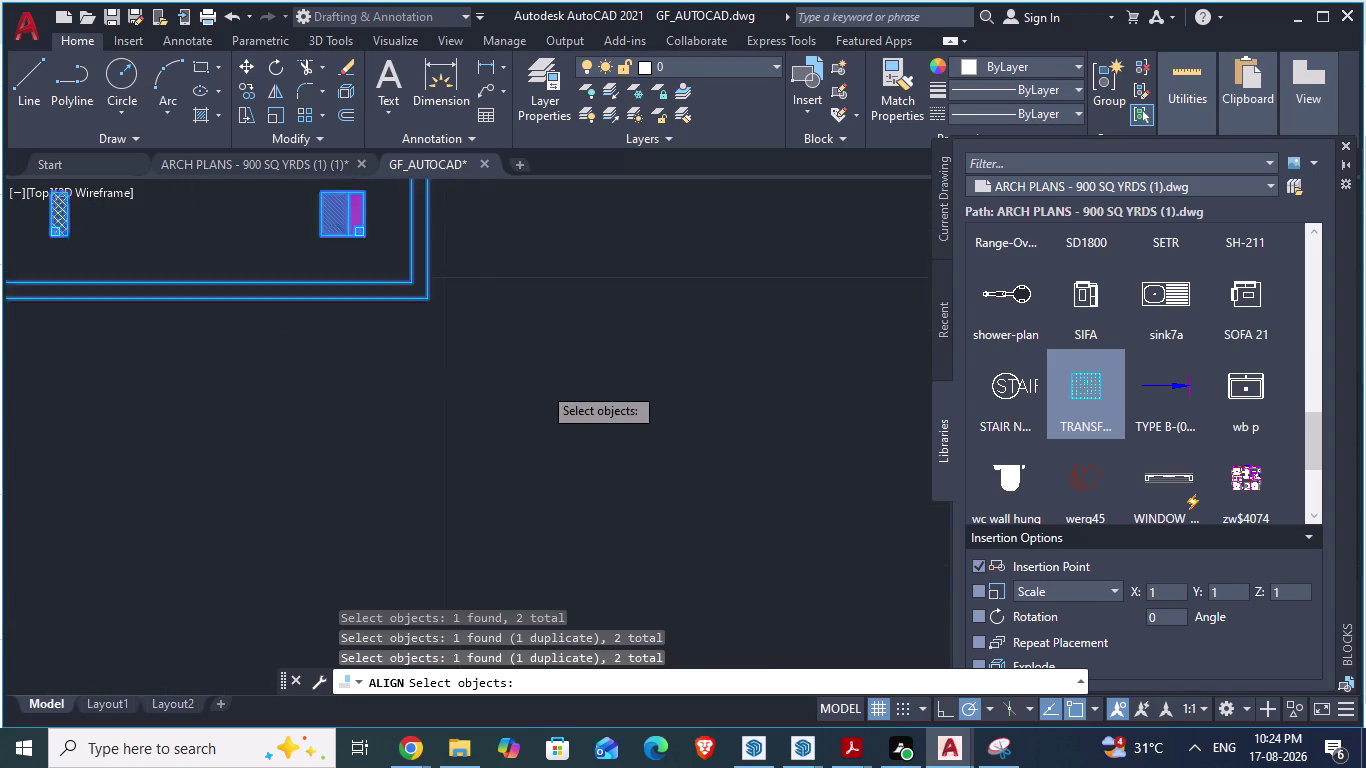
scroll(down, 3)
scroll(down, 3)
scroll(down, 3)
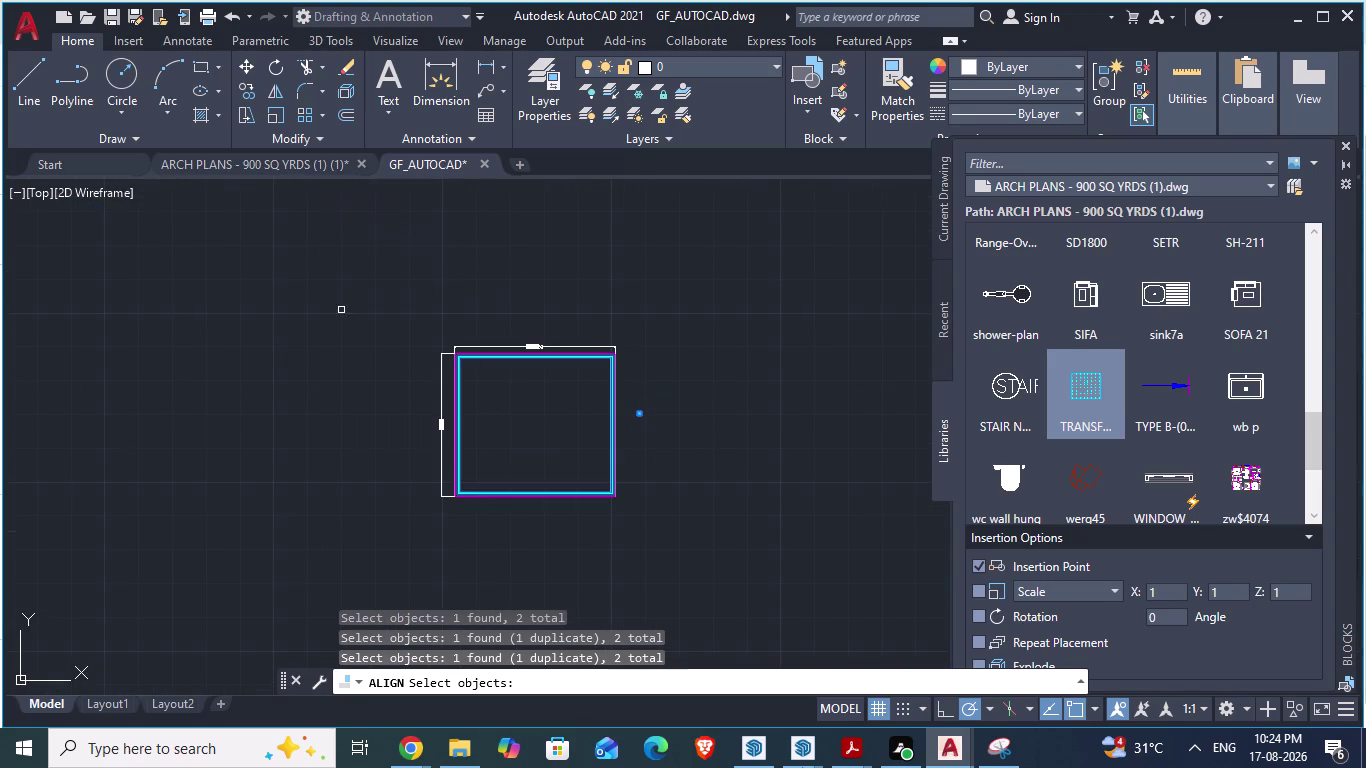
click(408, 744)
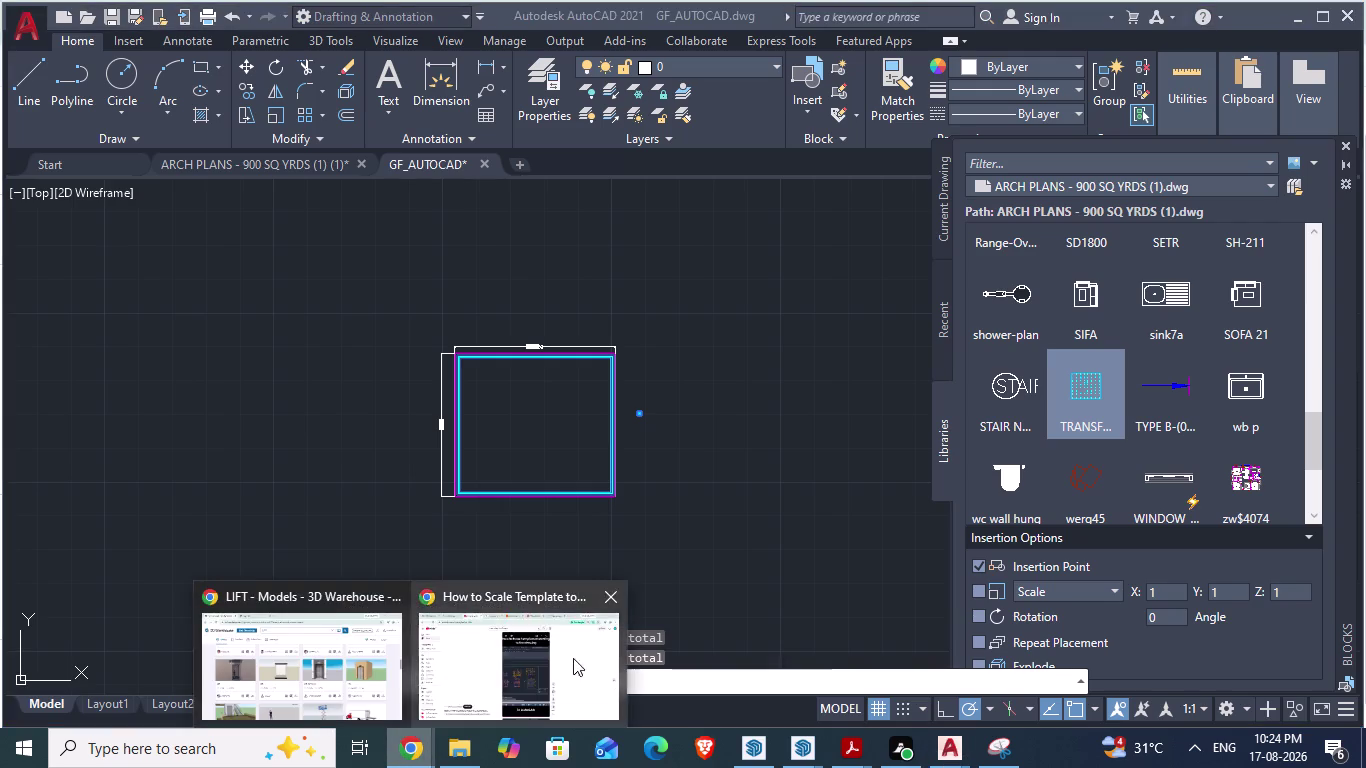
Play more of the template-scaling Short, pause it, and return to GF_AUTOCAD.dwg.
click(573, 658)
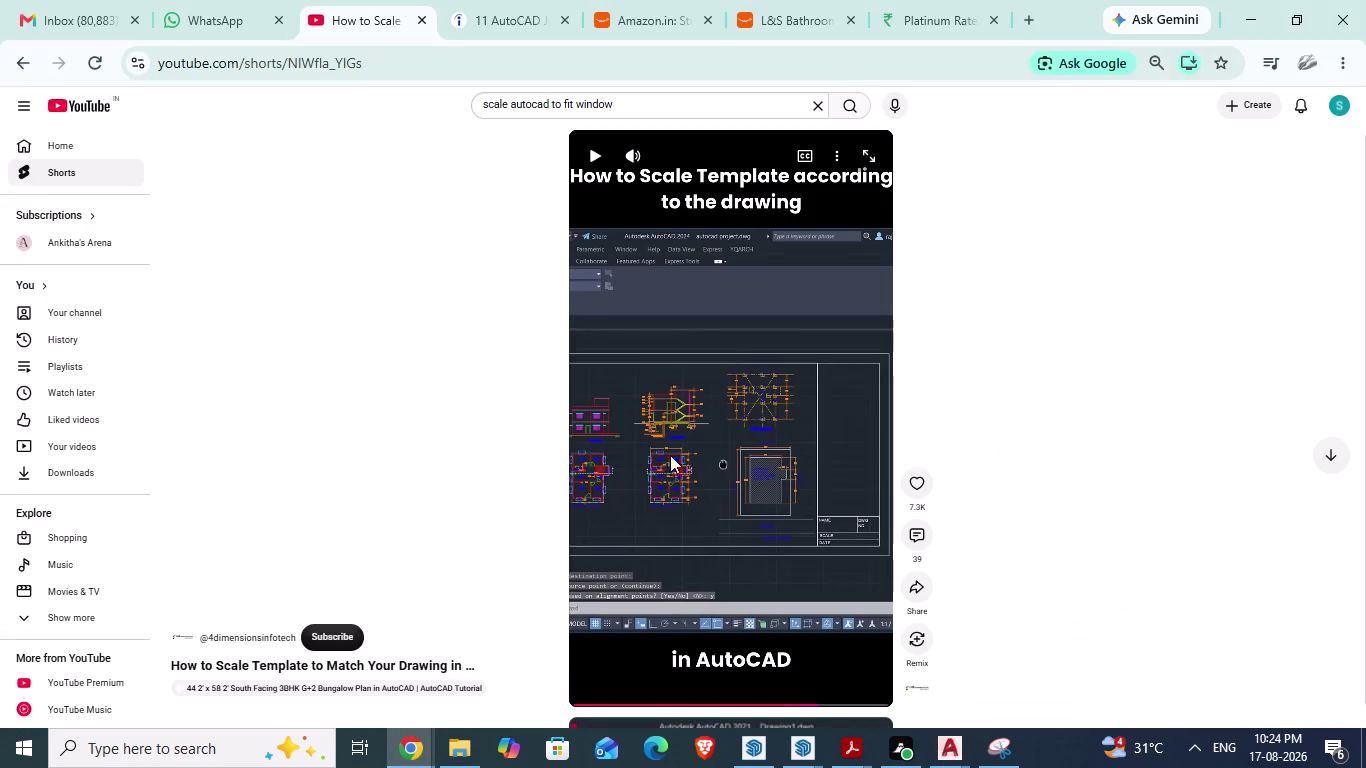
click(722, 440)
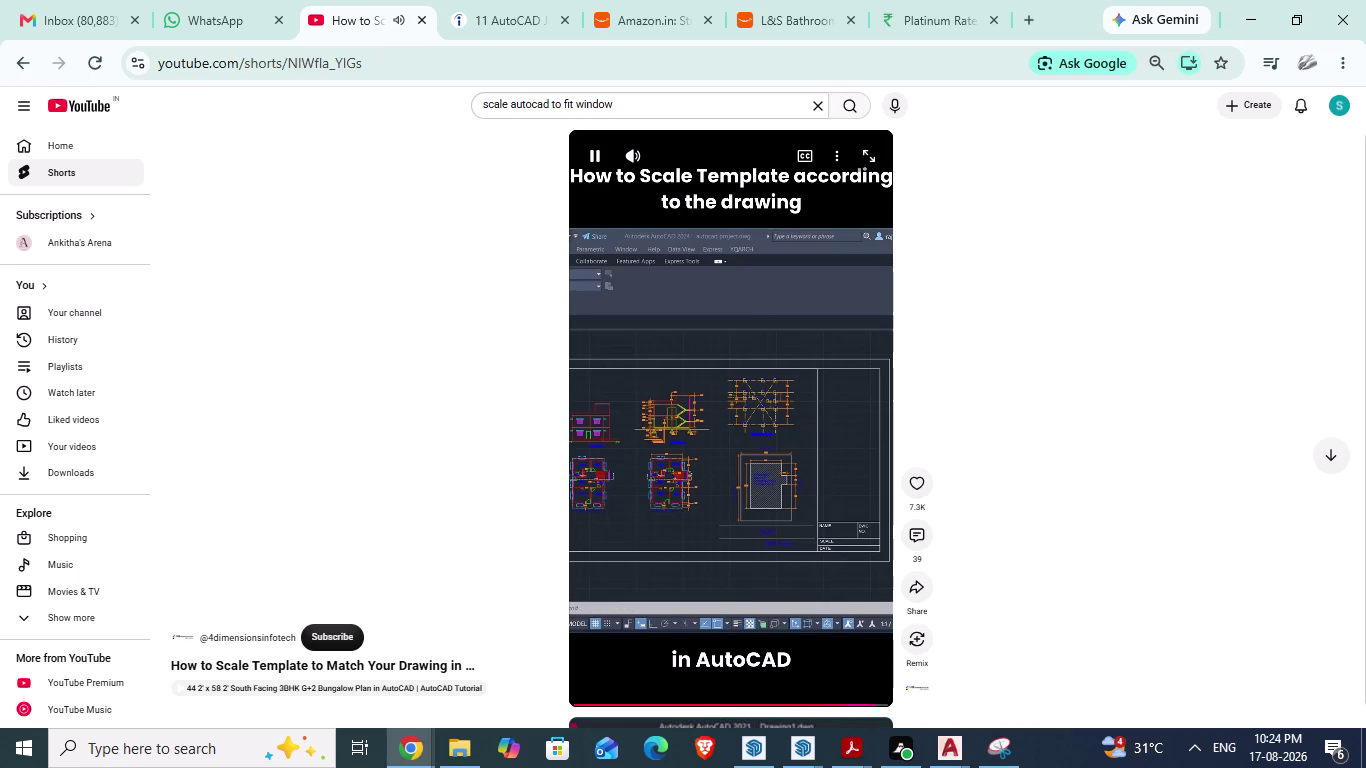
click(594, 705)
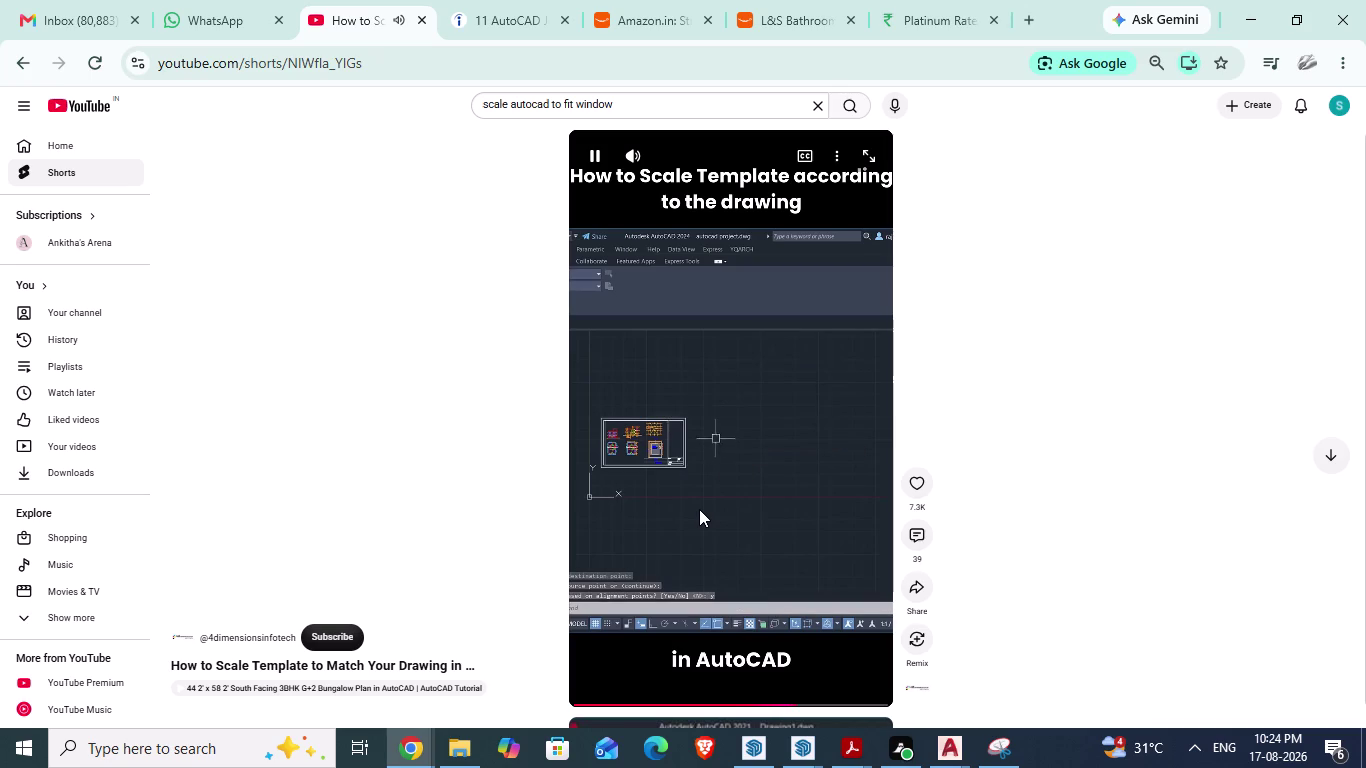
click(699, 509)
click(958, 742)
click(1091, 669)
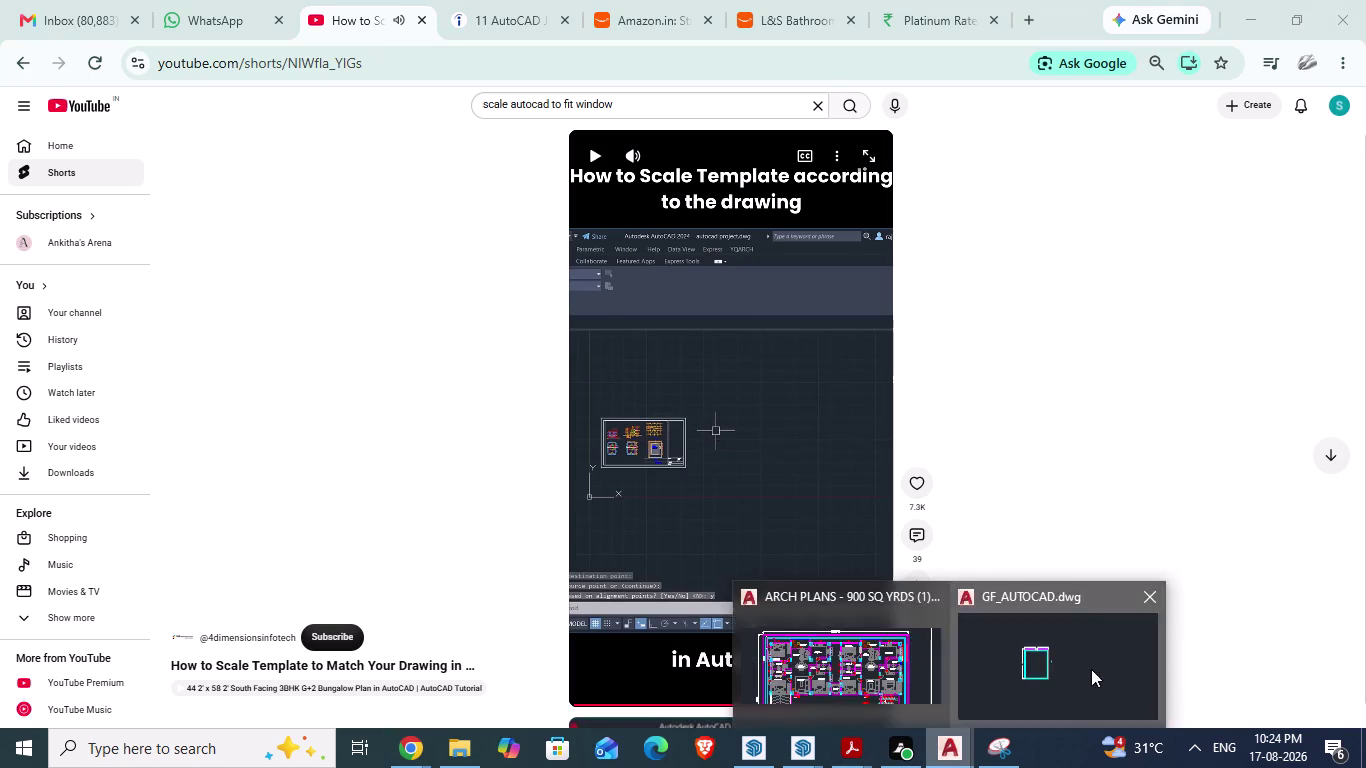
scroll(down, 3)
Cancel ALIGN and zoom around the unchanged outline and TRANSFER COLS block.
scroll(up, 3)
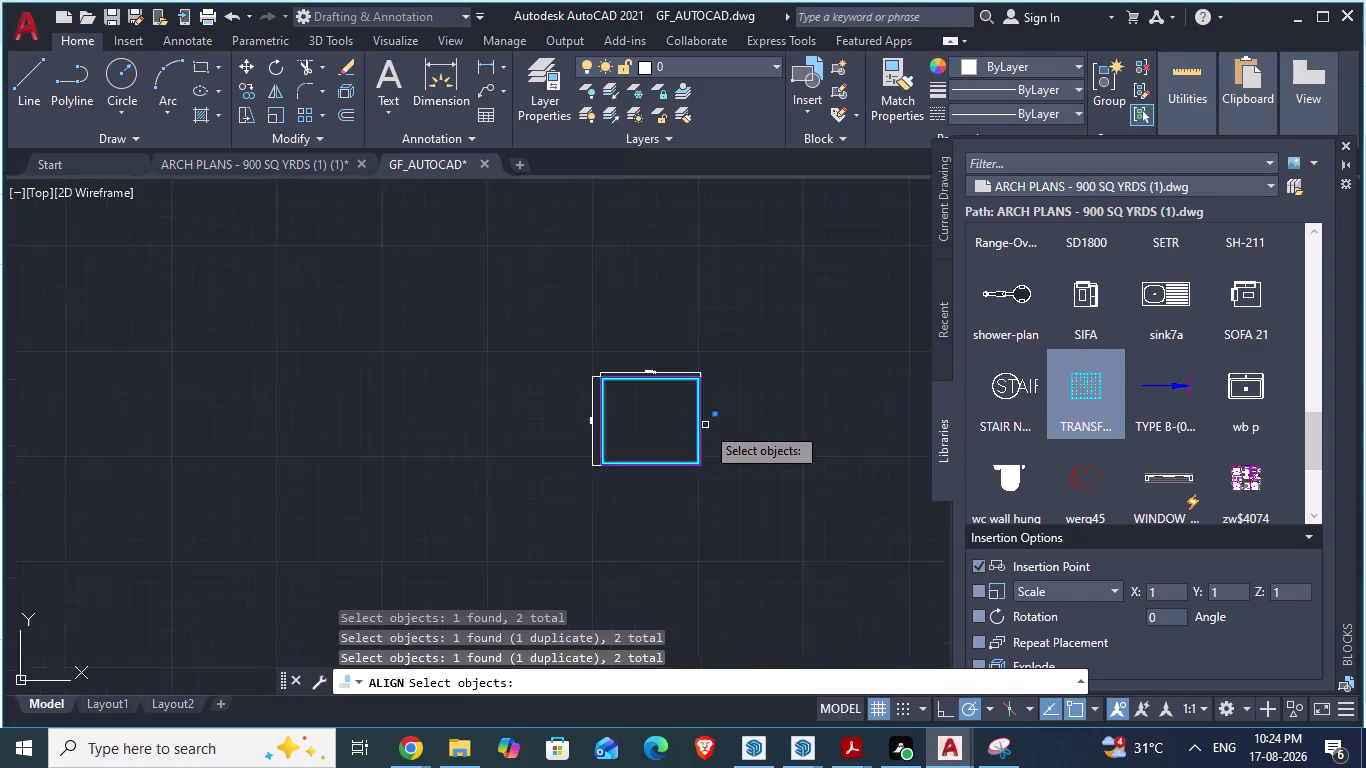
scroll(up, 3)
key(Escape)
scroll(up, 3)
scroll(down, 3)
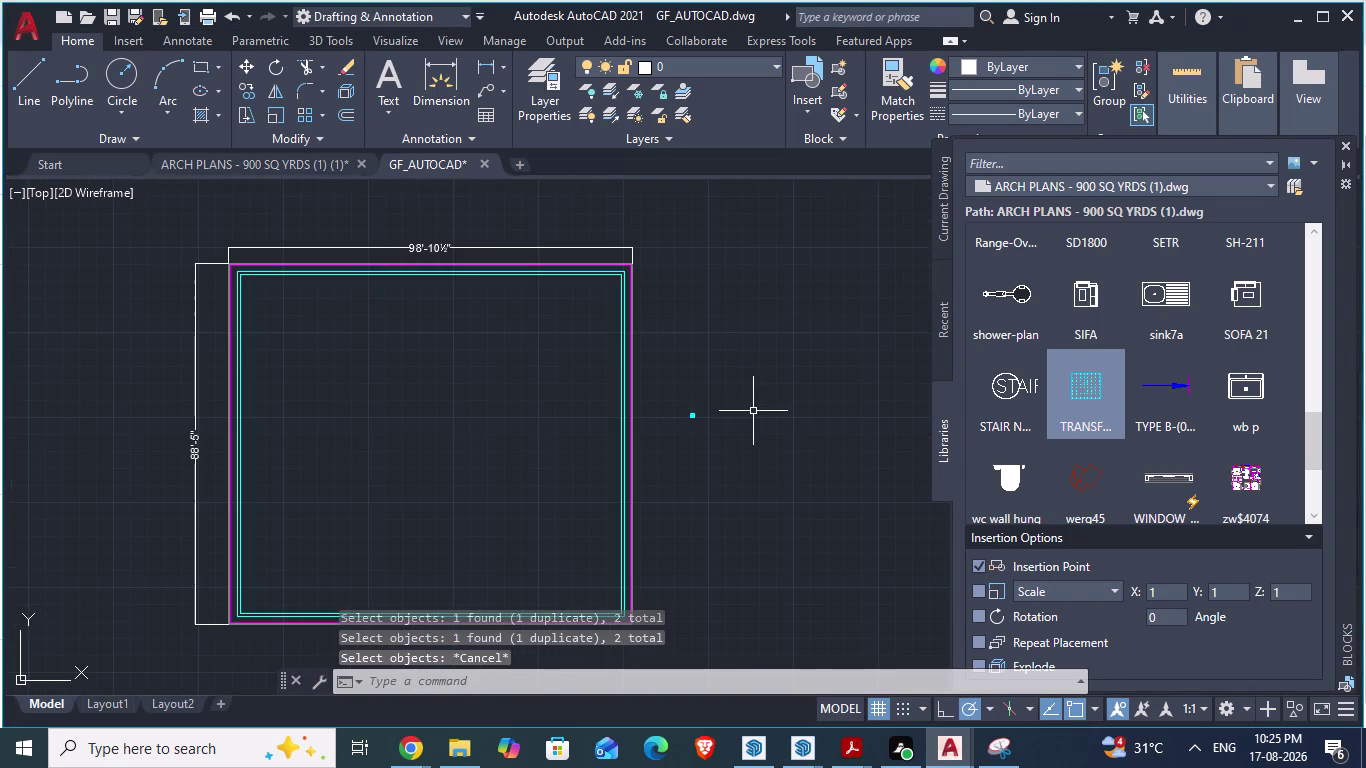
scroll(up, 3)
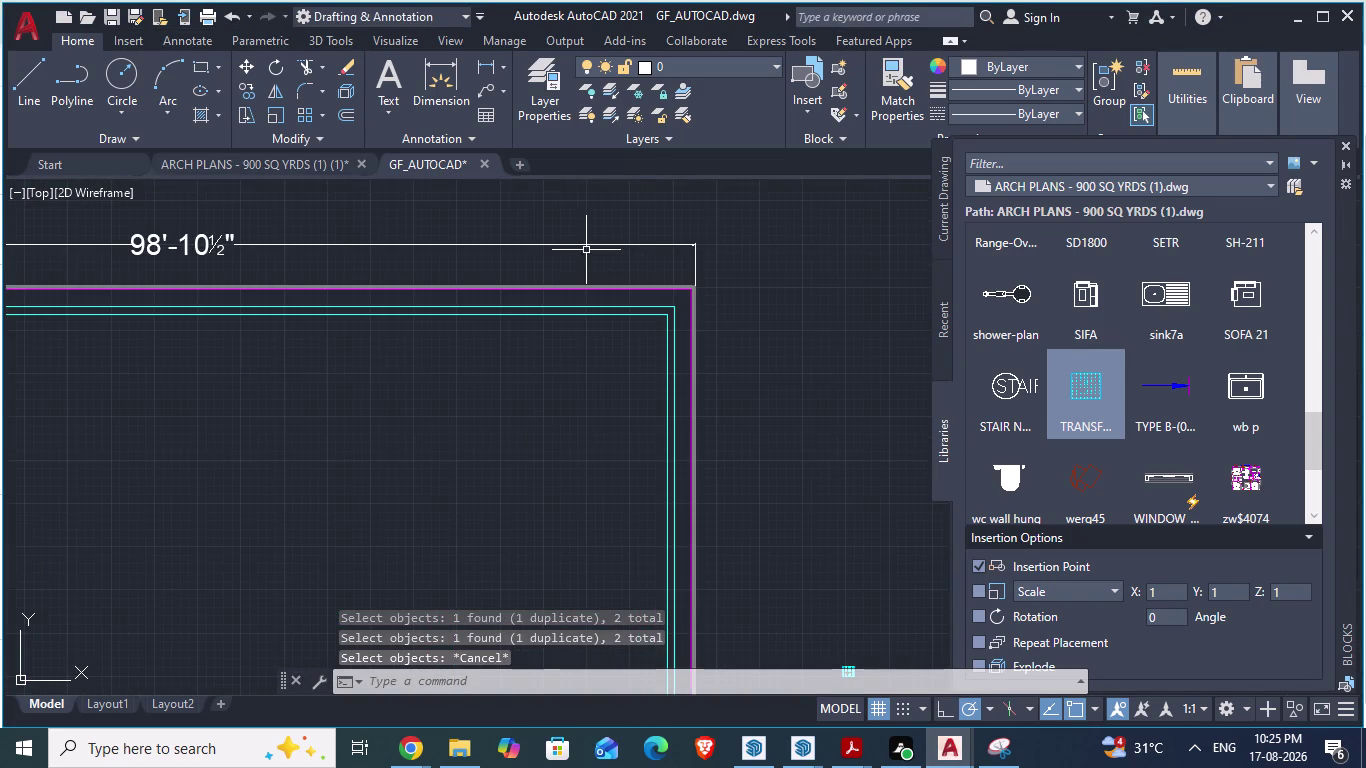
scroll(down, 3)
scroll(down, 3)
scroll(up, 3)
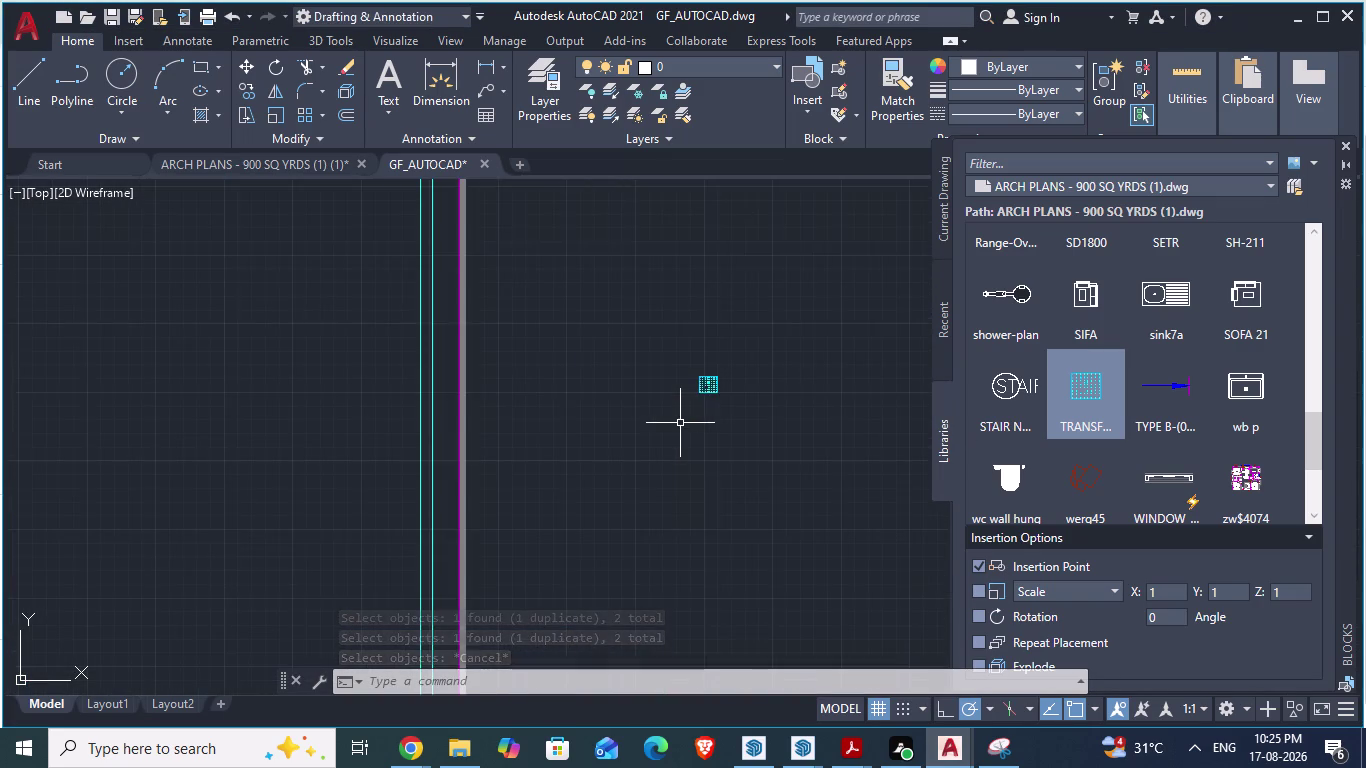
scroll(up, 3)
scroll(down, 3)
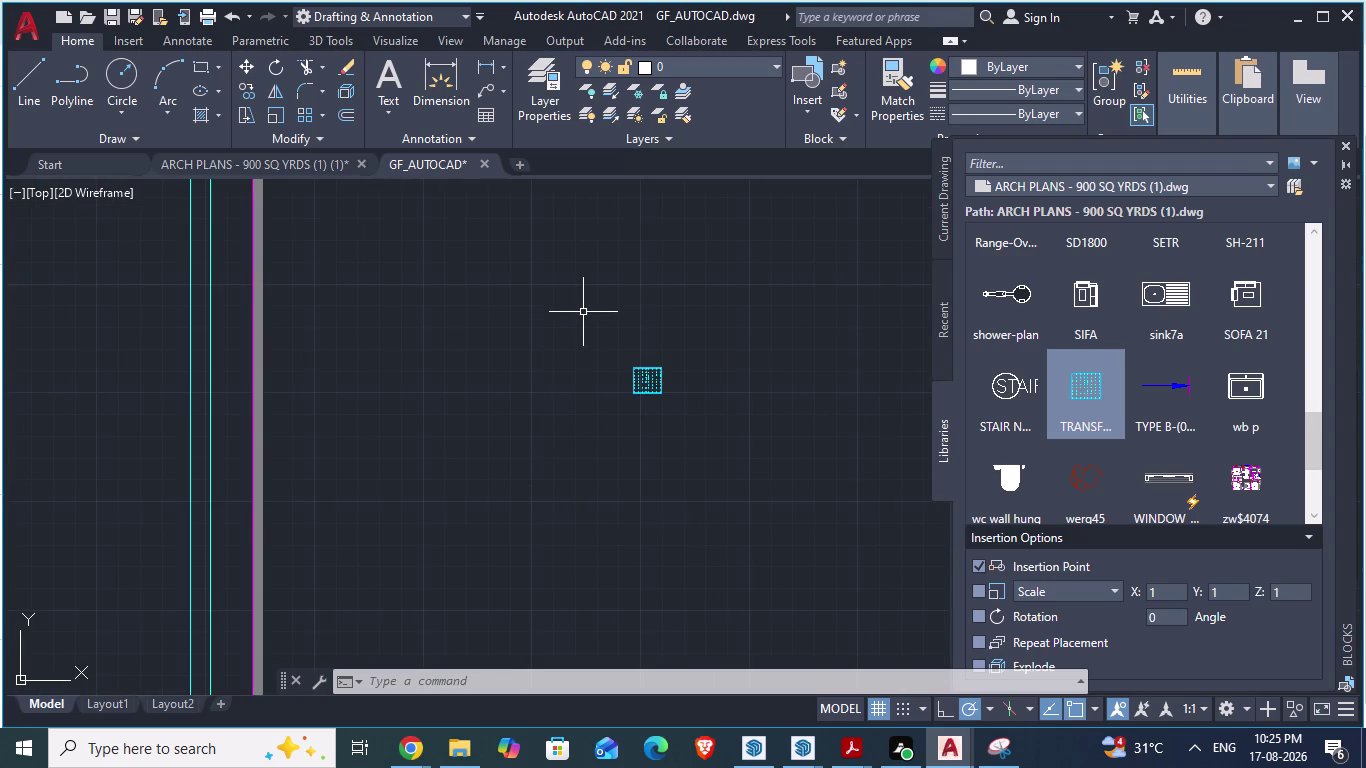
scroll(down, 3)
scroll(down, 3)
scroll(down, 3)
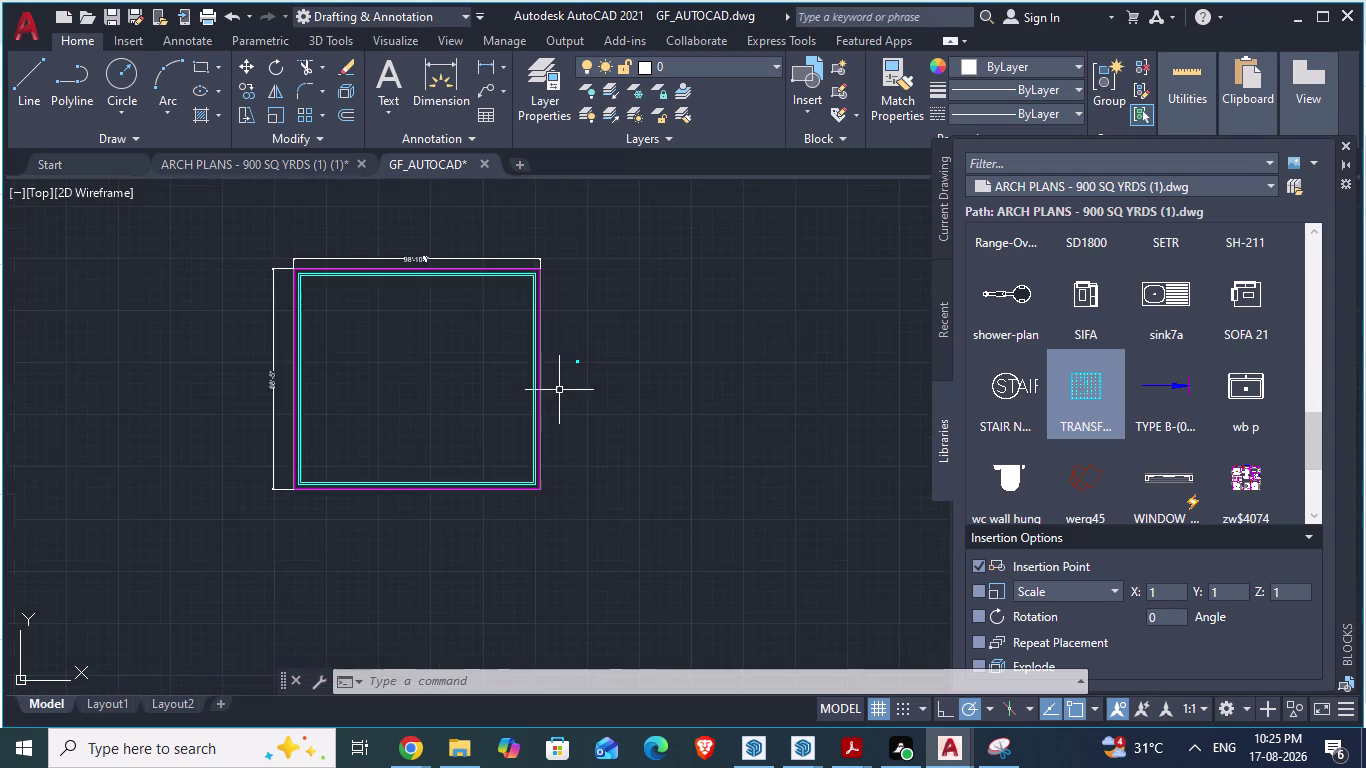
scroll(up, 3)
scroll(up, 3)
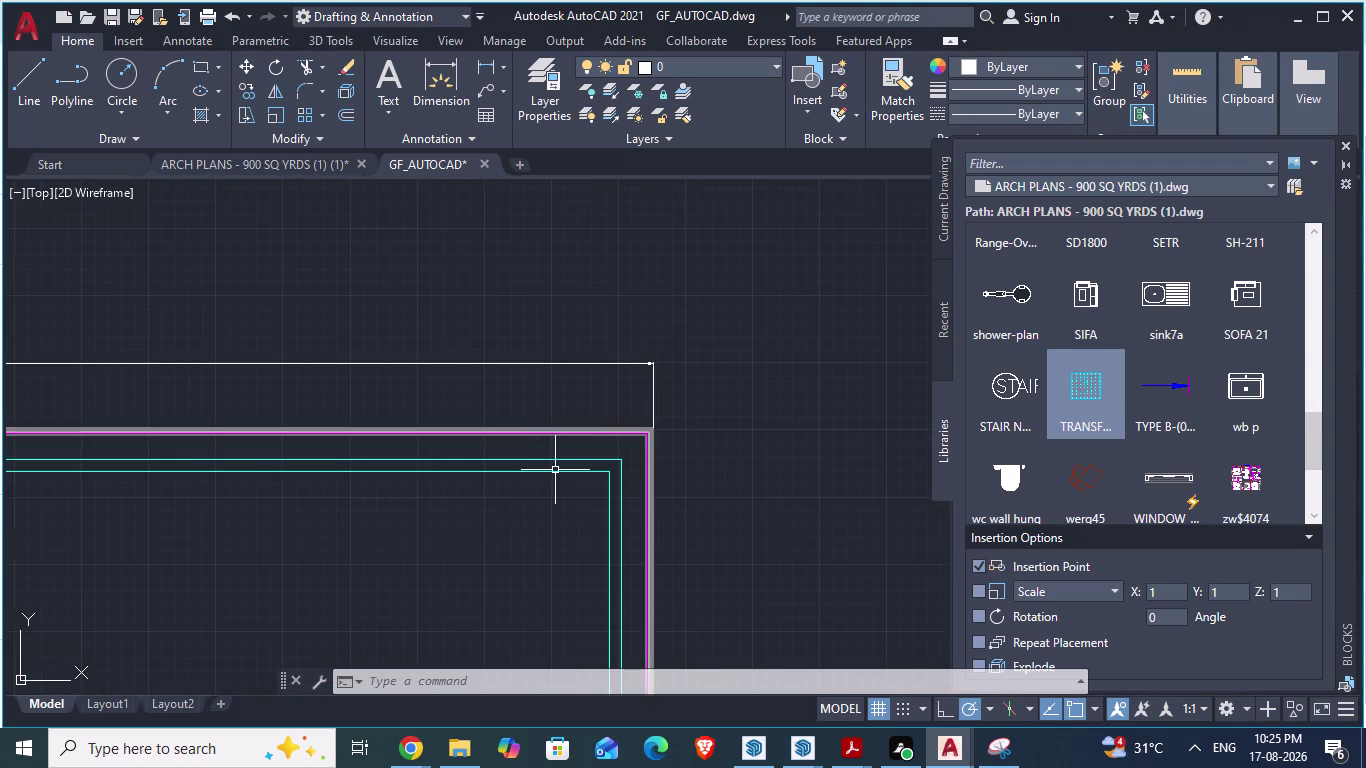